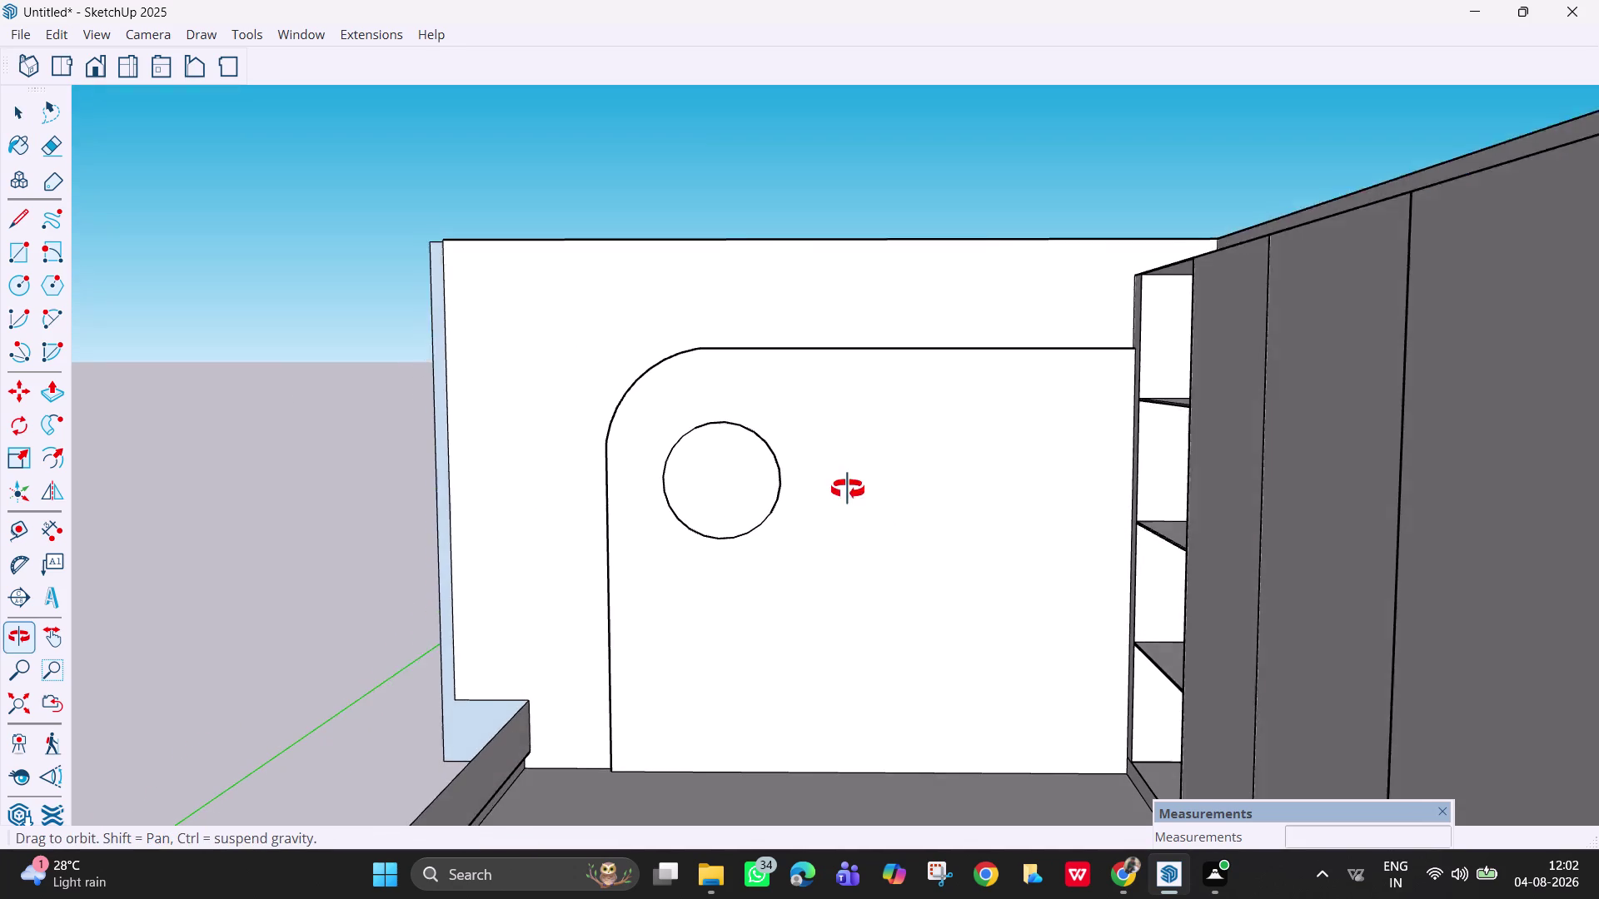
Draw a vertical top-to-bottom line along a Tape Measure guide near the panel's right side.
middle_drag(856, 495, 841, 485)
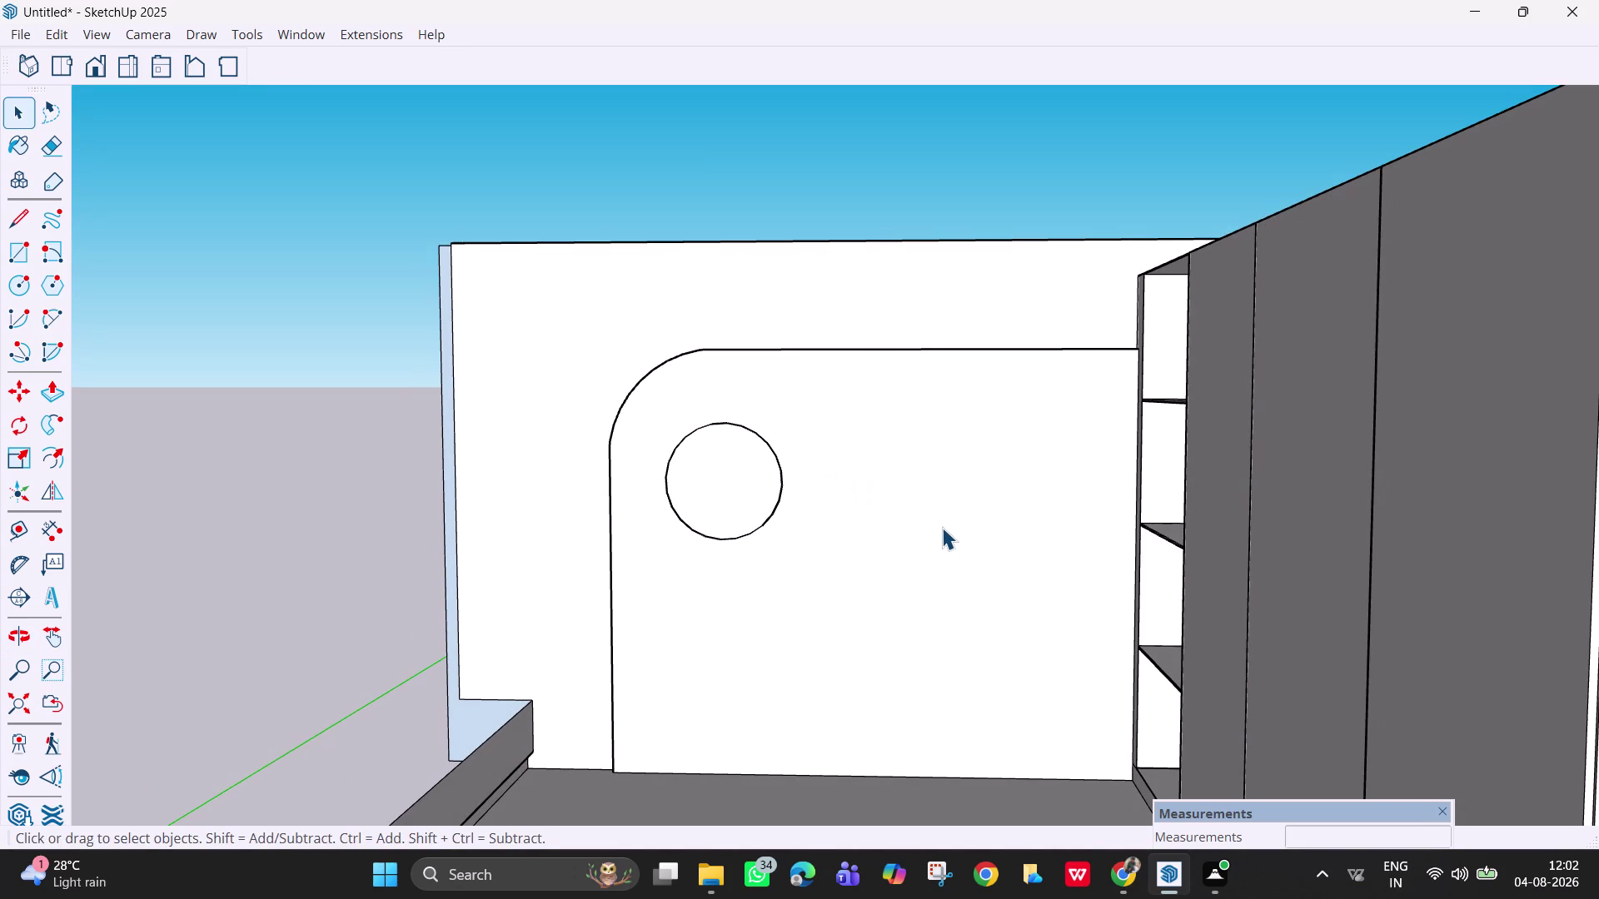
key(t)
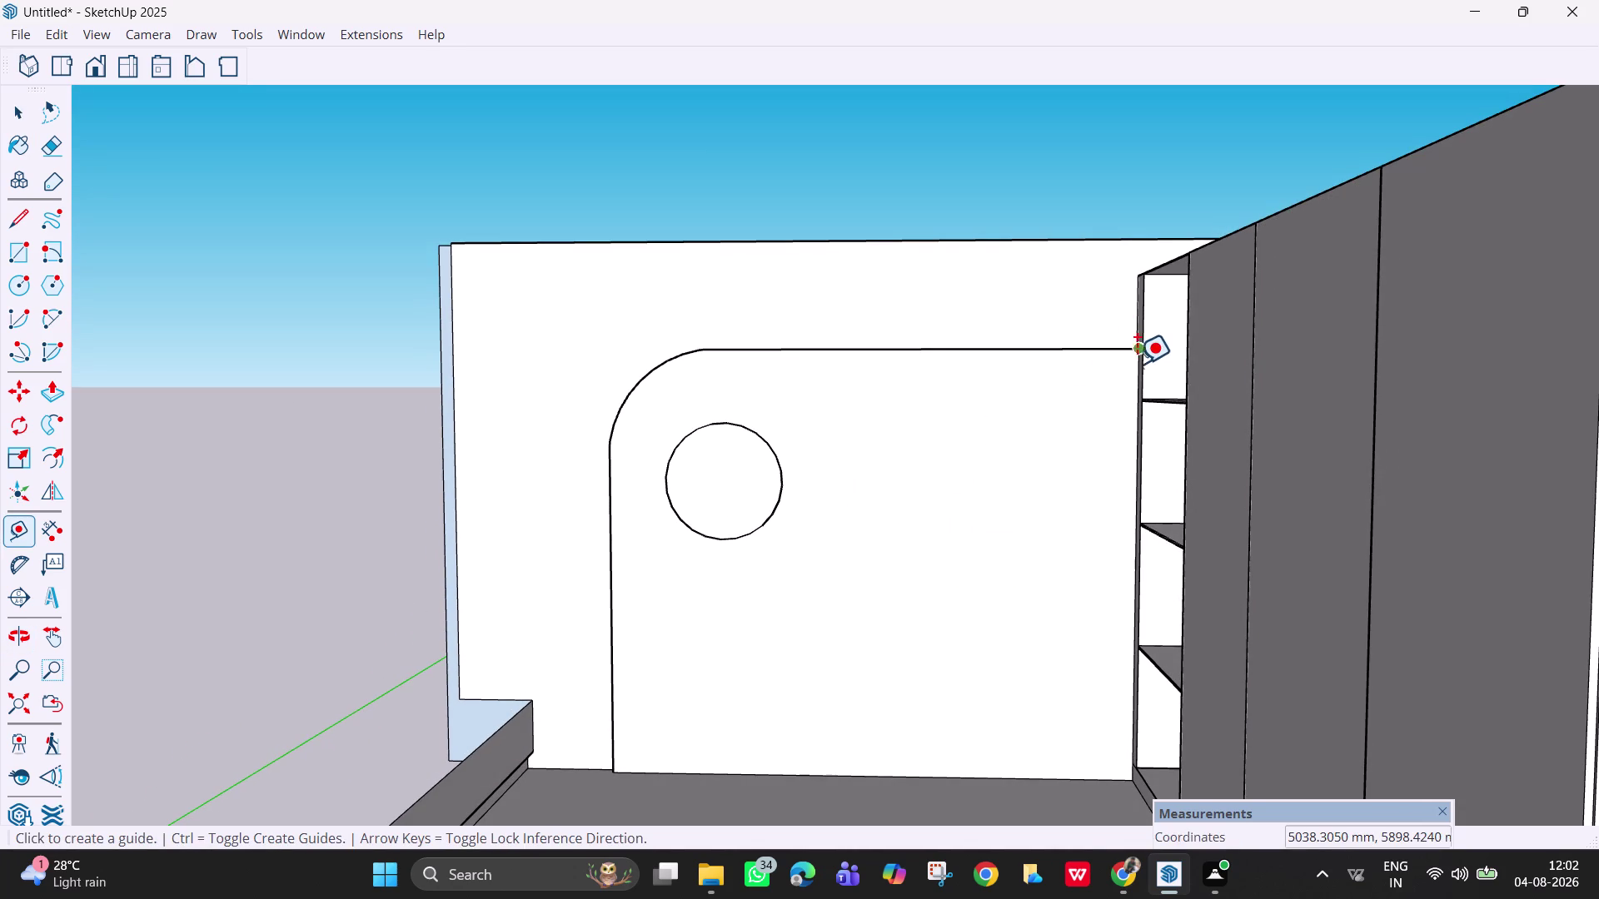
click(1134, 377)
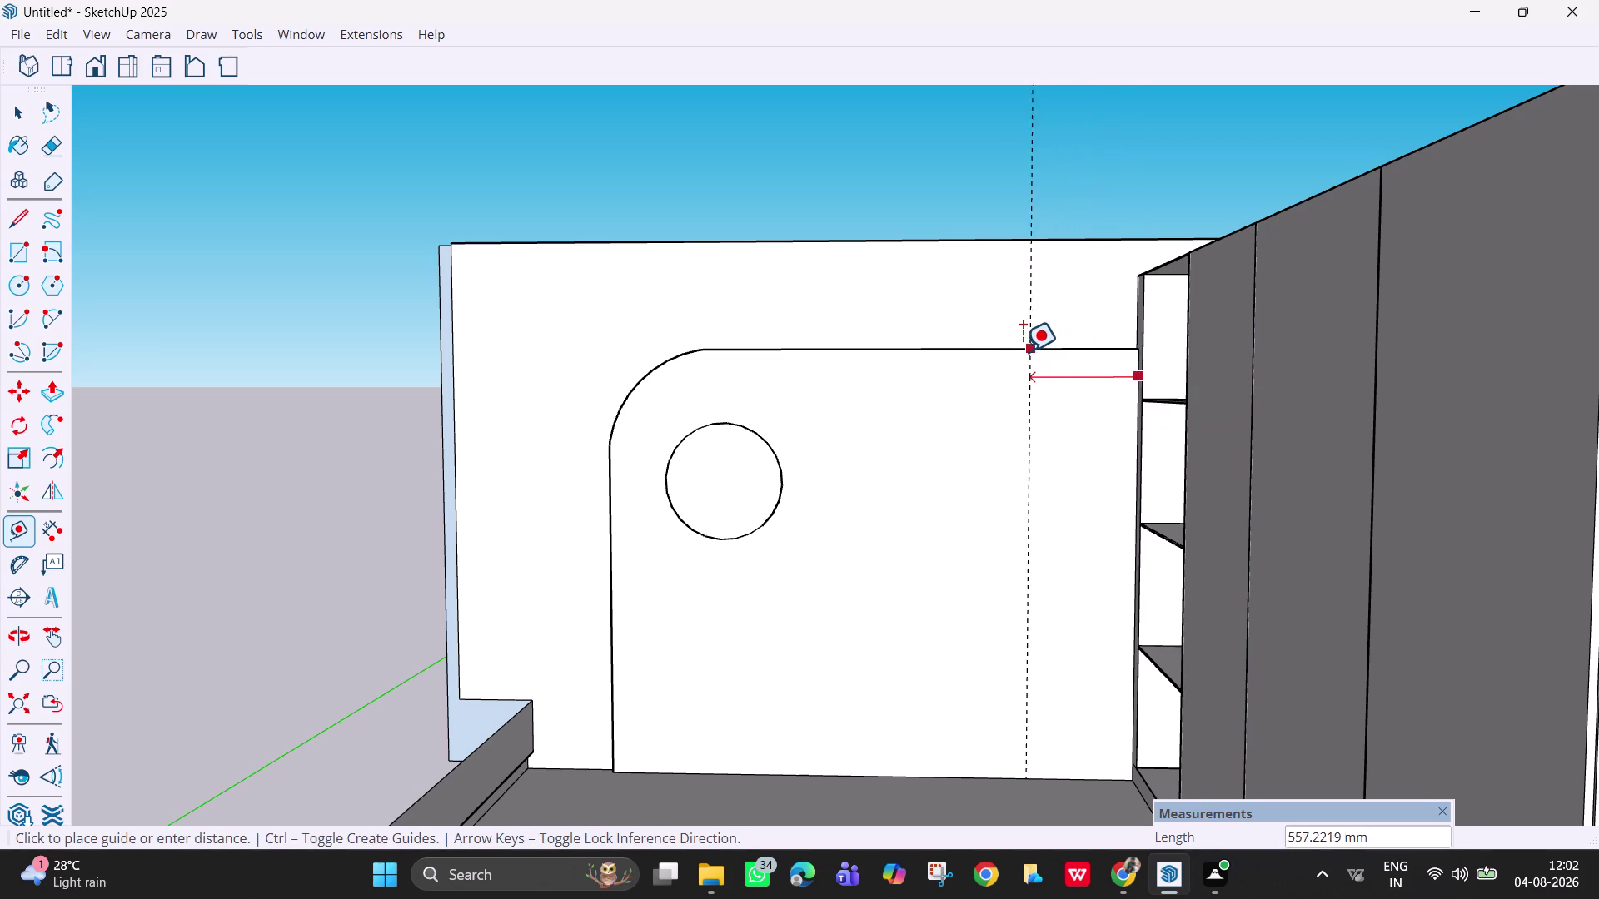
click(982, 350)
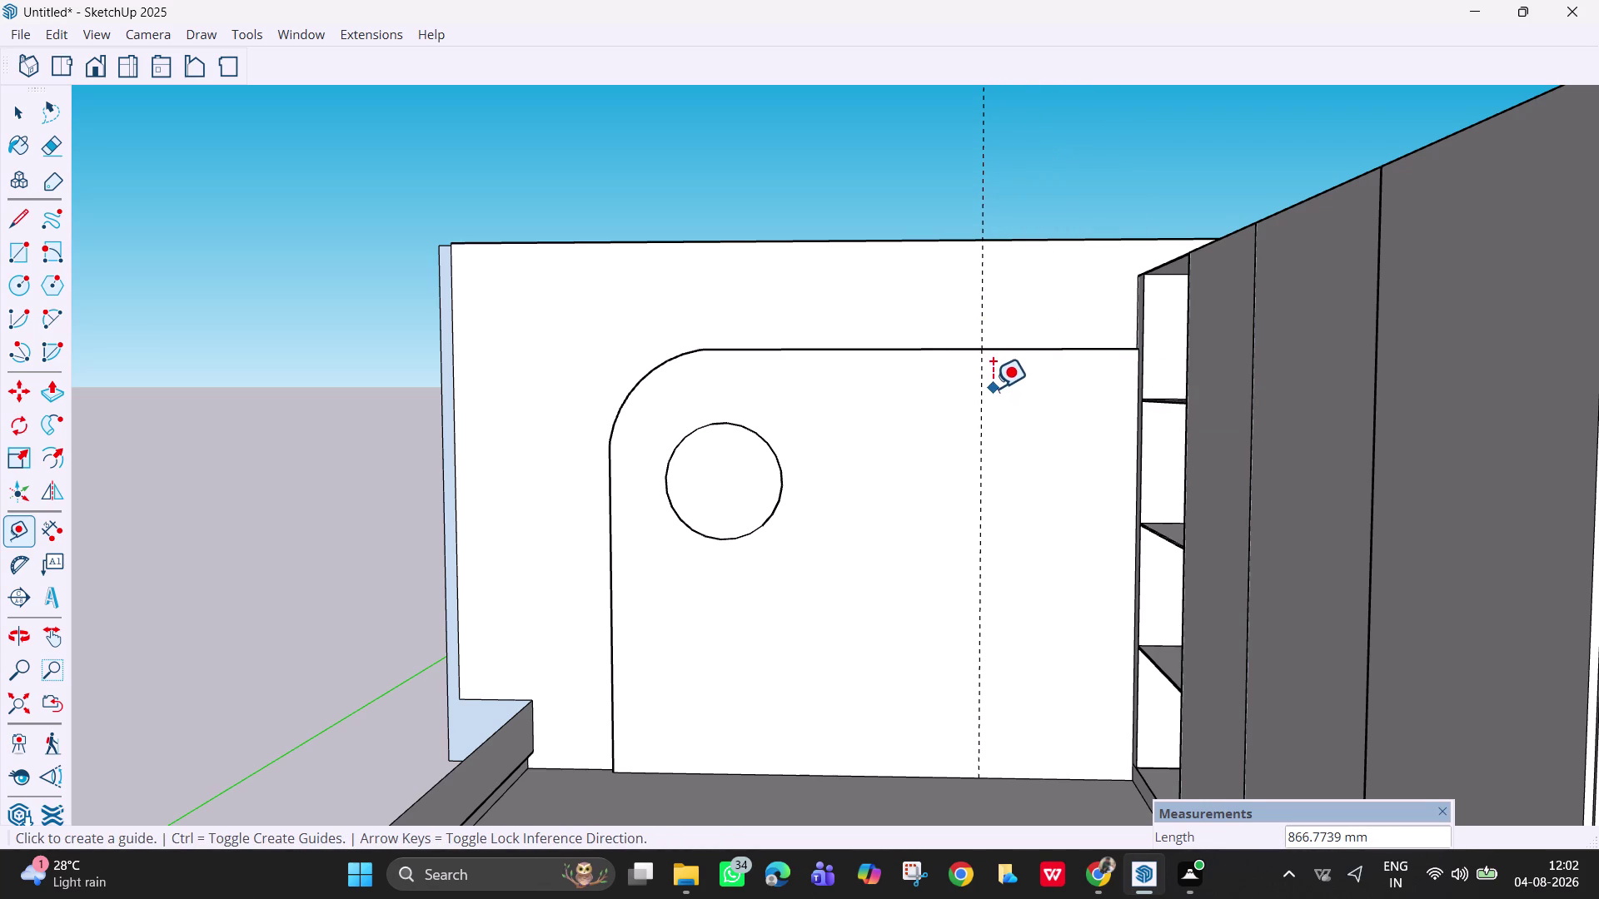
key(l)
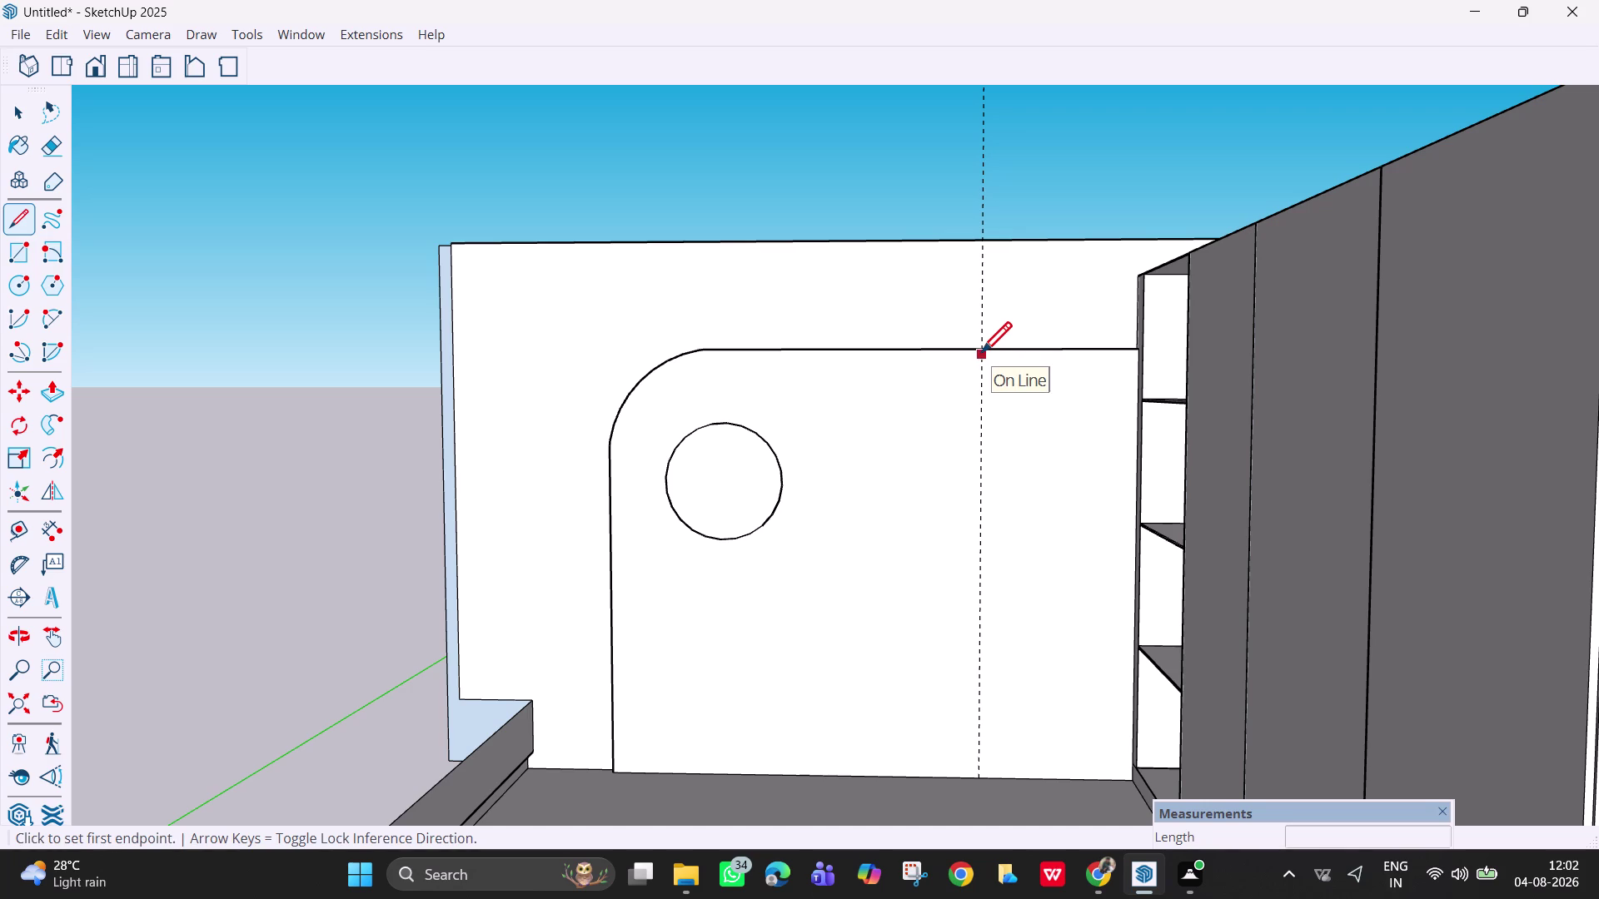
click(980, 351)
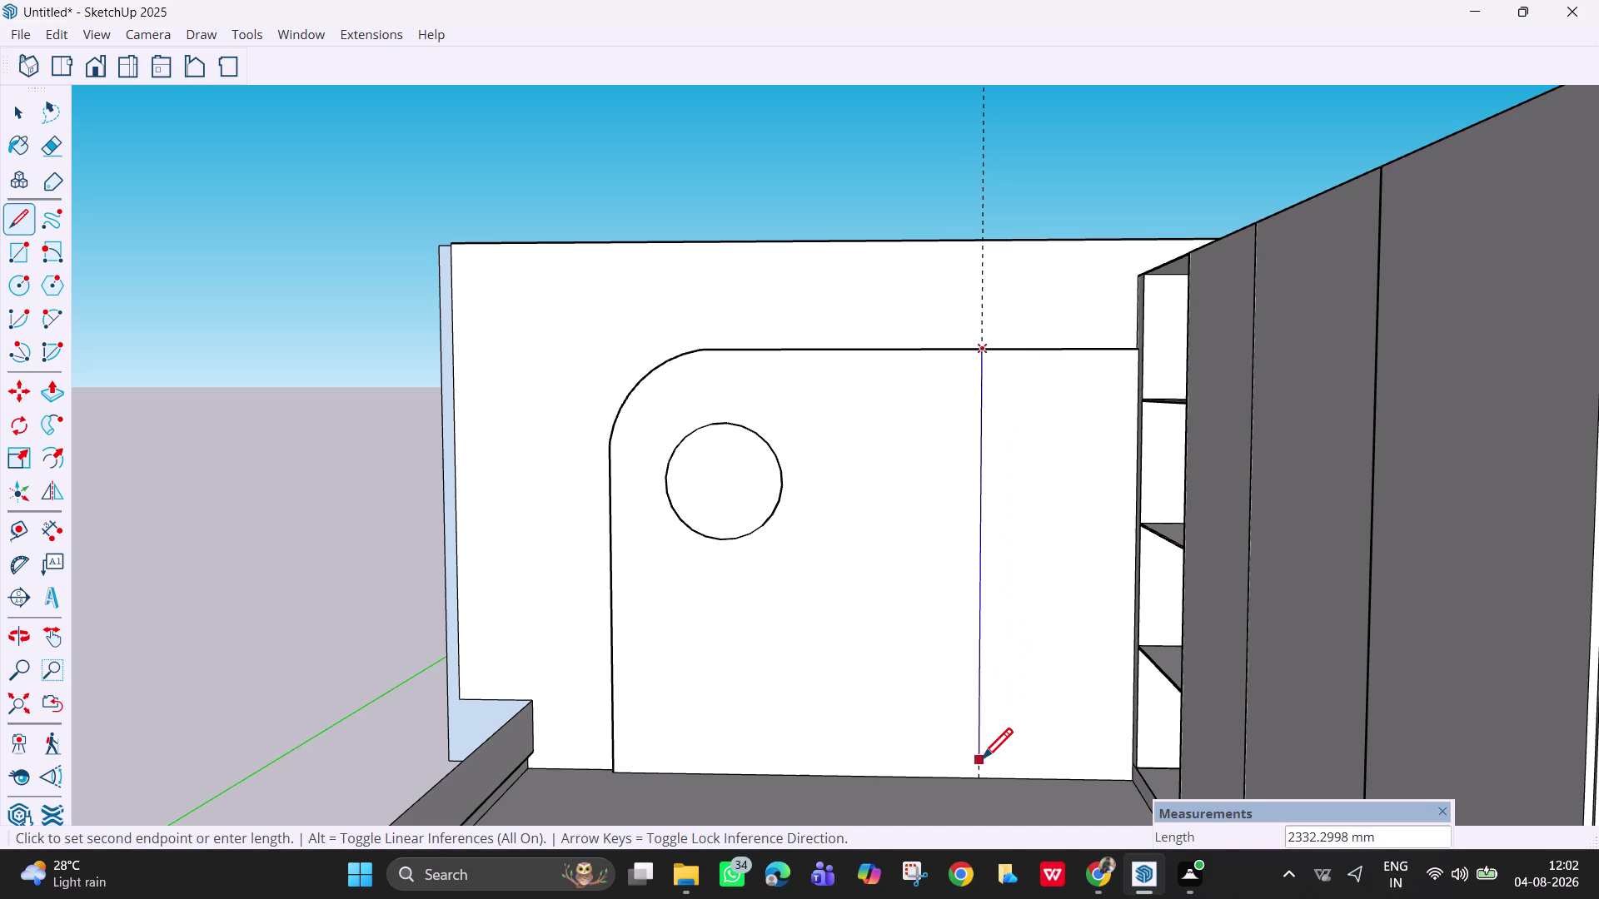
click(980, 777)
key(space)
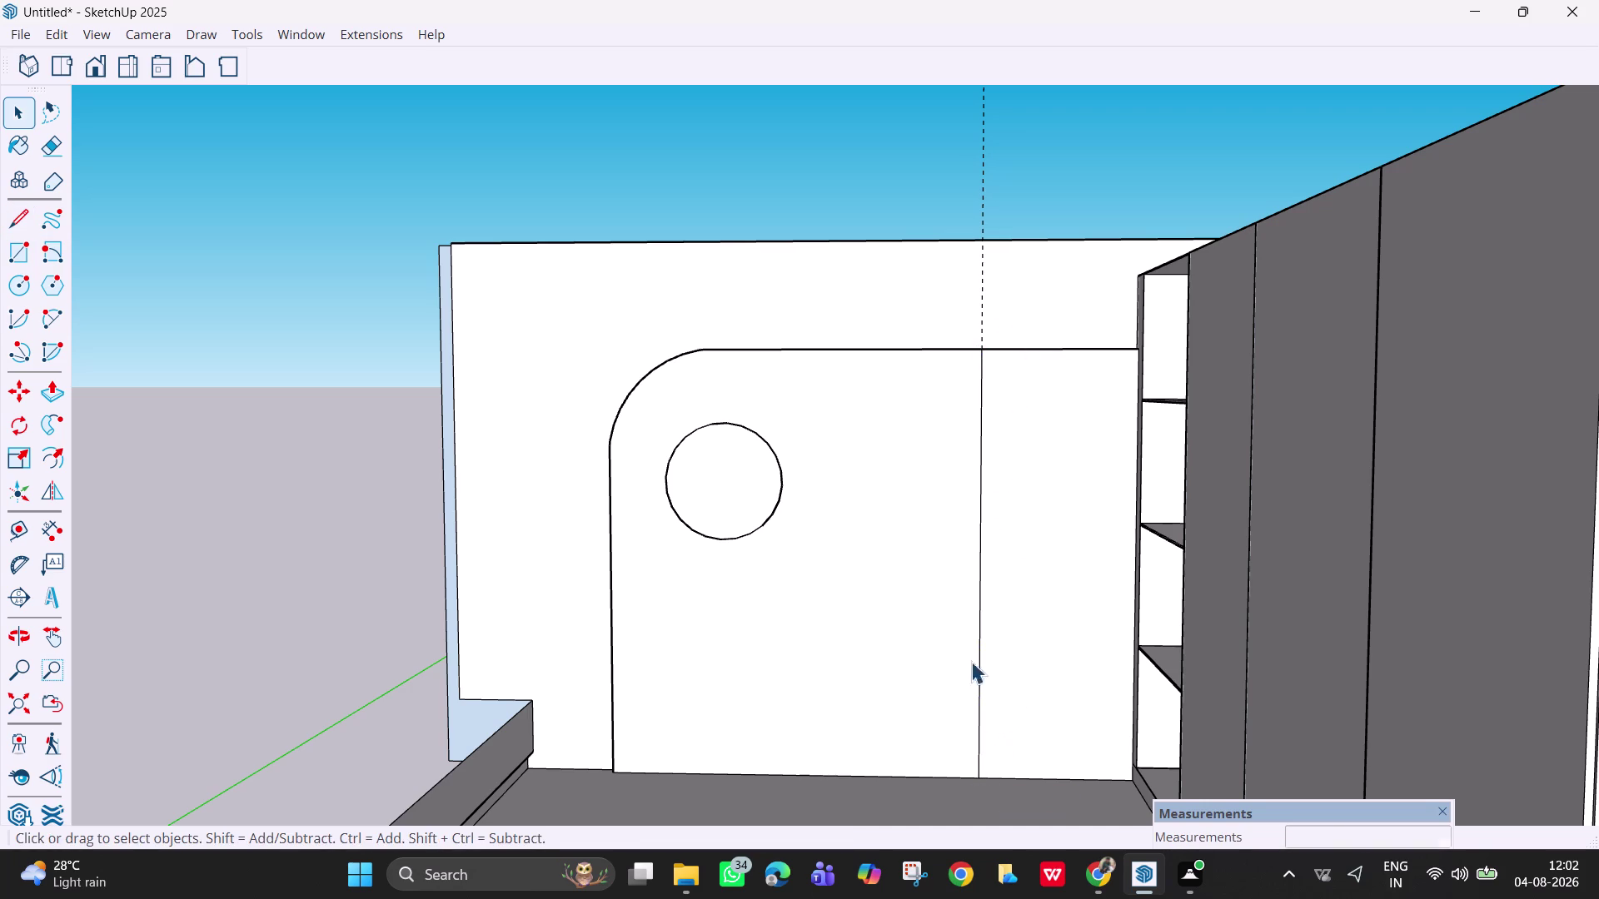
Erase the vertical guide line and bring the whole wall panel back into view.
key(e)
drag(1008, 323, 925, 304)
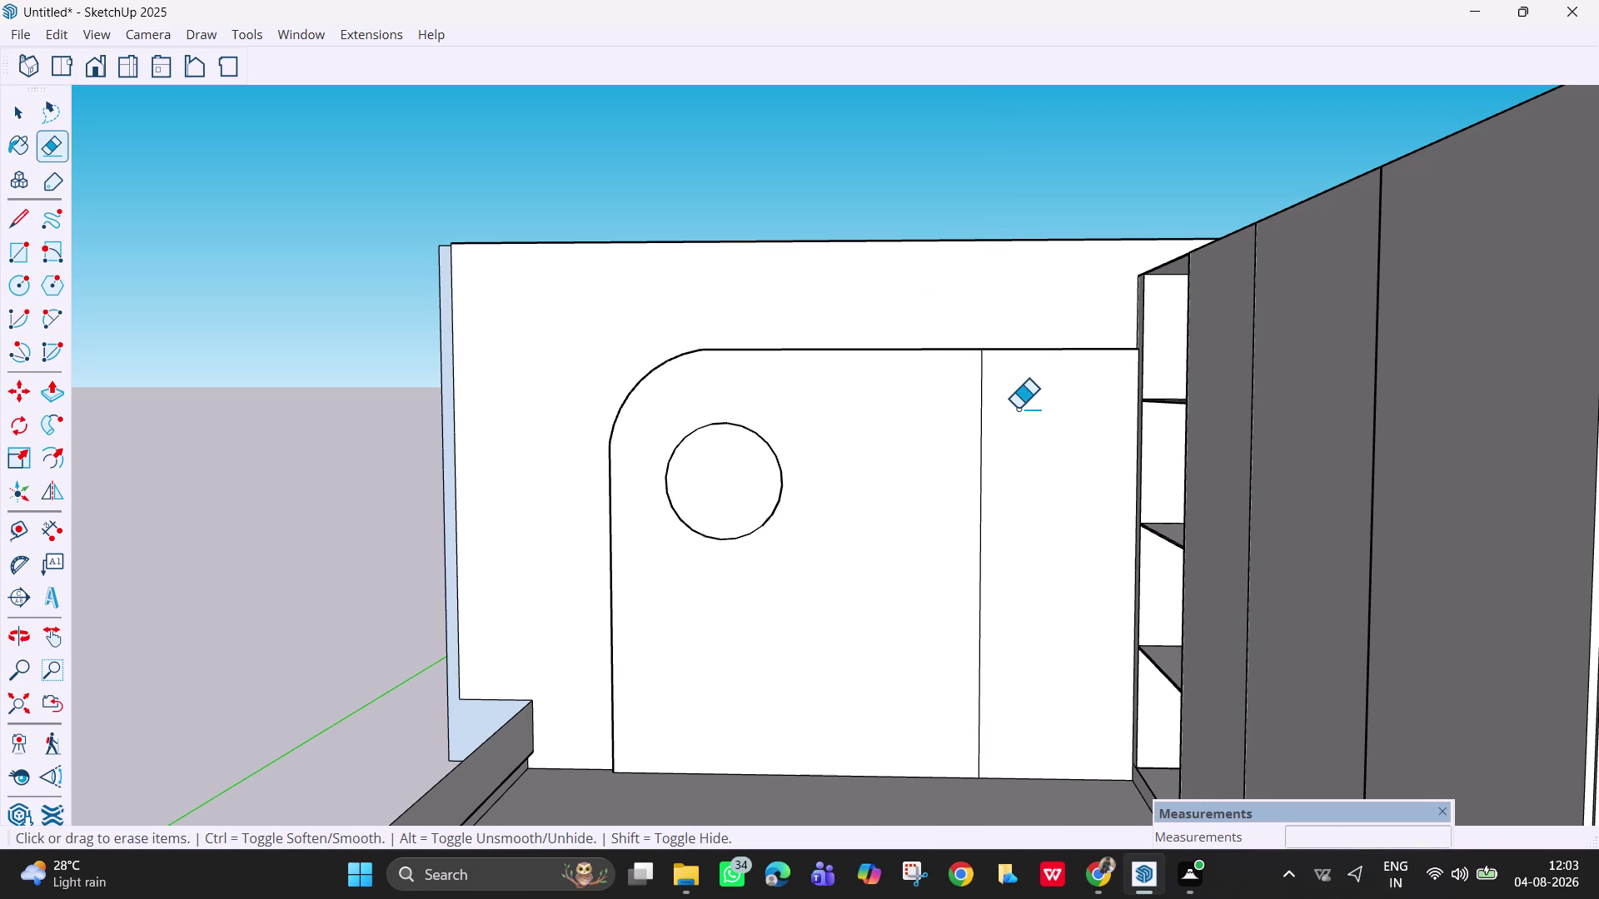
scroll(up, 3)
scroll(up, 3)
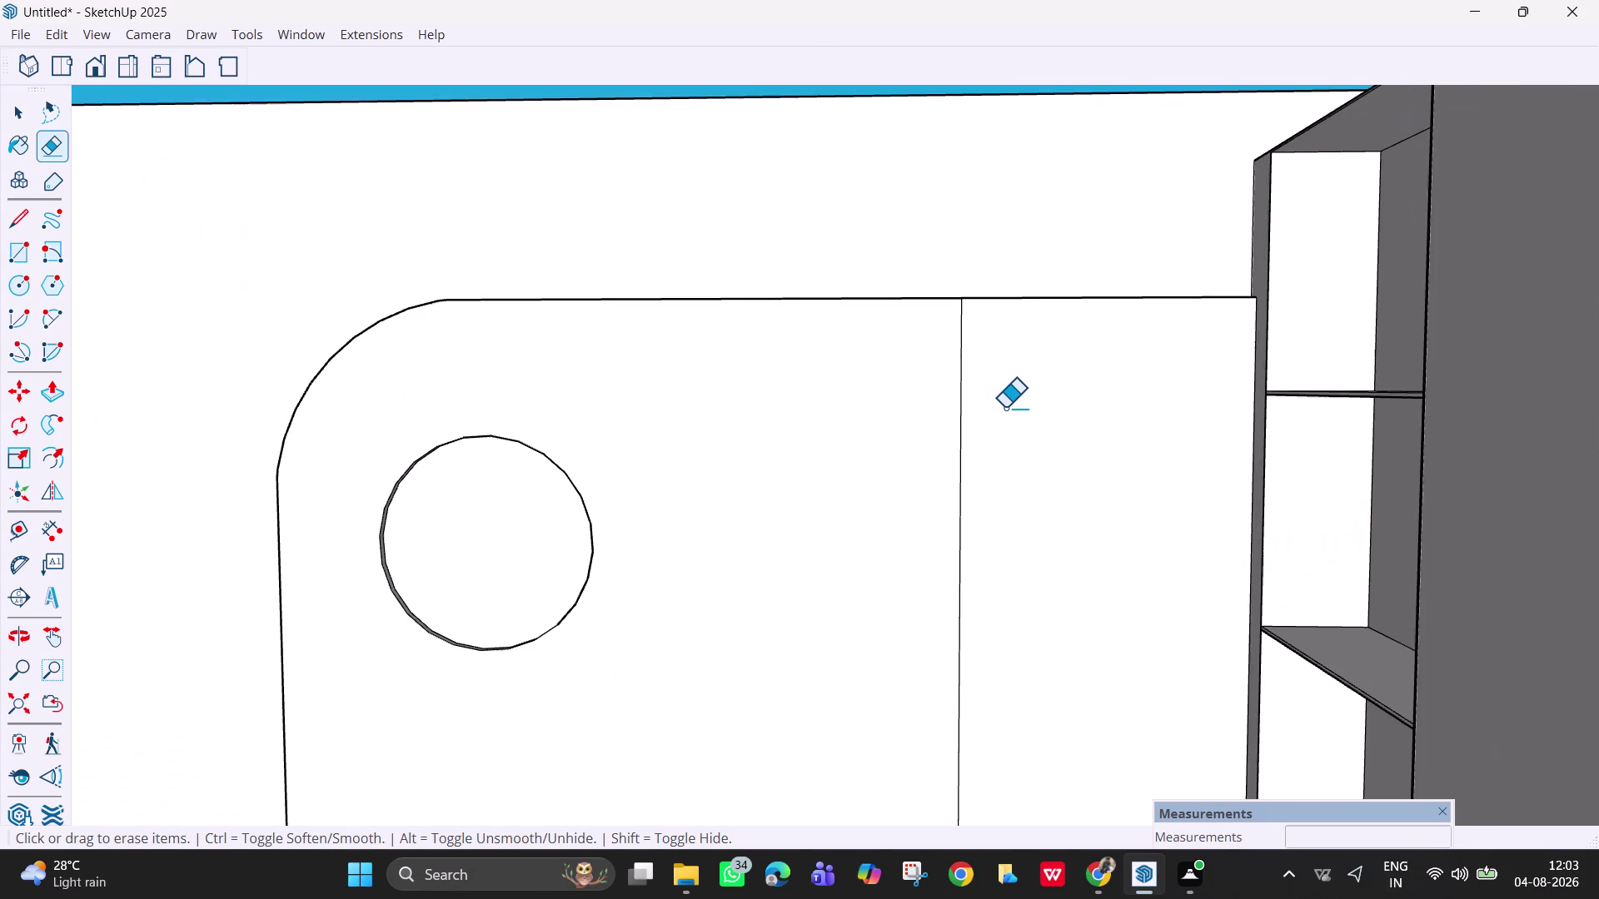
scroll(down, 3)
scroll(down, 3)
scroll(down, 3)
middle_drag(1080, 593, 1103, 608)
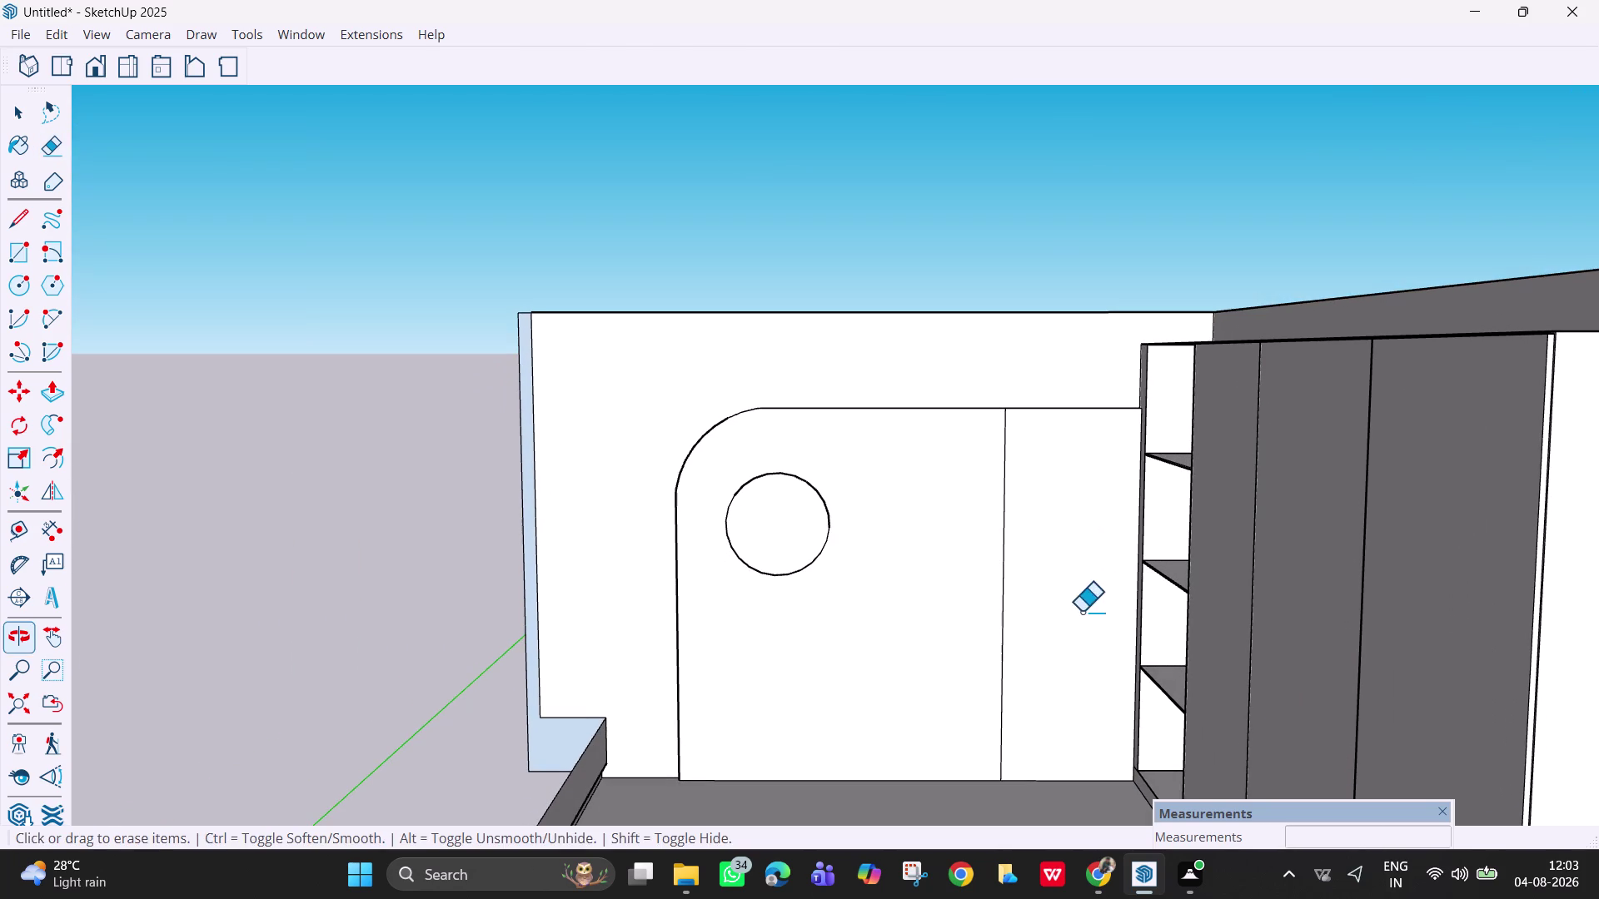
Select the new narrow strip face and start a louvre tool from the 1001bit toolbar.
key(space)
click(1071, 578)
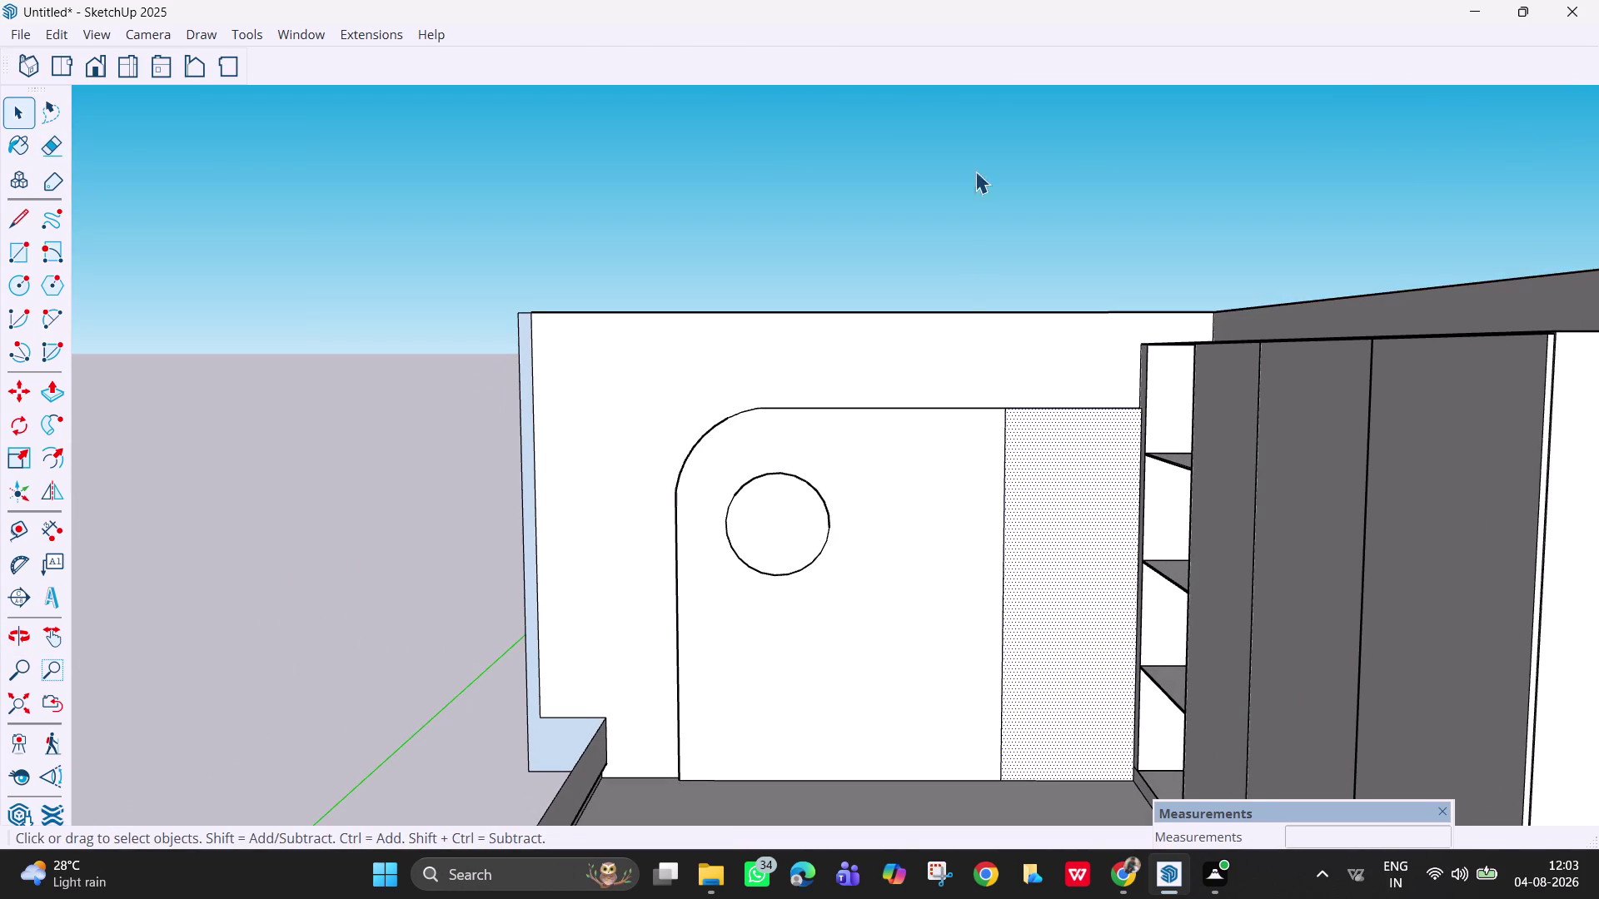
right_click(998, 55)
click(1073, 65)
click(1300, 99)
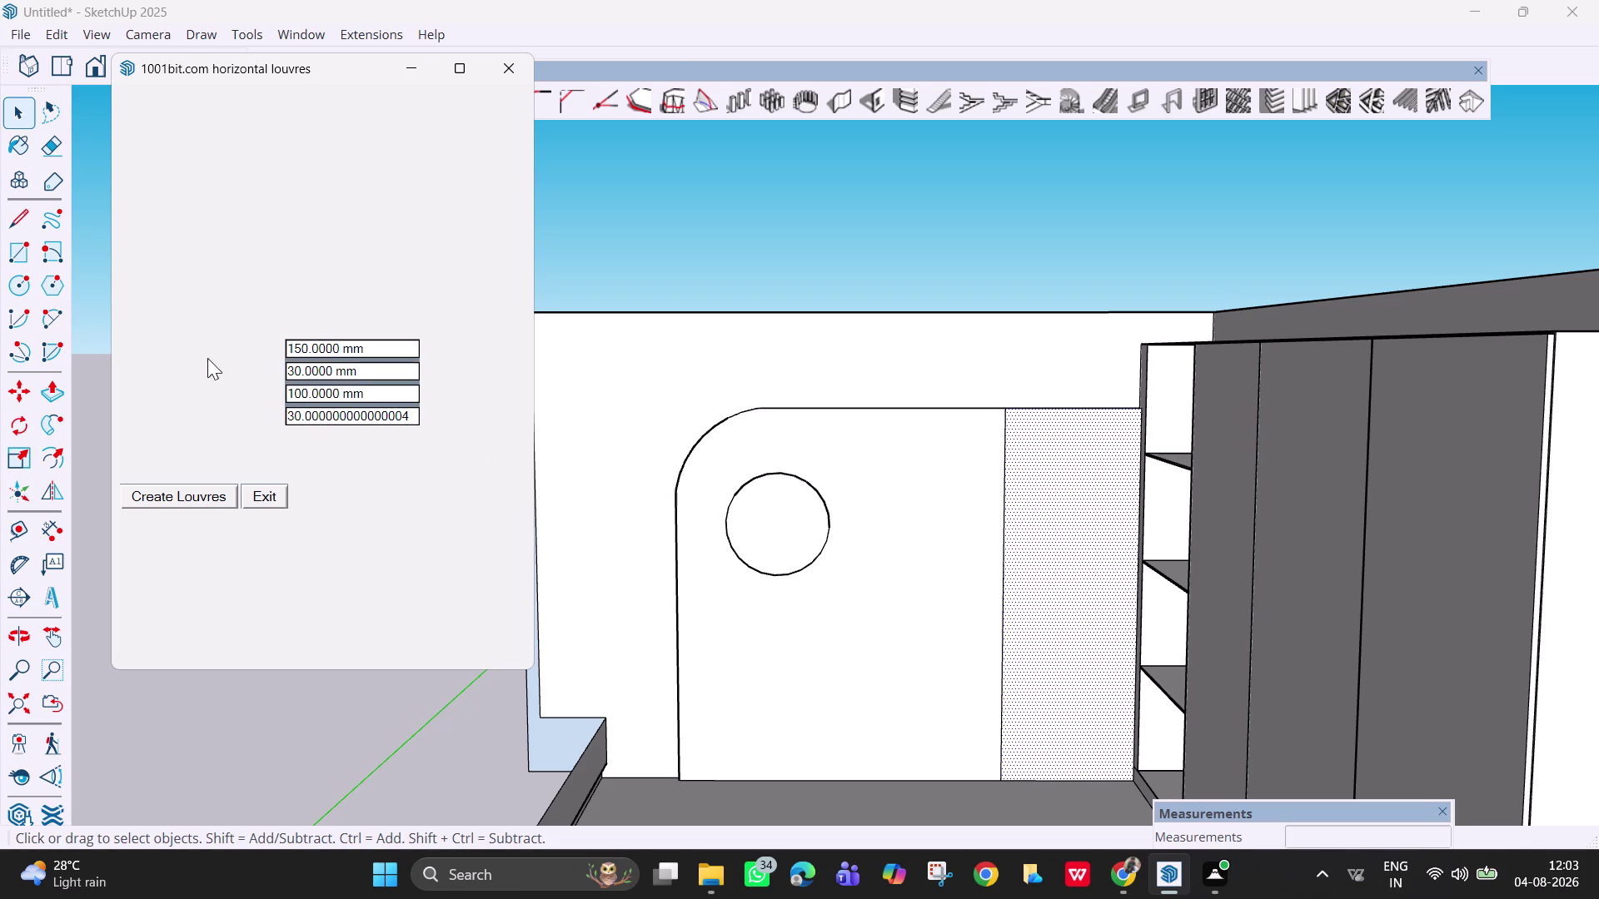
Open Create Vertical Louvres for the strip, choose front location, set angle 0 and clear depth.
click(508, 71)
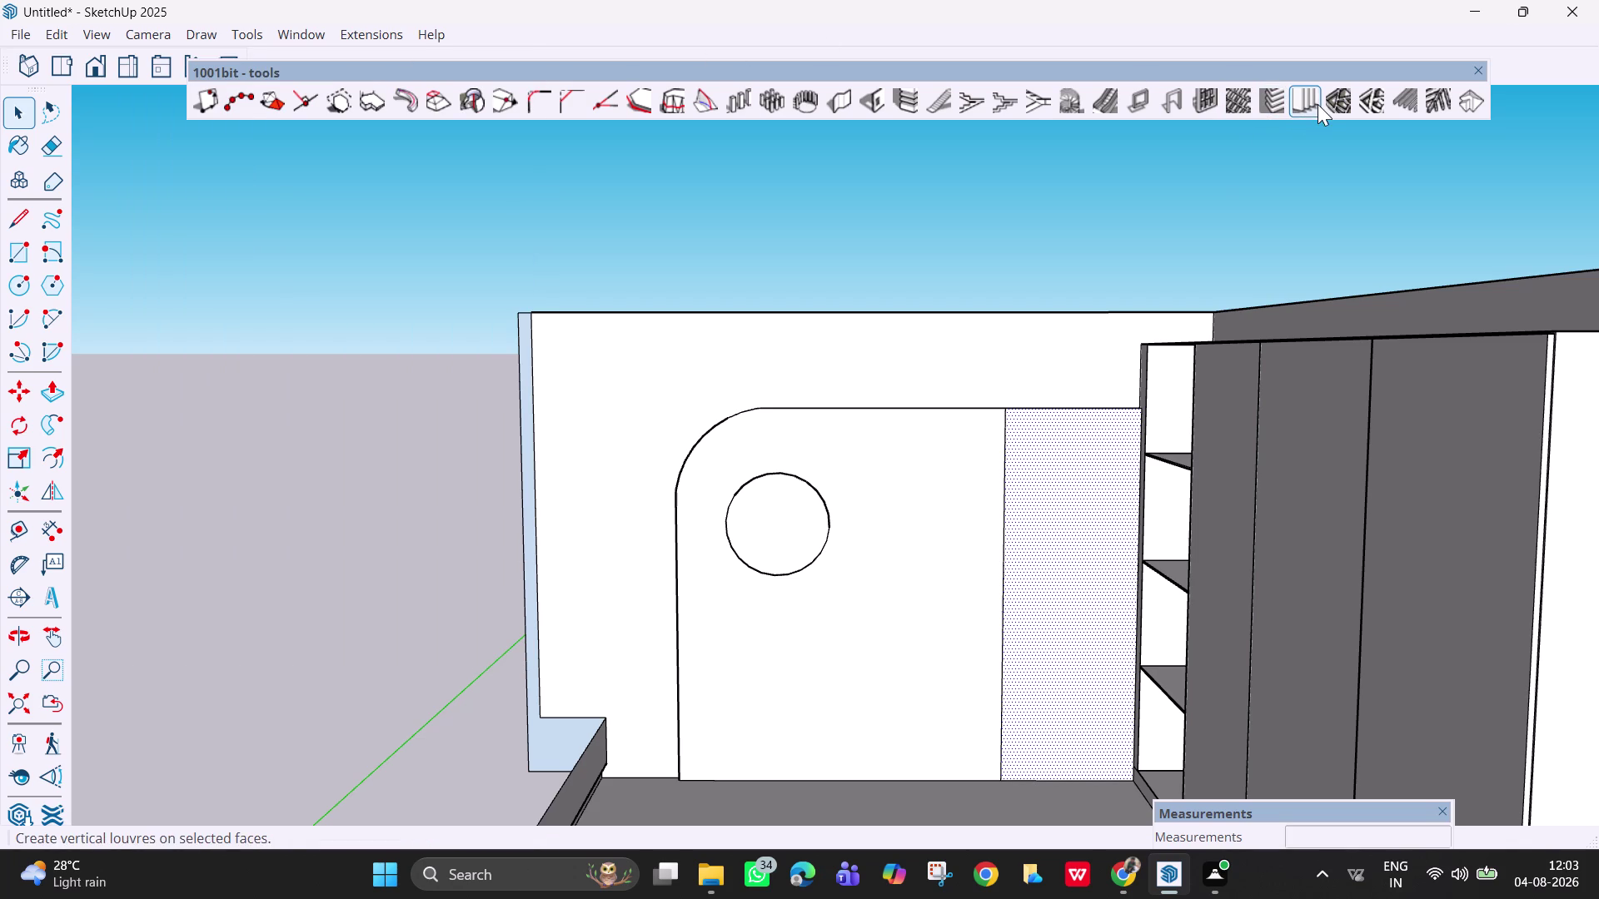
click(1307, 101)
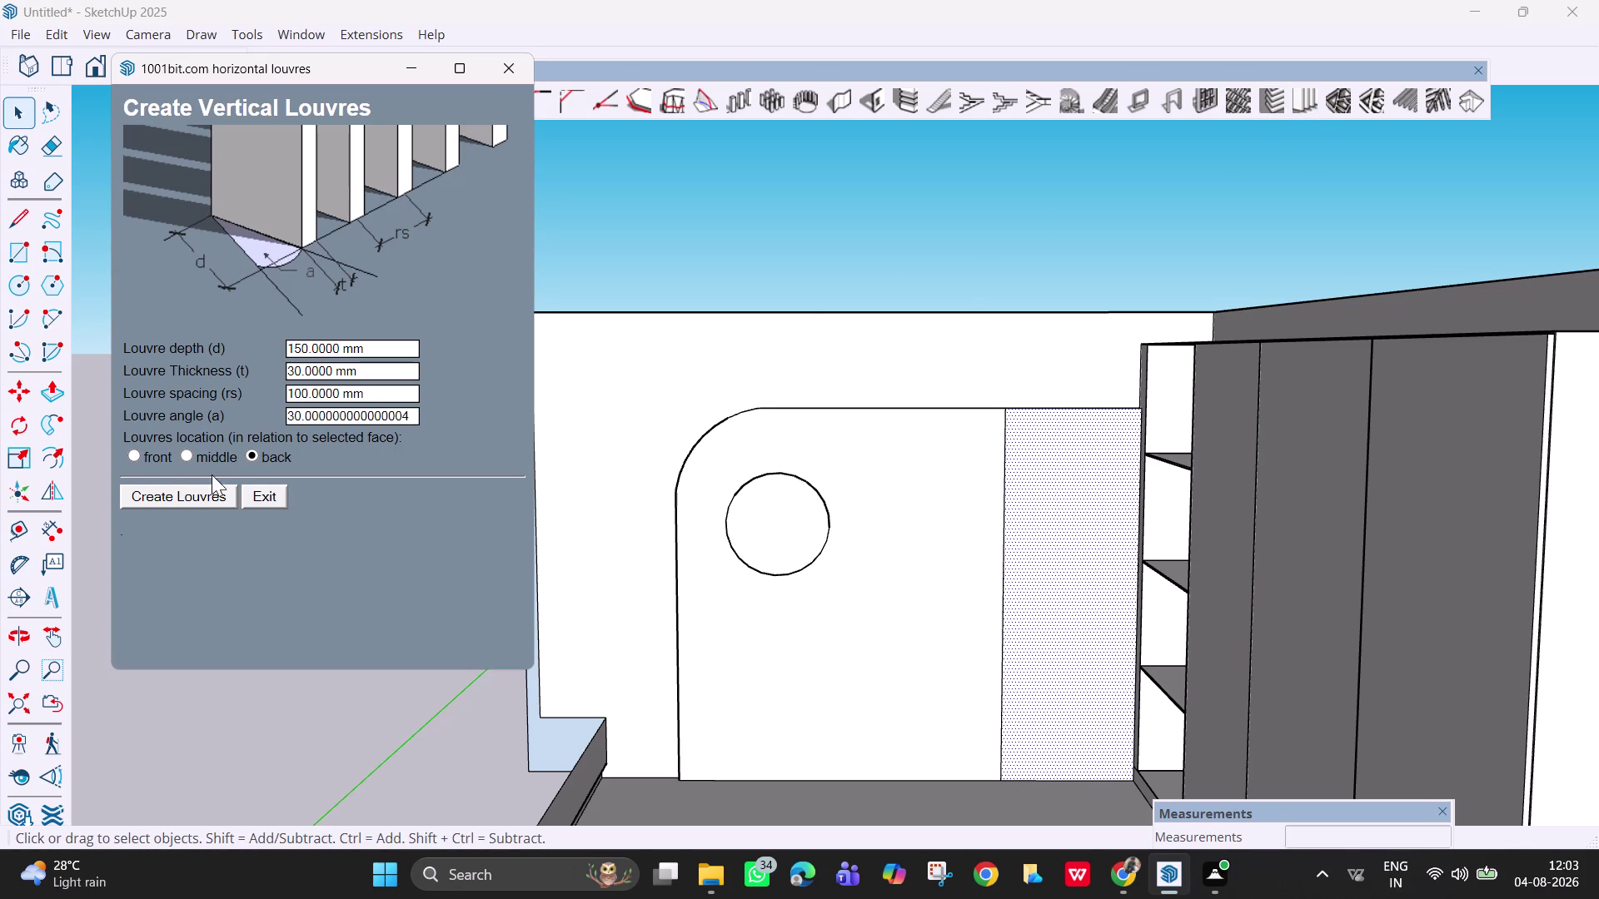
click(133, 463)
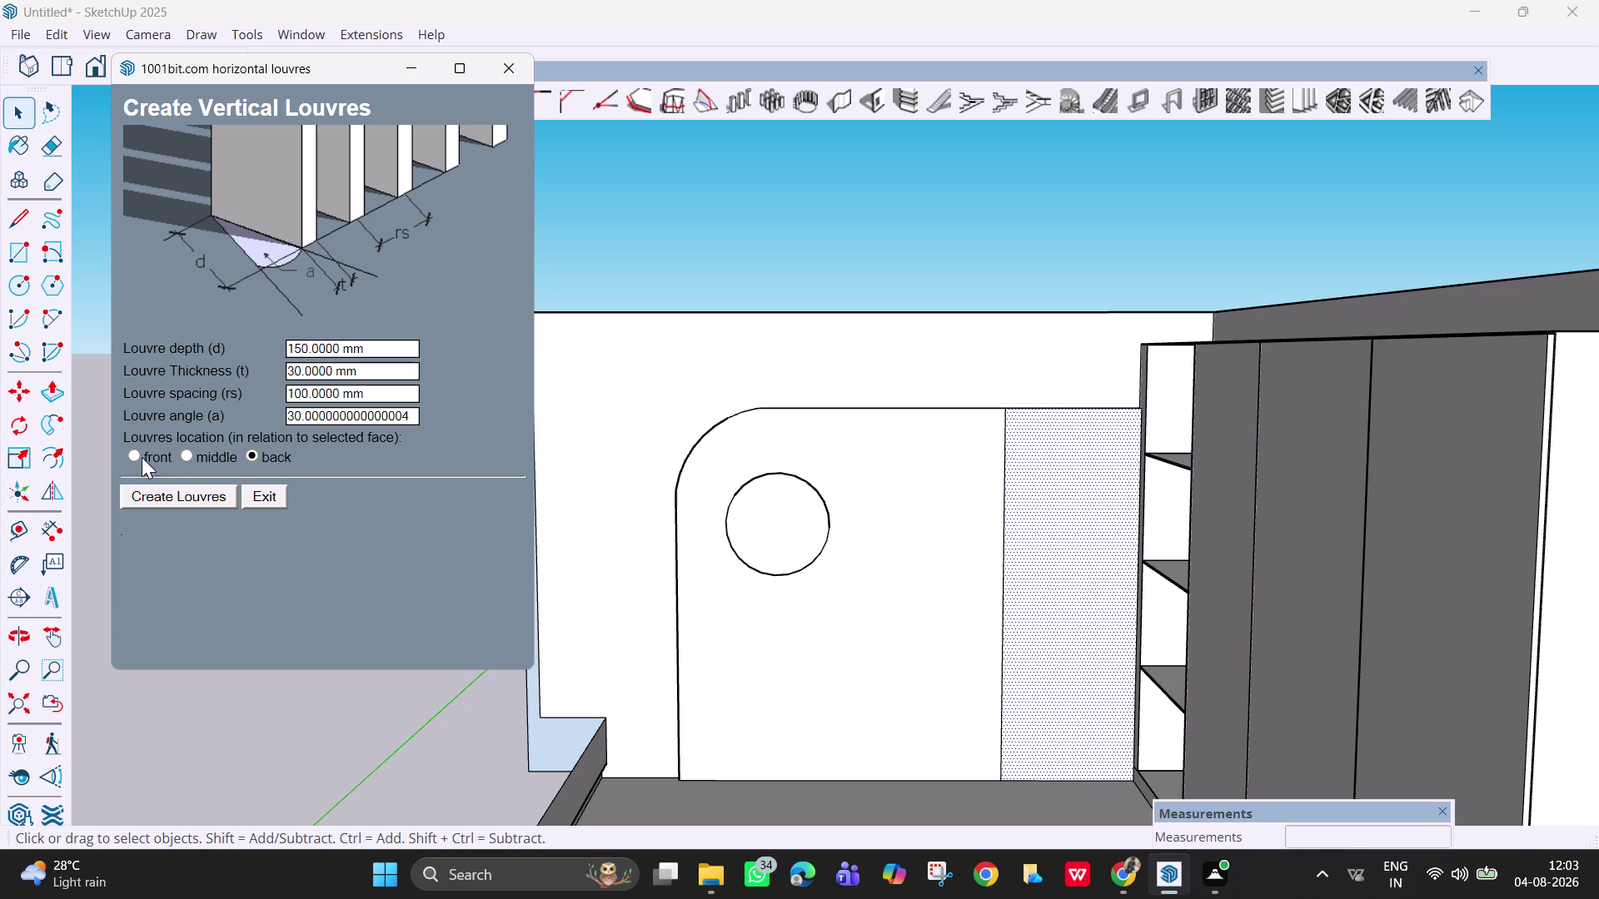
drag(144, 460, 136, 455)
click(134, 453)
click(365, 412)
key(BackSpace)
key(0)
click(367, 352)
key(BackSpace)
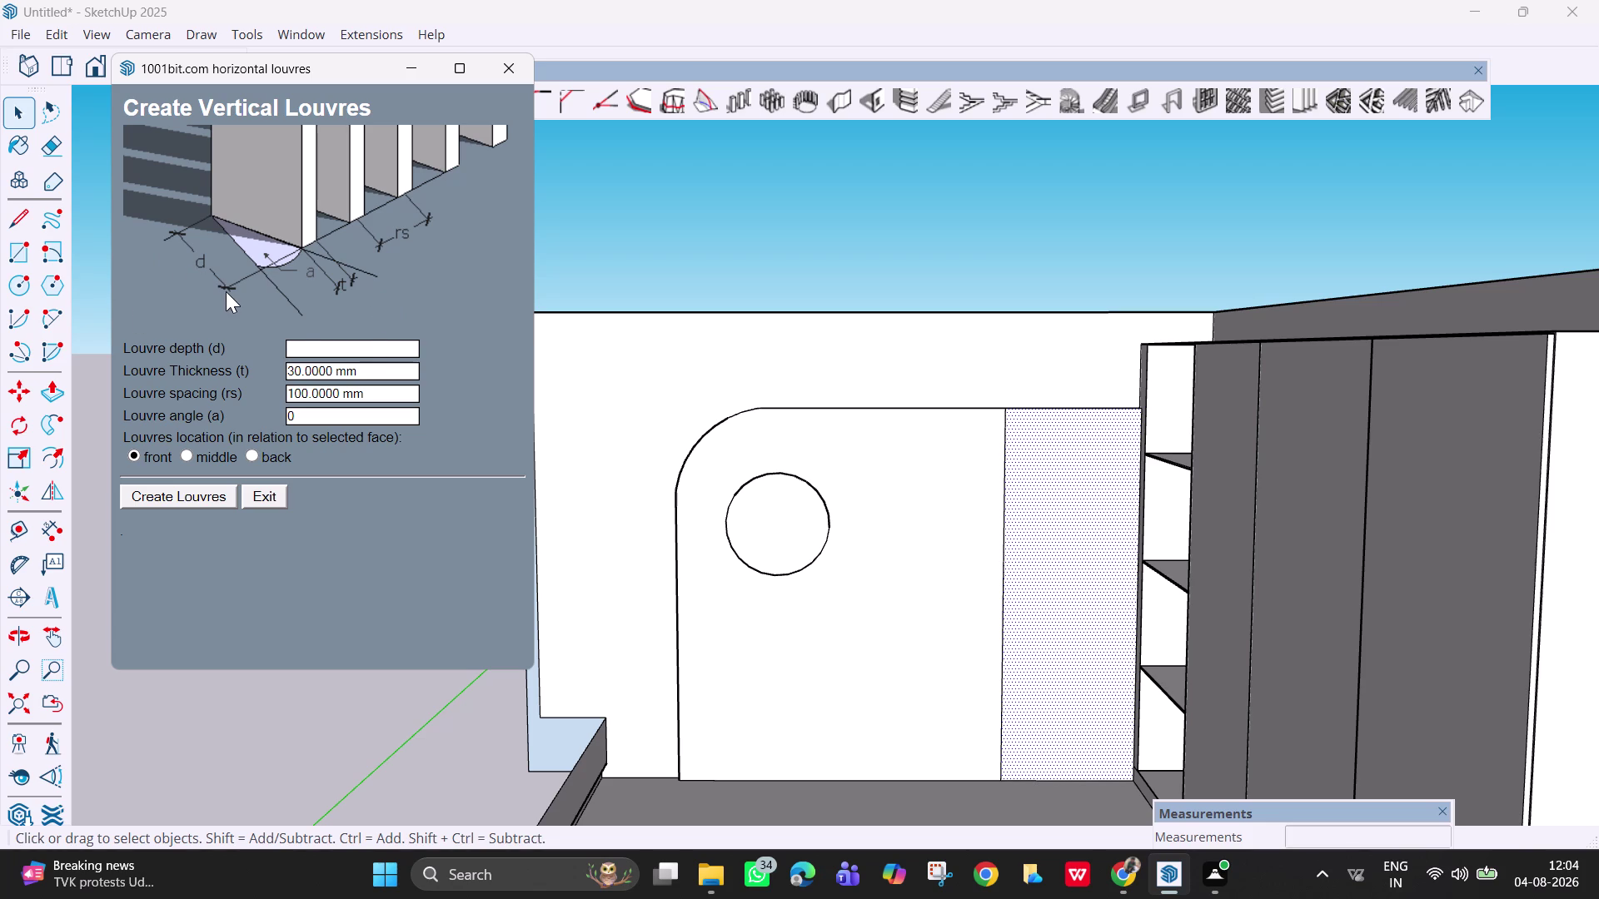
Enter a louvre depth of 1 inch, correcting an initial 2-inch entry.
key(2)
key(shift+quotedbl)
click(366, 376)
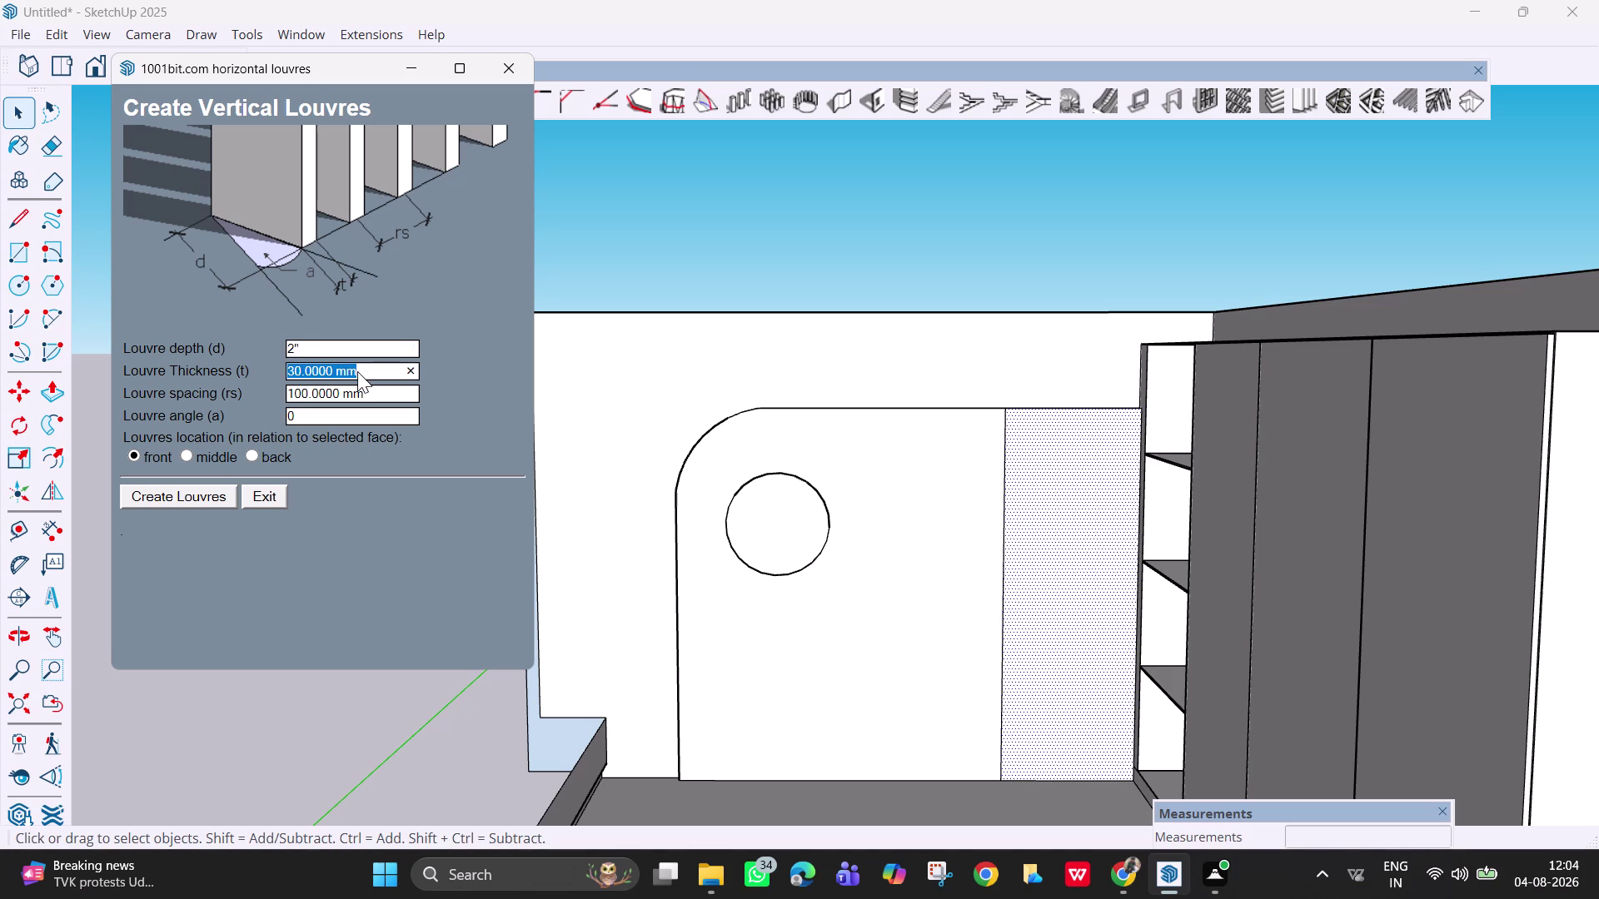
key(BackSpace)
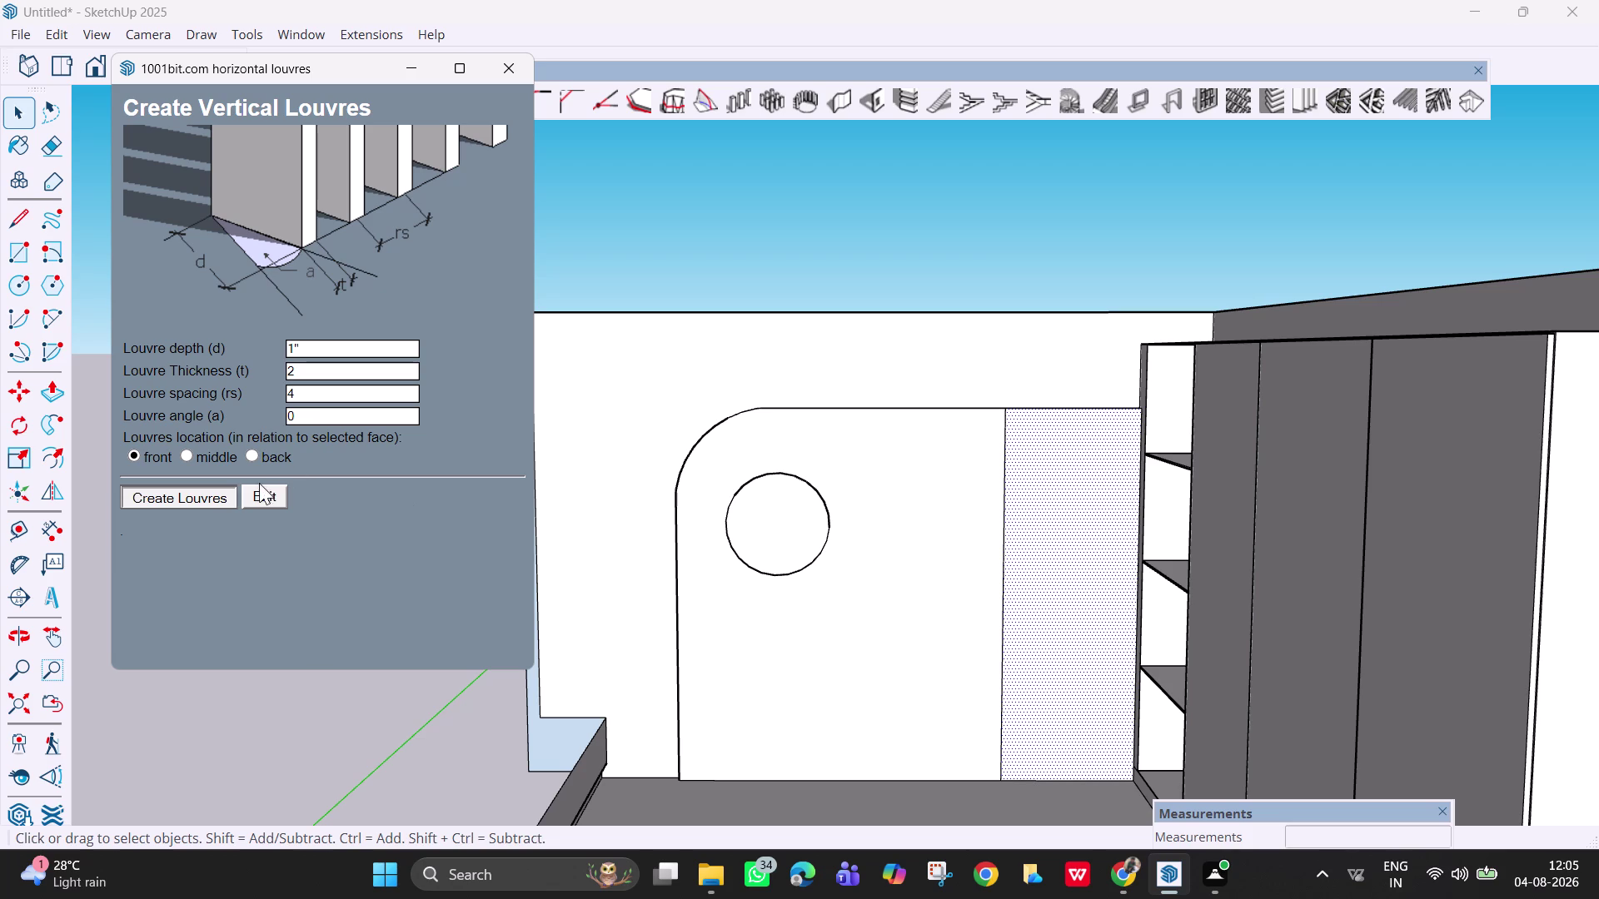
Set louvre thickness 2 and spacing 4, create the louvres and exit the dialog.
click(206, 503)
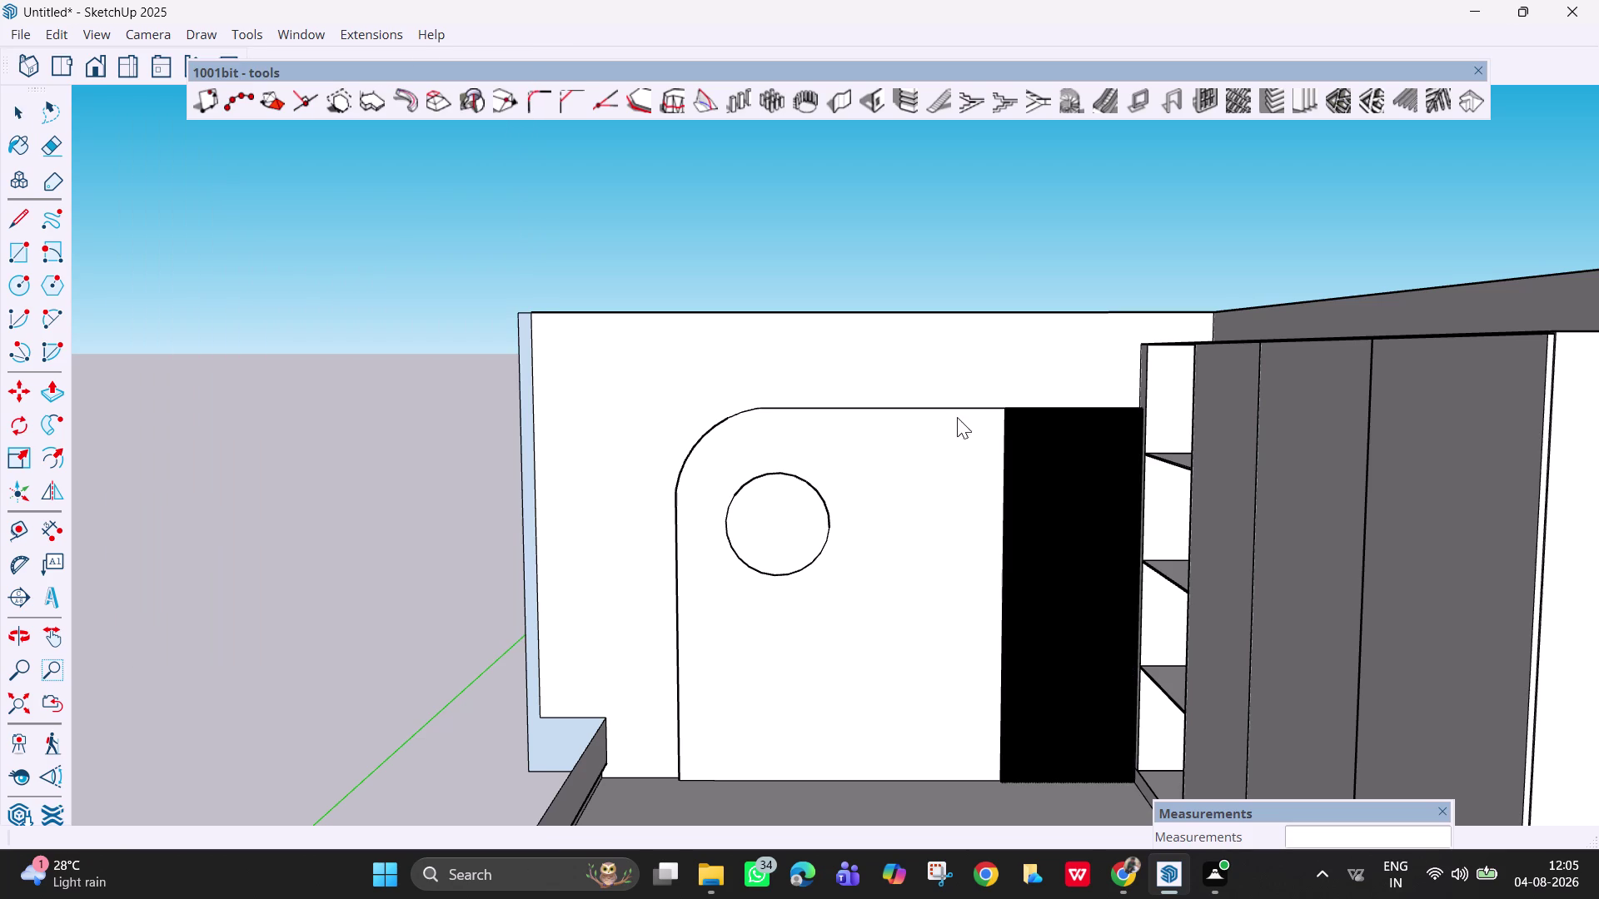
Reopen the vertical louvres dialog and enter depth 2 inches and thickness 4 inches.
scroll(up, 3)
scroll(up, 3)
scroll(down, 3)
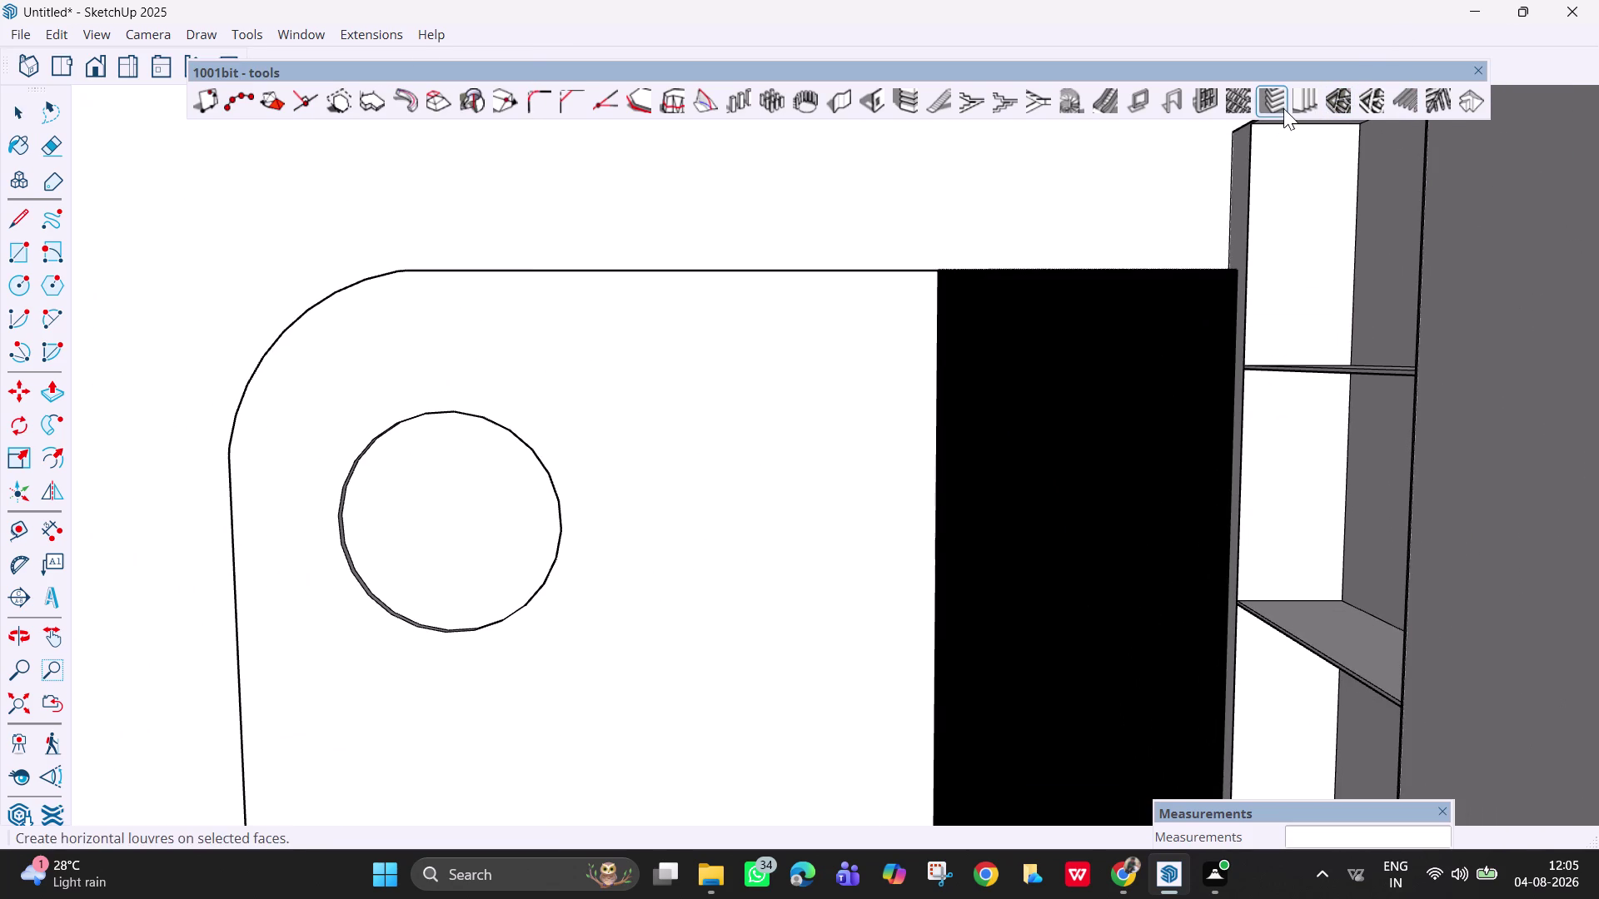
click(1296, 106)
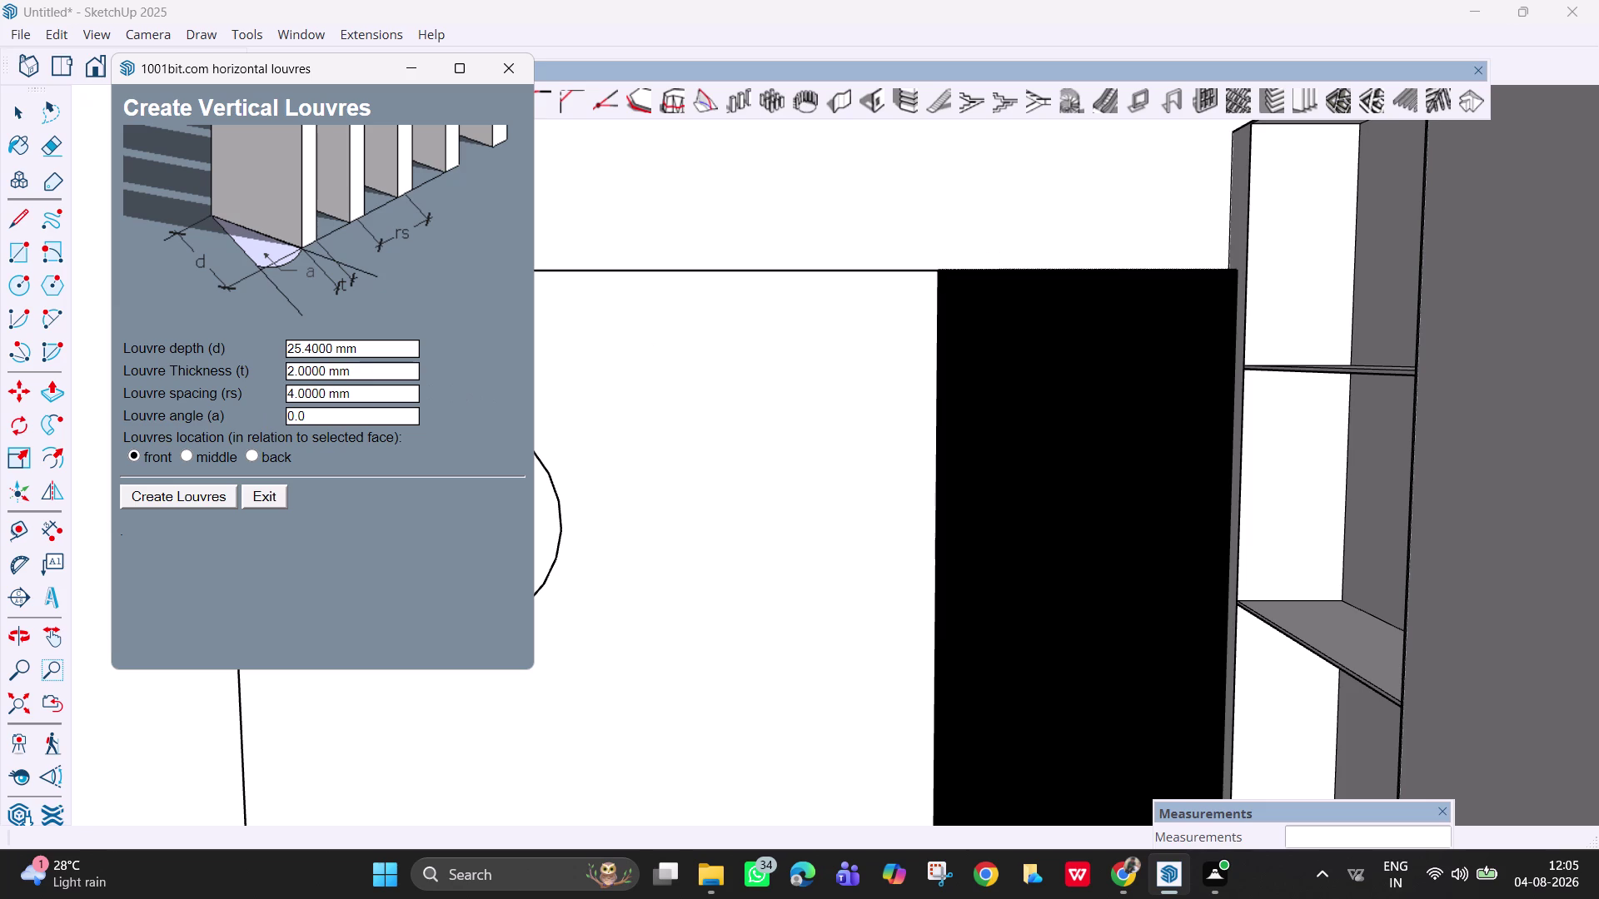
click(365, 354)
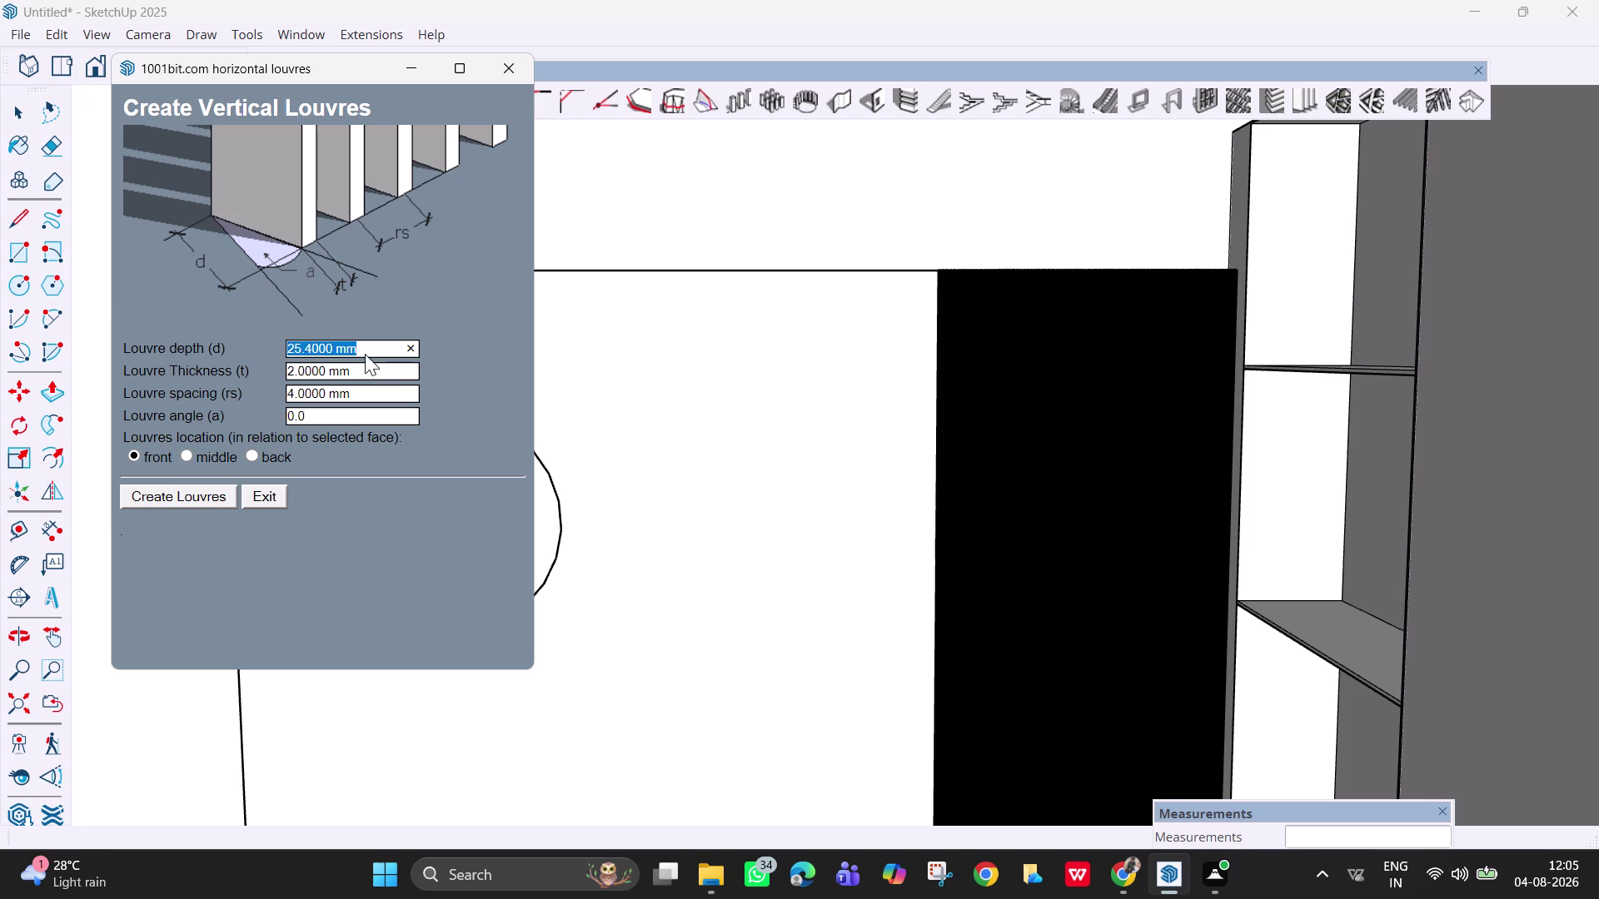
key(BackSpace)
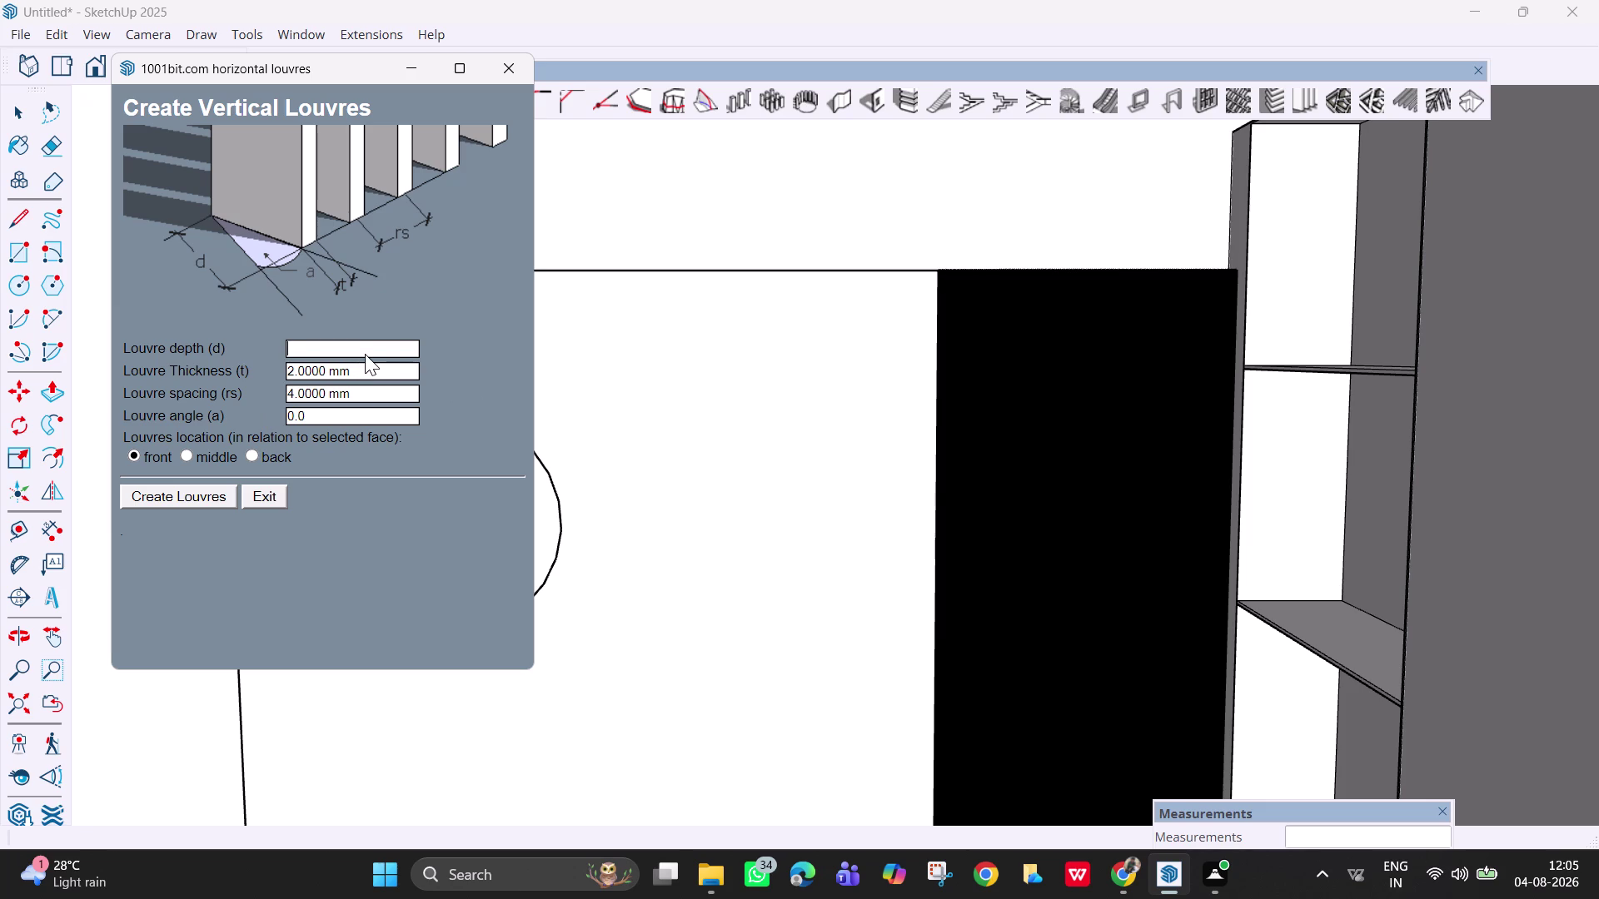
key(2)
key(shift+quotedbl)
click(372, 374)
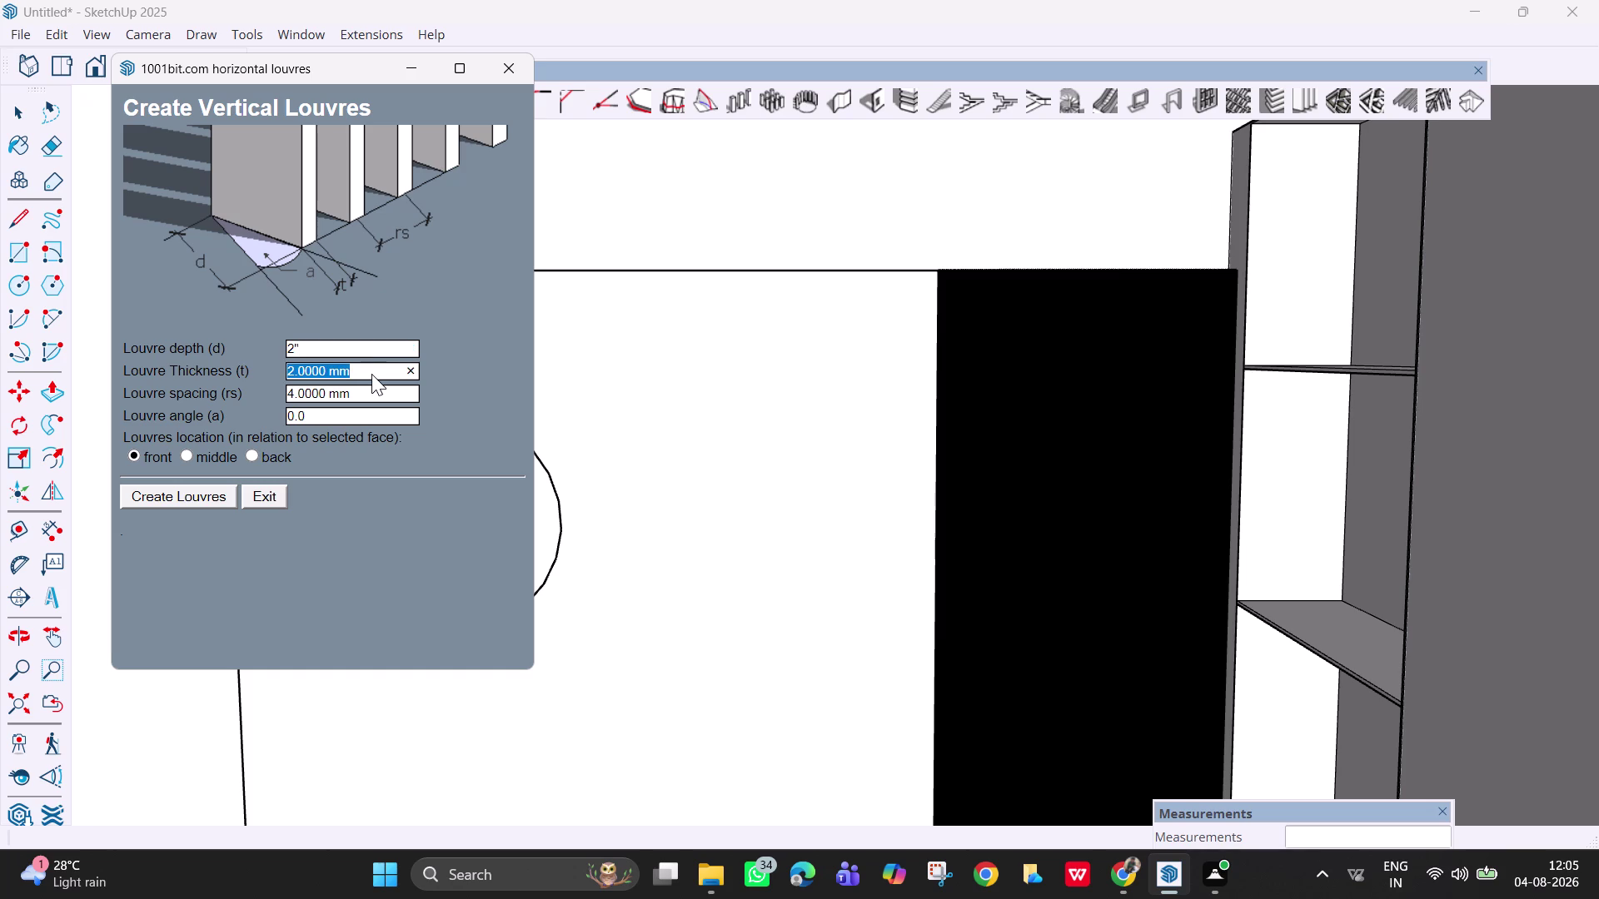
key(BackSpace)
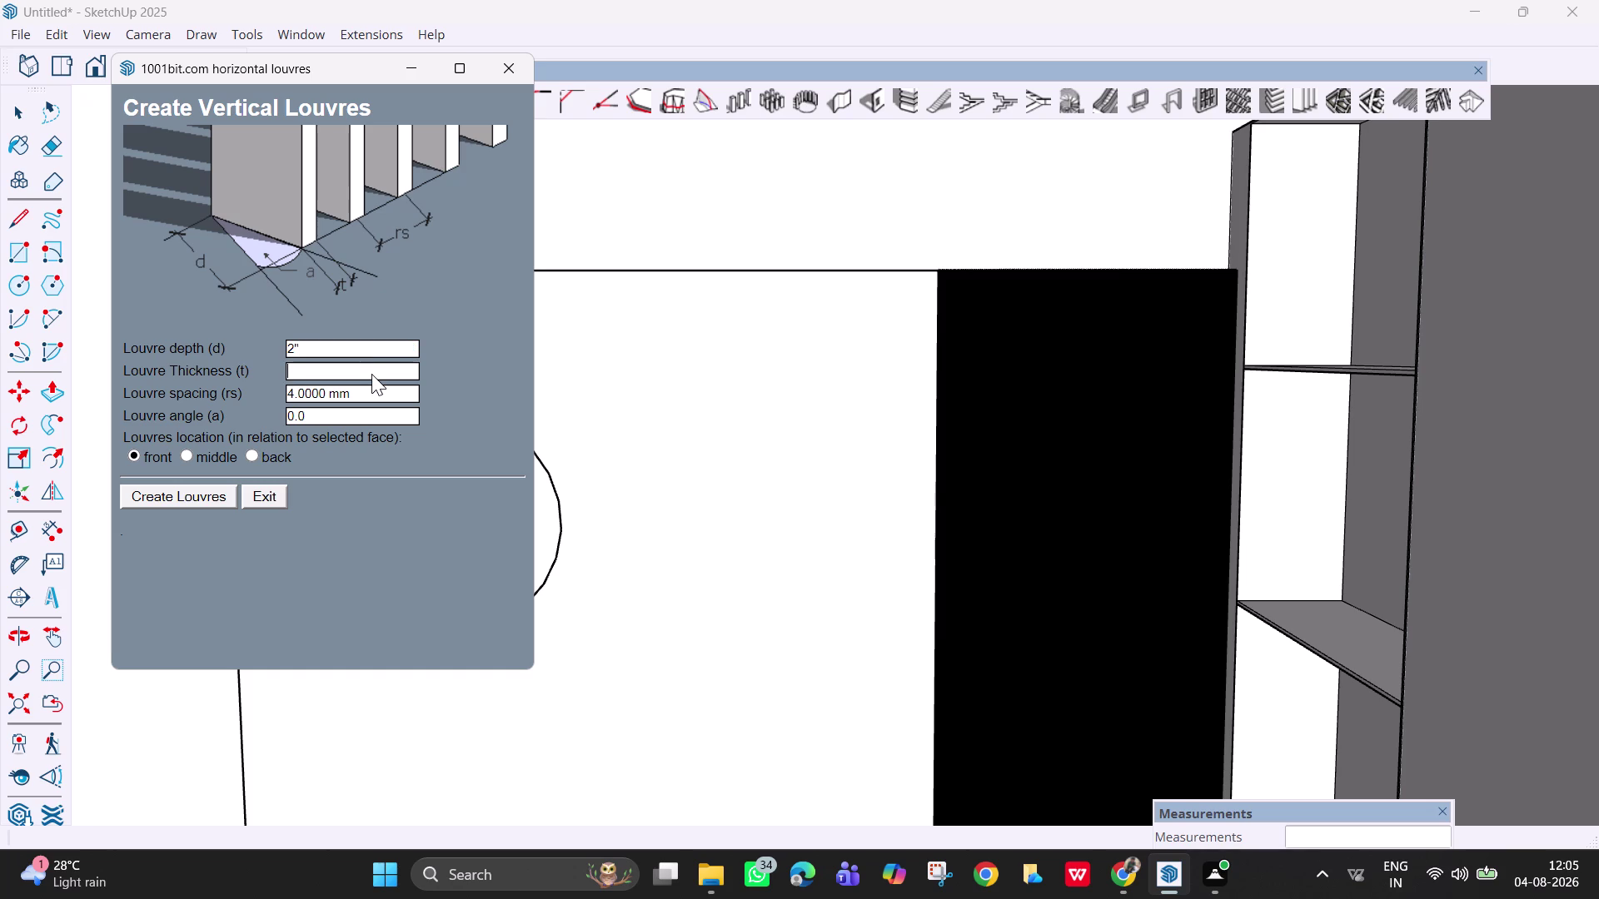
key(4)
key(shift+quotedbl)
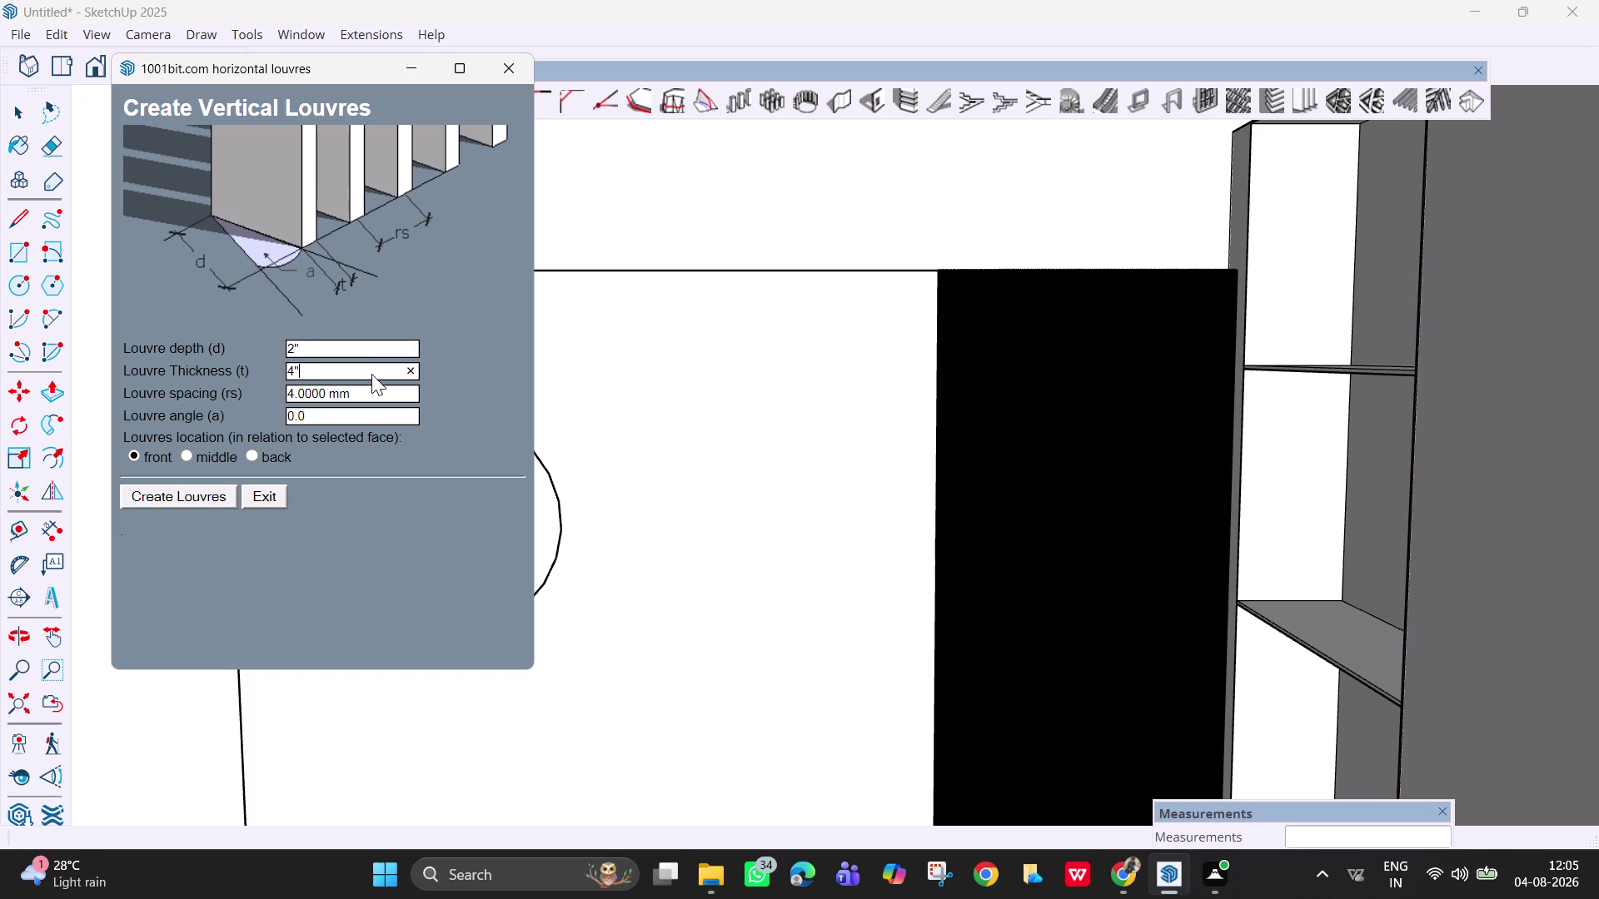
Set louvre spacing to 6 inches, create the louvres and pick the black panel face.
click(373, 388)
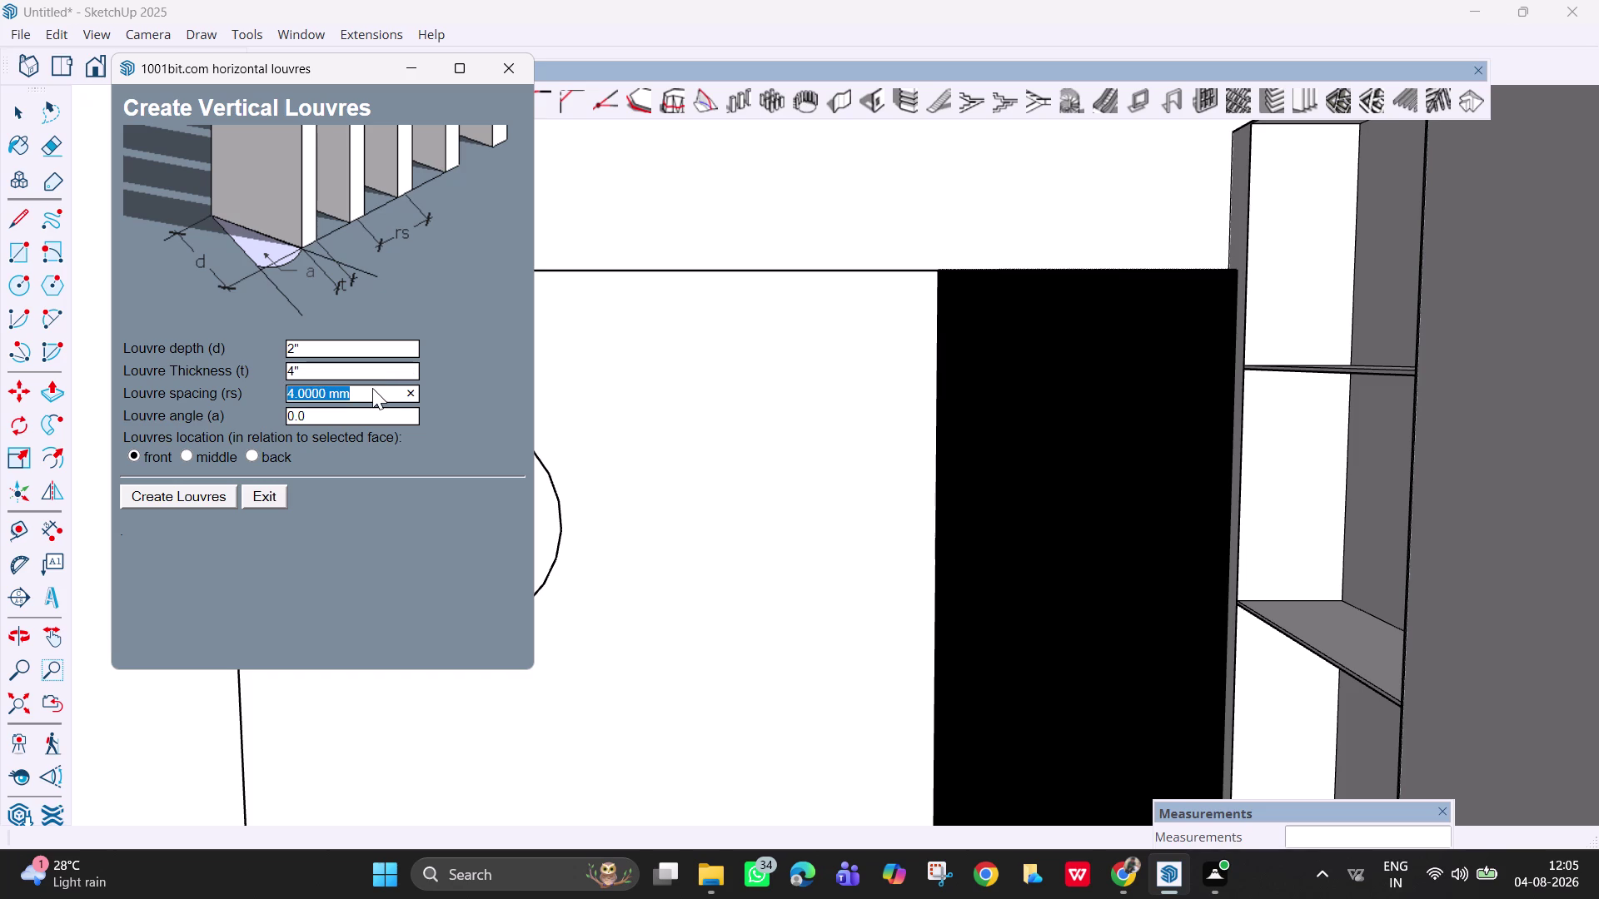
key(BackSpace)
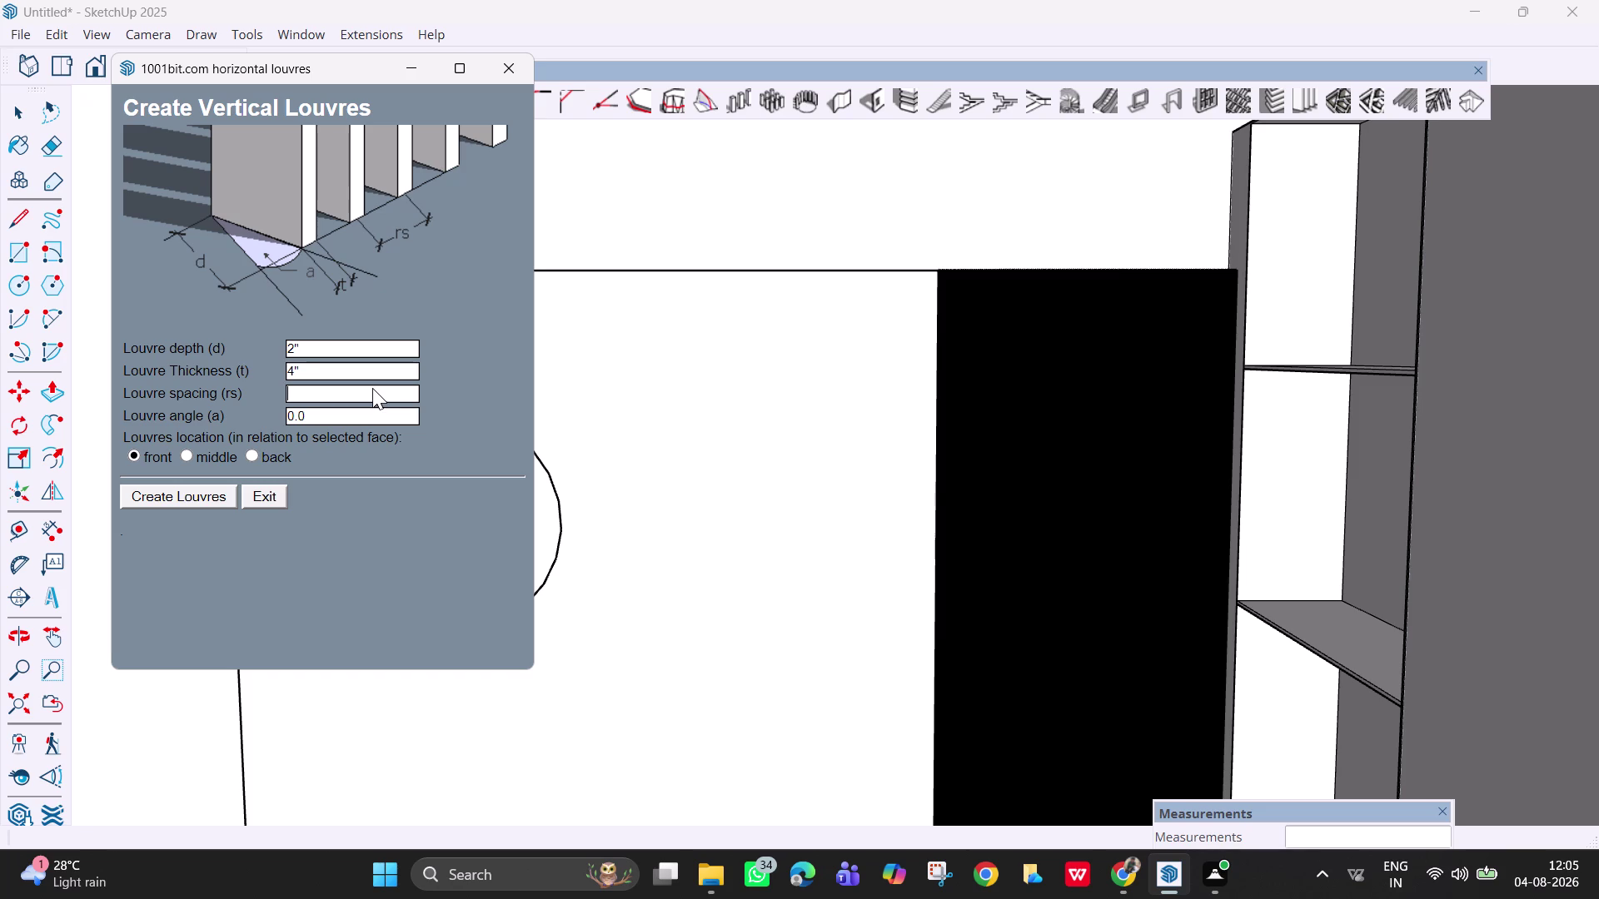
key(4)
key(BackSpace)
key(6)
key(shift+quotedbl)
click(189, 497)
click(1150, 490)
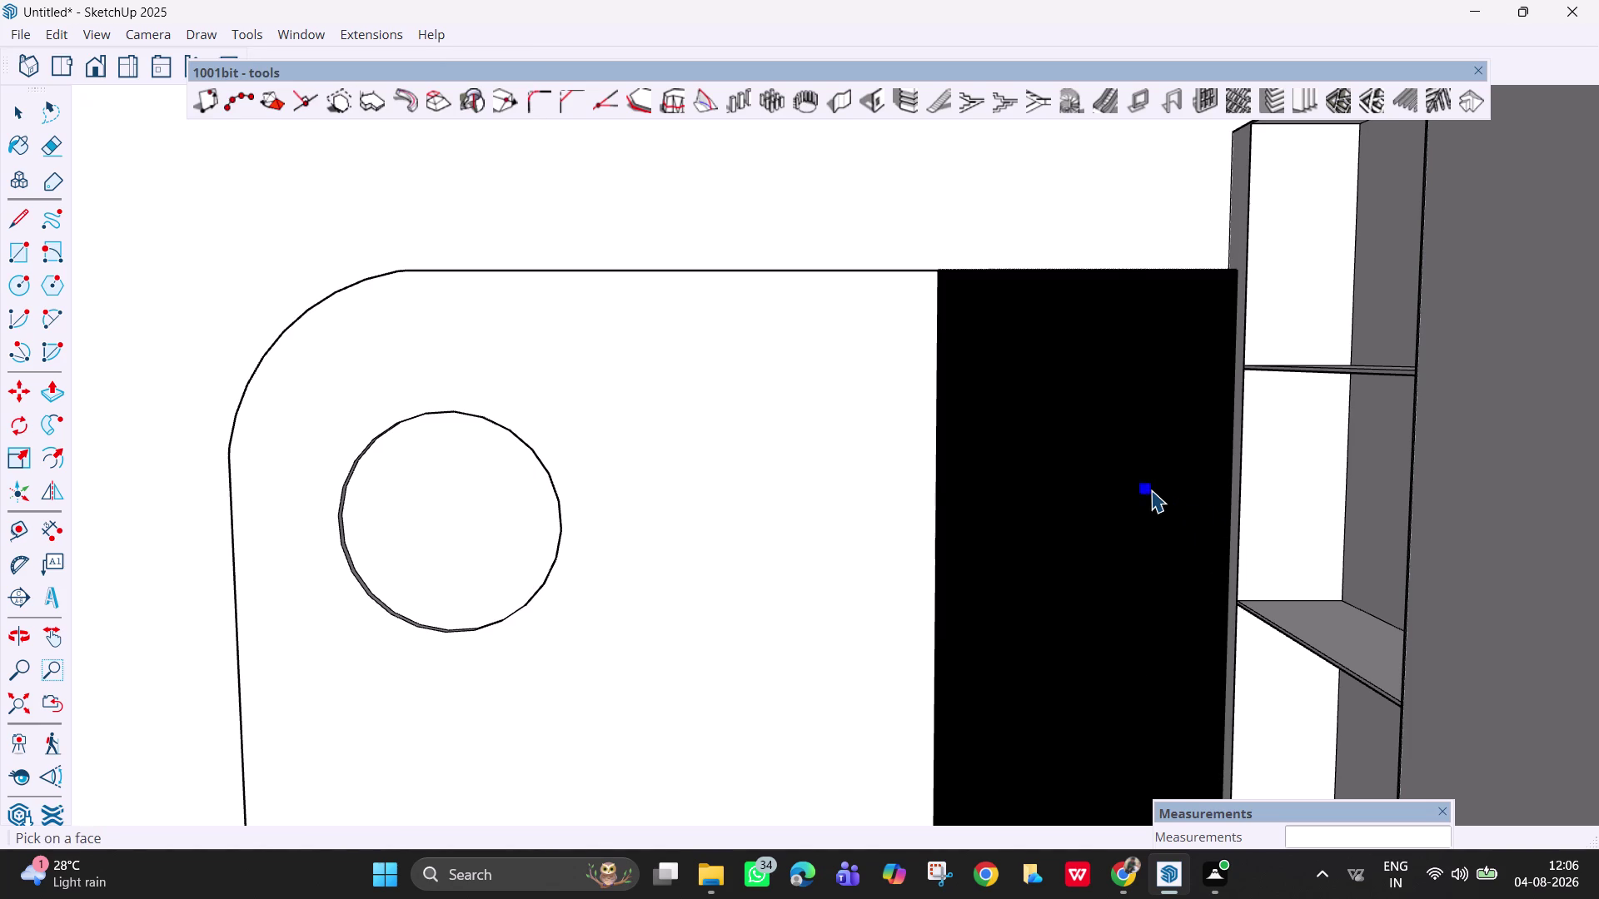
click(1118, 488)
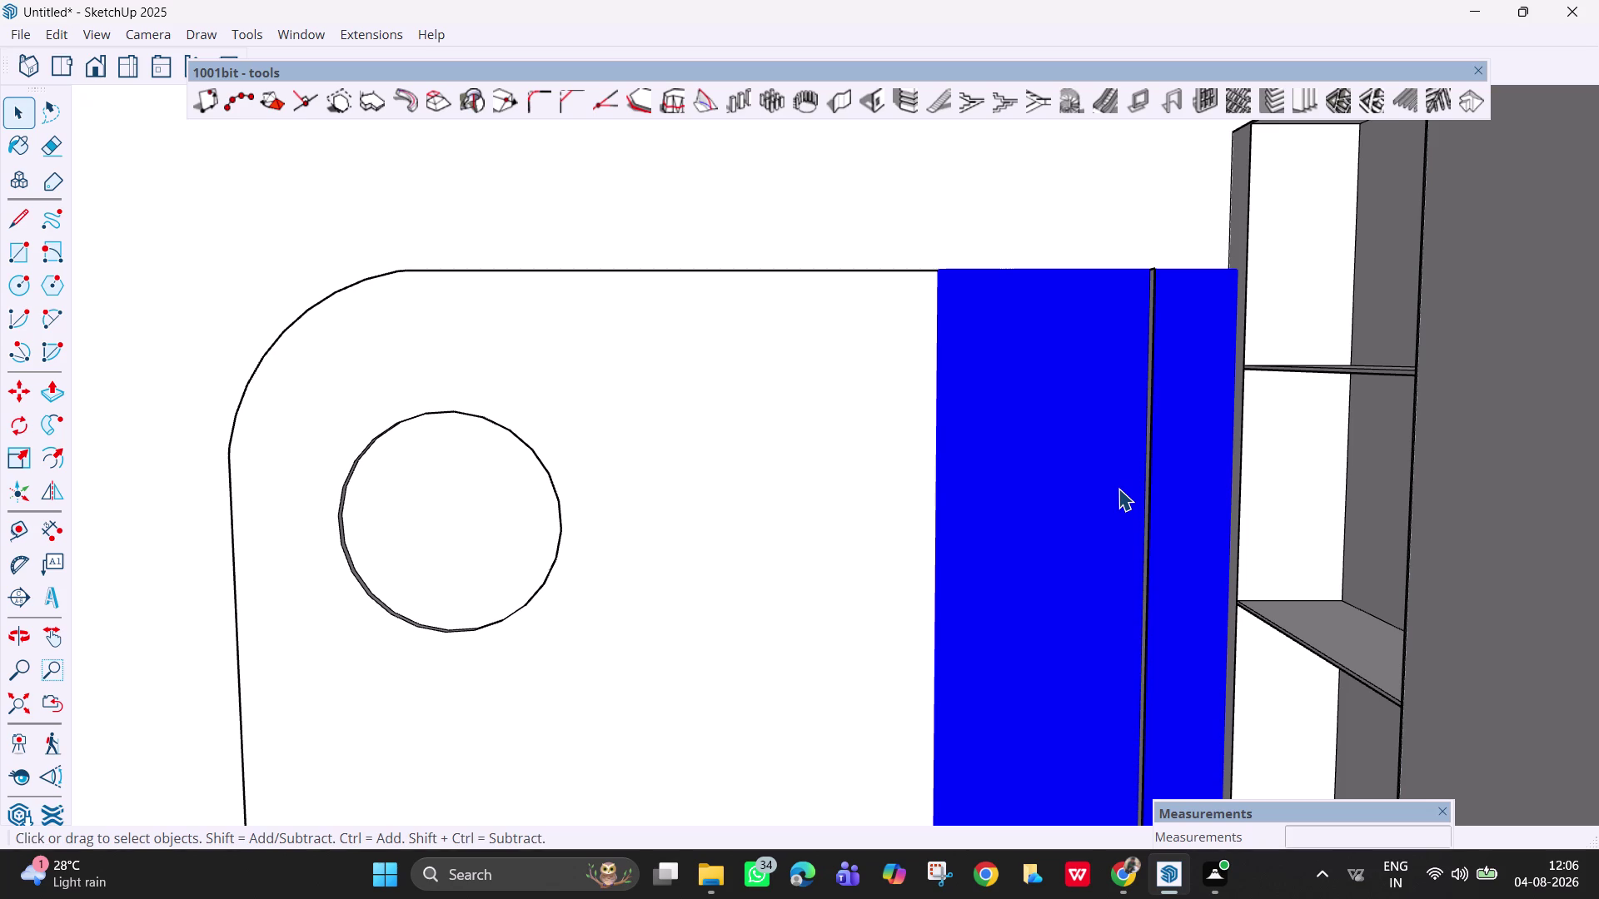
Undo the last two actions and apply vertical louvres to the selected black panel face.
key(ctrl+z)
key(ctrl+z)
click(1118, 490)
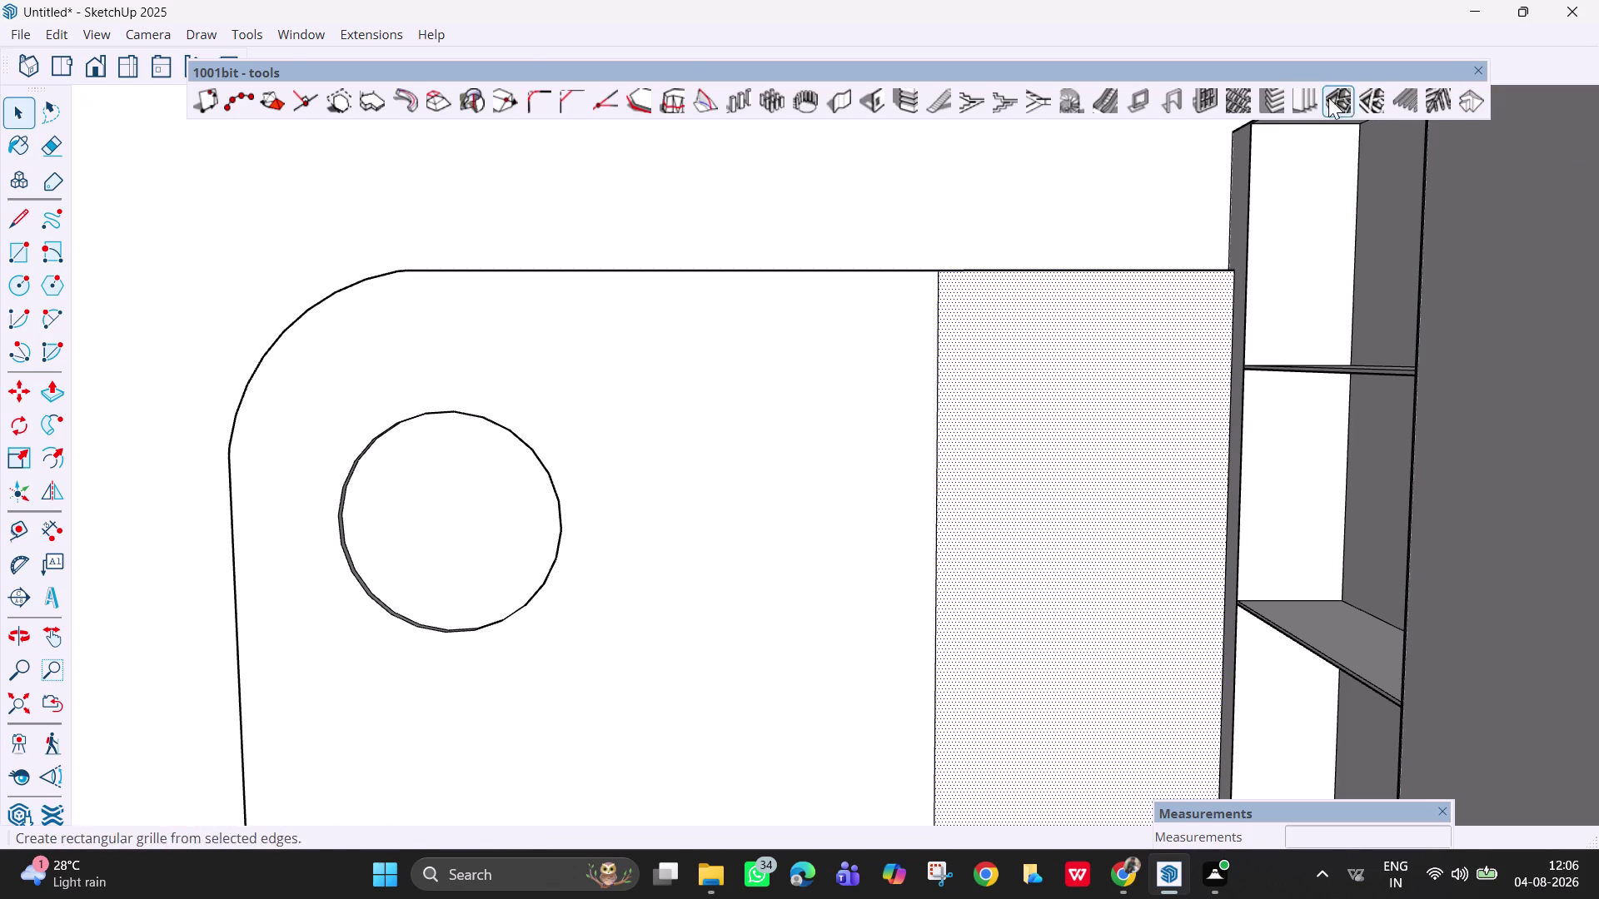
click(1296, 87)
click(211, 496)
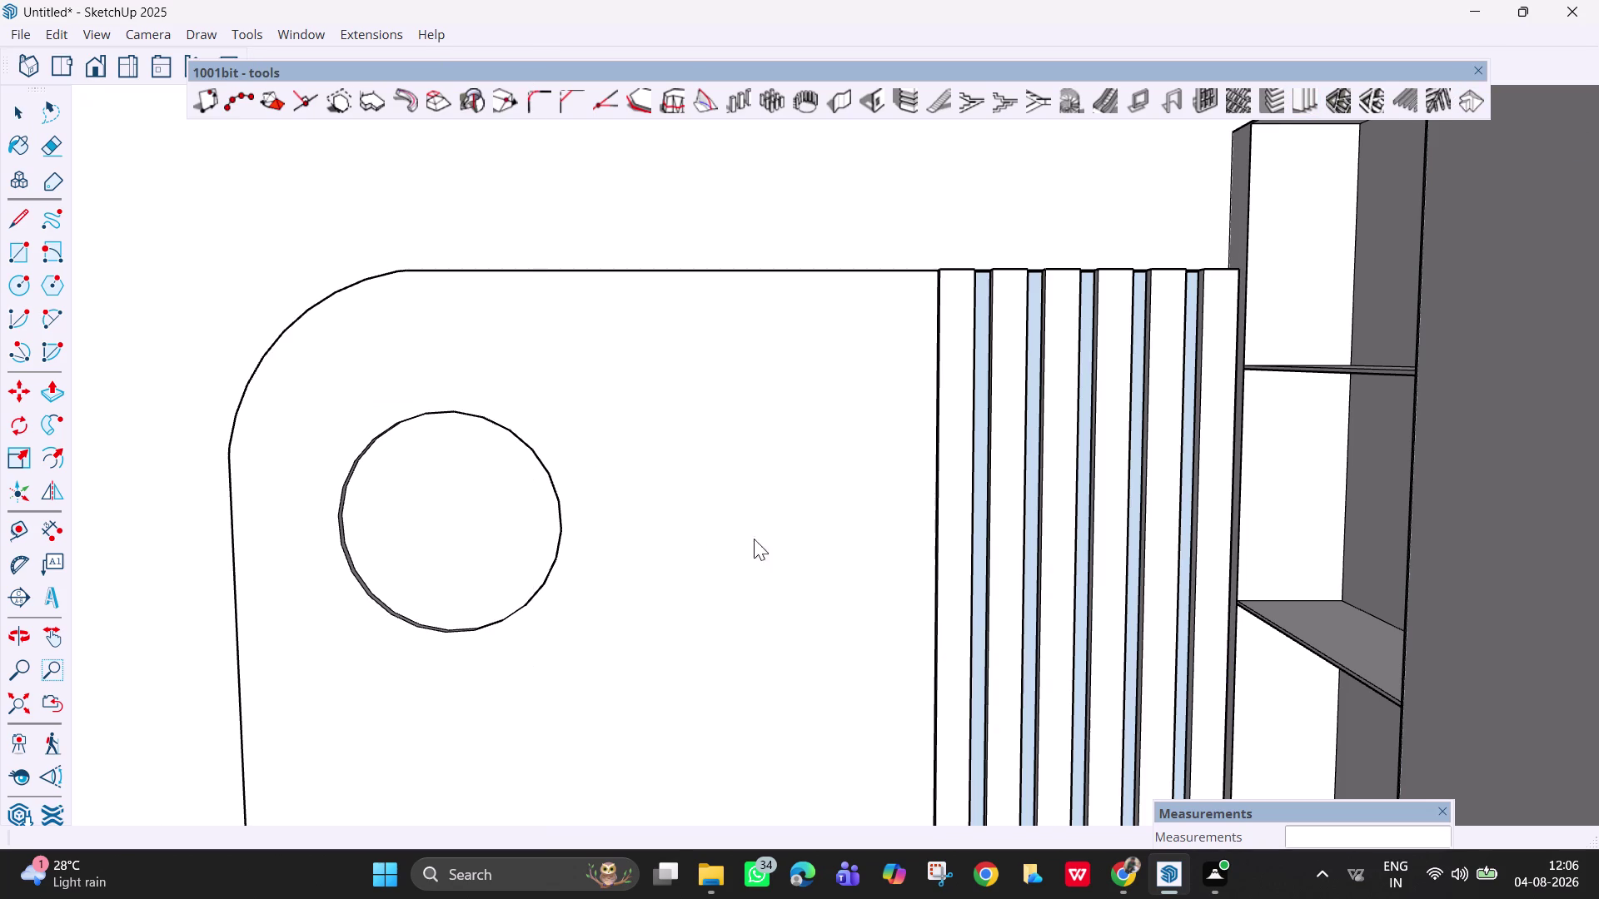
Orbit and zoom around the panel to inspect the new vertical louvres.
scroll(down, 3)
scroll(down, 3)
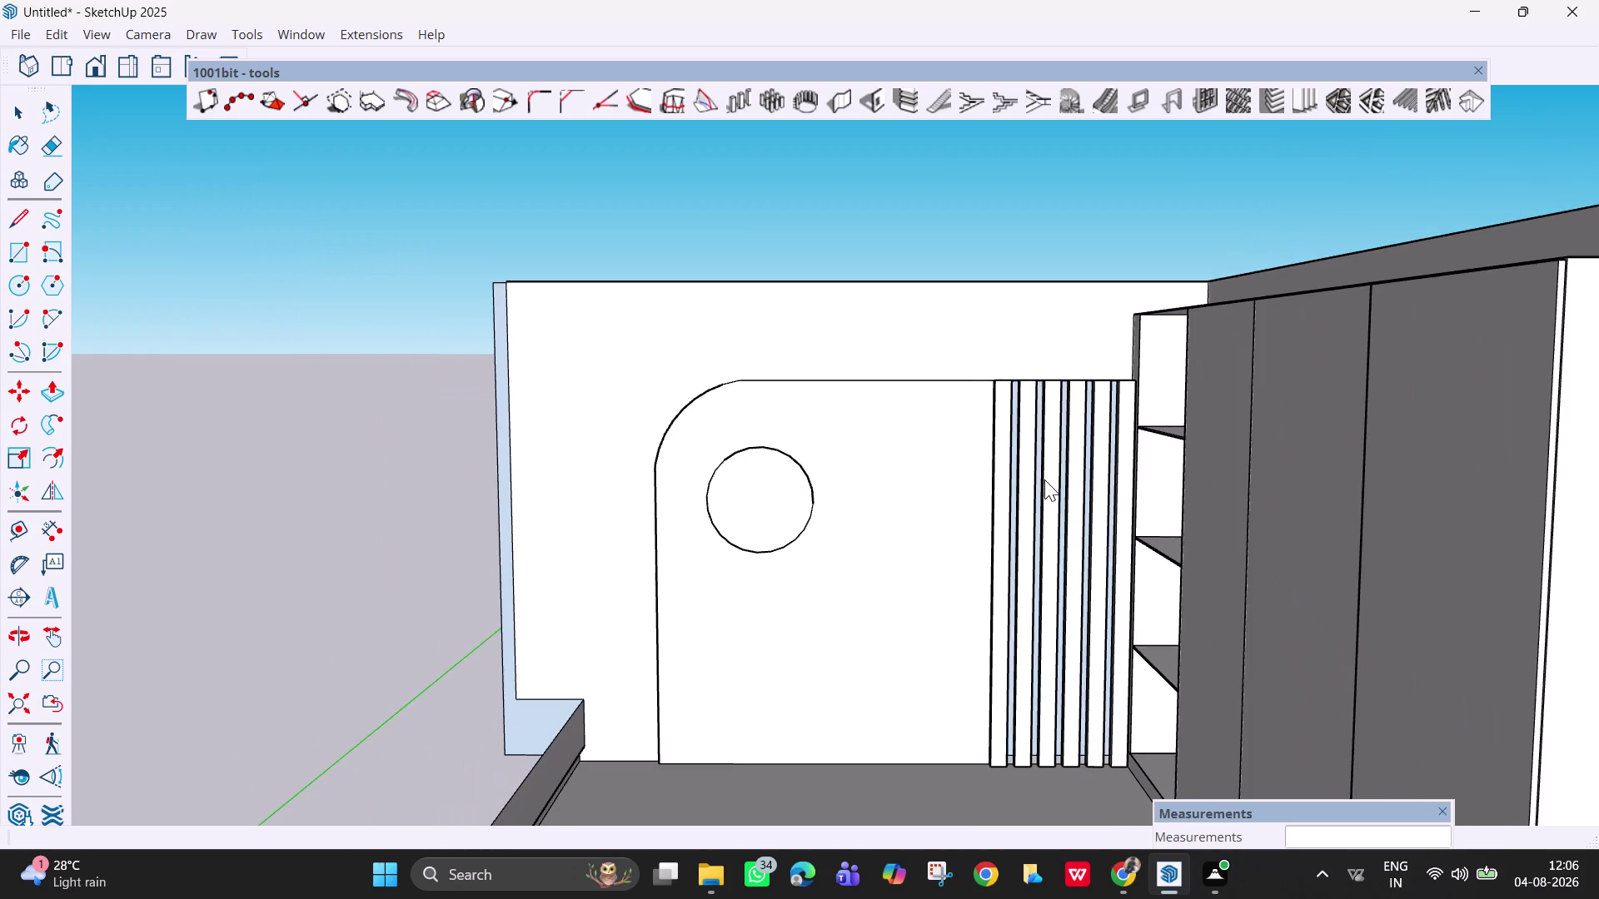
middle_drag(1045, 480, 1093, 561)
middle_drag(1023, 462, 1067, 492)
scroll(up, 3)
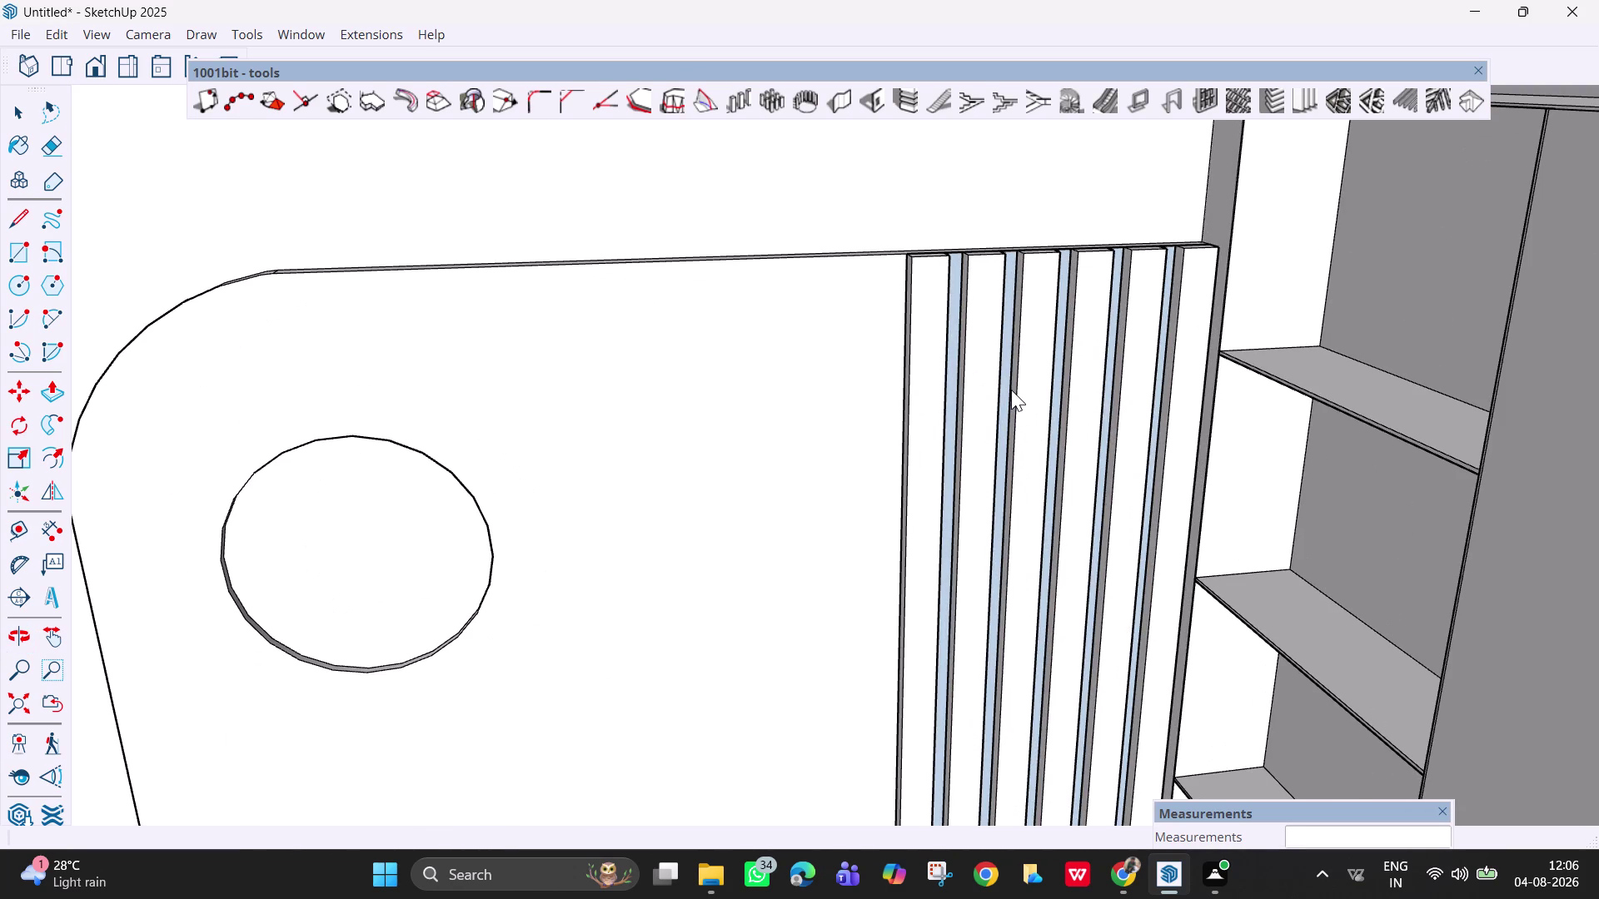
middle_drag(1070, 436, 946, 382)
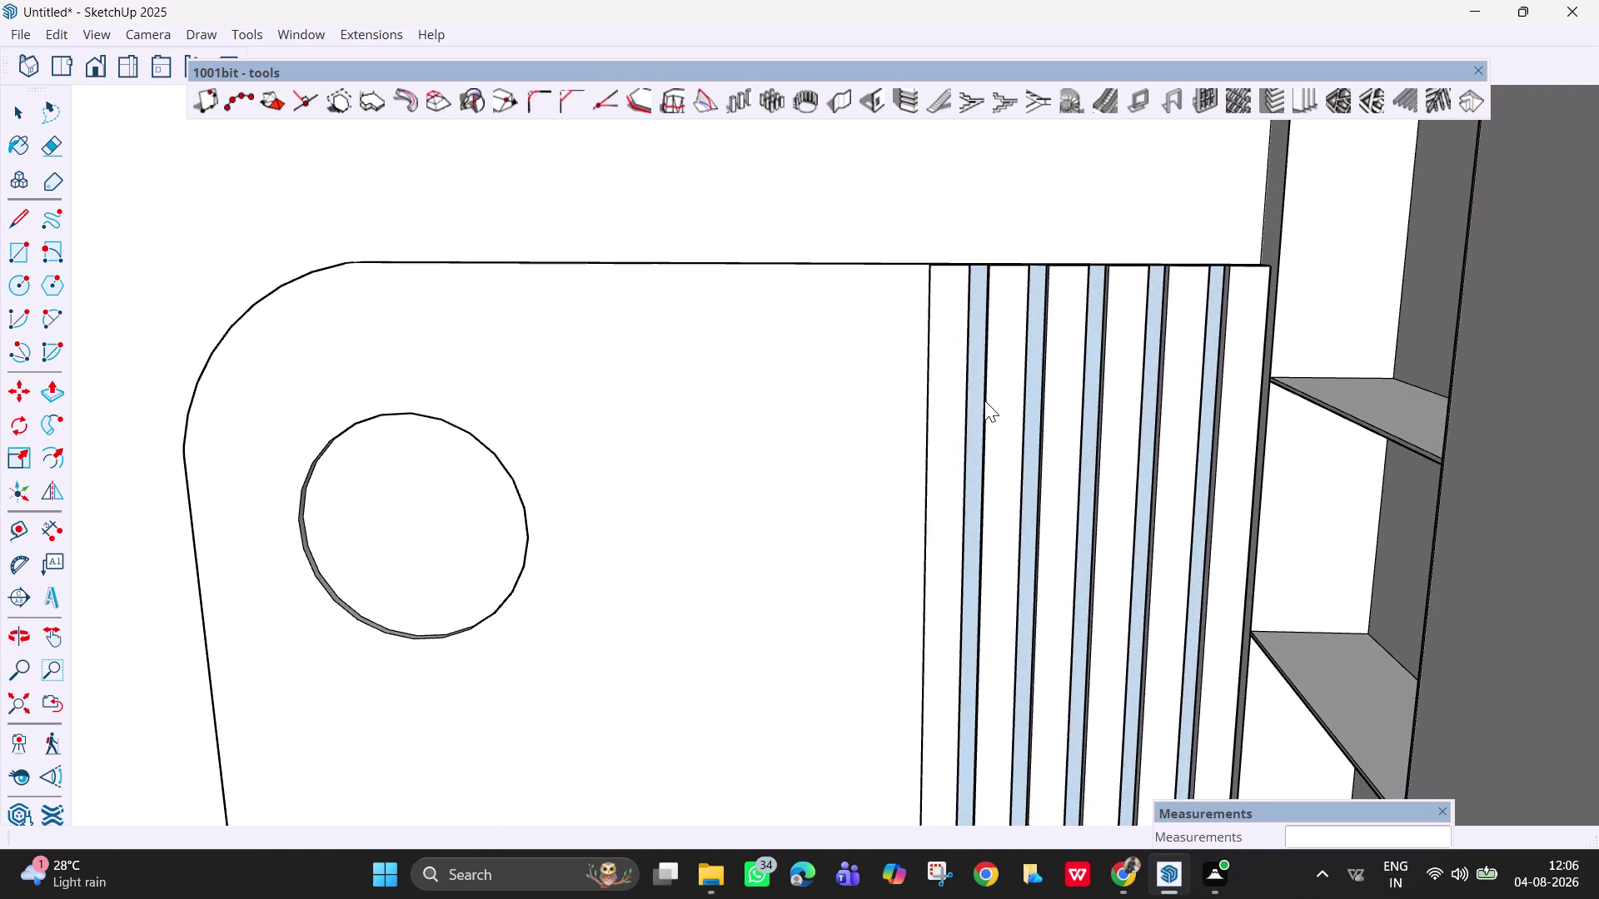
scroll(up, 3)
middle_drag(998, 406, 1144, 552)
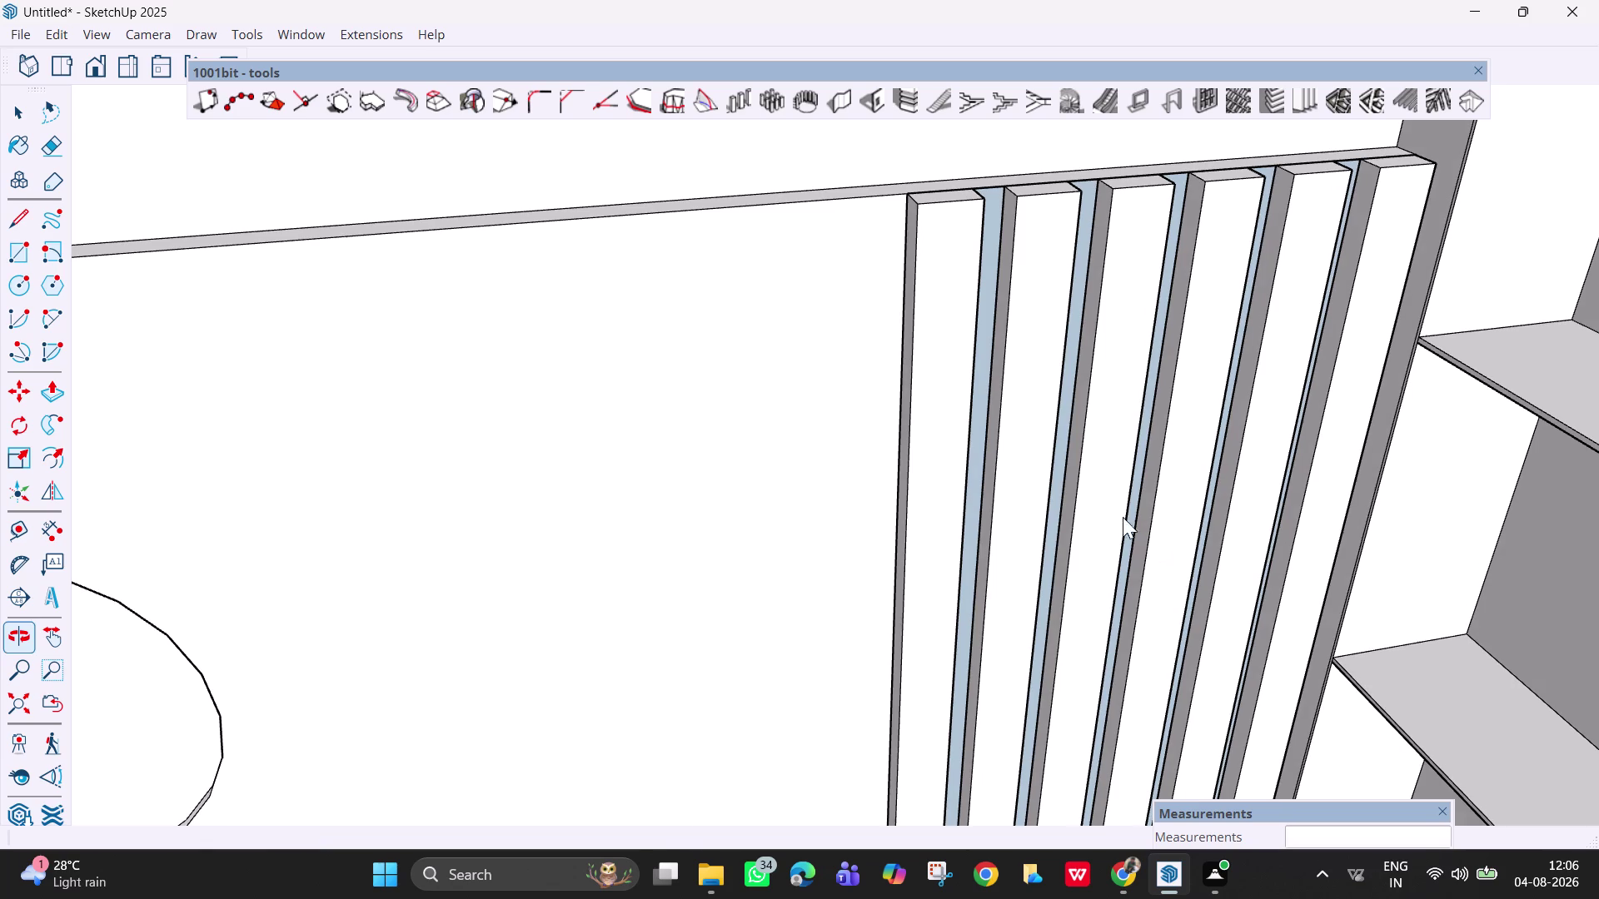
click(1288, 105)
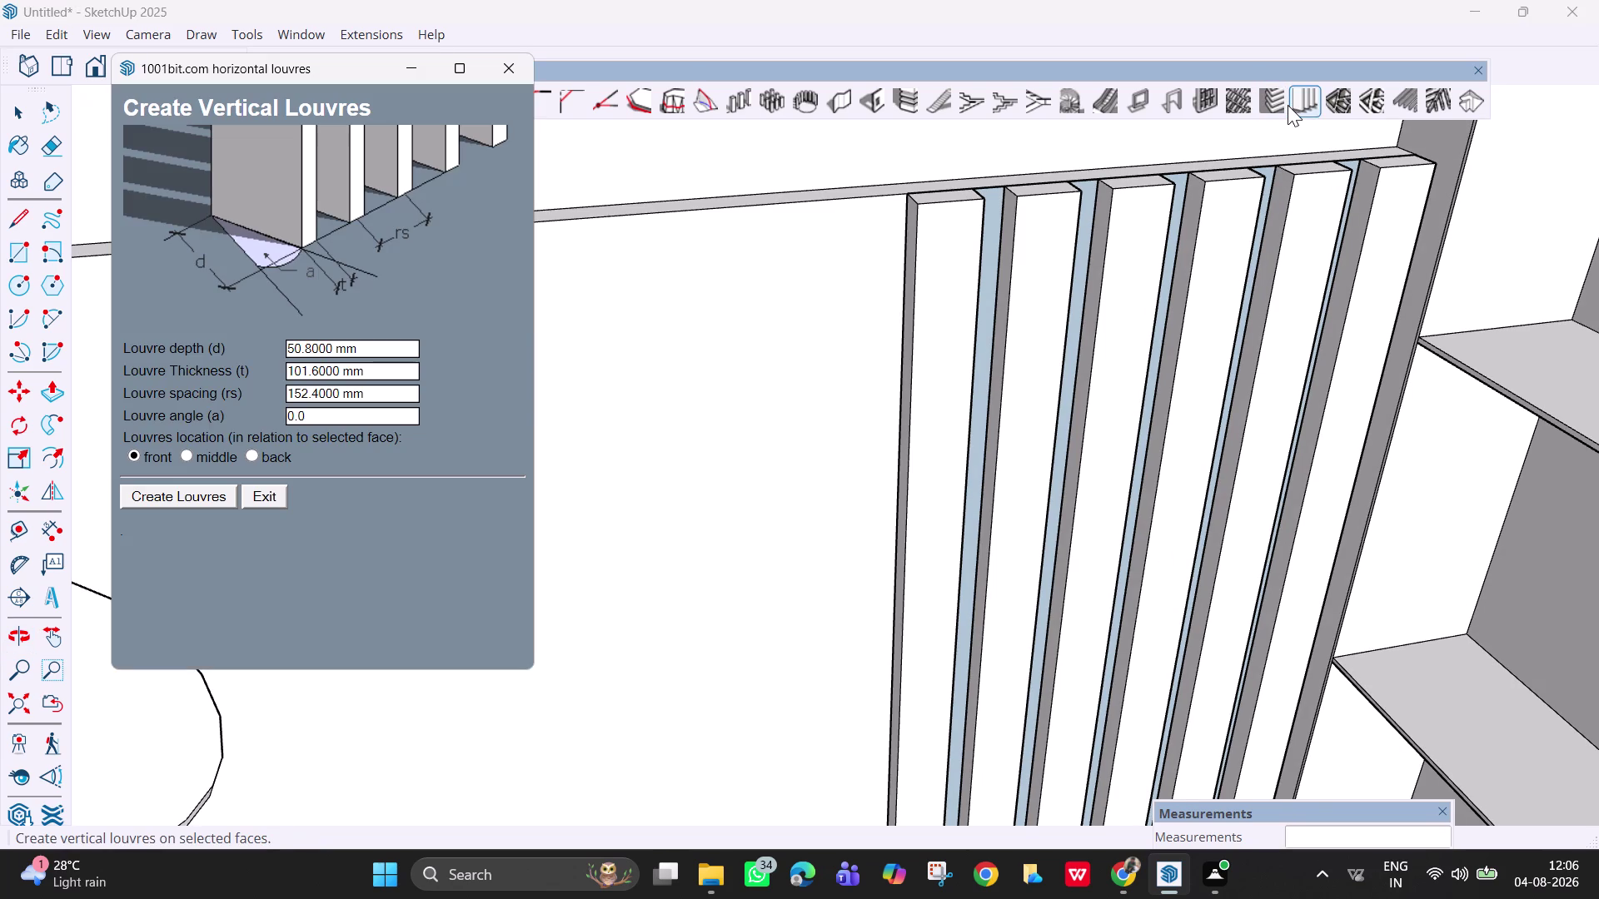
Set louvre thickness 2, depth 1 and spacing 2, close the dialog, and undo the louvres.
click(384, 372)
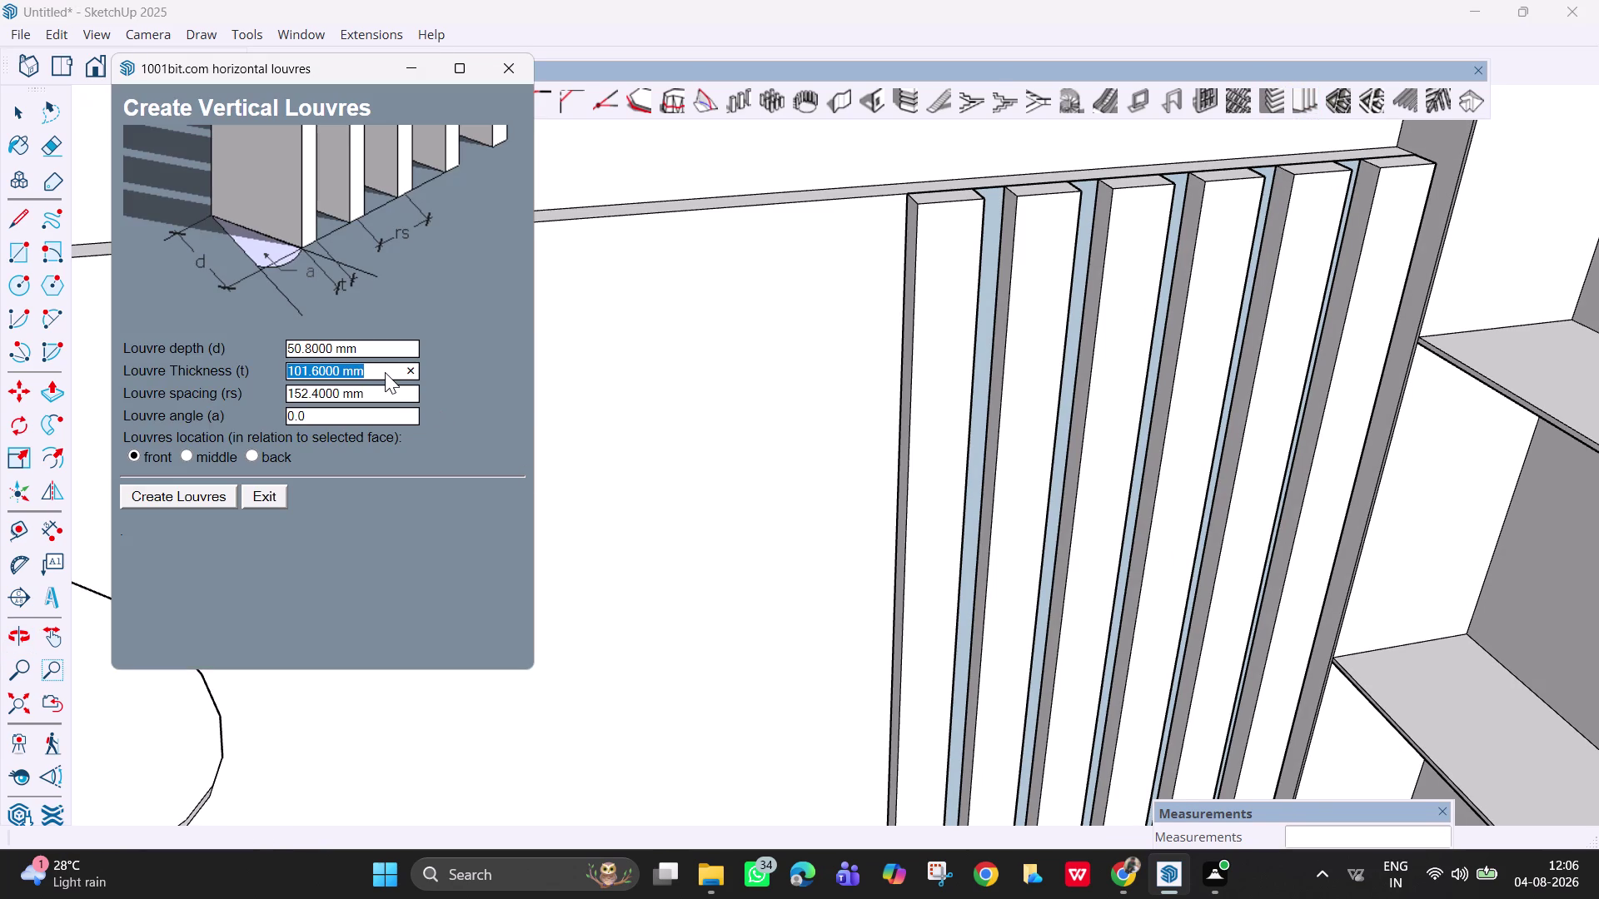
key(BackSpace)
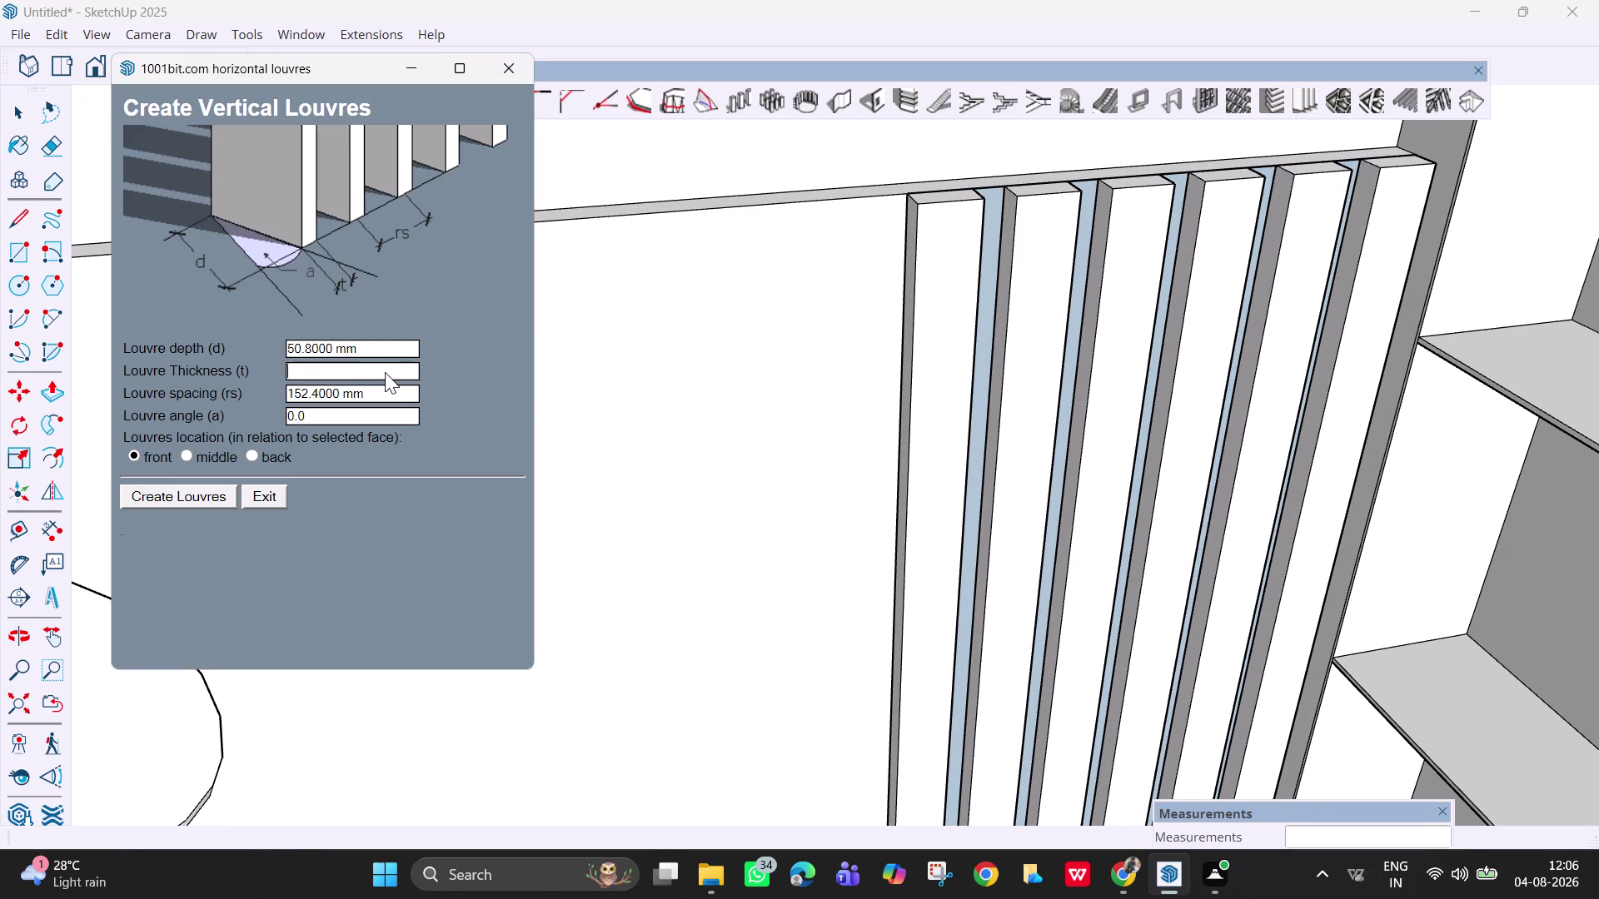
key(2)
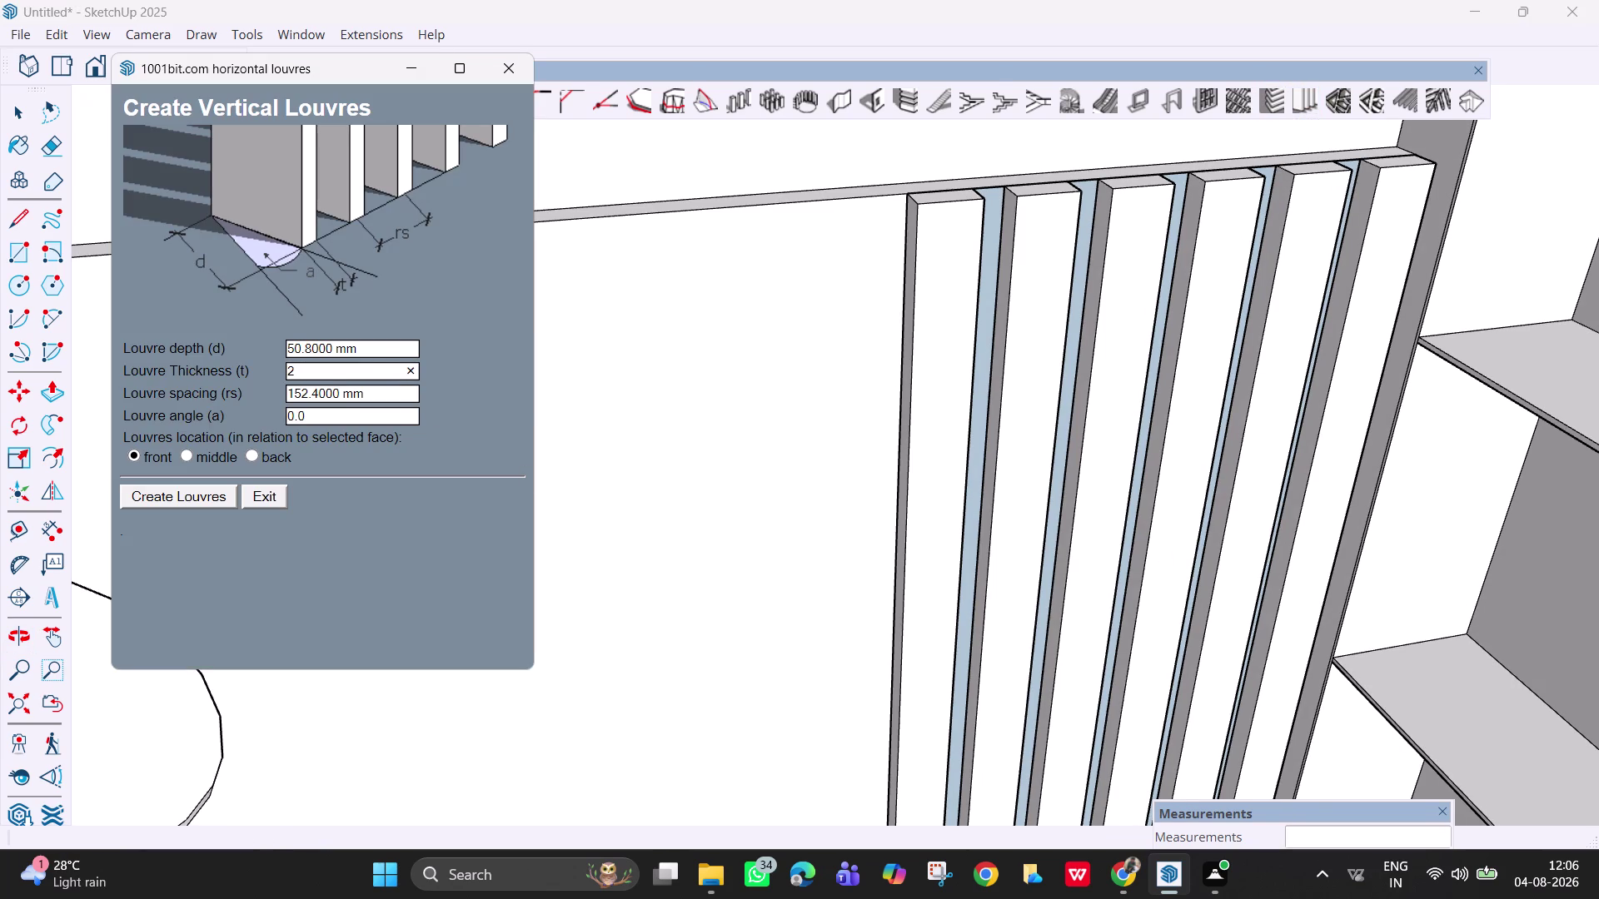
click(377, 358)
click(372, 348)
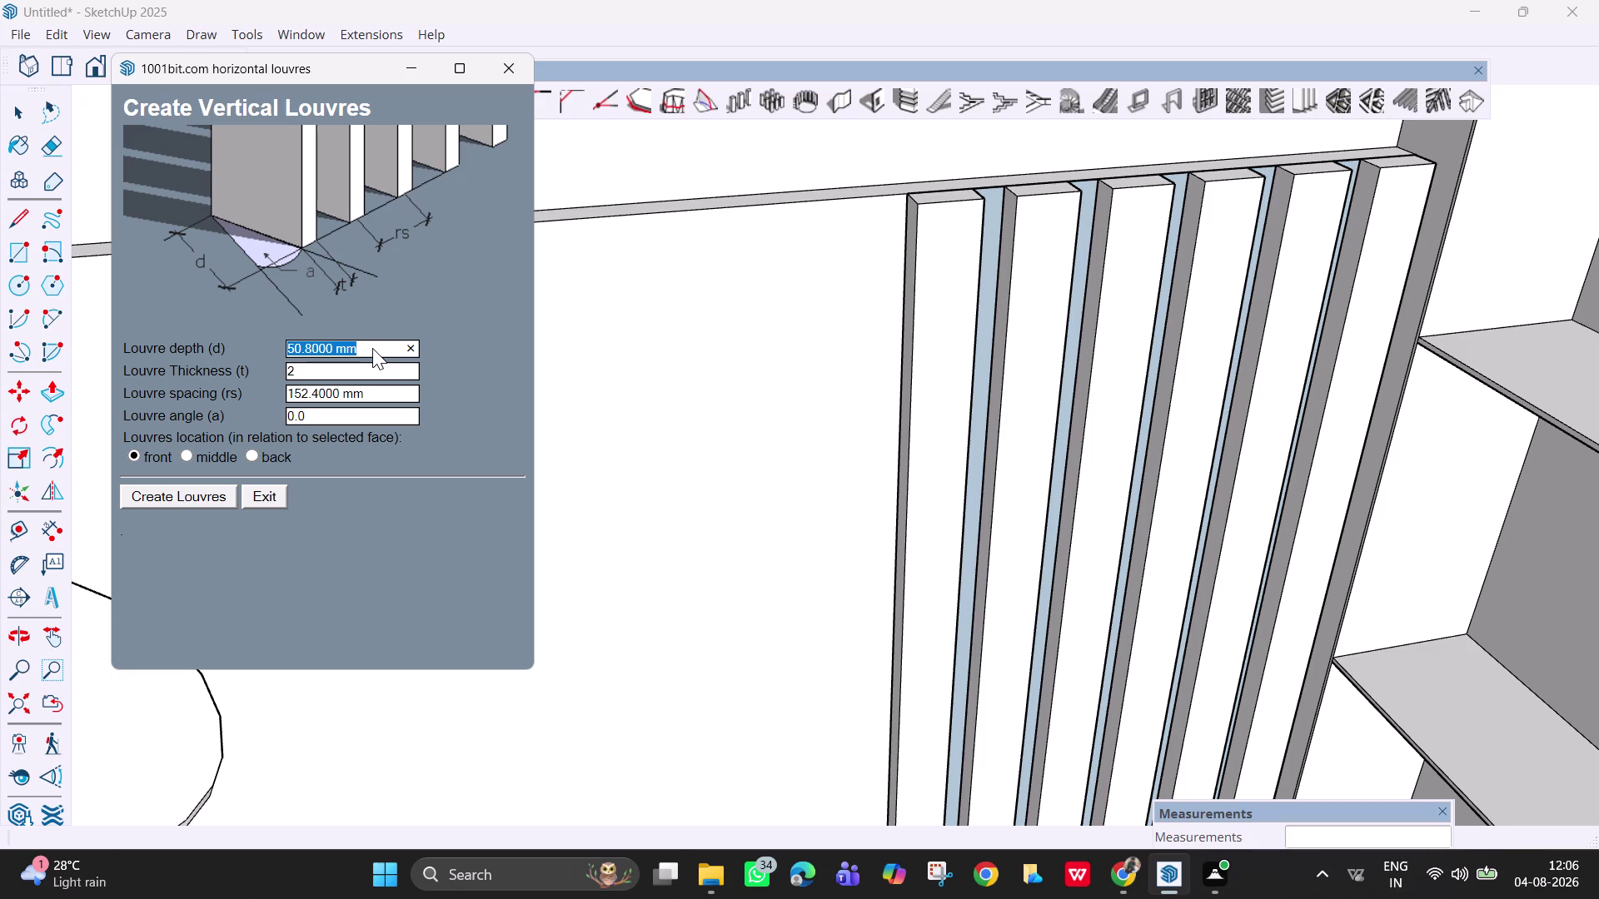
key(BackSpace)
key(1)
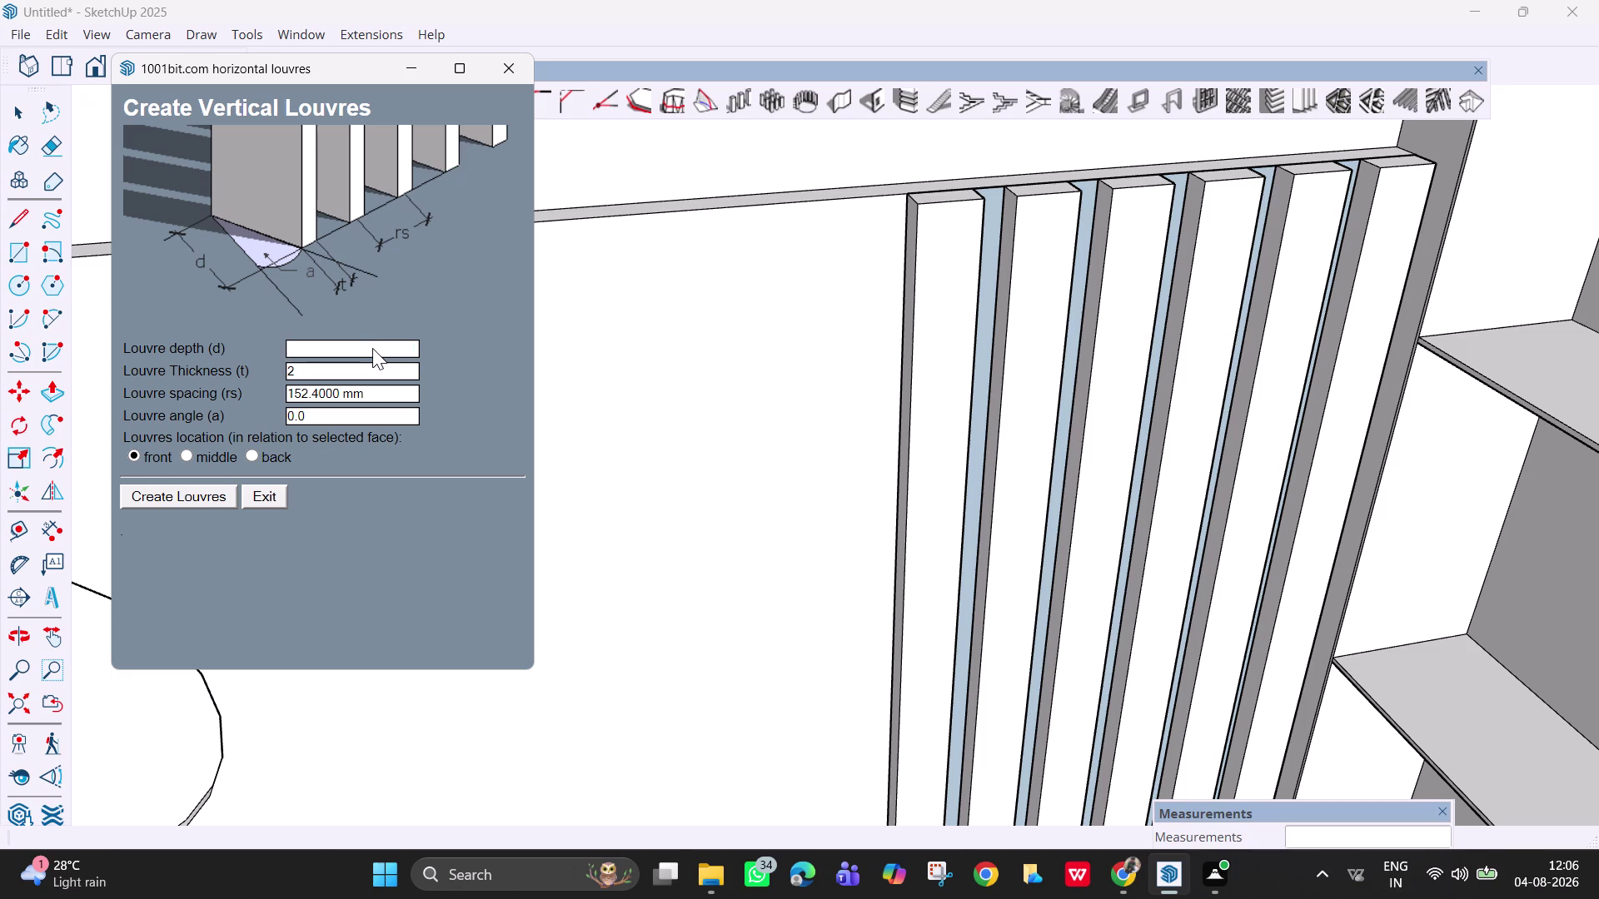
click(378, 399)
key(BackSpace)
key(2)
click(193, 498)
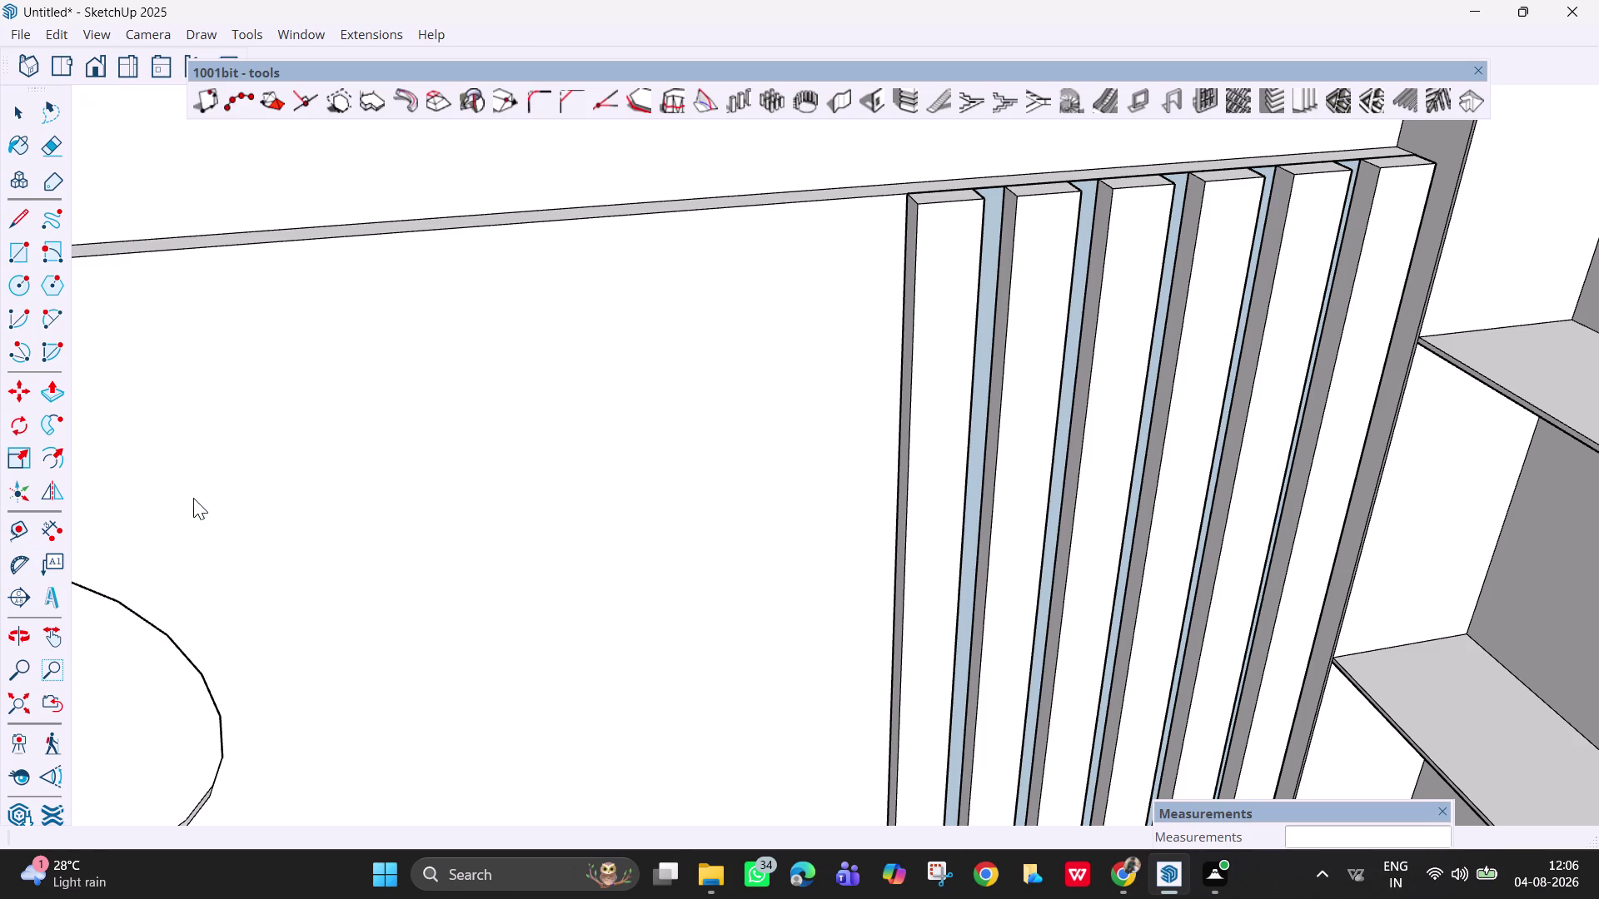
key(ctrl+z)
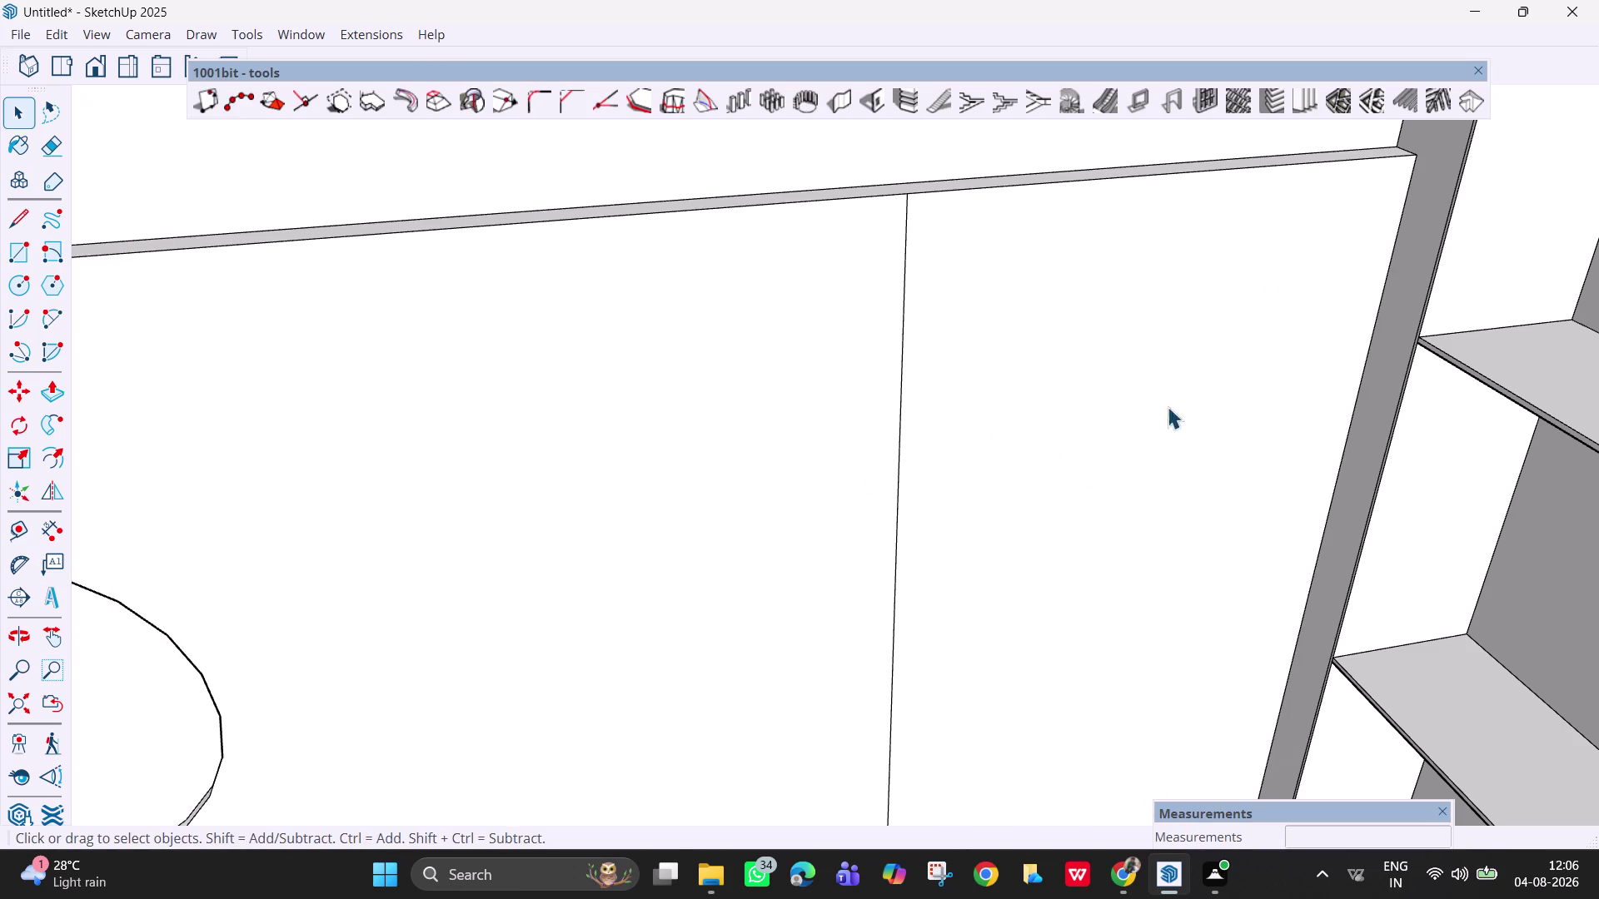
Create fine louvres, 1 mm deep, 2 mm thick and 2 mm apart, on the panel face.
click(1300, 106)
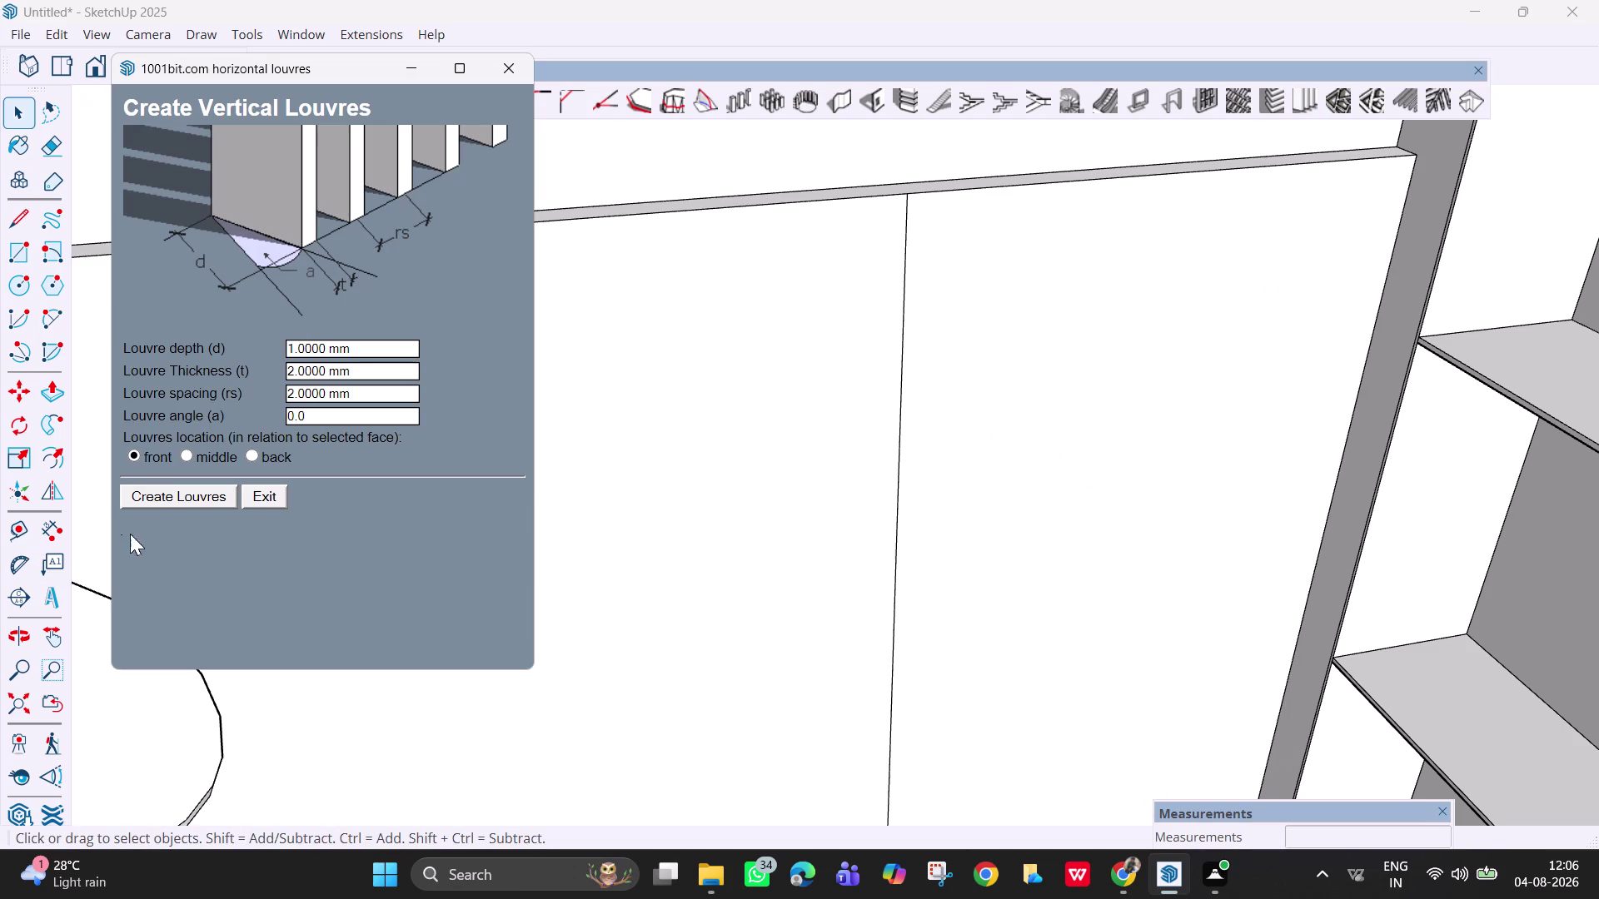
click(161, 499)
click(1159, 424)
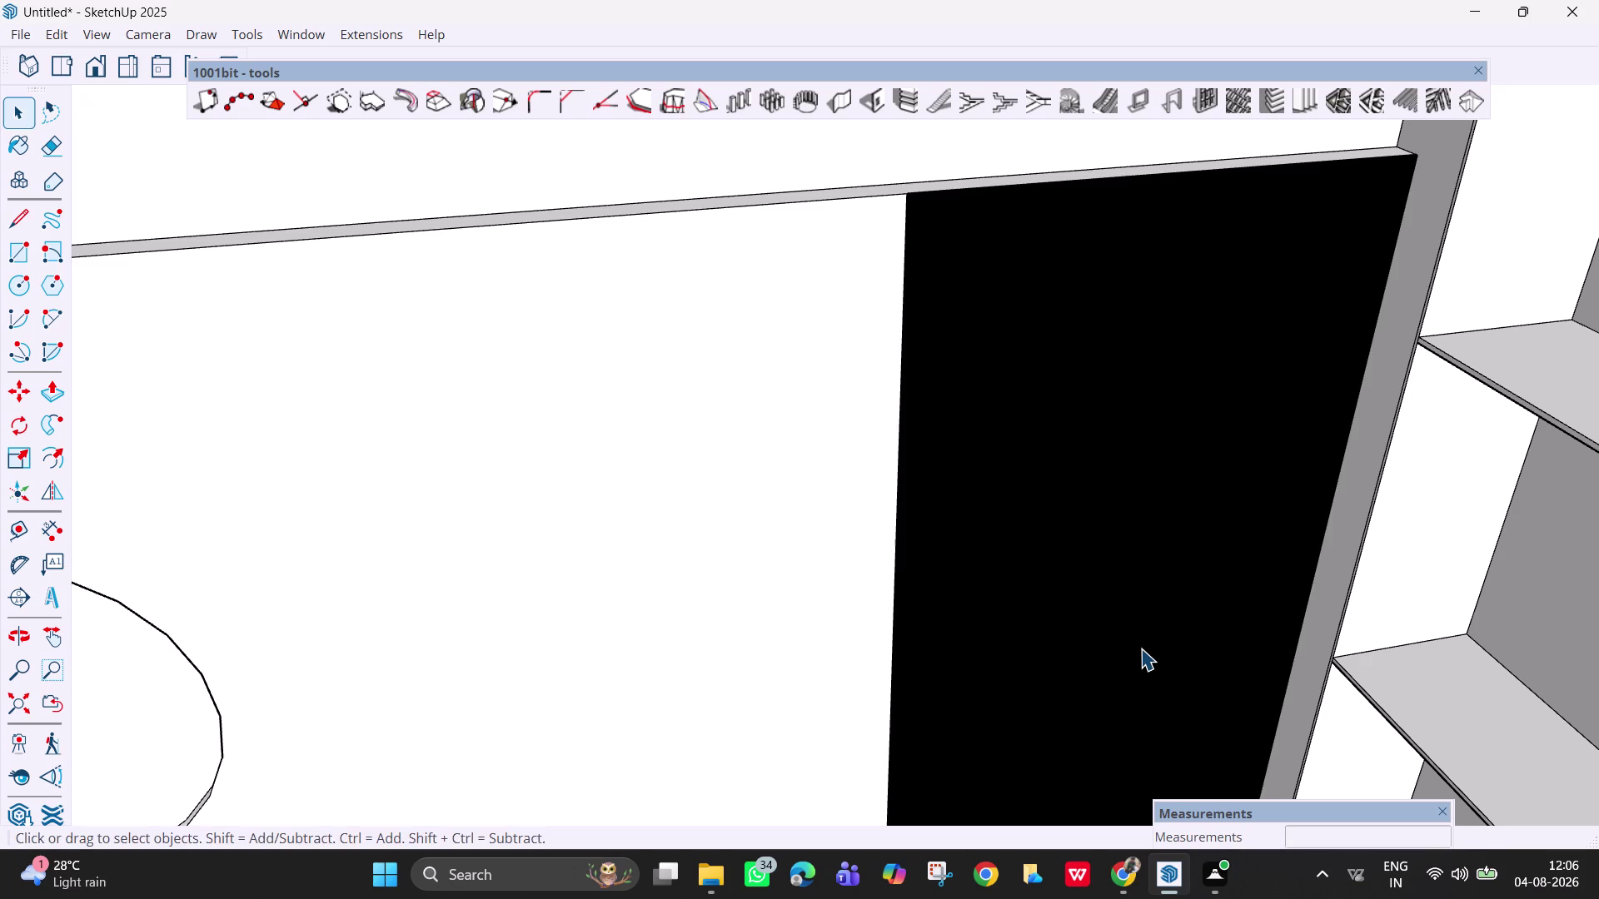
Zoom and orbit across the panel to inspect the fine louvres from several angles.
scroll(up, 3)
middle_drag(1096, 501, 1045, 384)
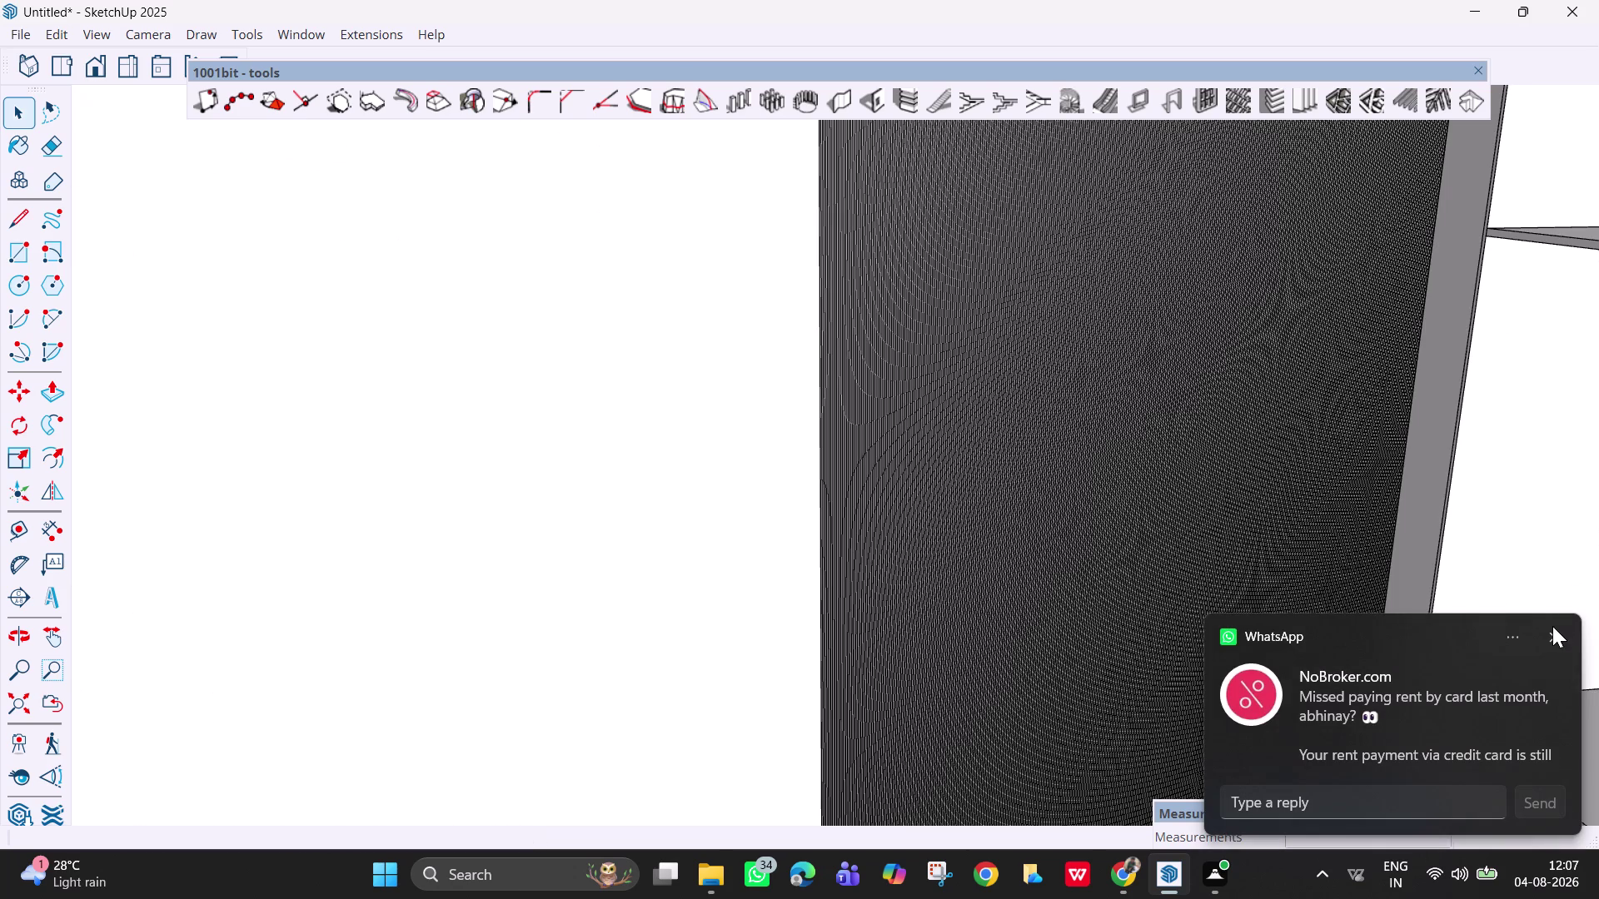
click(1556, 635)
scroll(up, 3)
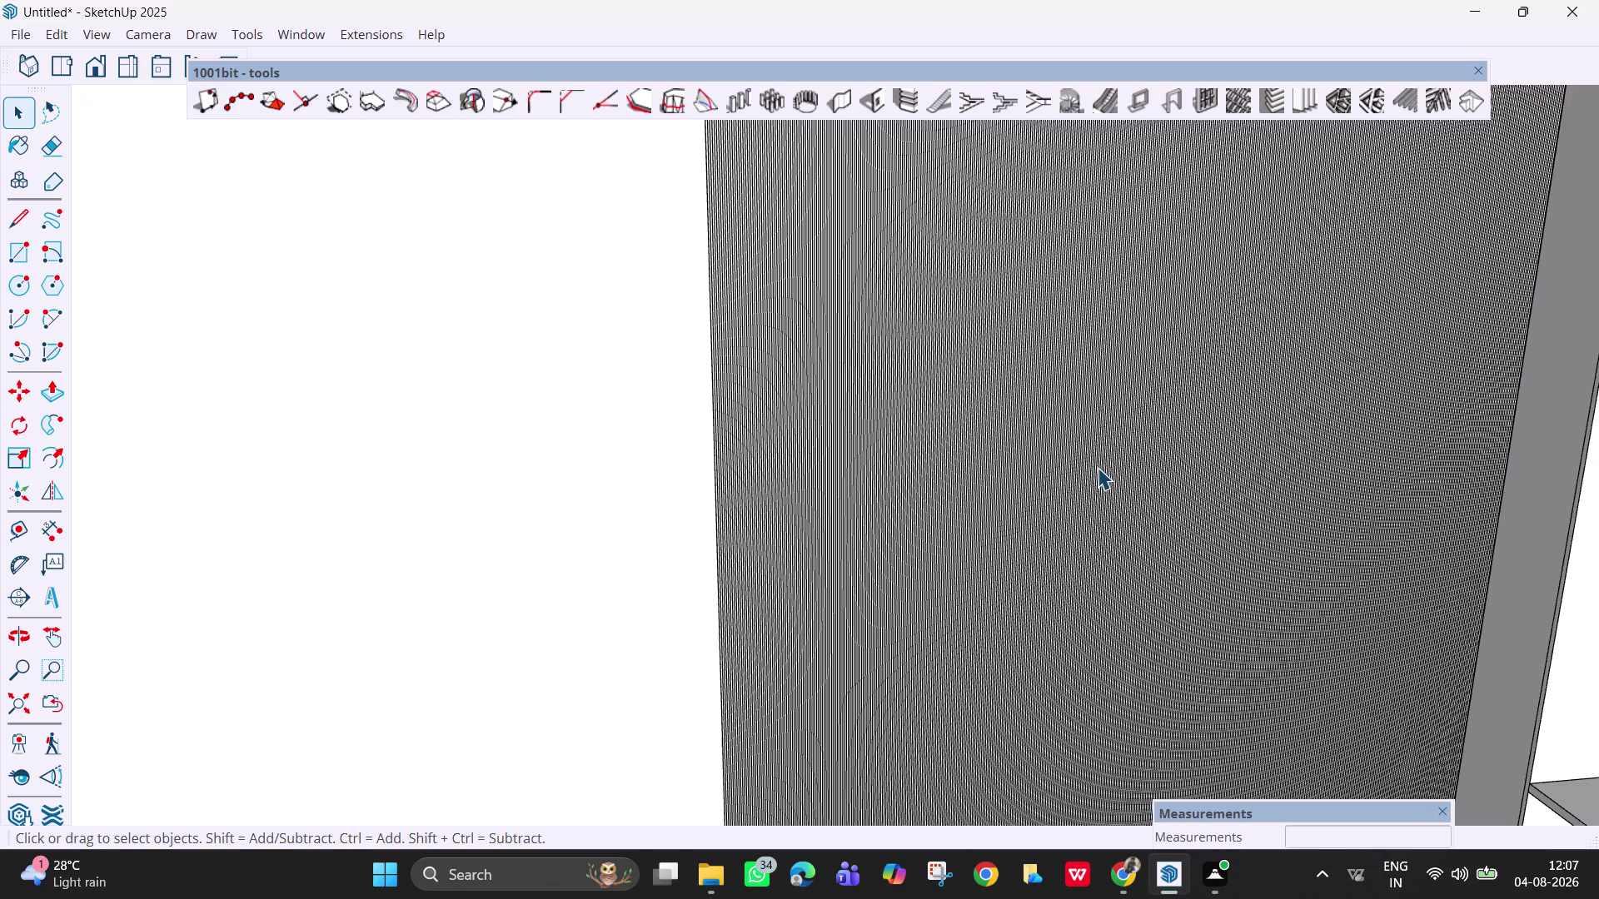
scroll(up, 3)
scroll(up, 3)
middle_drag(725, 409, 604, 398)
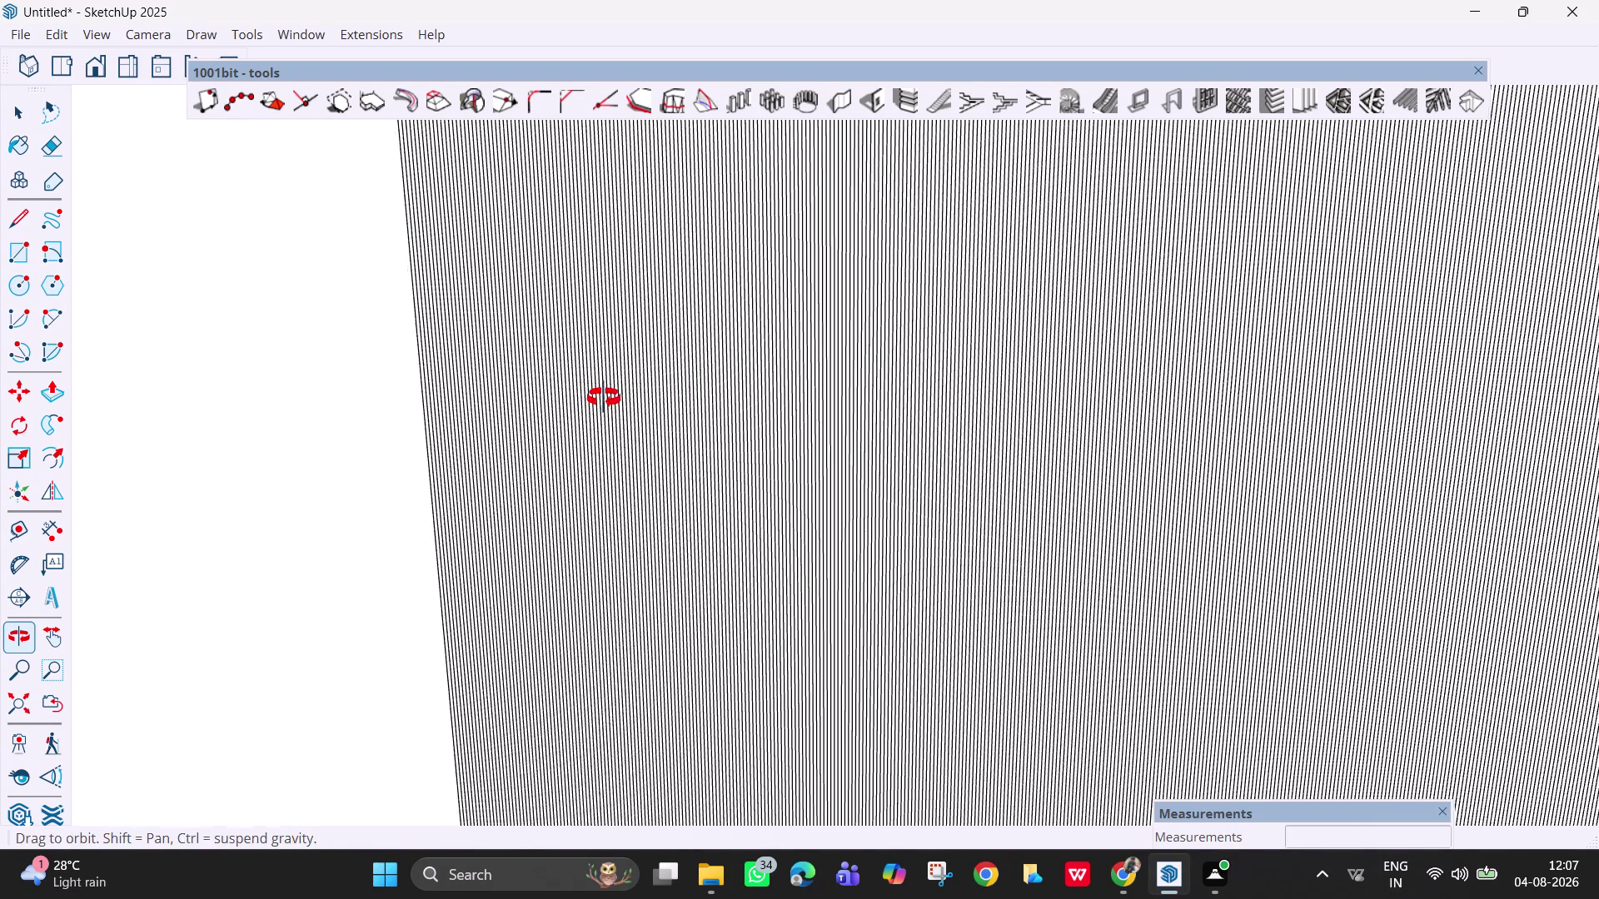
middle_drag(604, 399, 604, 398)
scroll(up, 3)
middle_drag(623, 443, 690, 482)
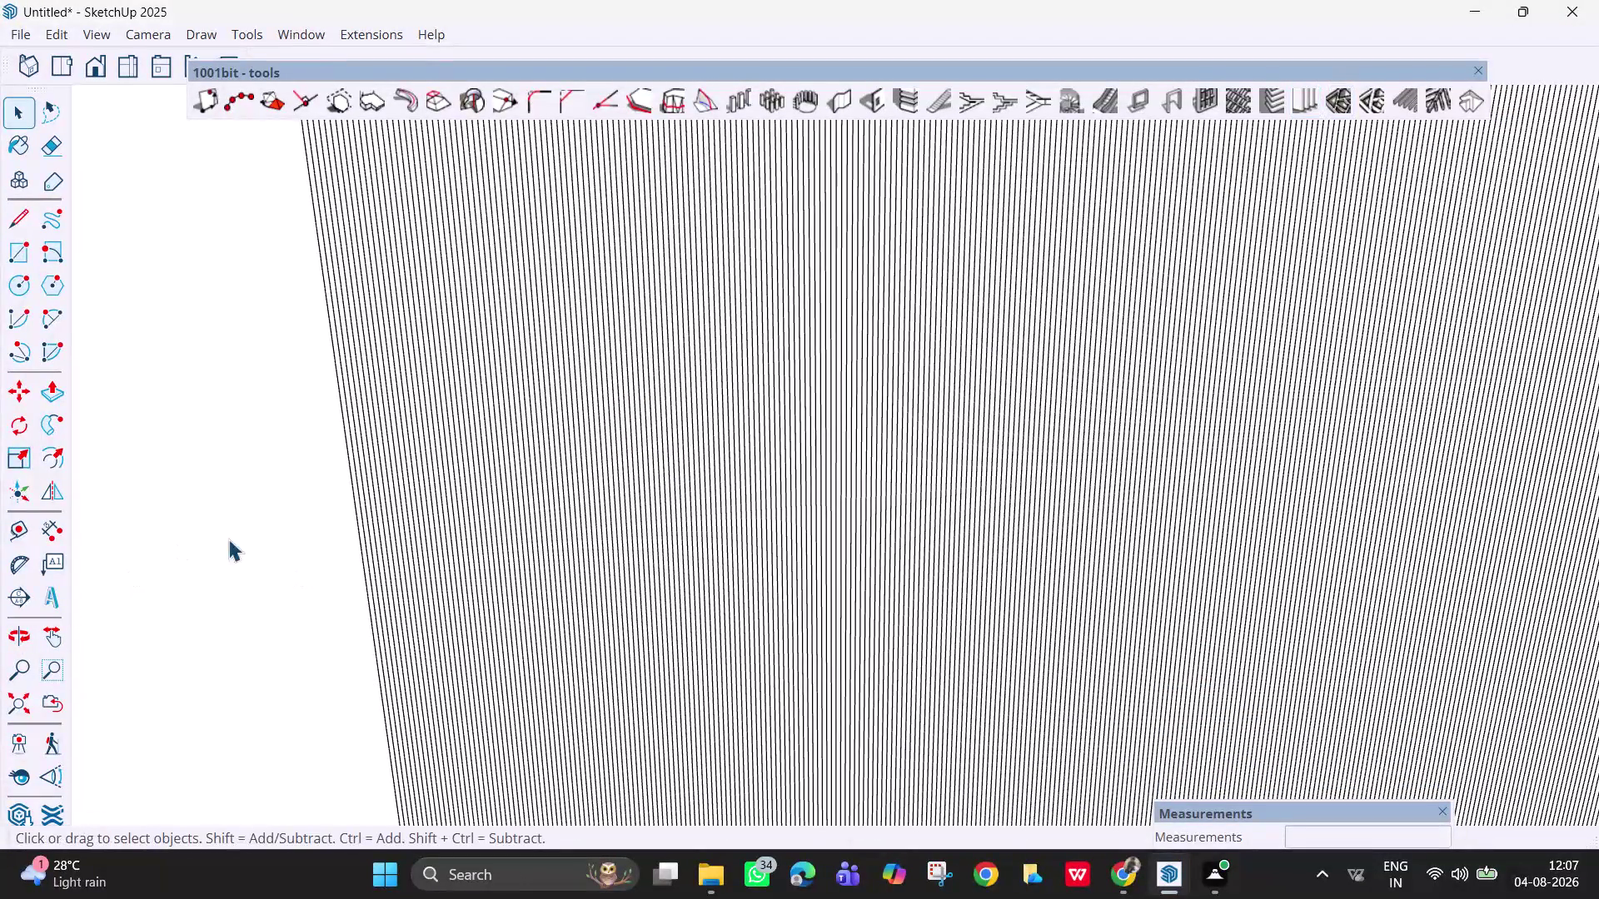
scroll(up, 3)
scroll(up, 3)
middle_drag(446, 508, 557, 577)
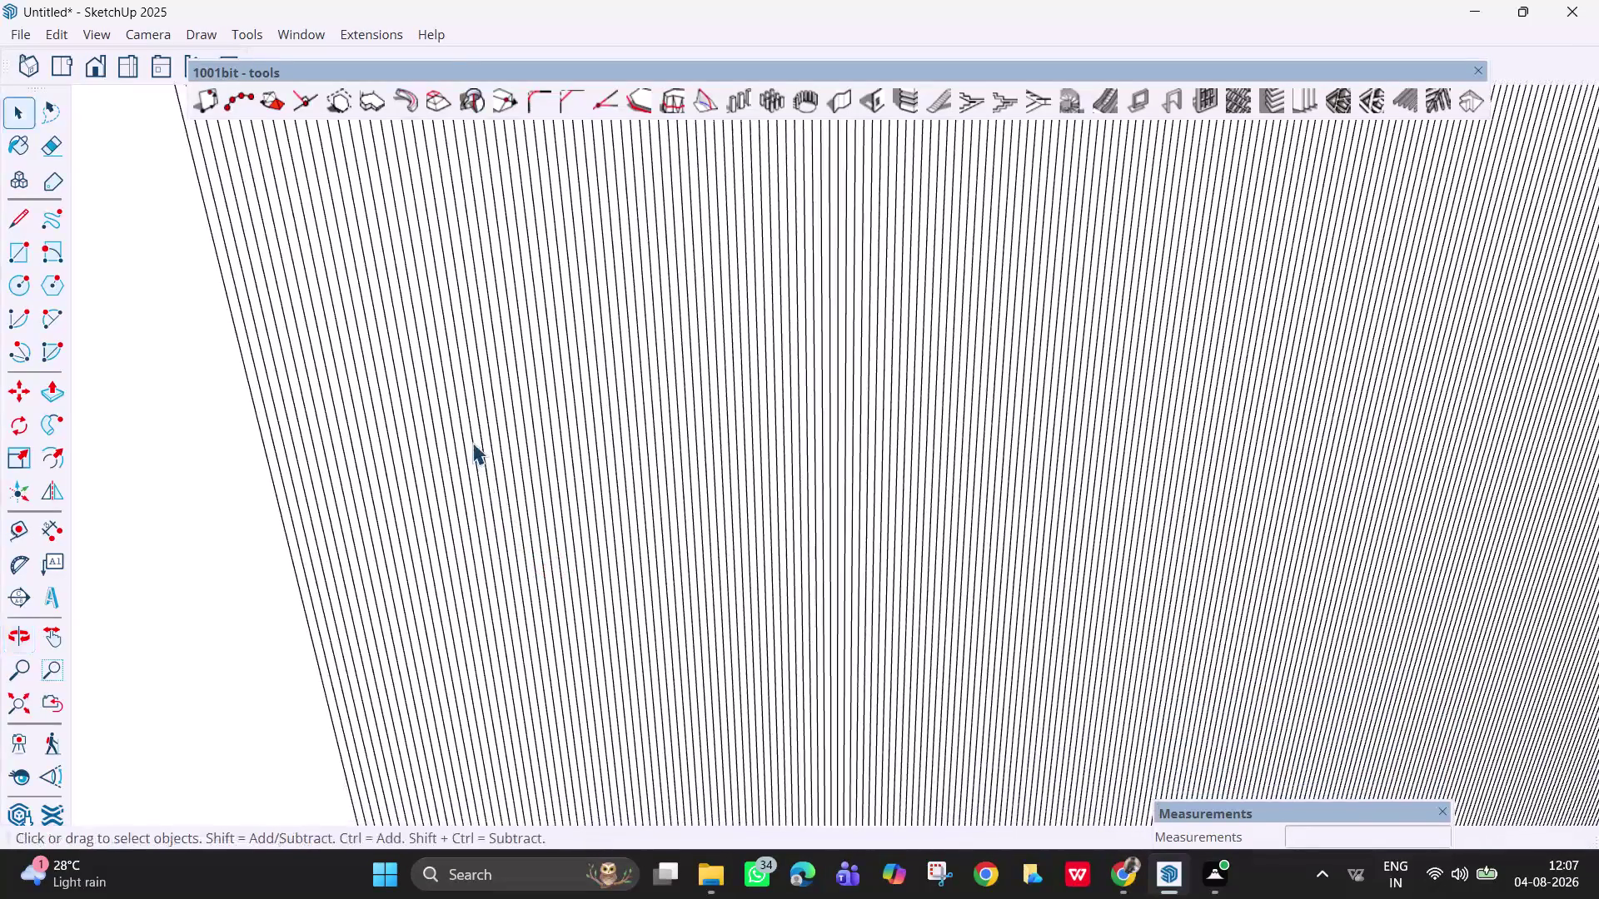
scroll(down, 3)
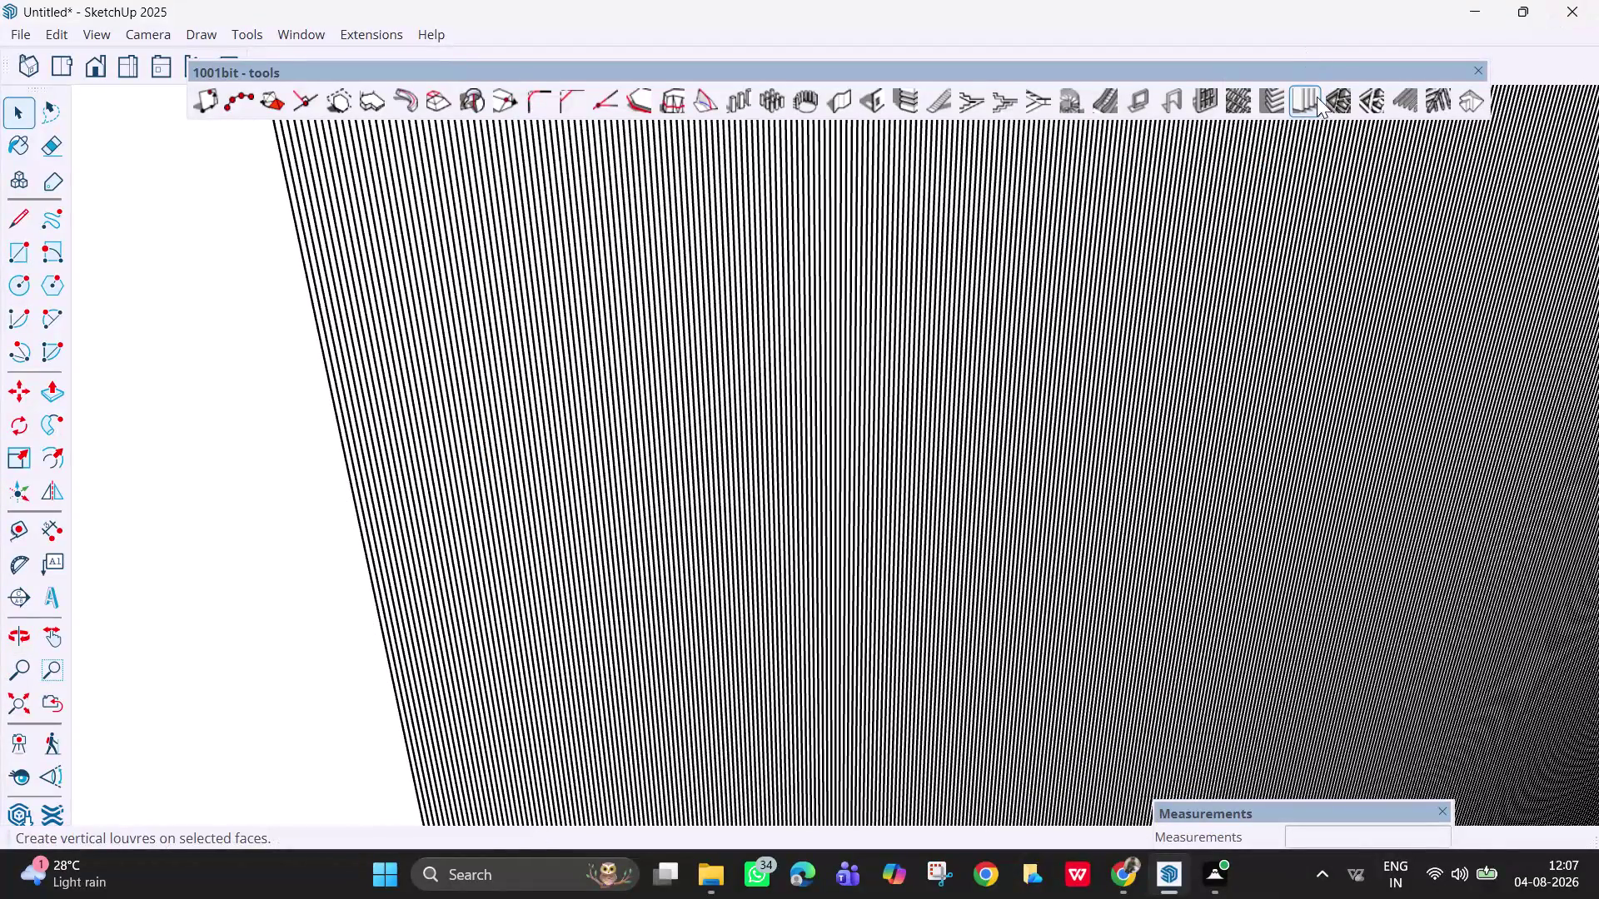
scroll(up, 3)
scroll(up, 3)
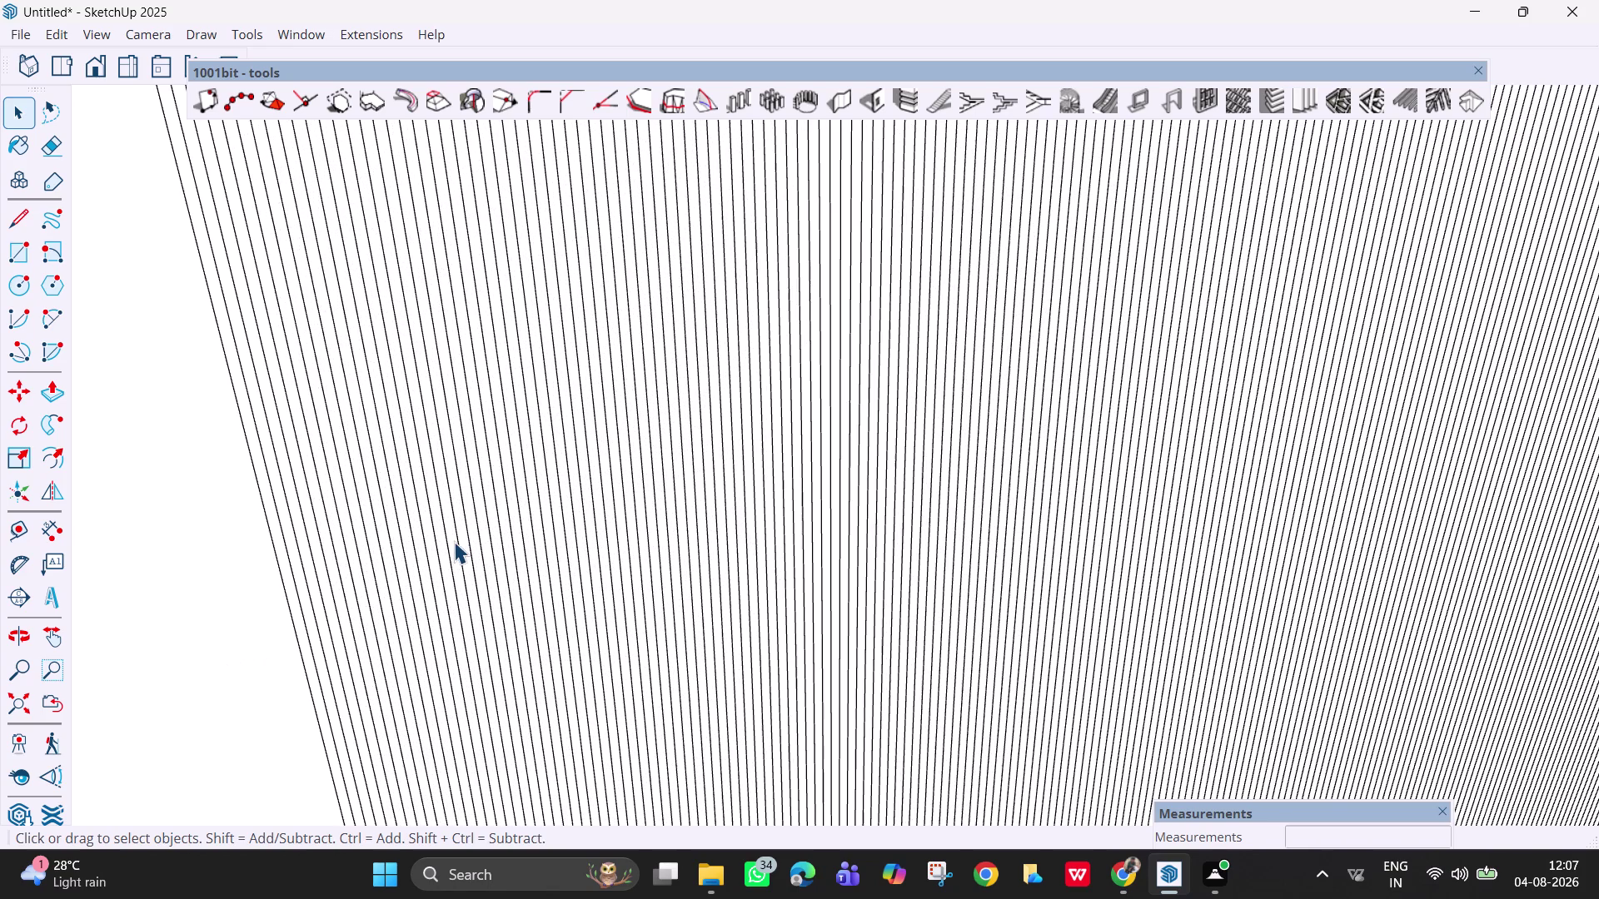
middle_drag(459, 545, 467, 571)
scroll(down, 3)
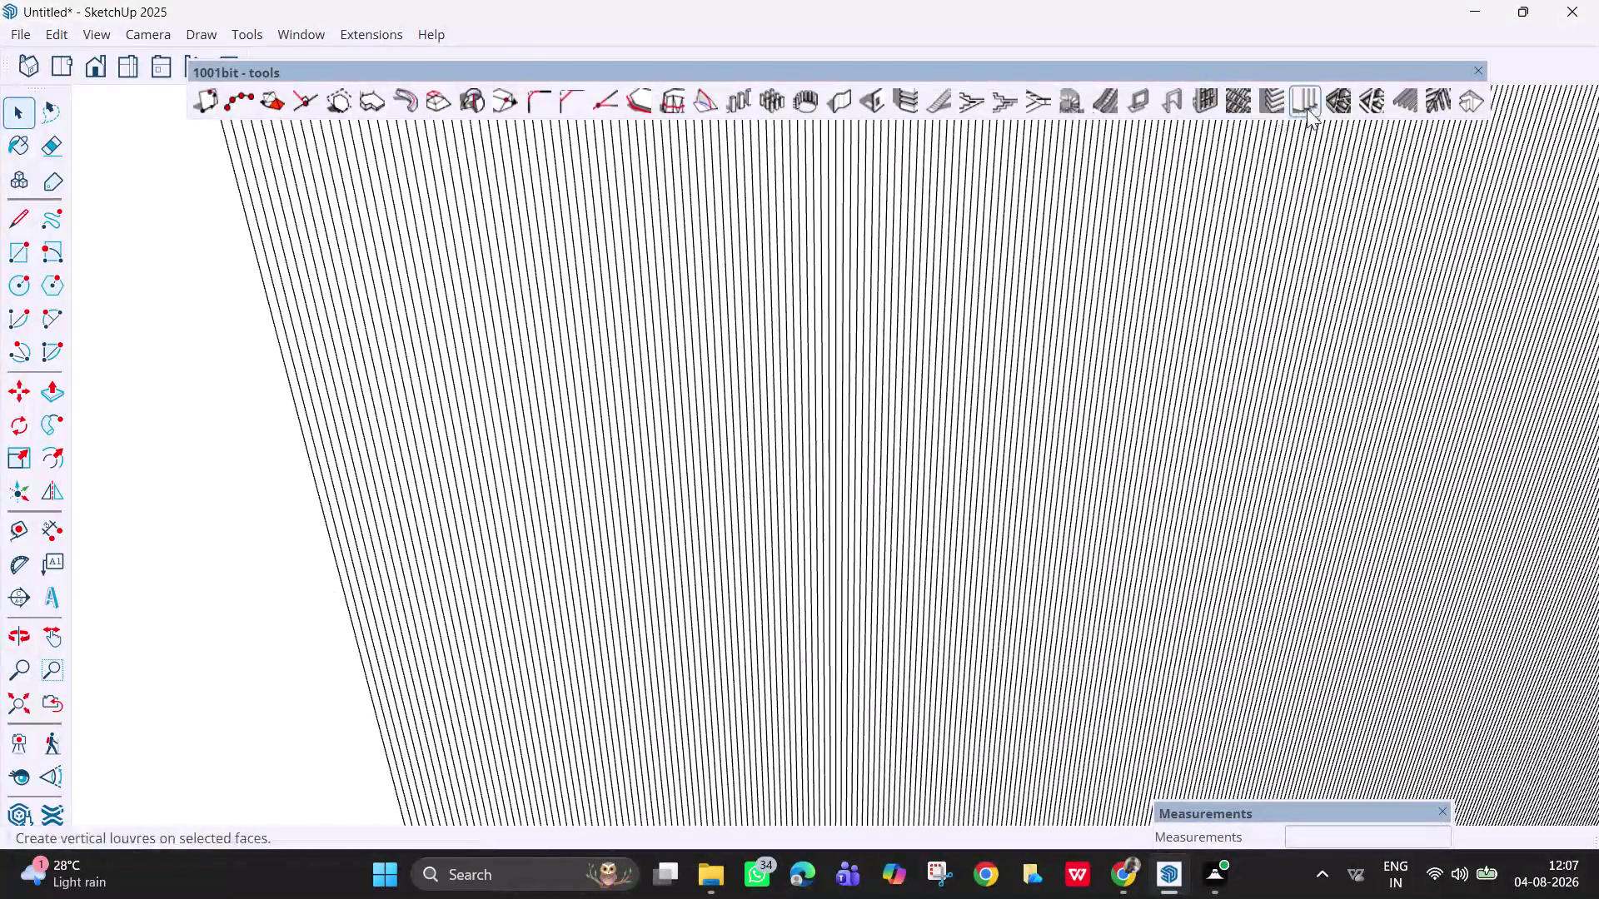
click(1309, 108)
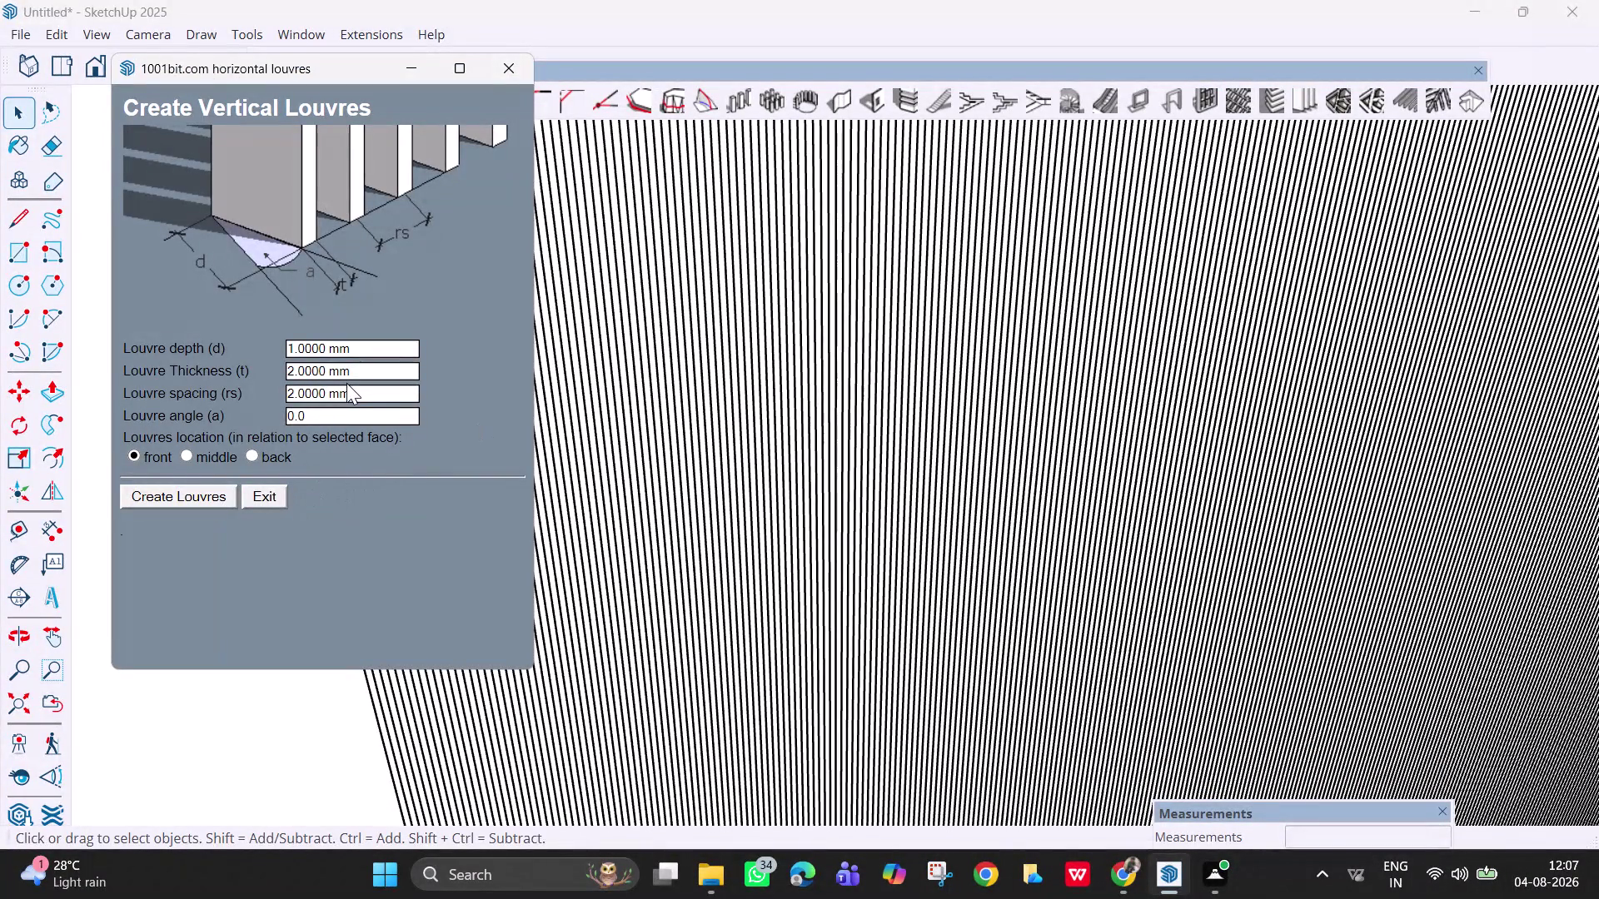
Change louvre spacing to 4, generate louvres, undo them, and pick the wall panel face.
click(365, 394)
key(BackSpace)
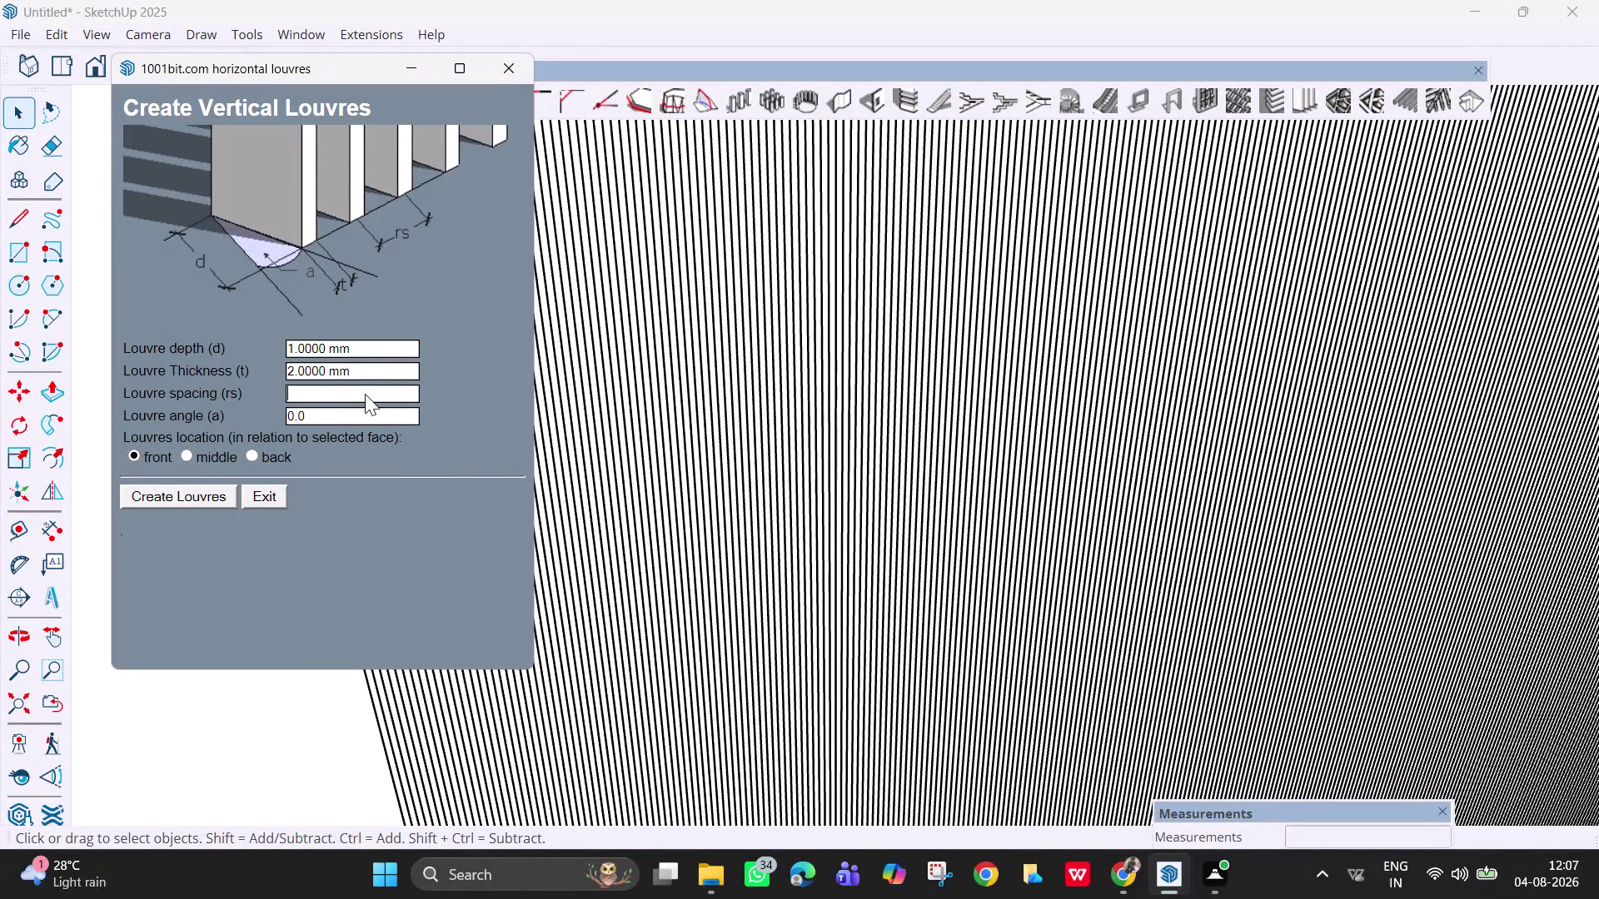
key(4)
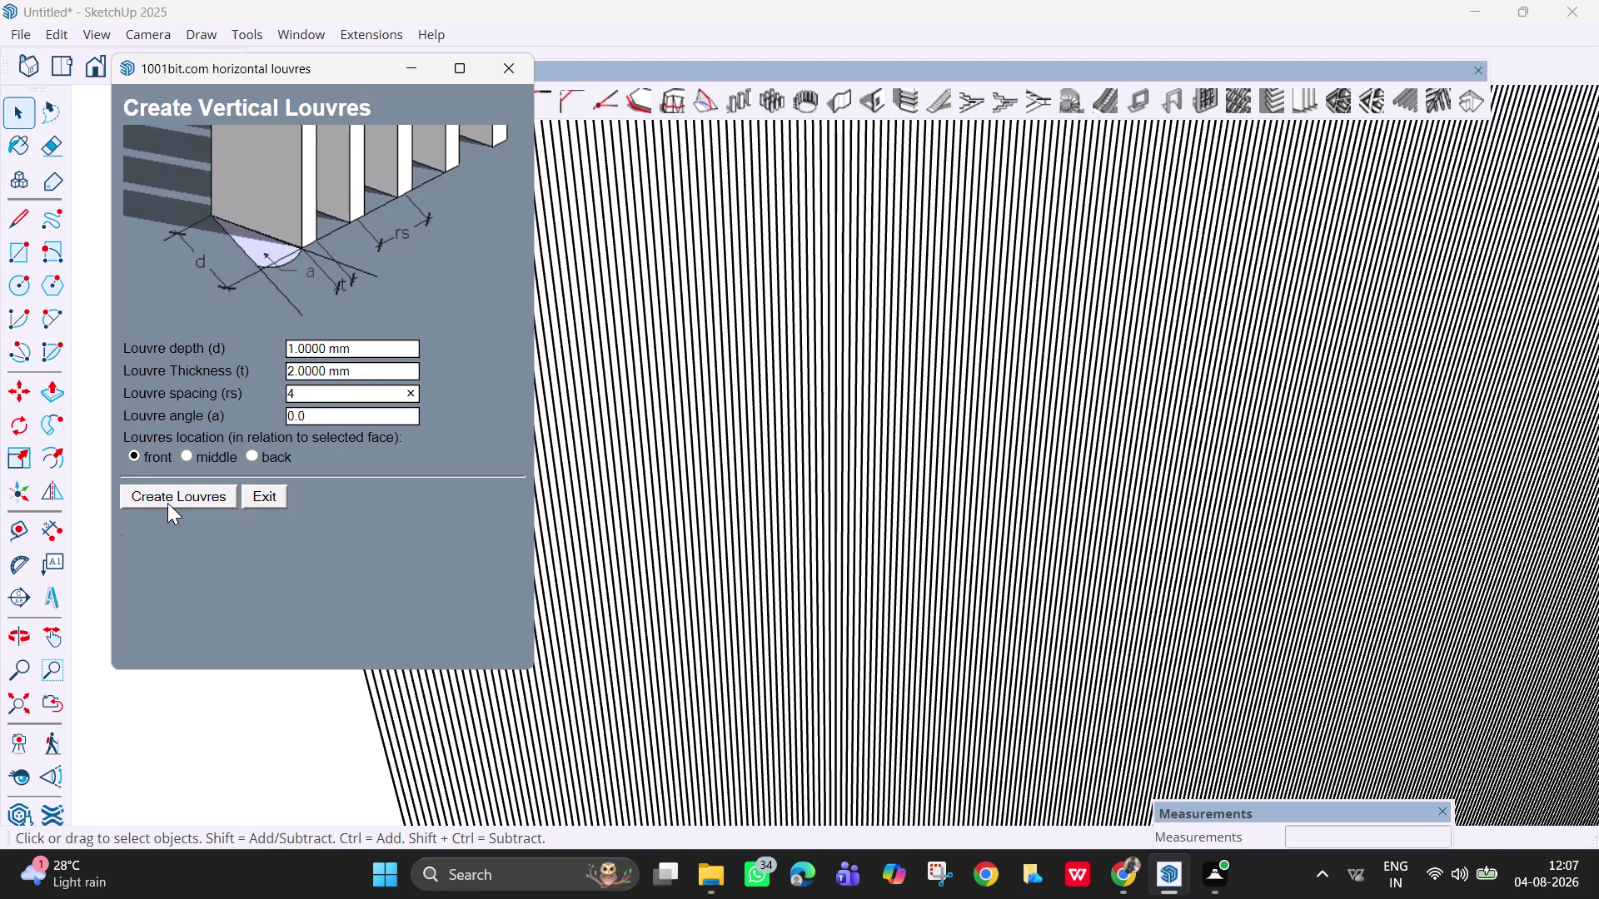
click(167, 502)
key(ctrl+z)
click(690, 435)
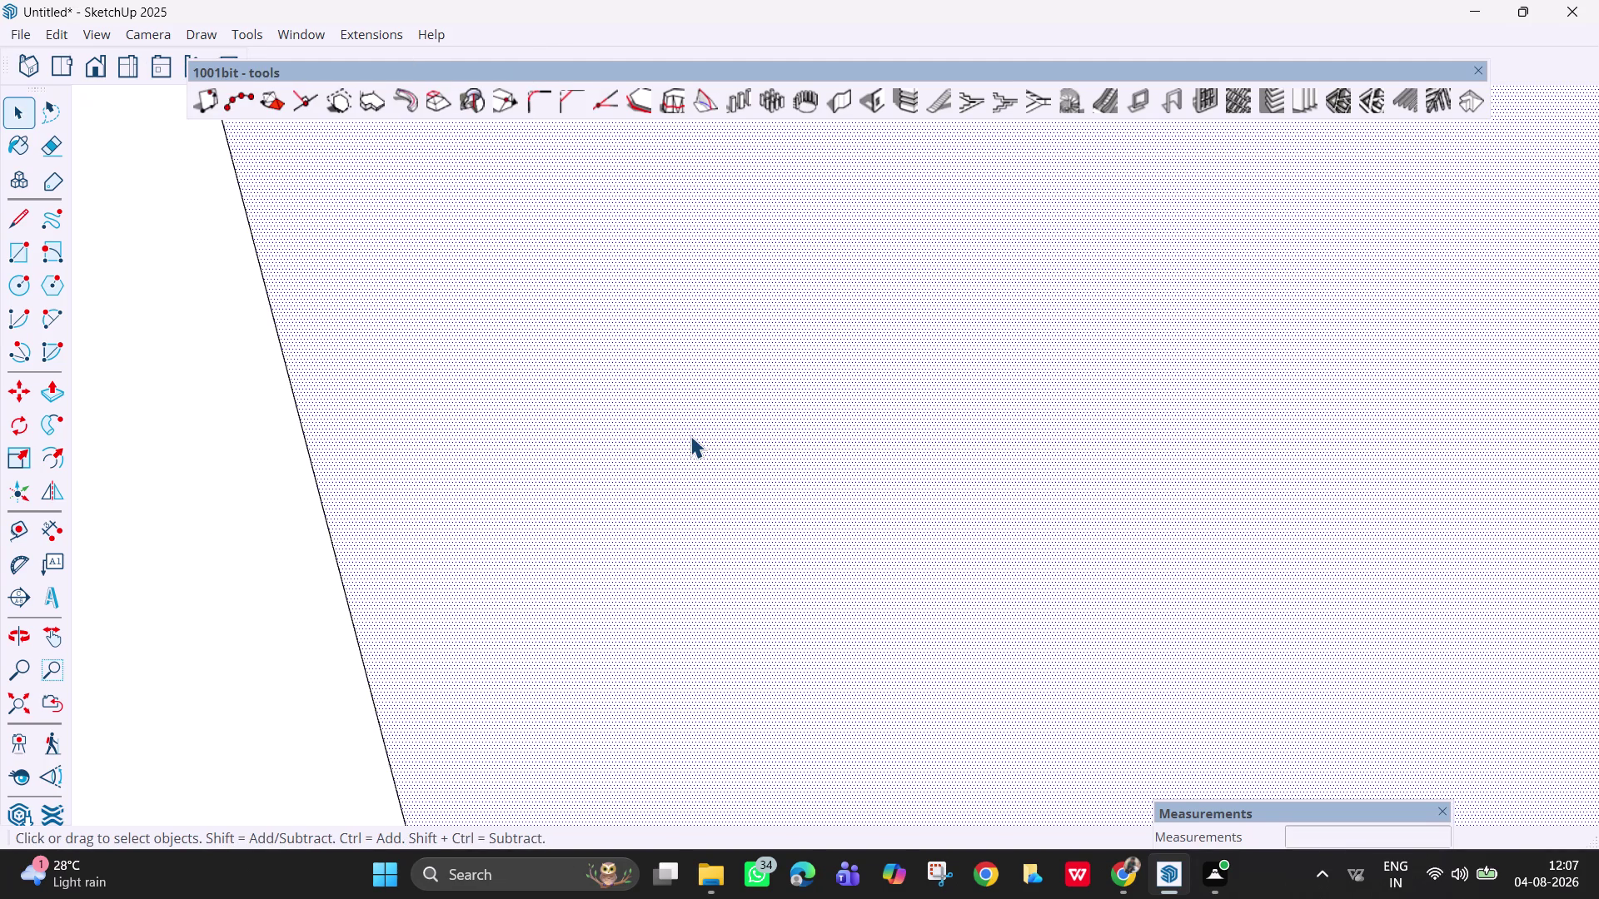
Generate louvres on the wall face again, then undo the overly dense result.
click(1300, 105)
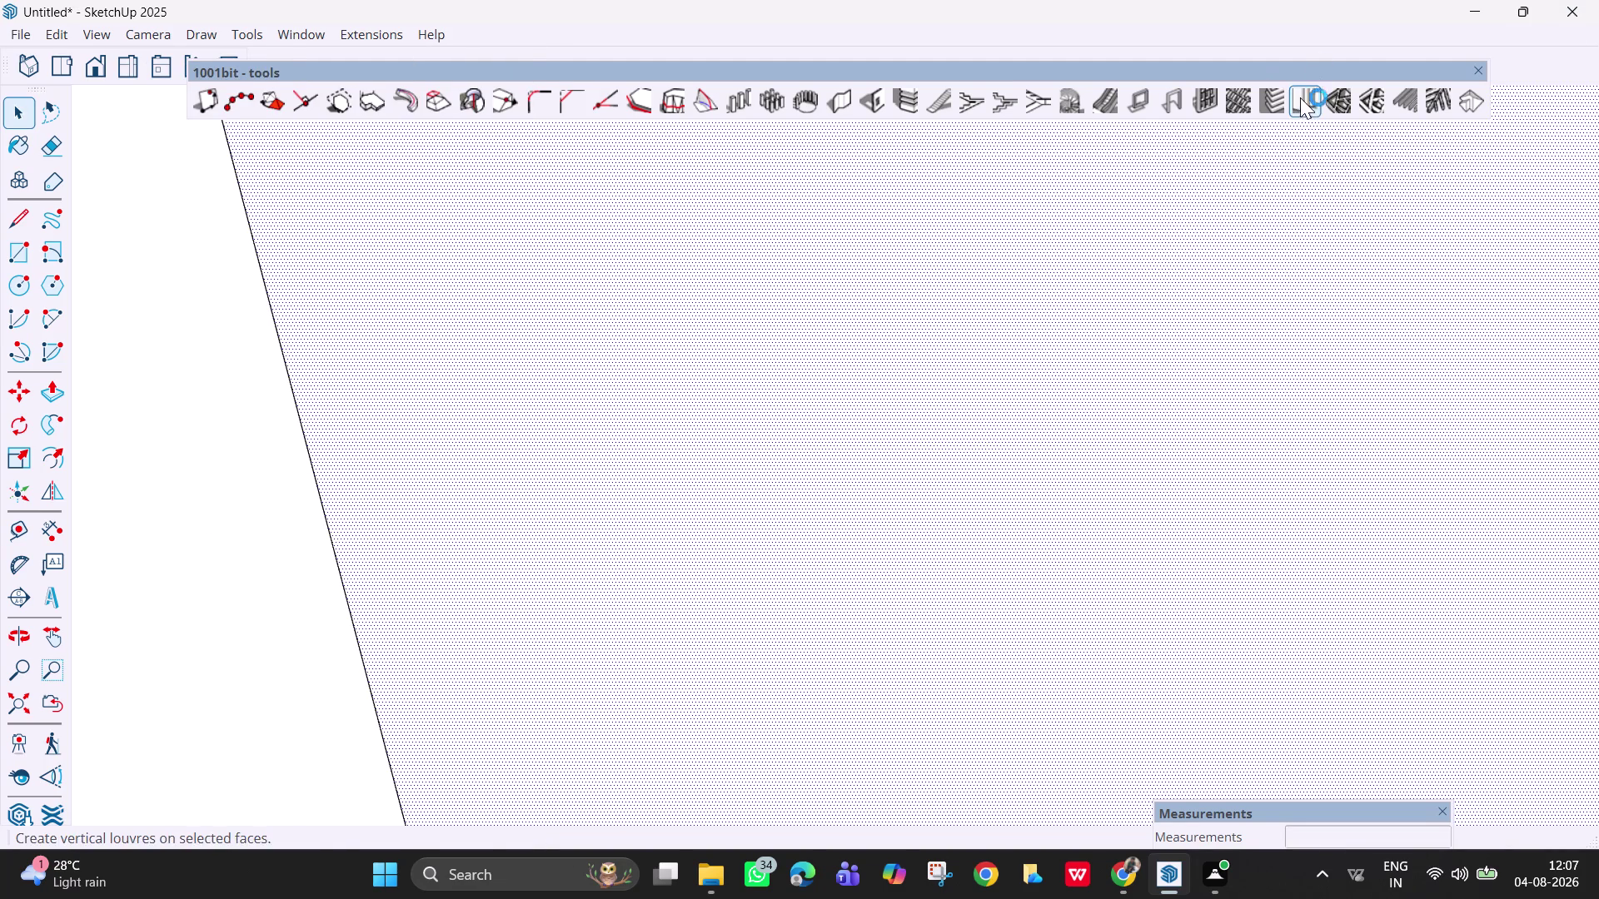
click(199, 499)
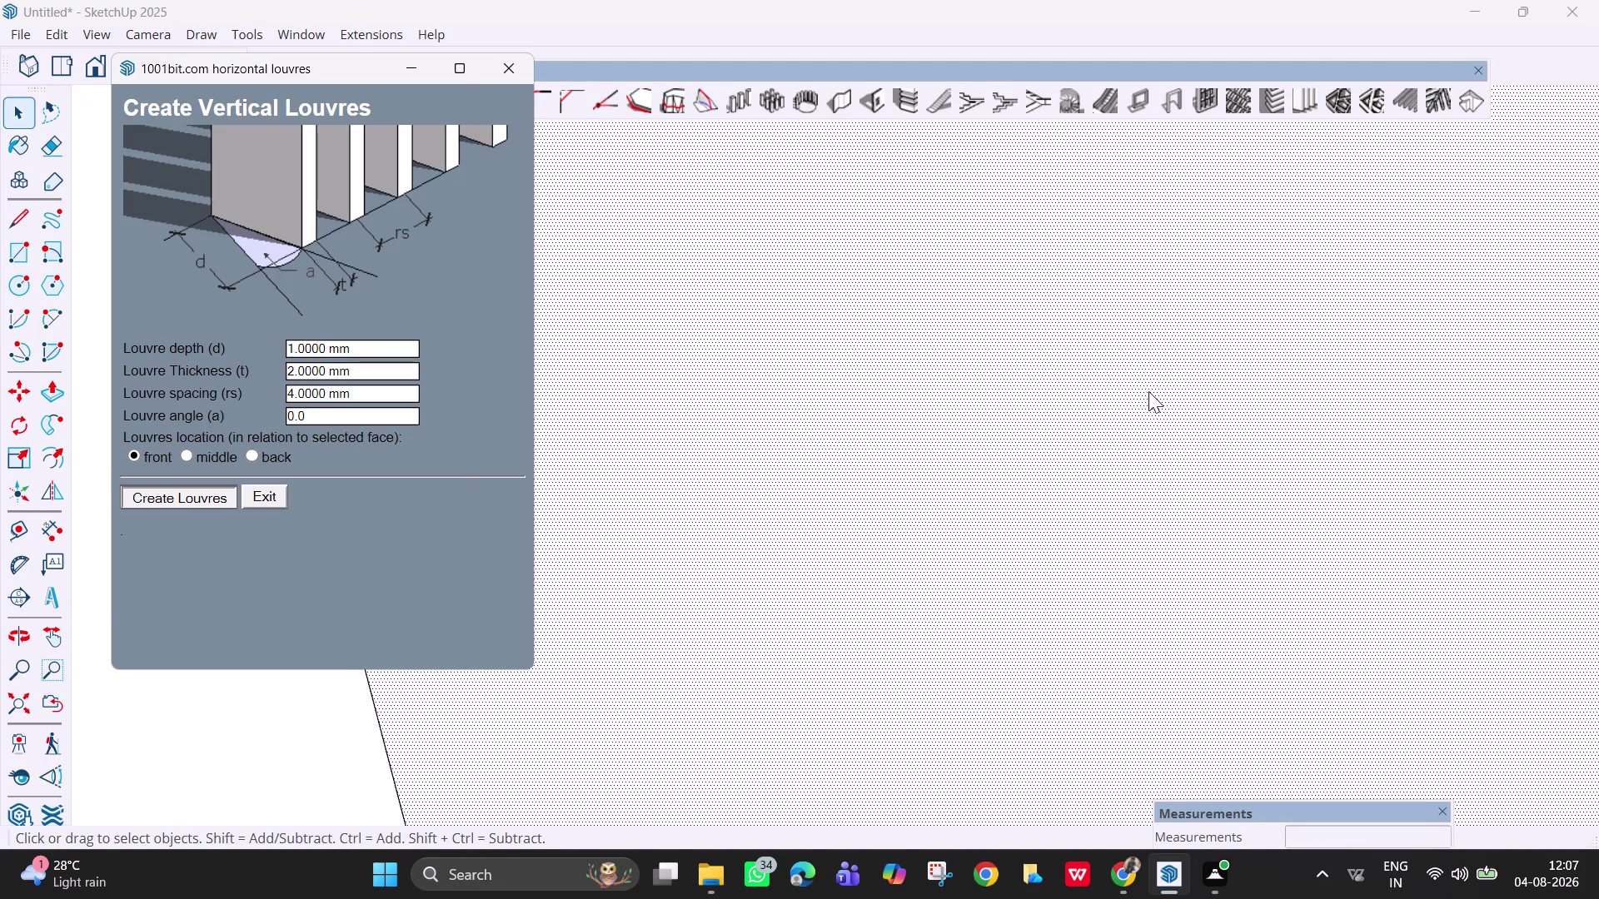
scroll(down, 3)
scroll(down, 3)
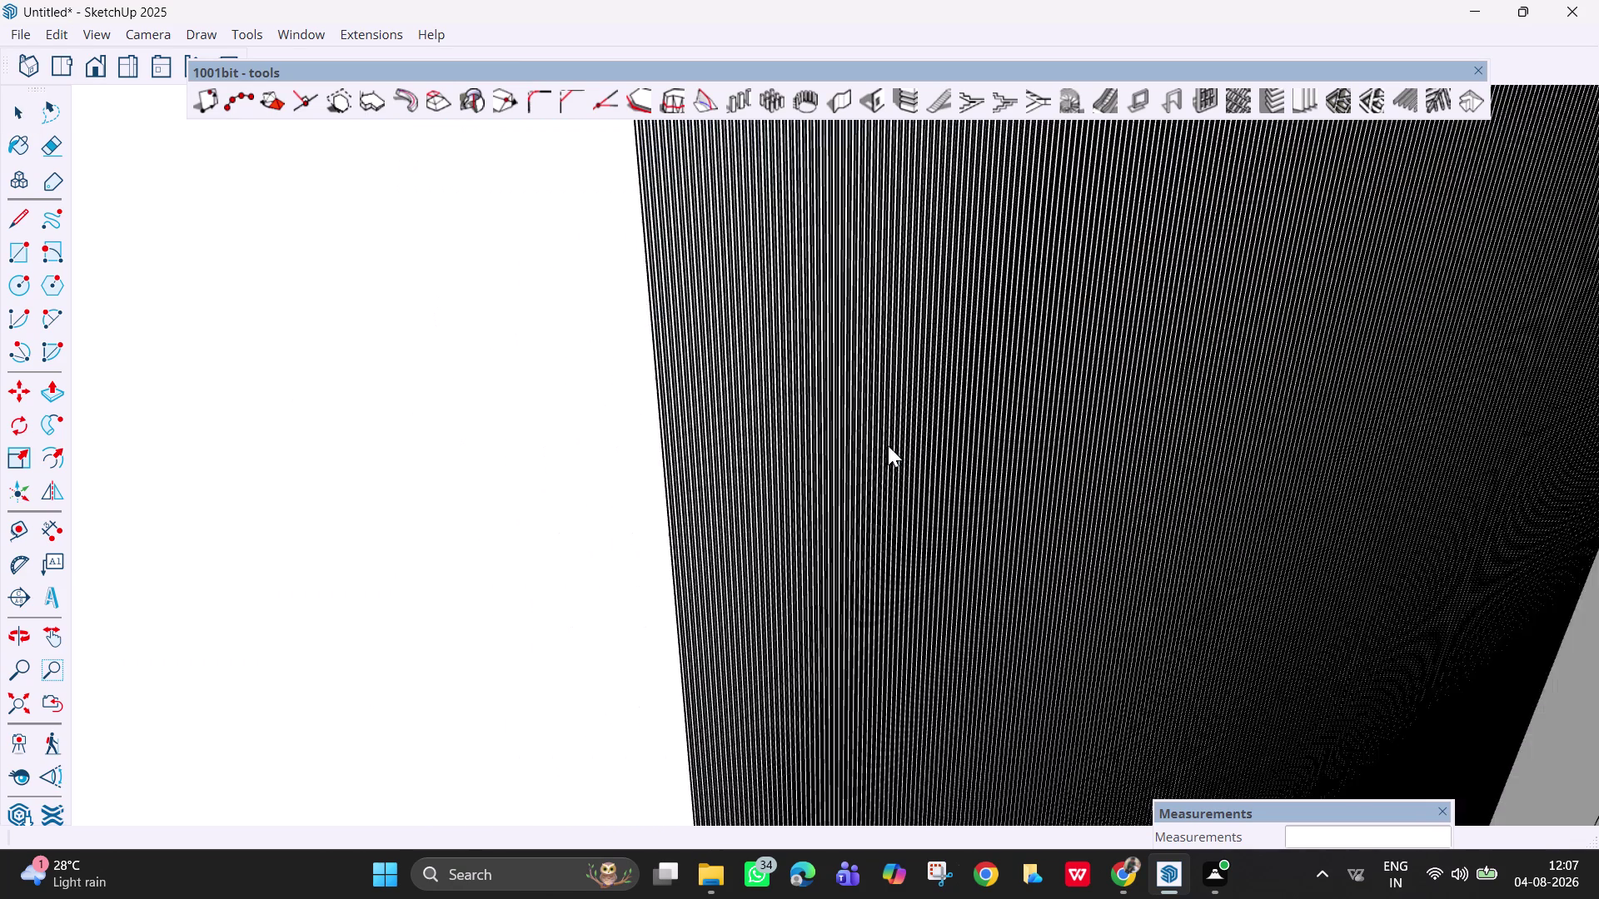
scroll(down, 3)
scroll(down, 3)
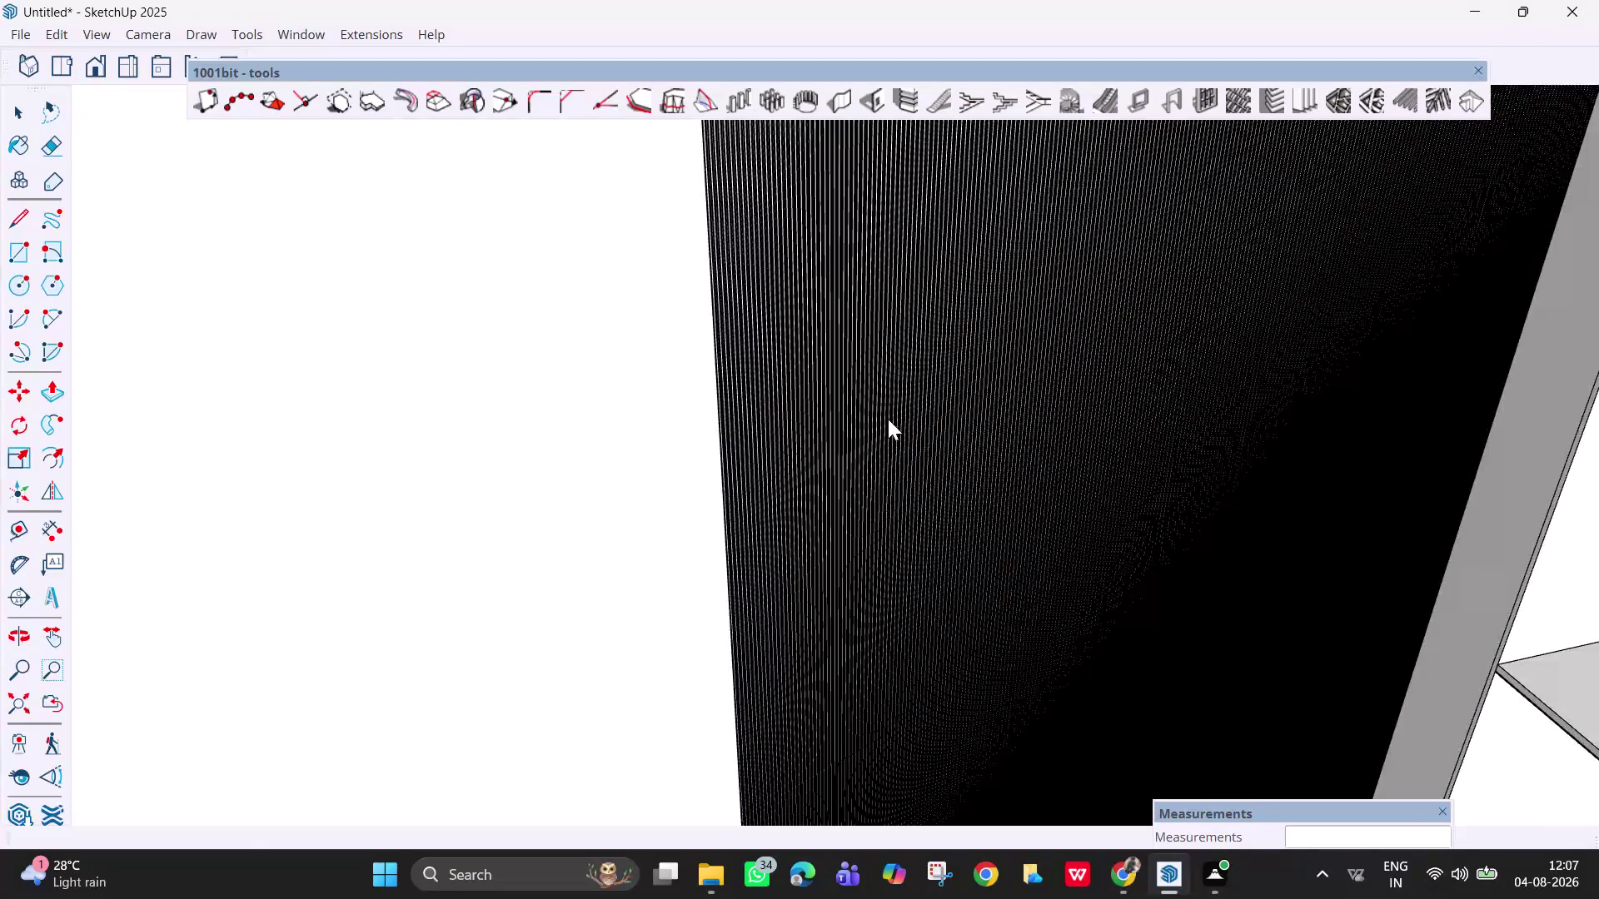
key(ctrl+z)
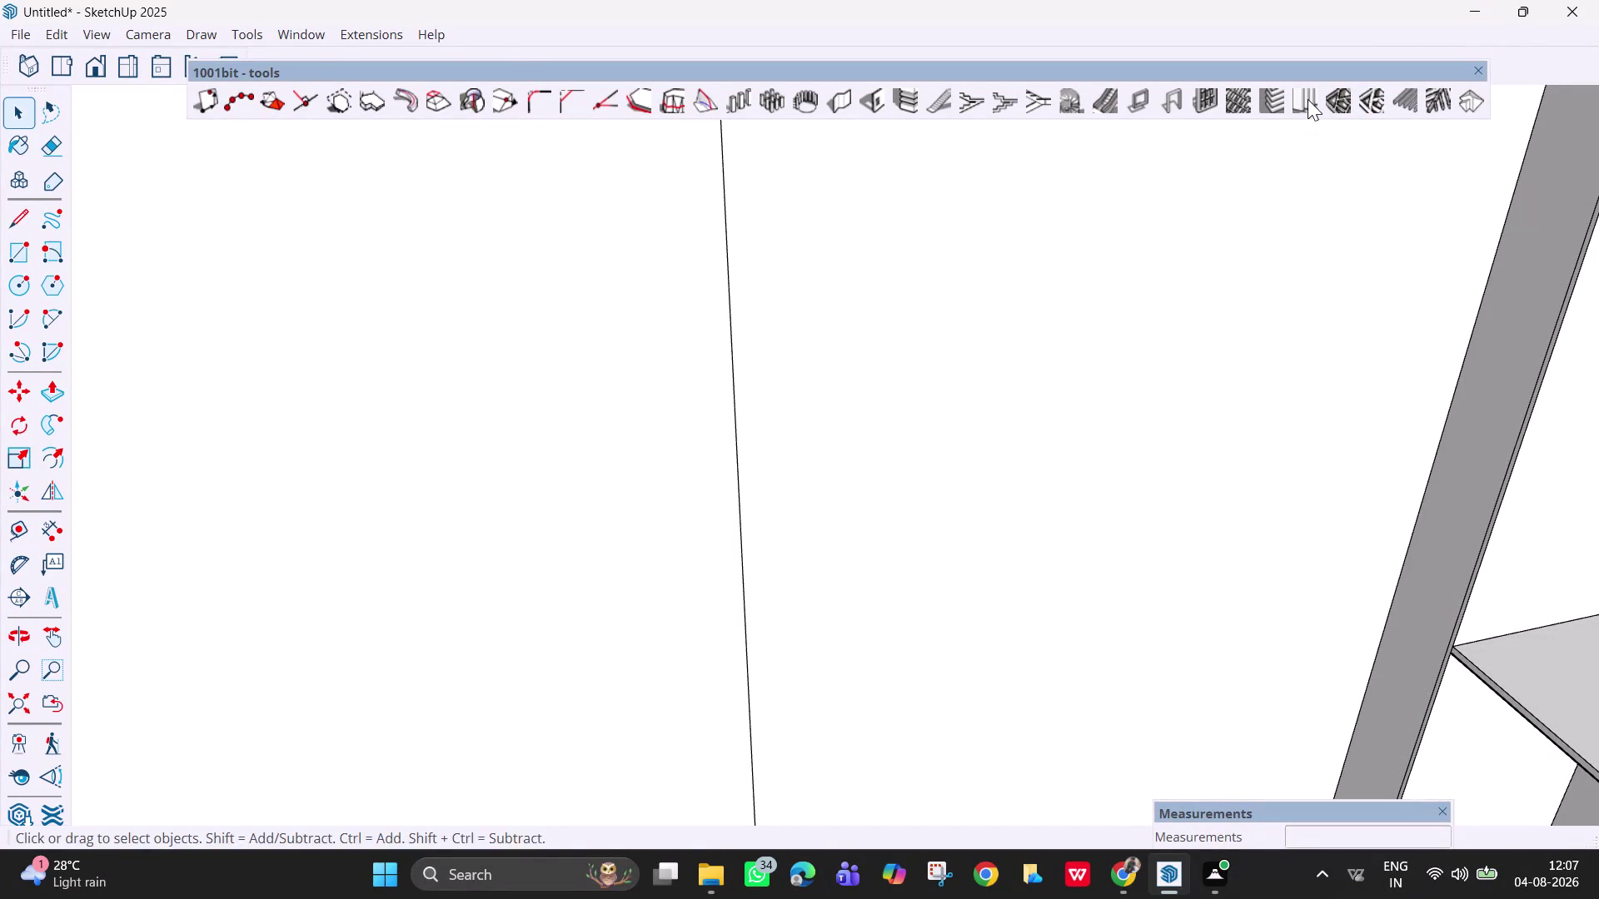
Recreate the panel louvres with 4 mm thickness and 6 mm spacing.
click(1307, 99)
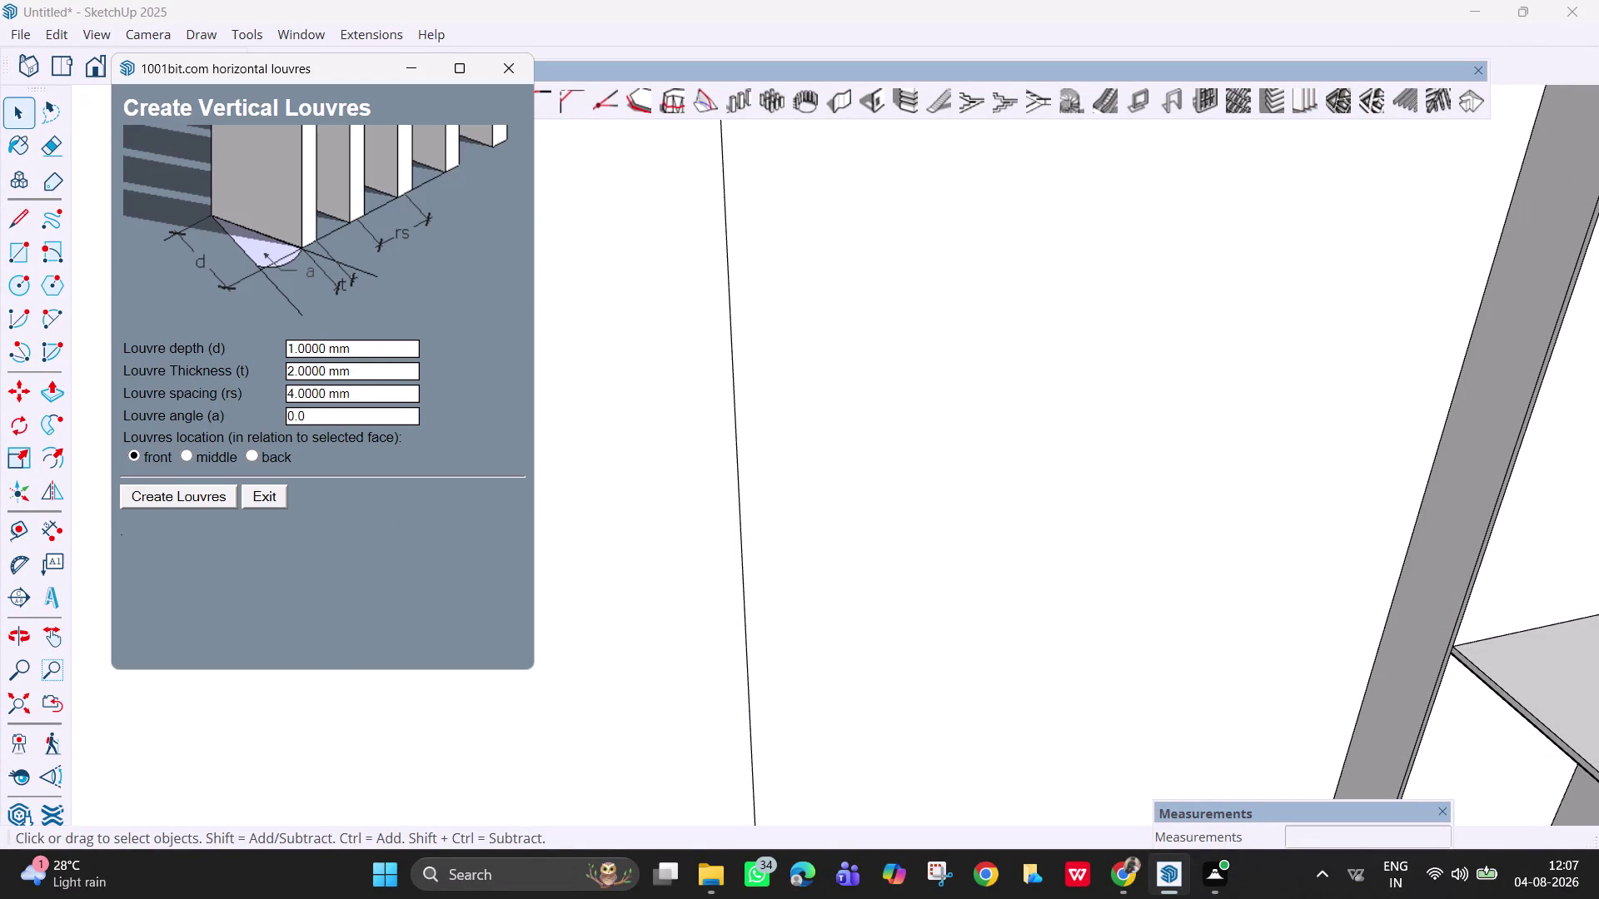
click(368, 366)
key(BackSpace)
key(4)
click(372, 397)
key(BackSpace)
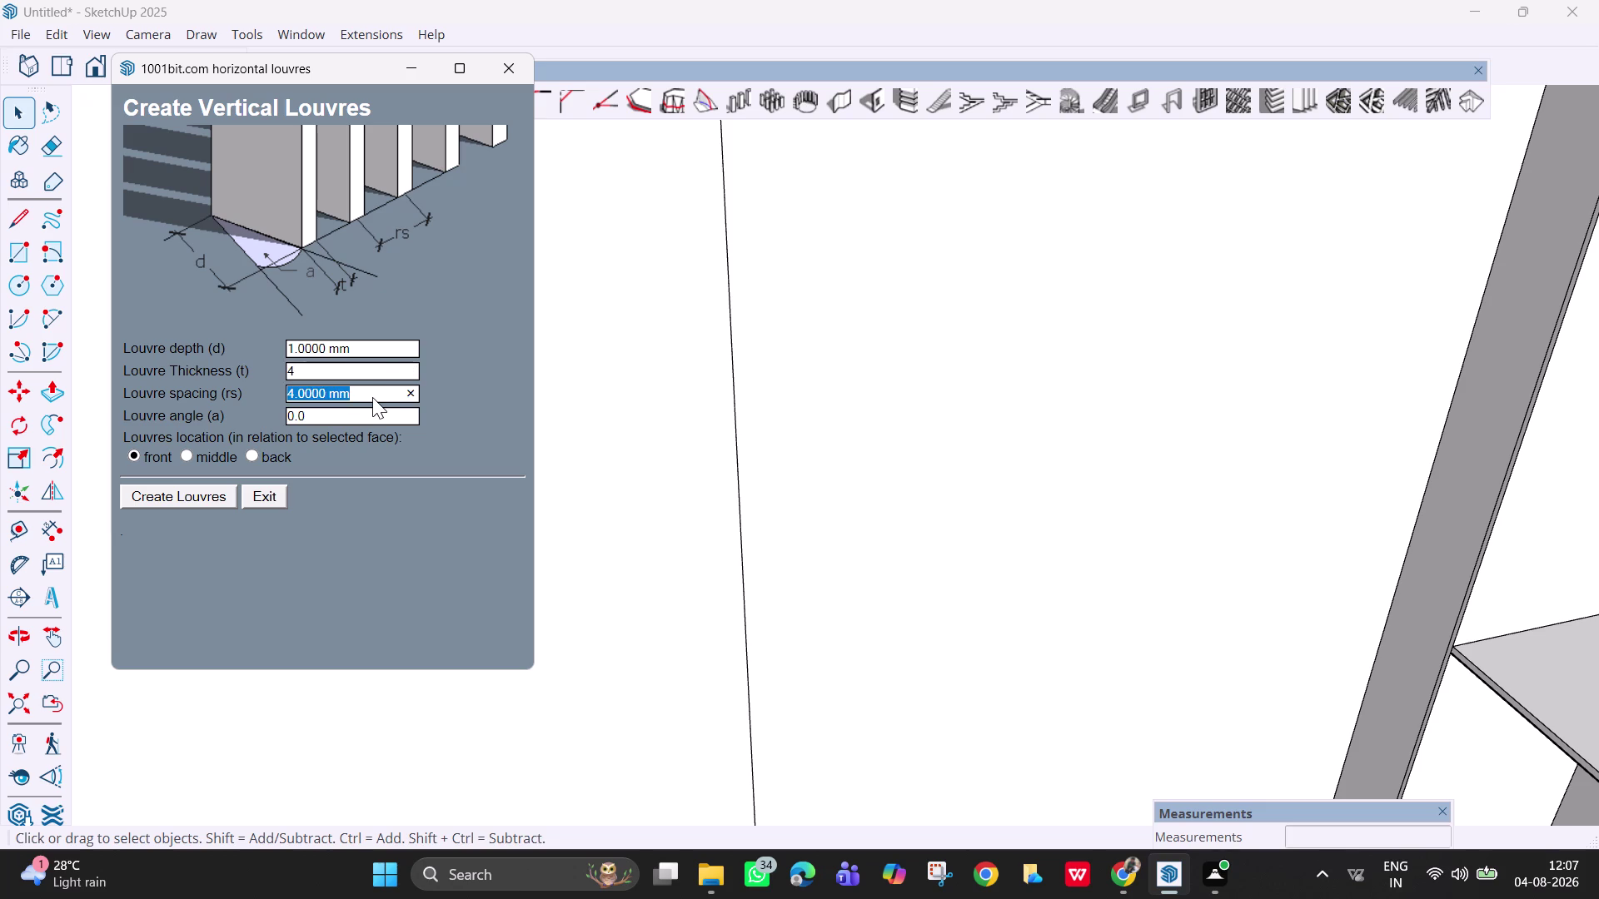
key(6)
click(180, 507)
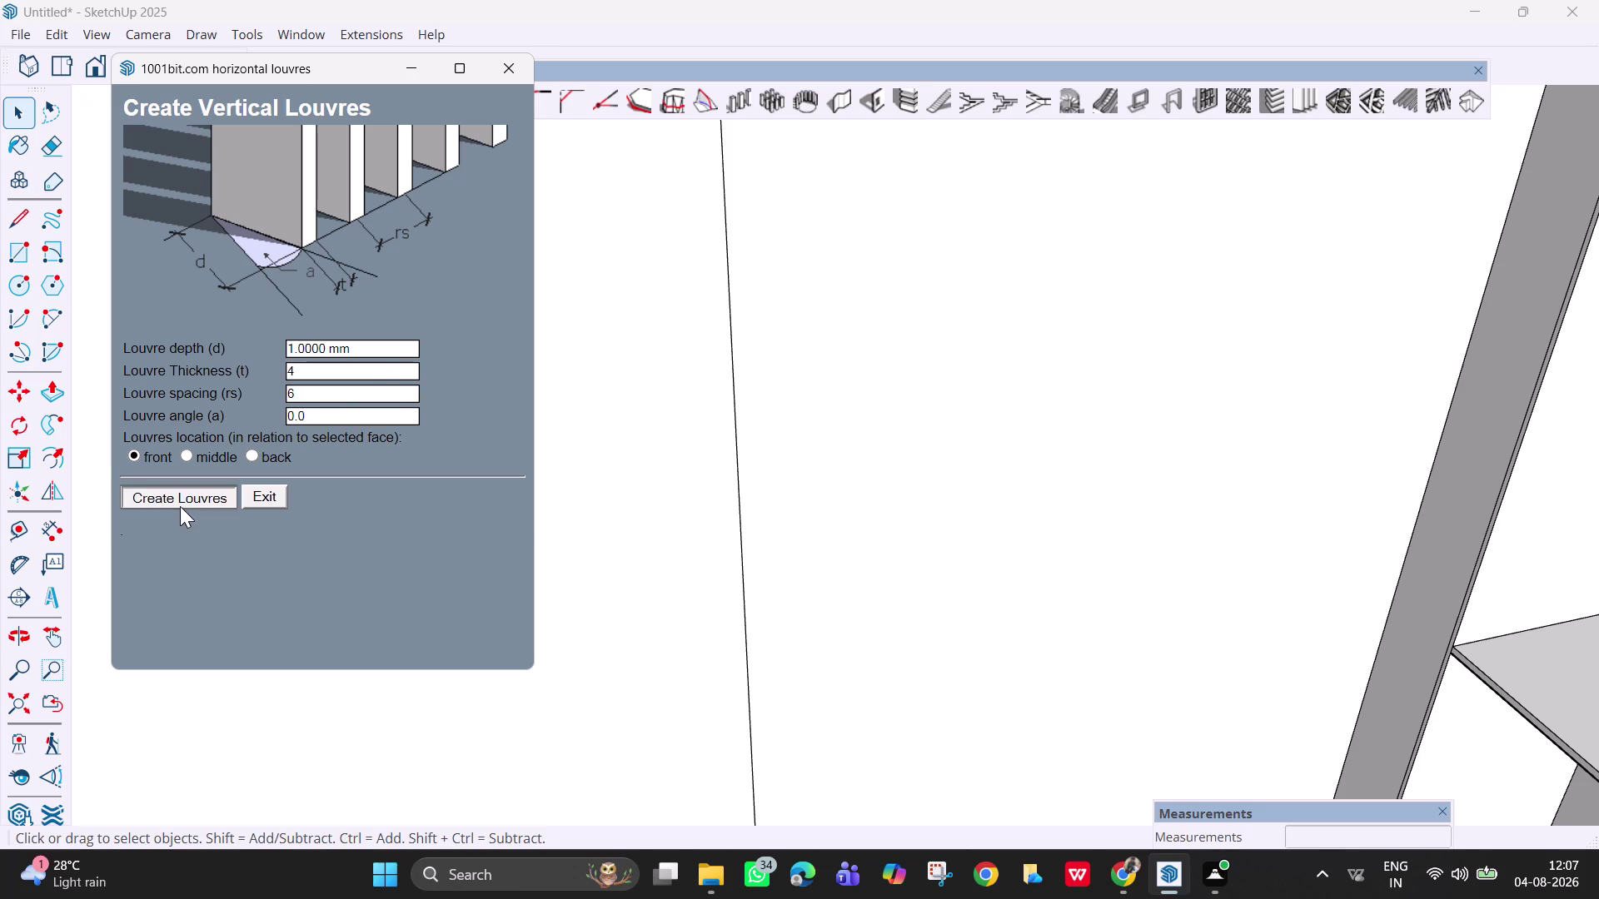
click(1109, 378)
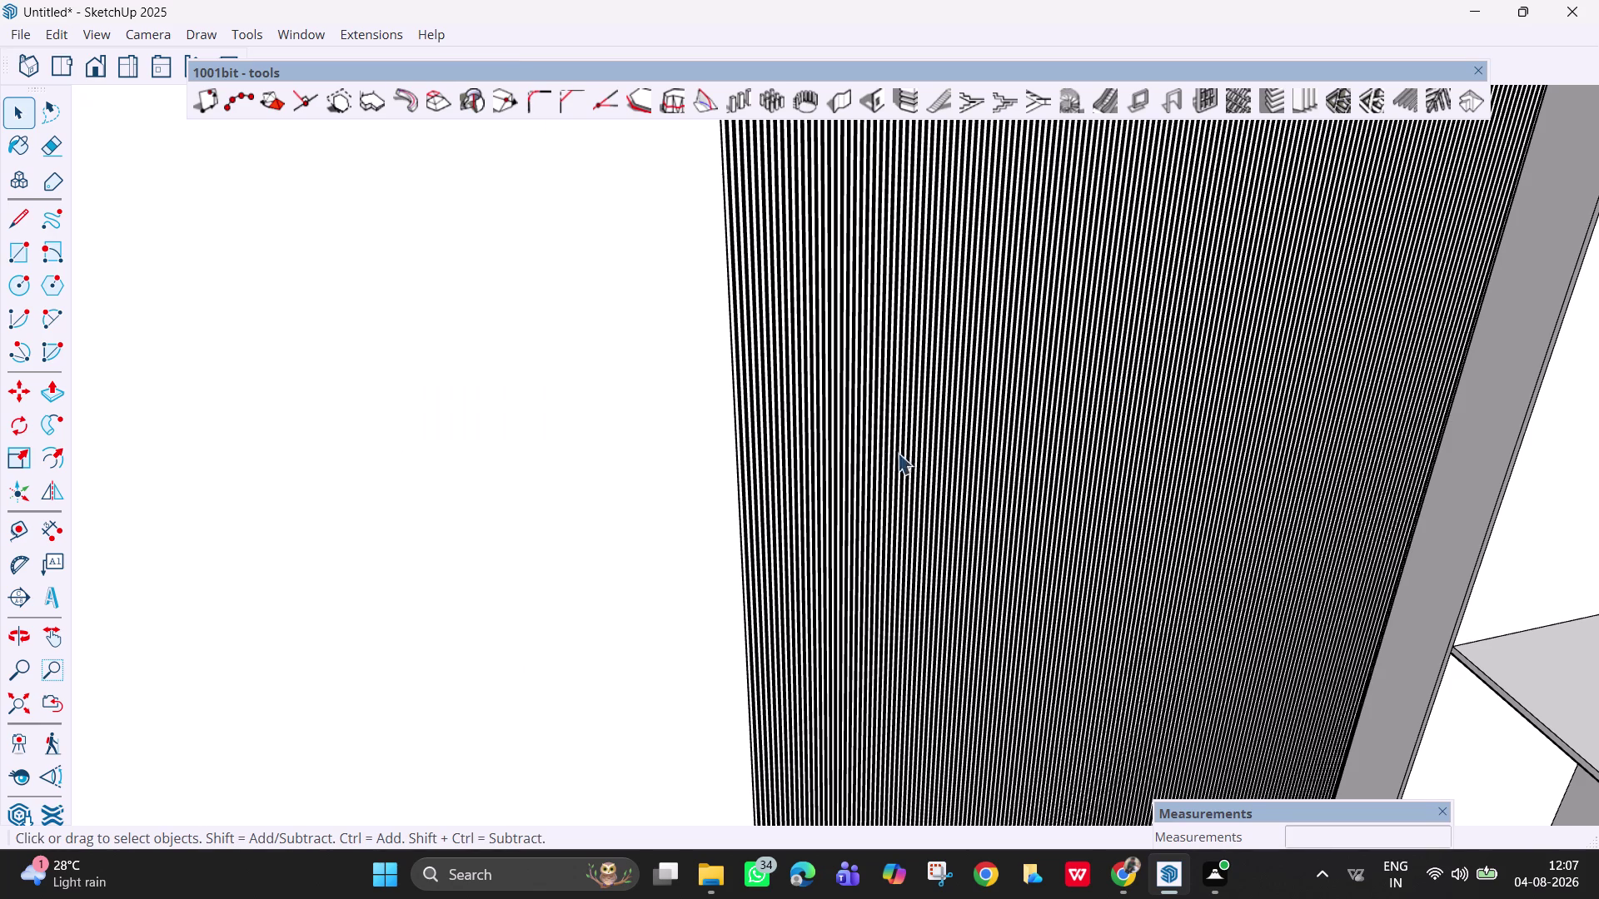
Pan, zoom and orbit close to the louvres to inspect the depth of their fins.
key(h)
drag(869, 389, 845, 881)
drag(951, 282, 943, 361)
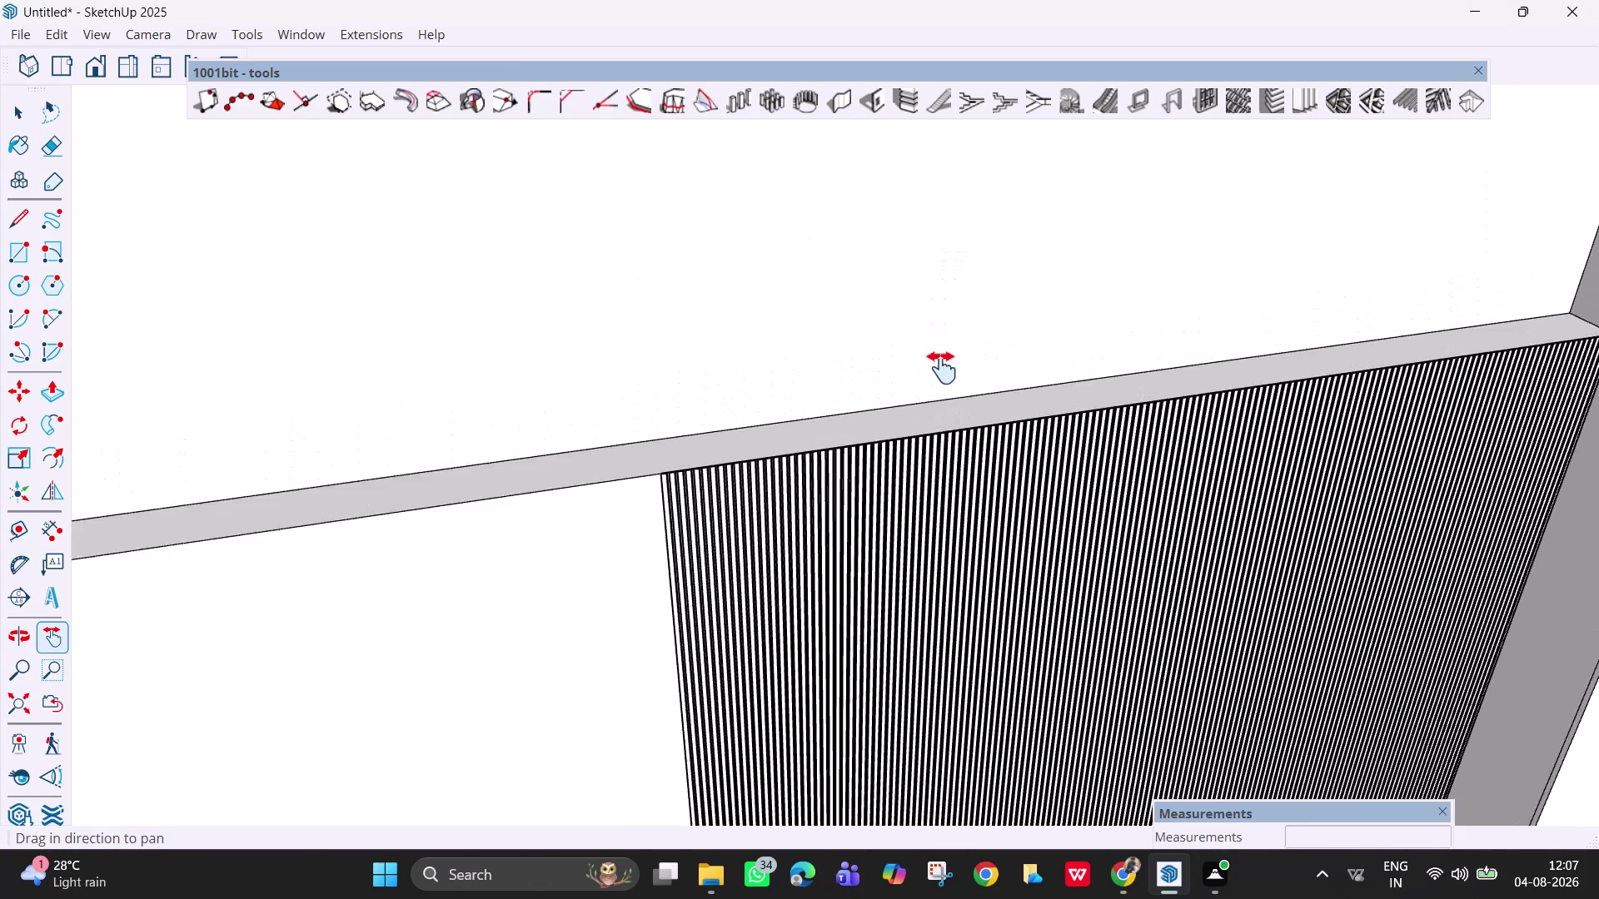
drag(944, 361, 942, 368)
scroll(up, 3)
middle_drag(892, 451, 964, 558)
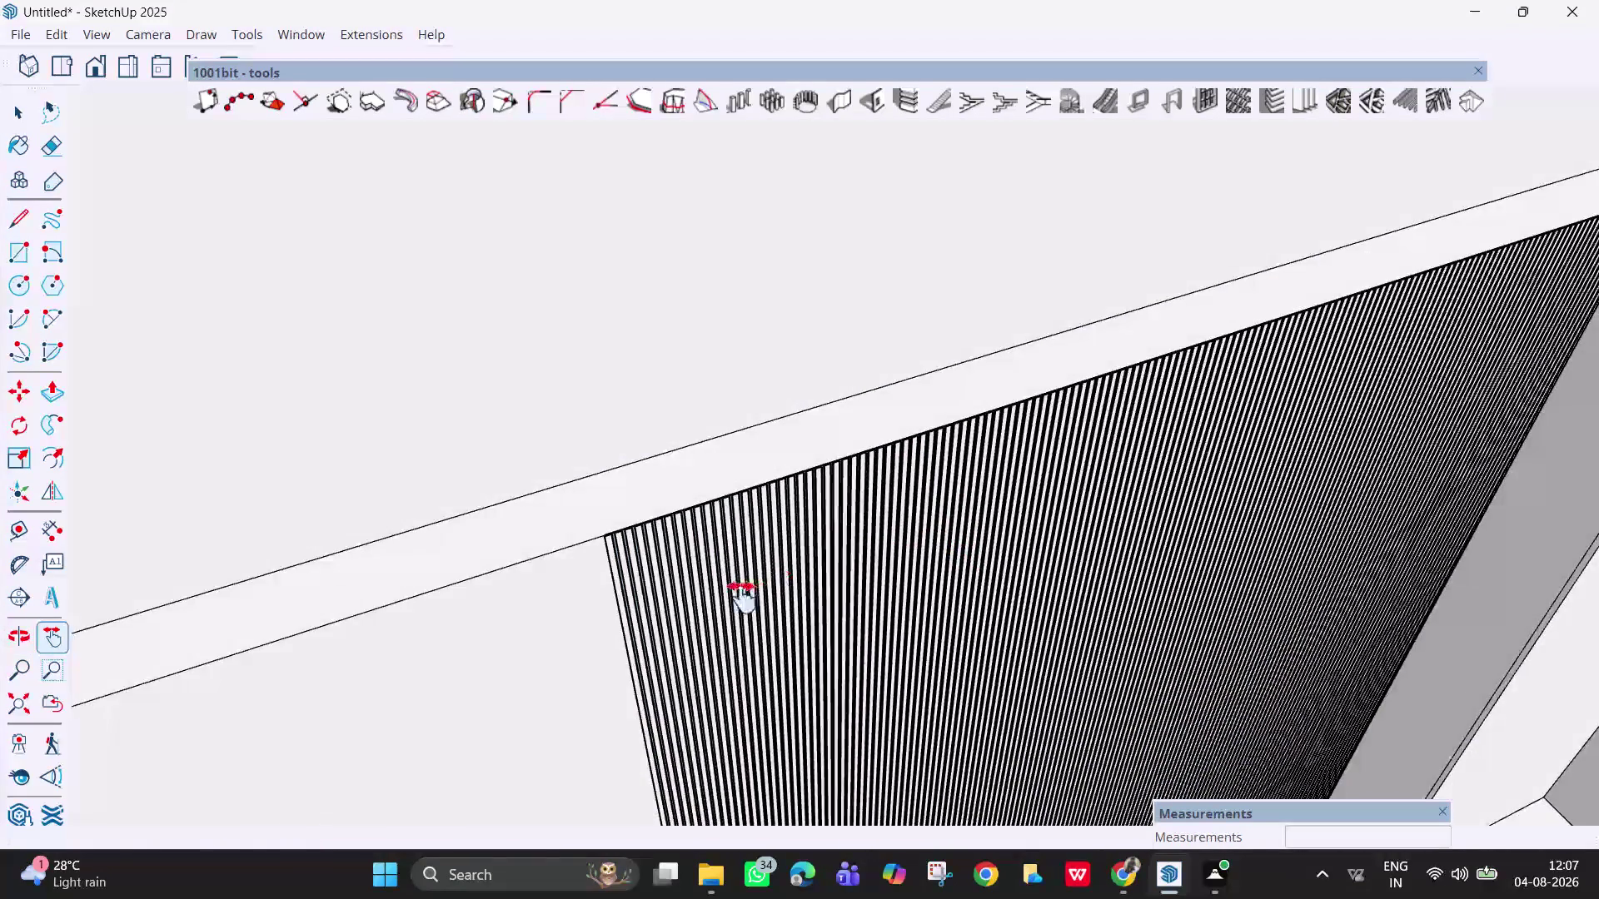
middle_drag(741, 597, 815, 635)
scroll(up, 3)
middle_click(793, 606)
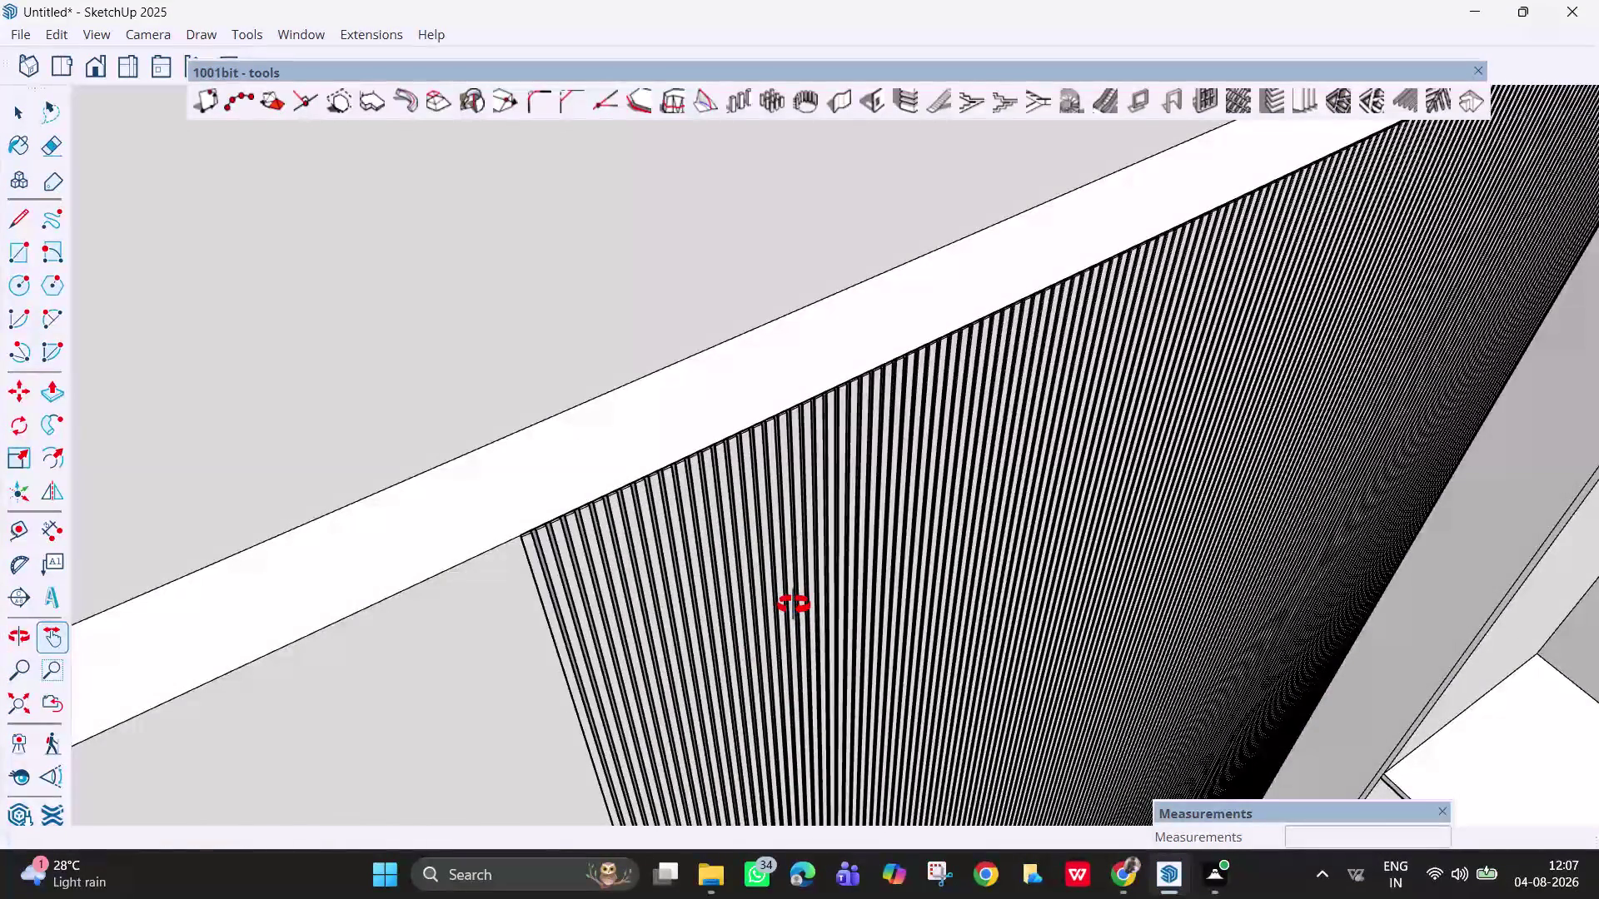
scroll(up, 3)
scroll(up, 3)
middle_drag(724, 554, 792, 524)
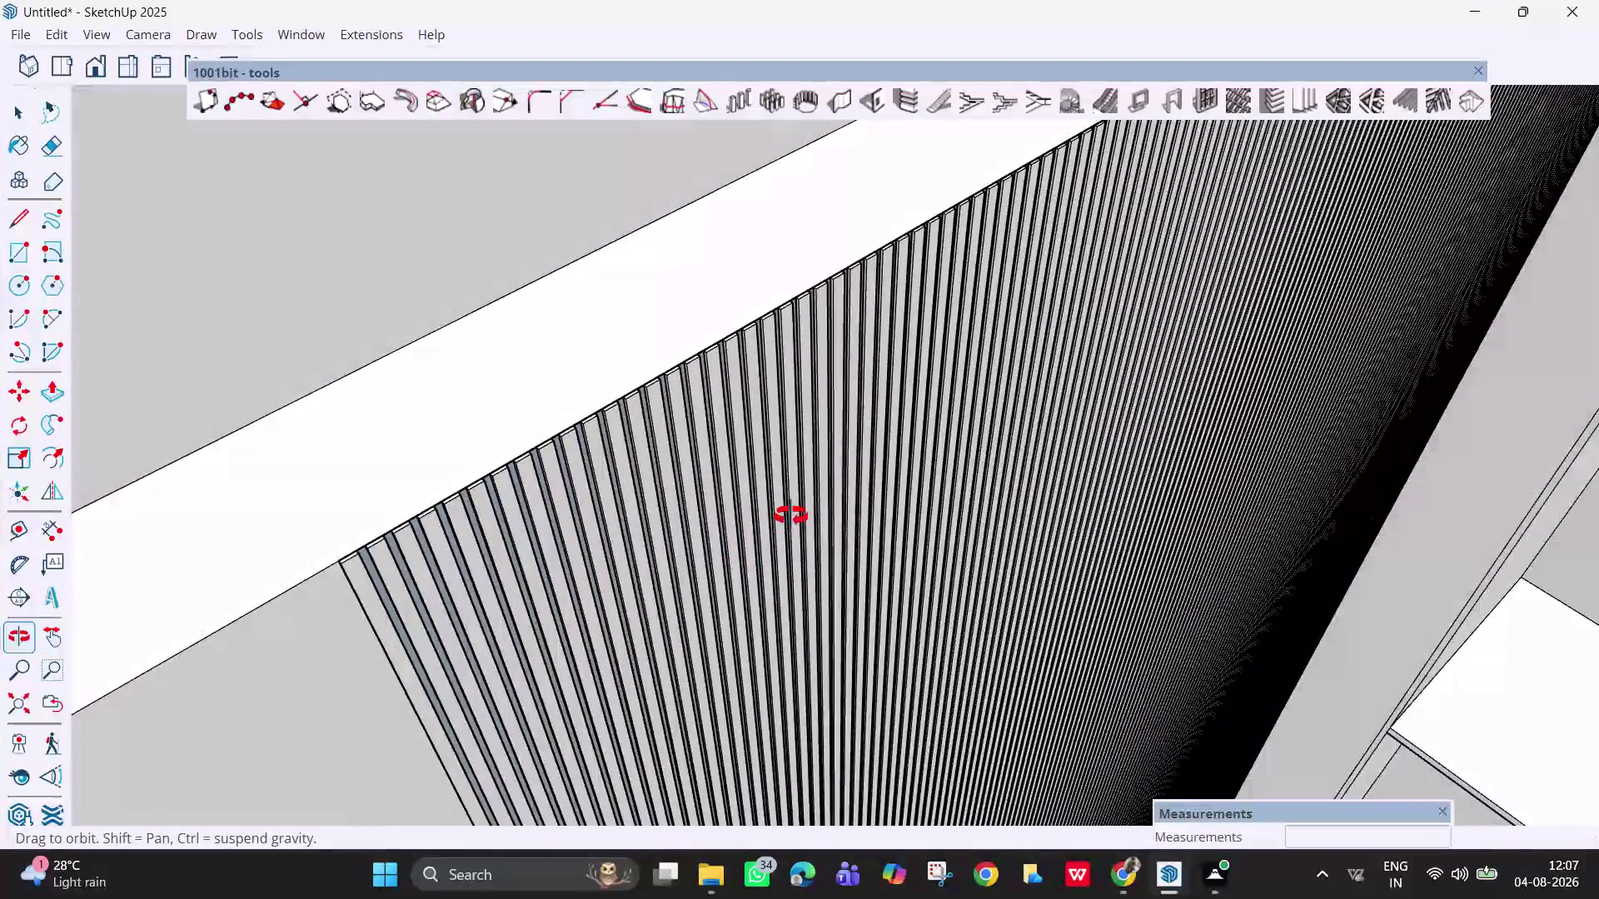
middle_drag(793, 523, 761, 468)
scroll(up, 3)
scroll(down, 3)
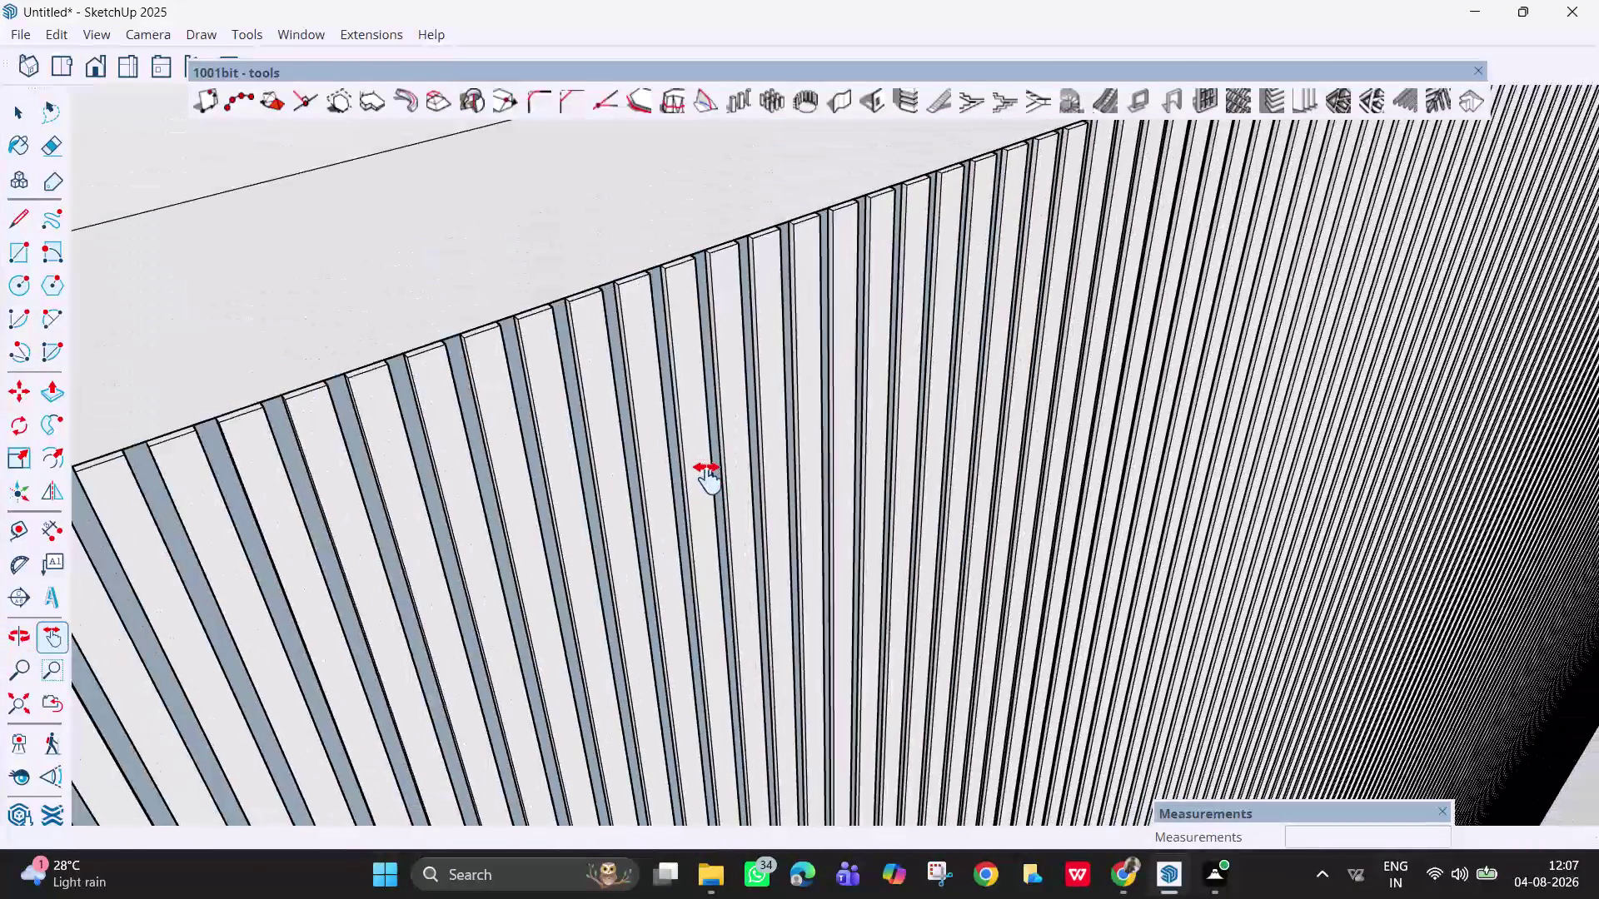
scroll(down, 3)
scroll(down, 3)
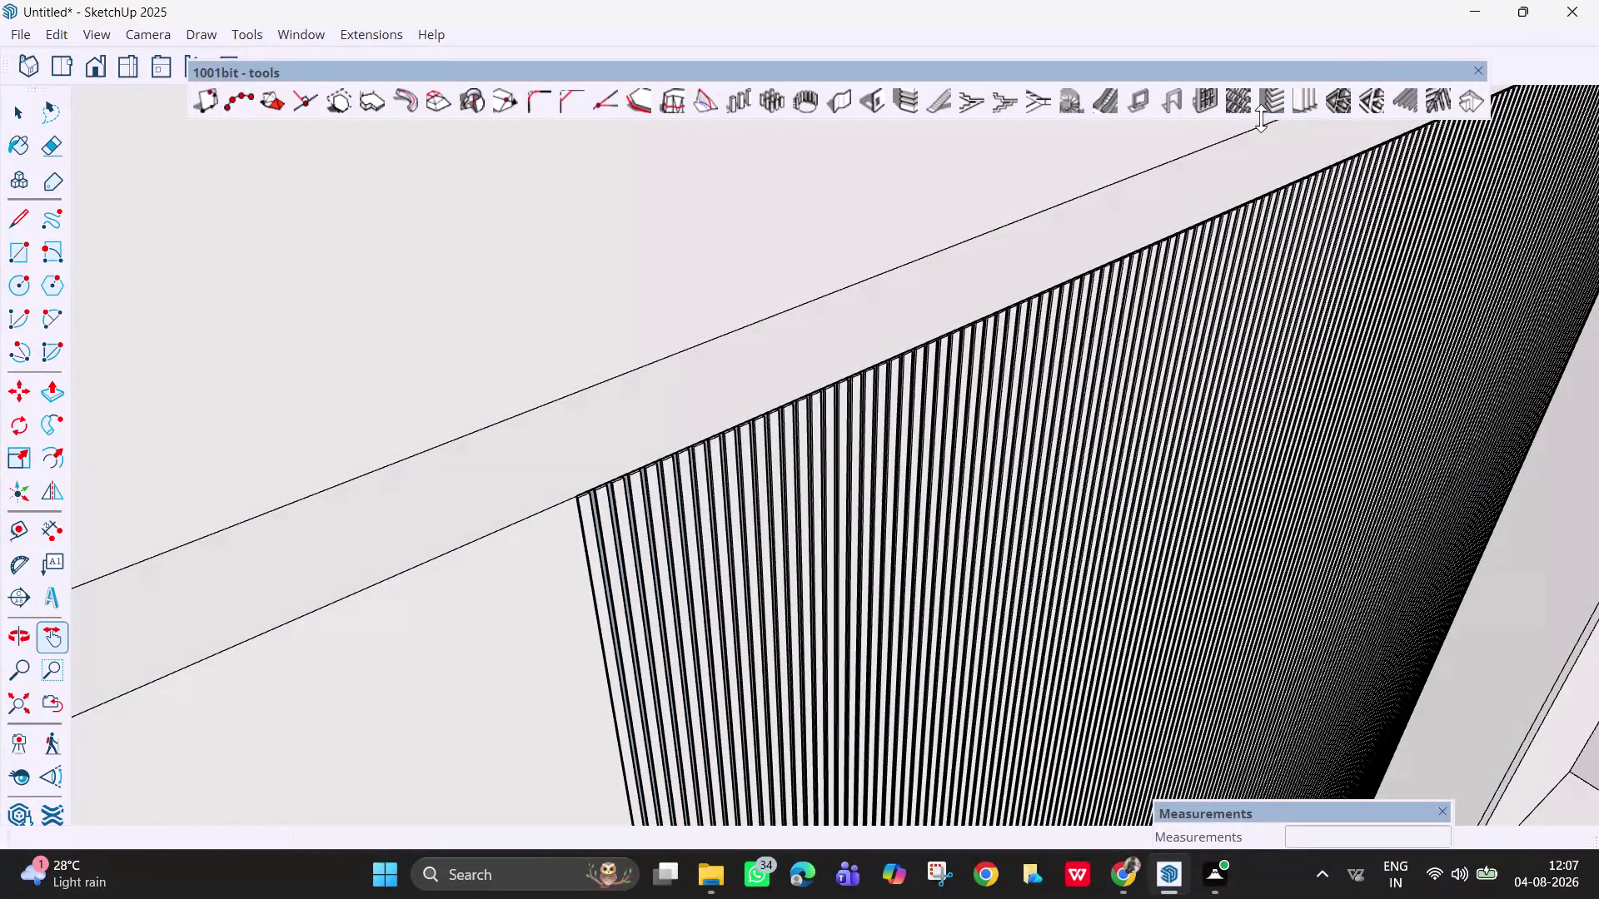
Undo the louvres and pull back to show the whole plain wall panel.
key(ctrl+z)
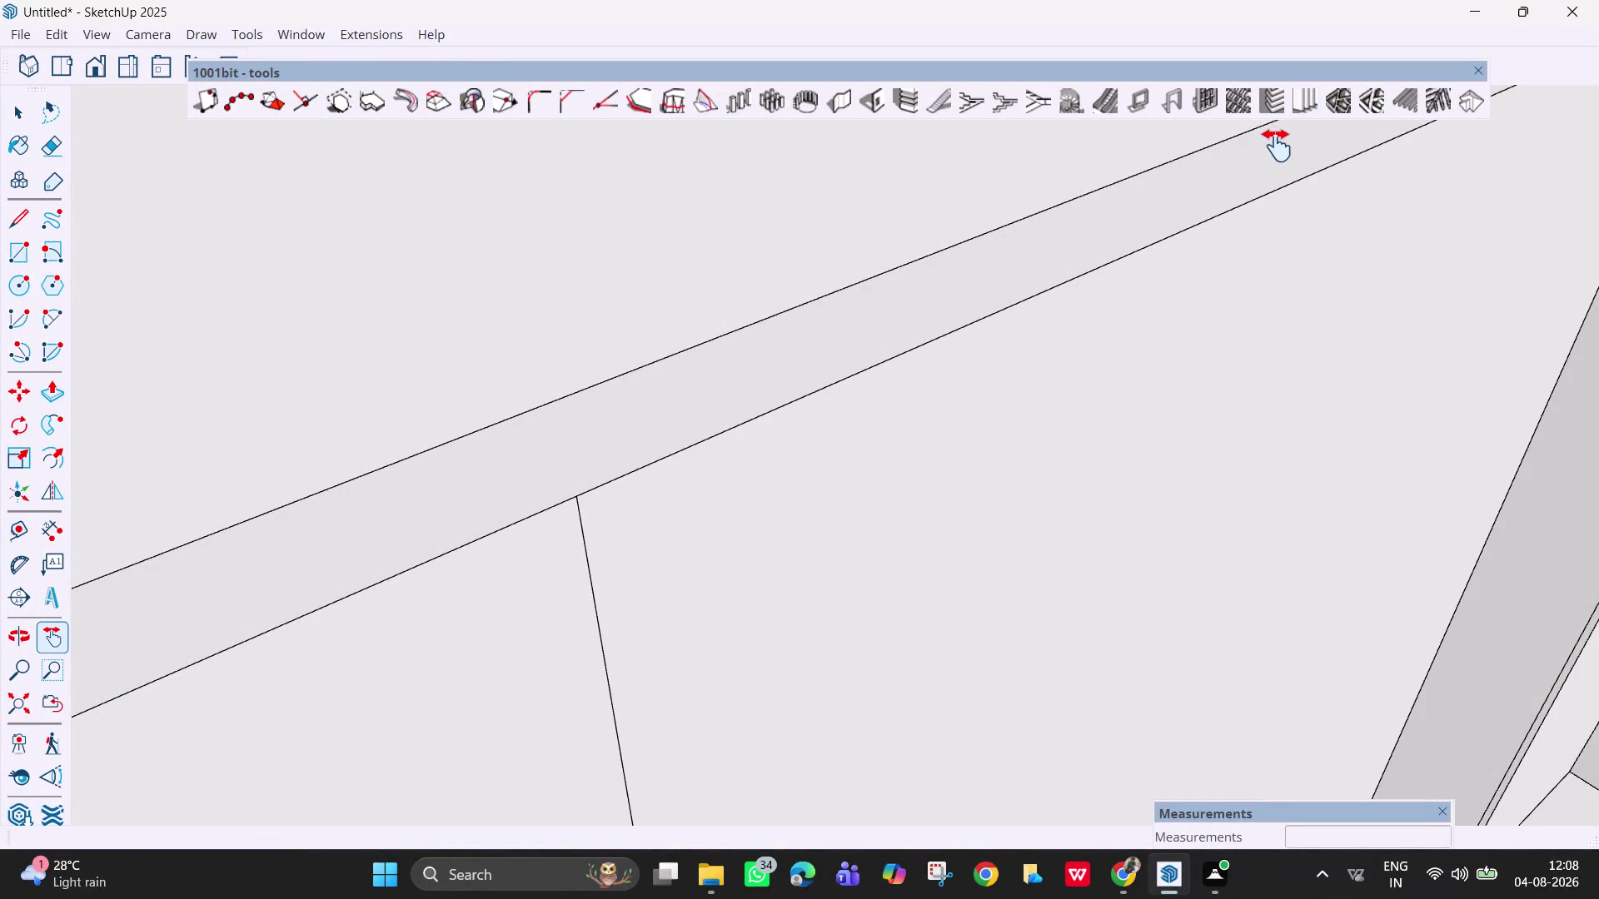
scroll(down, 3)
scroll(down, 3)
middle_drag(1147, 581, 1001, 515)
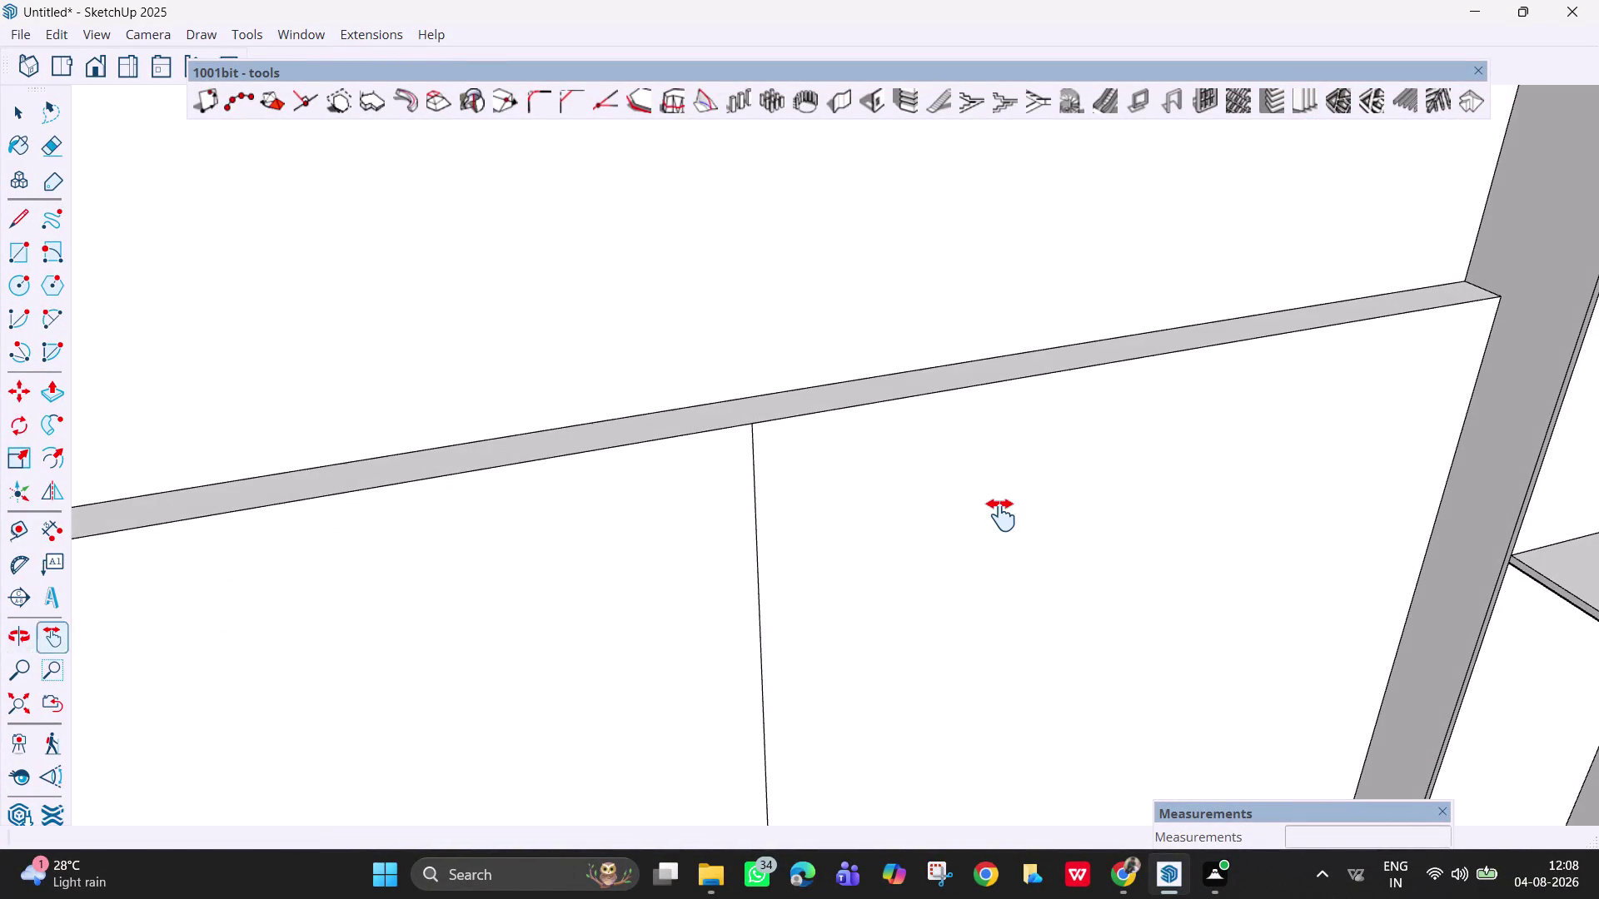
scroll(down, 3)
middle_drag(1062, 631, 981, 595)
scroll(down, 3)
scroll(down, 3)
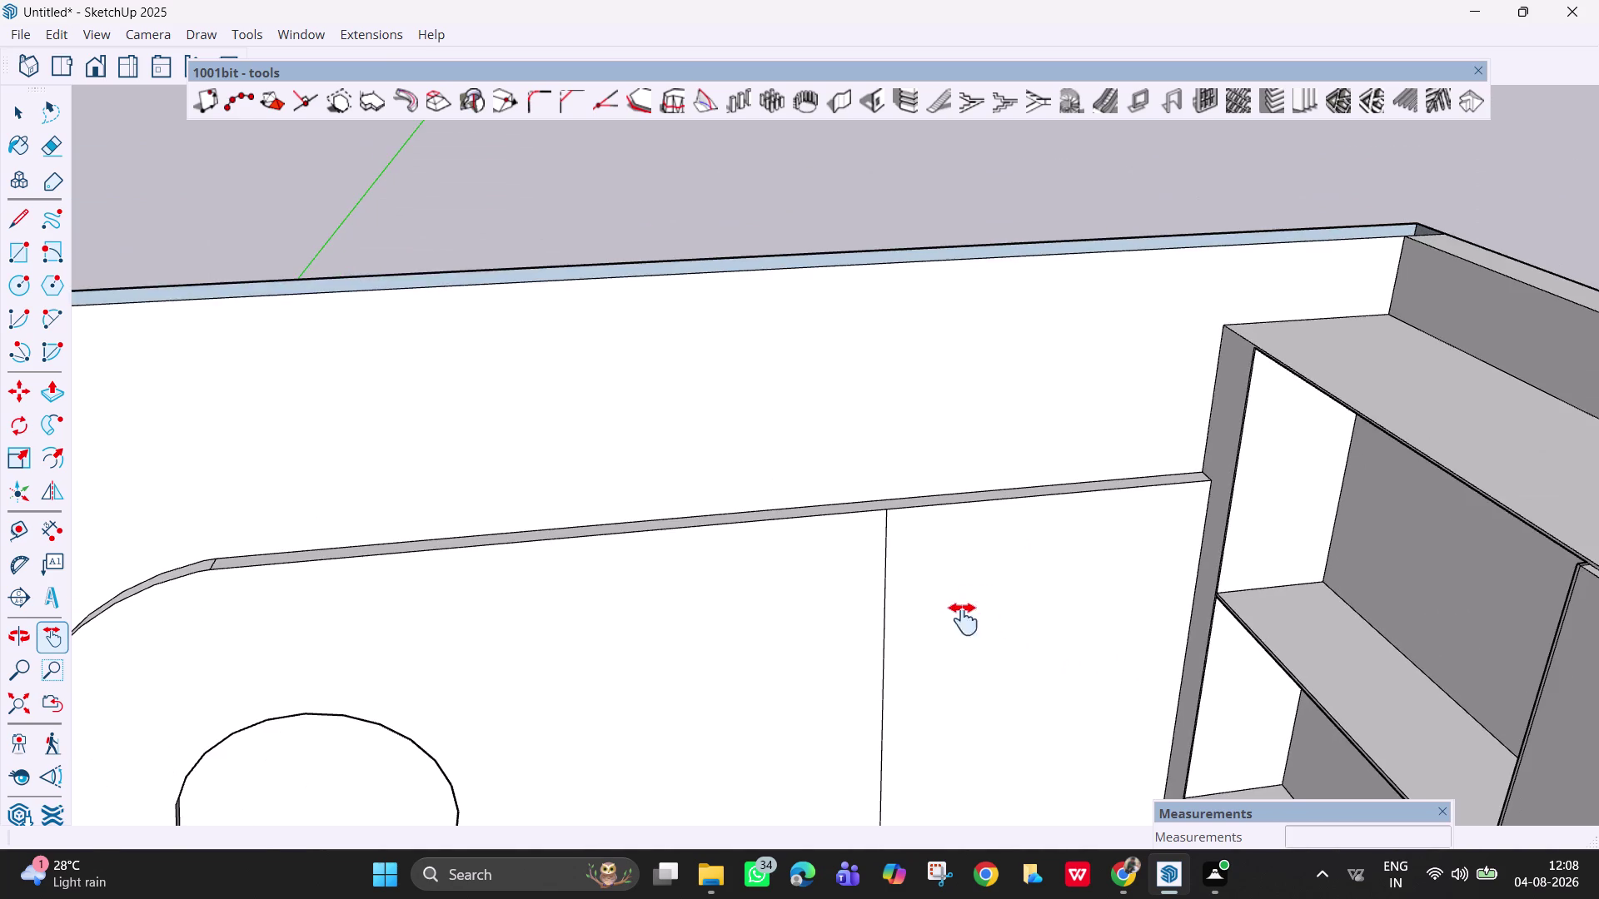
middle_drag(921, 693, 832, 634)
key(space)
click(1009, 648)
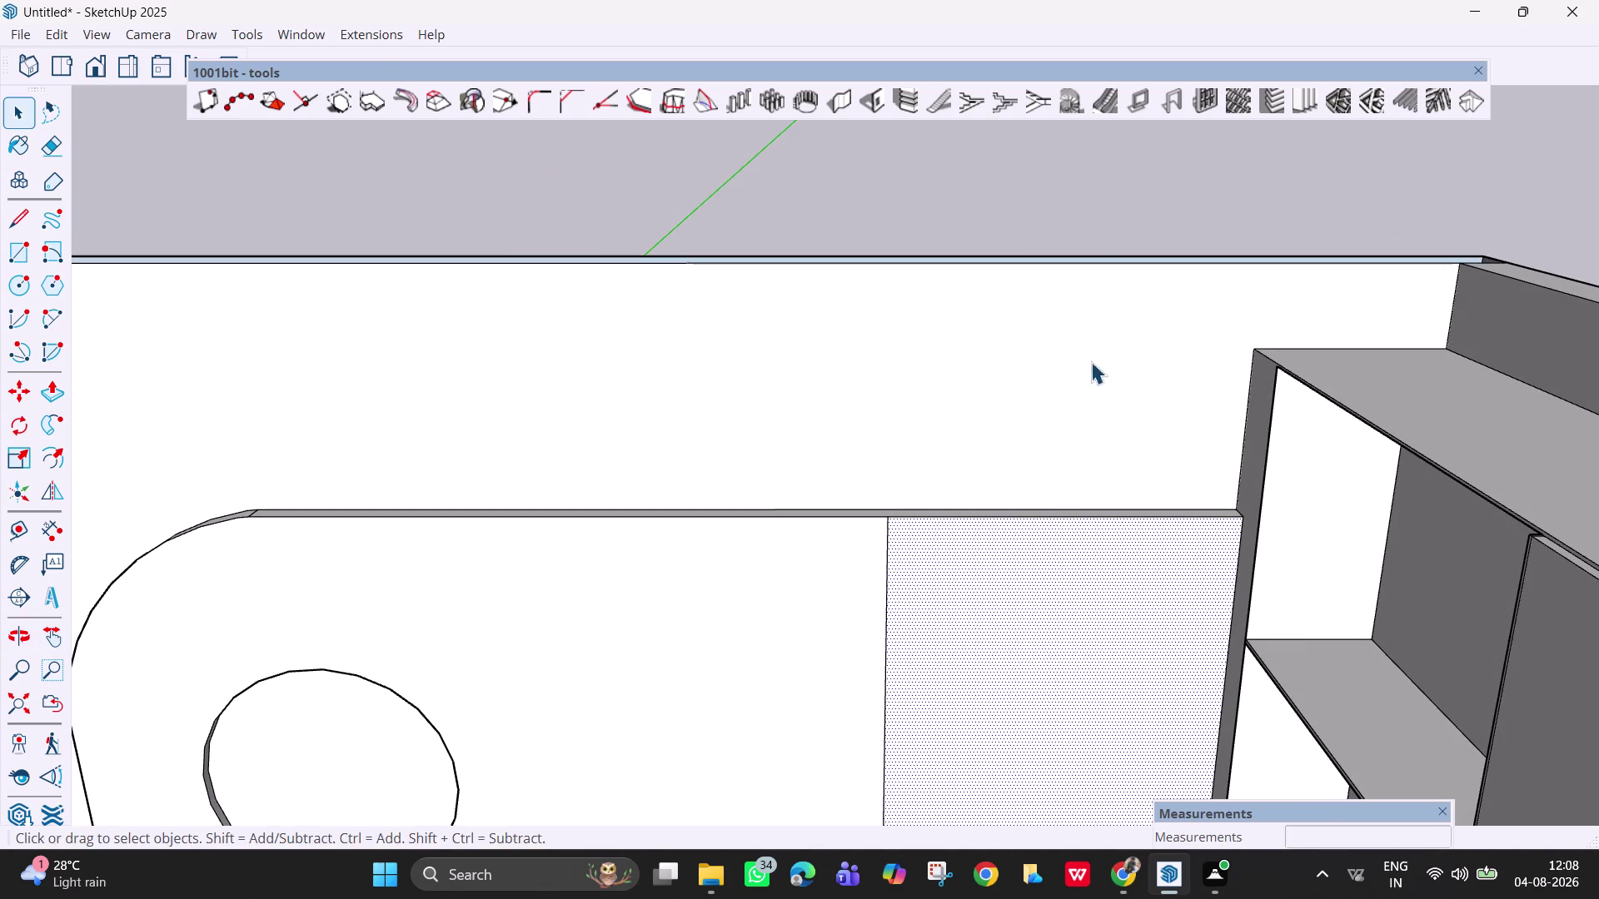
click(1302, 102)
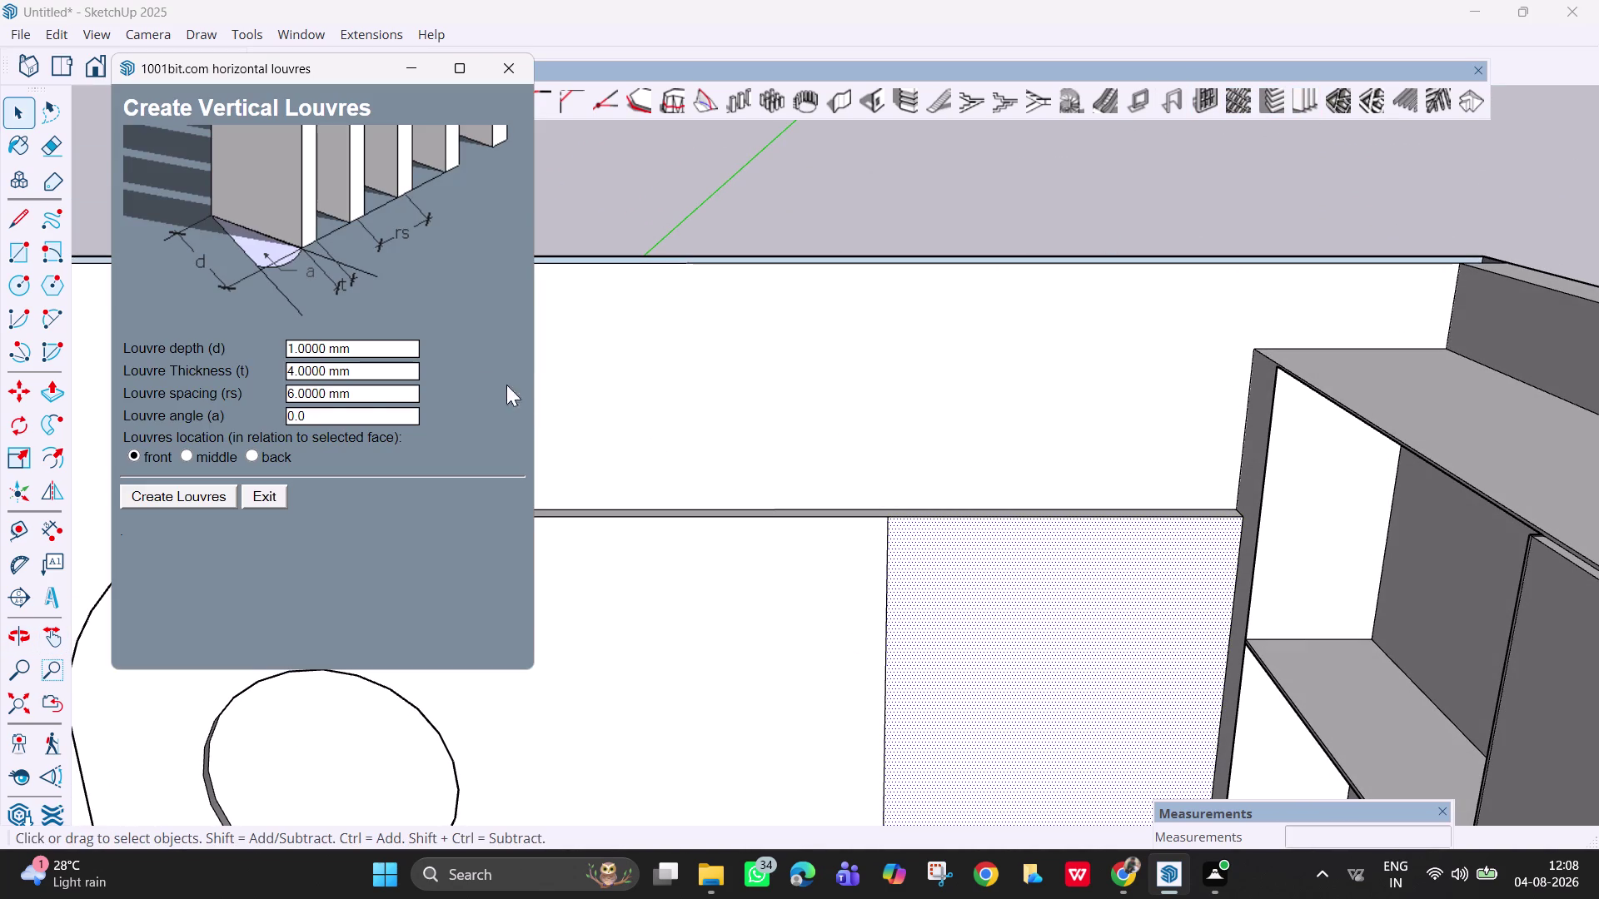
click(377, 373)
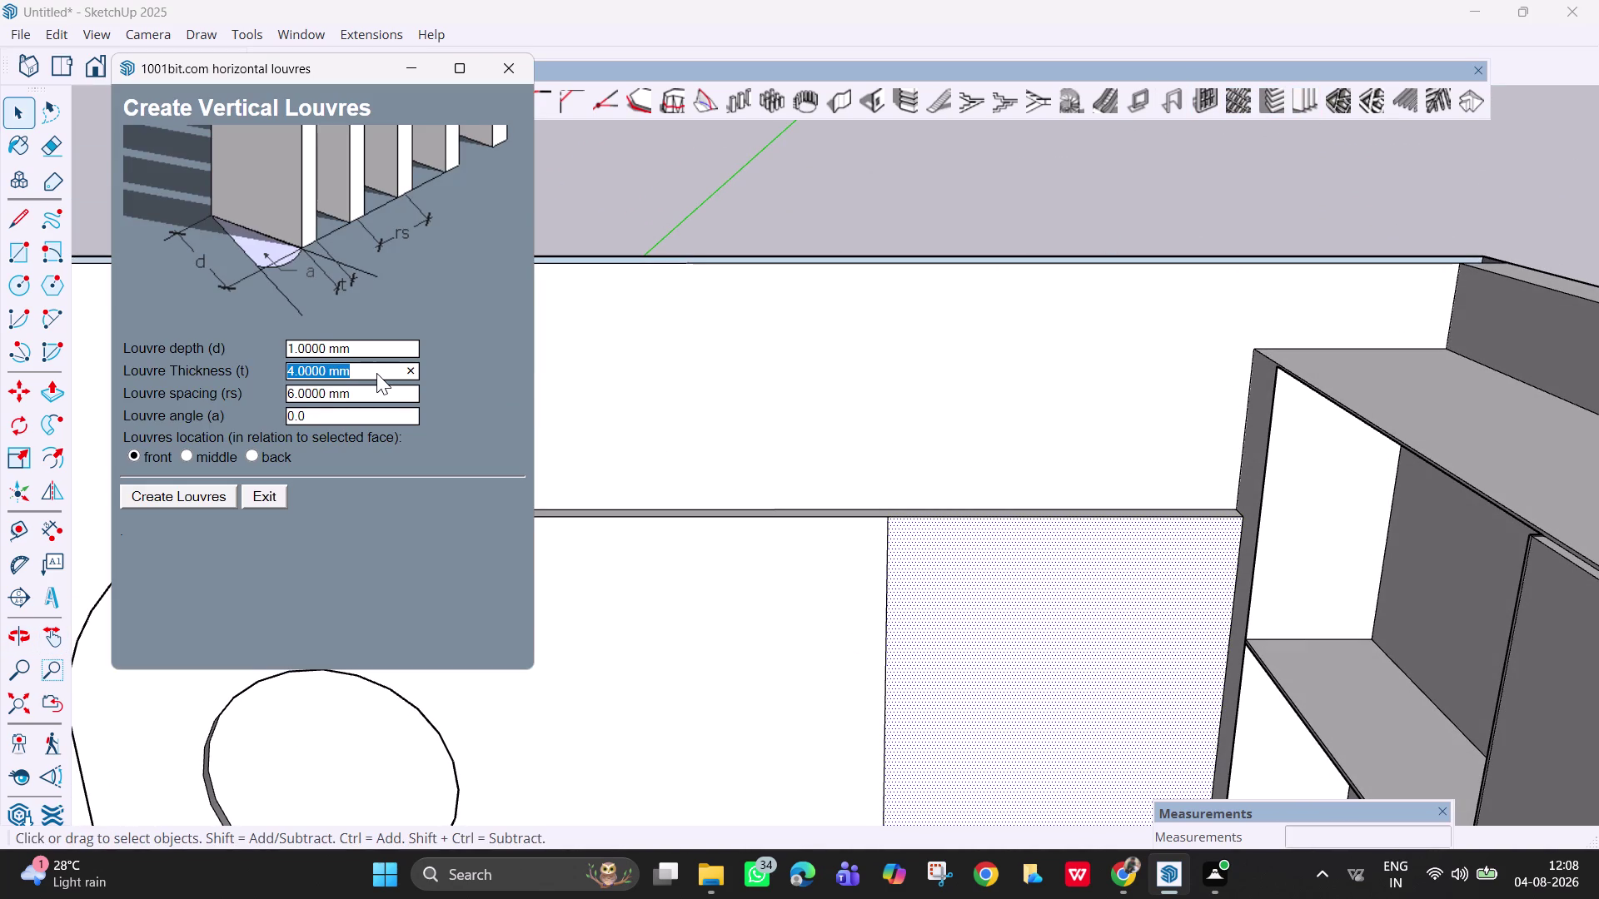
key(BackSpace)
text(10)
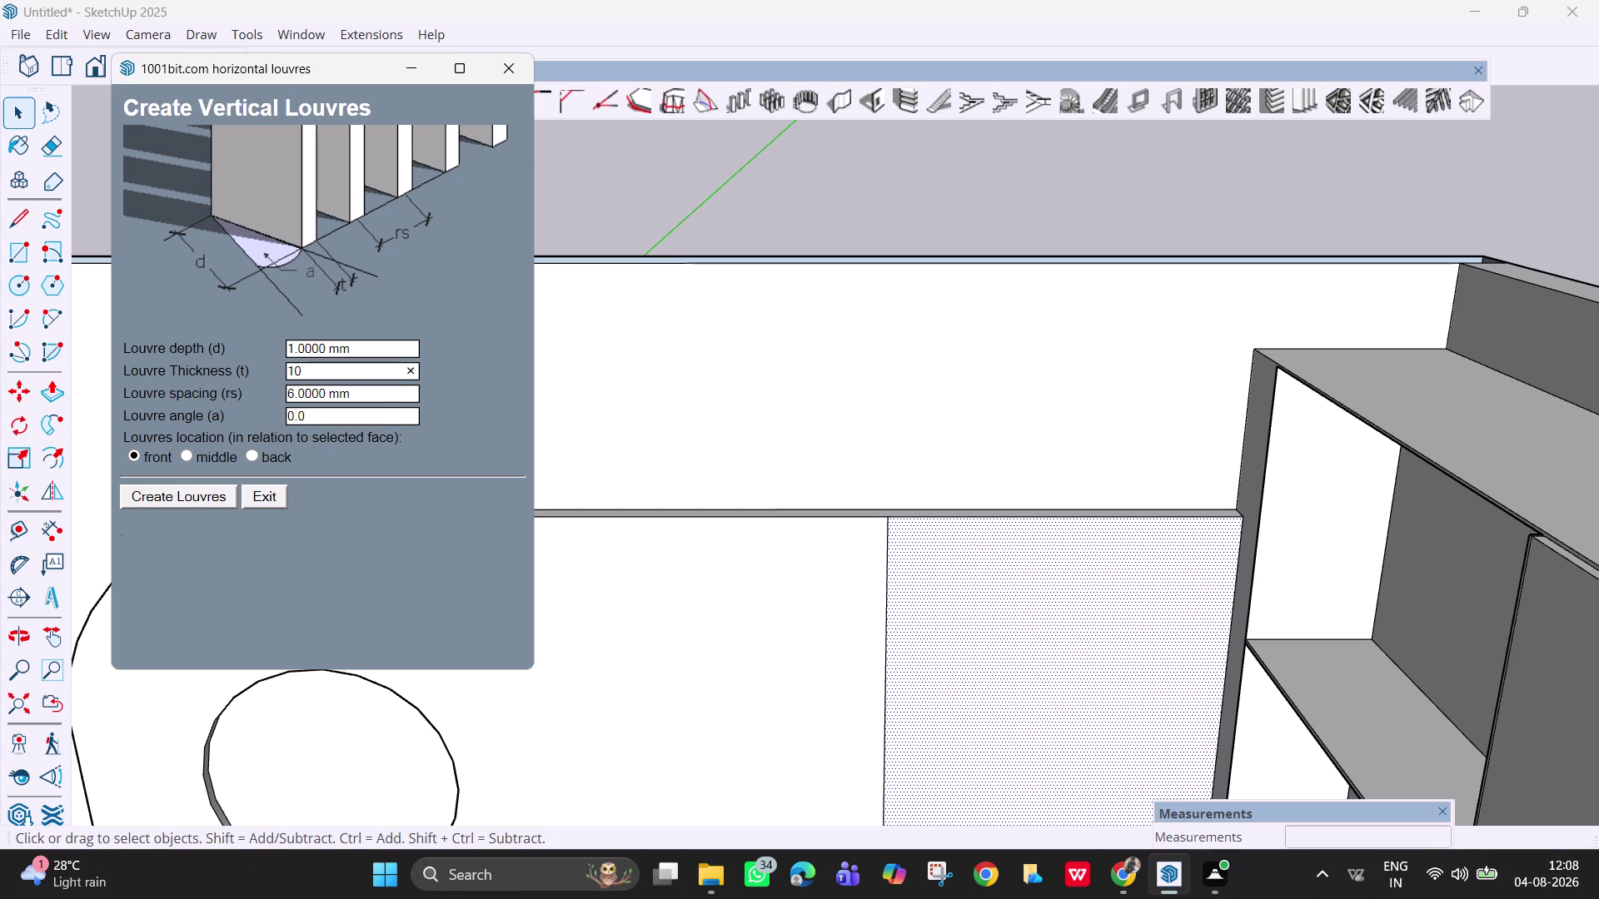
click(375, 396)
key(BackSpace)
text(15)
click(198, 492)
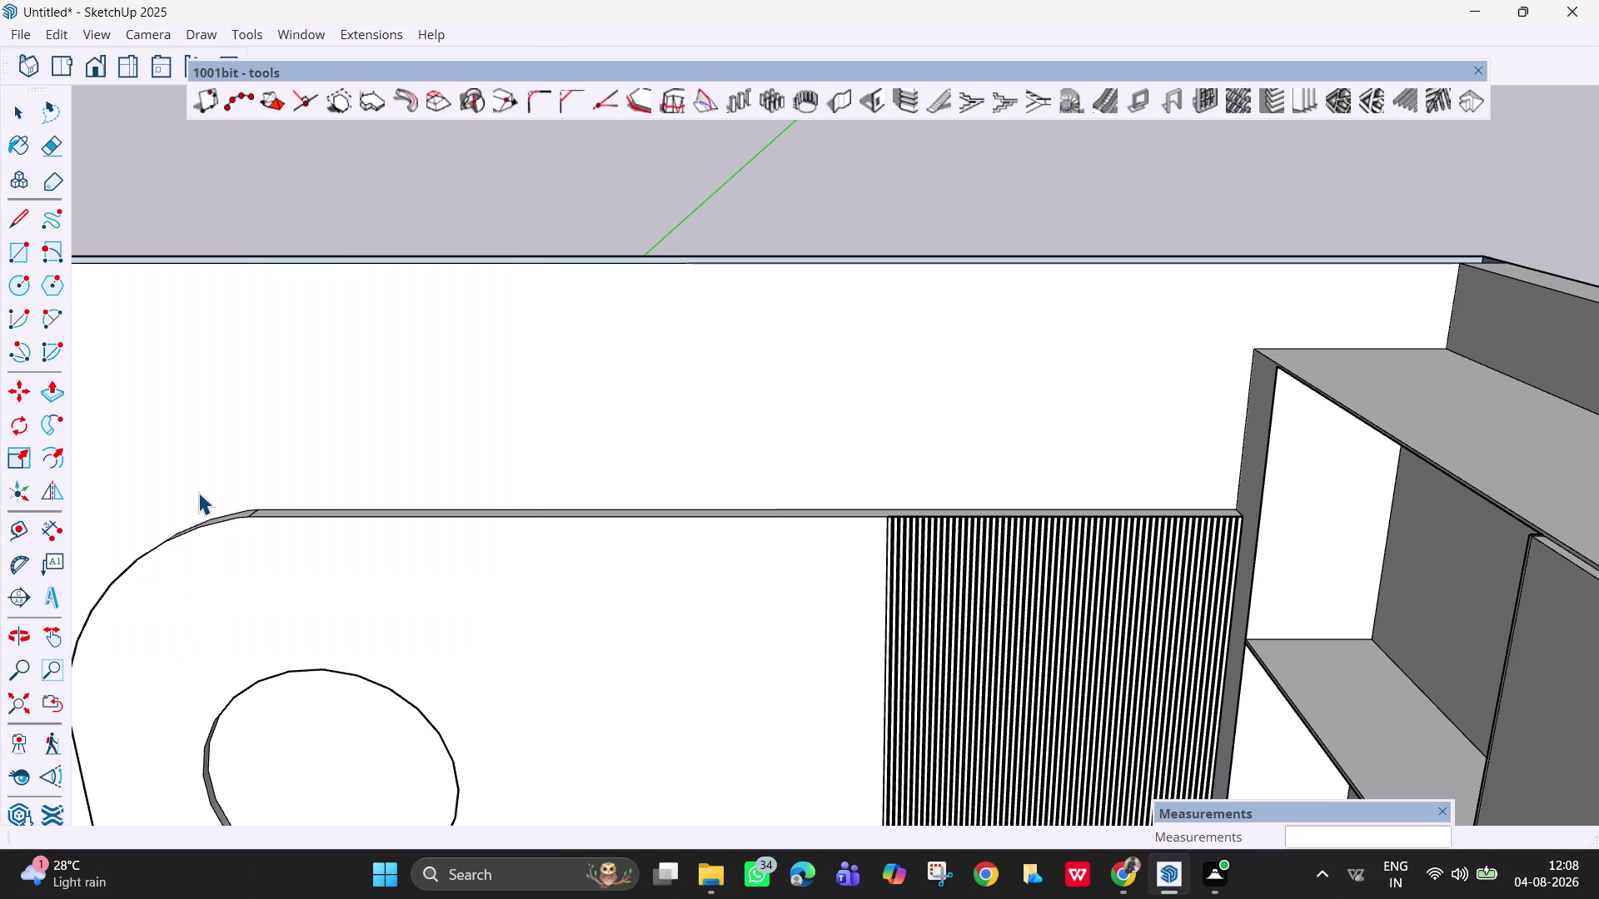
scroll(down, 3)
middle_drag(989, 559, 1080, 687)
scroll(up, 3)
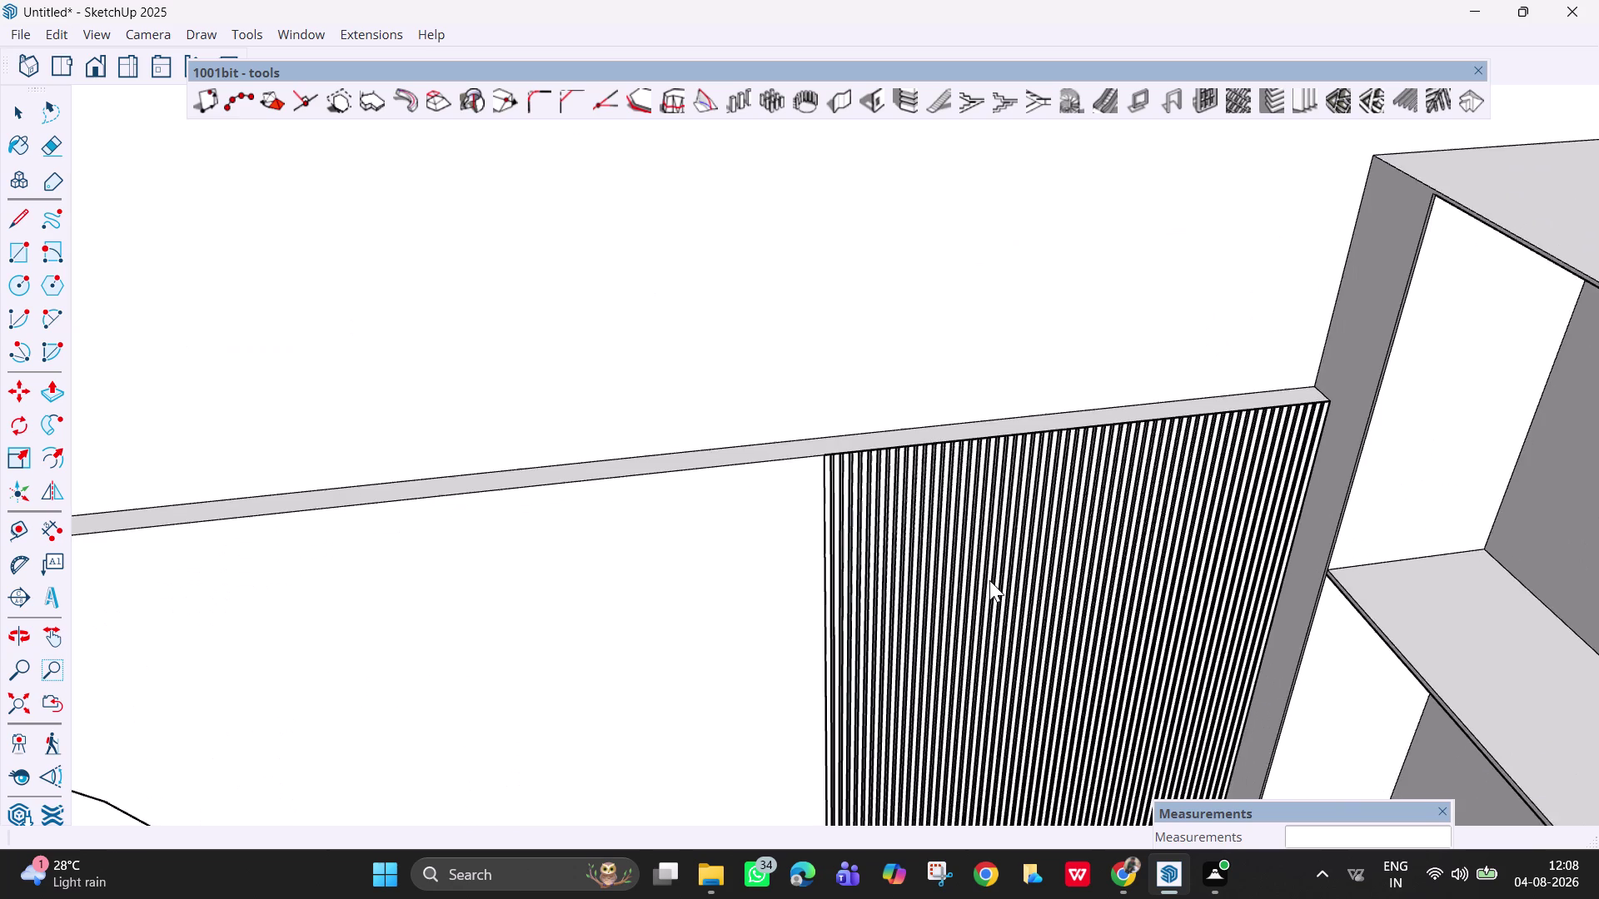
scroll(up, 3)
scroll(up, 3)
middle_drag(920, 479, 1025, 620)
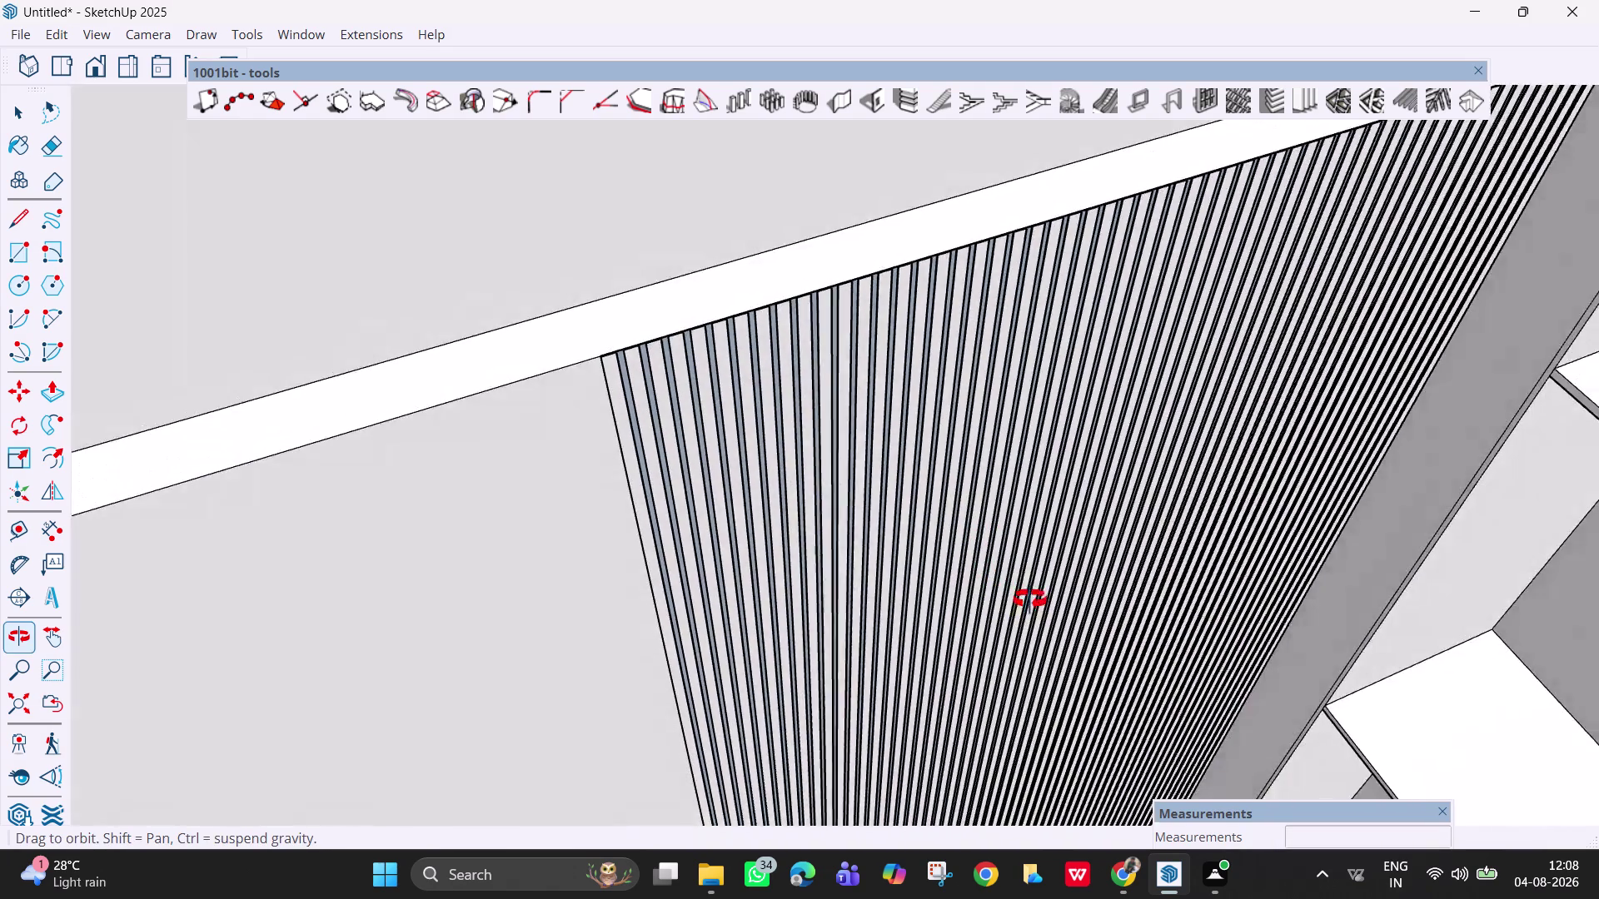
middle_drag(1026, 619, 1054, 567)
middle_drag(764, 475, 974, 473)
middle_drag(975, 475, 1019, 516)
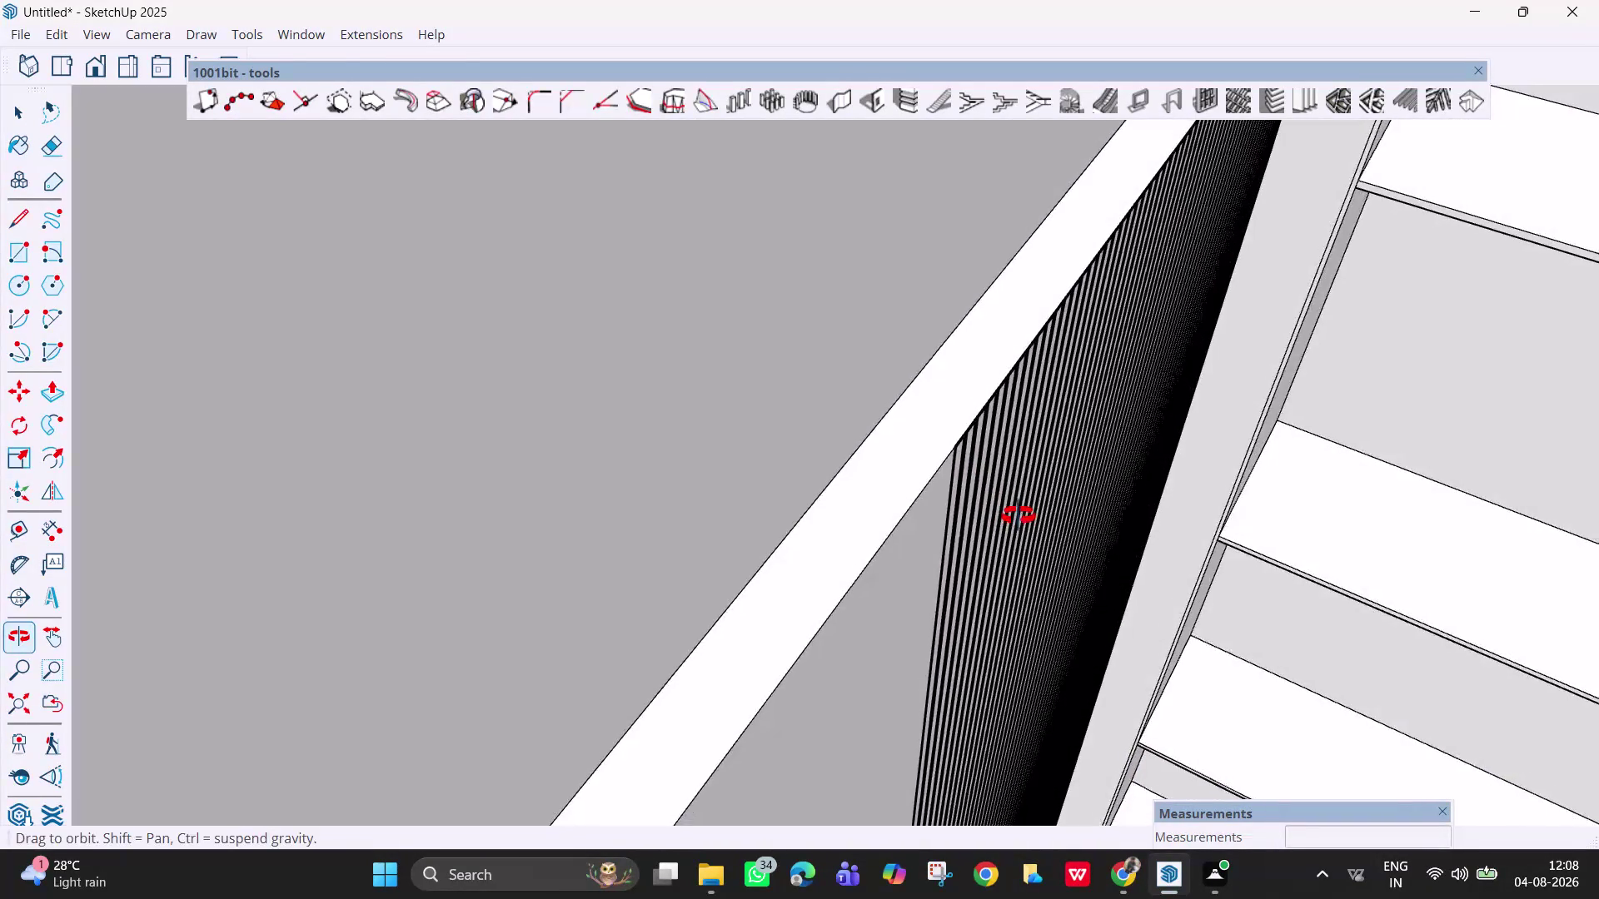
middle_drag(1018, 517, 852, 421)
scroll(up, 3)
scroll(up, 3)
middle_drag(816, 308, 772, 325)
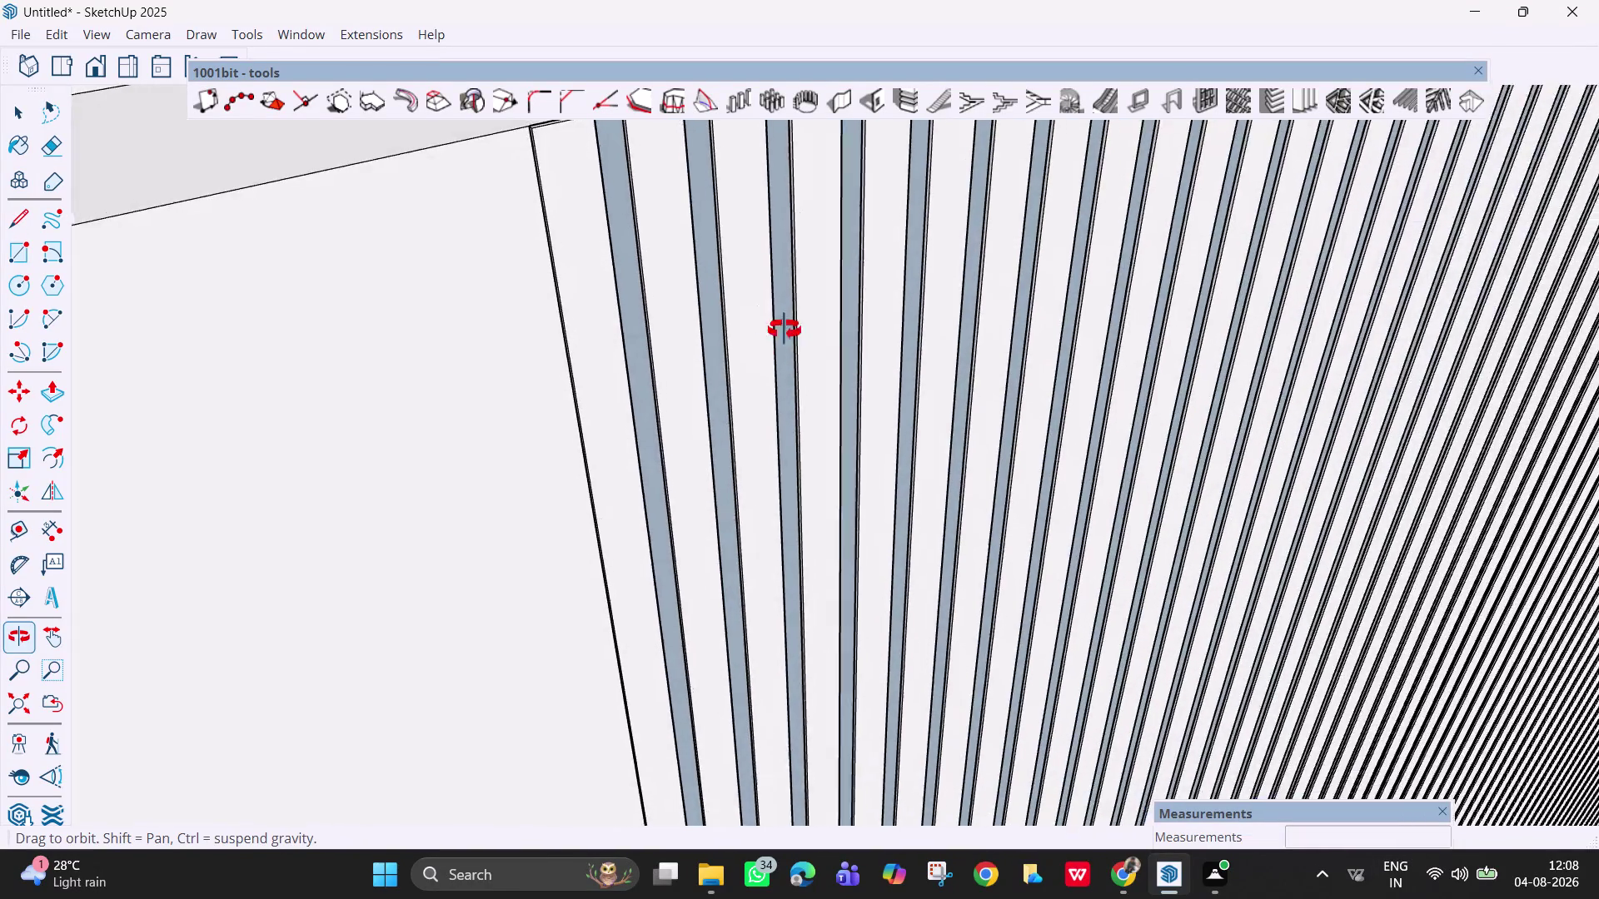
middle_drag(772, 324, 881, 281)
scroll(down, 3)
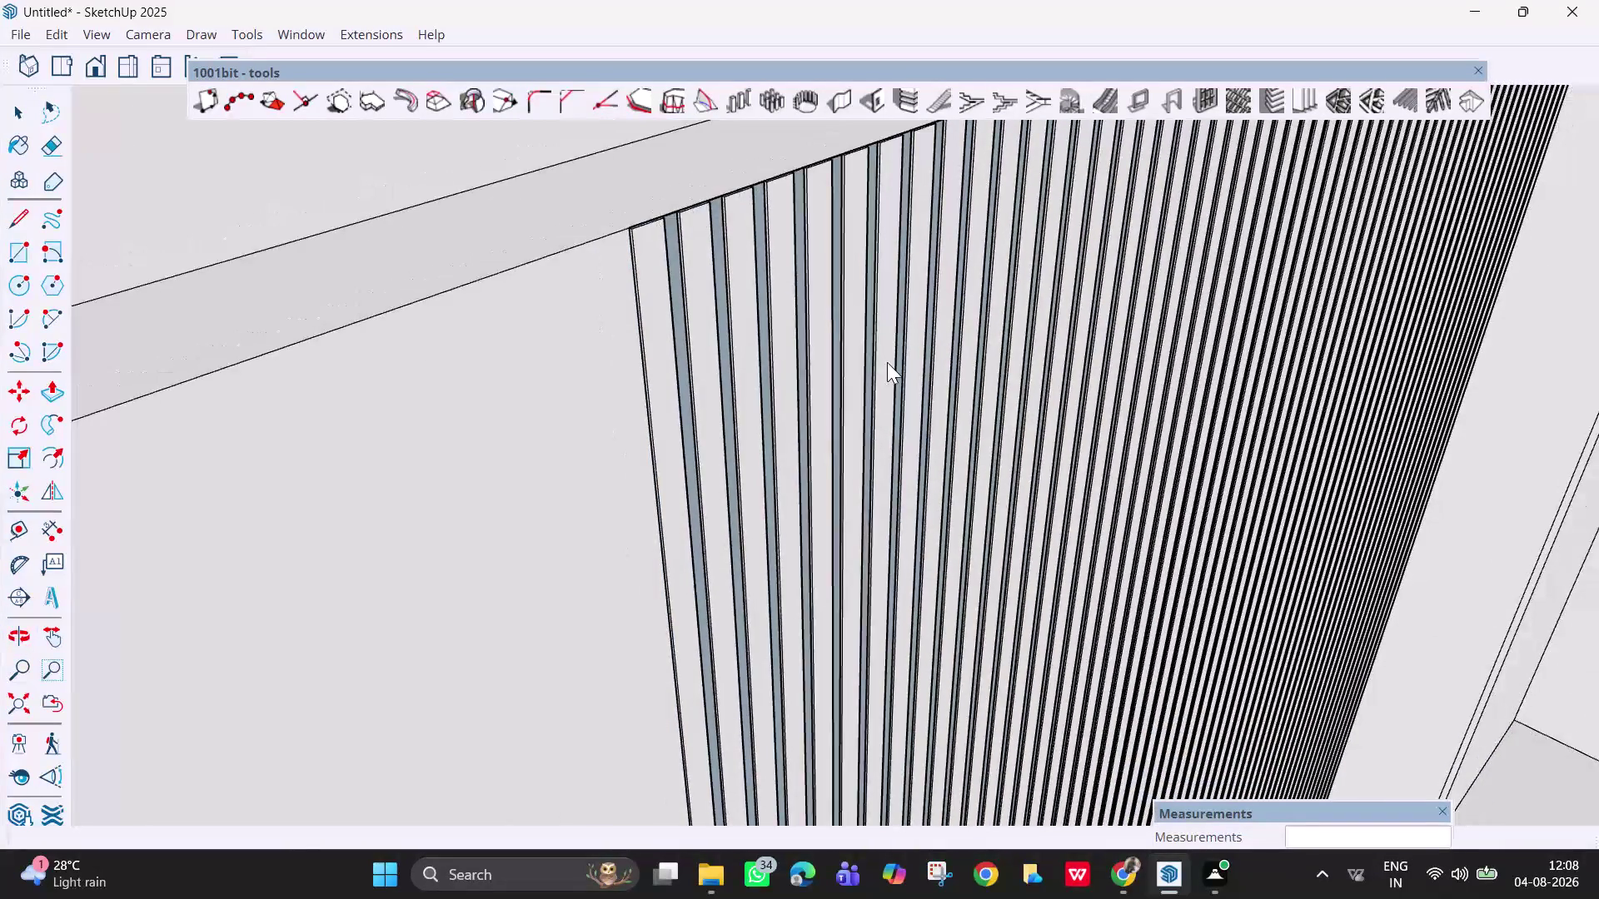
scroll(down, 3)
scroll(down, 3)
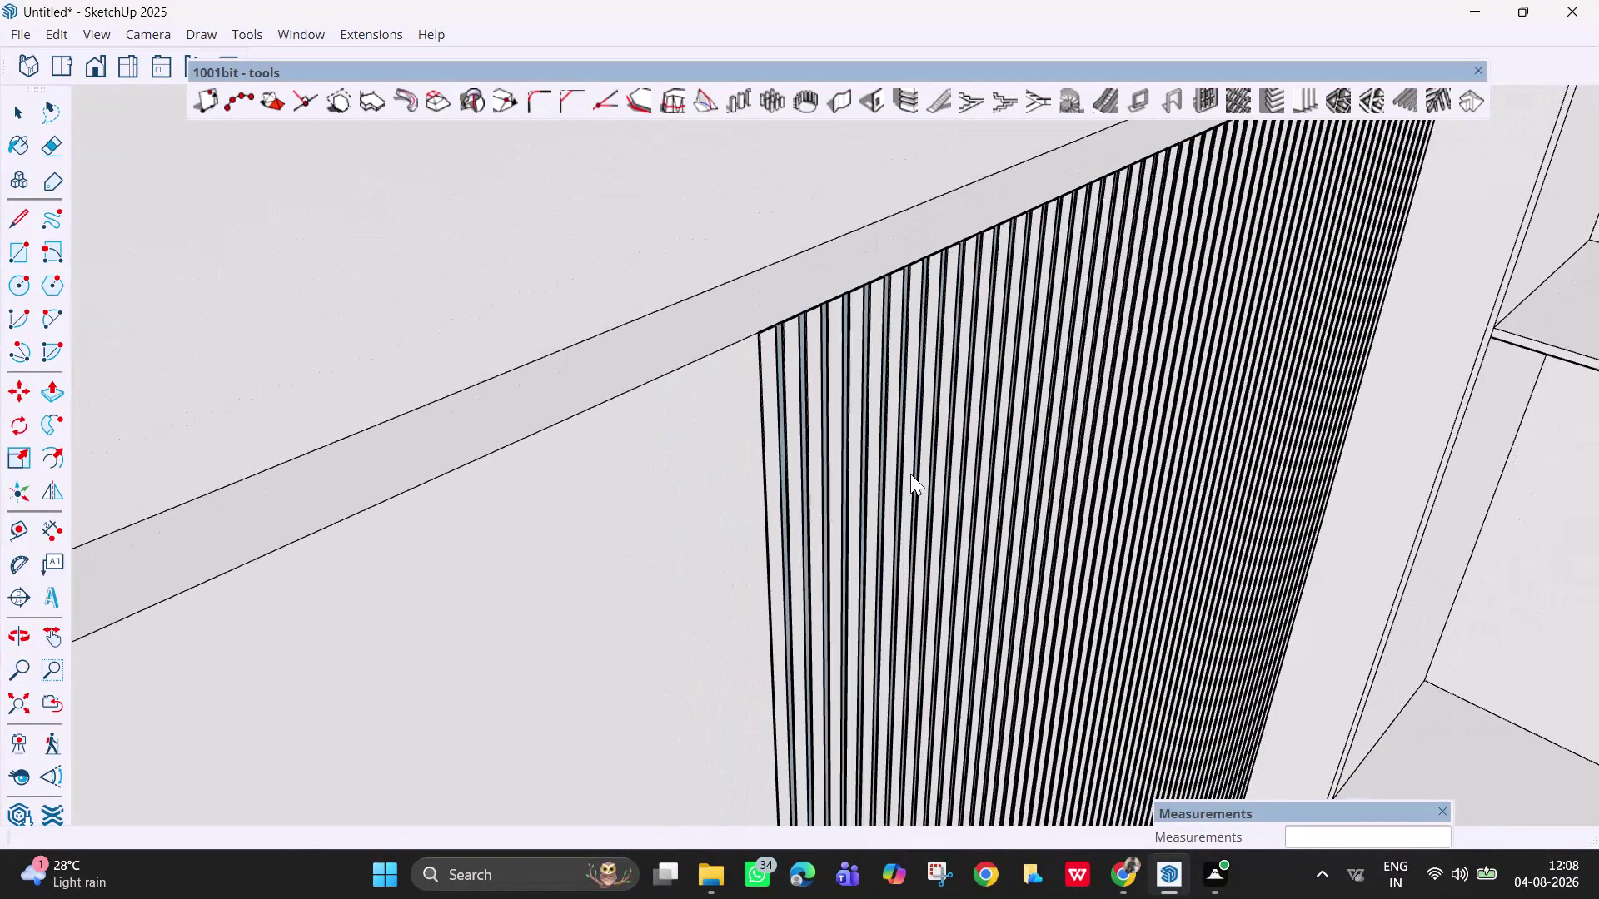
scroll(down, 3)
middle_drag(1131, 470, 928, 394)
scroll(down, 3)
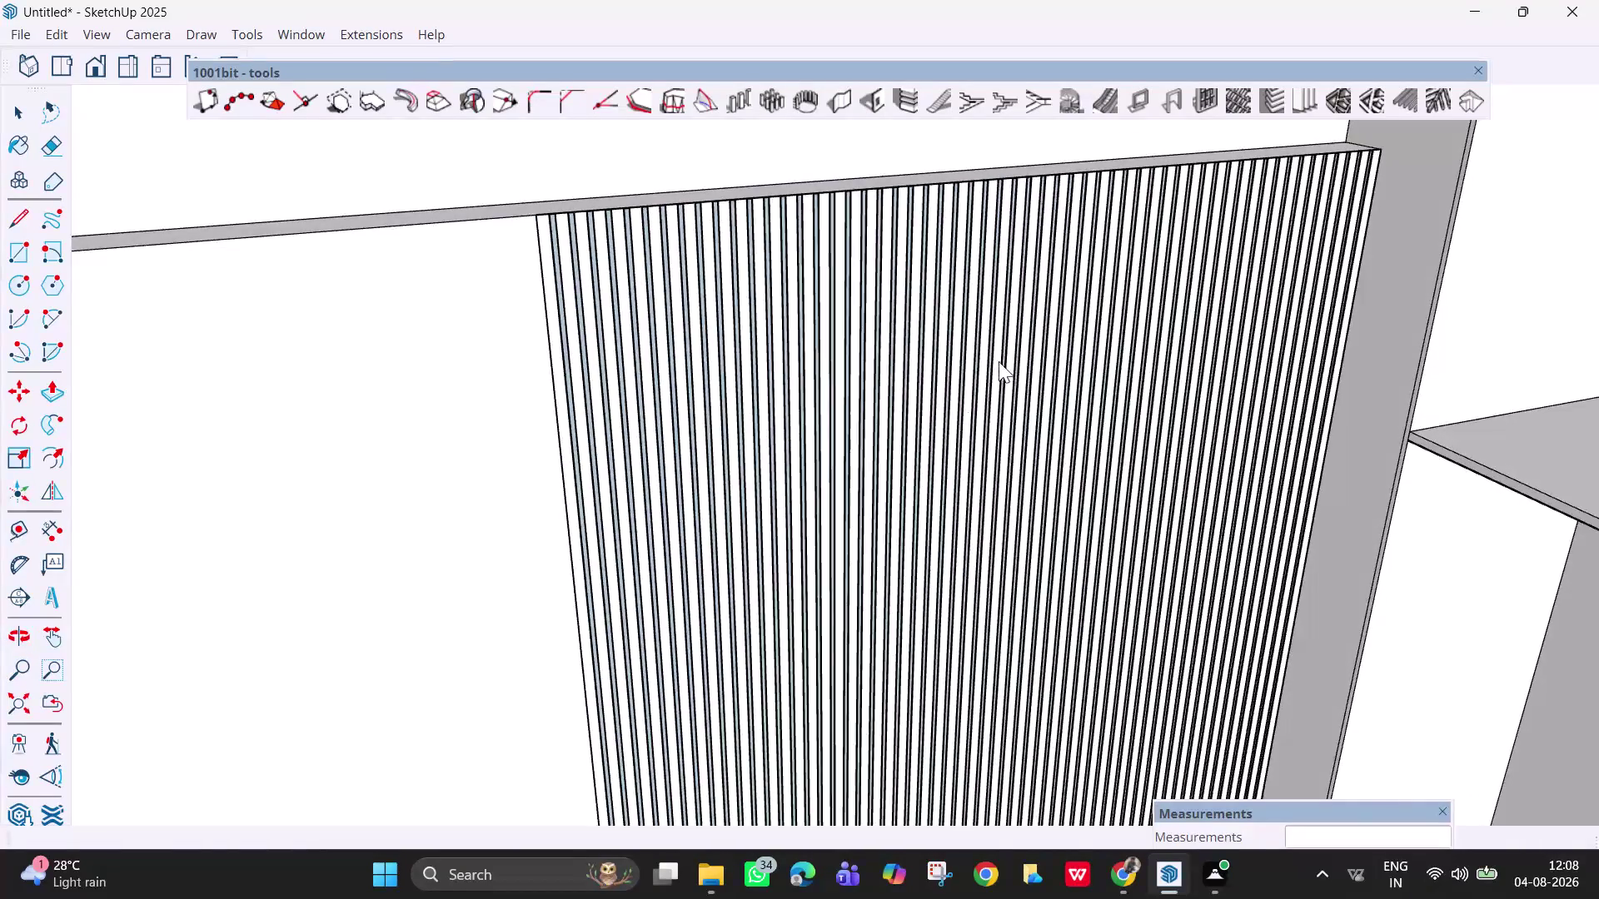
scroll(up, 3)
scroll(up, 3)
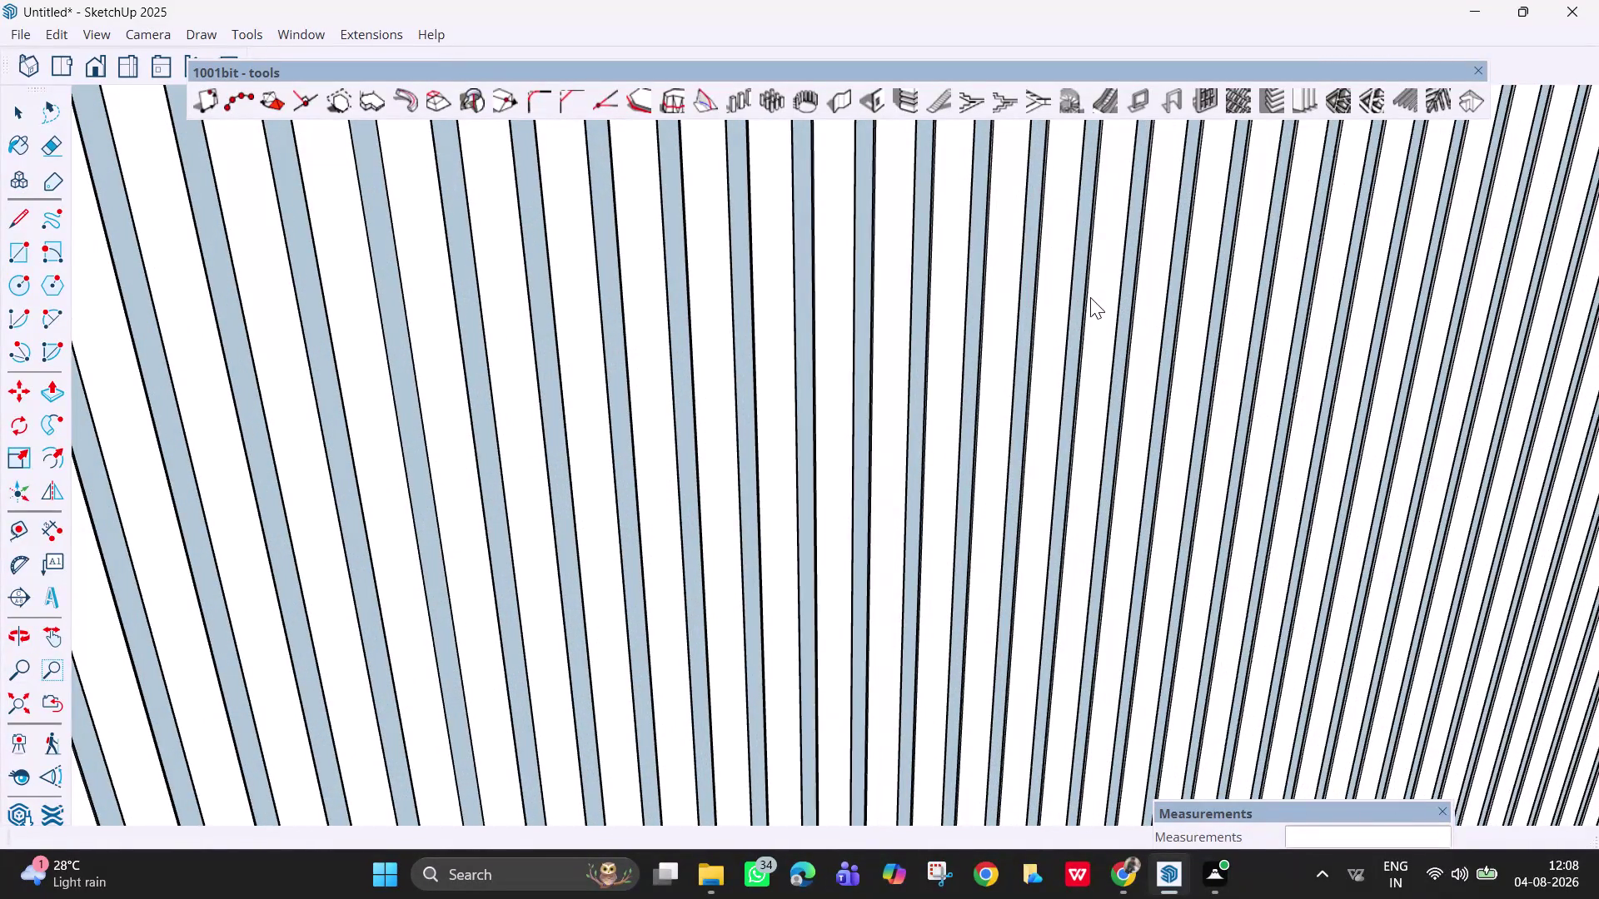
scroll(down, 3)
scroll(down, 3)
scroll(down, 3)
scroll(down, 3)
scroll(down, 3)
middle_drag(1055, 542, 992, 527)
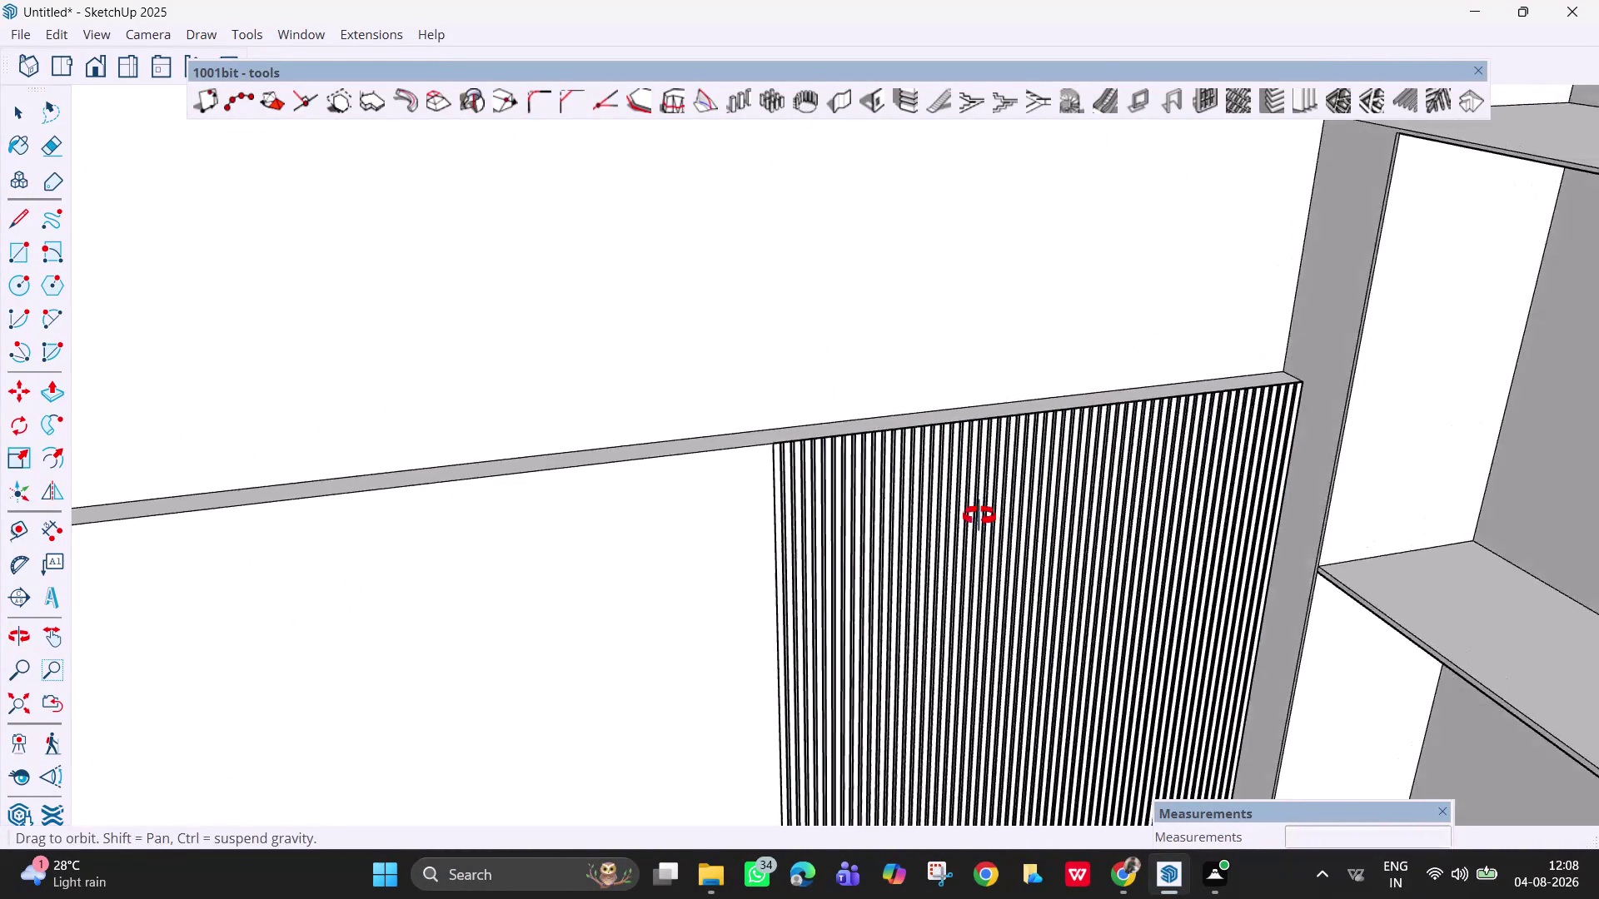
middle_drag(992, 527, 939, 369)
scroll(down, 3)
scroll(down, 3)
scroll(down, 3)
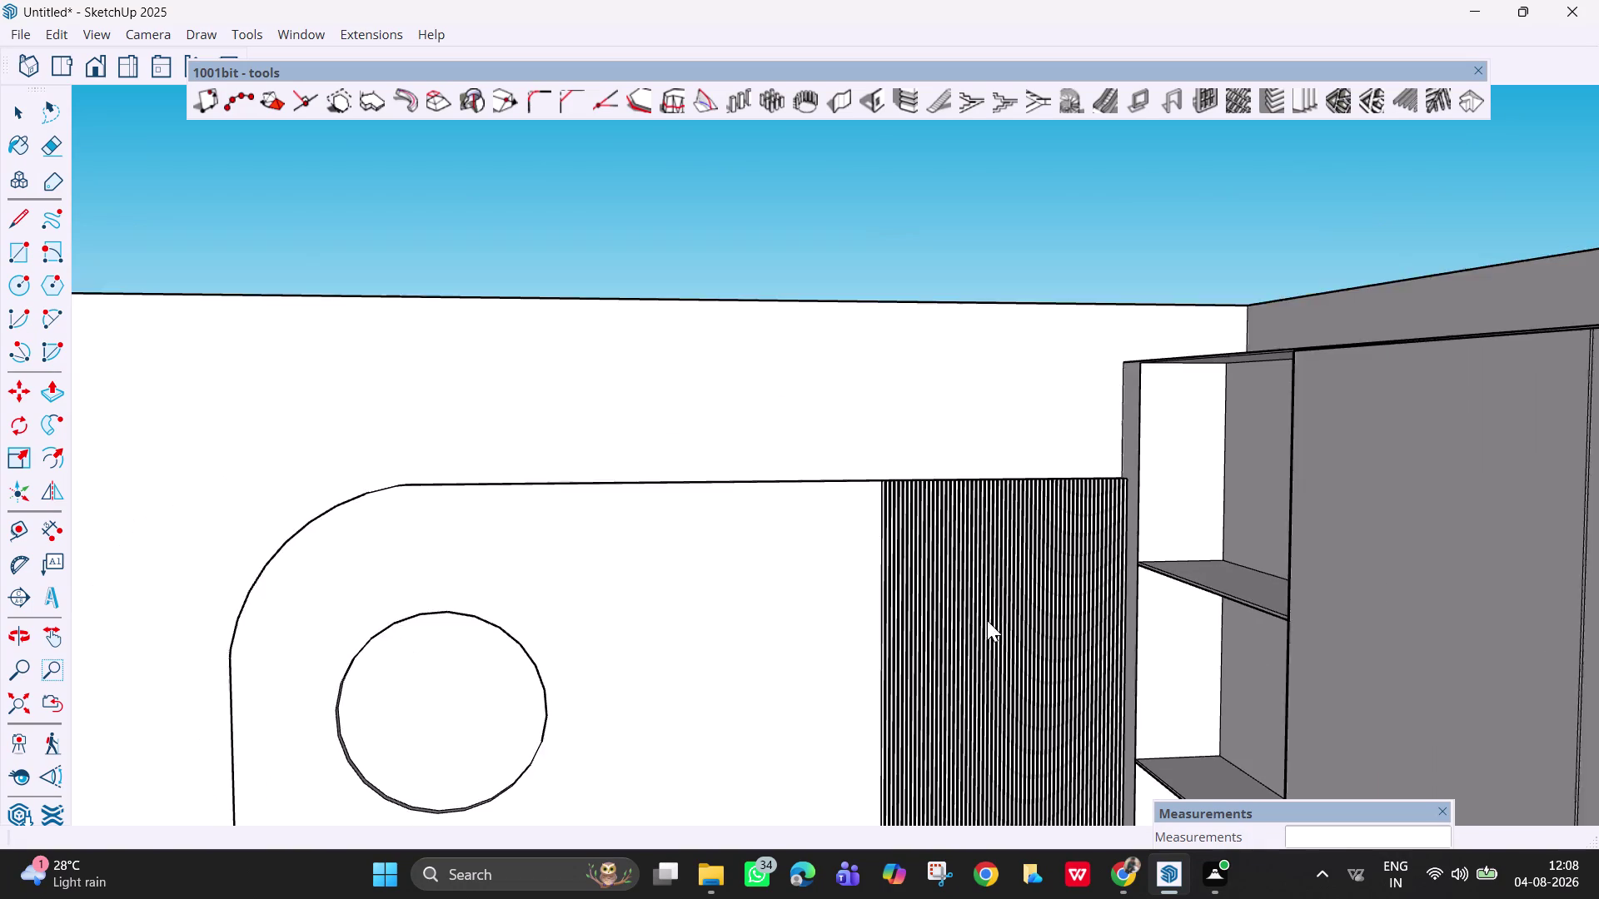
scroll(down, 3)
scroll(up, 3)
key(h)
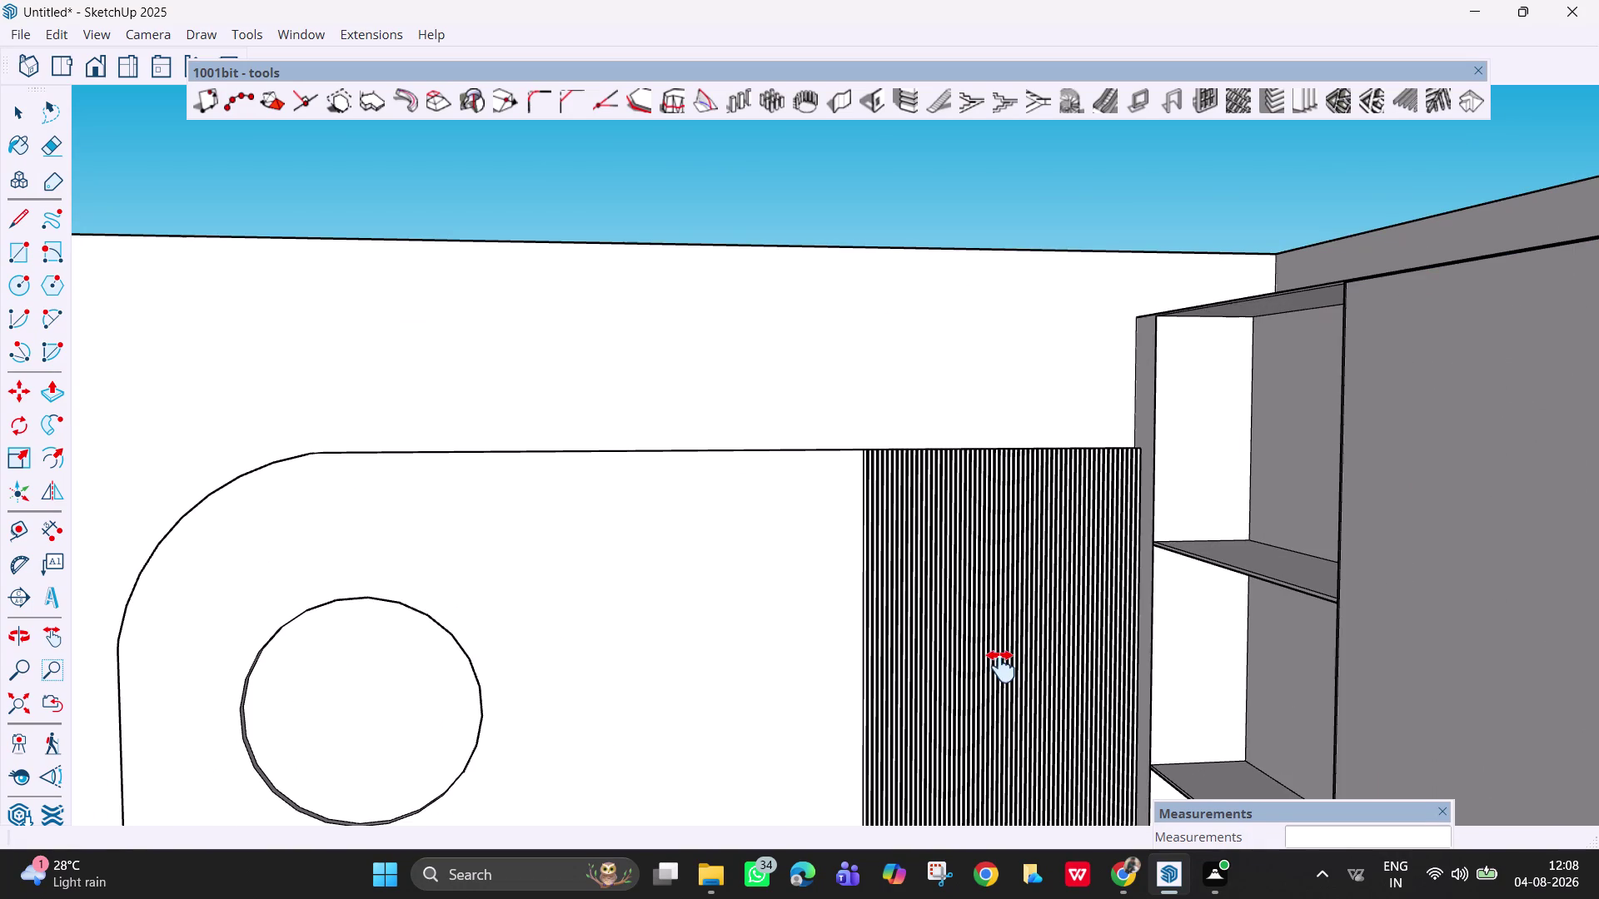
drag(1000, 666, 1005, 320)
scroll(down, 3)
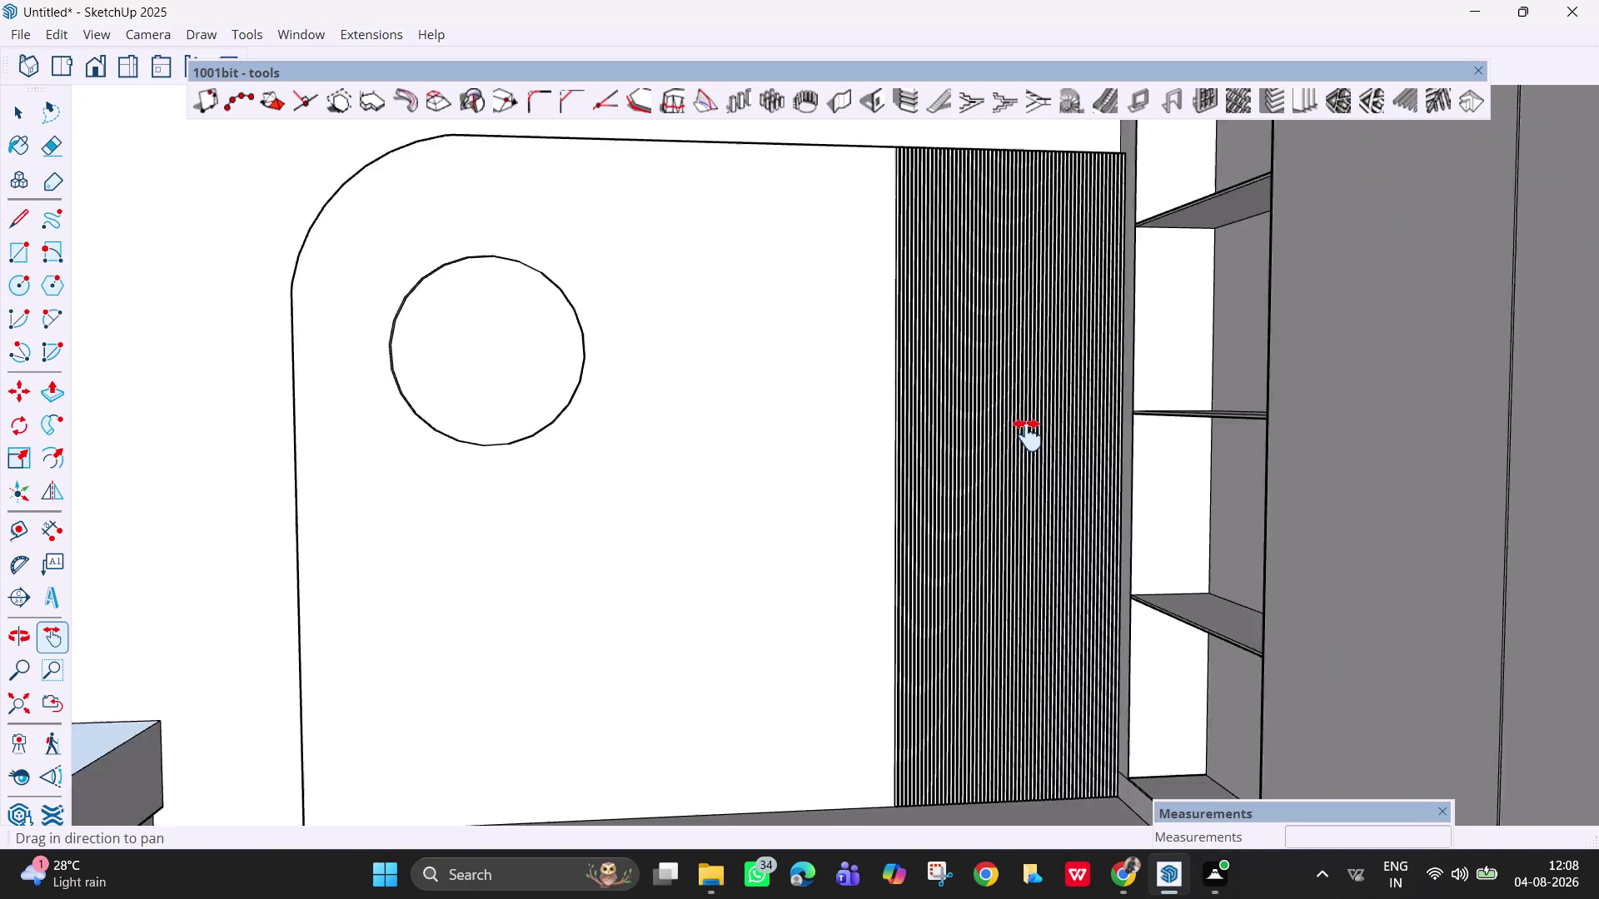
scroll(down, 3)
scroll(up, 3)
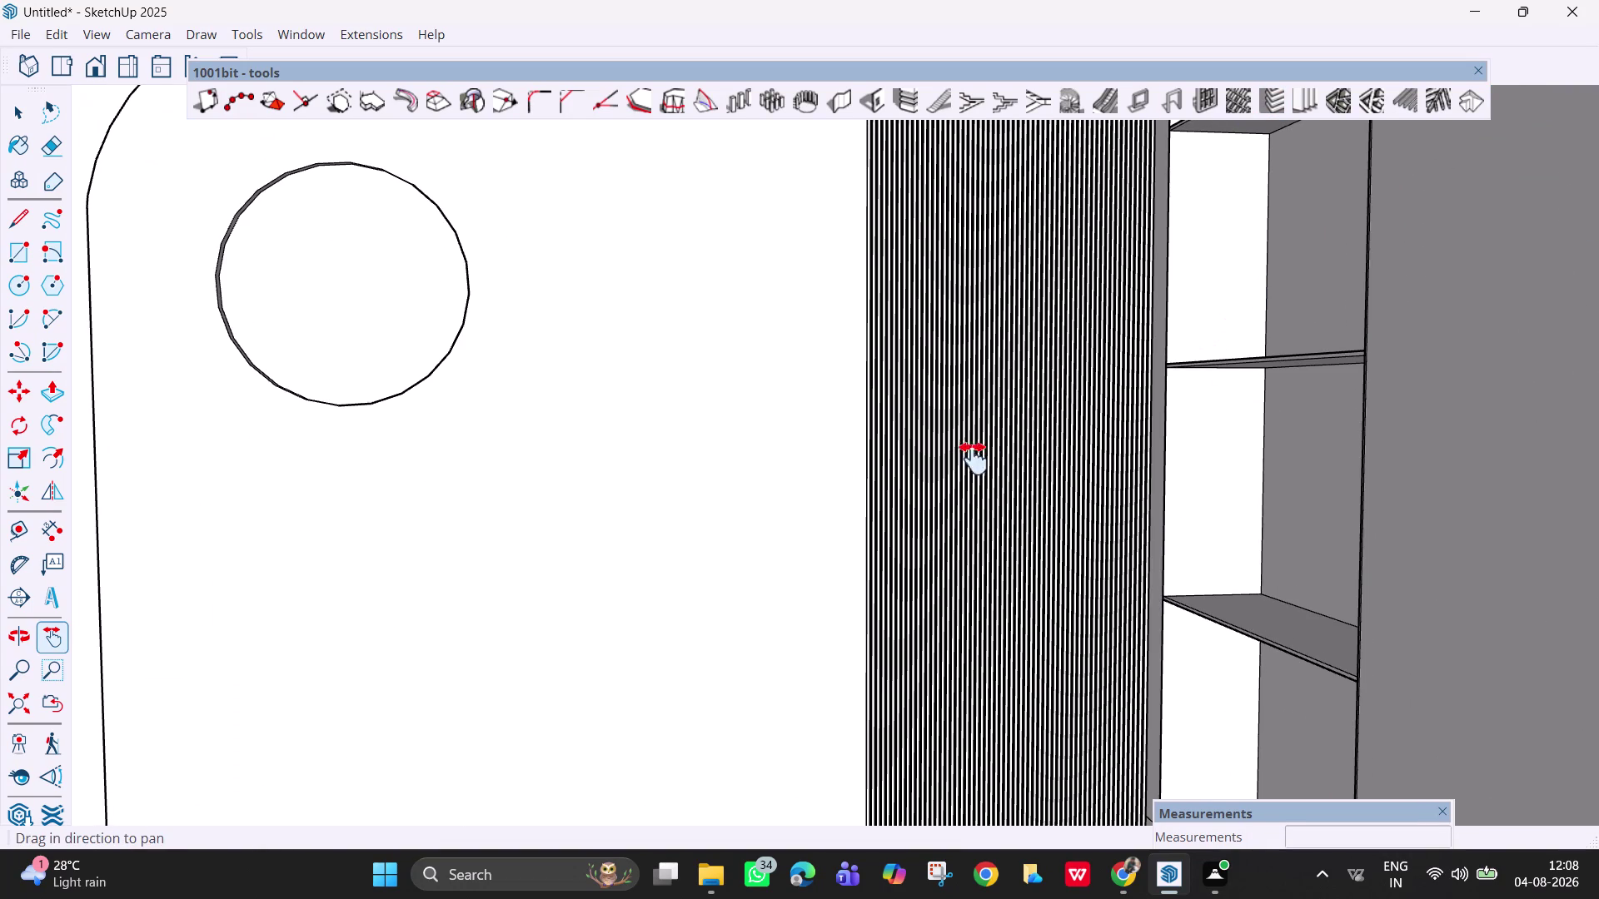
scroll(down, 3)
middle_drag(934, 491, 955, 577)
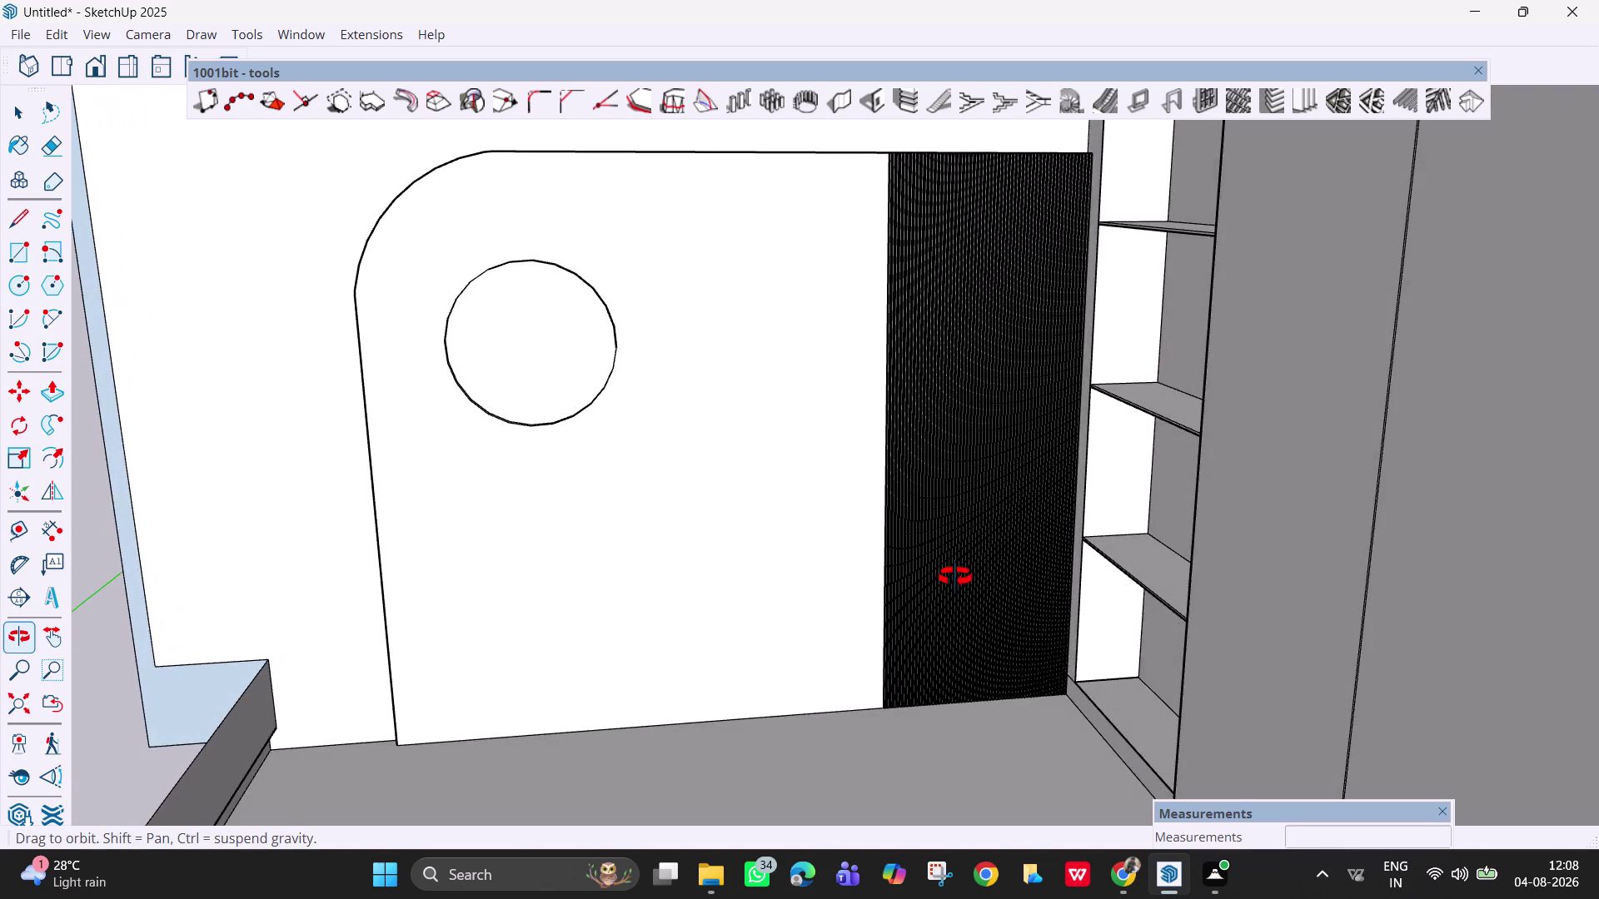
middle_drag(955, 577, 925, 611)
scroll(up, 3)
middle_drag(866, 508, 848, 460)
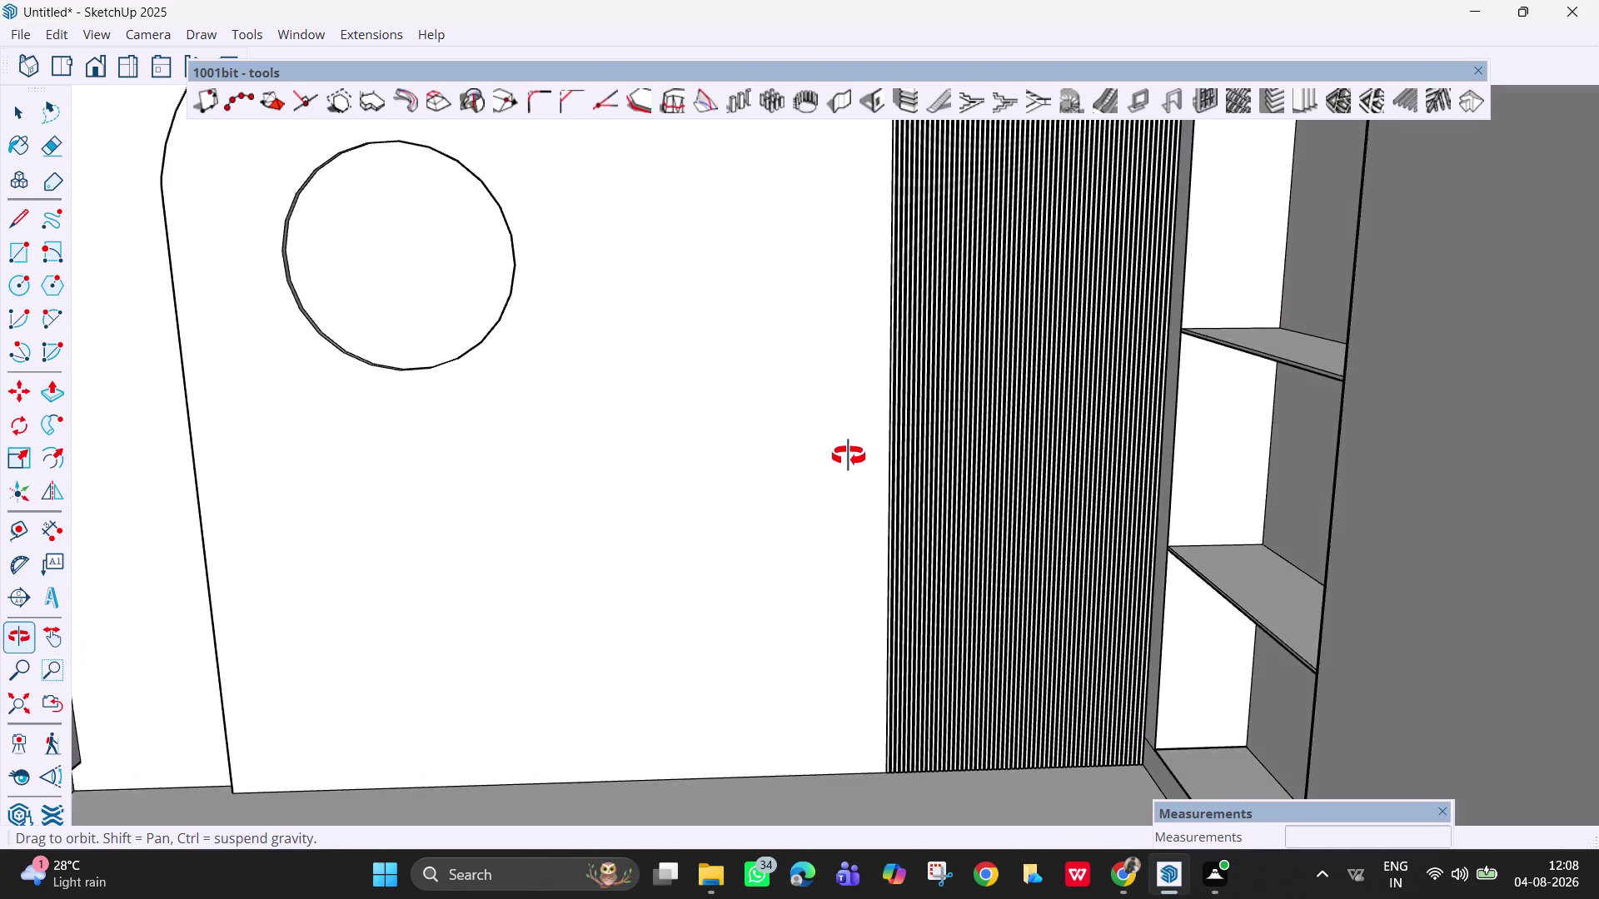
middle_drag(848, 460, 851, 455)
middle_drag(933, 477, 953, 422)
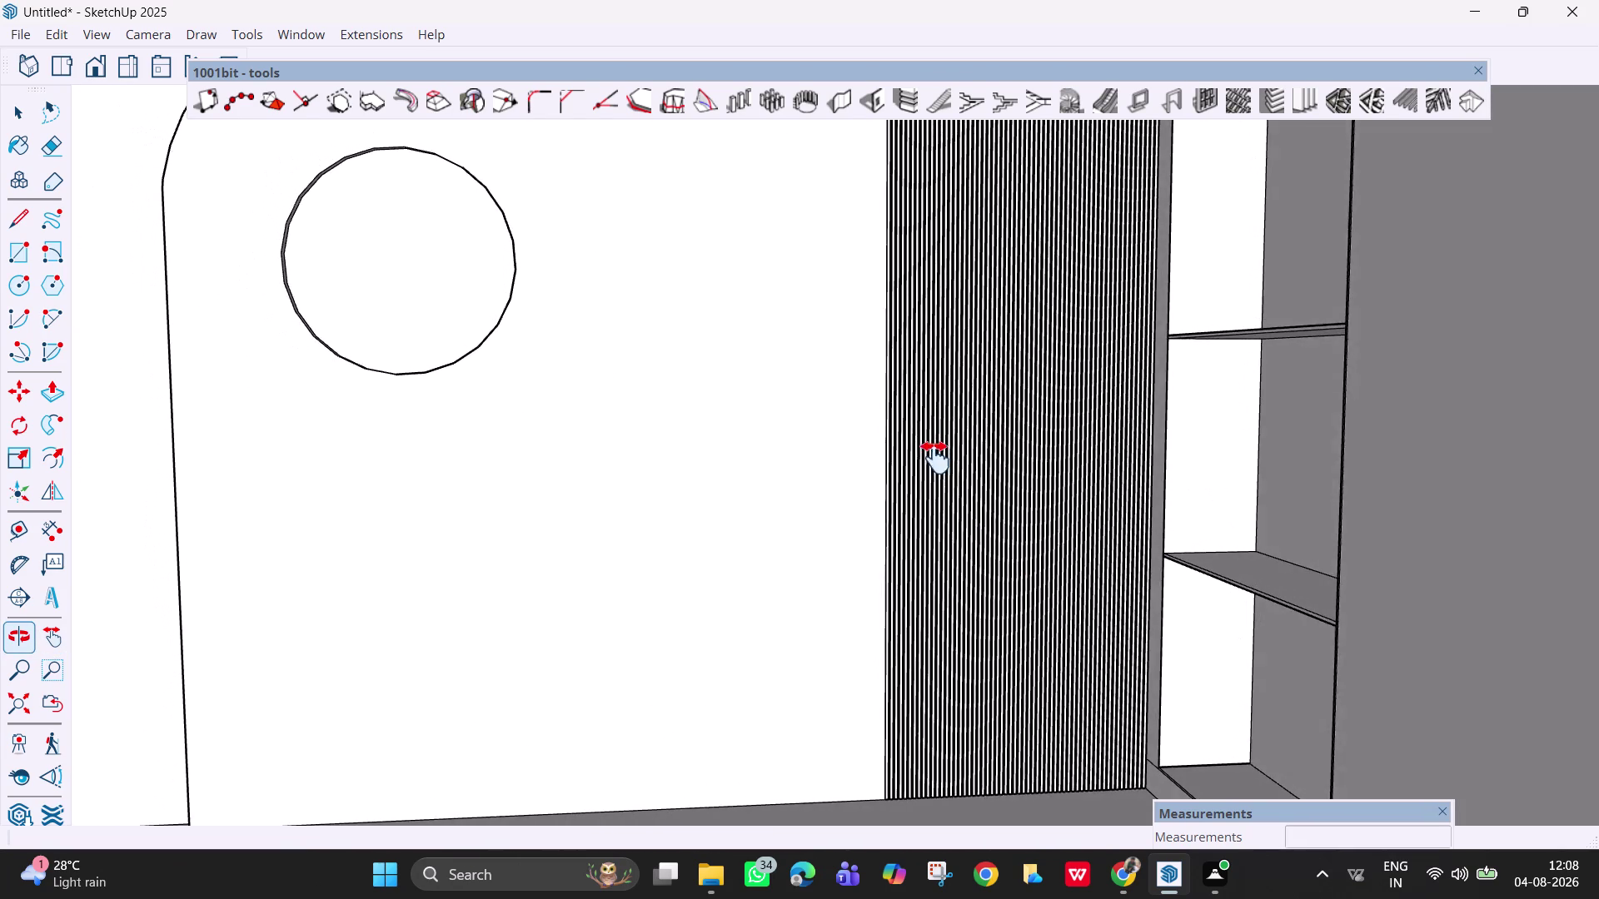
scroll(down, 3)
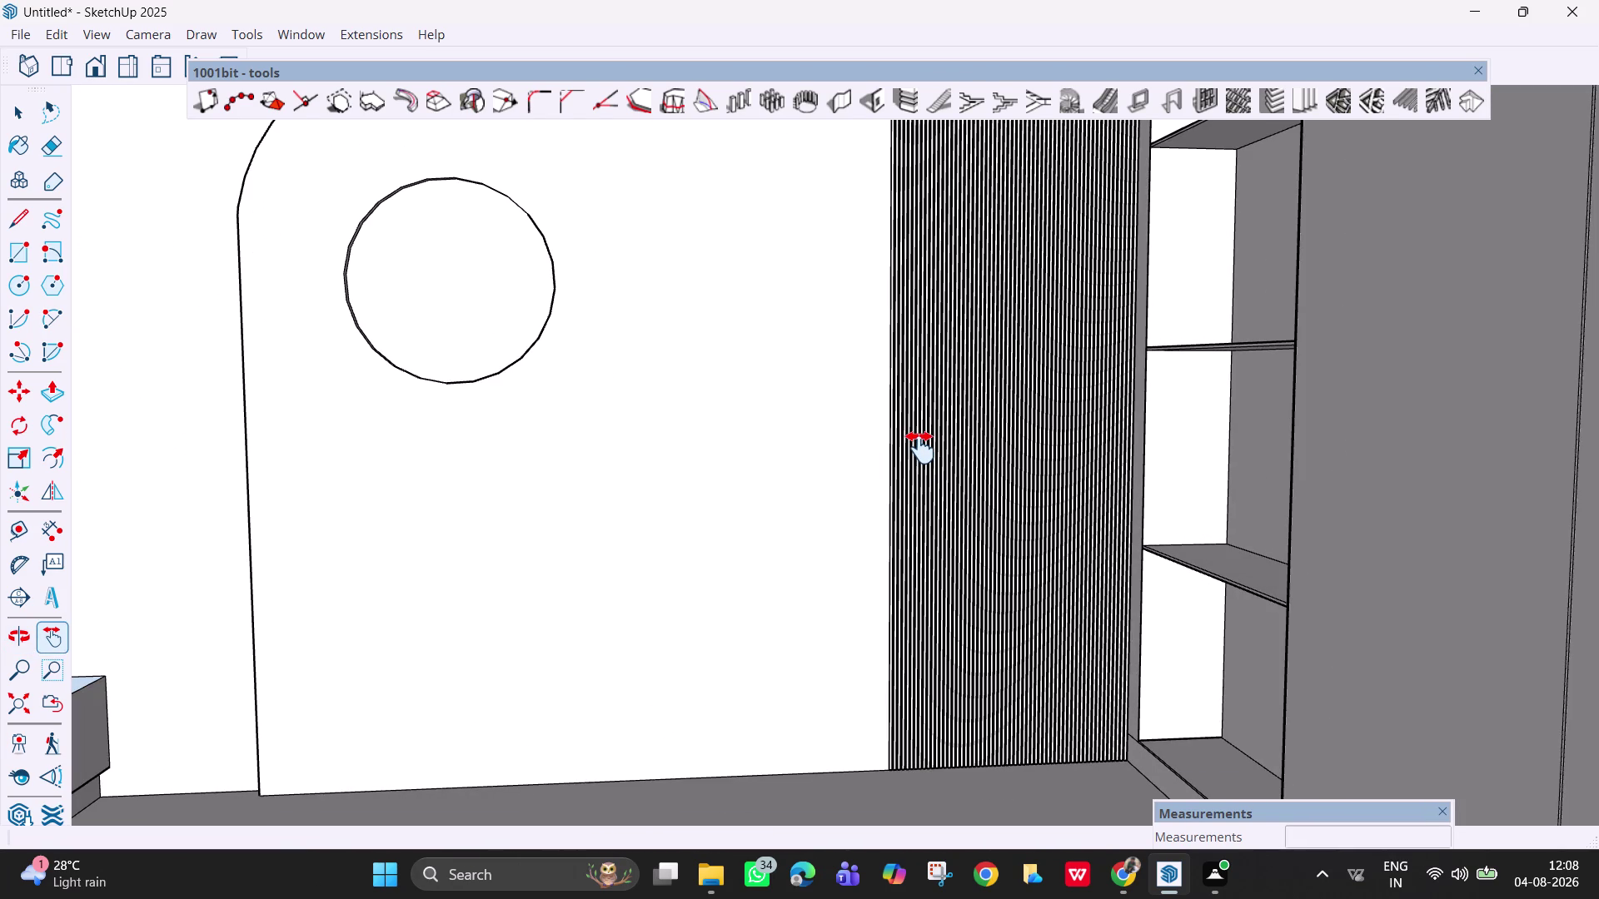
scroll(up, 3)
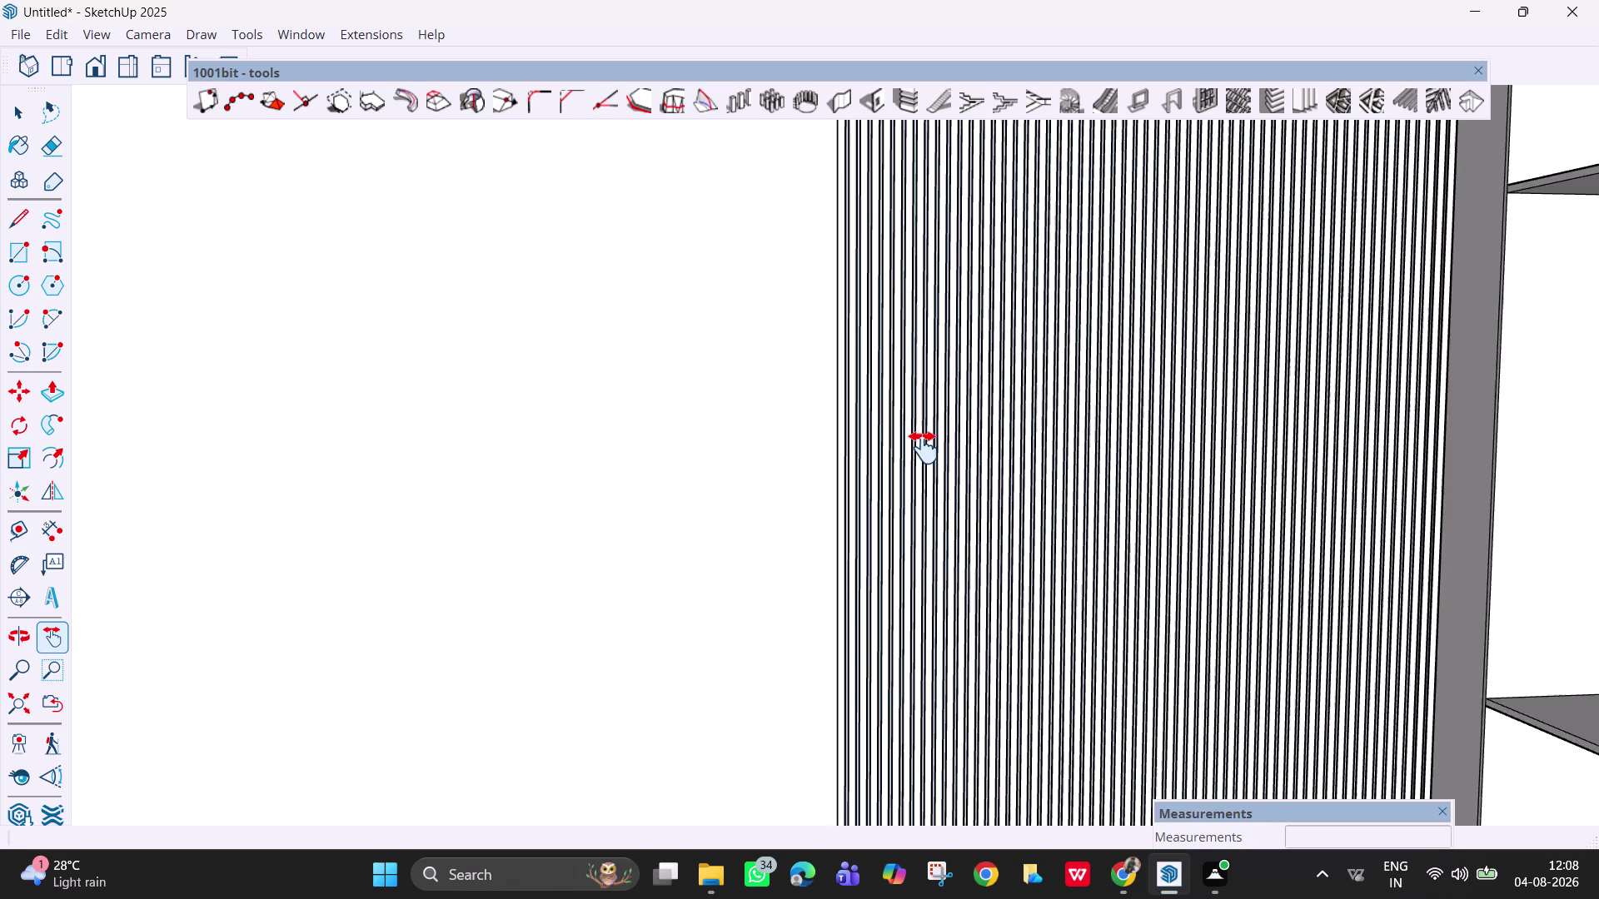
scroll(up, 3)
scroll(up, 3)
scroll(down, 3)
scroll(down, 3)
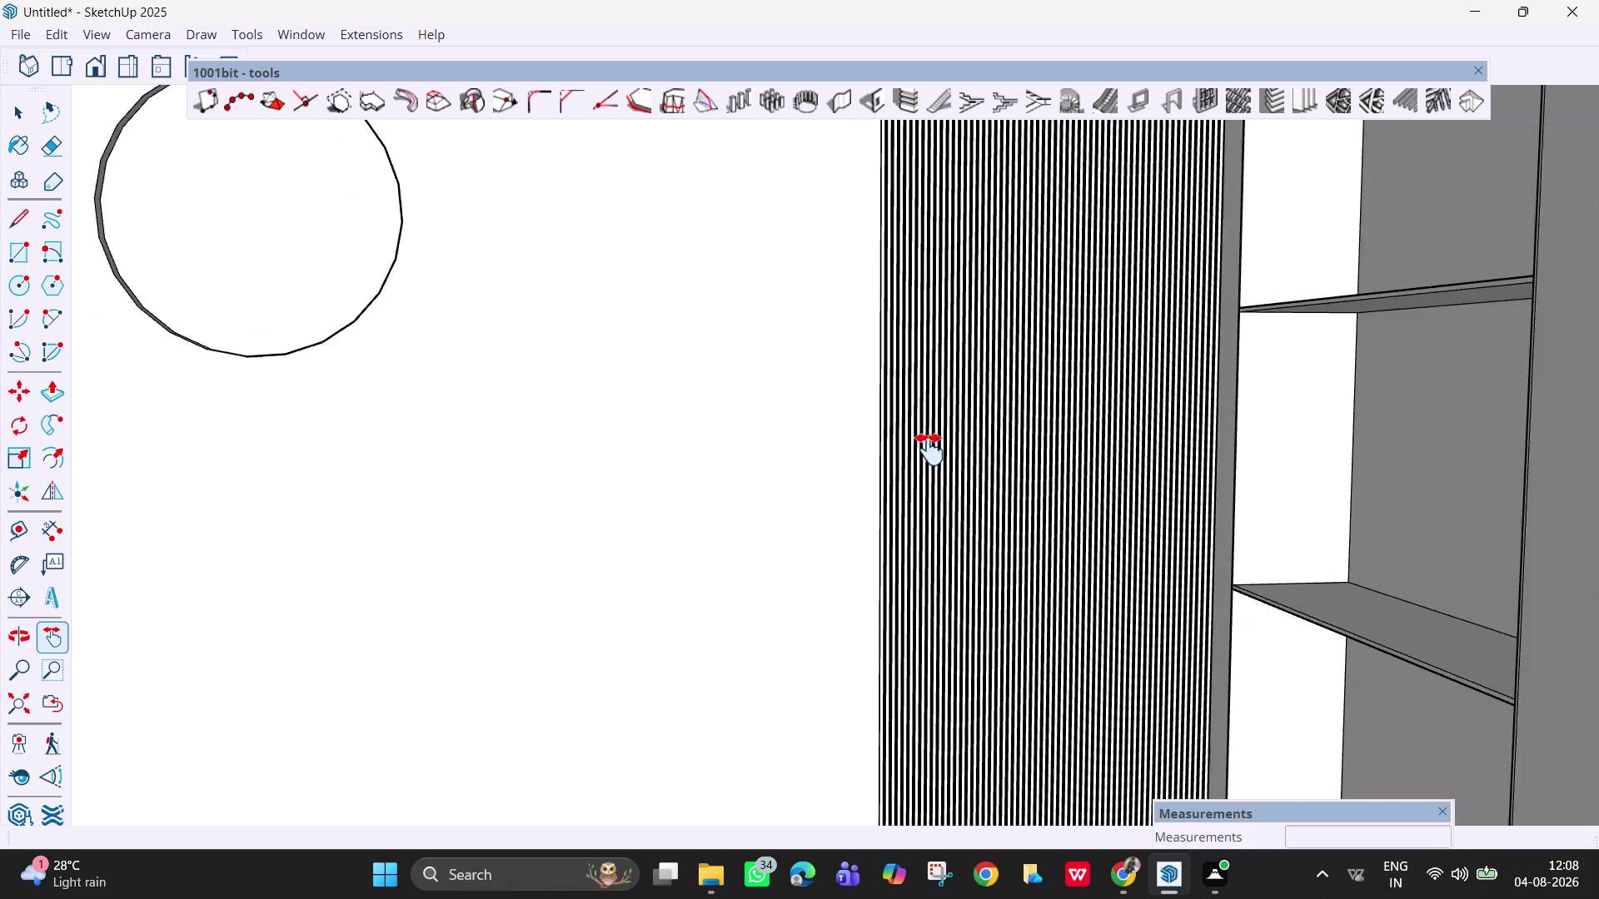
scroll(down, 3)
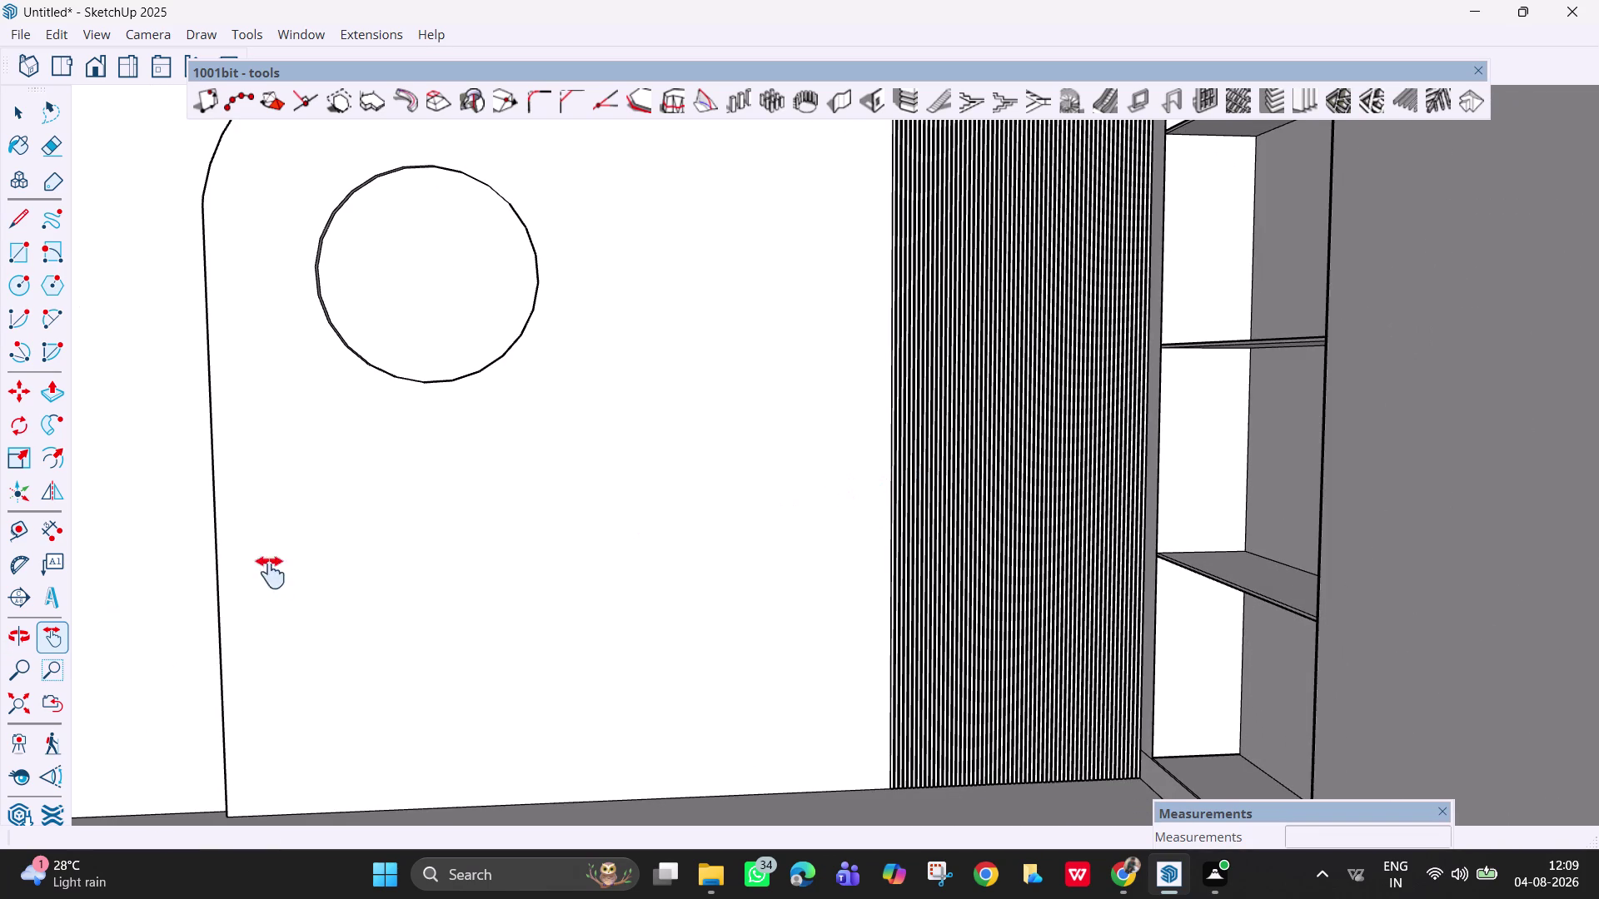
scroll(down, 3)
key(h)
drag(424, 578, 862, 579)
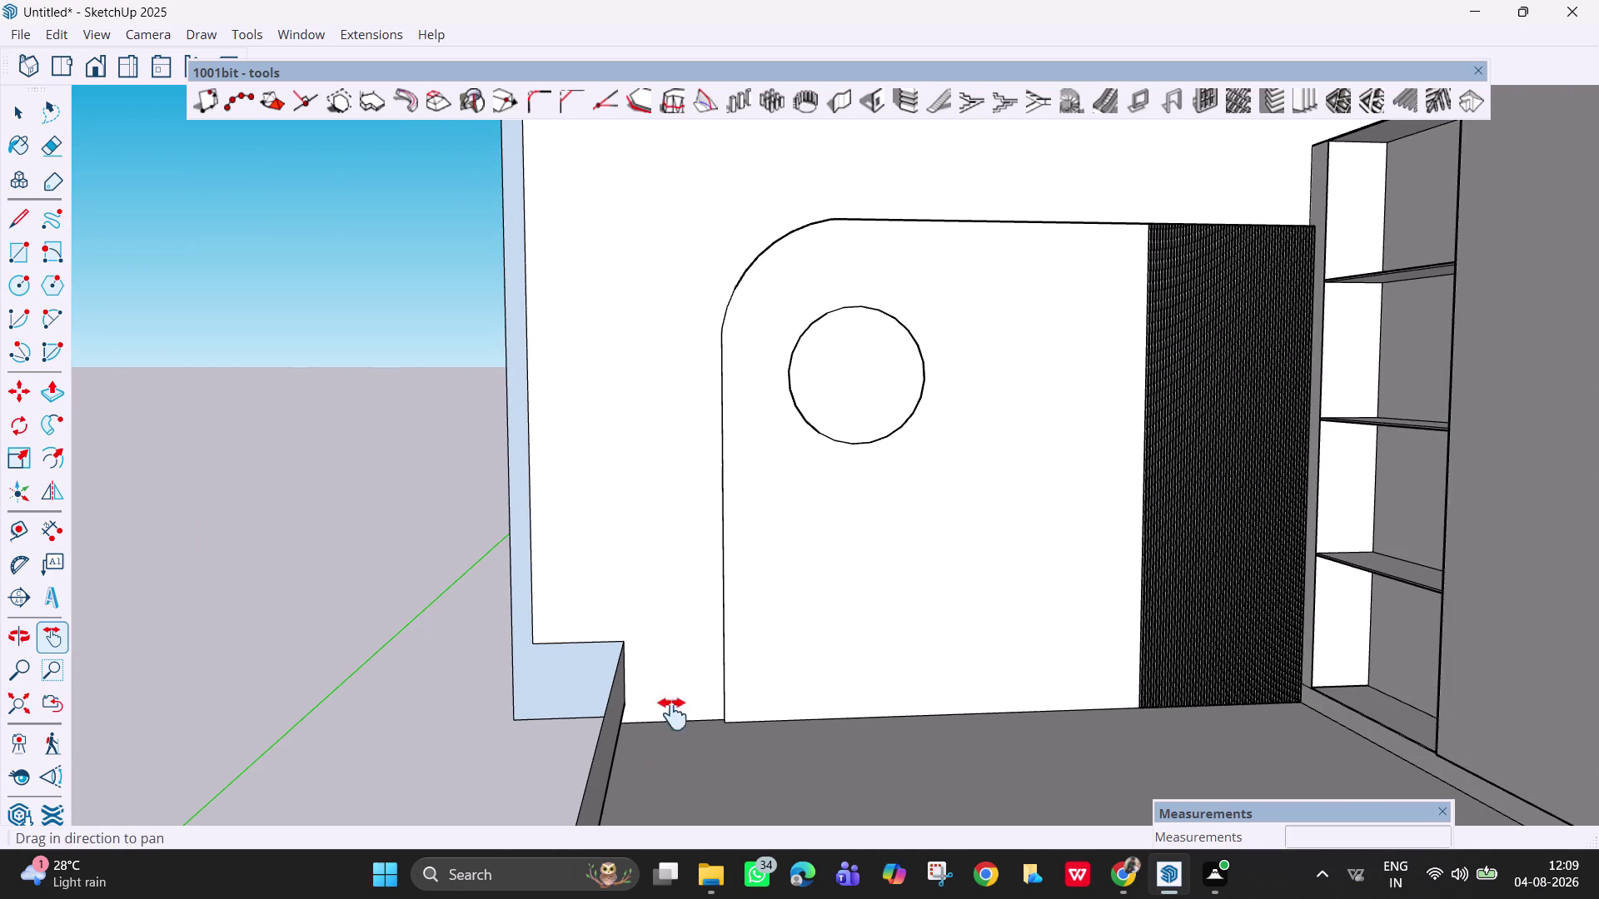
click(27, 39)
click(60, 32)
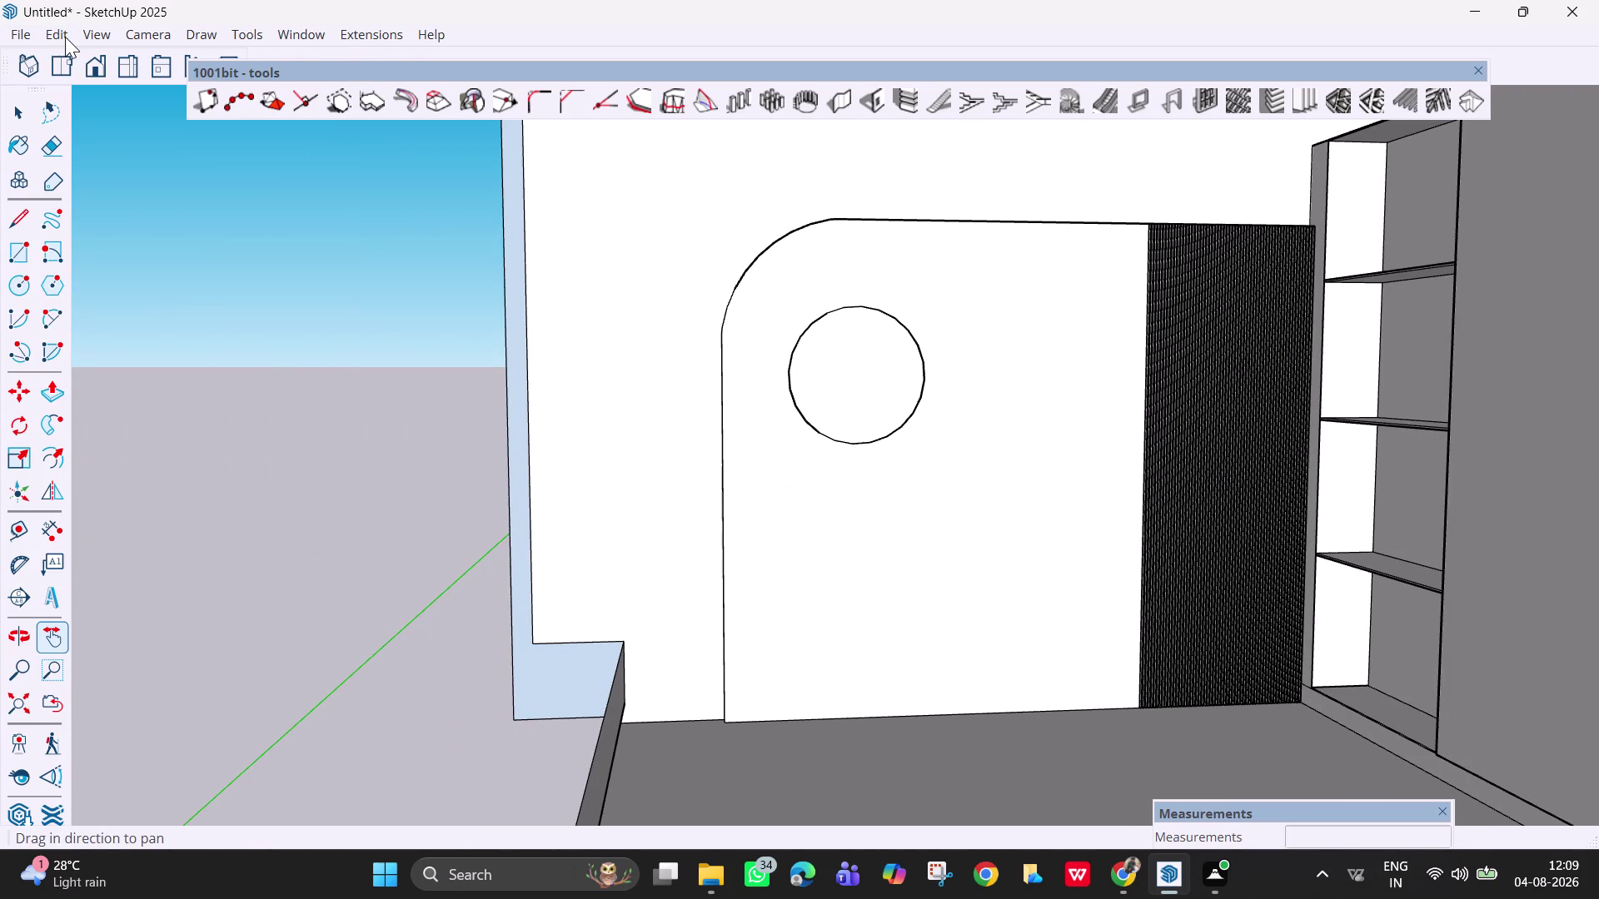
click(65, 36)
click(126, 363)
click(146, 377)
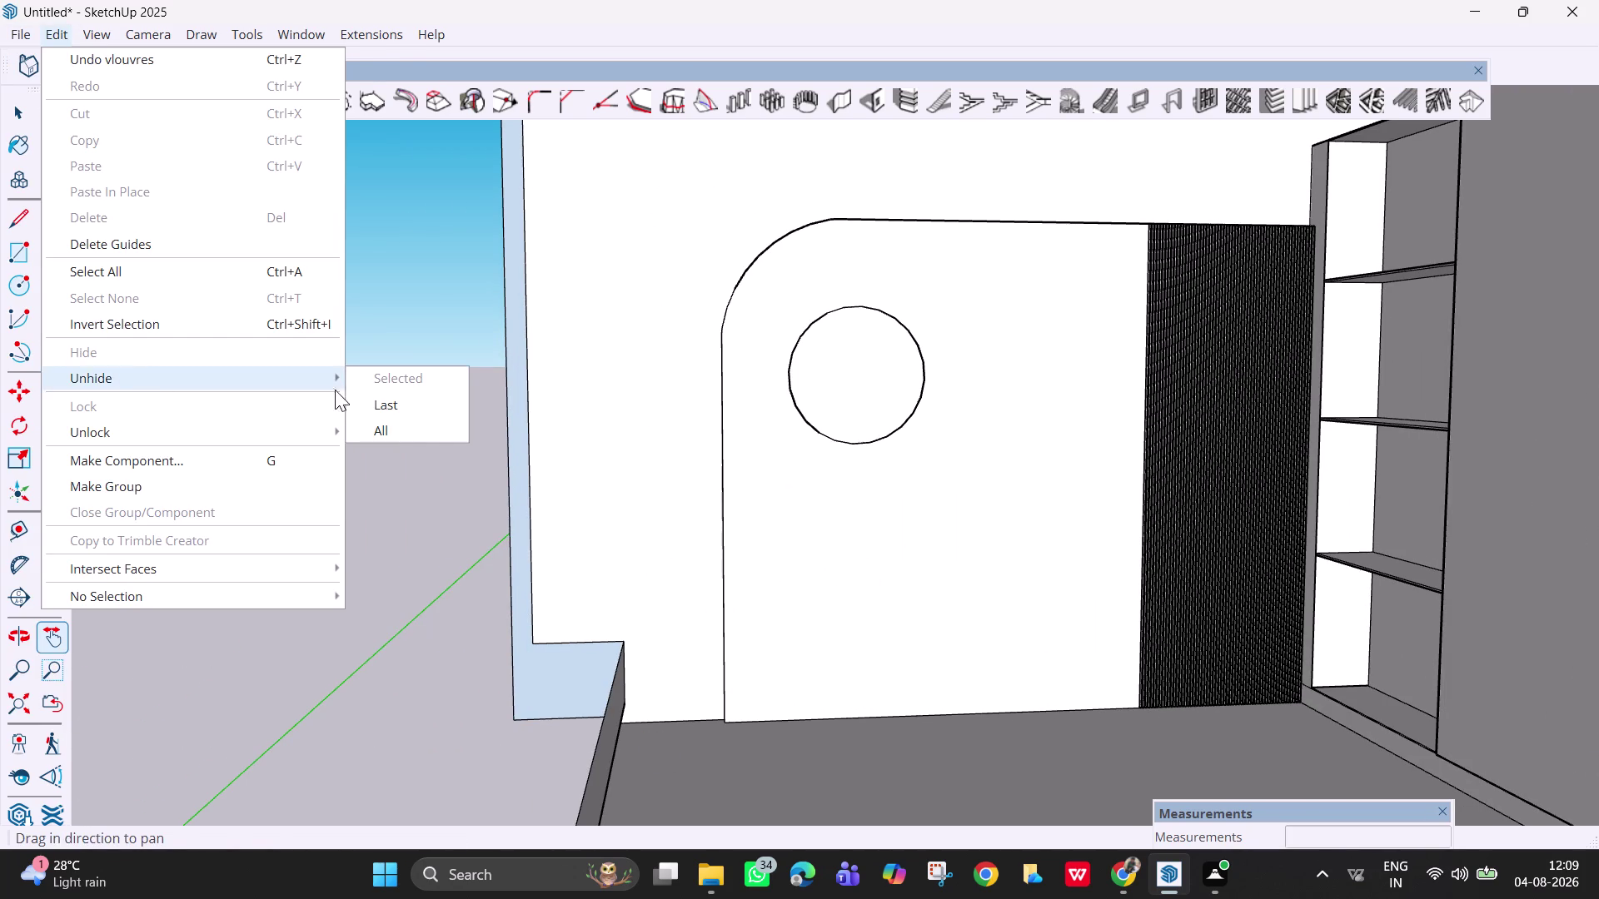
click(397, 430)
scroll(down, 3)
middle_drag(683, 580, 670, 585)
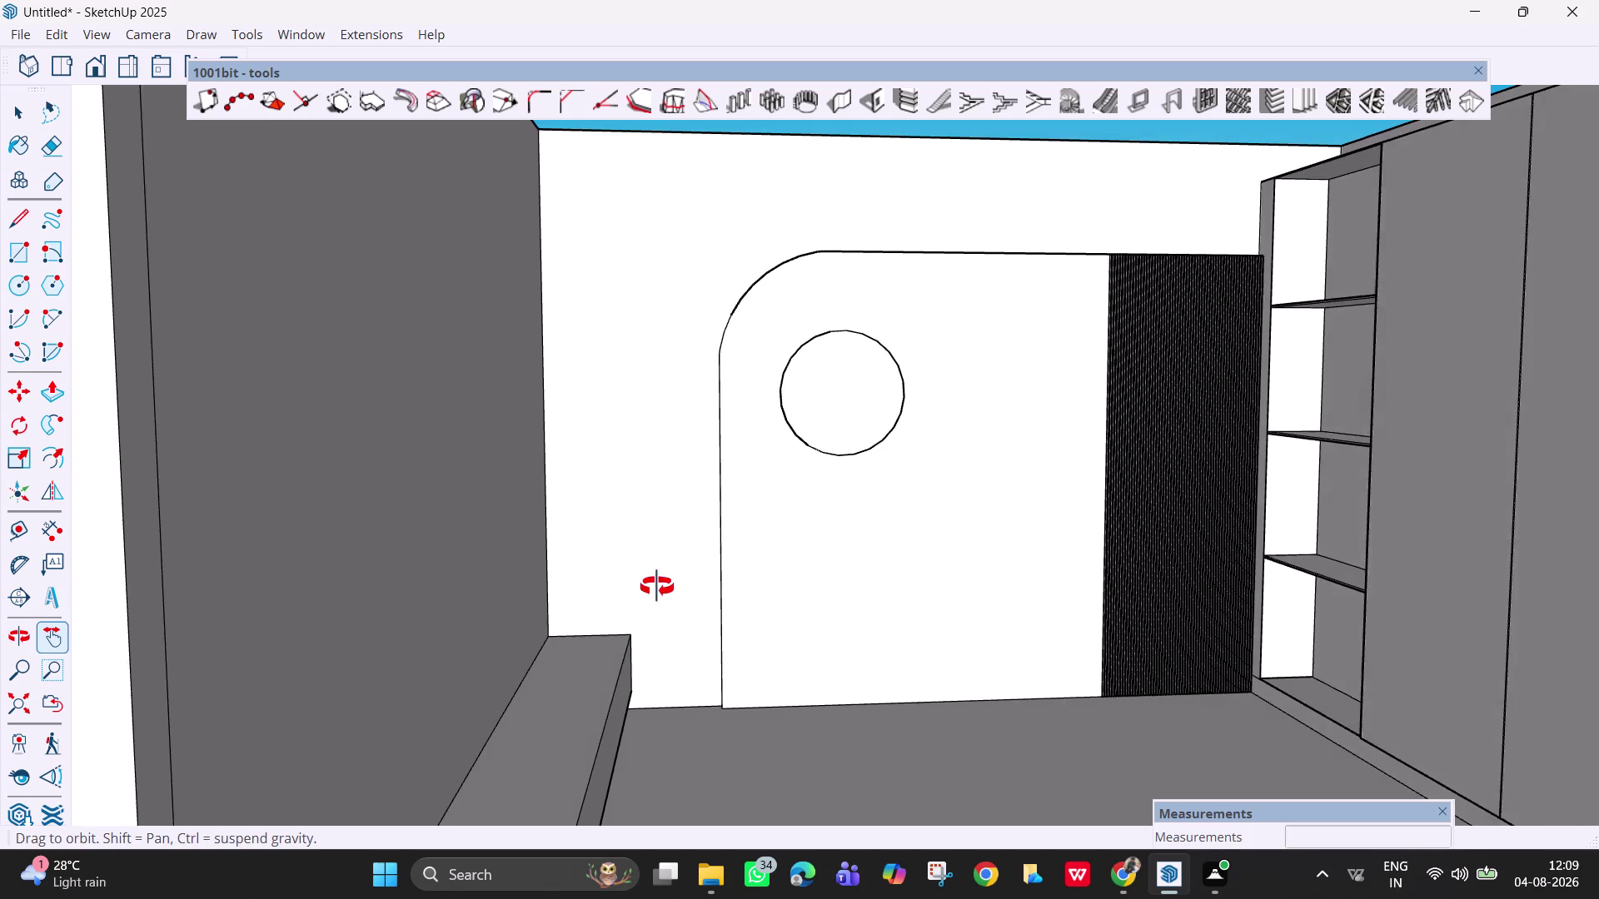
middle_drag(670, 585, 503, 627)
scroll(down, 3)
middle_drag(642, 657, 683, 794)
scroll(up, 3)
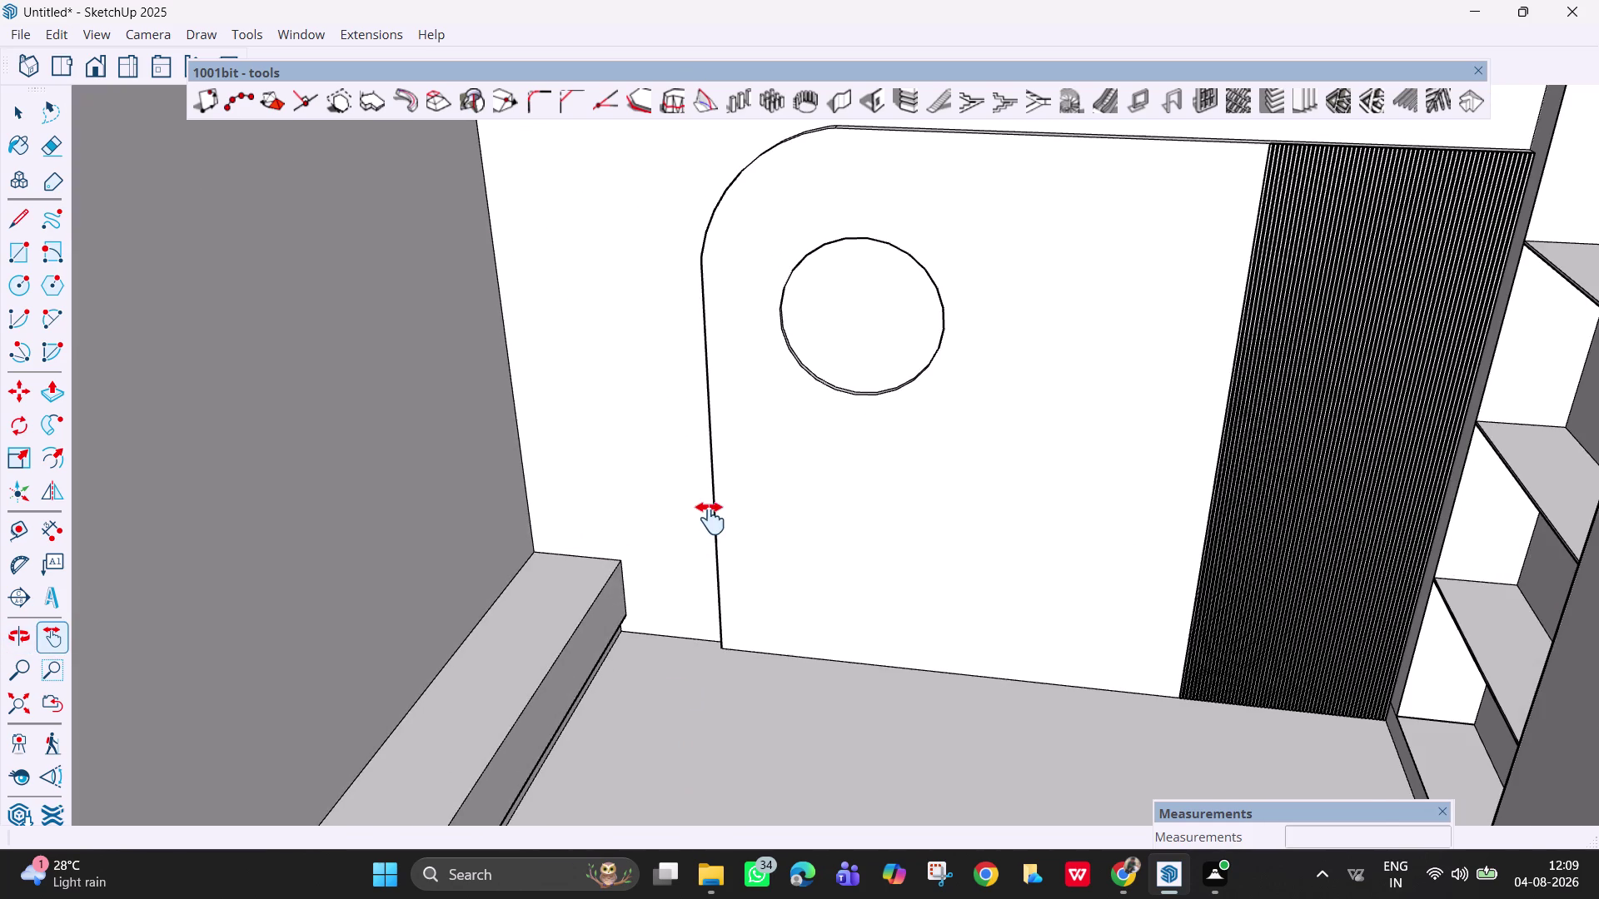
middle_drag(684, 616, 622, 573)
scroll(up, 3)
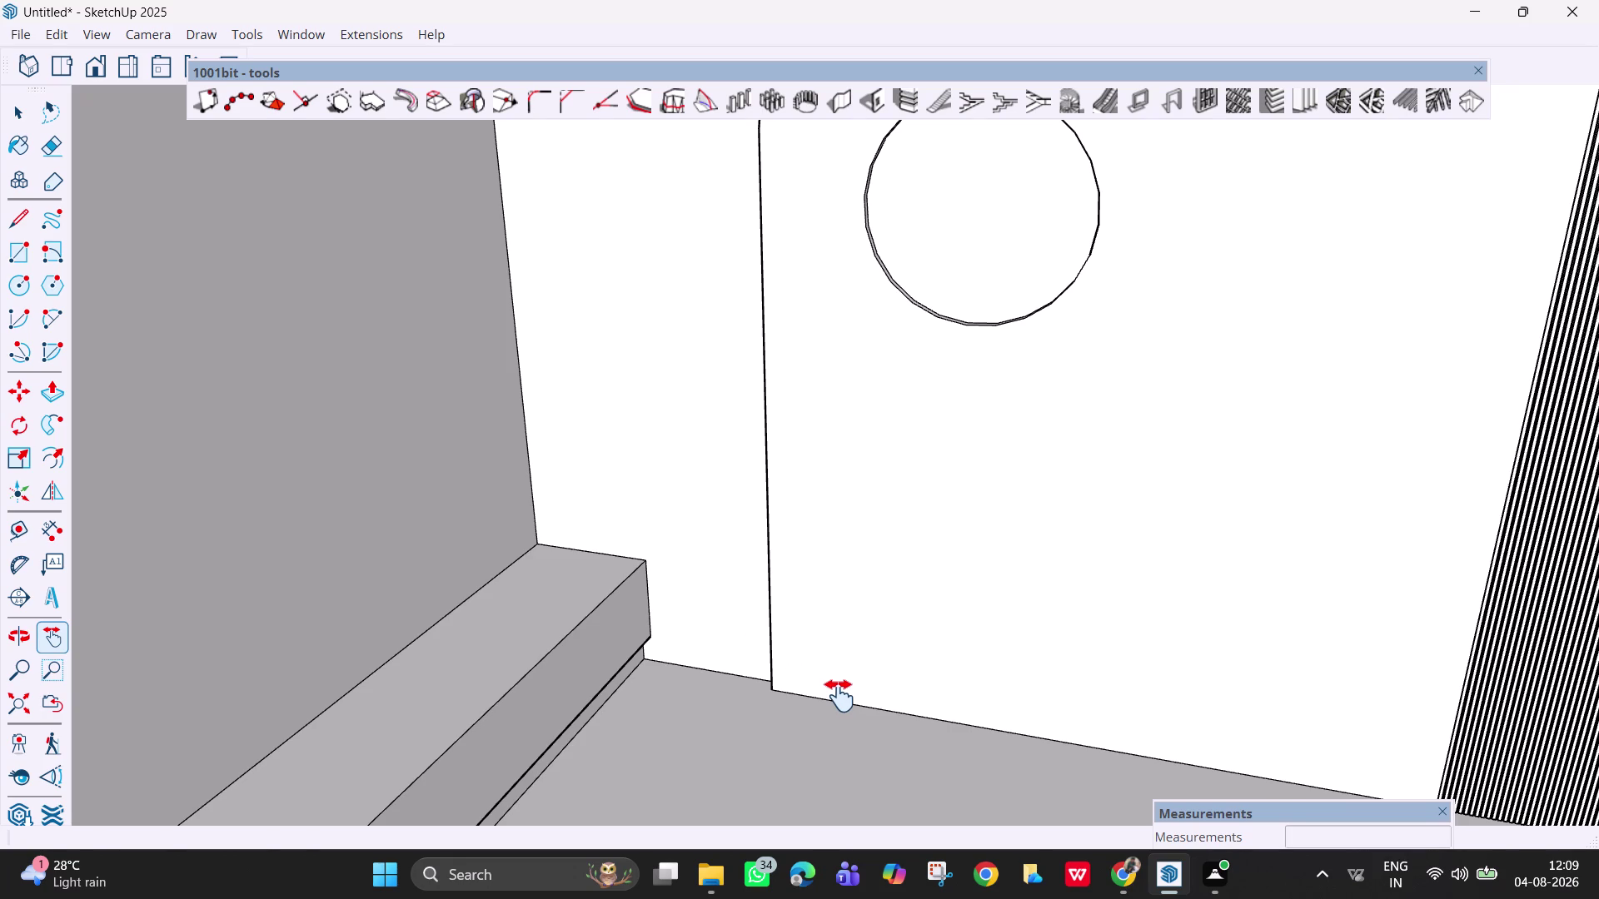
middle_drag(840, 696, 858, 704)
key(space)
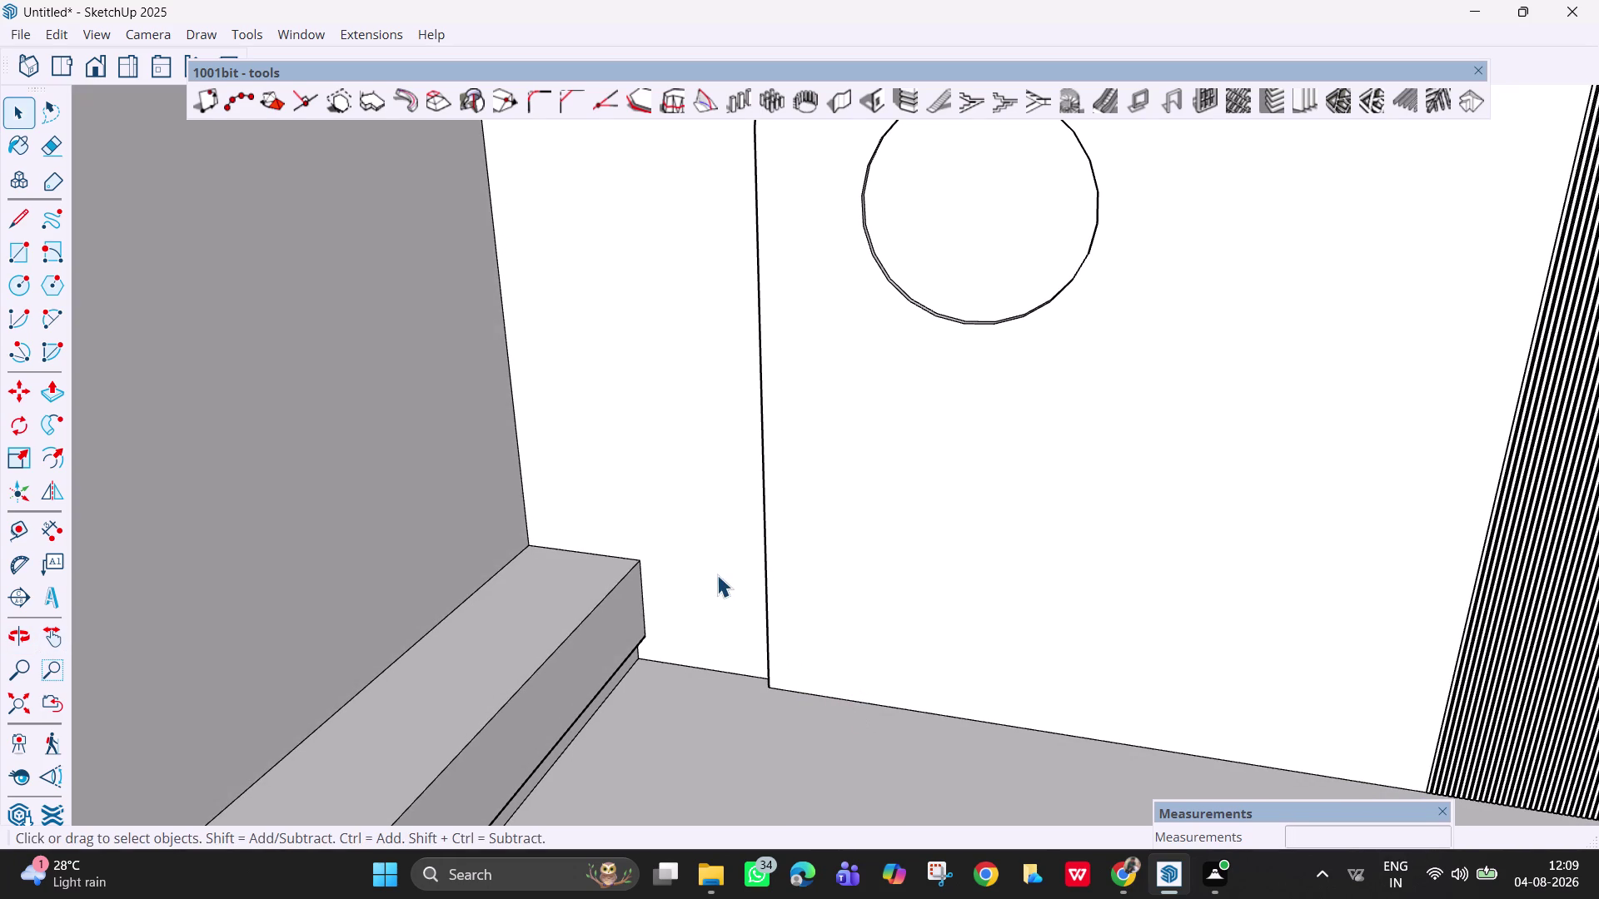
key(t)
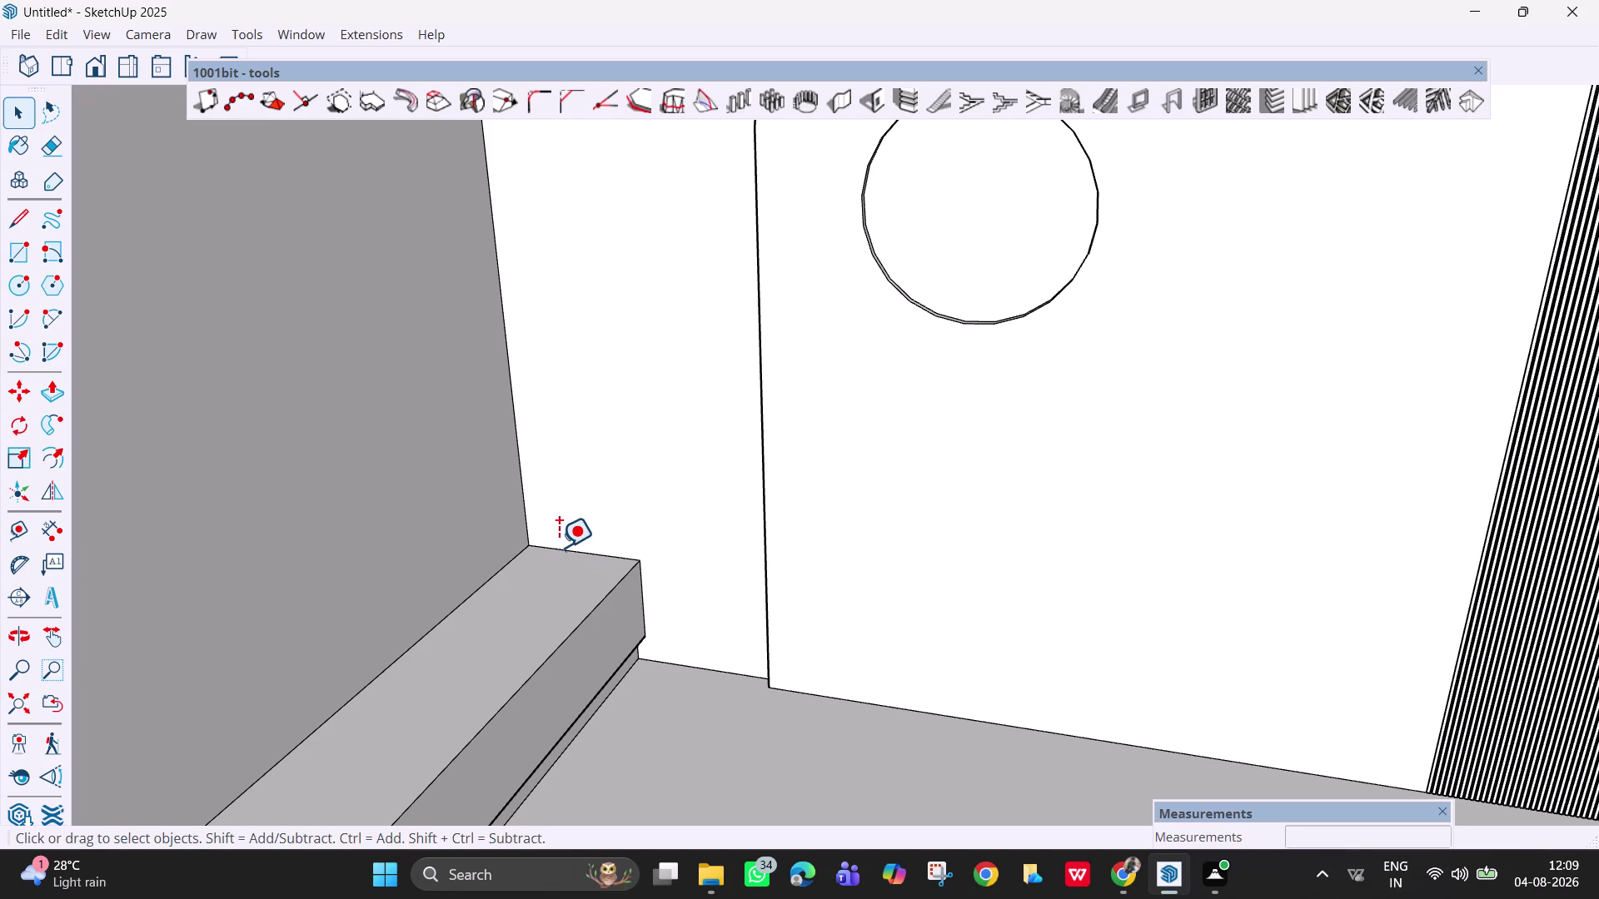
click(569, 549)
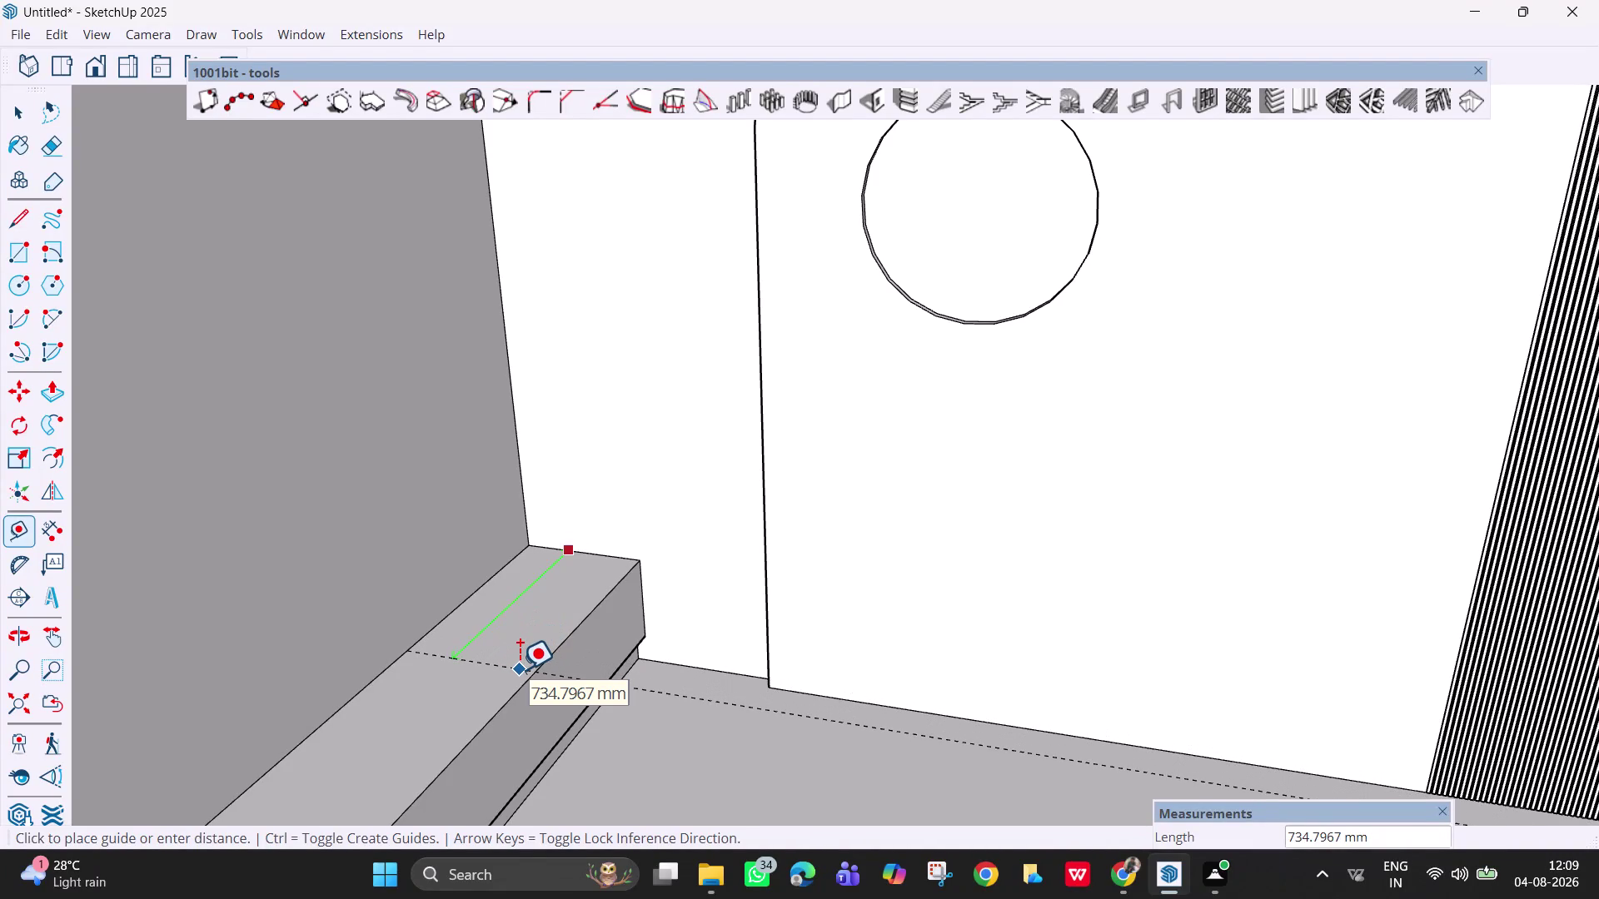
Place a floor guide line at the low block's front corner and bring up the paint colours.
middle_drag(529, 664, 575, 585)
middle_drag(576, 597, 582, 754)
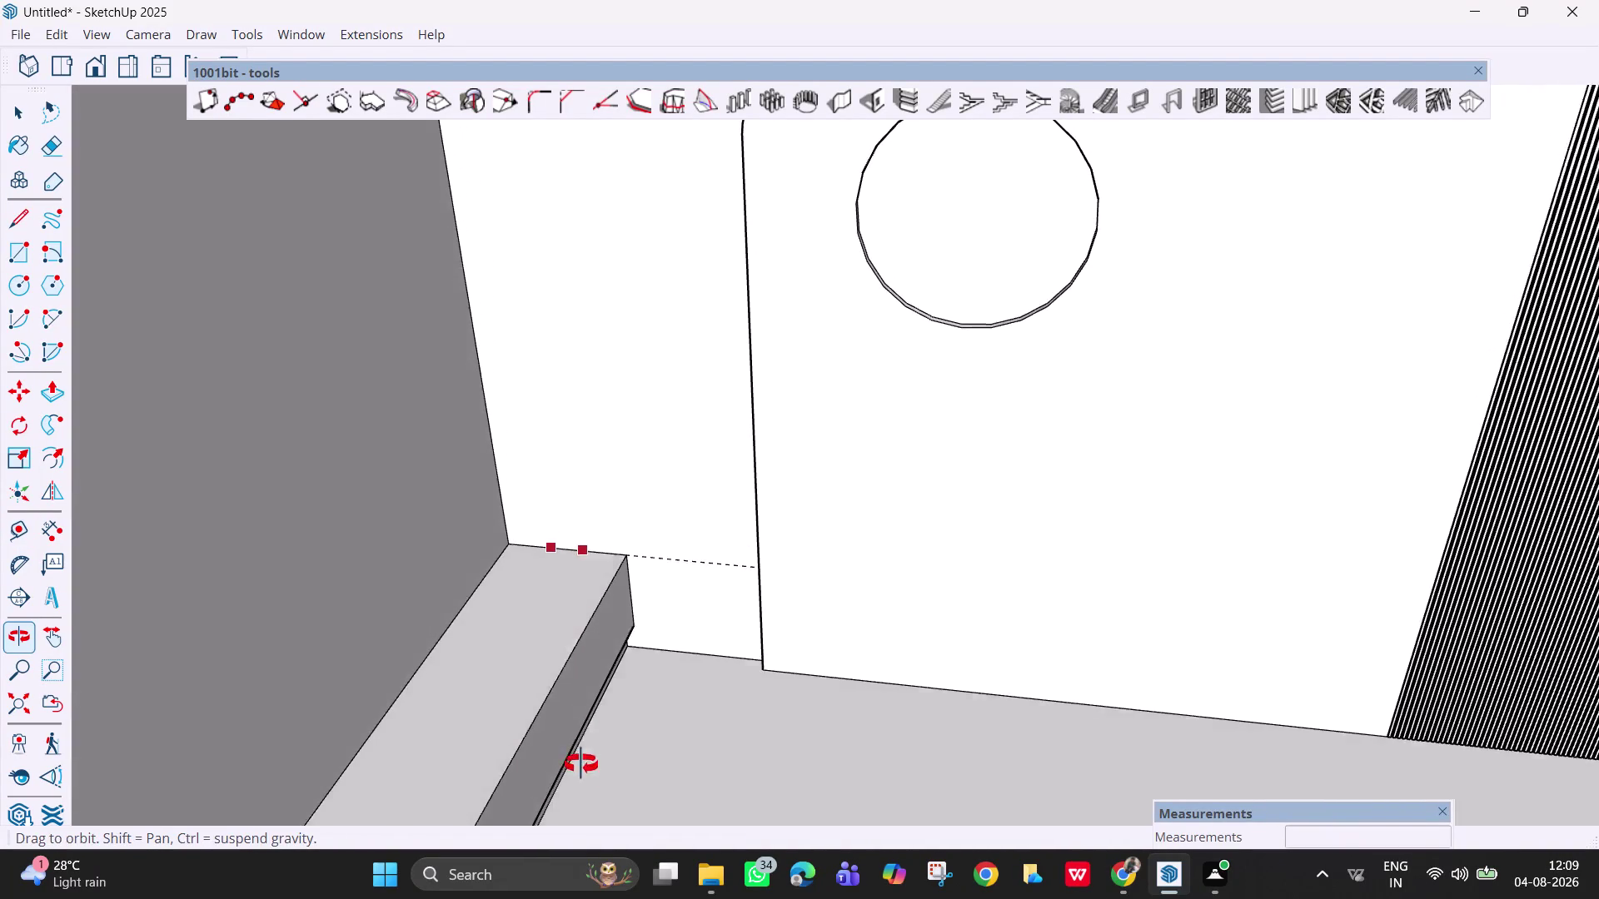
middle_drag(582, 754, 575, 822)
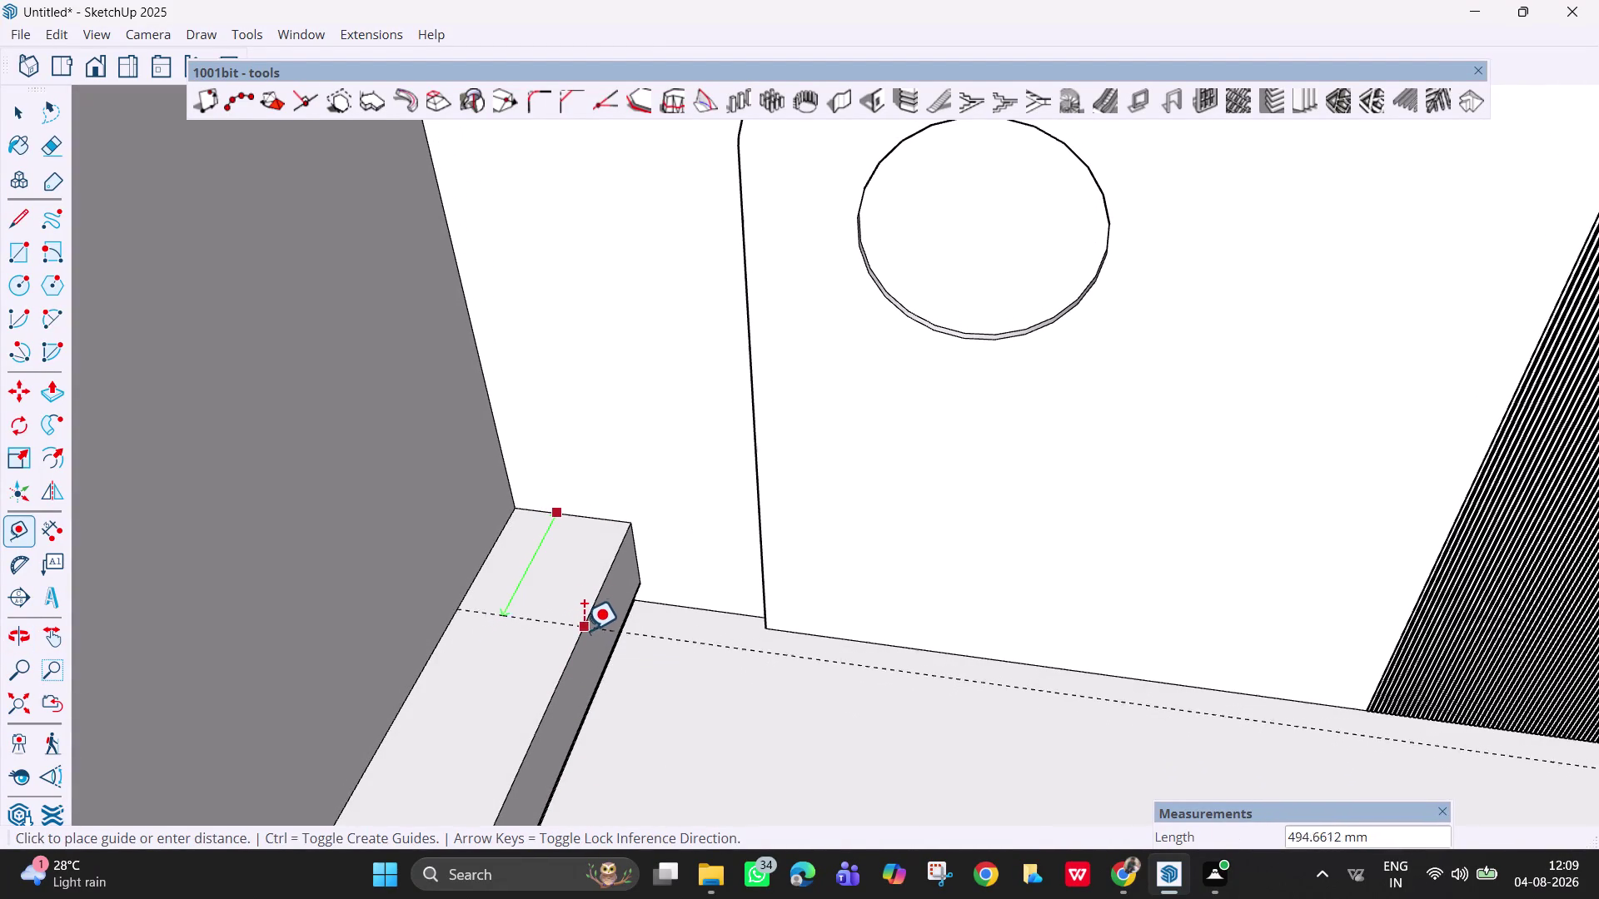
click(579, 636)
key(b)
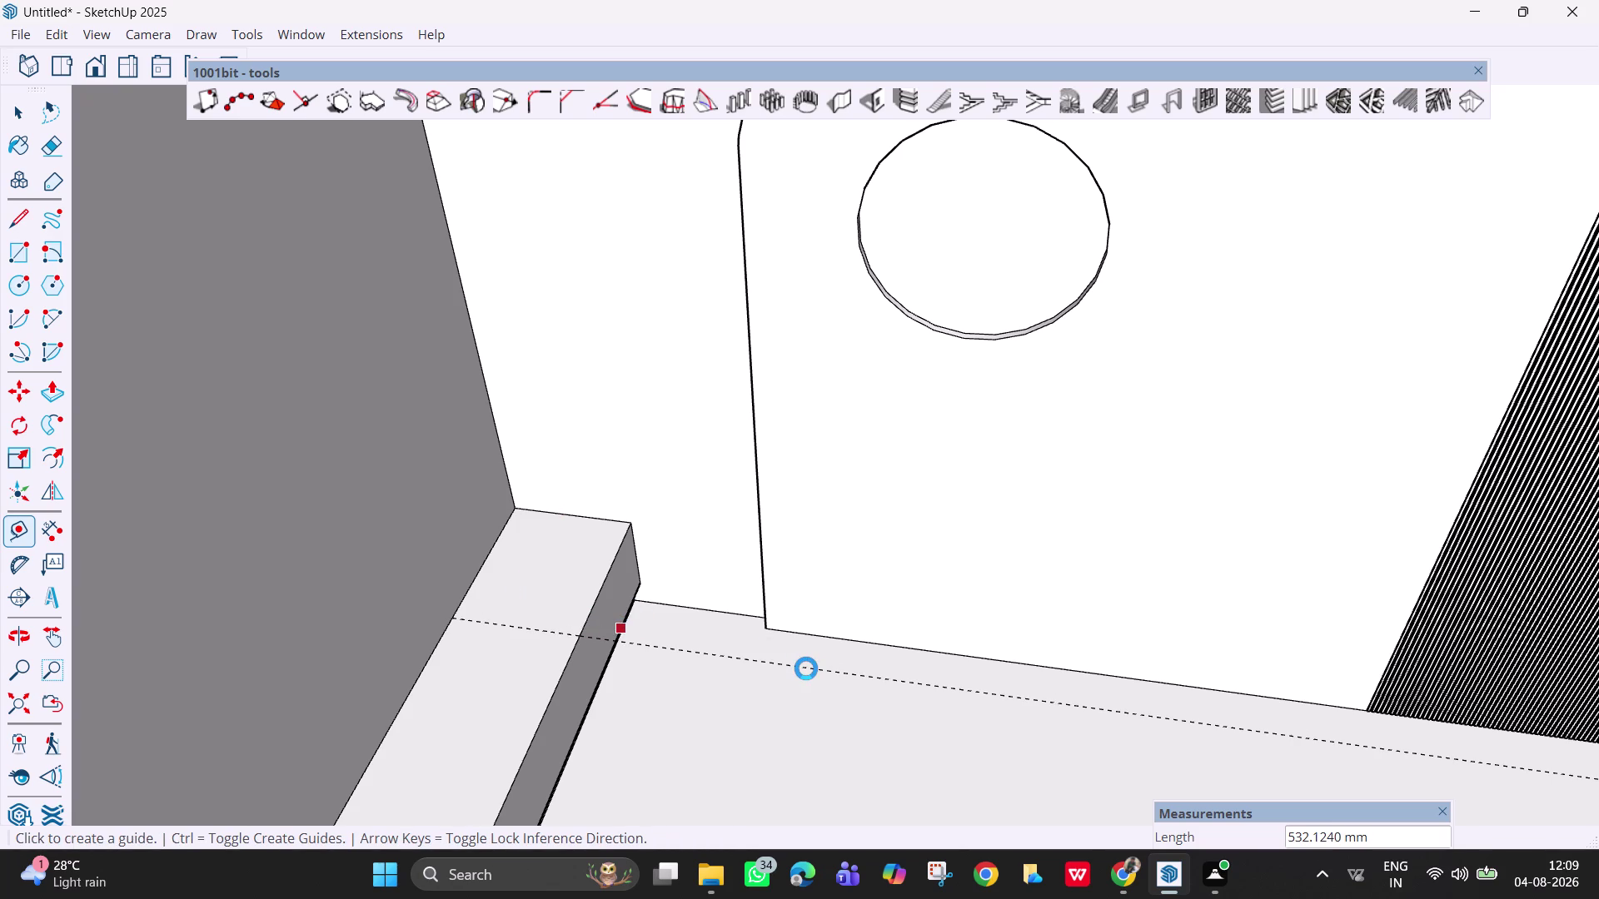
key(Escape)
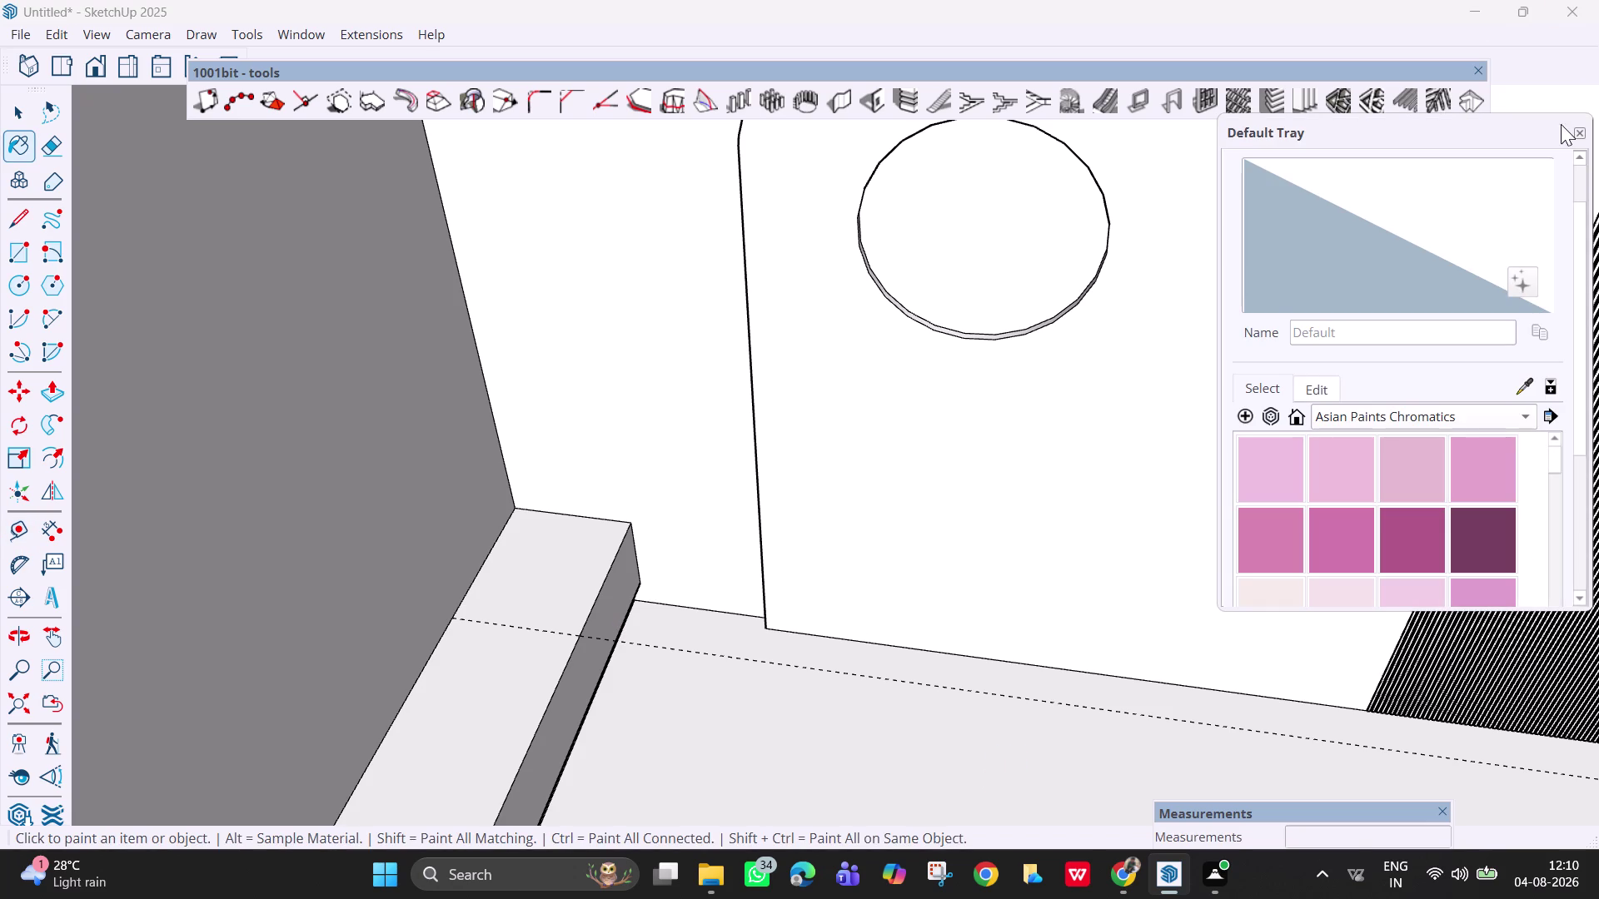
Close the Default Tray materials panel and start a line on the floor guide.
click(1578, 138)
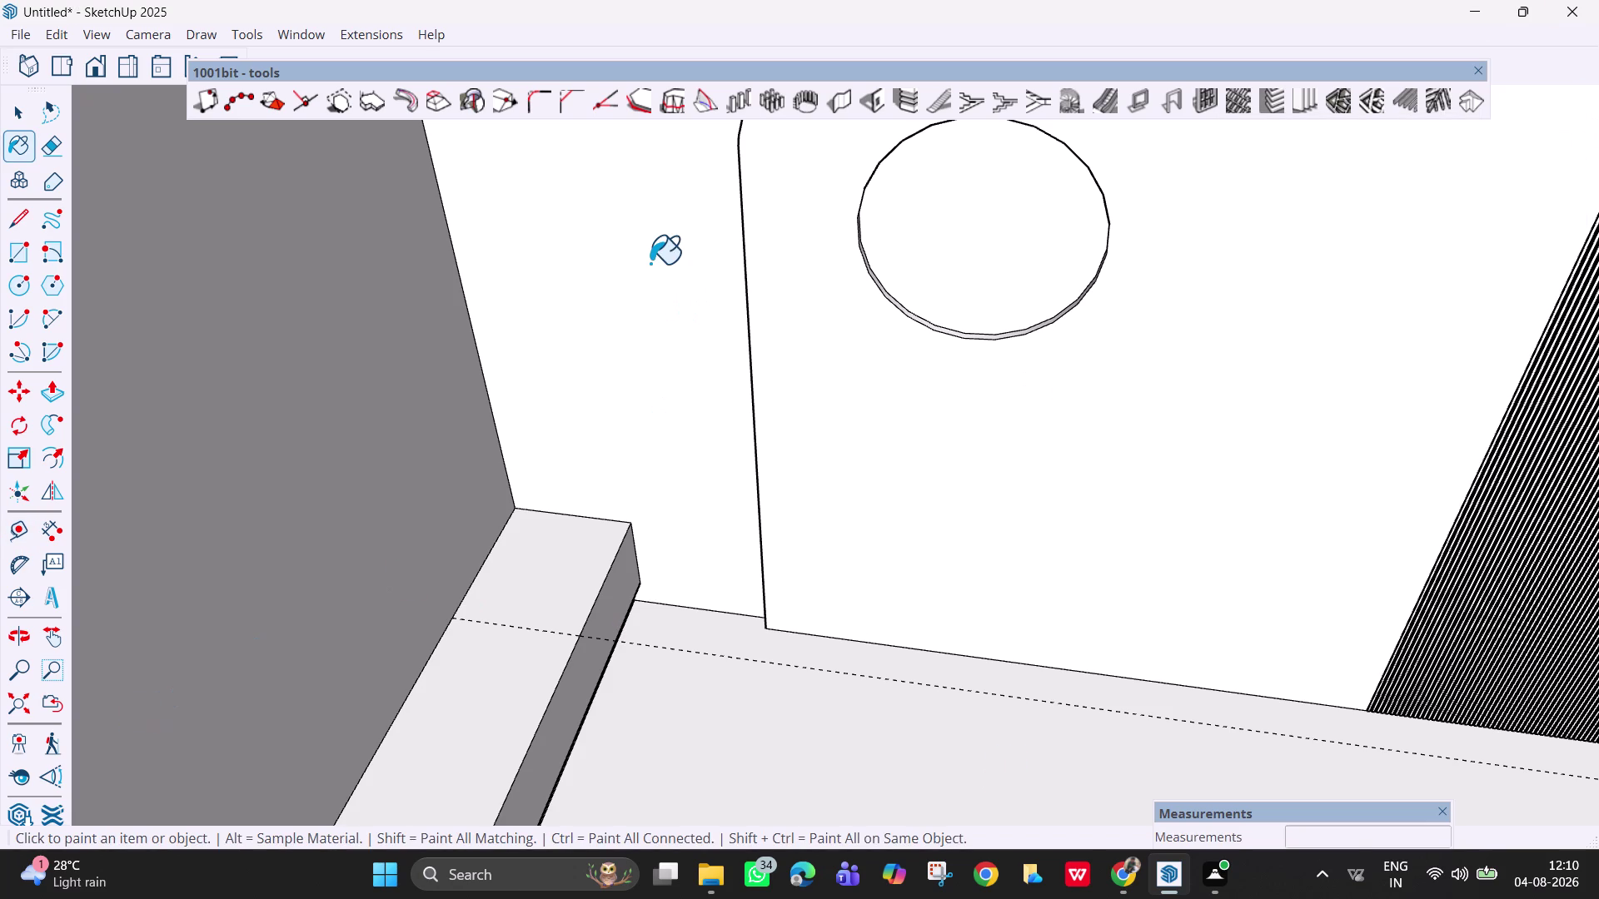
key(space)
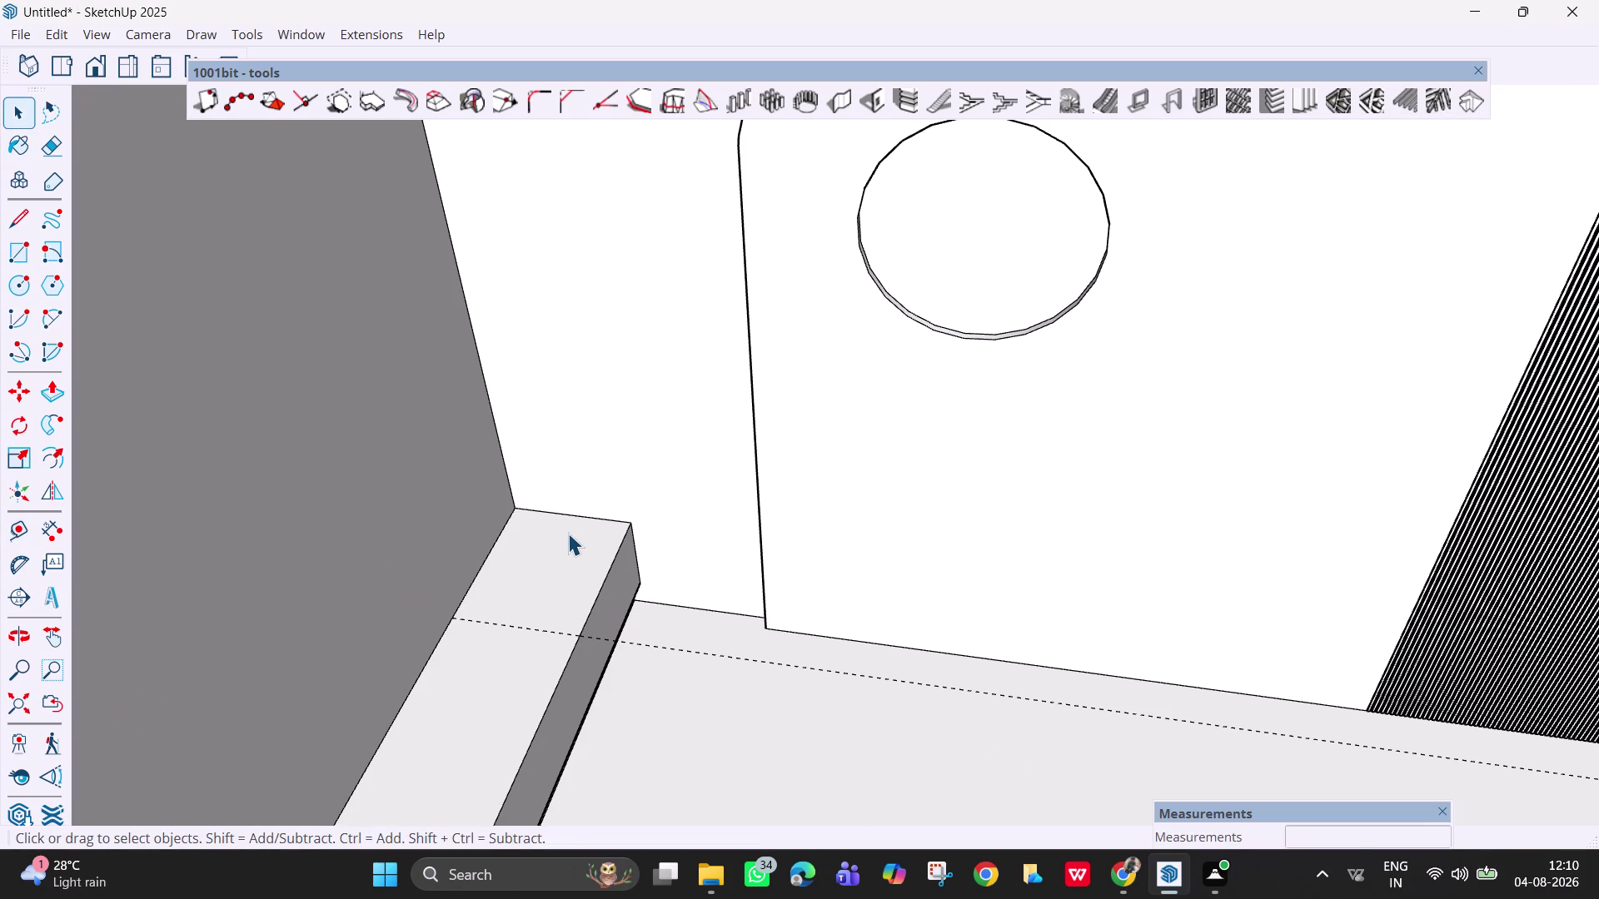
key(l)
click(811, 669)
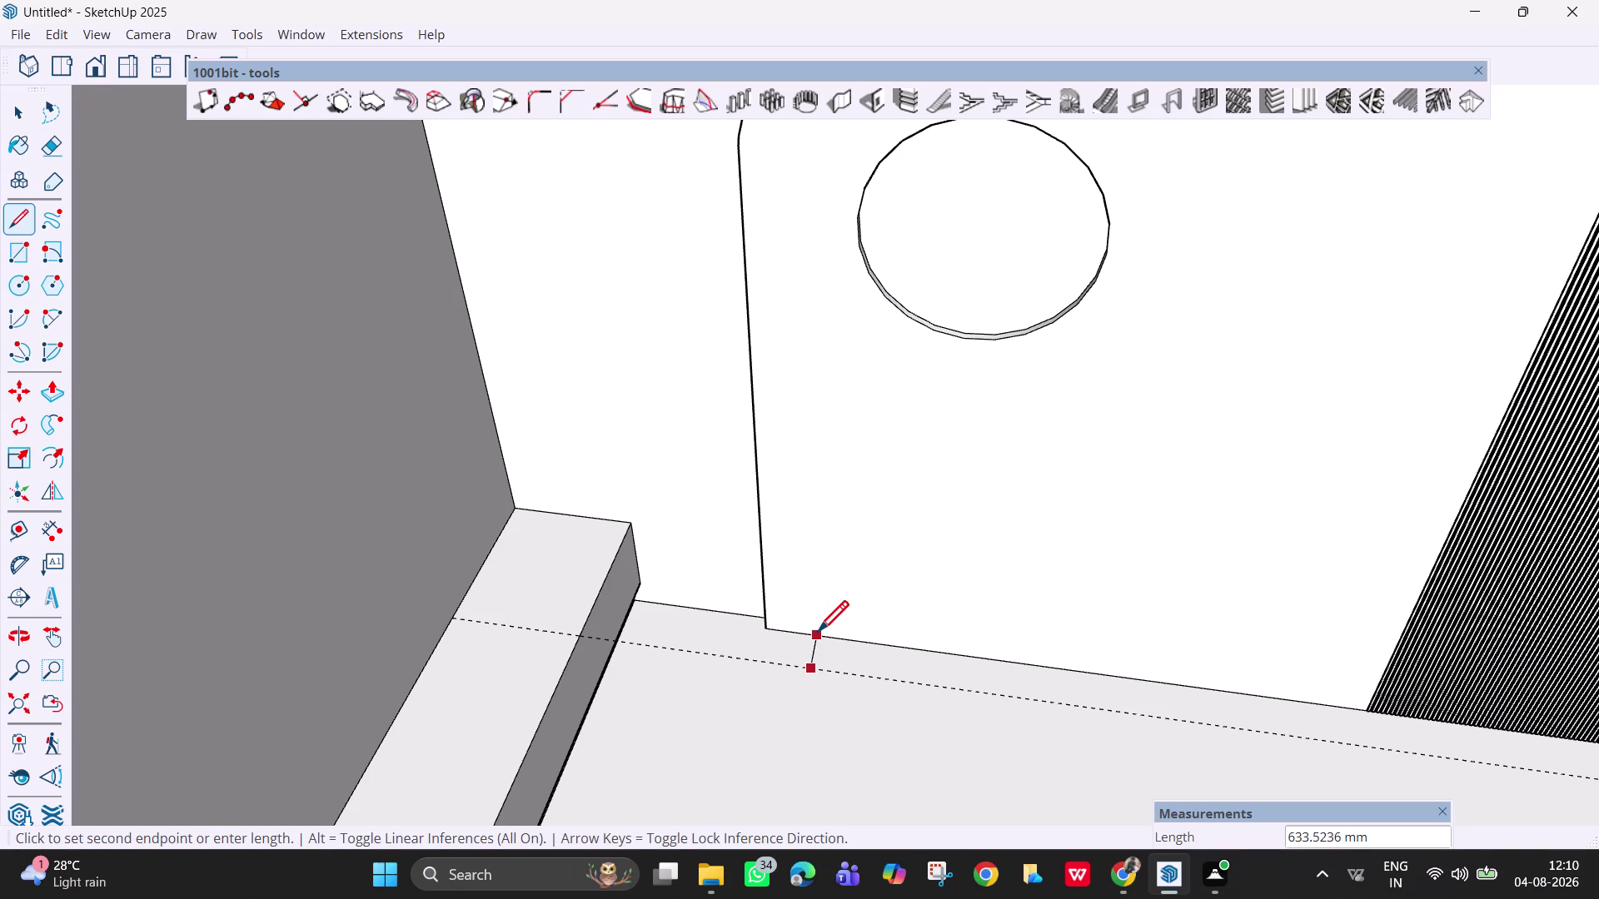
key(space)
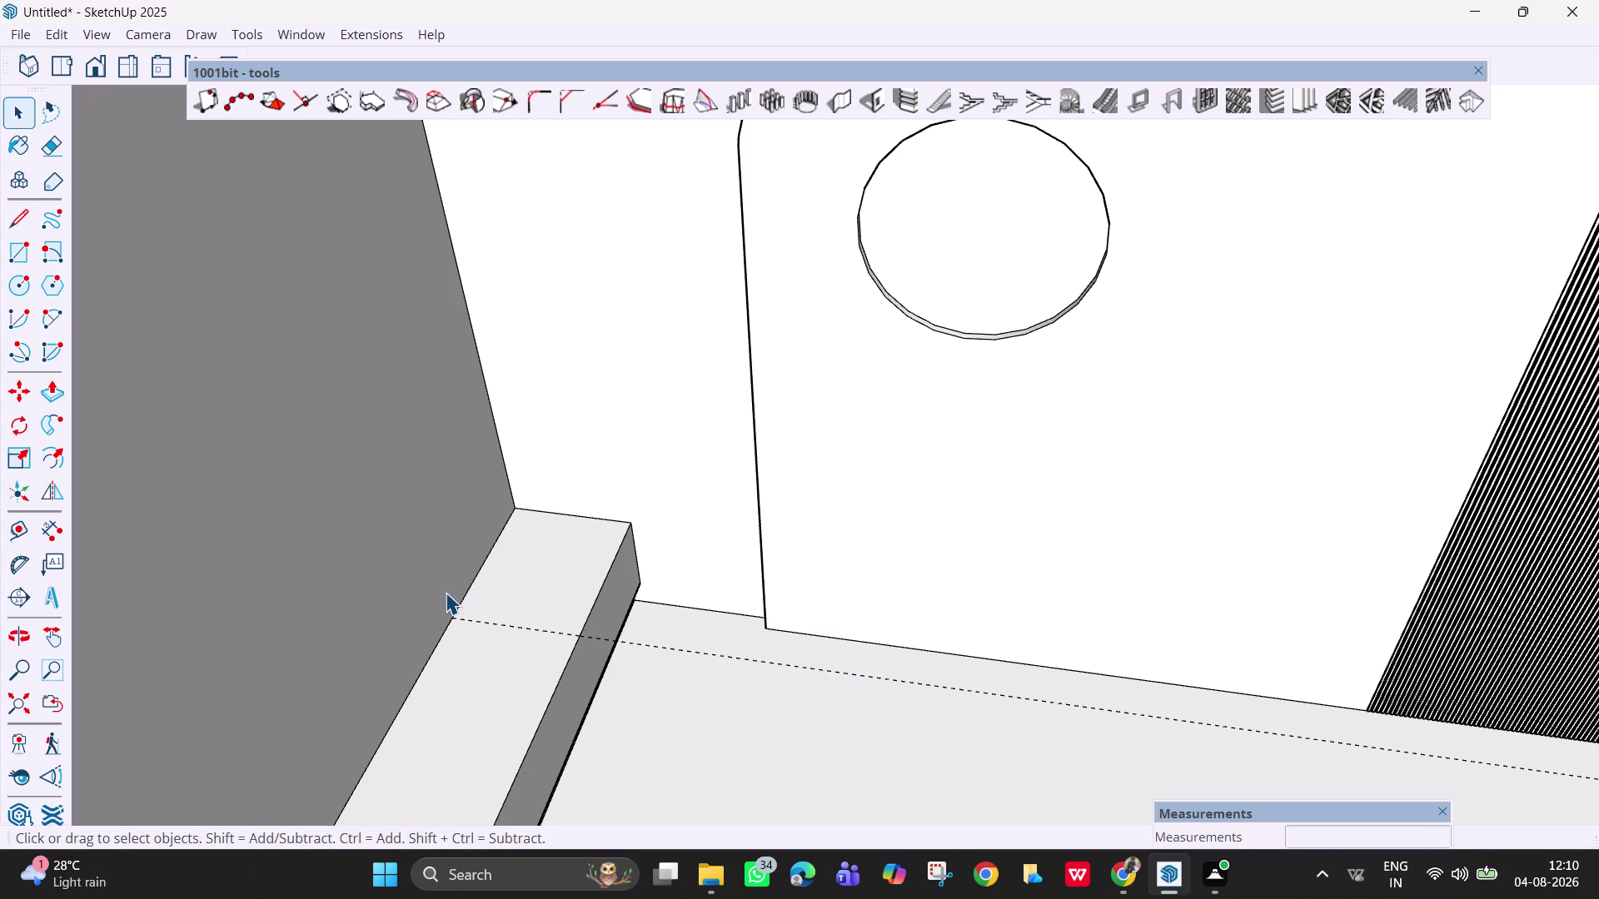
Draw lines from the ledge's top corner to the wall panel's edge.
key(space)
key(l)
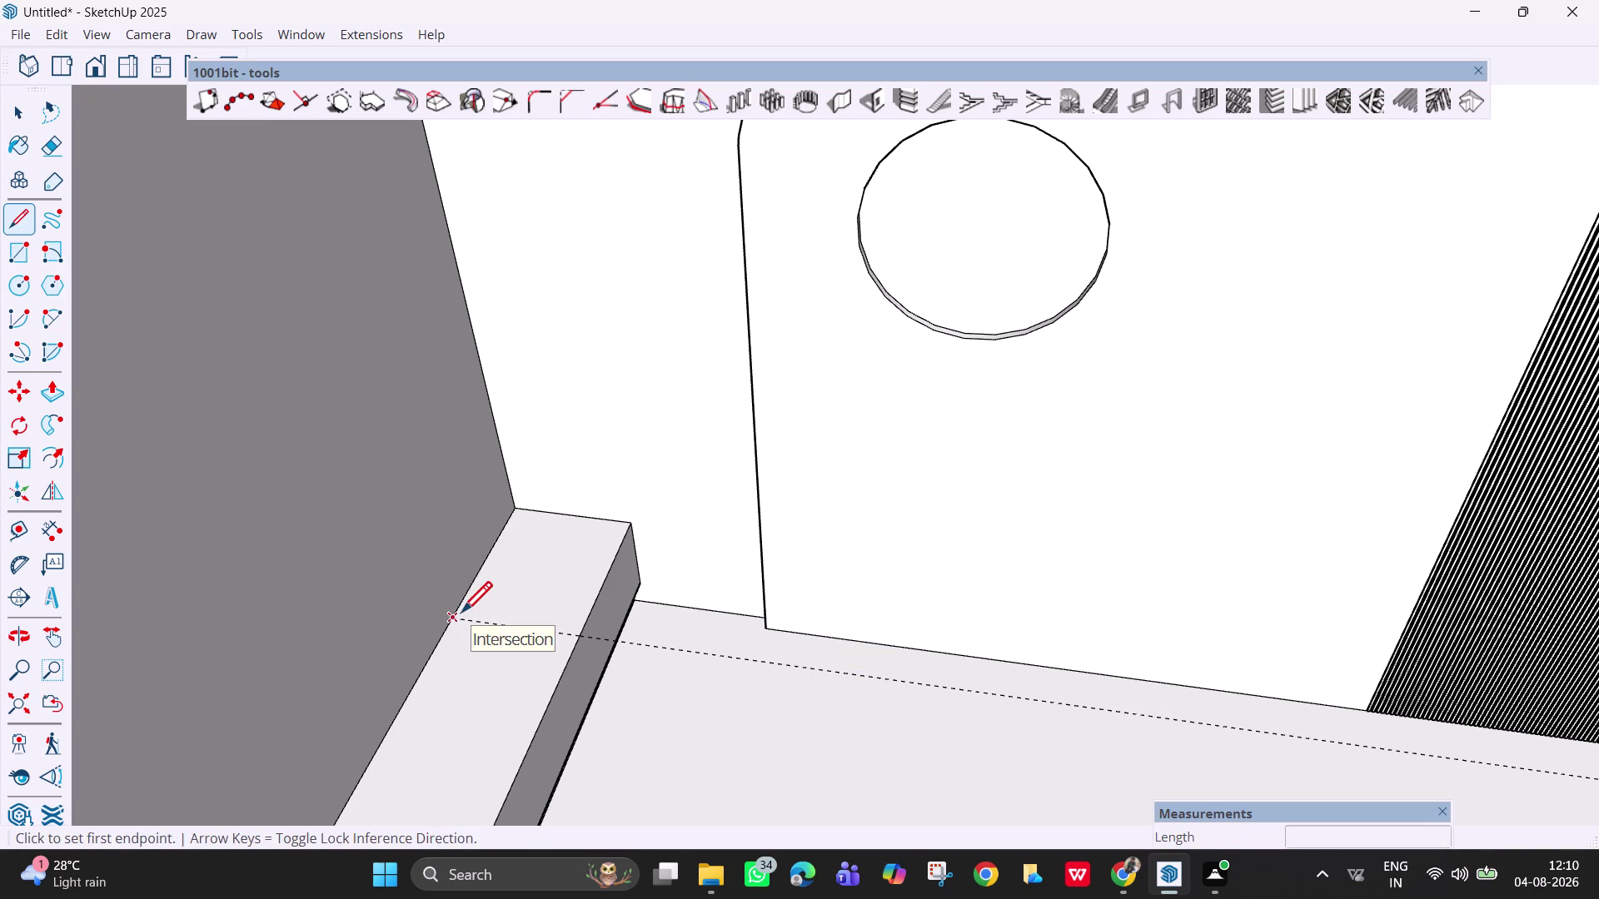
click(455, 616)
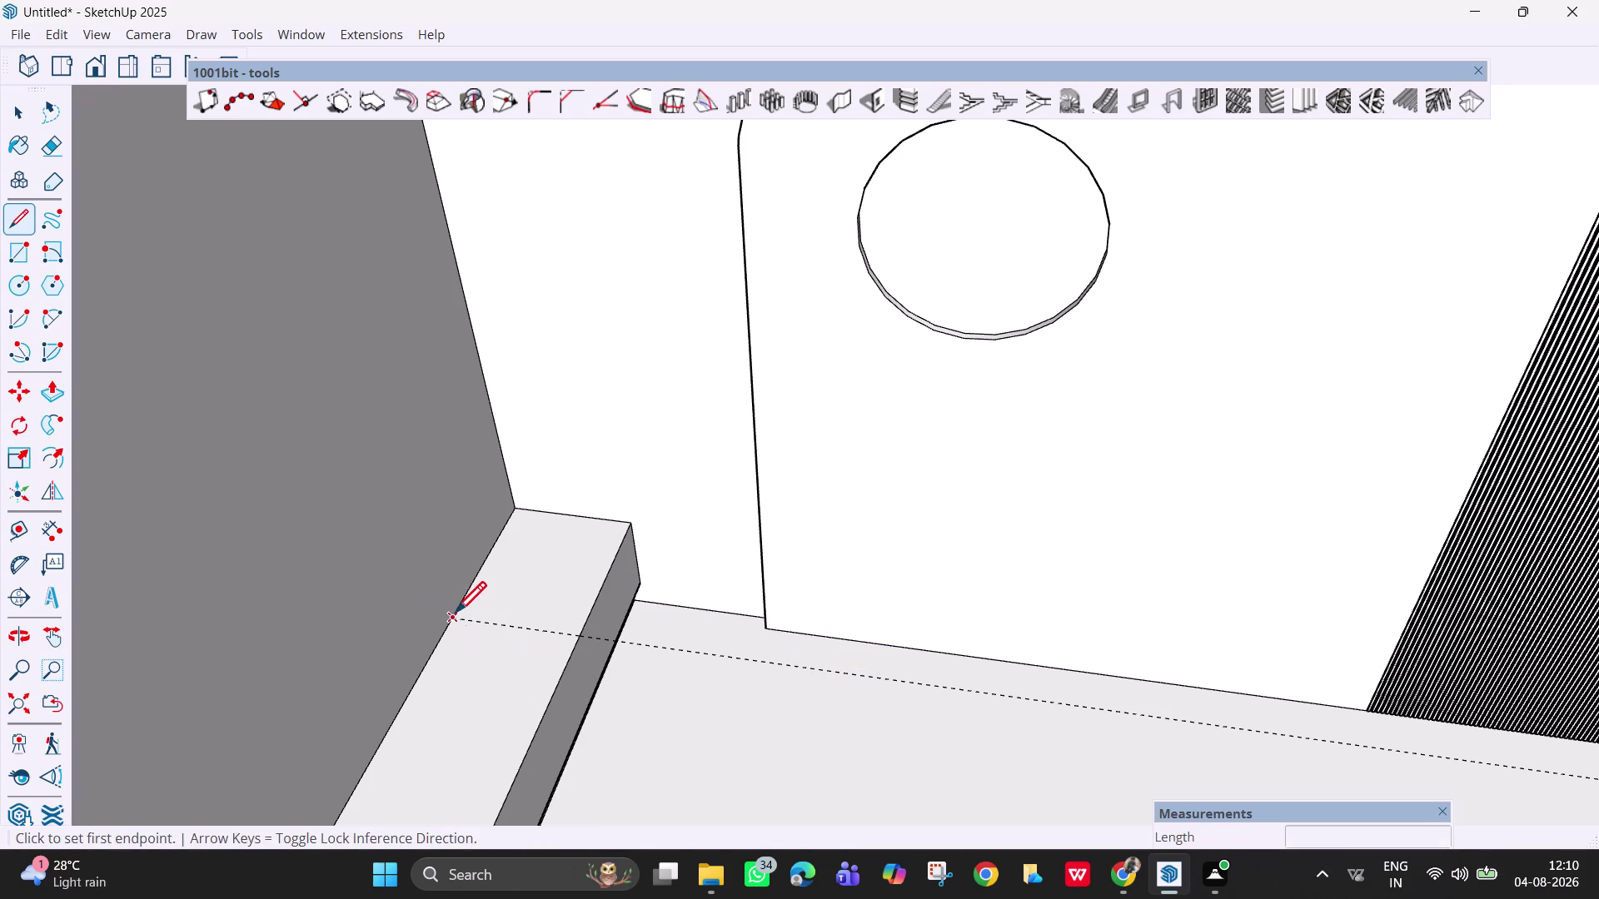
click(513, 507)
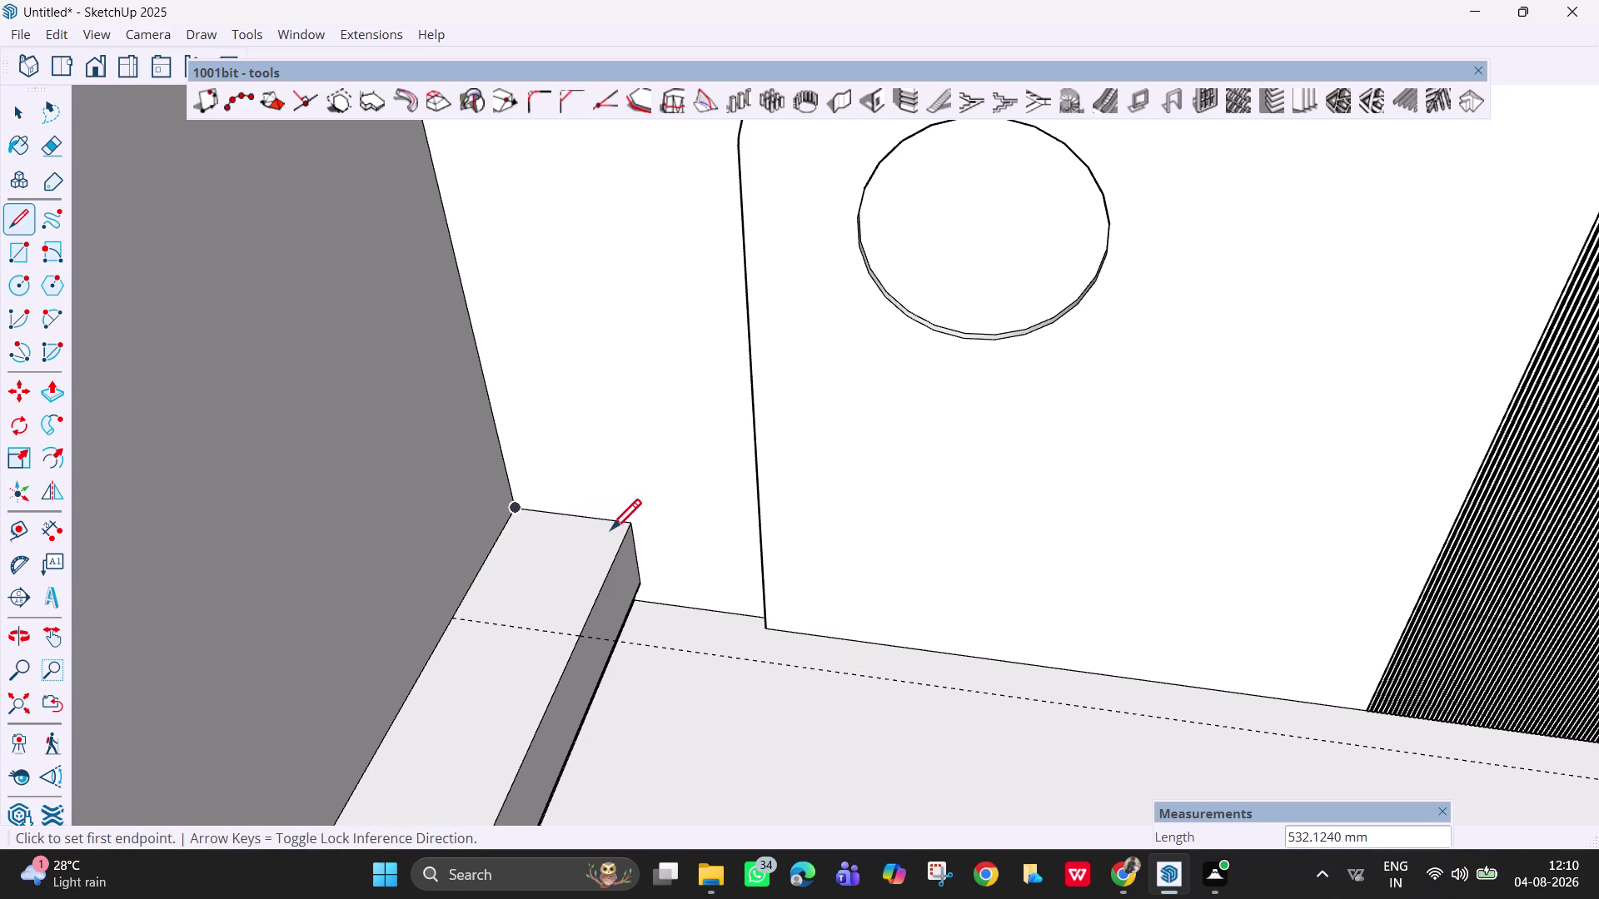
middle_drag(642, 534, 814, 511)
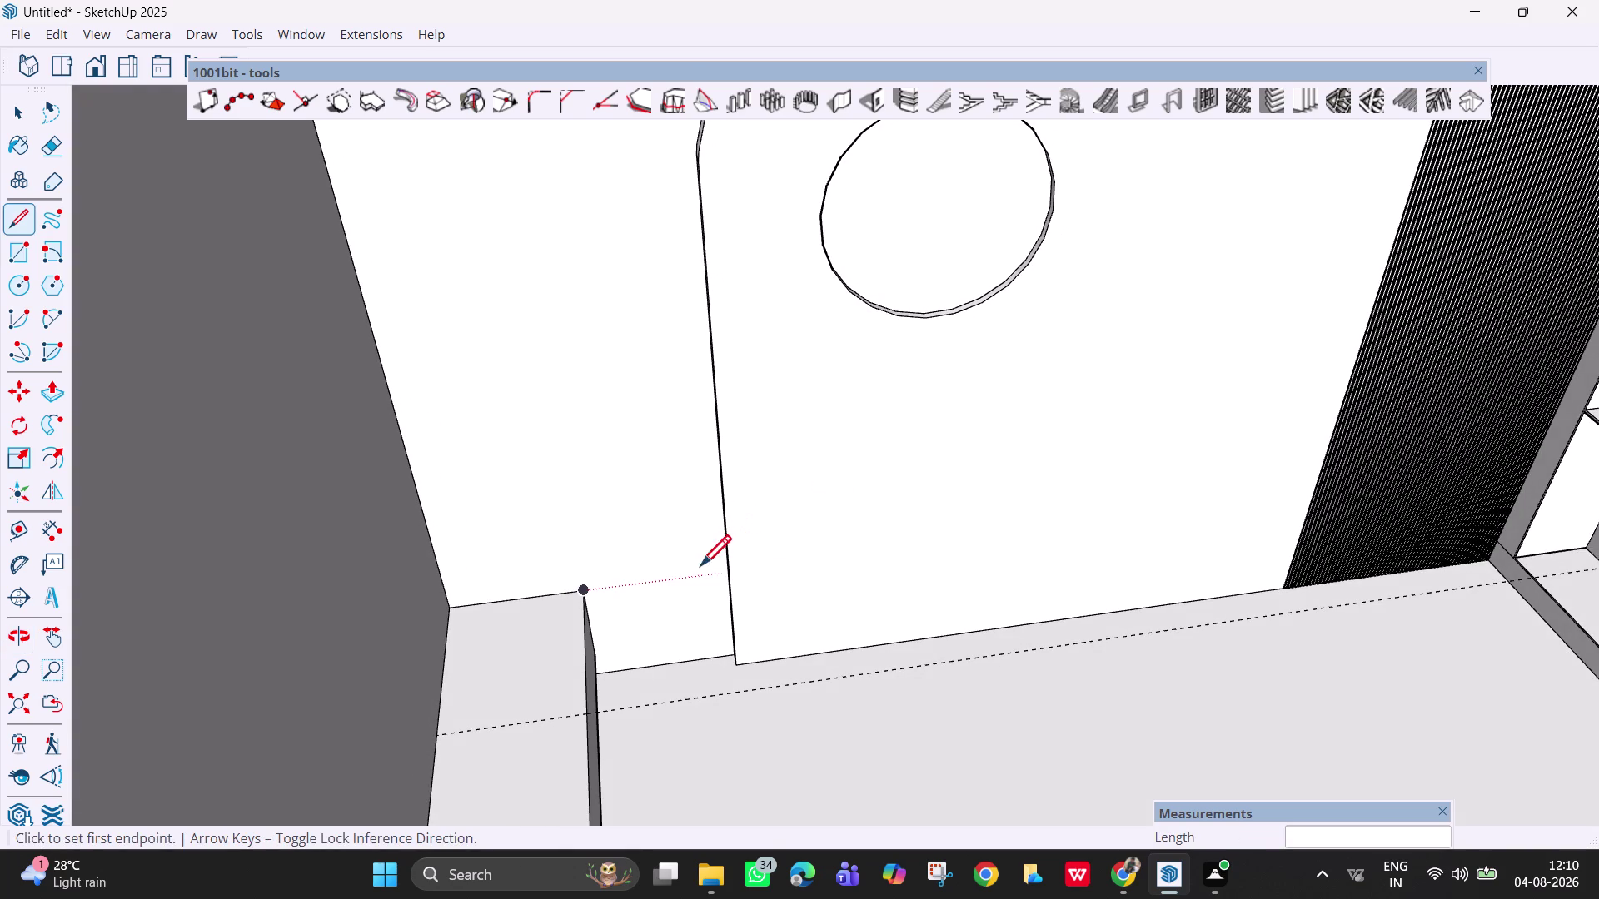
click(583, 594)
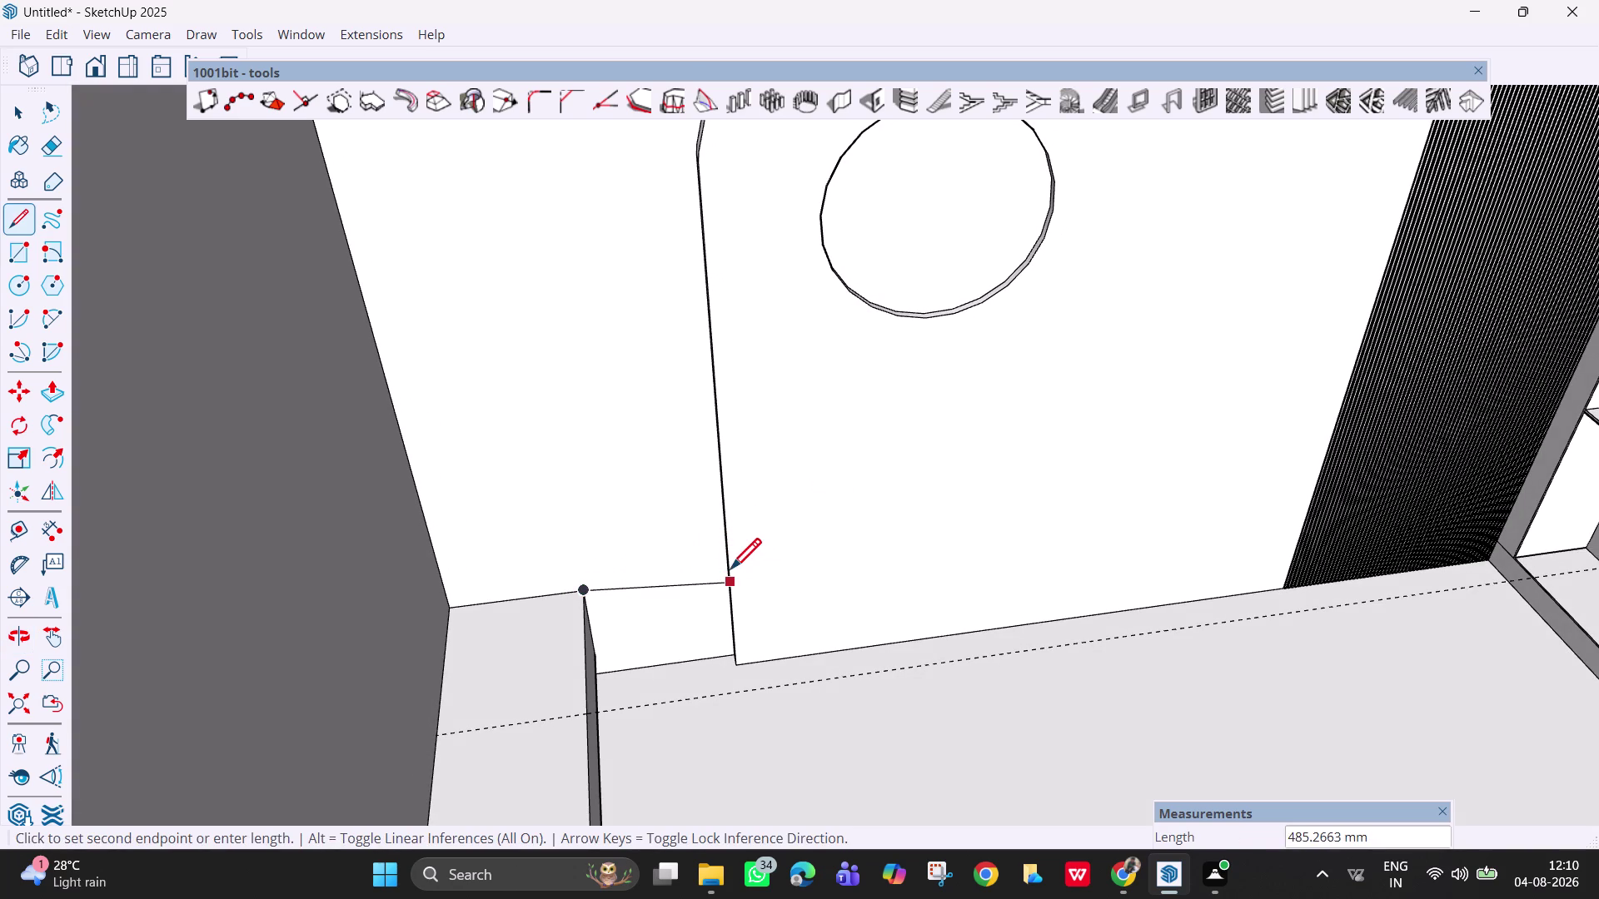
middle_drag(729, 572, 816, 552)
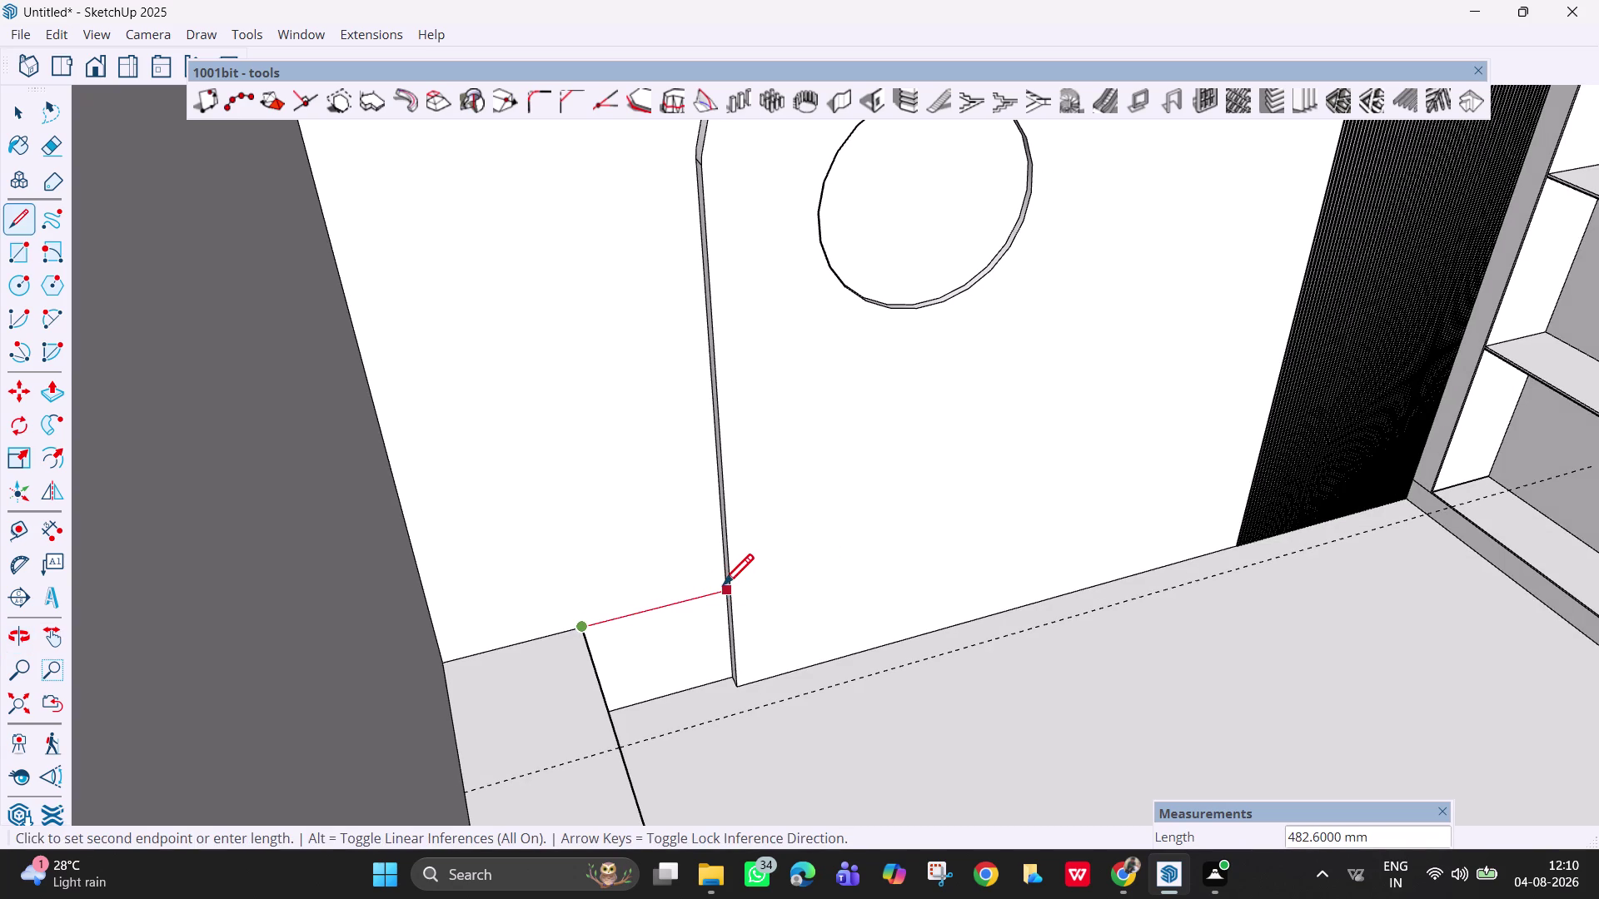
scroll(up, 3)
scroll(up, 3)
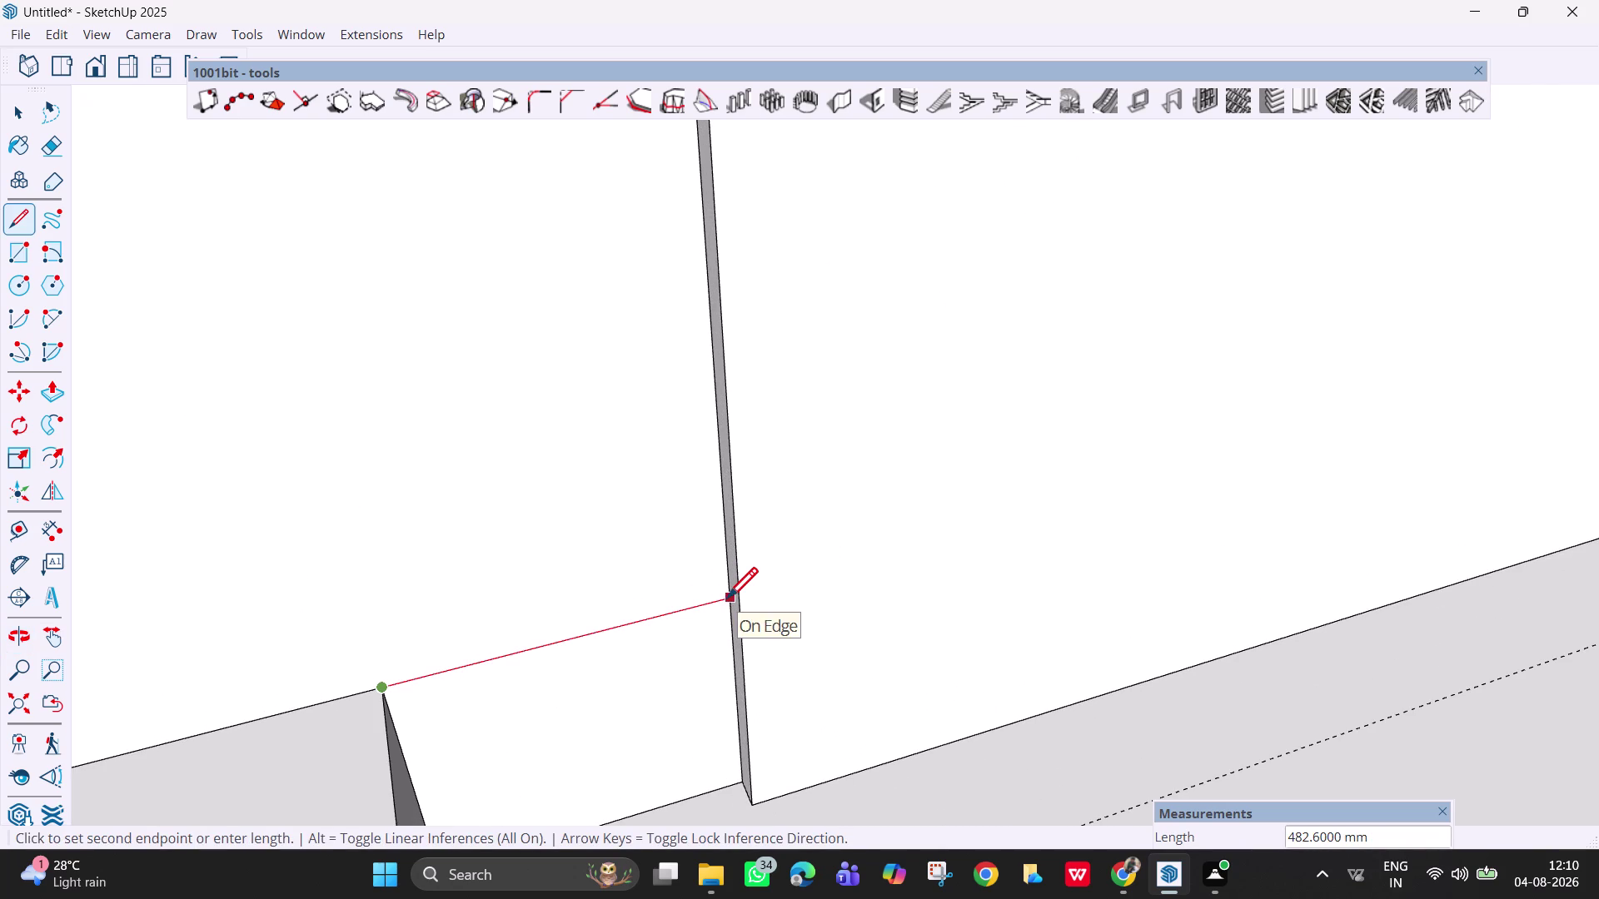
click(727, 601)
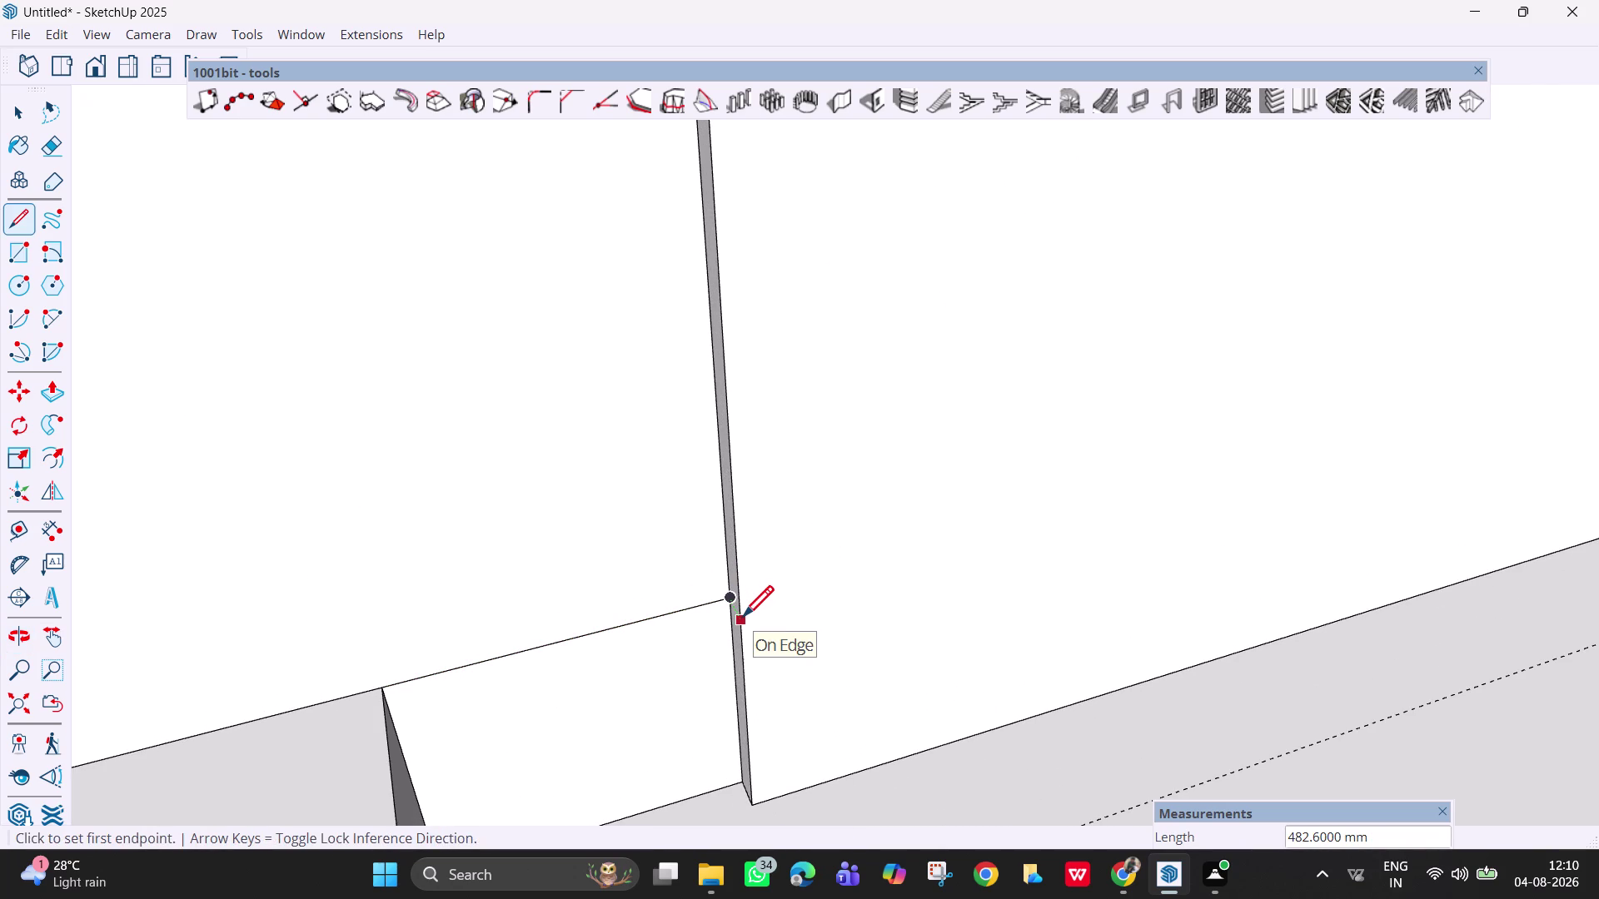
click(742, 620)
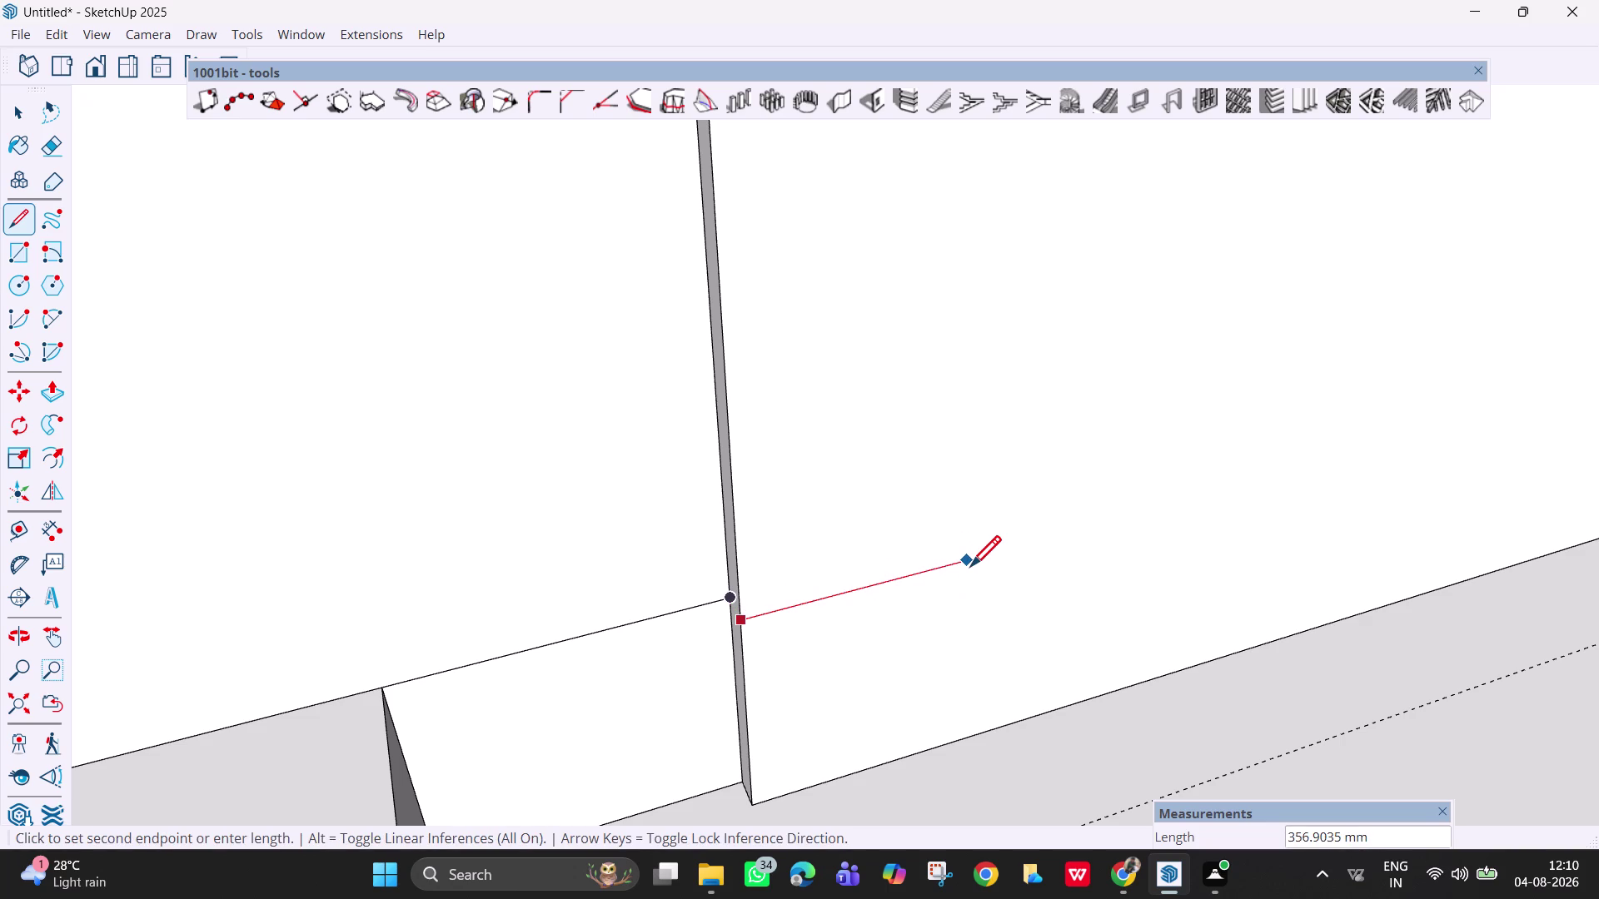
click(970, 568)
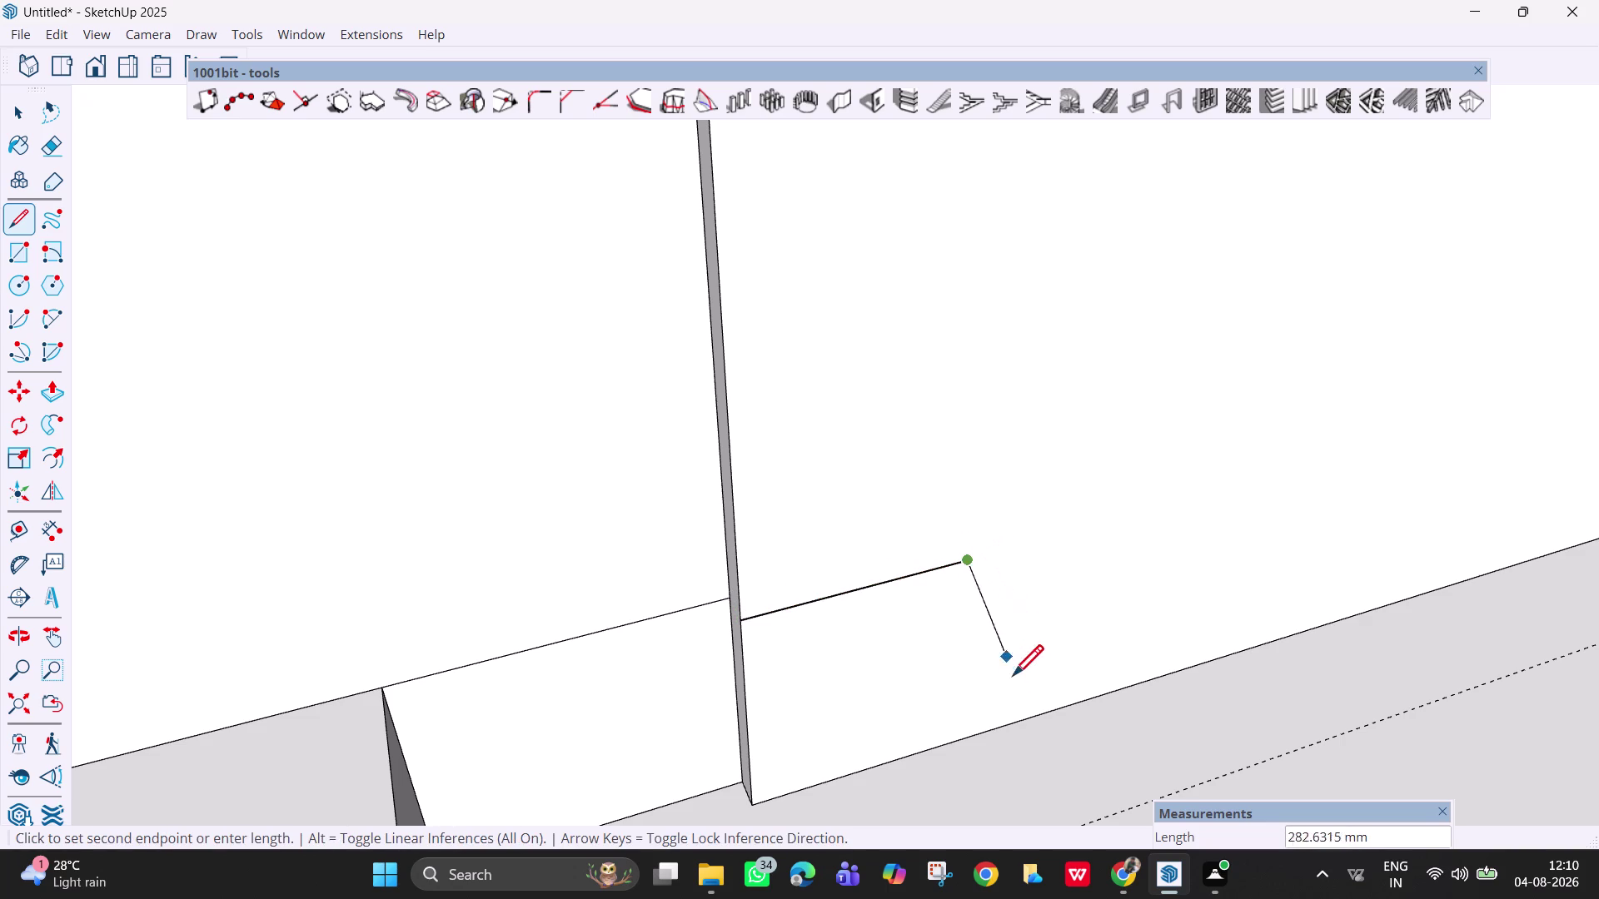
Cancel the unfinished line and reframe the view on the ledge and panel corner.
click(1148, 799)
scroll(down, 3)
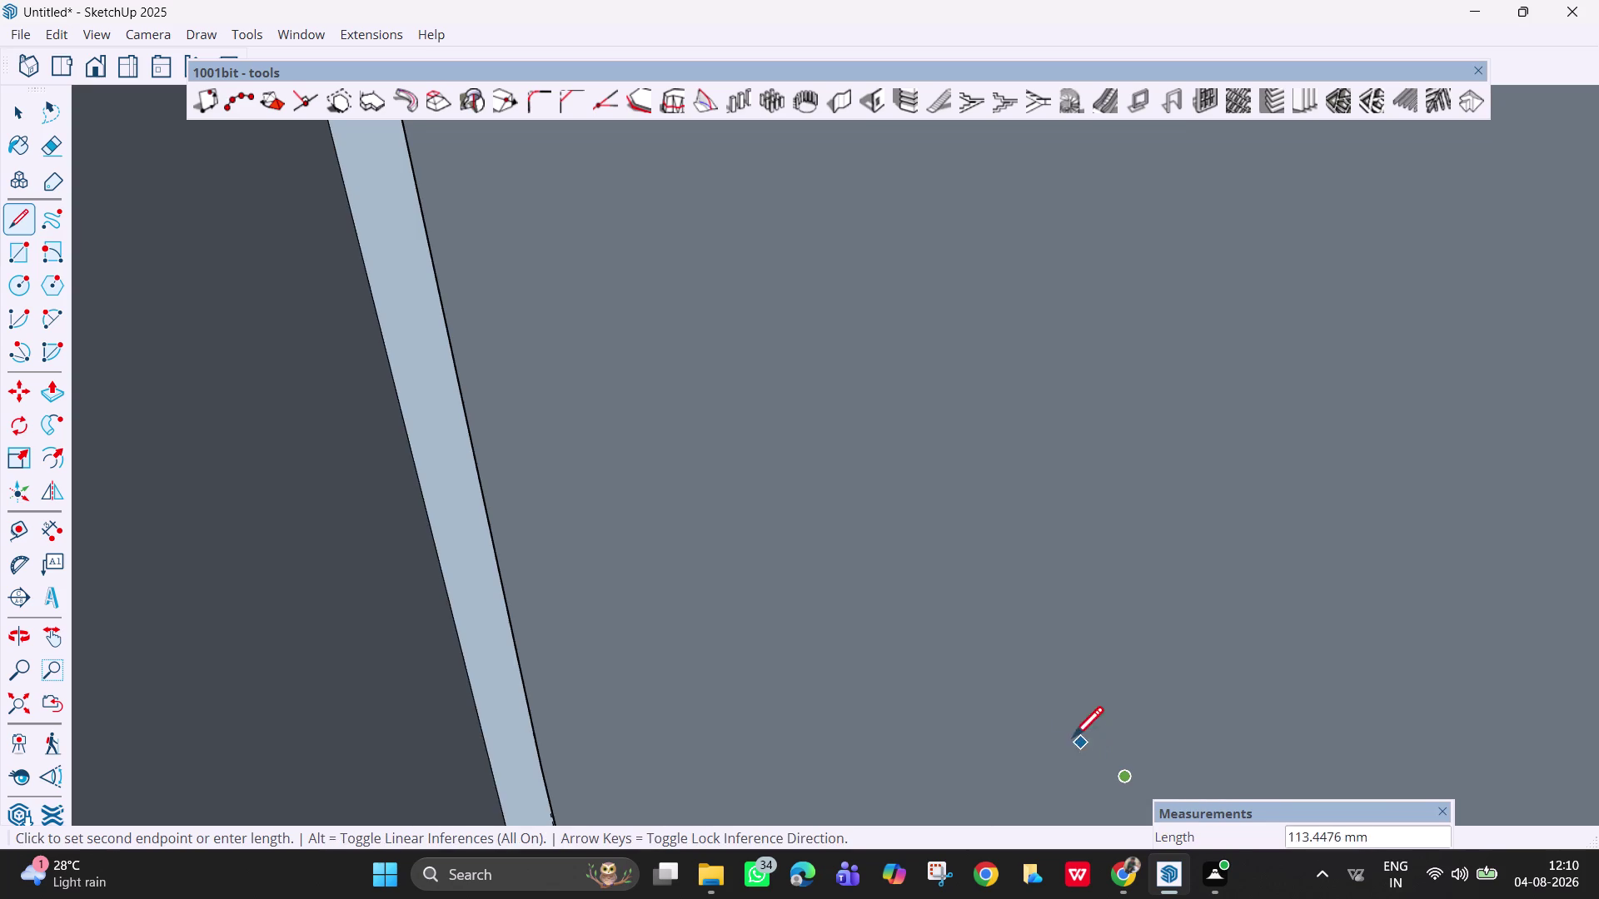
middle_drag(1060, 709, 919, 702)
scroll(down, 3)
middle_drag(1250, 655, 1105, 663)
scroll(down, 3)
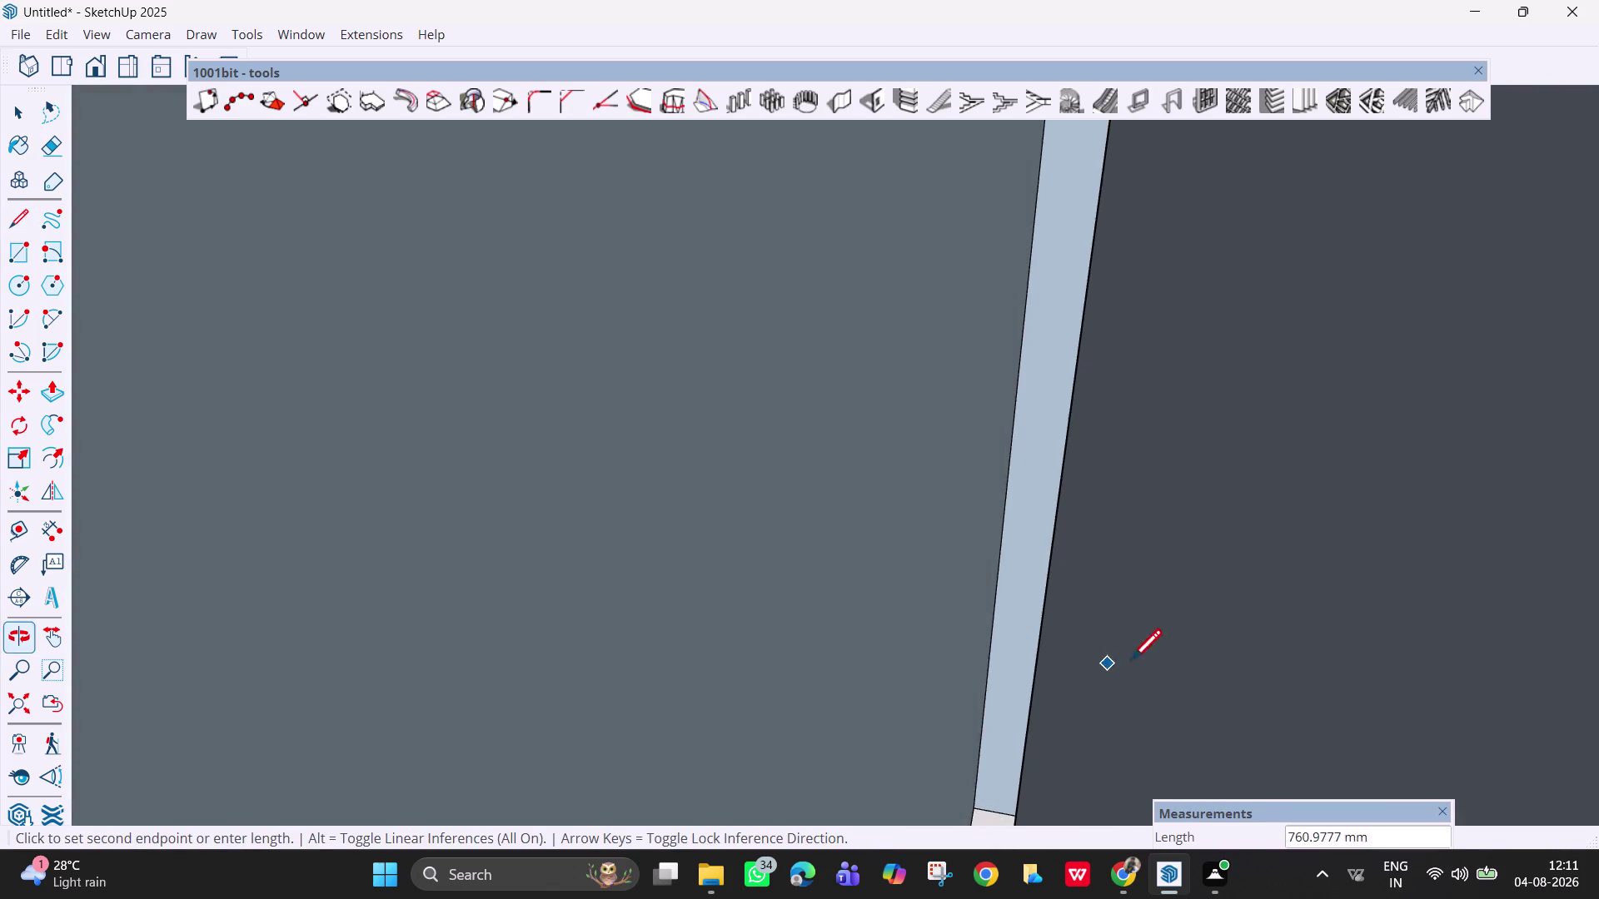
scroll(down, 3)
scroll(down, 3)
scroll(down, 3)
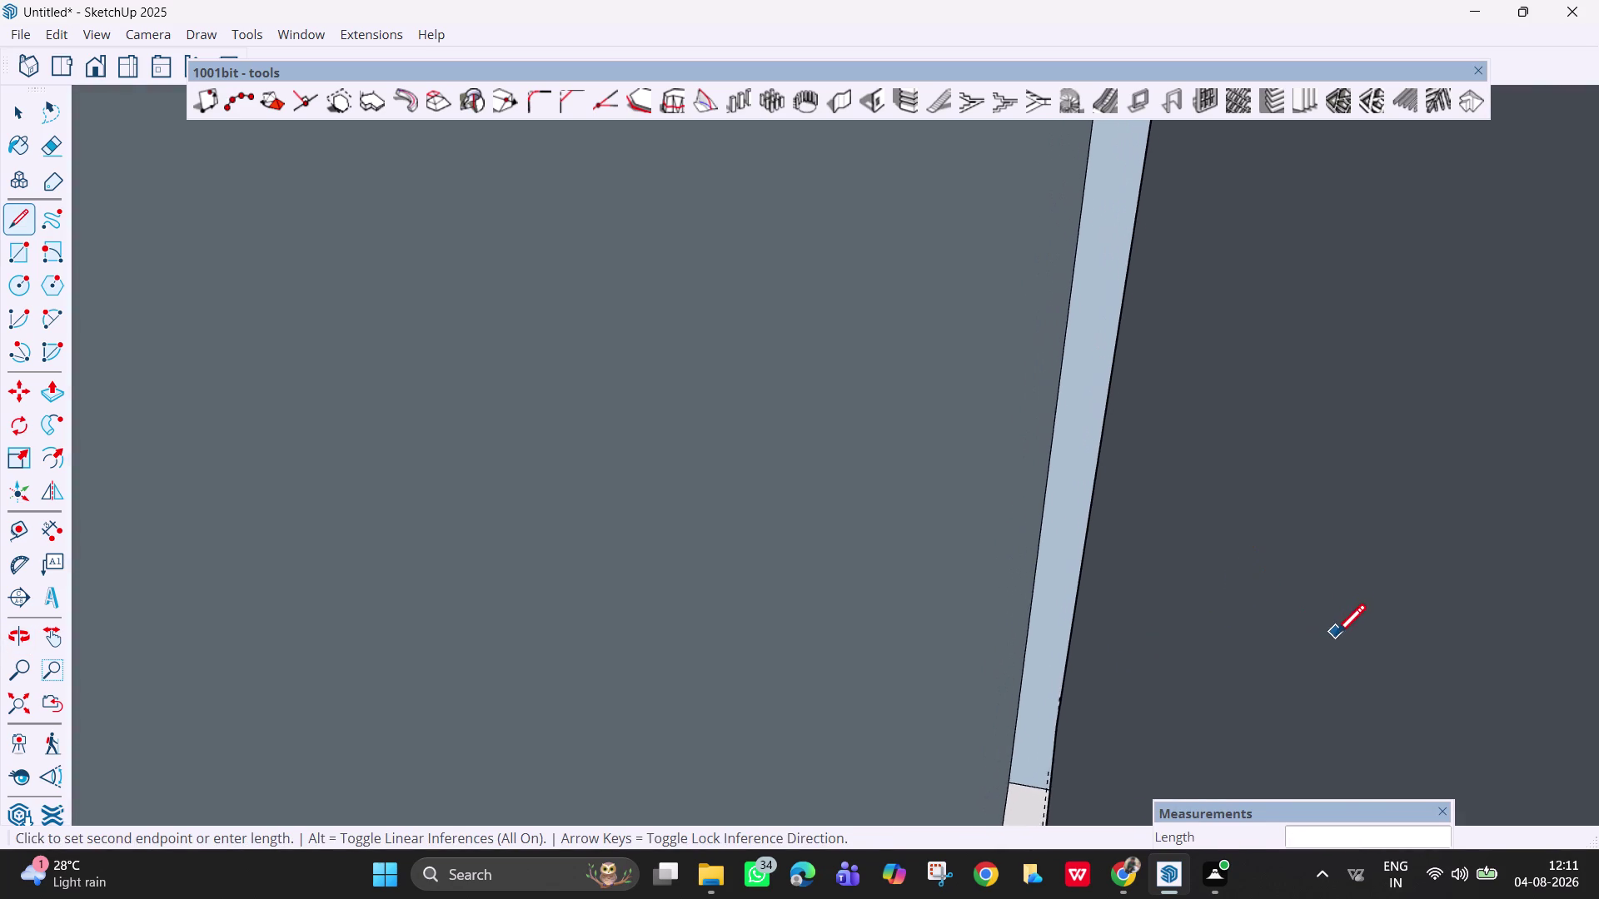
scroll(down, 3)
scroll(down, 3)
scroll(down, 3)
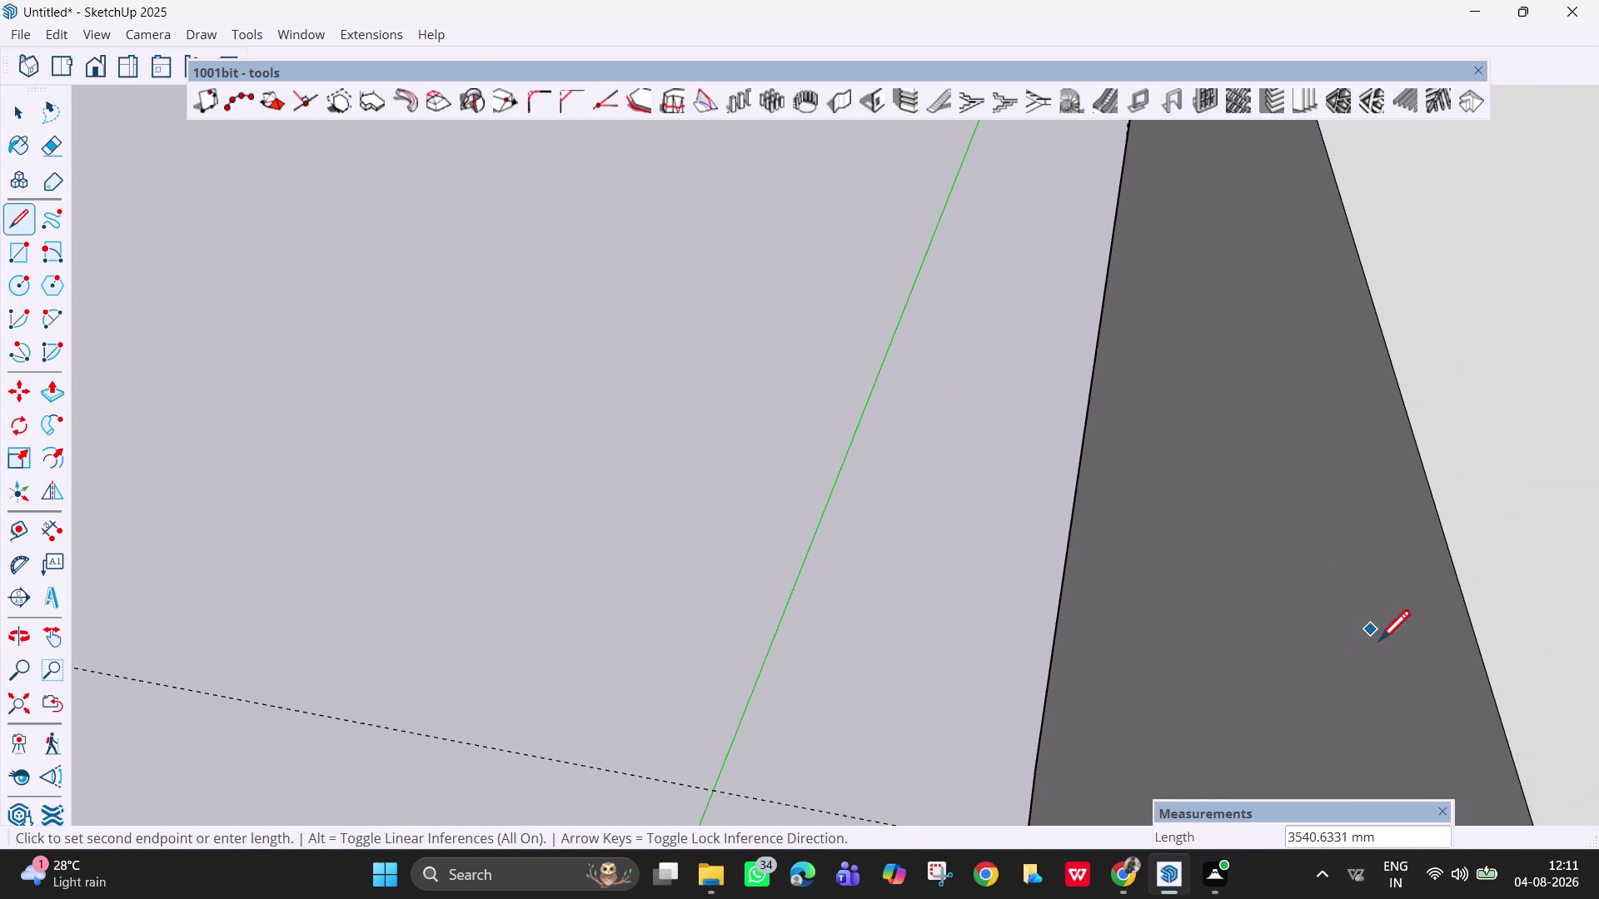
scroll(down, 3)
scroll(down, 3)
middle_drag(1431, 666, 1326, 663)
scroll(down, 3)
scroll(down, 3)
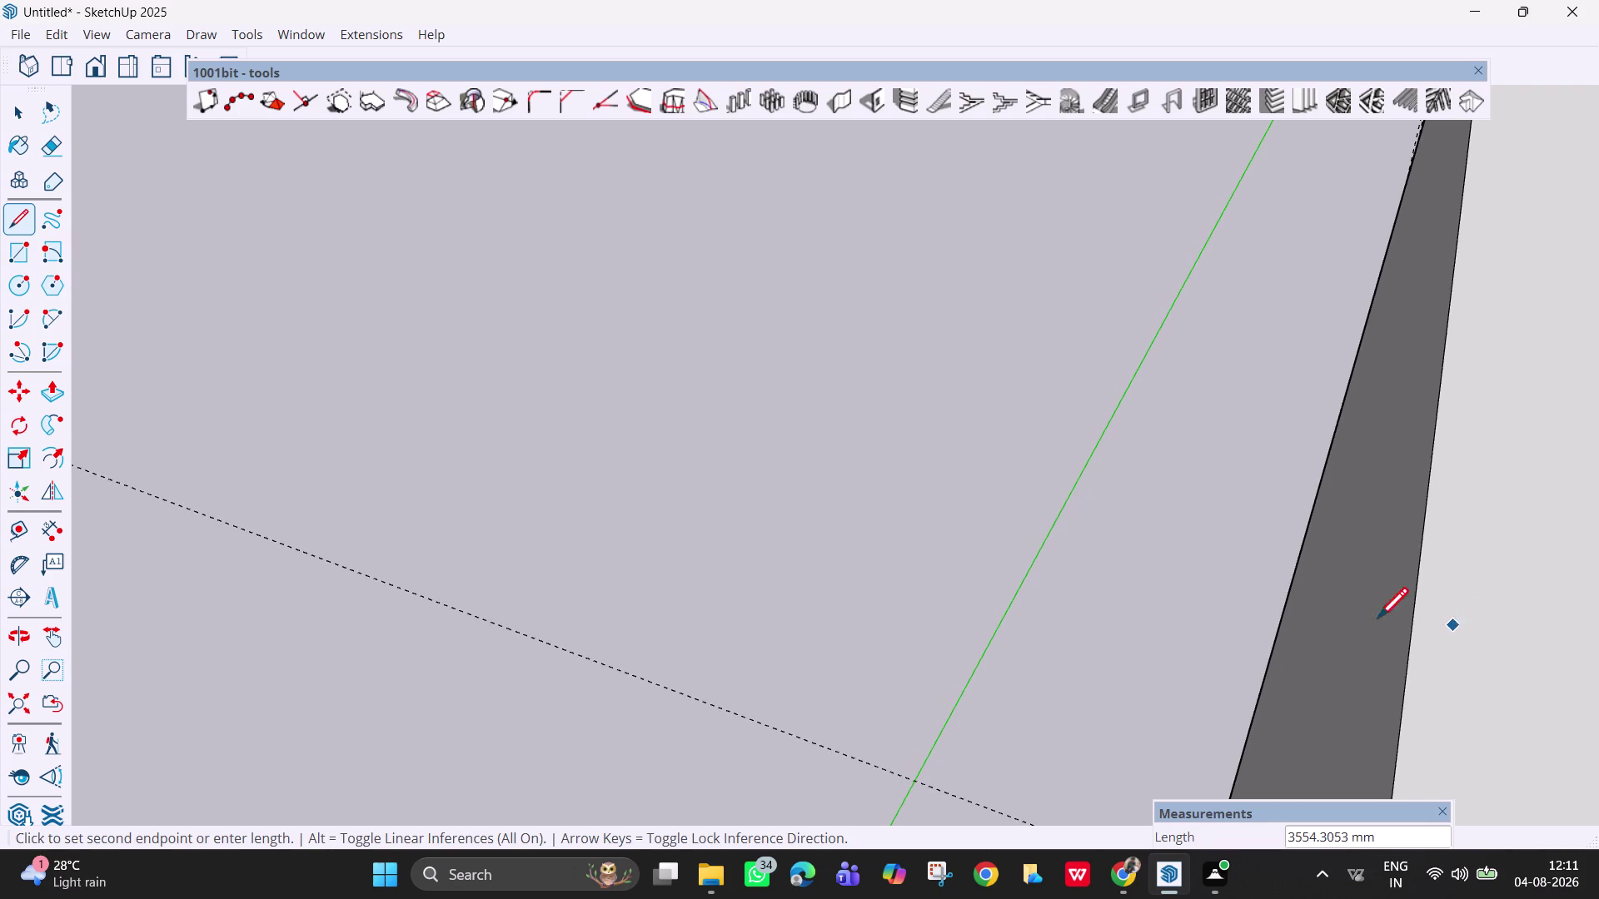
middle_drag(1156, 558, 1549, 645)
key(Escape)
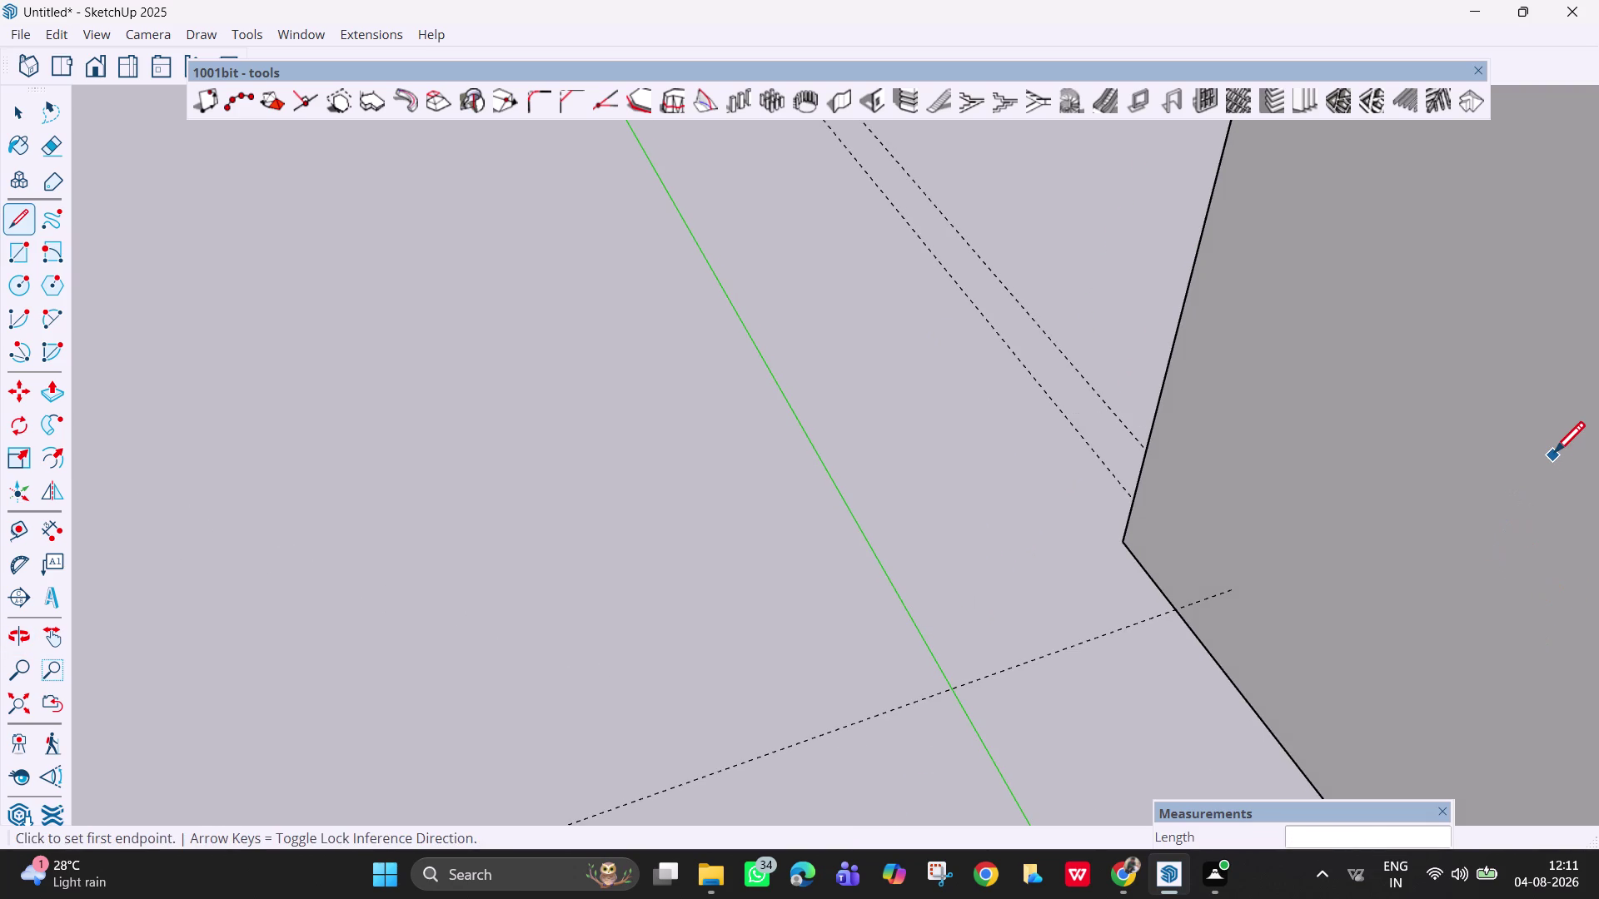
key(h)
drag(1530, 455, 781, 588)
drag(1097, 573, 635, 597)
middle_drag(867, 553, 668, 578)
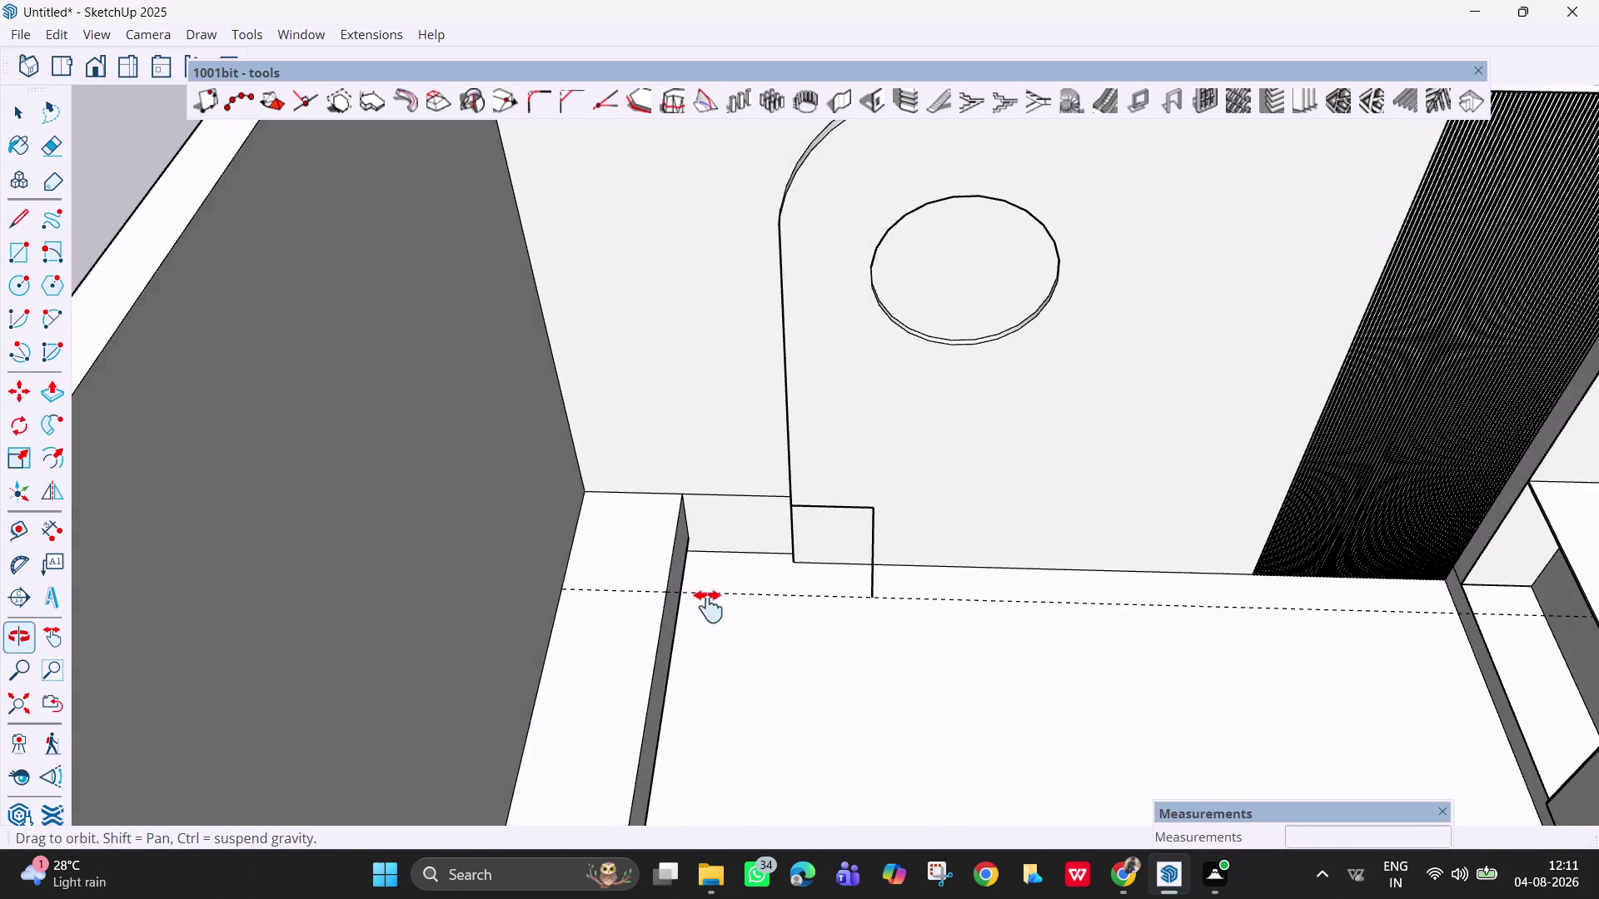
scroll(up, 3)
Draw a line along the floor guide from the panel to the wall.
key(l)
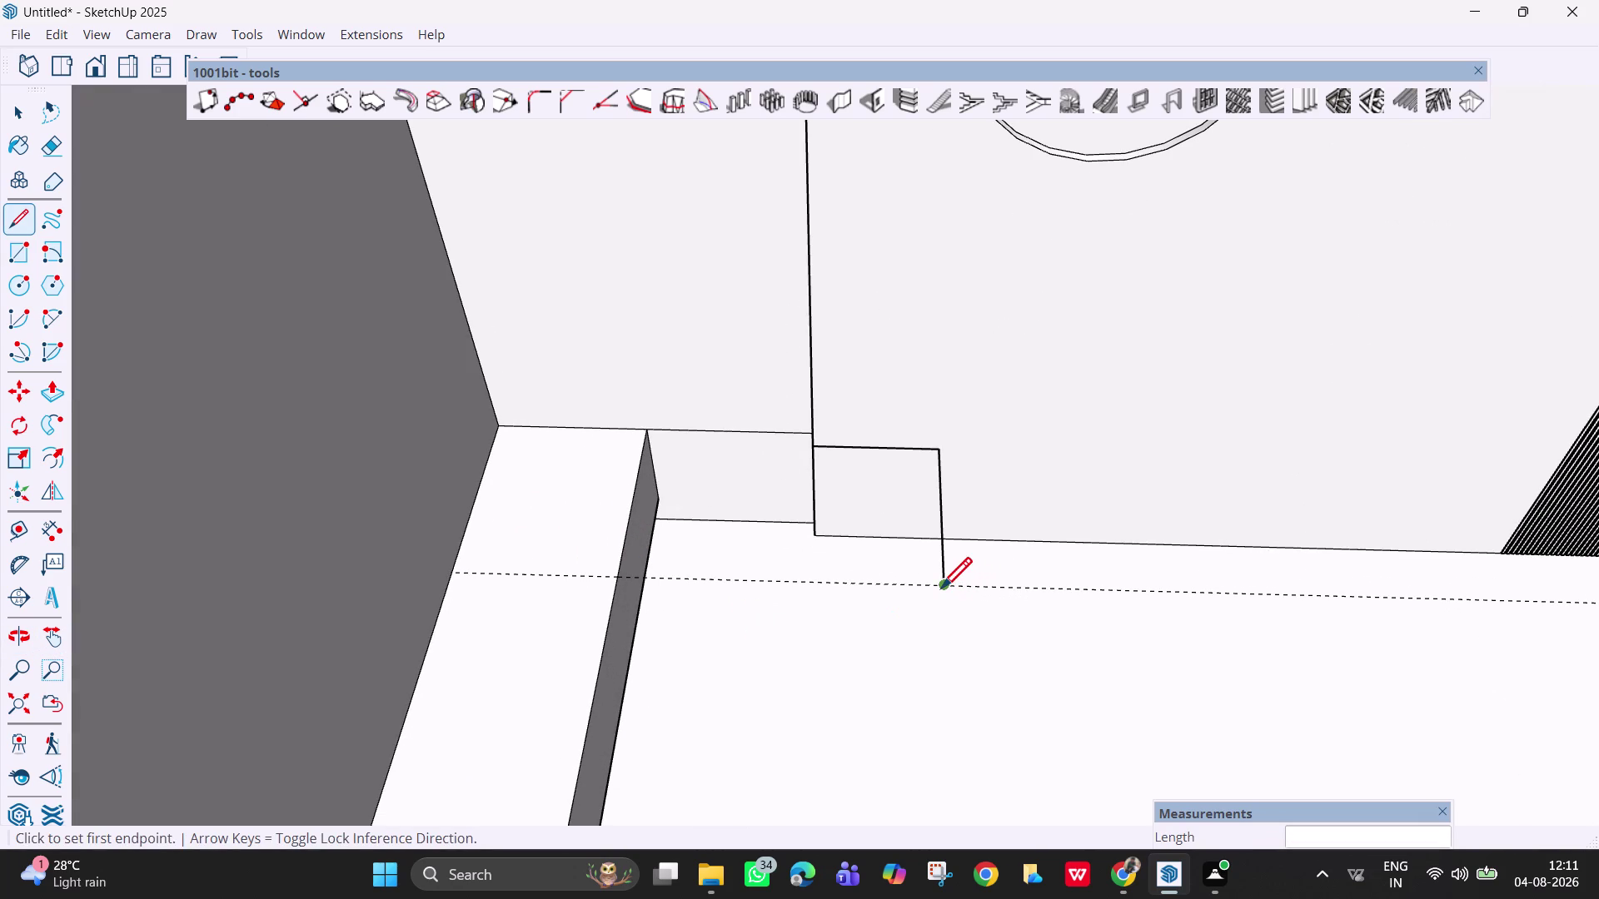
click(943, 584)
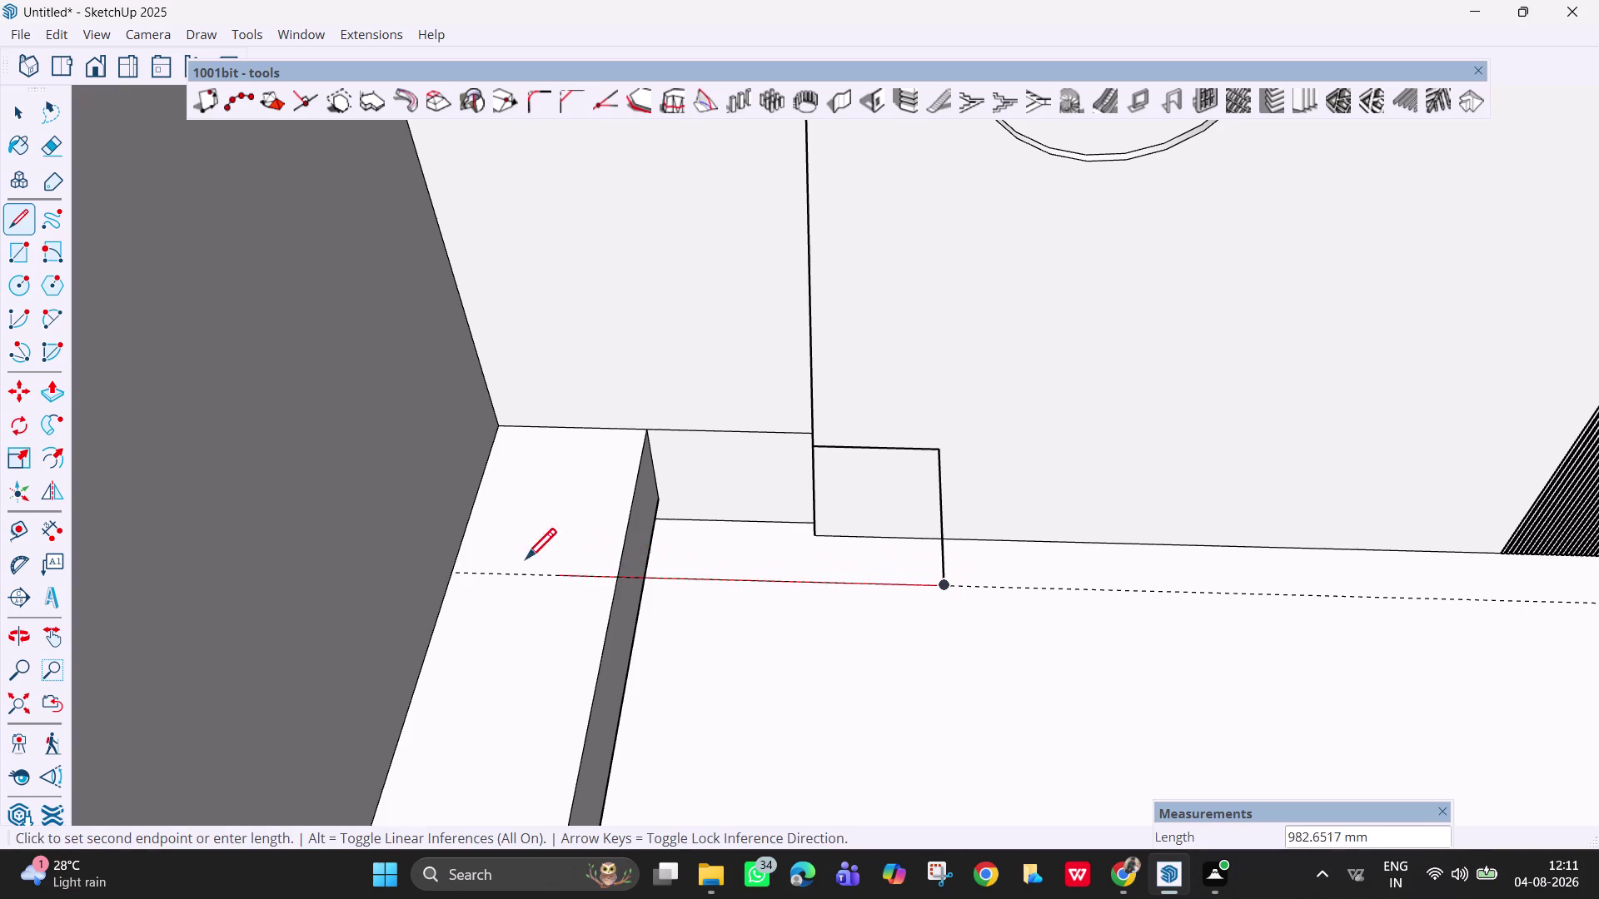
click(453, 575)
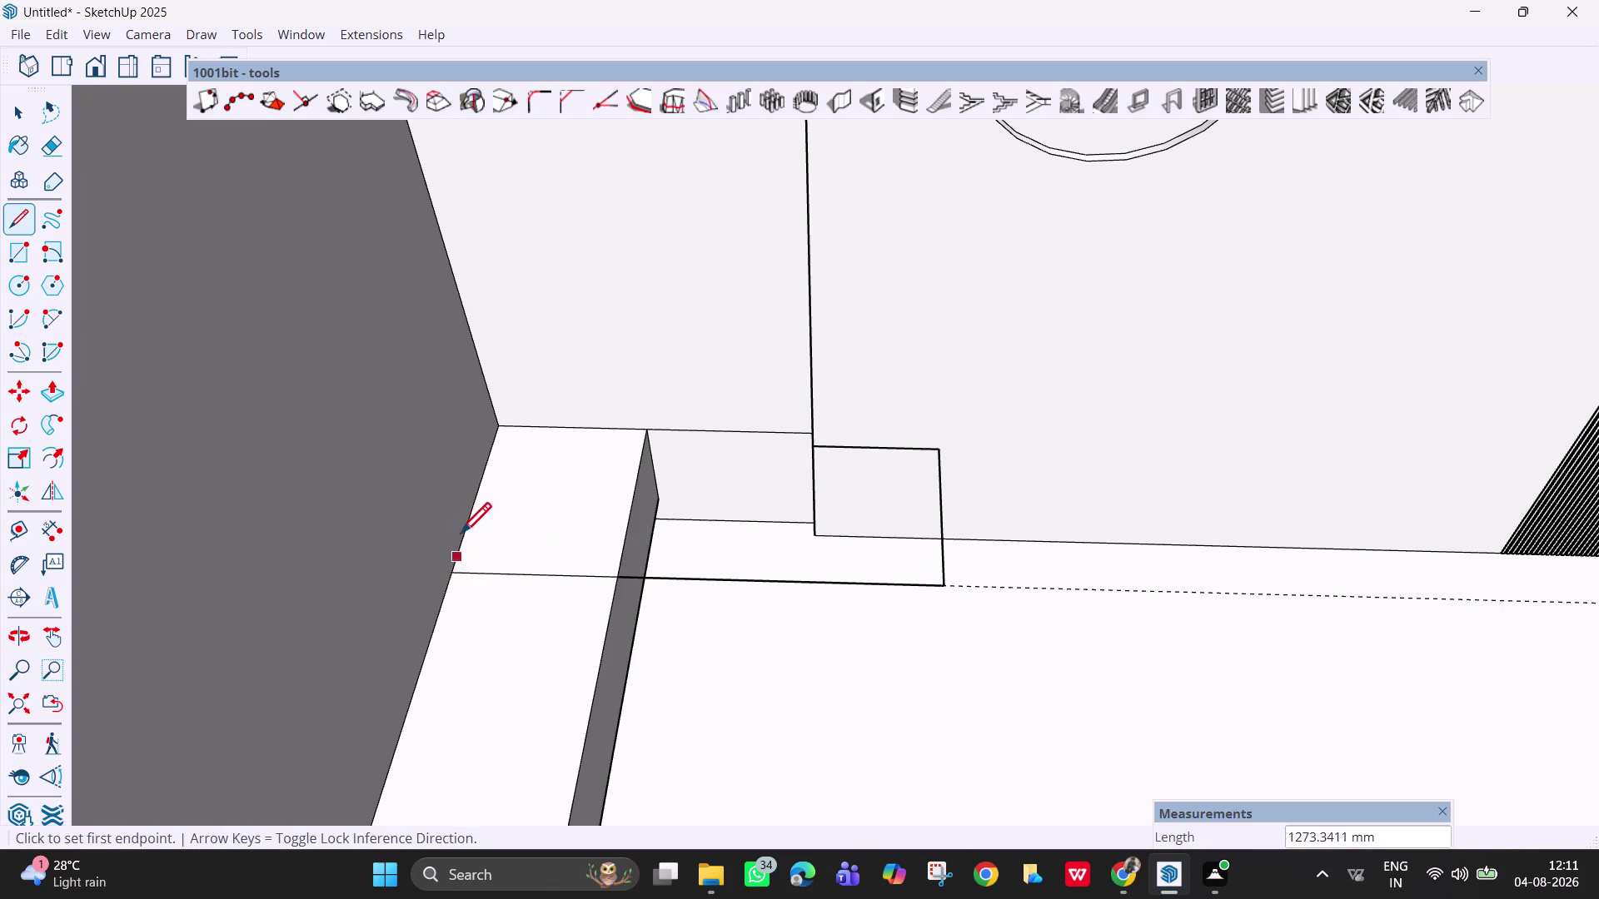
click(497, 429)
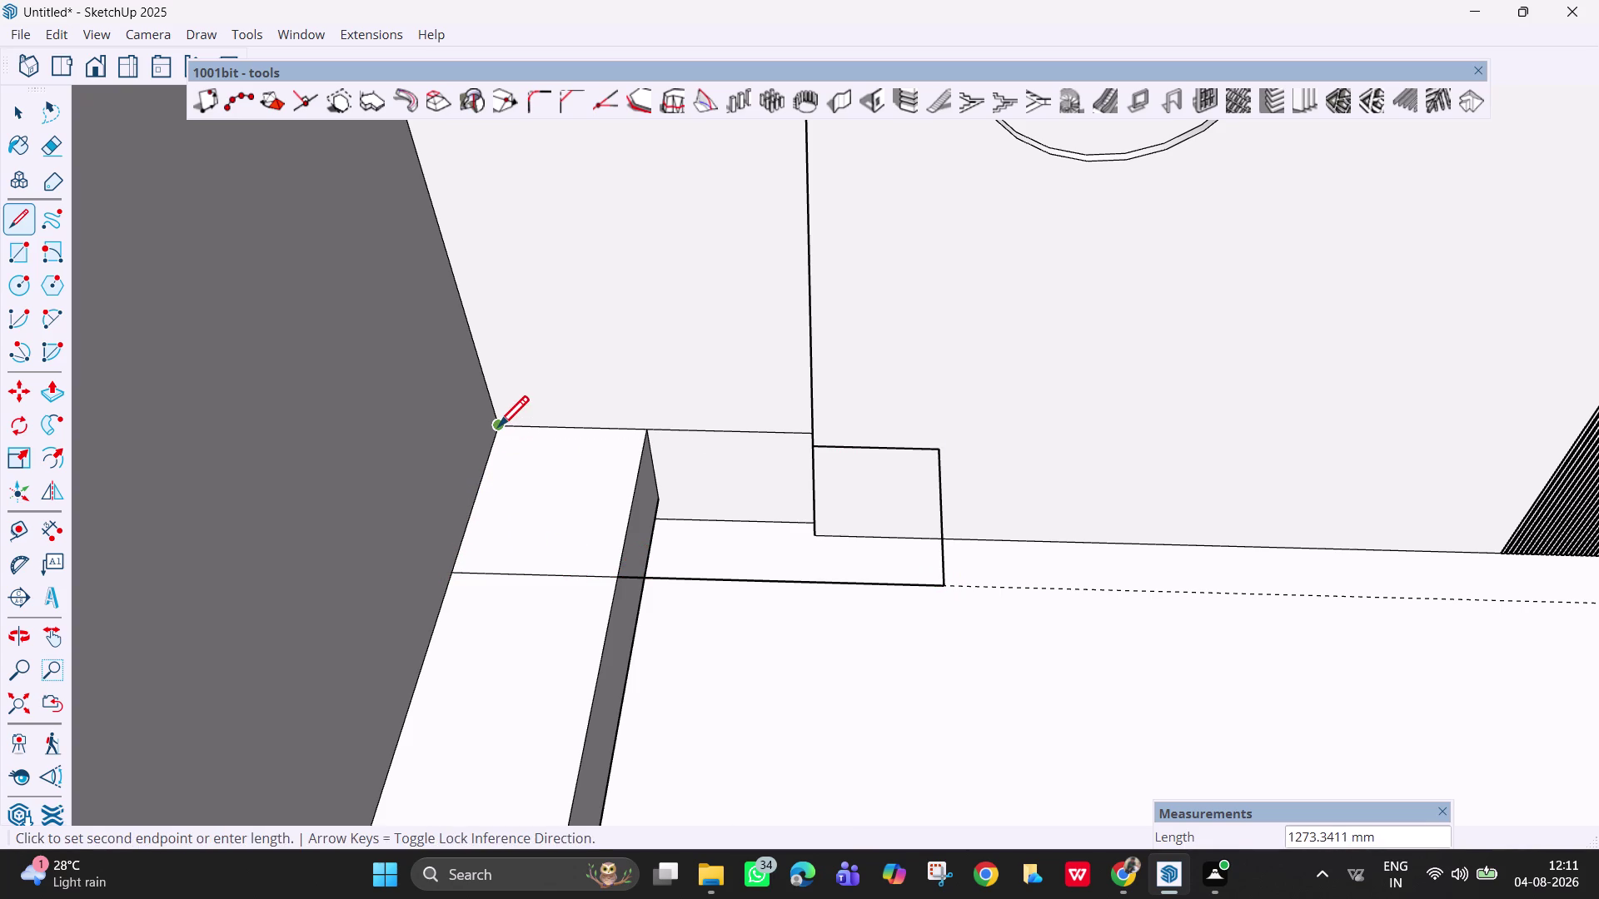
key(space)
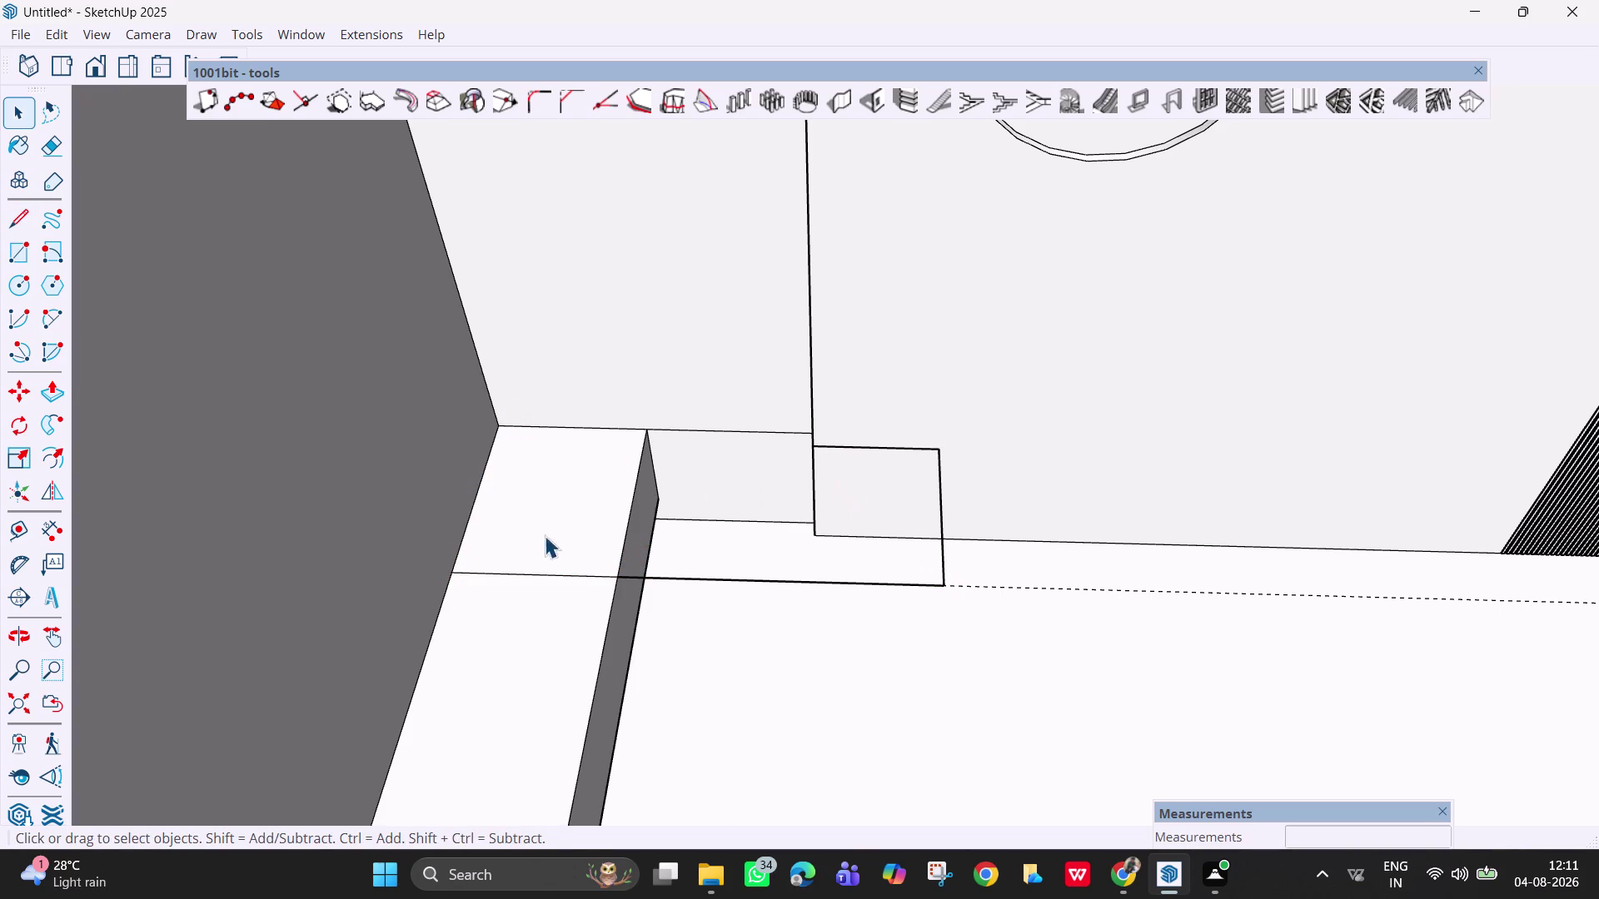
Draw lines across the ledge from its back and inner corners.
middle_drag(491, 544, 488, 672)
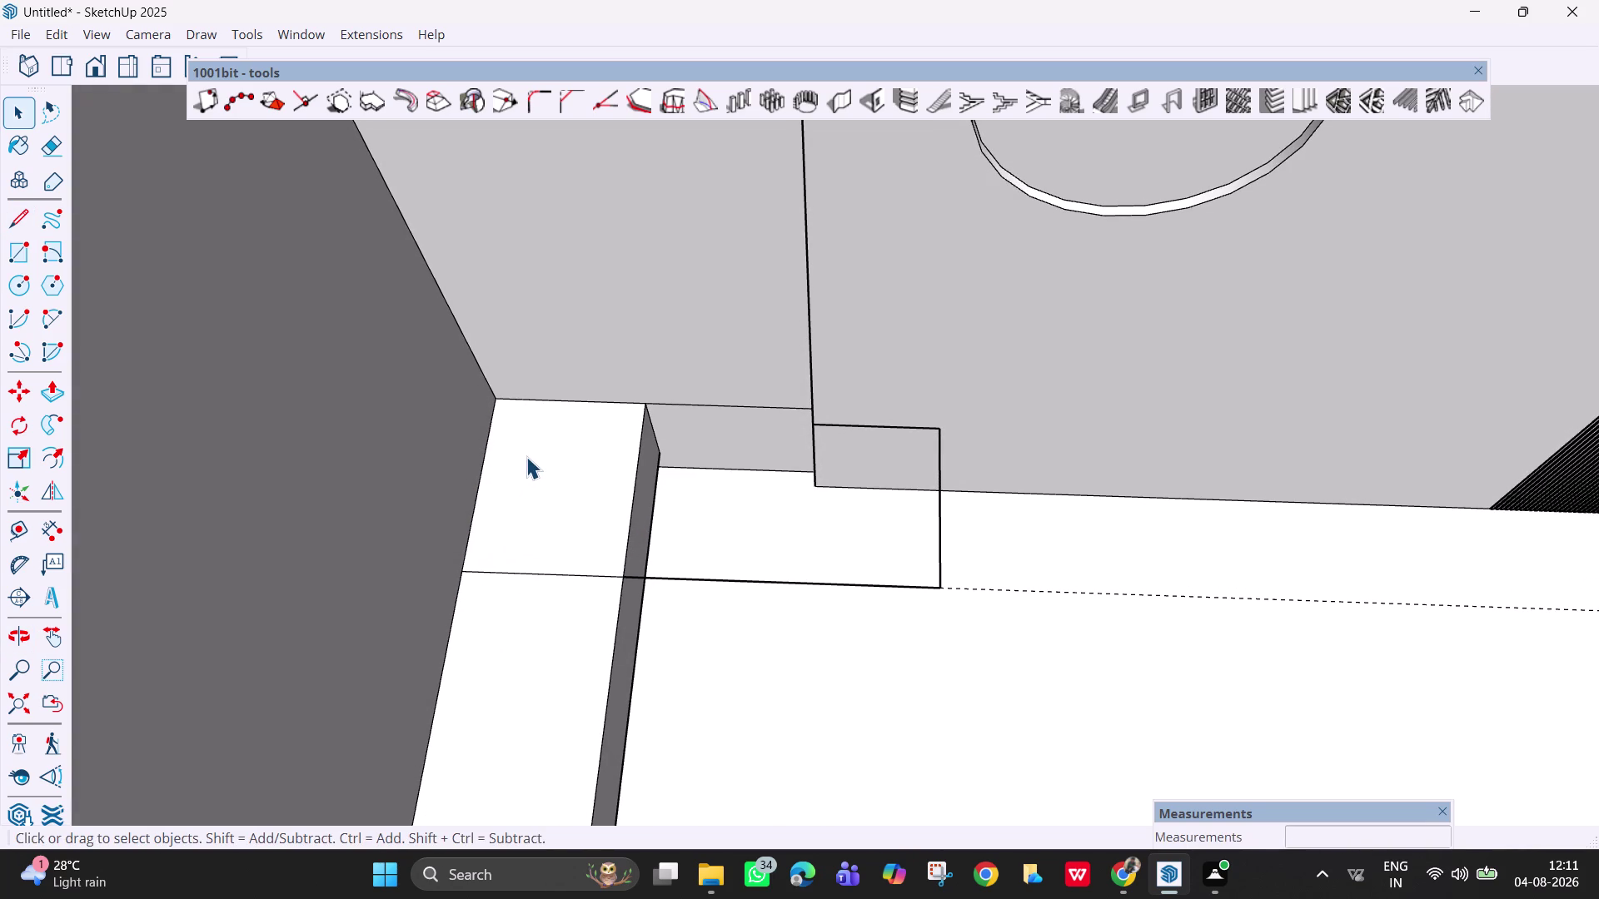
key(l)
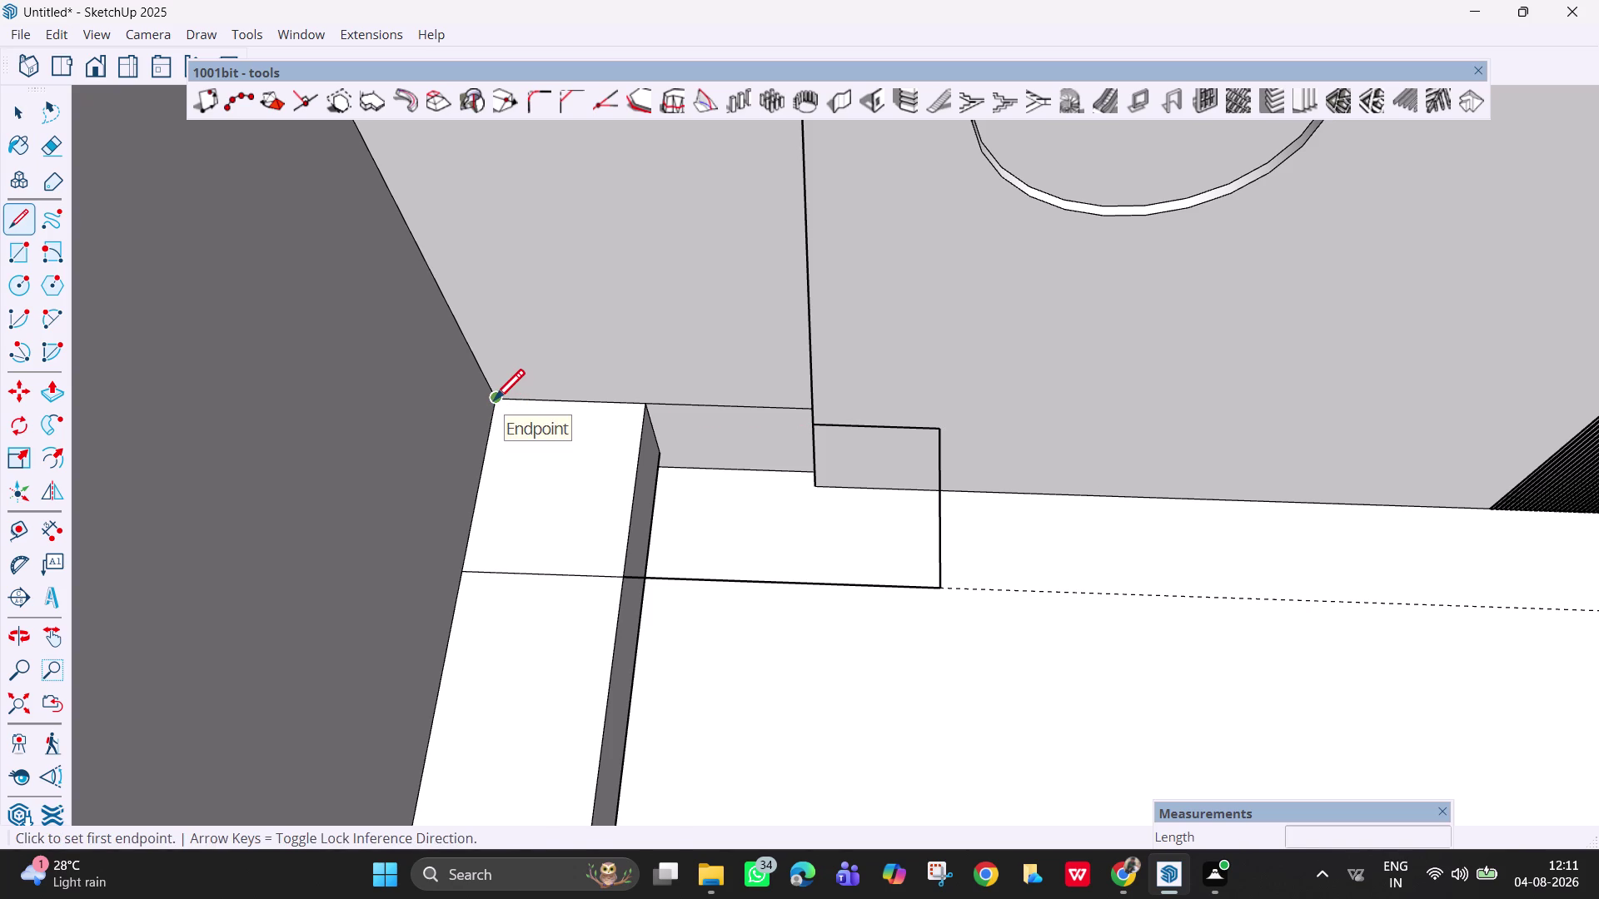
click(493, 401)
click(459, 577)
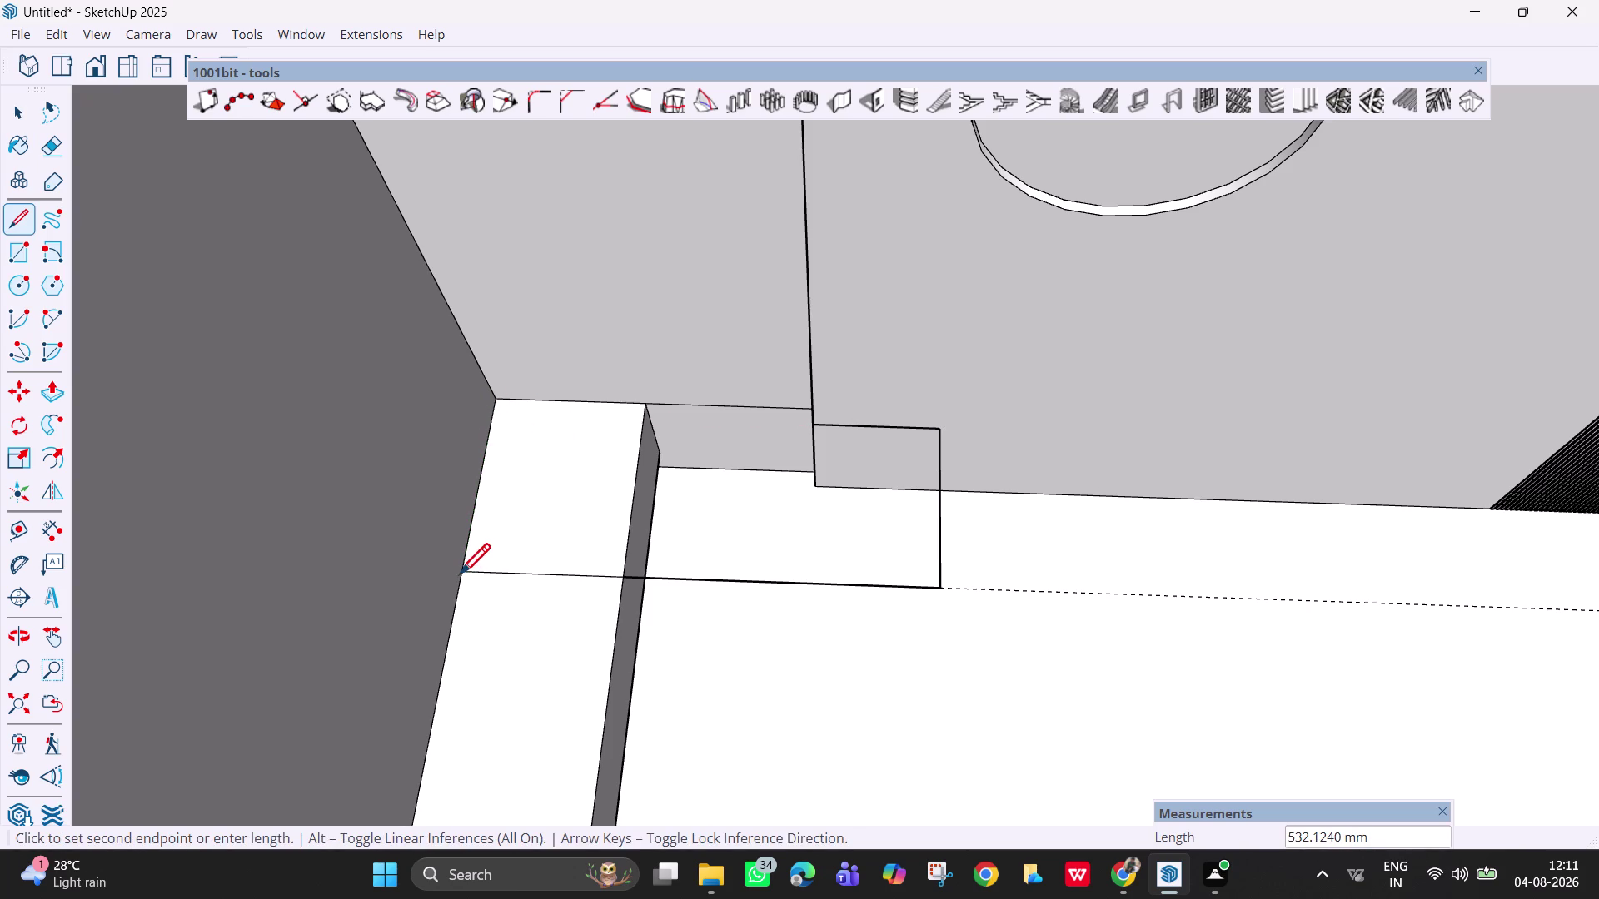
key(Escape)
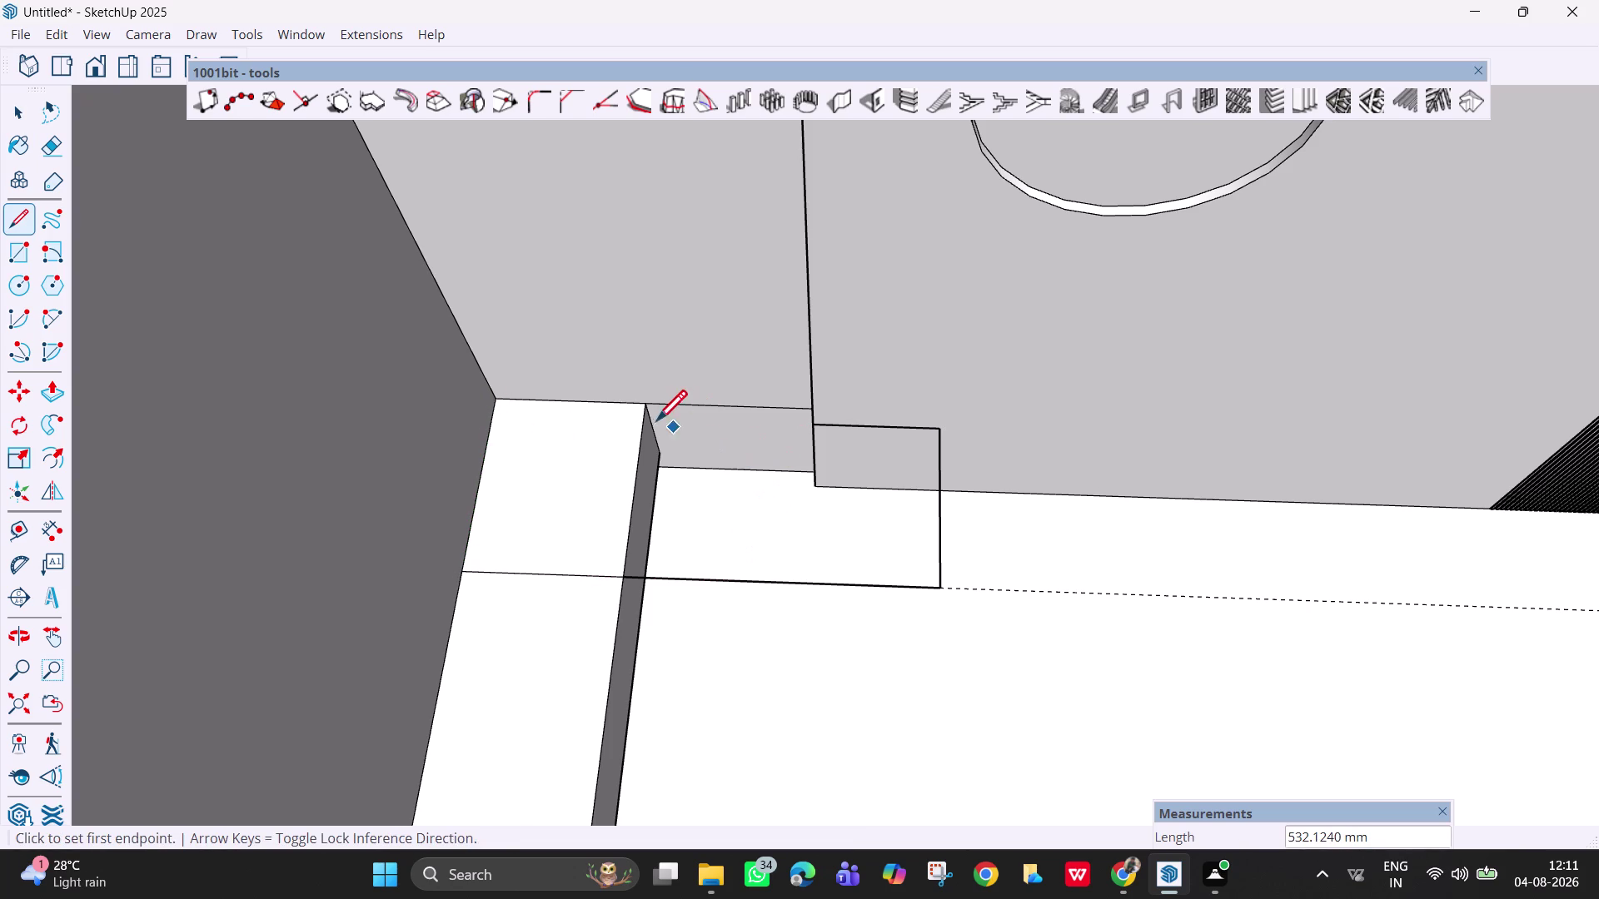
click(644, 410)
click(625, 577)
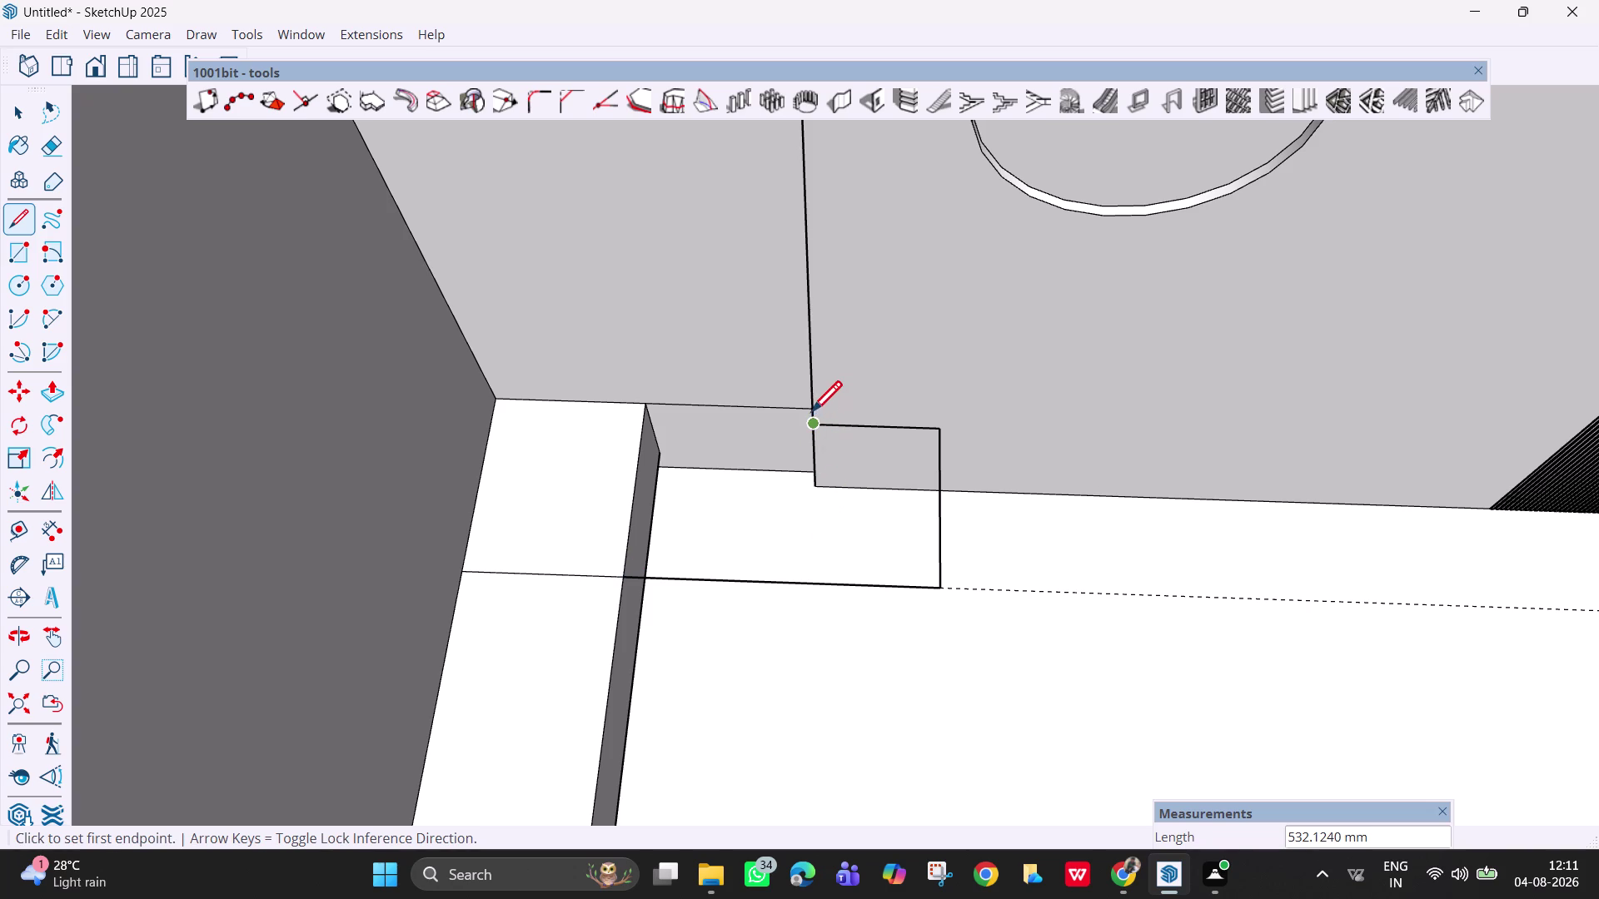
Draw a line from the panel's bottom corner to the floor line, splitting the face.
middle_drag(827, 430, 910, 473)
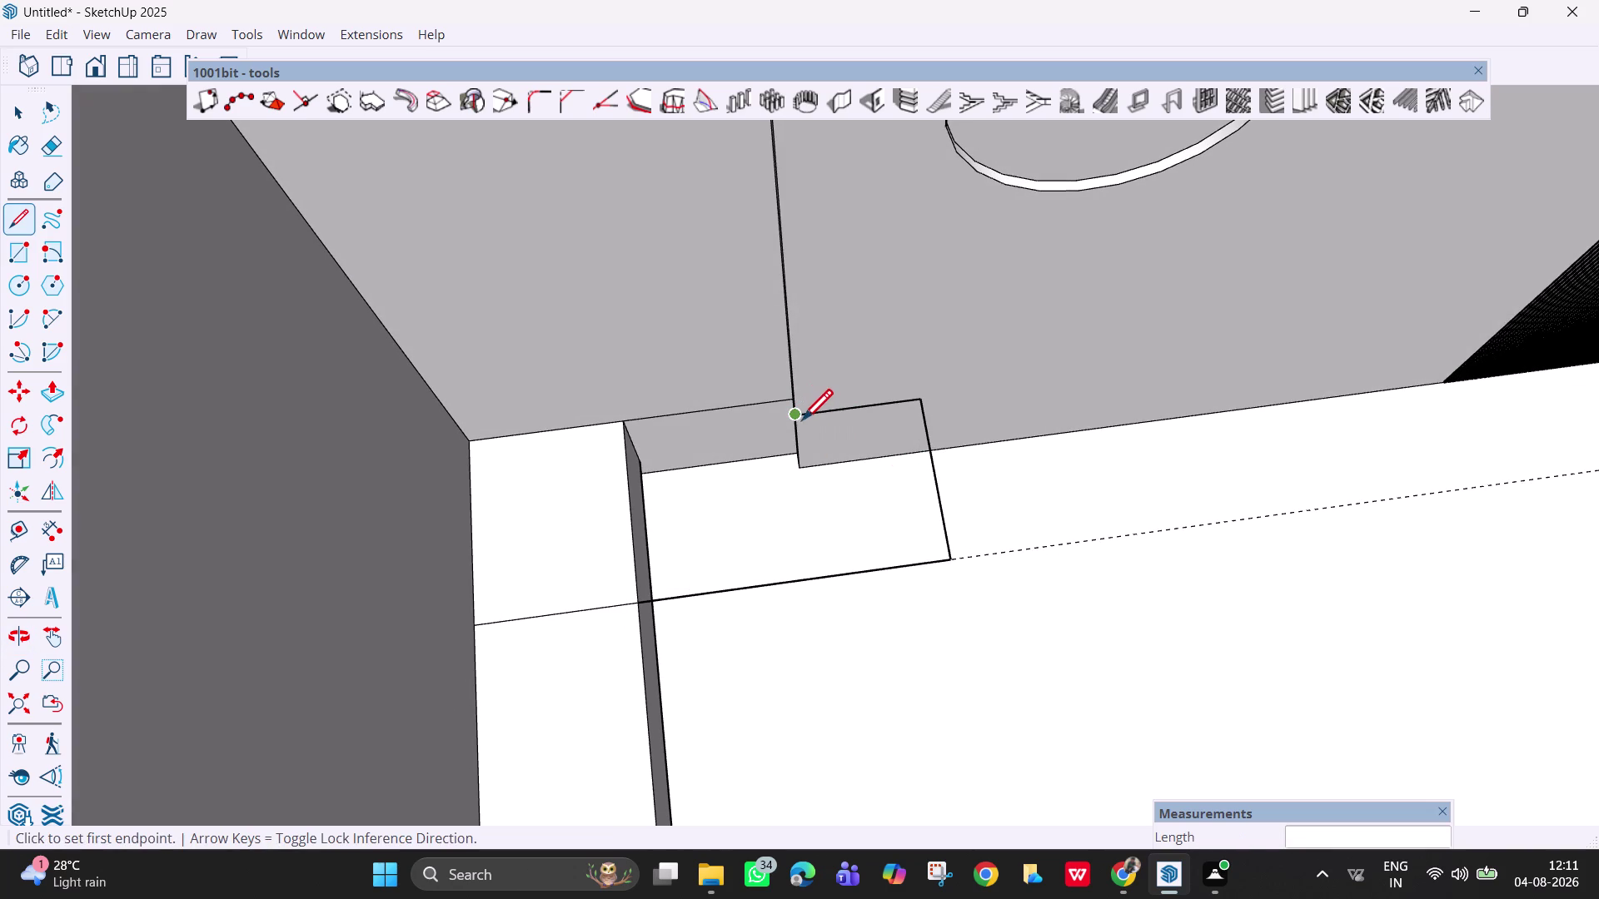
click(795, 419)
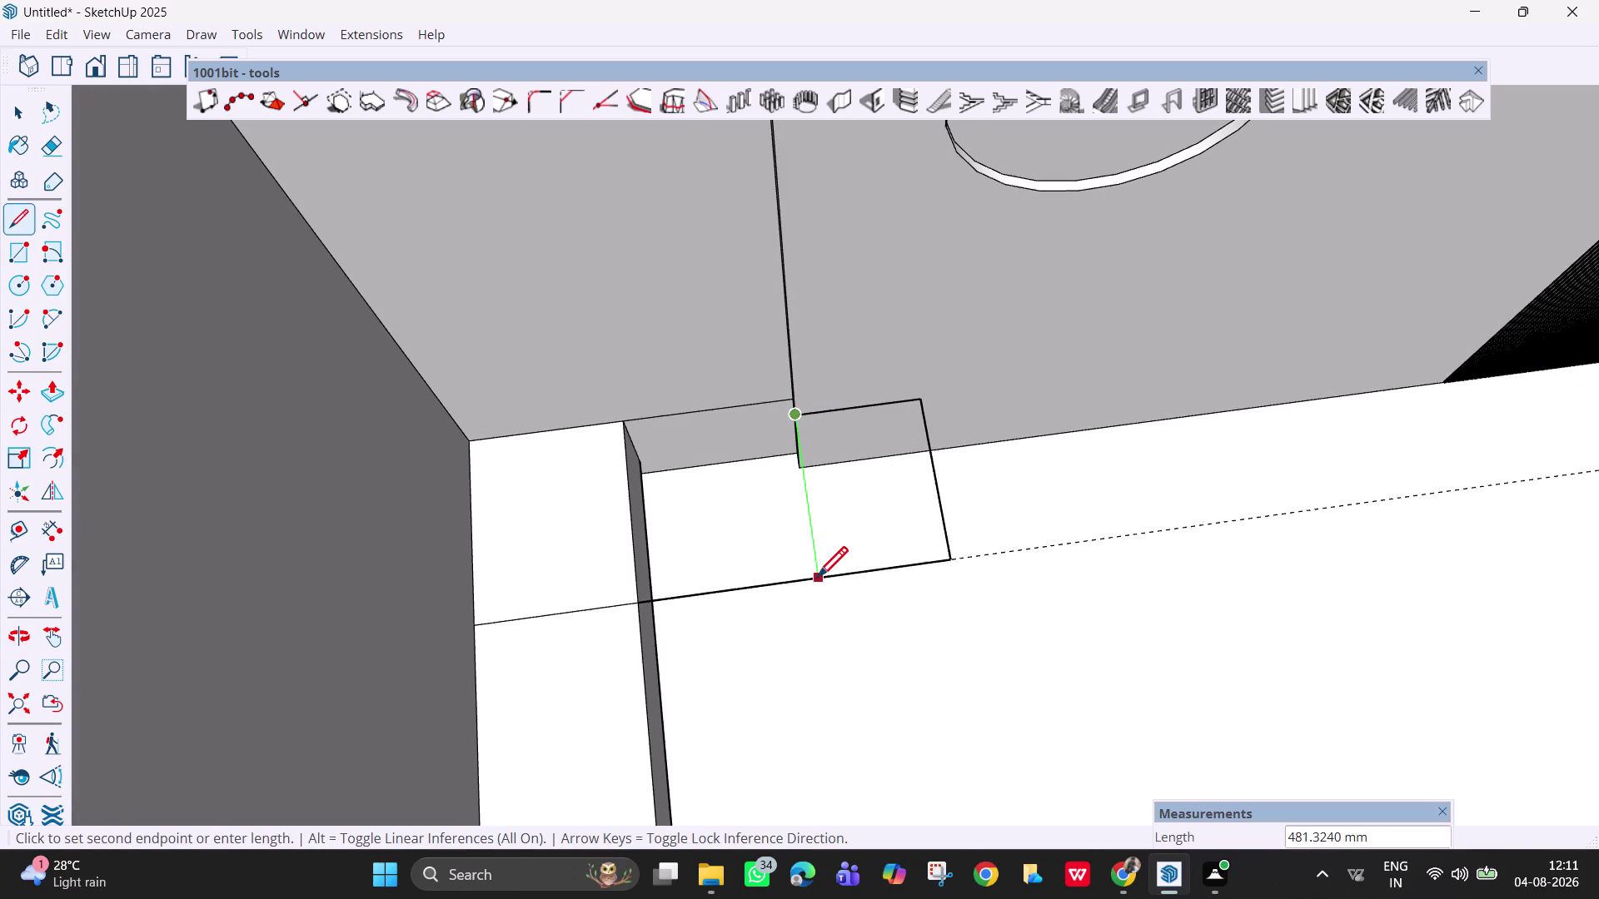
click(816, 581)
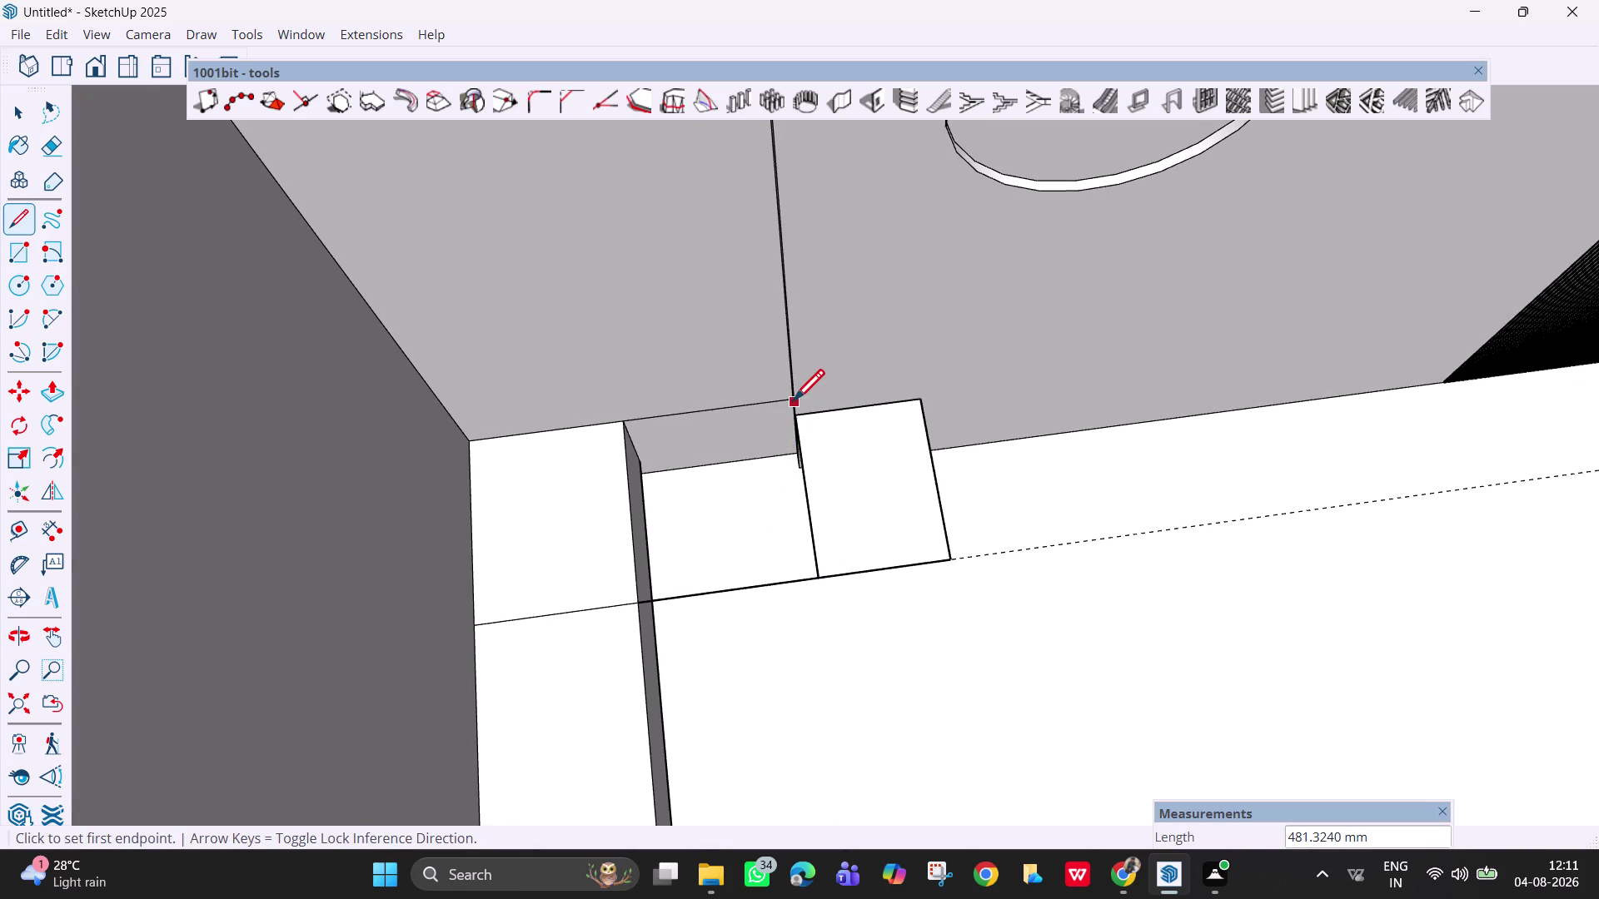
middle_drag(741, 496, 743, 431)
middle_drag(743, 421, 726, 384)
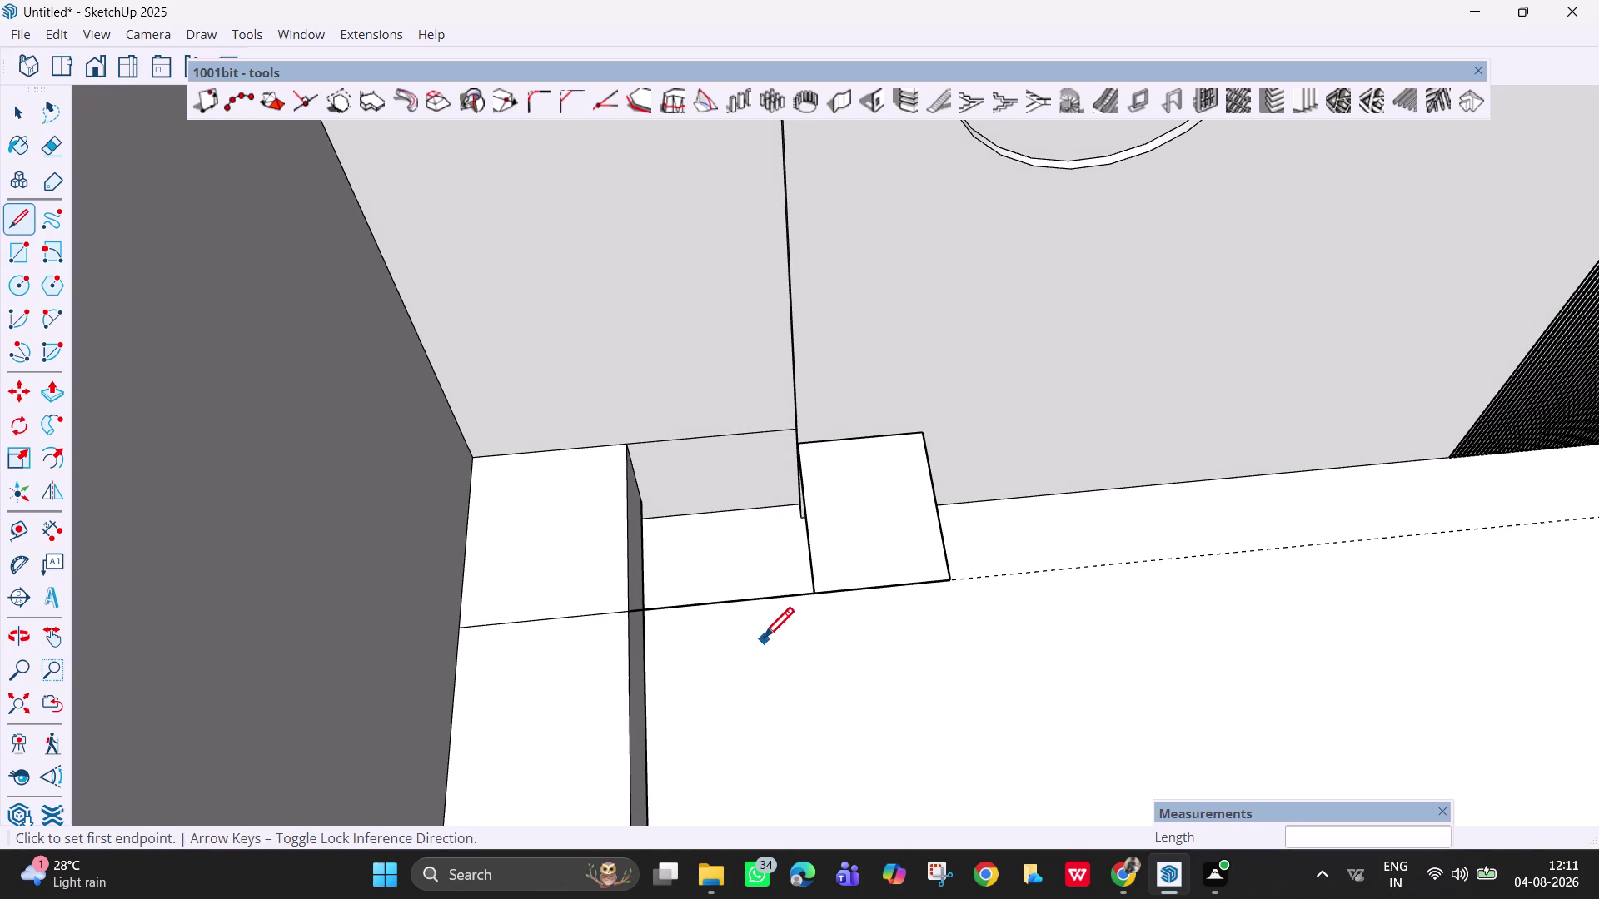
middle_drag(761, 640, 743, 281)
middle_drag(744, 281, 601, 622)
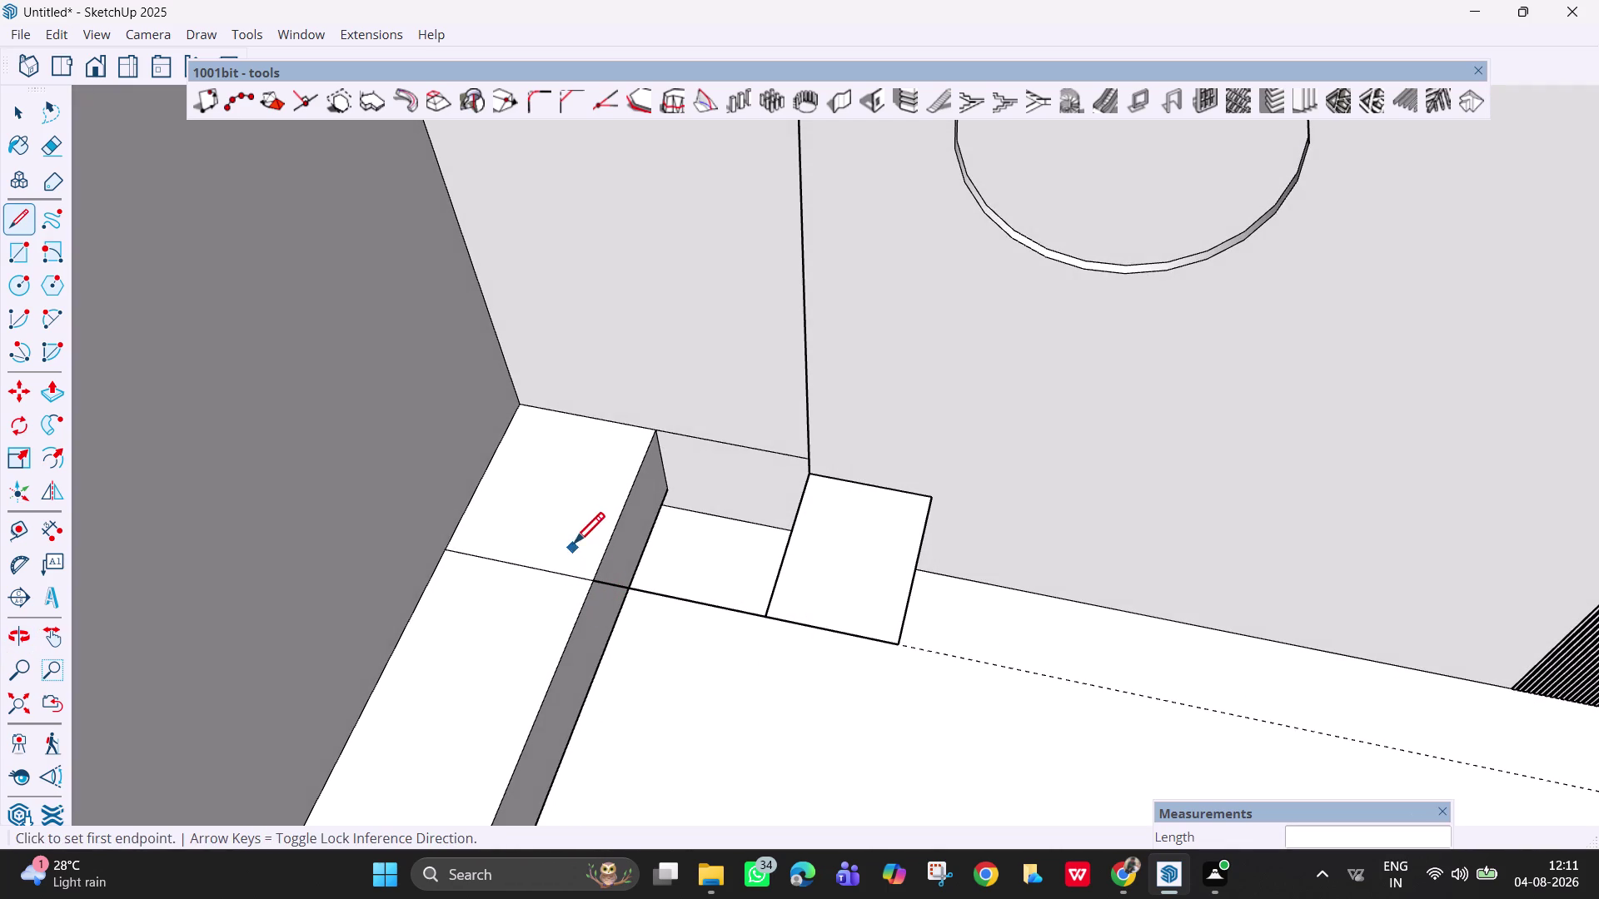
click(661, 430)
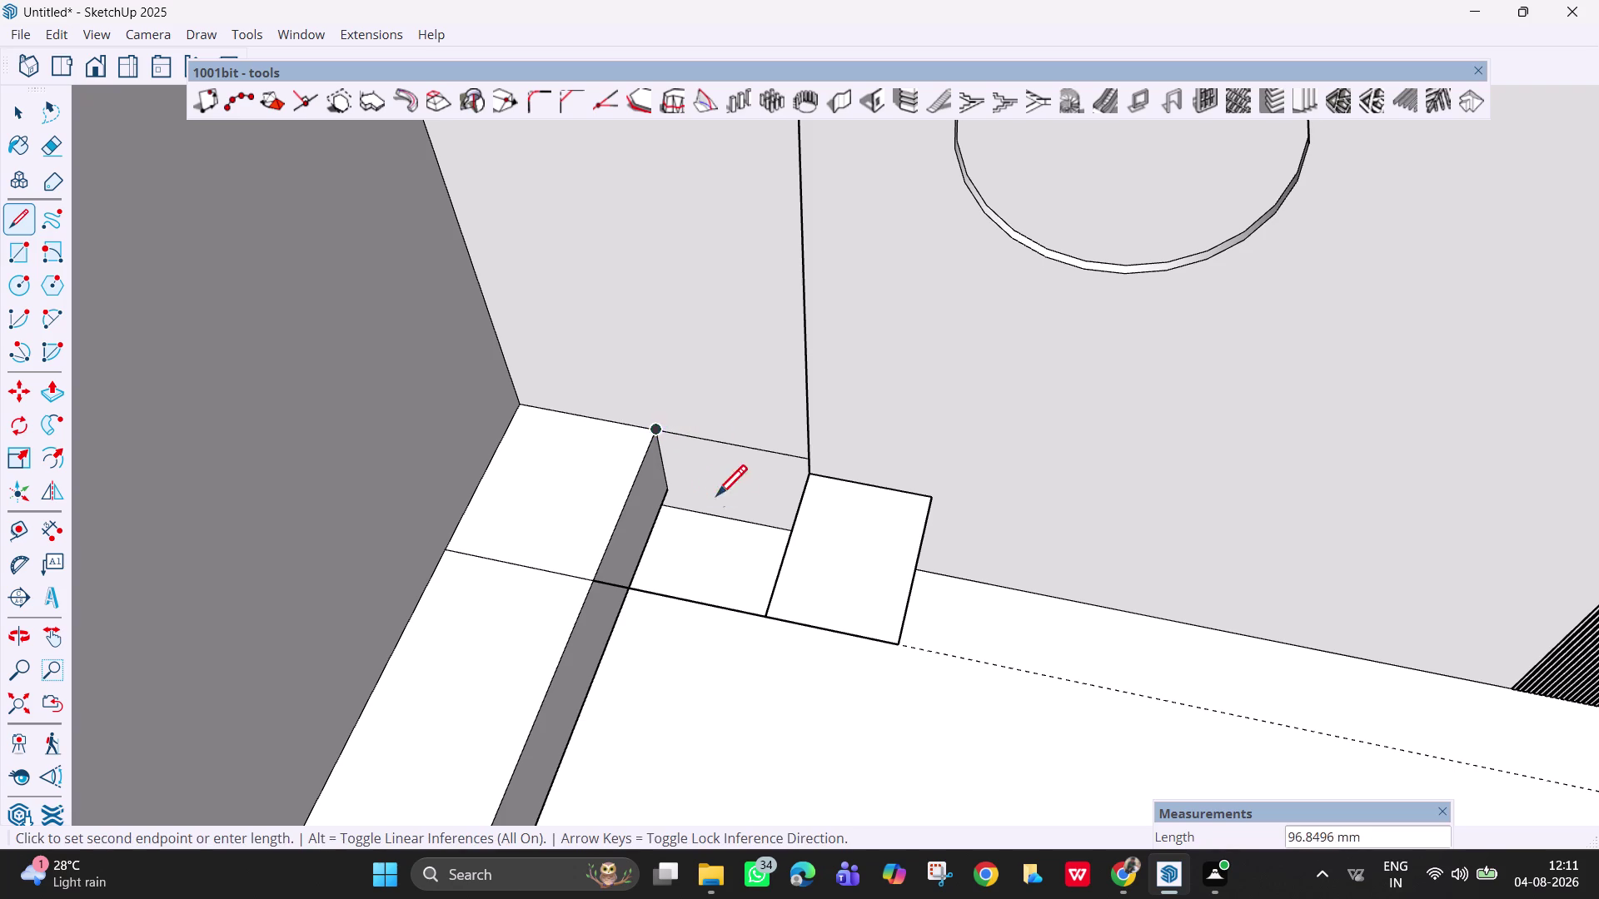
Draw a rectangle filling the floor gap beside the raised strip.
key(Escape)
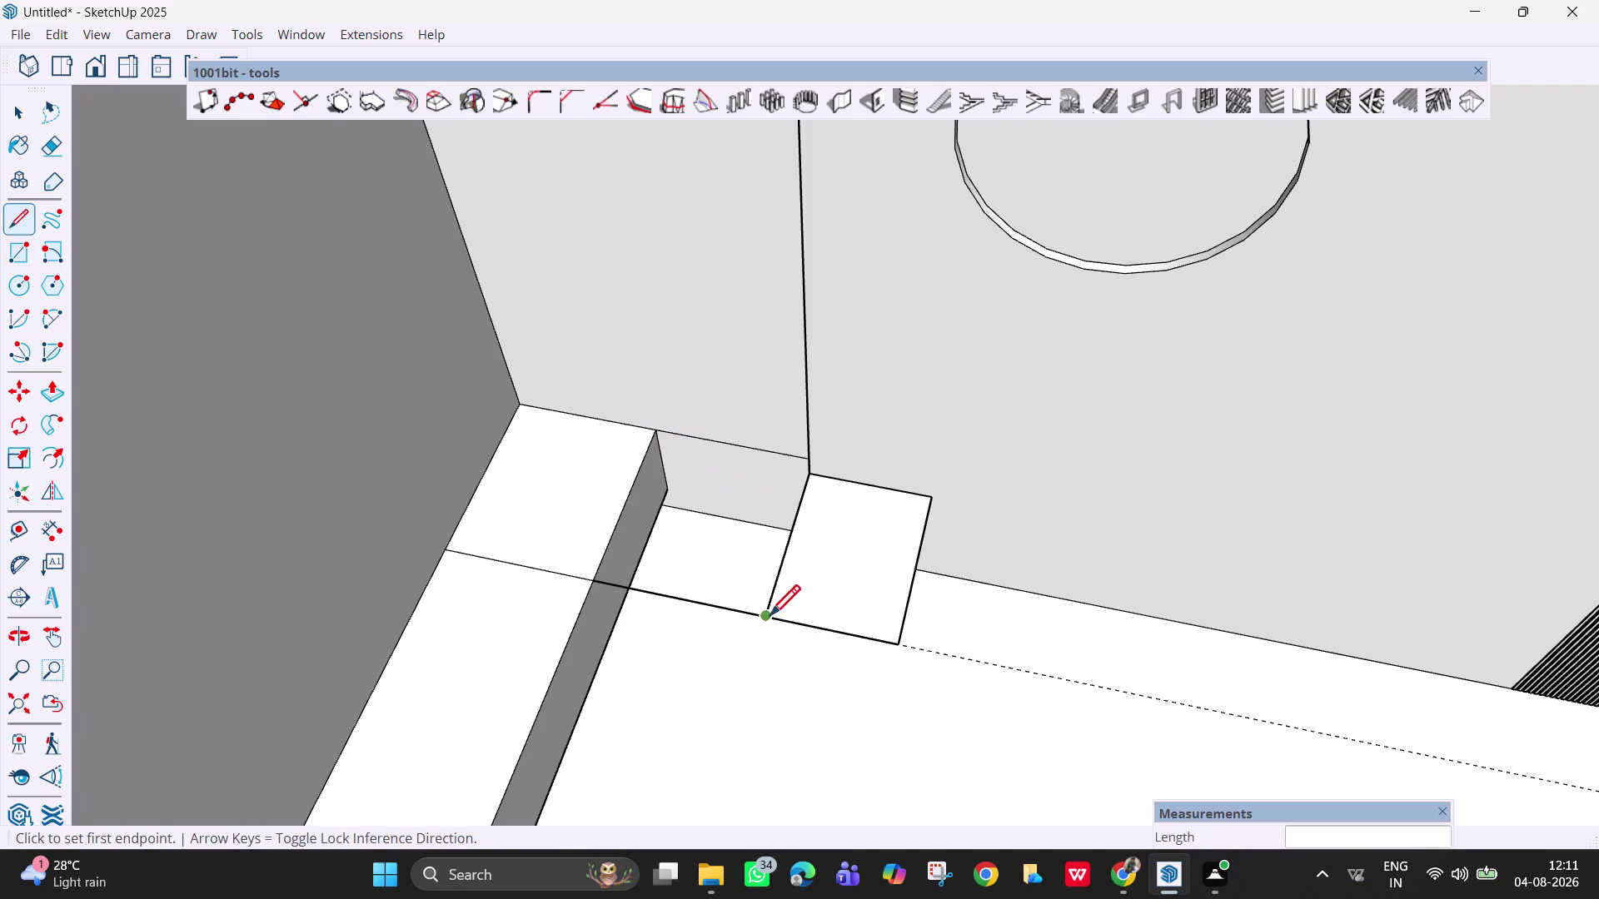
key(r)
click(652, 437)
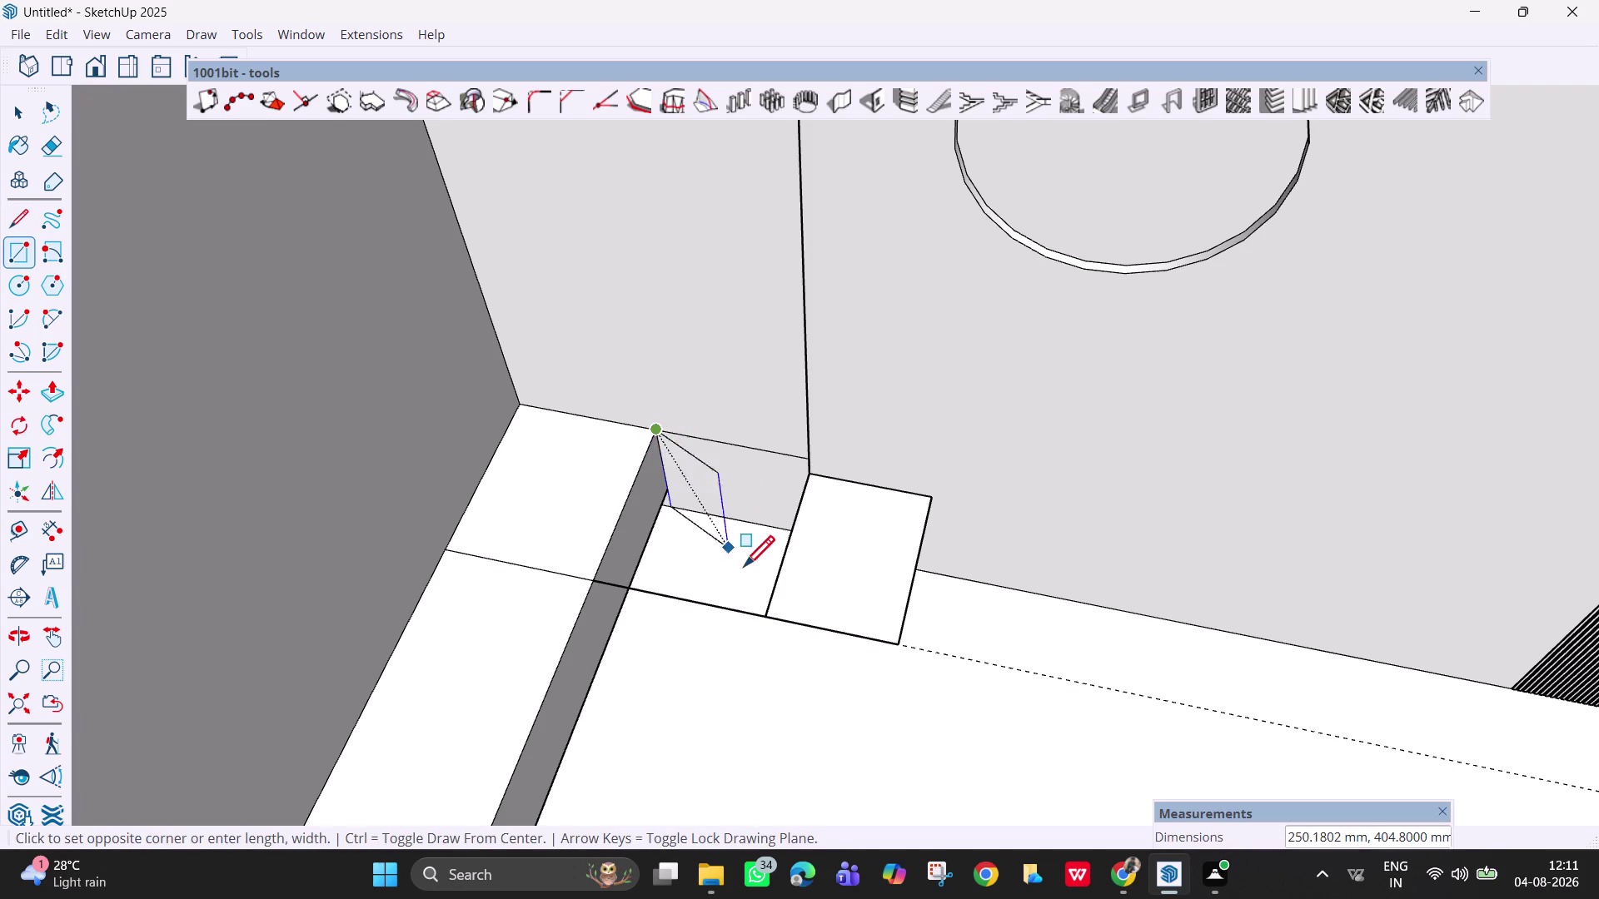
click(766, 613)
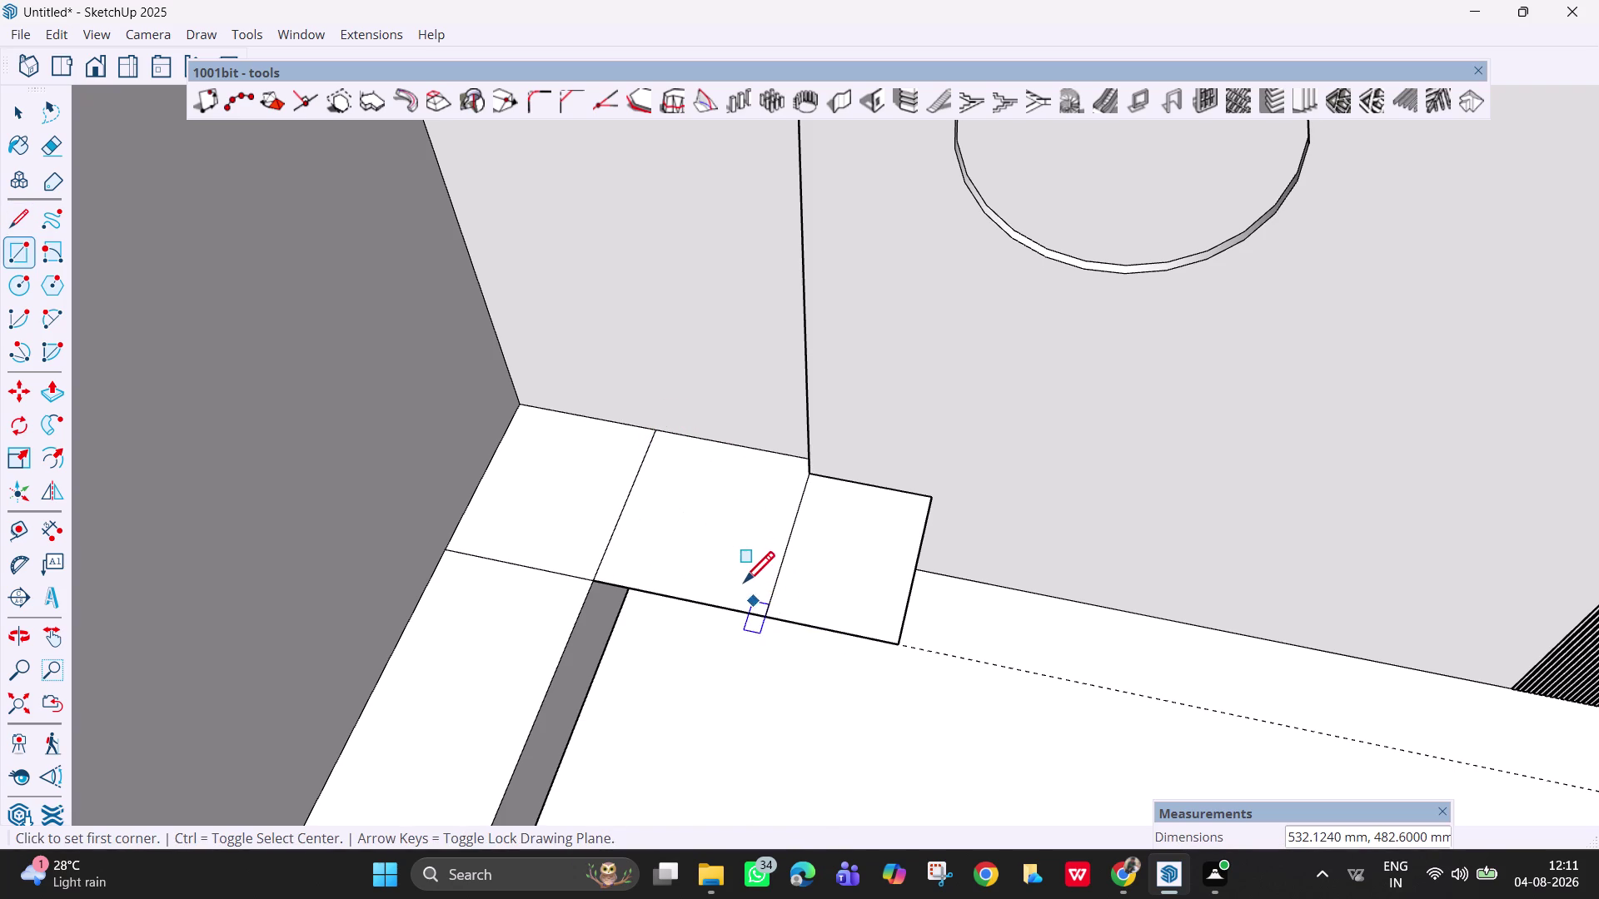
Erase the dividing edges so the patch merges with the square and strip faces.
key(Escape)
key(space)
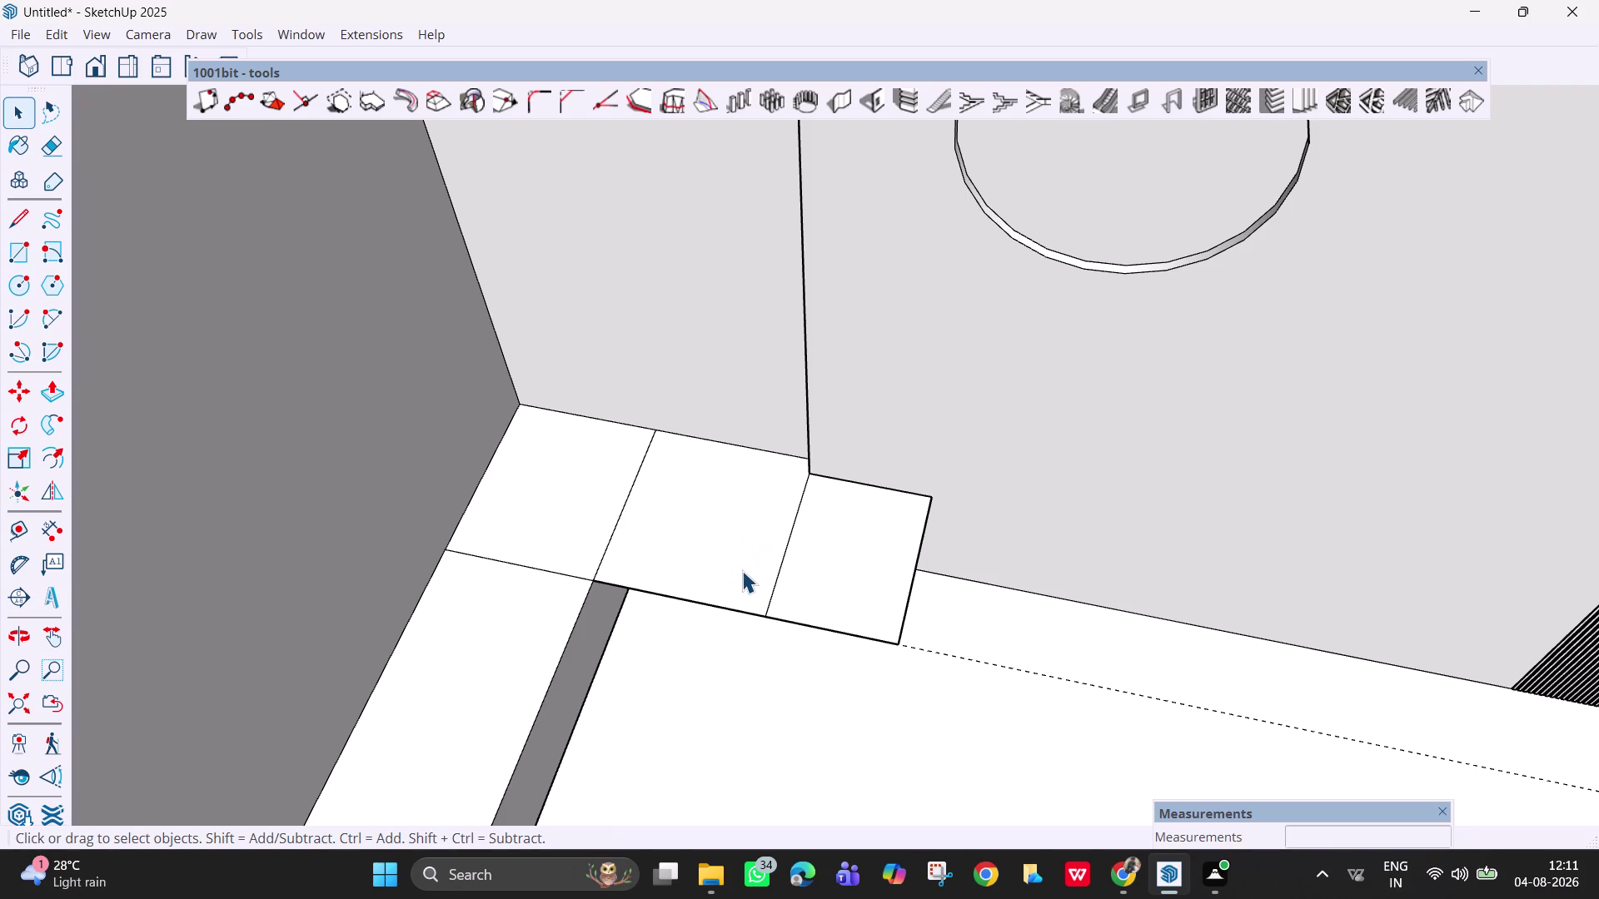
key(e)
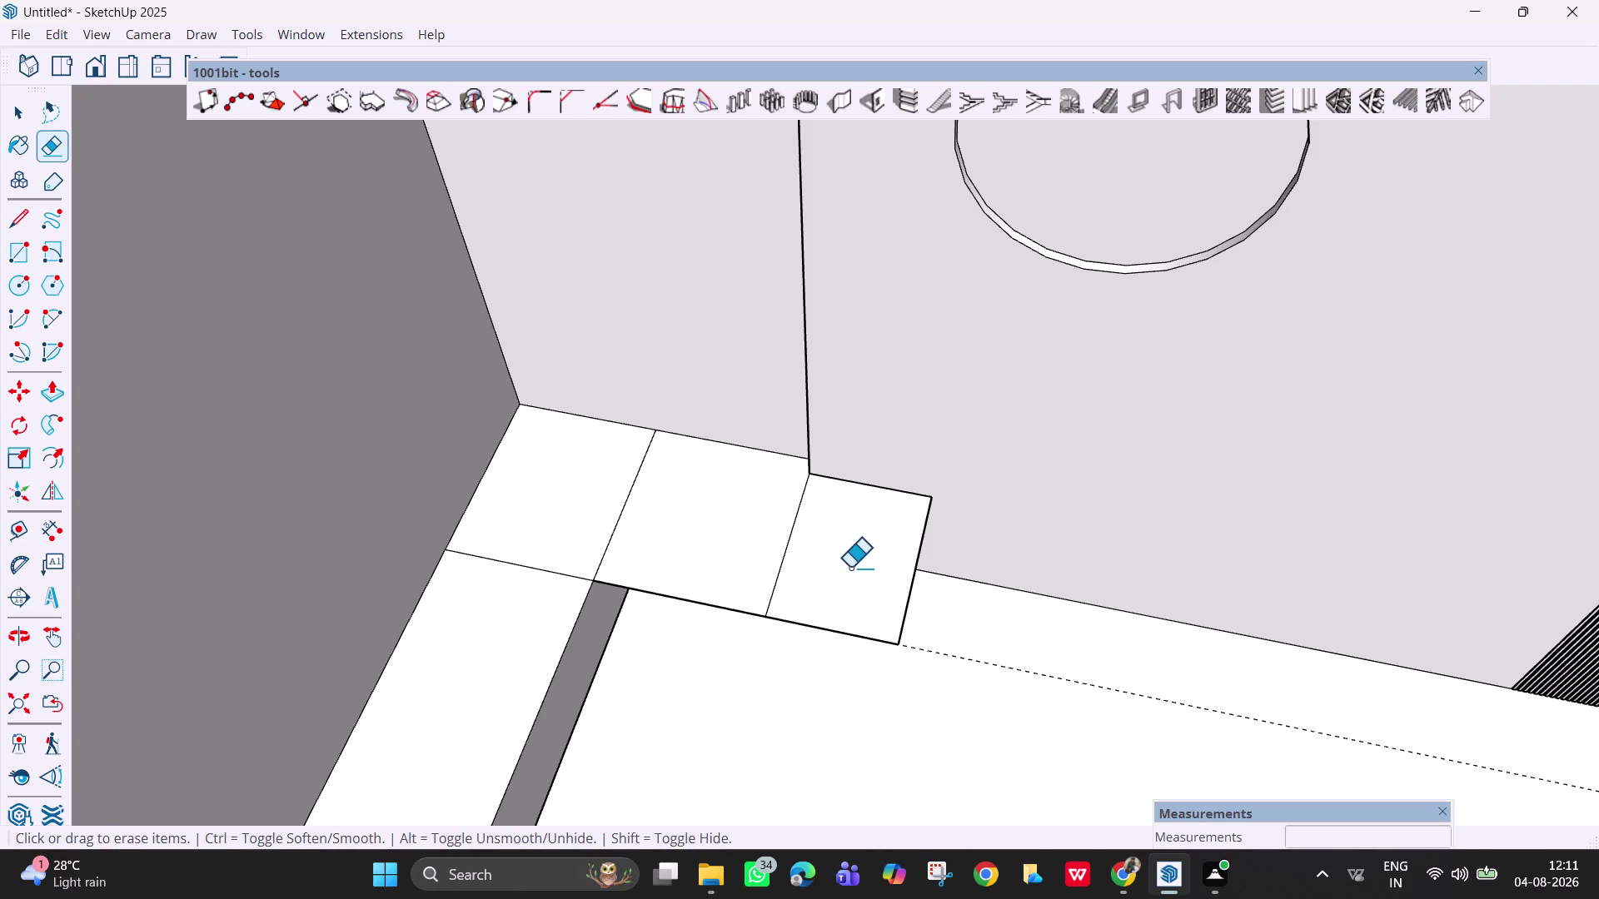
drag(793, 535, 769, 533)
click(612, 518)
drag(623, 524, 602, 515)
key(ctrl+z)
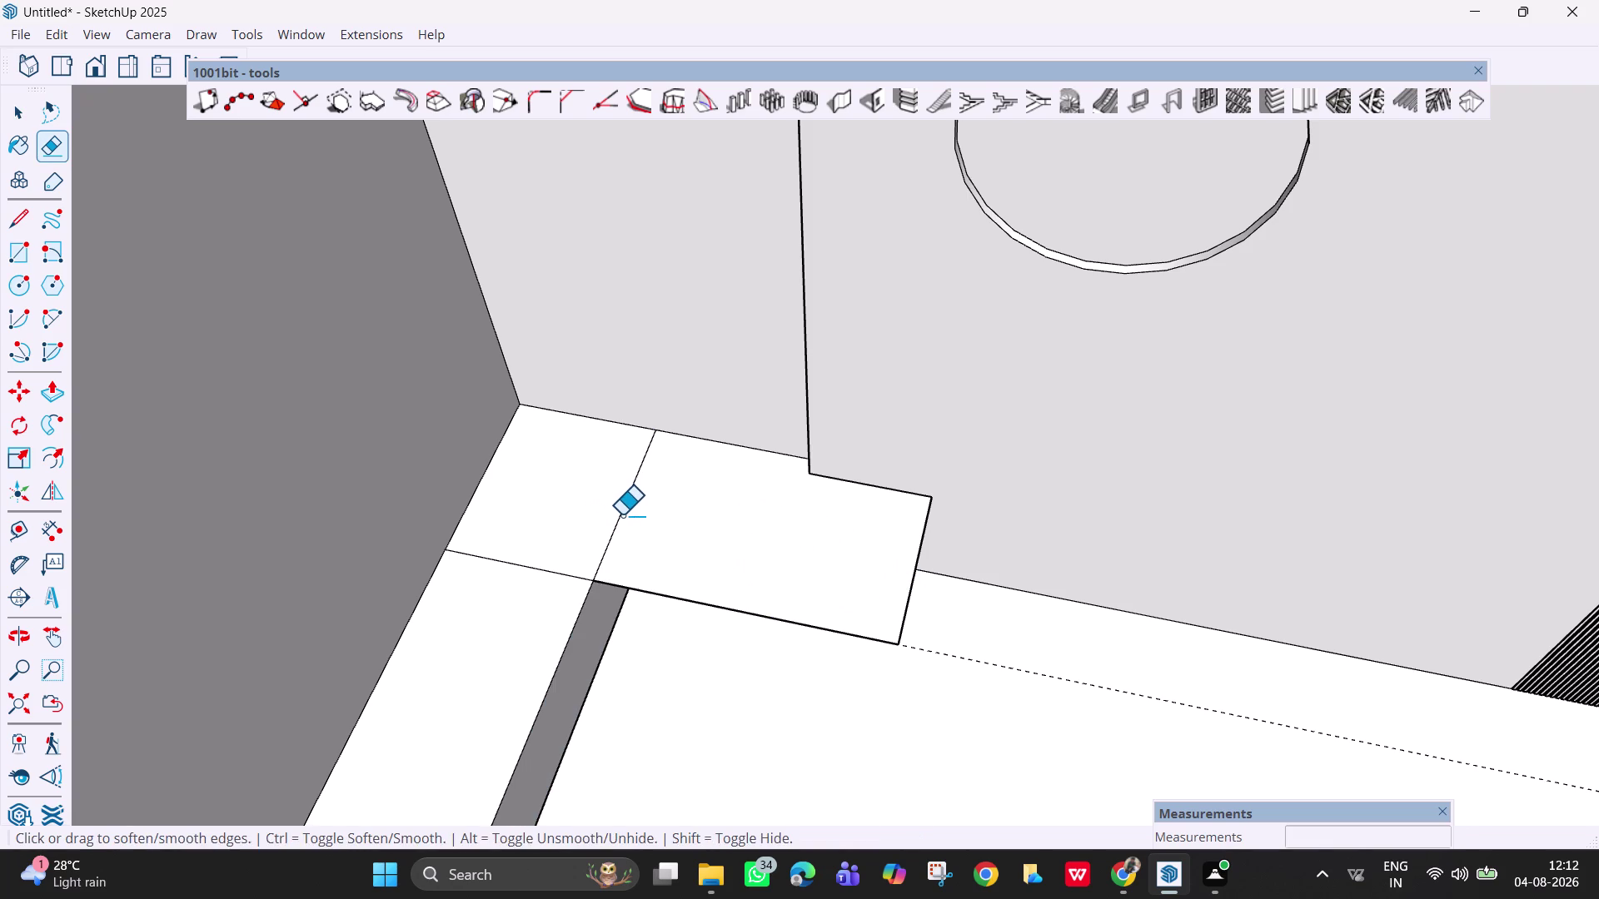
click(619, 512)
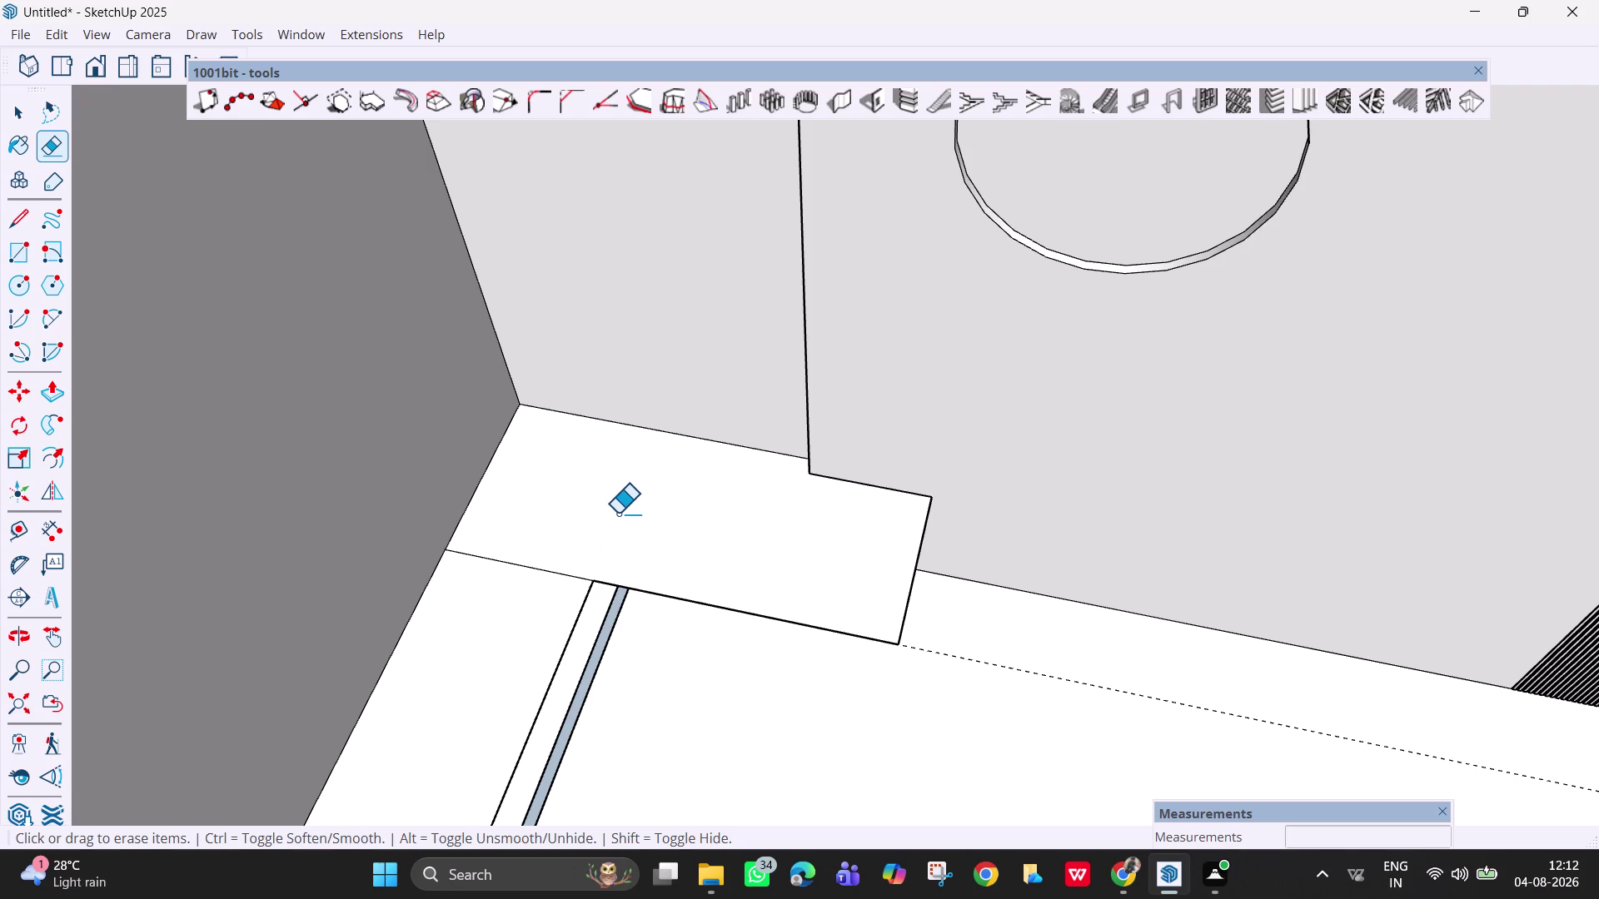
middle_drag(606, 507, 549, 369)
middle_drag(611, 605, 594, 469)
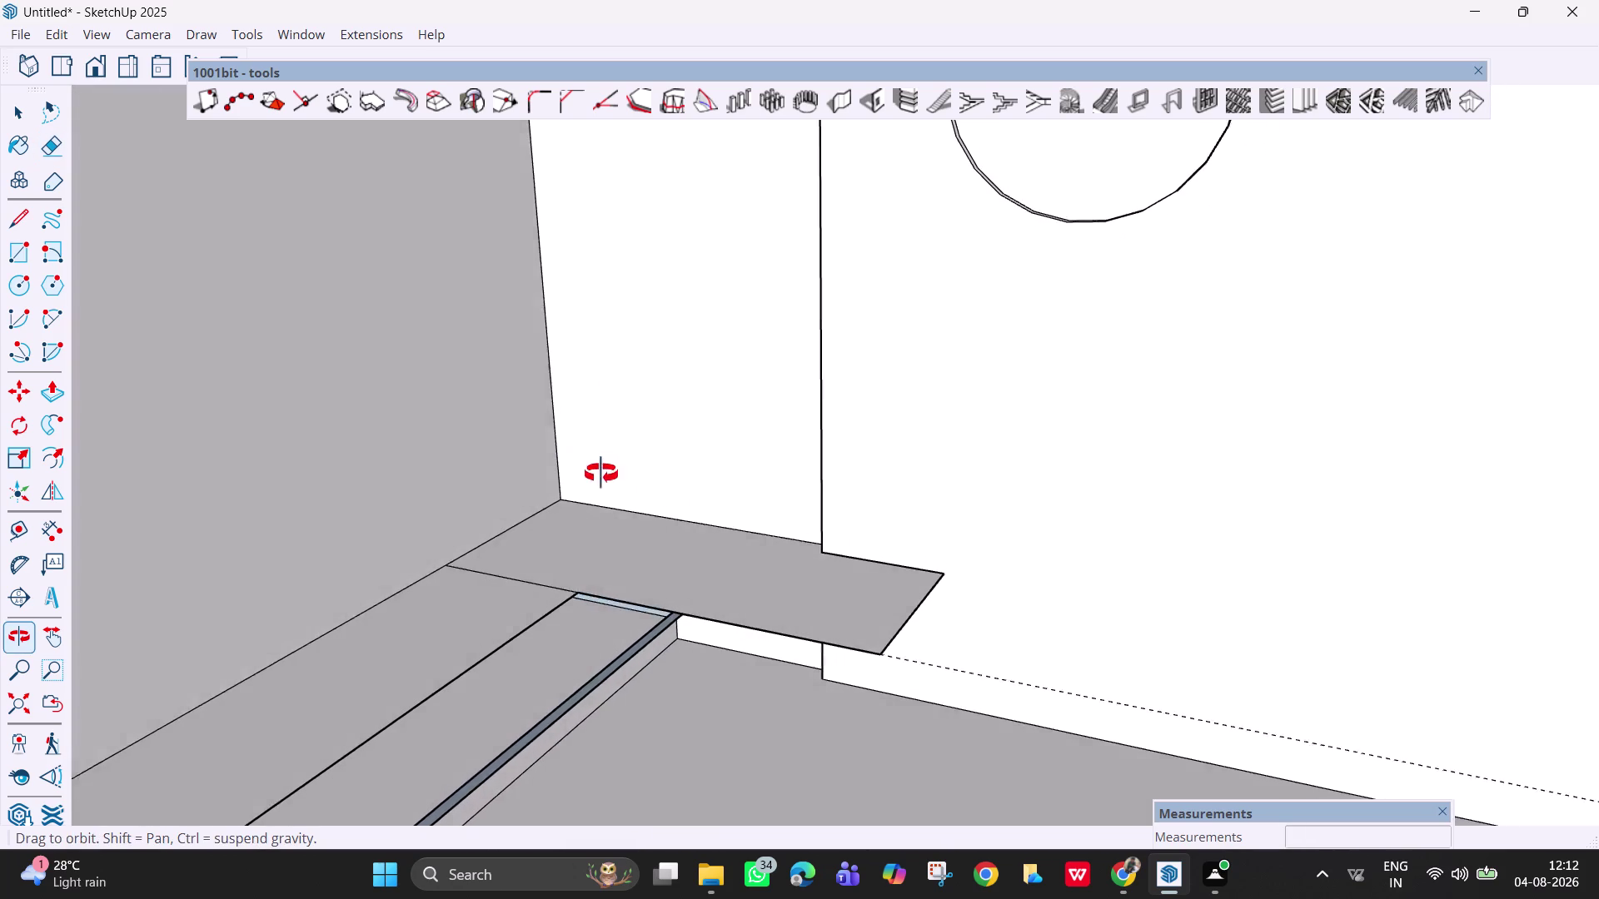
middle_drag(595, 469, 676, 385)
Undo the floor patch and edge erasures step by step.
key(ctrl+z)
middle_drag(700, 563, 708, 569)
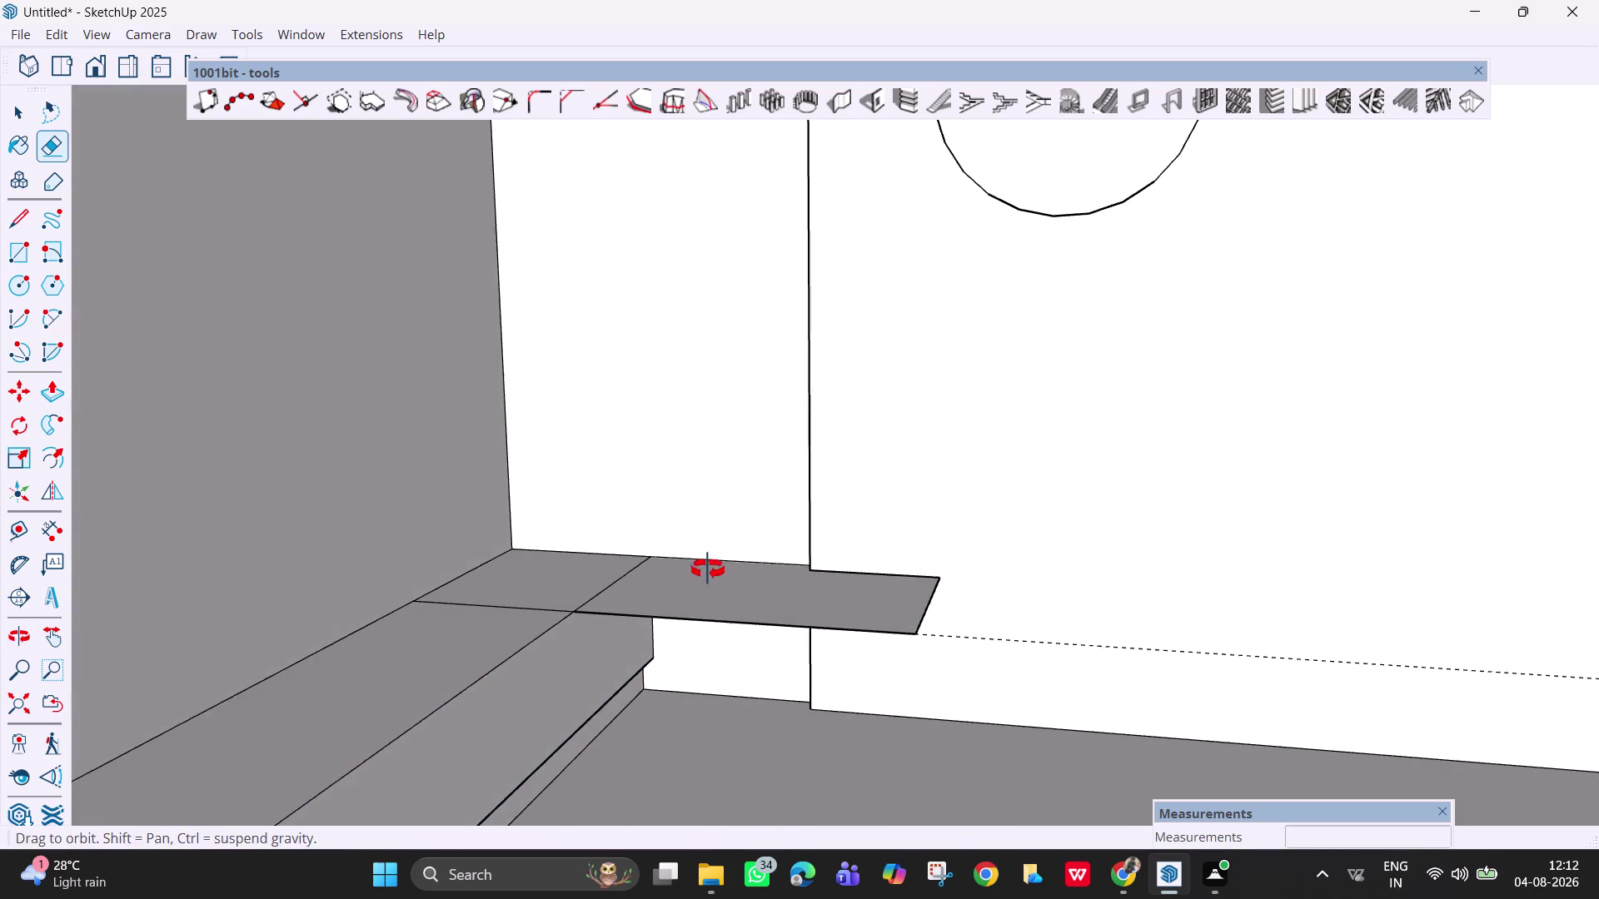
middle_drag(708, 568, 747, 686)
key(Escape)
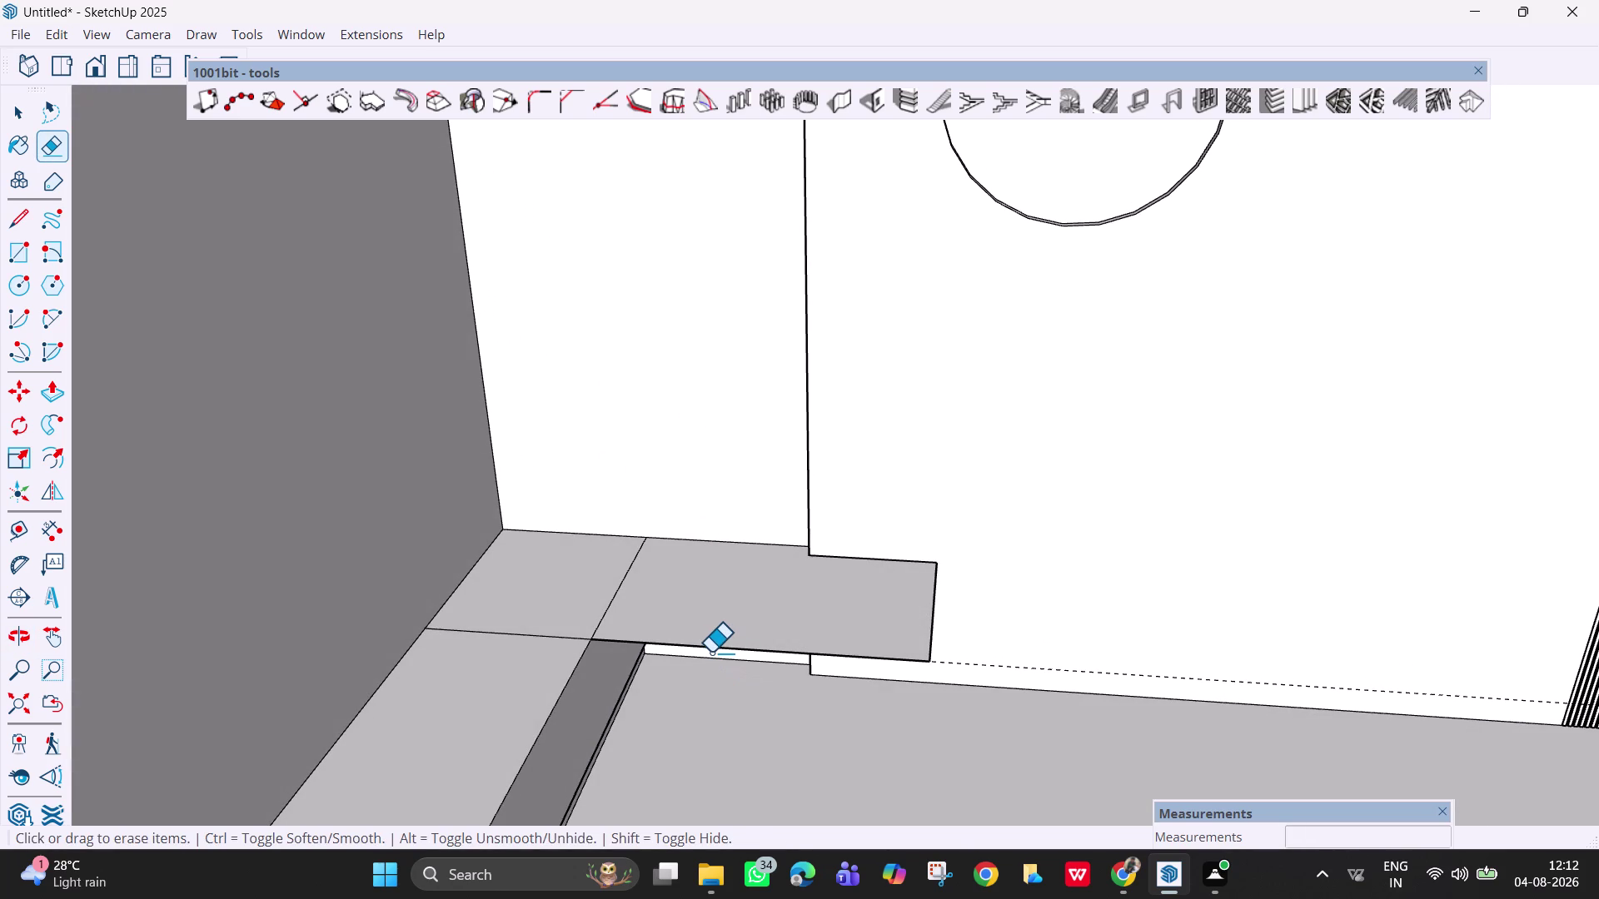
key(ctrl+z)
key(ctrl+z)
key(ctrl+z)
key(ctrl+z)
key(ctrl+z)
key(ctrl+z)
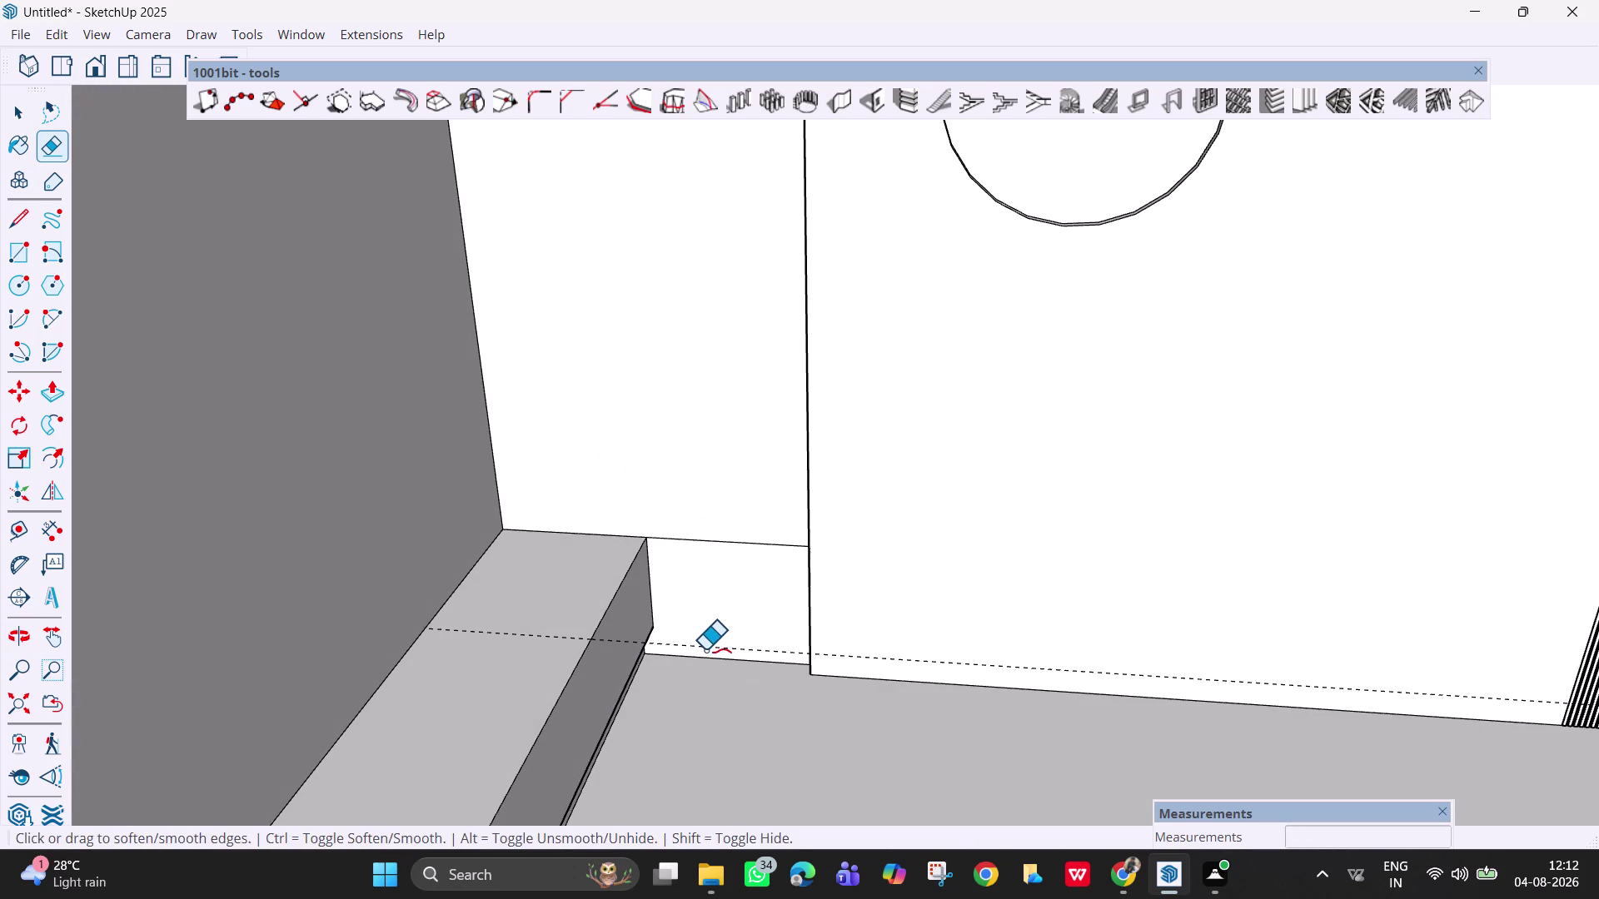
key(ctrl+z)
key(ctrl+z)
key(ctrl+z)
key(ctrl+z)
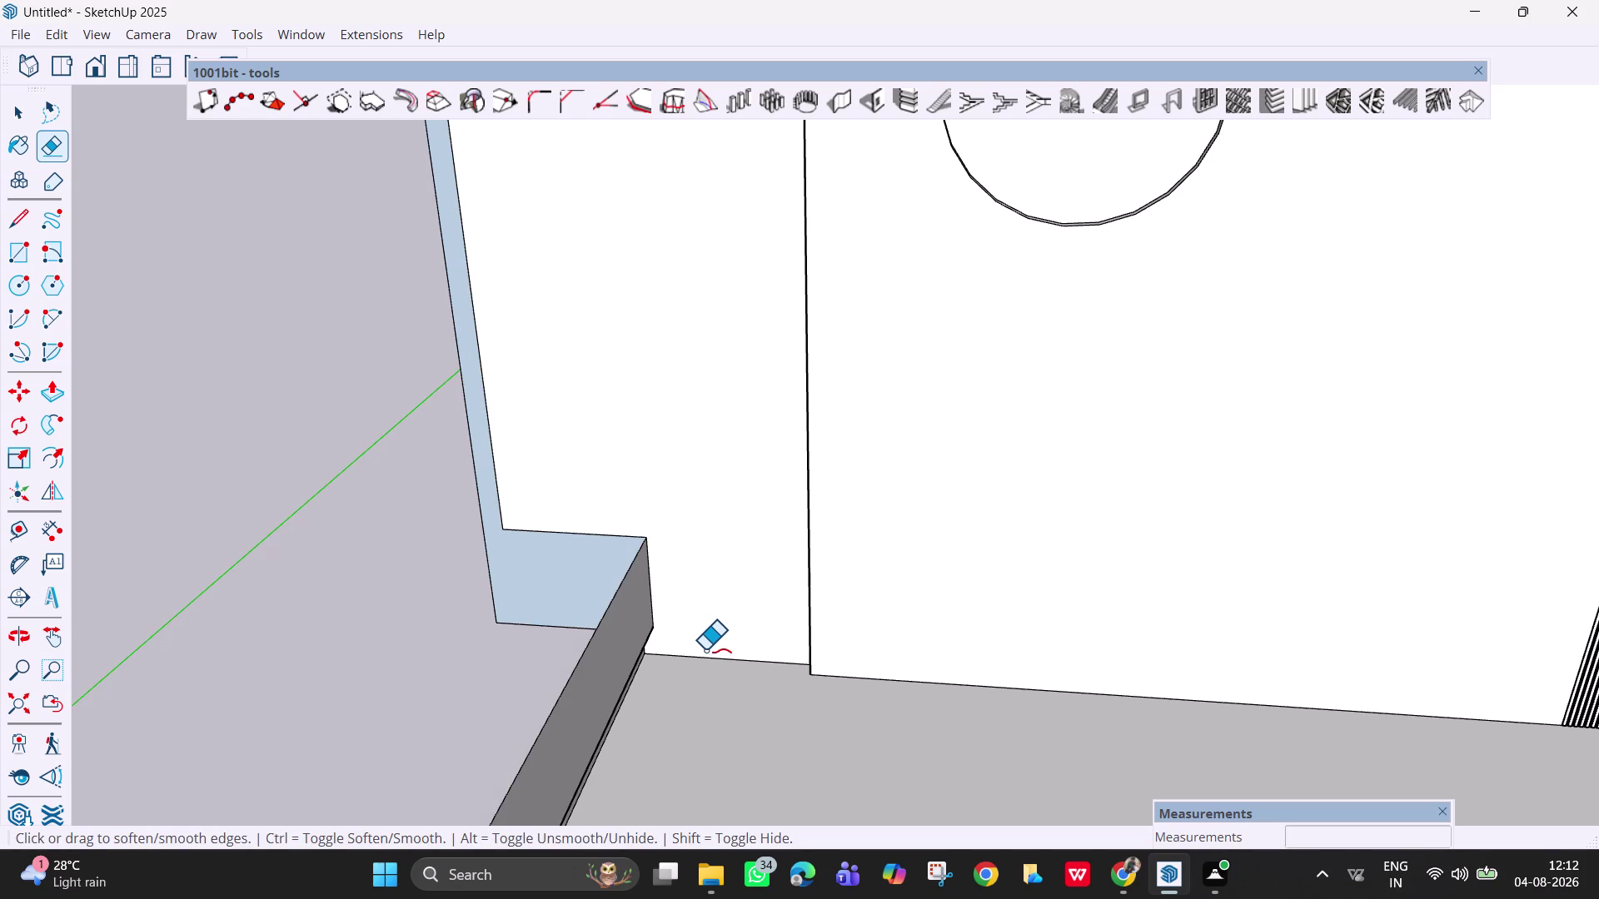
click(49, 32)
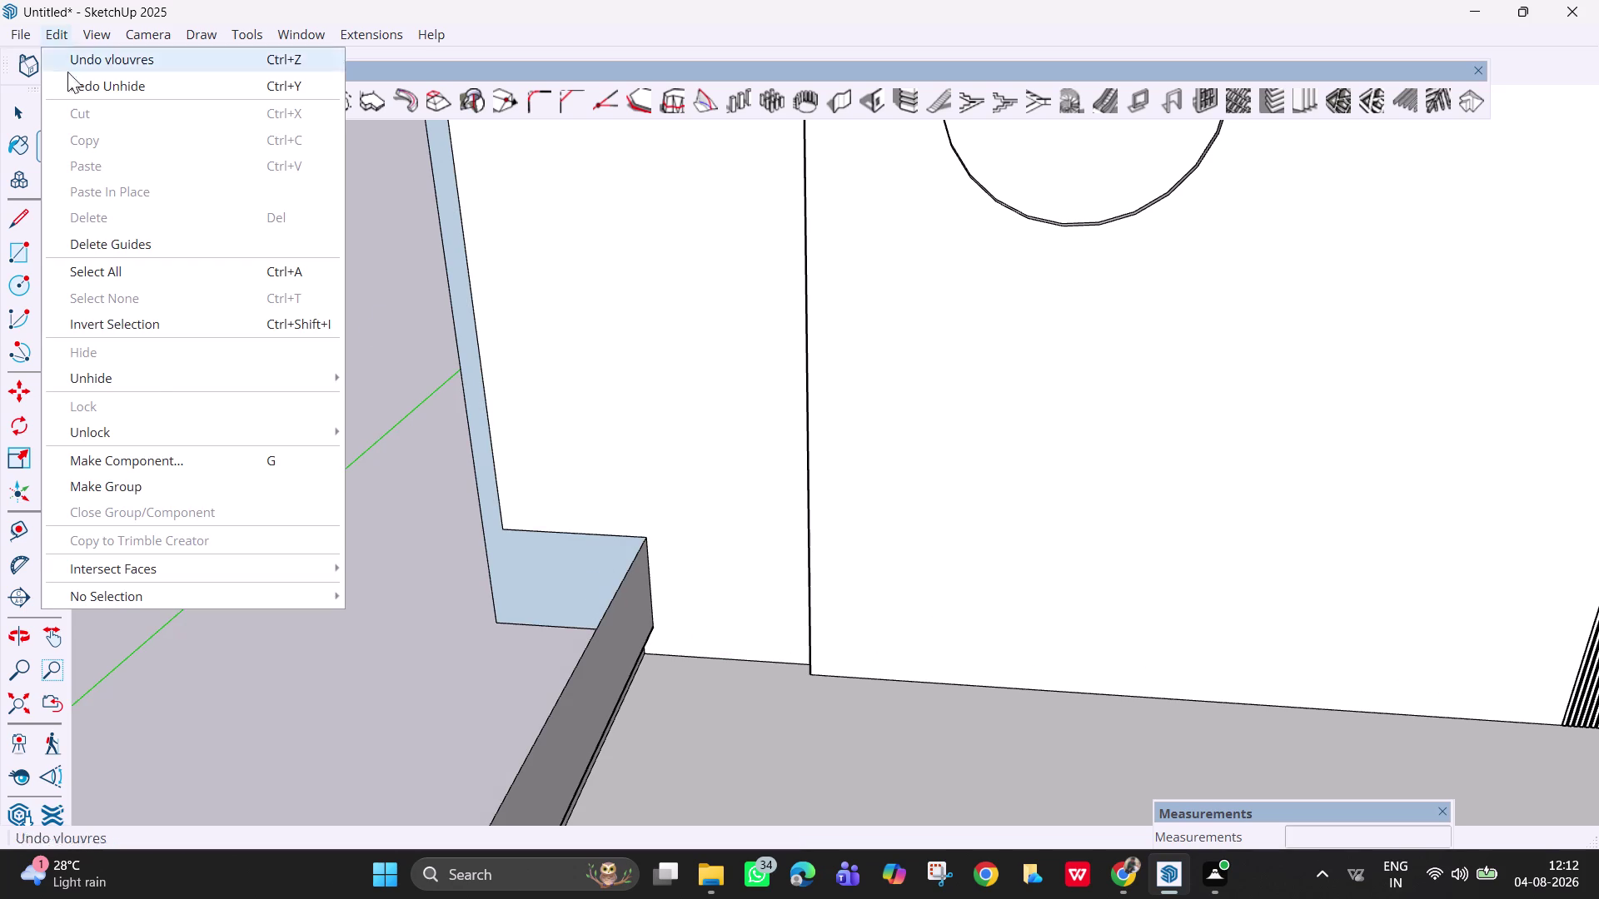
Unhide all hidden geometry, dismiss the Bluetooth notification, and save the model.
click(156, 386)
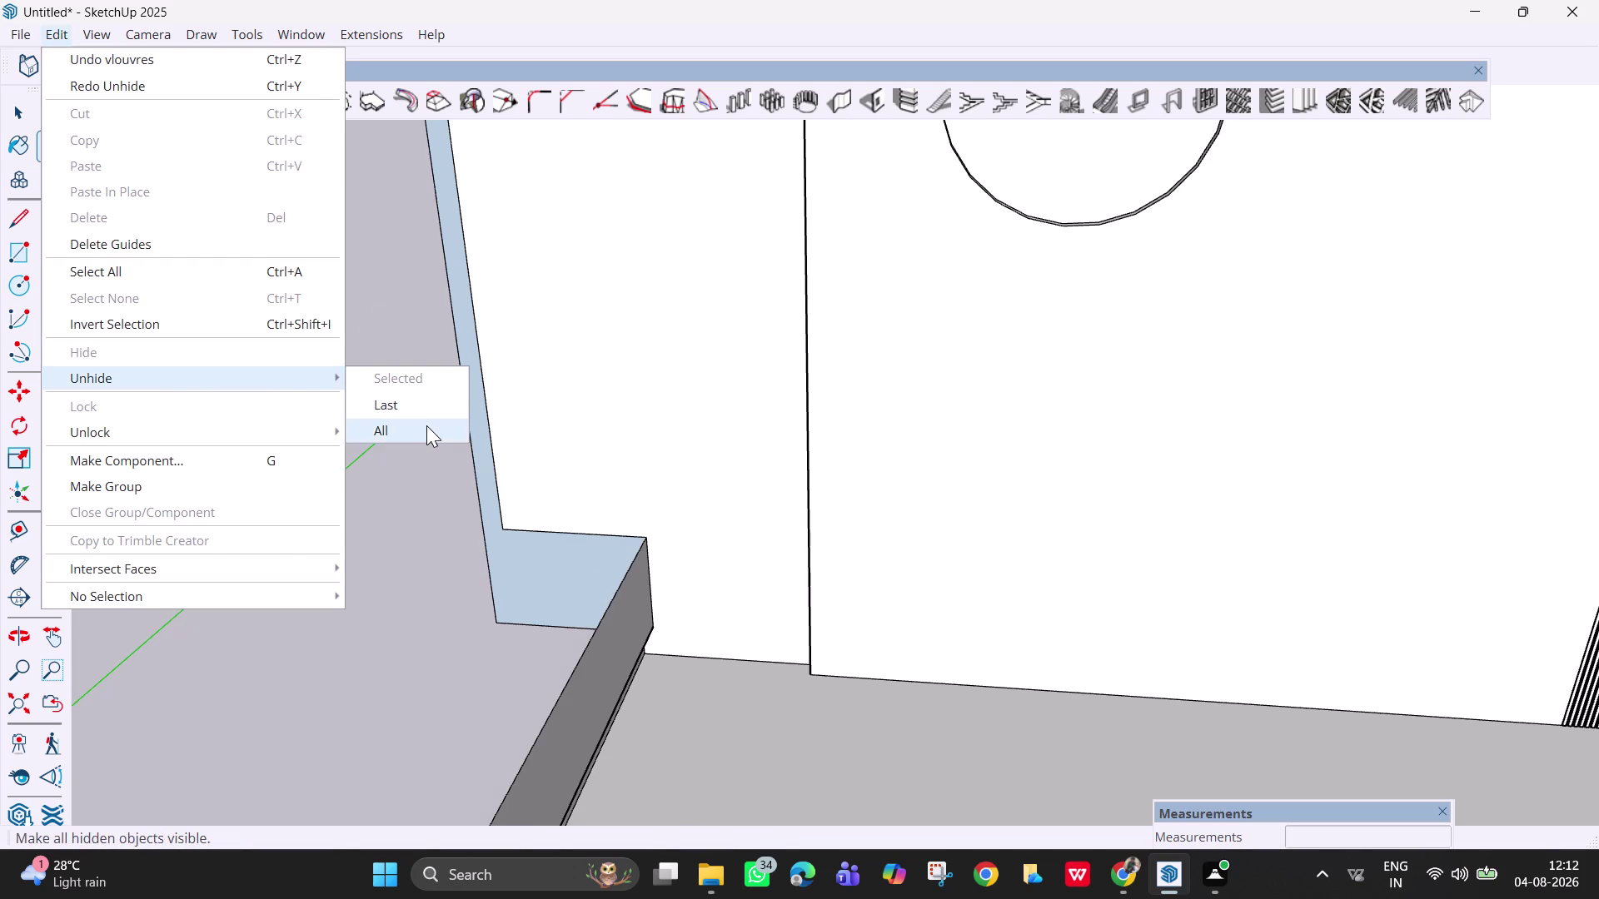
click(426, 425)
scroll(down, 3)
middle_drag(747, 580, 719, 642)
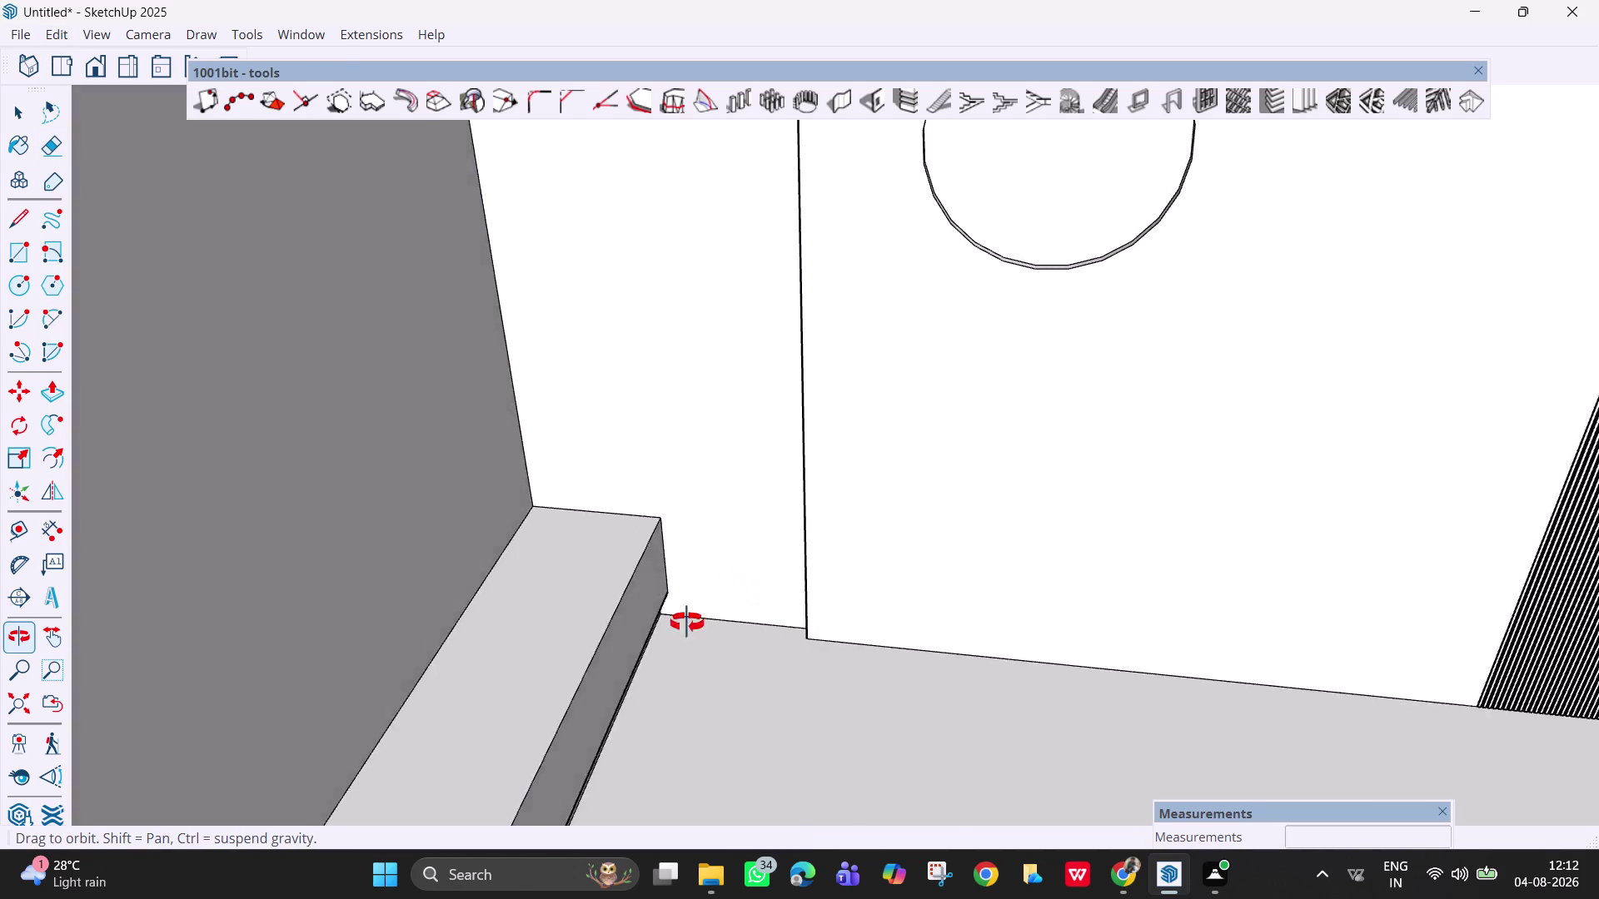
middle_drag(719, 642, 640, 593)
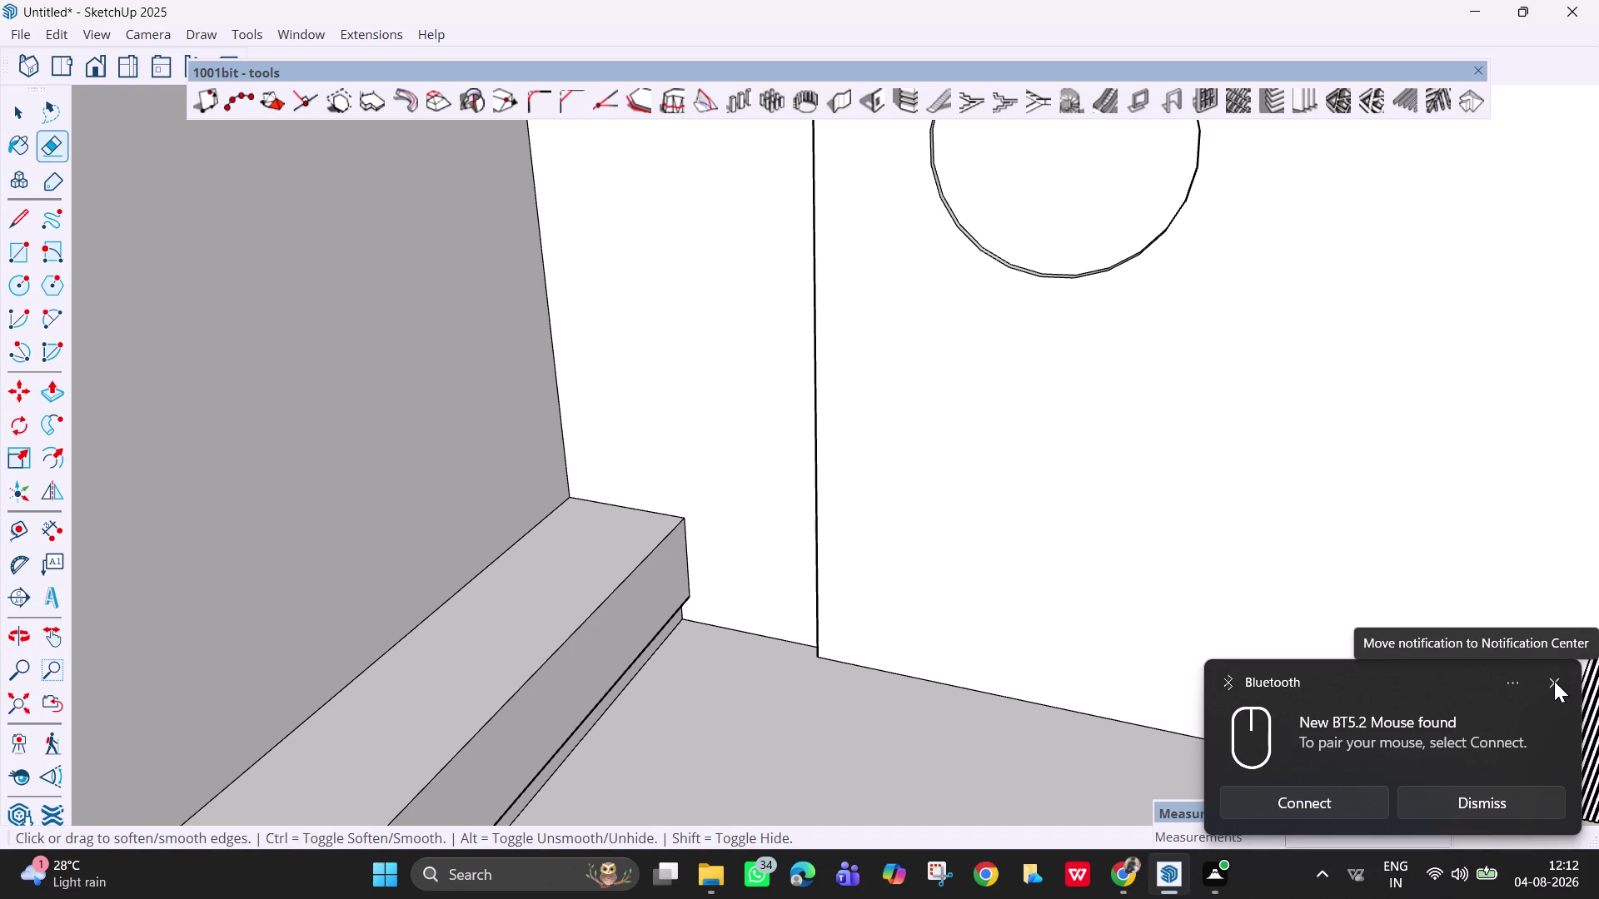
click(1554, 681)
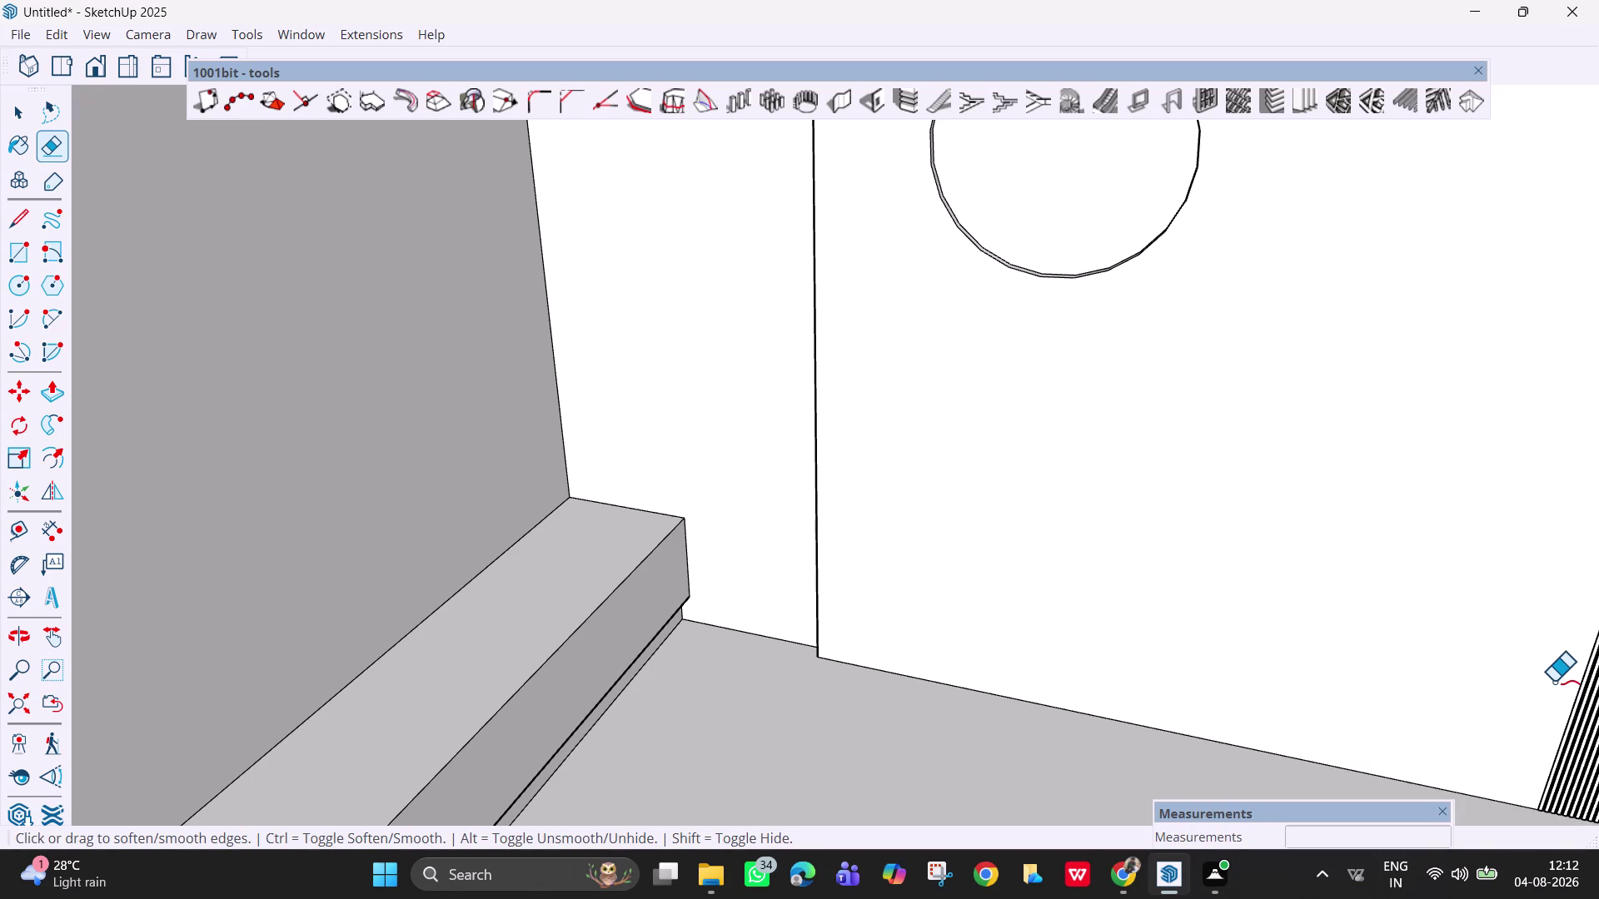
key(ctrl+s)
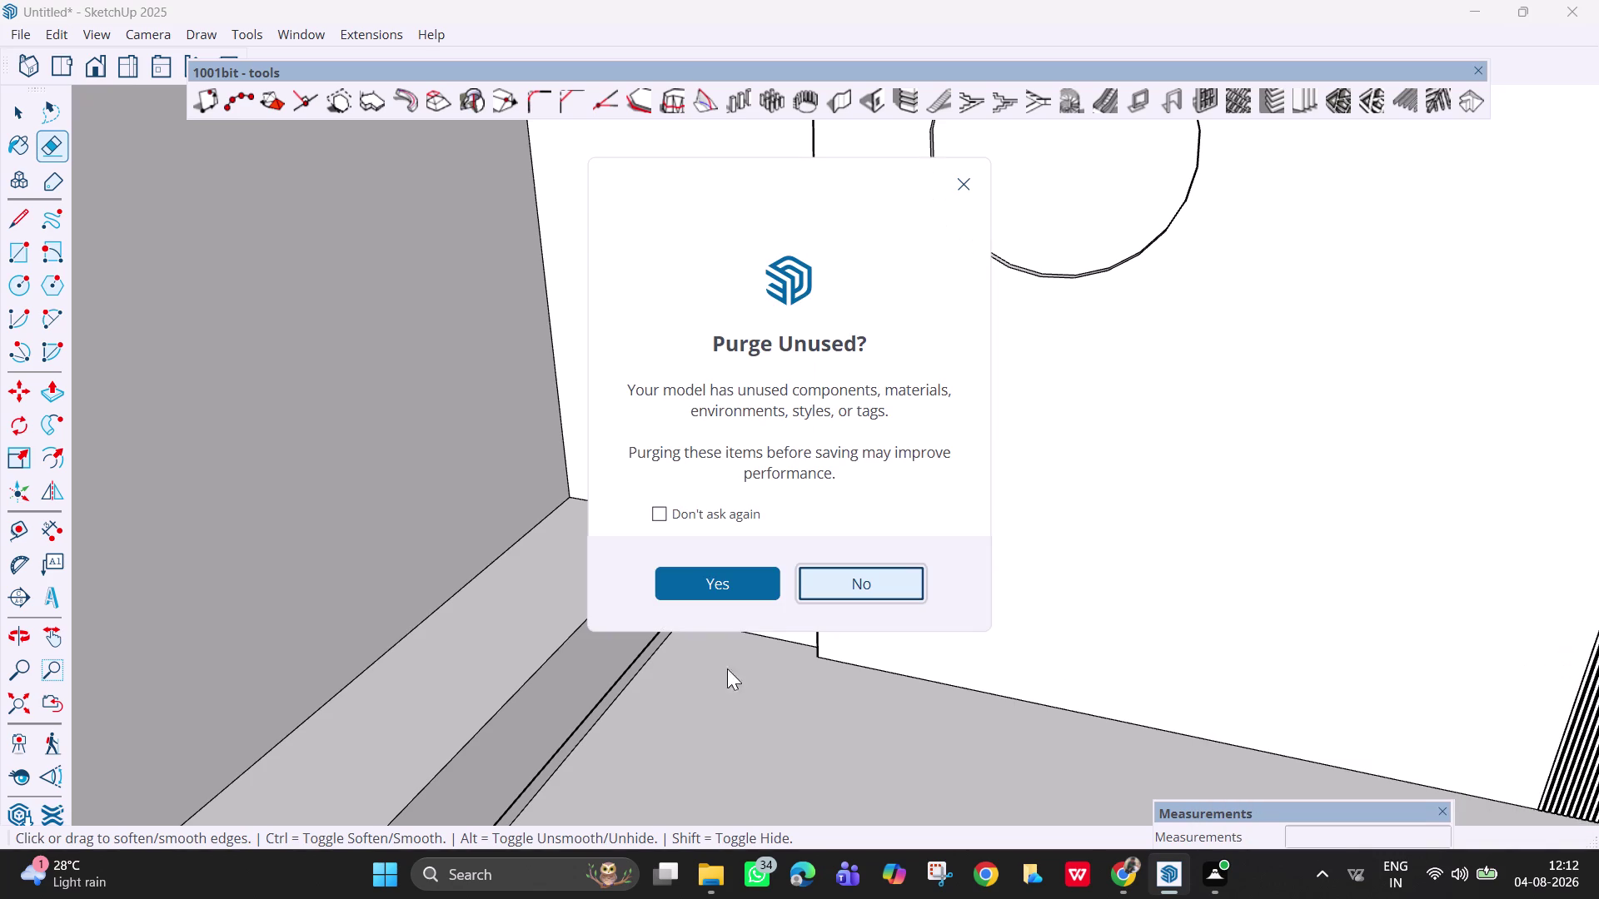
Skip purging unused items and enter 'bed room' as the file name.
click(726, 594)
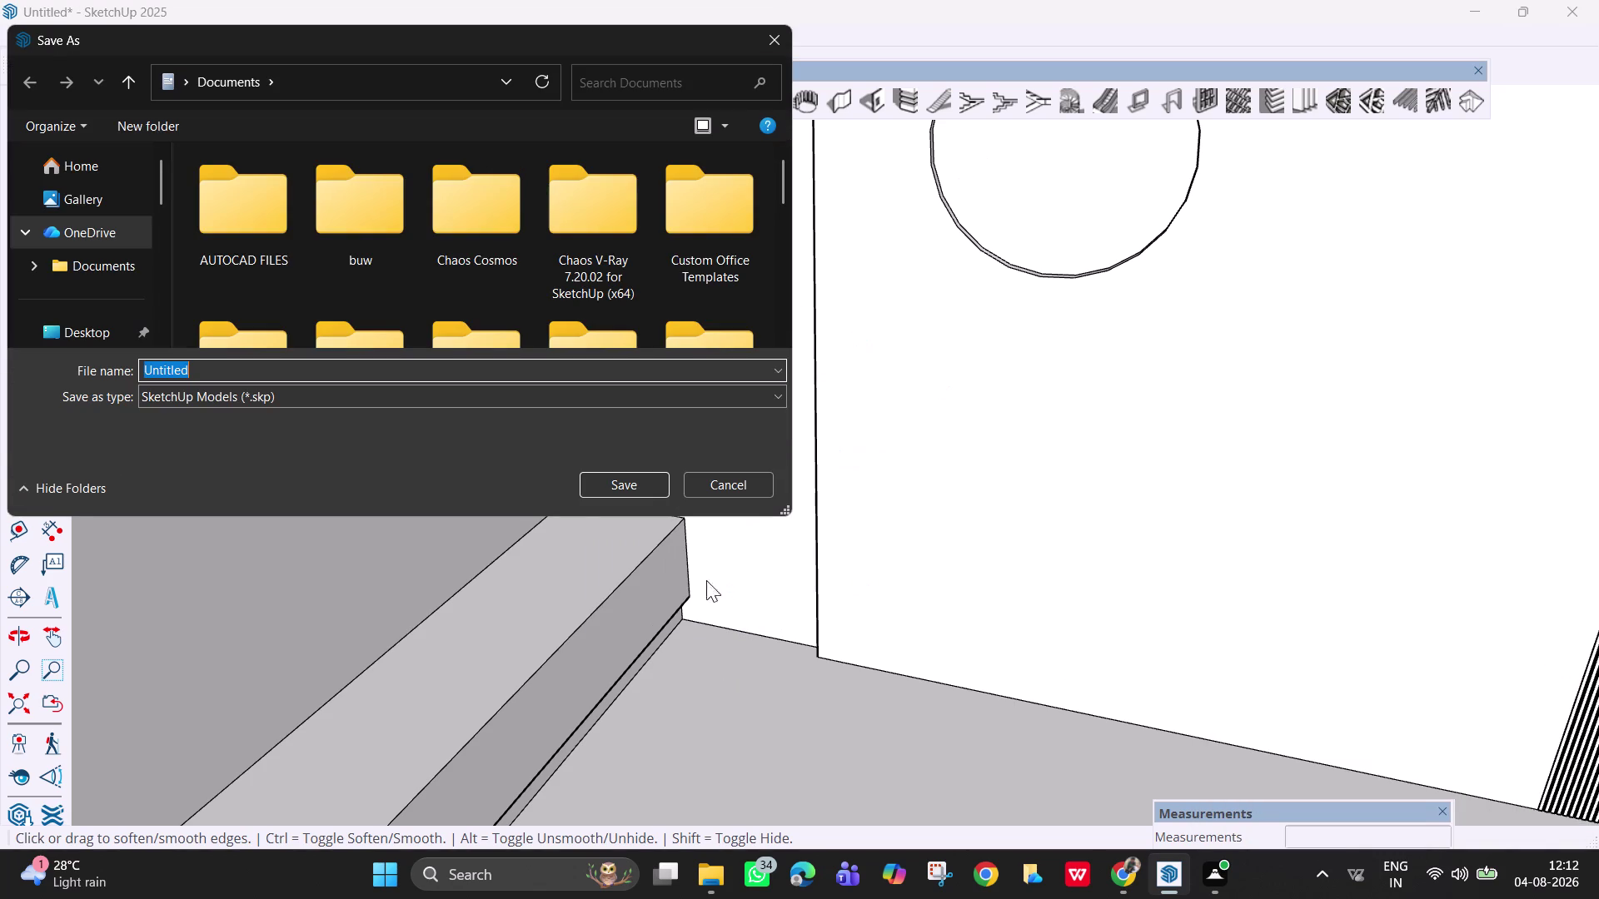
key(BackSpace)
text(b)
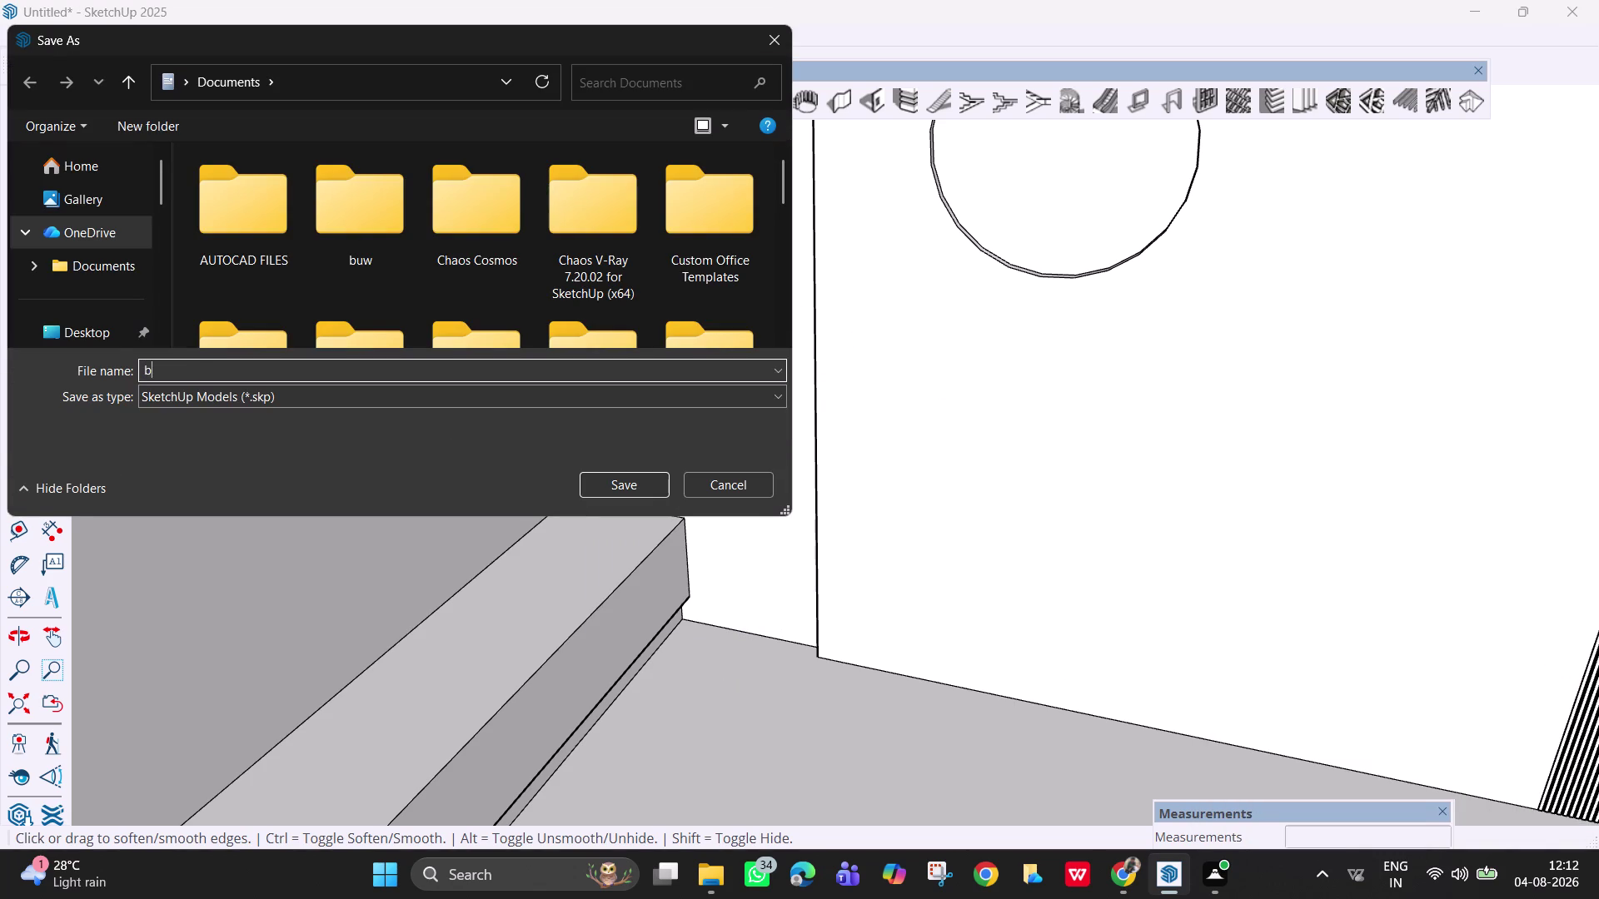
text(ed room)
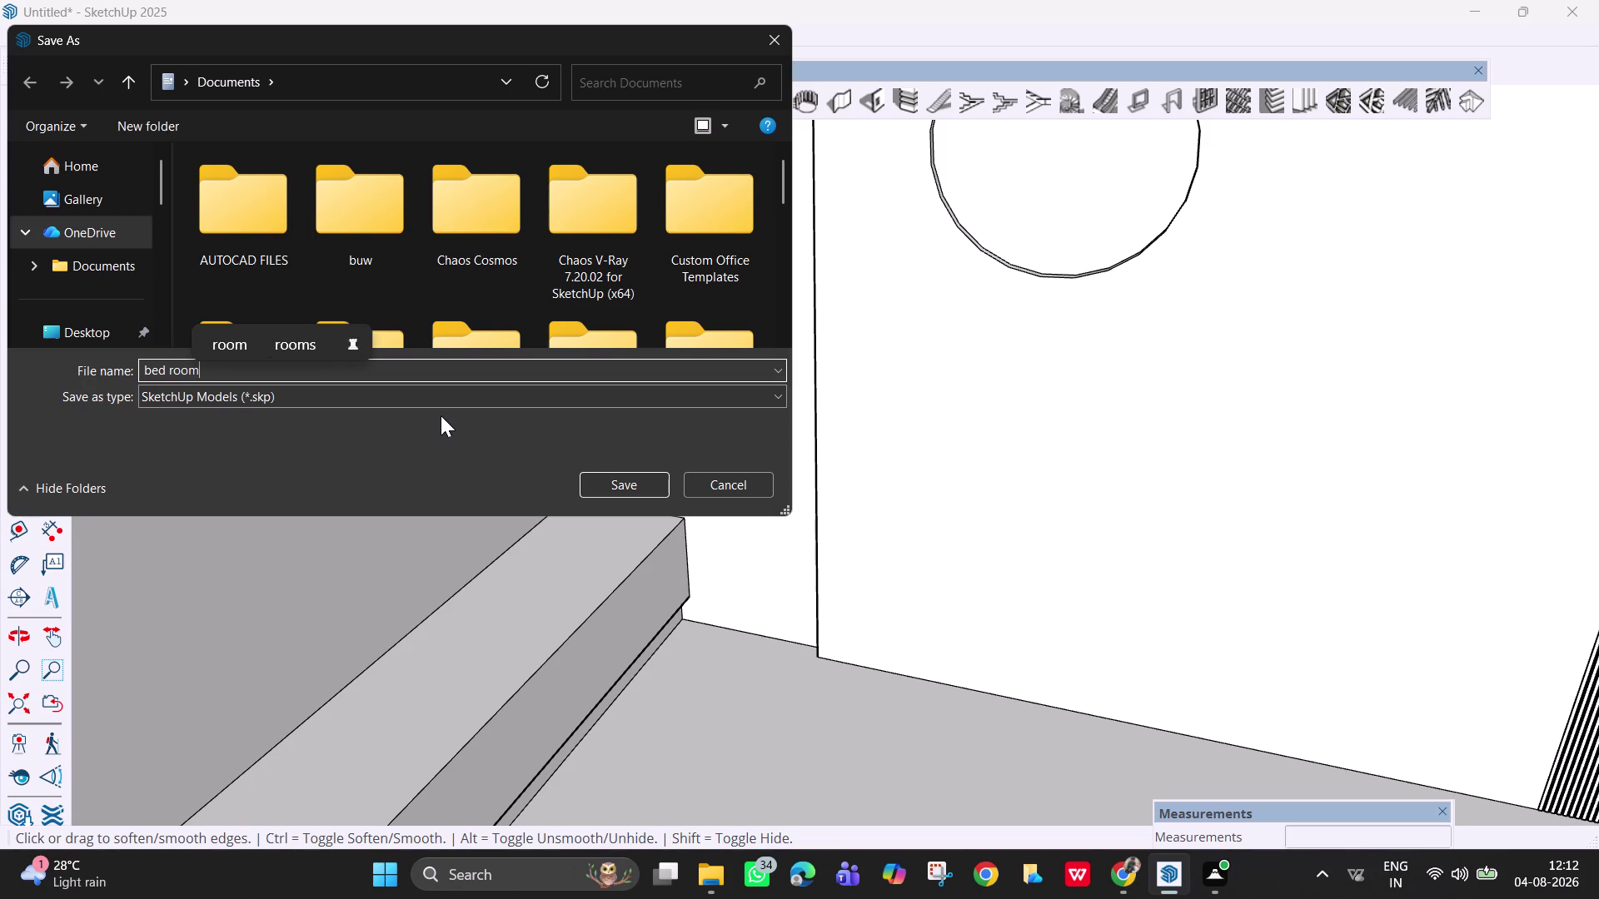
Browse to the Documents folder and bring up new-item options in its empty area.
scroll(down, 3)
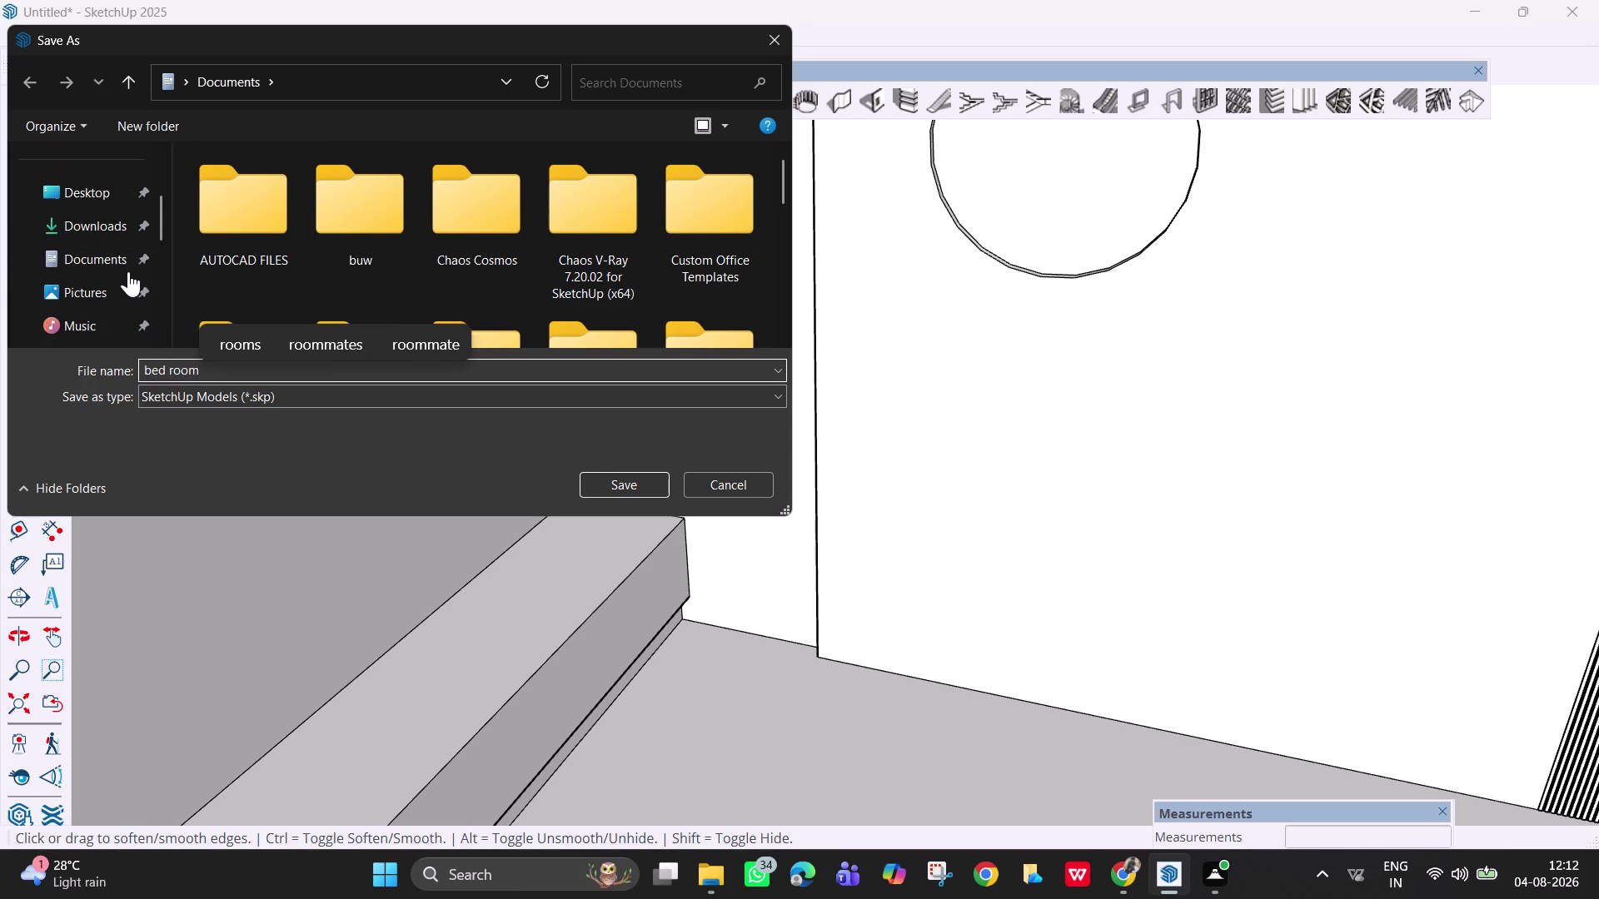
scroll(down, 3)
scroll(up, 3)
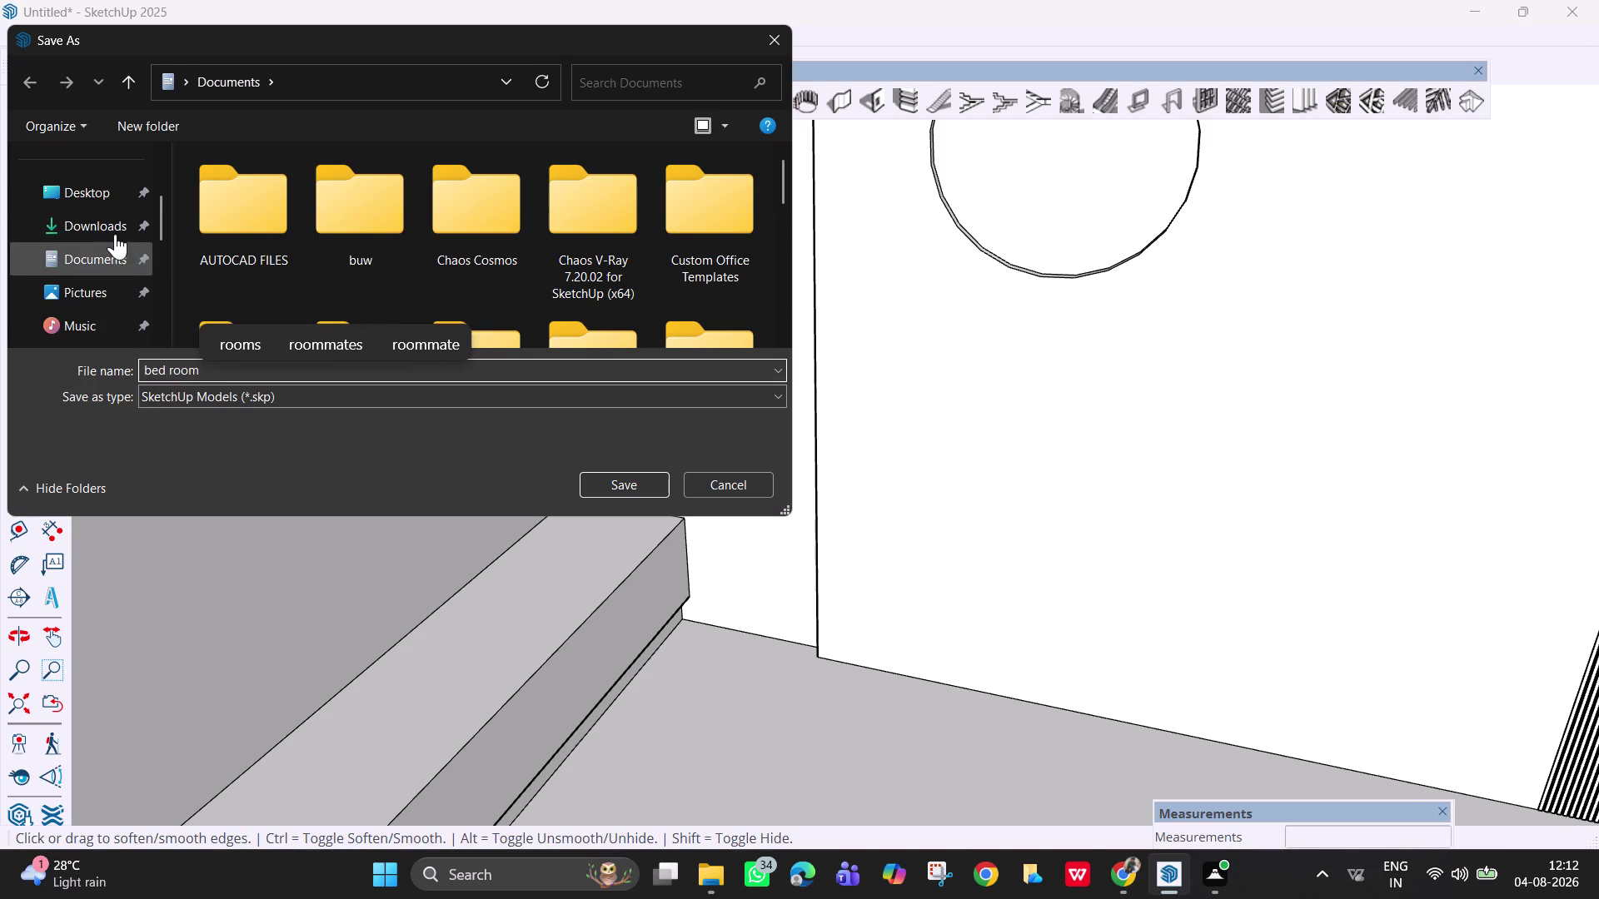
click(118, 251)
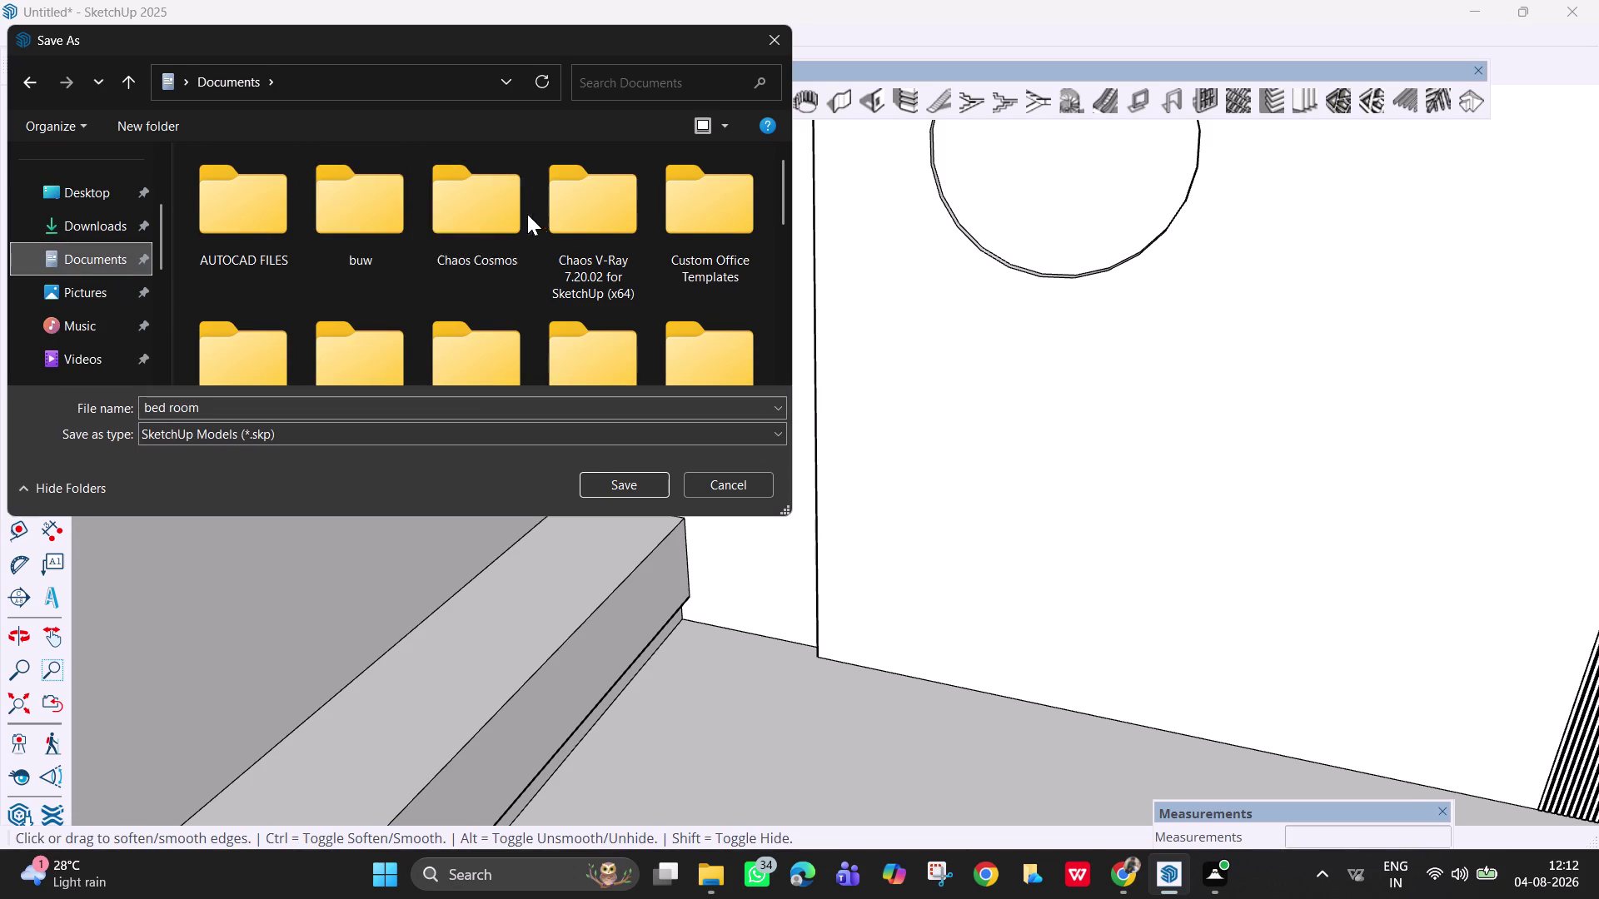
scroll(down, 3)
scroll(down, 3)
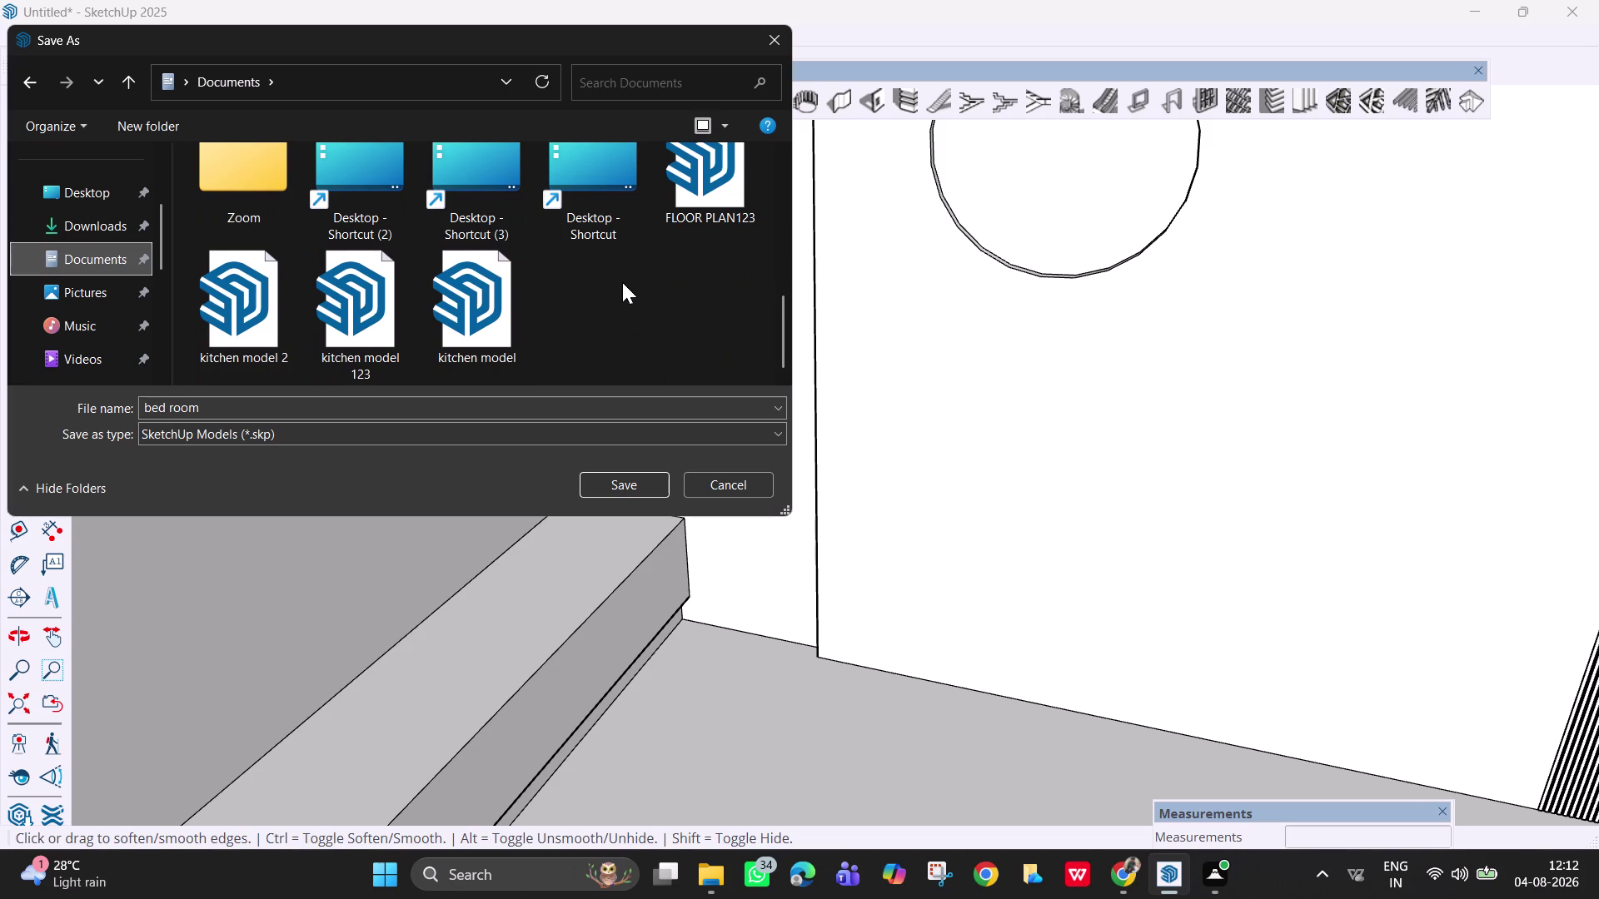
right_click(621, 282)
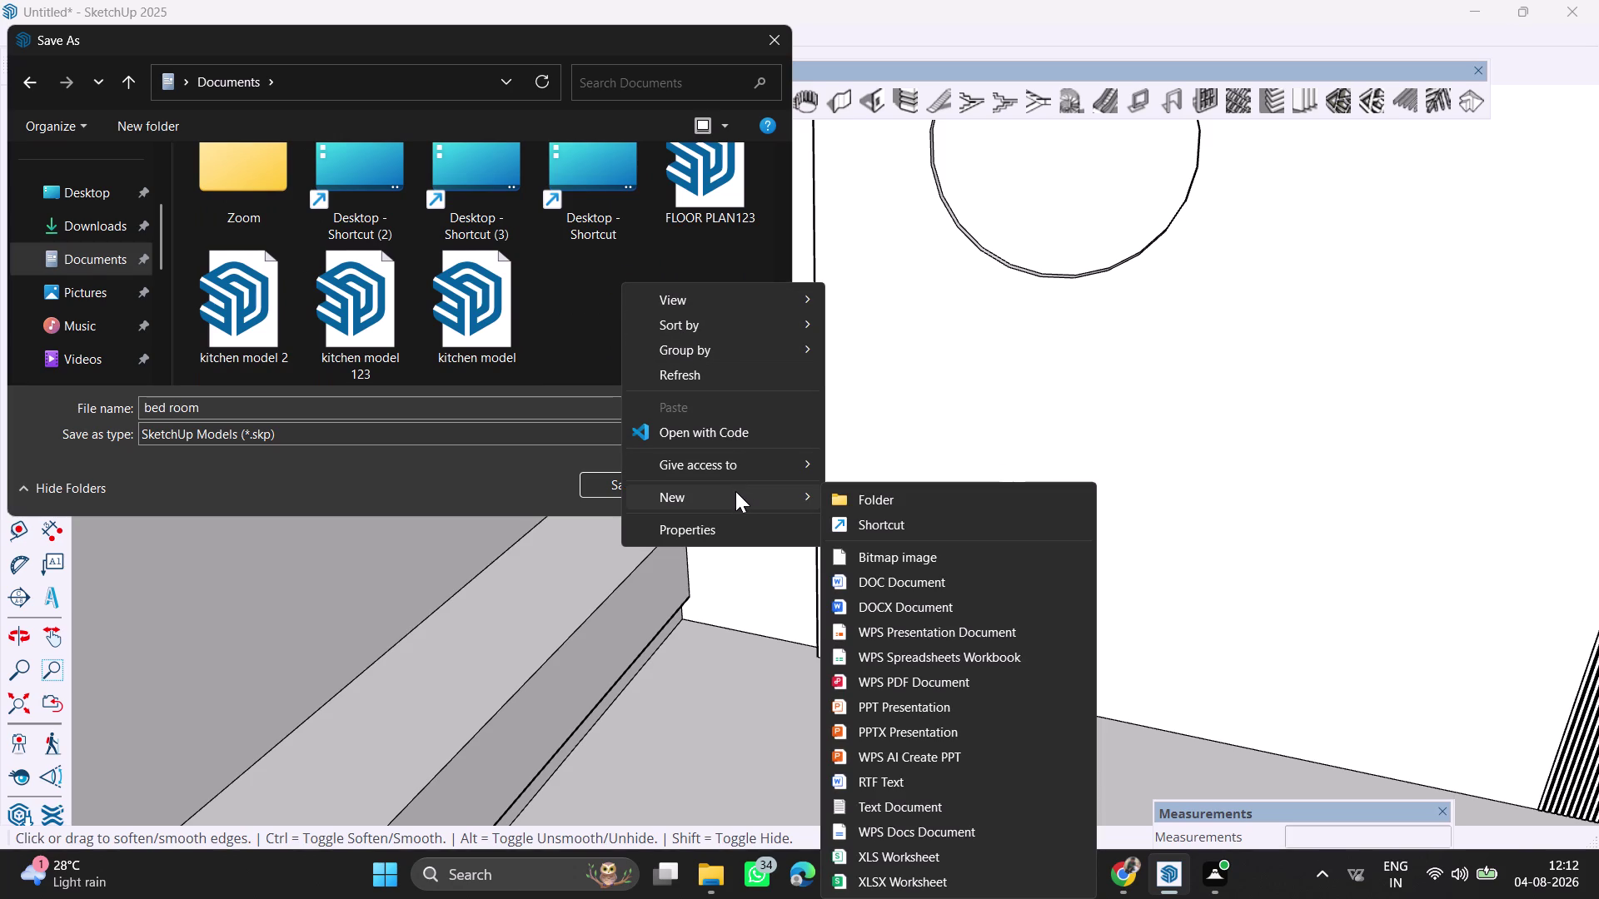
Create a new folder named 'sketchup' in Documents.
click(894, 495)
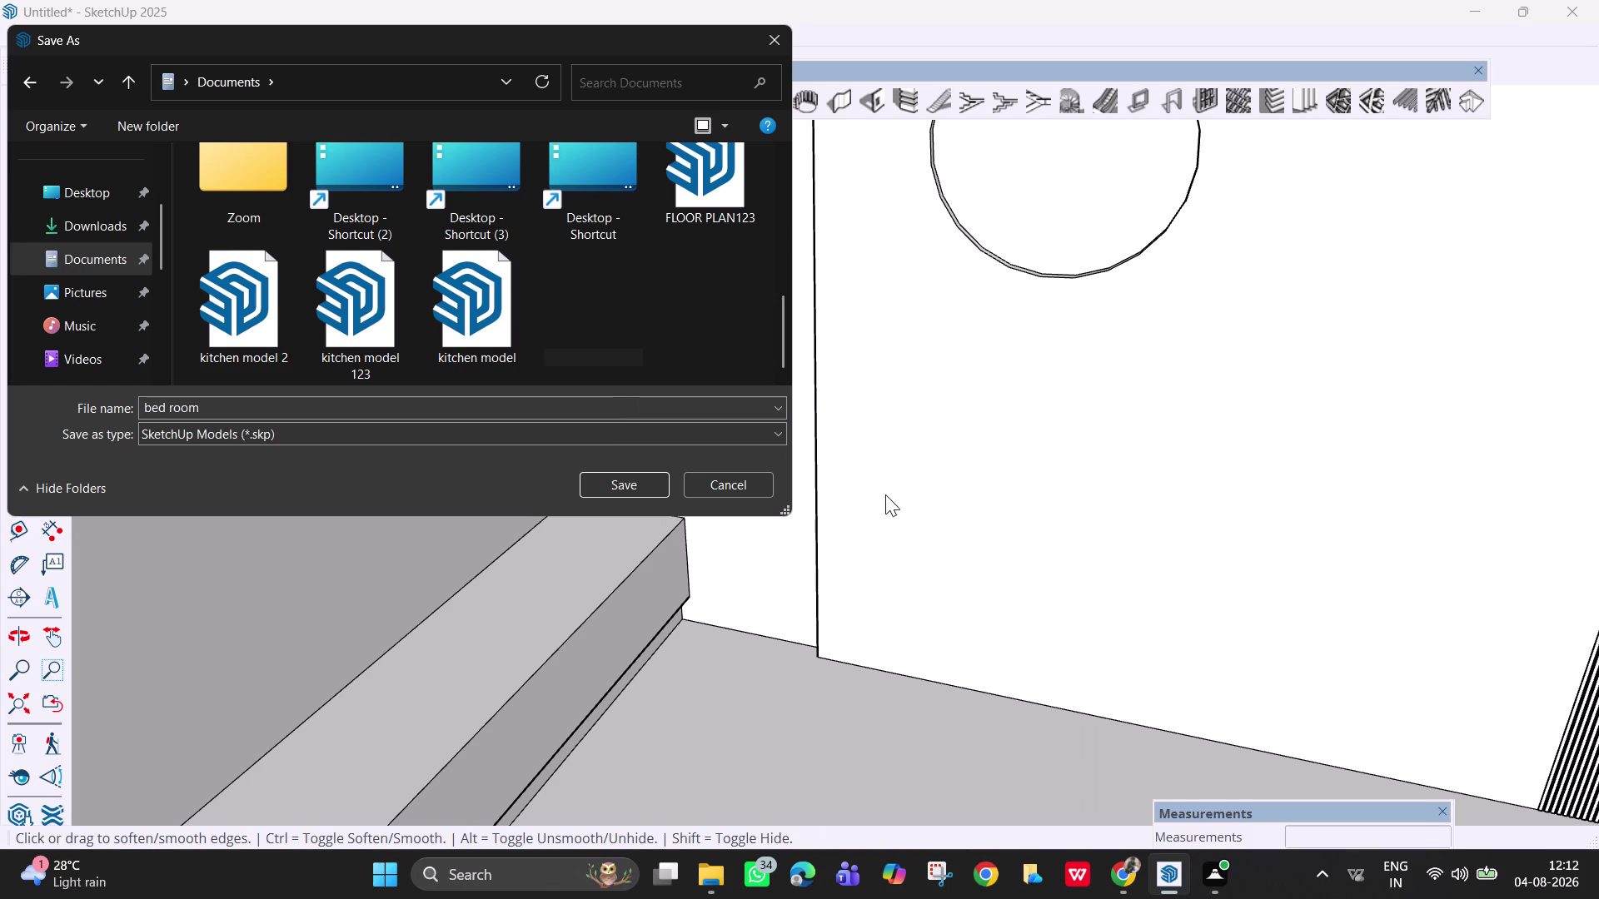
key(BackSpace)
text(s)
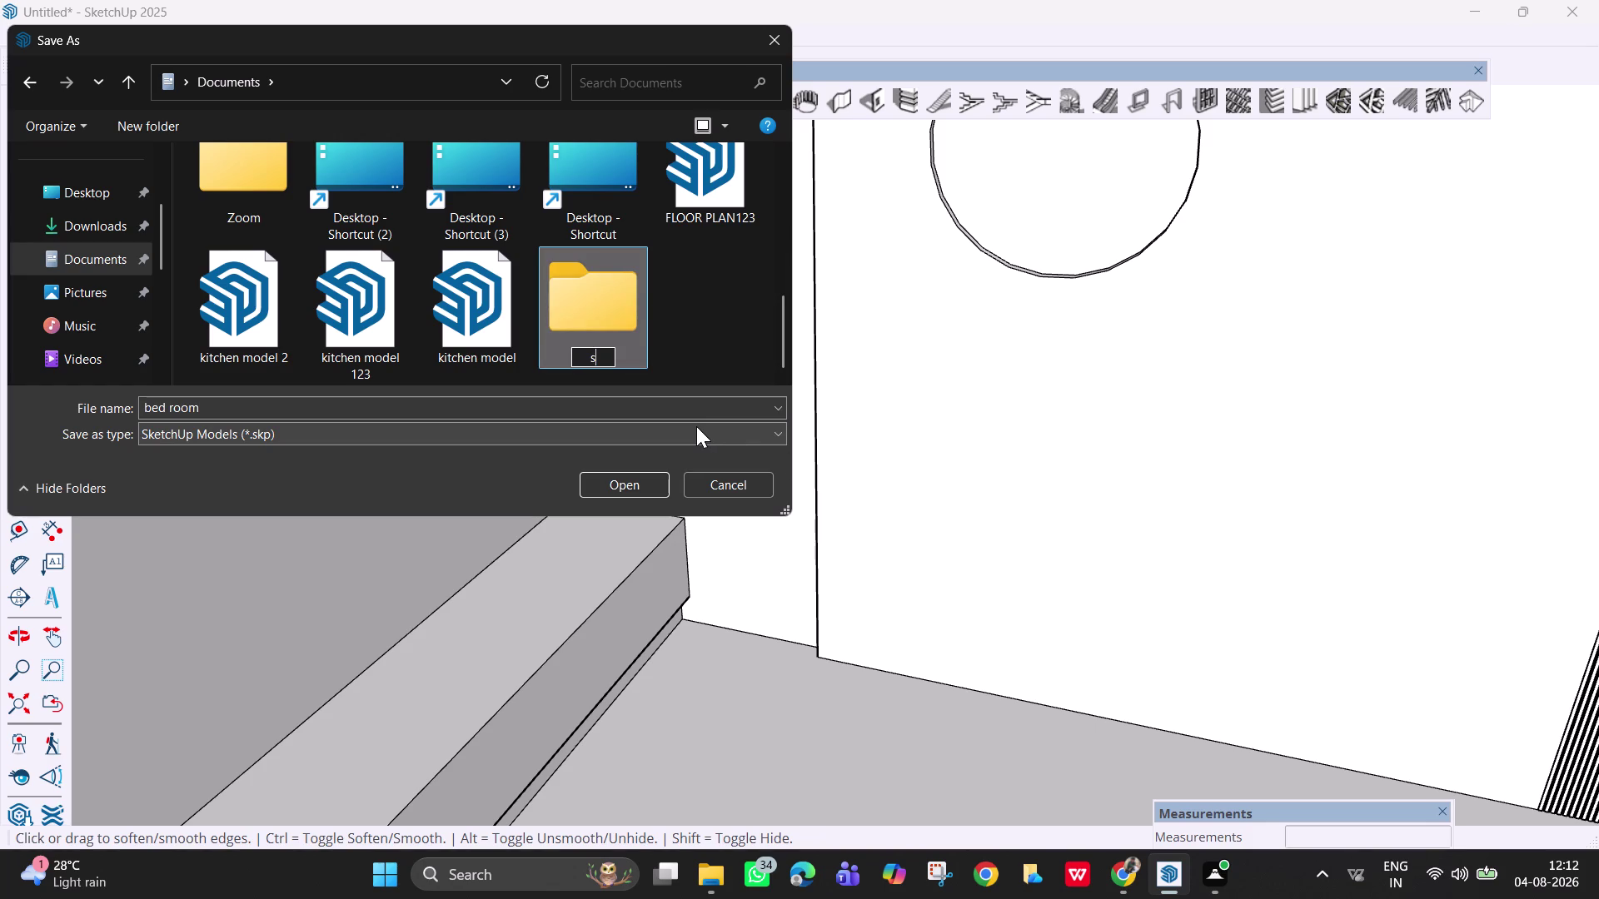
text(ketch)
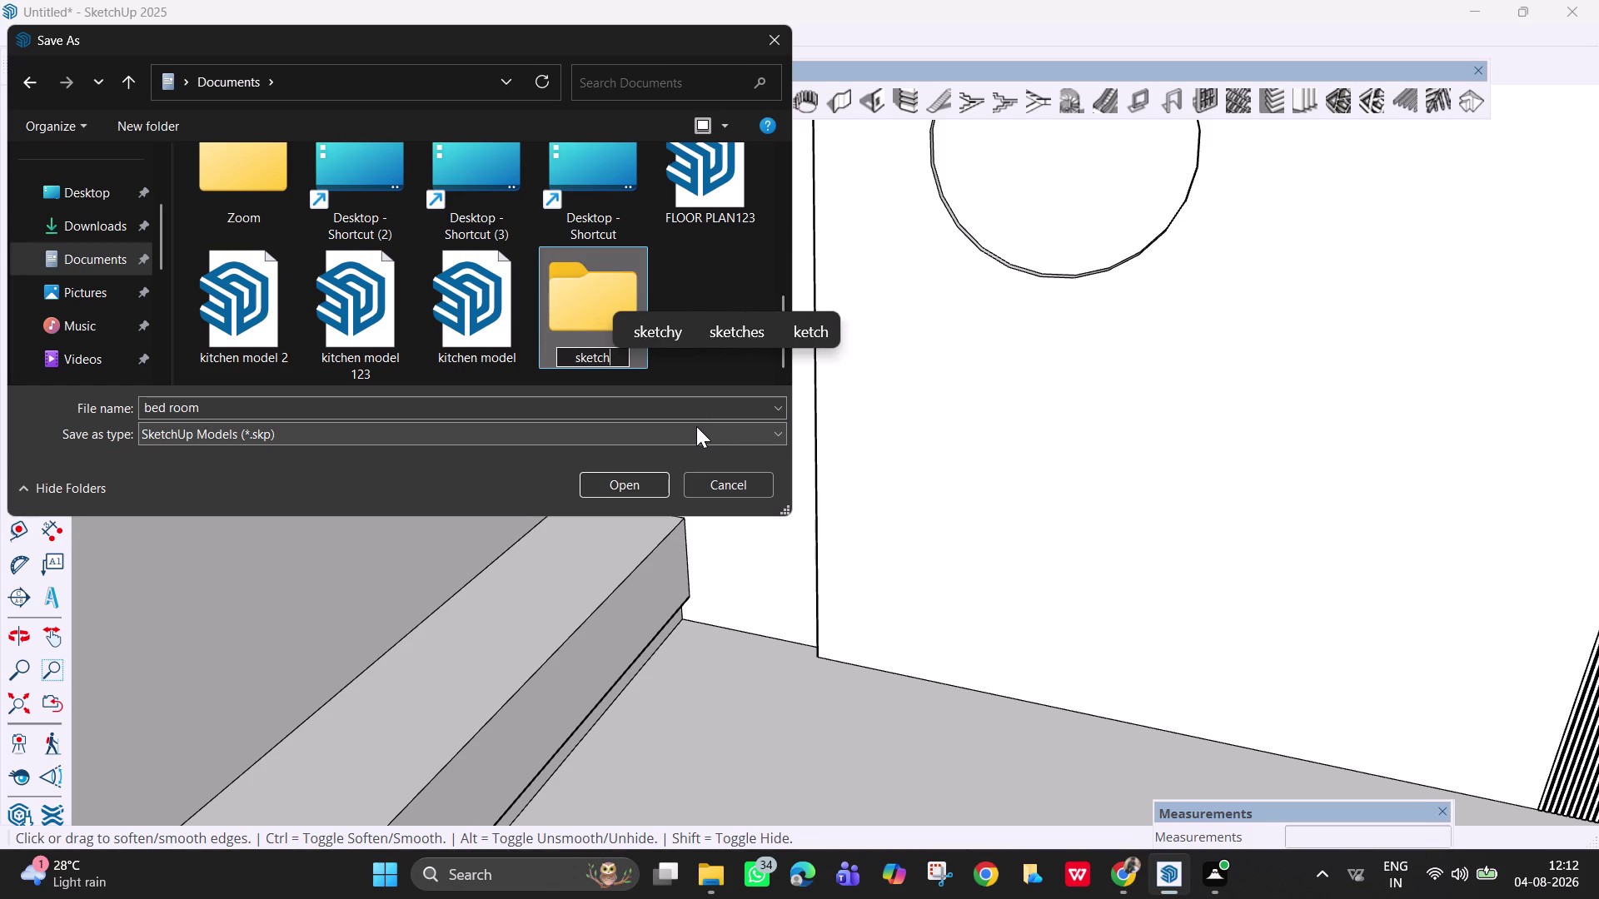
text(up)
key(Return)
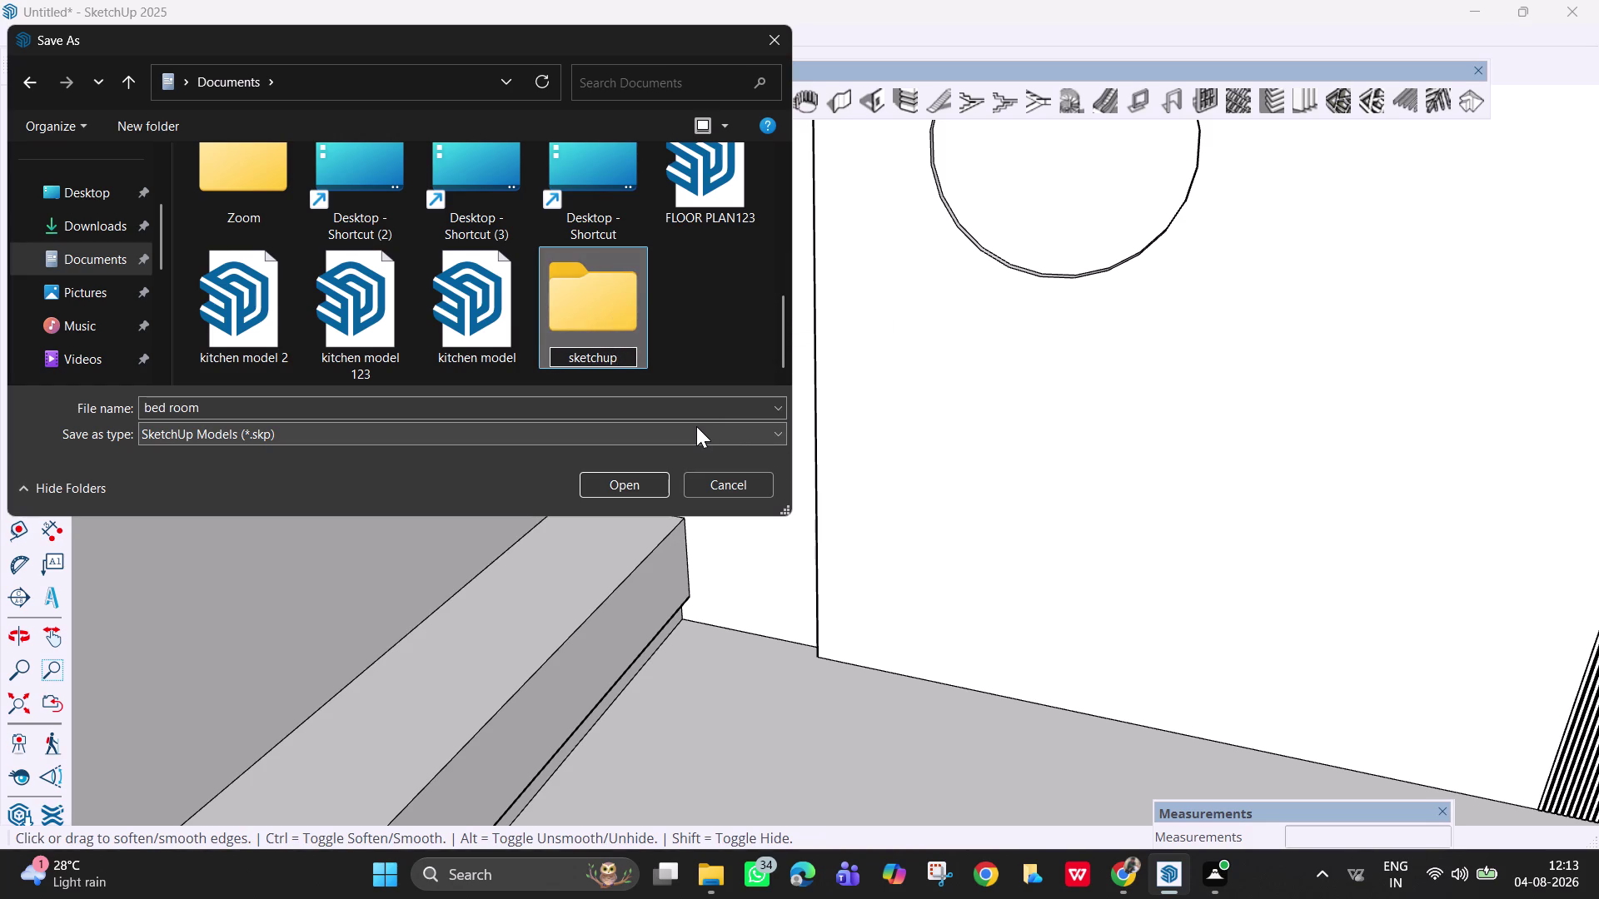
Save the model as 'bed room' inside the sketchup folder.
click(613, 322)
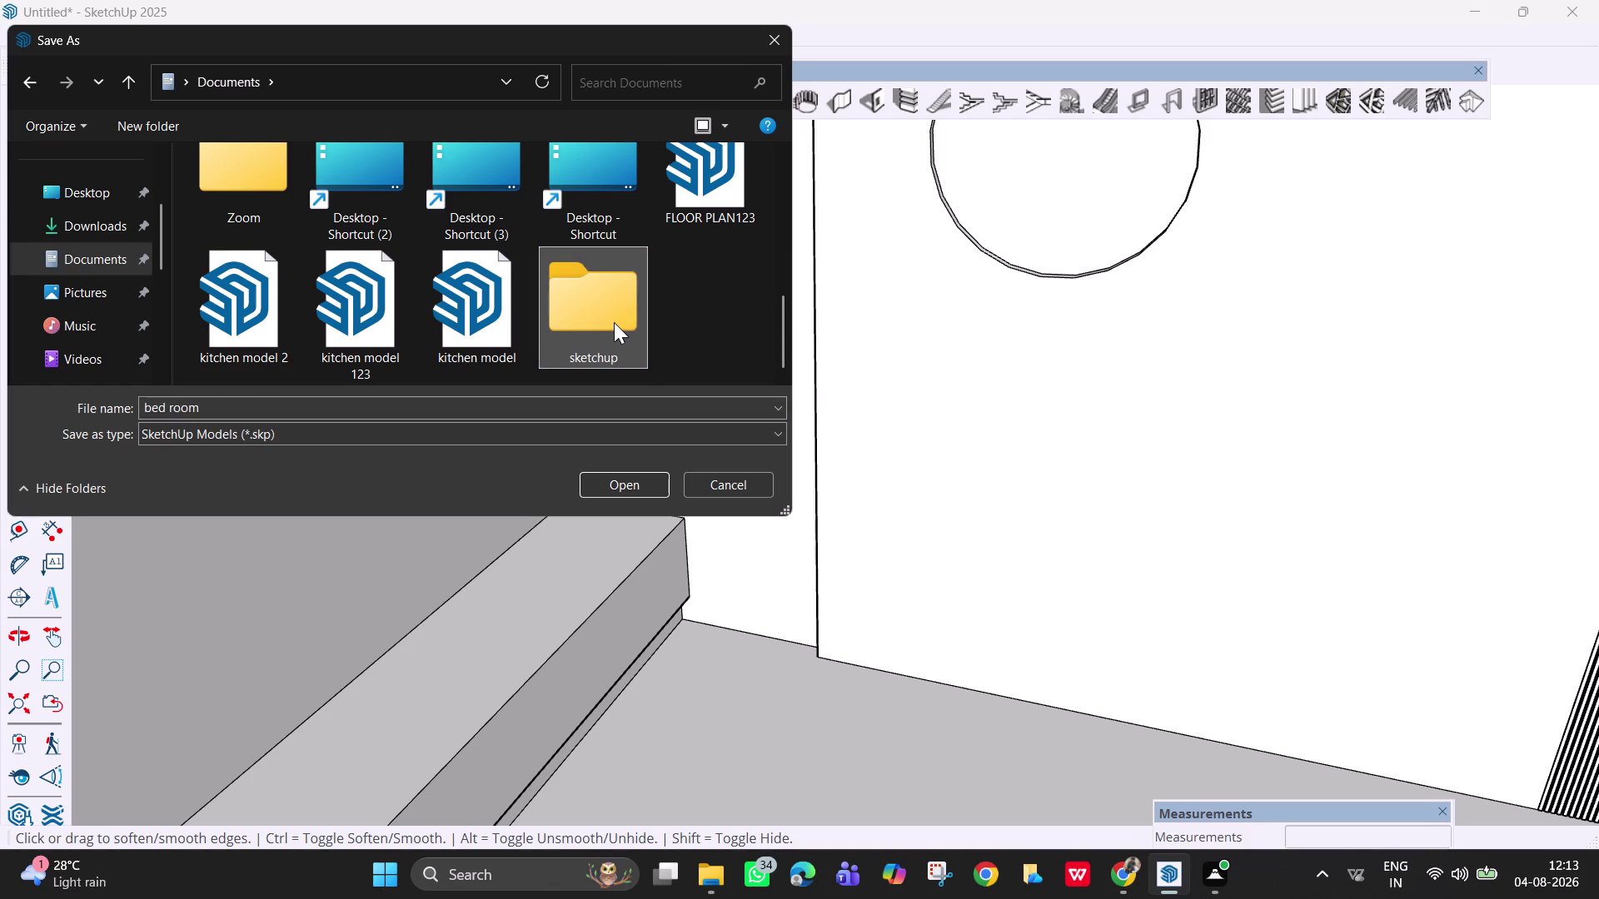
click(613, 323)
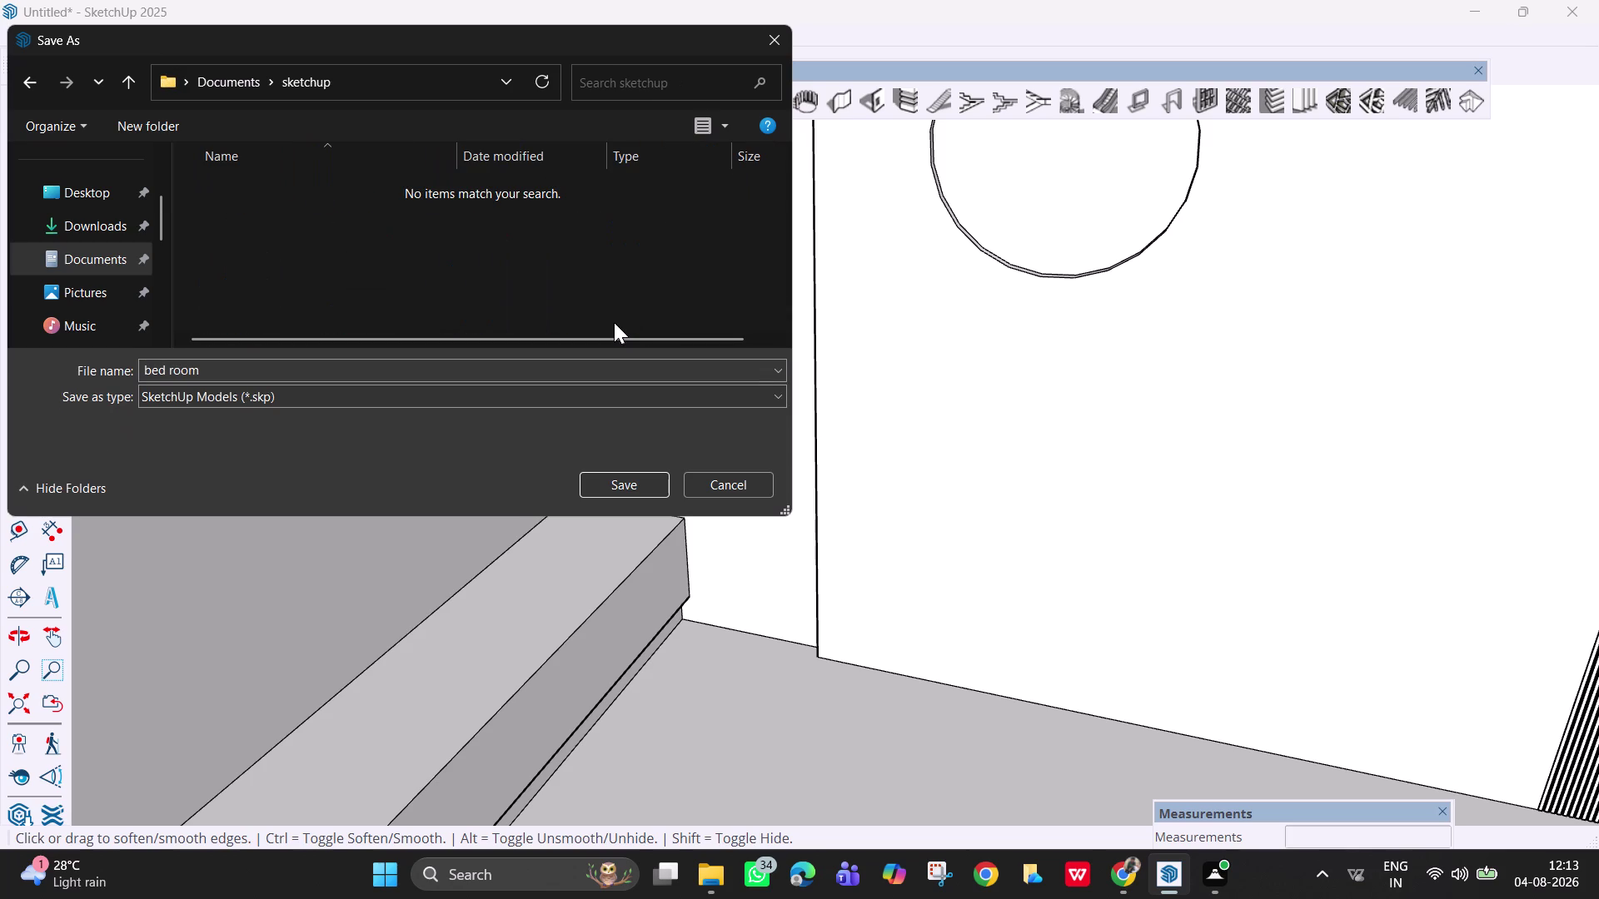
click(624, 476)
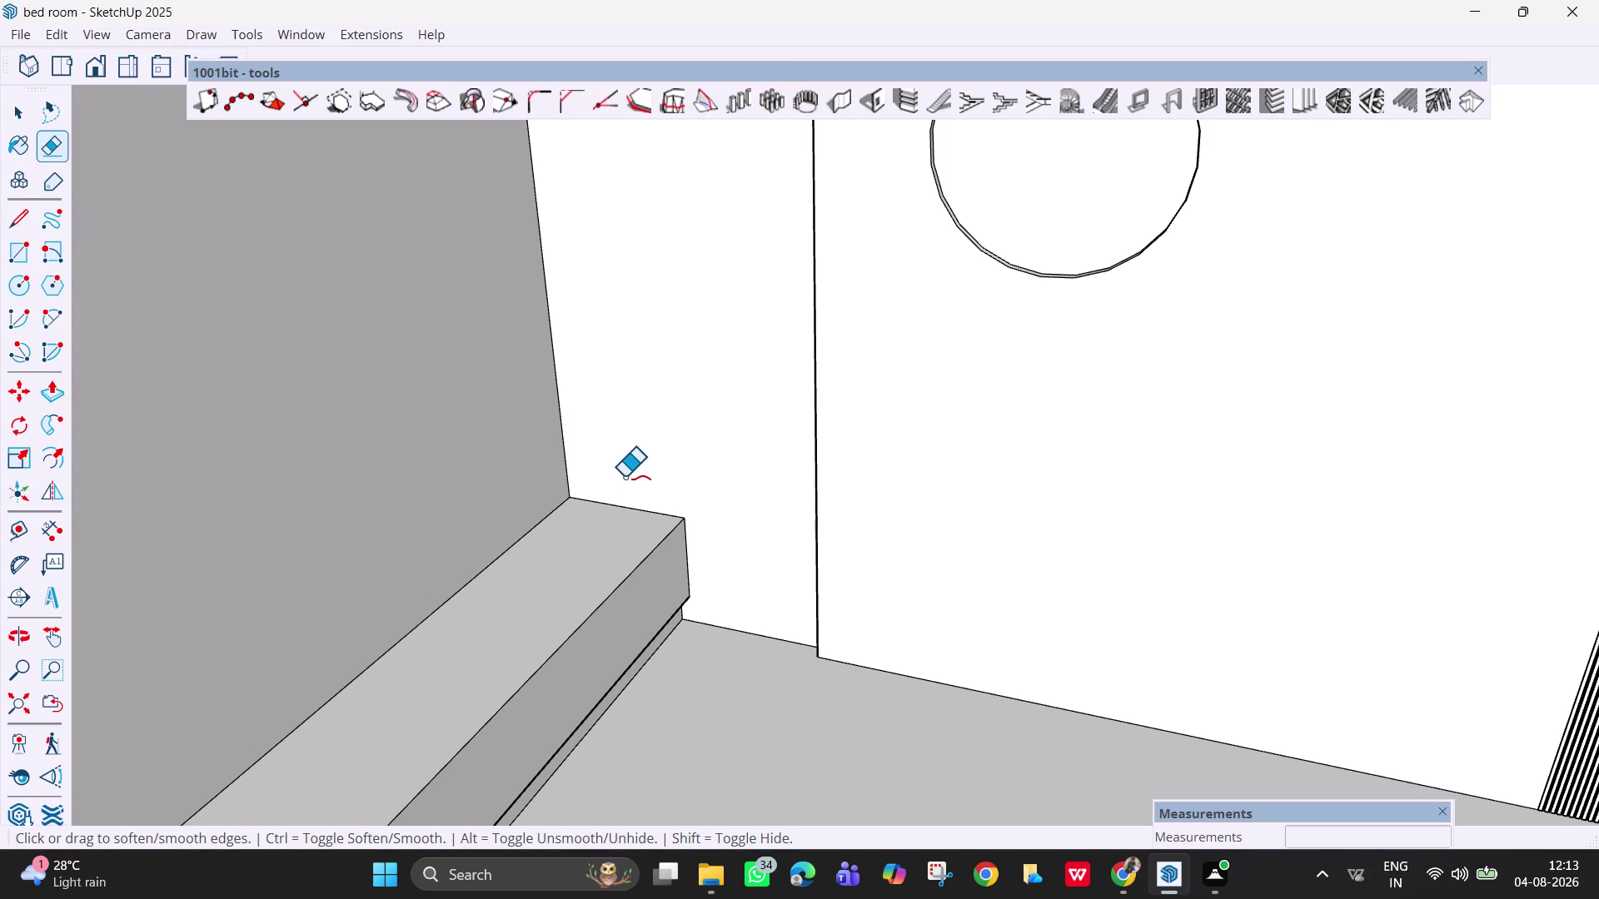
Place a Tape Measure guide from the wall corner across the floor in front of the ledge.
key(space)
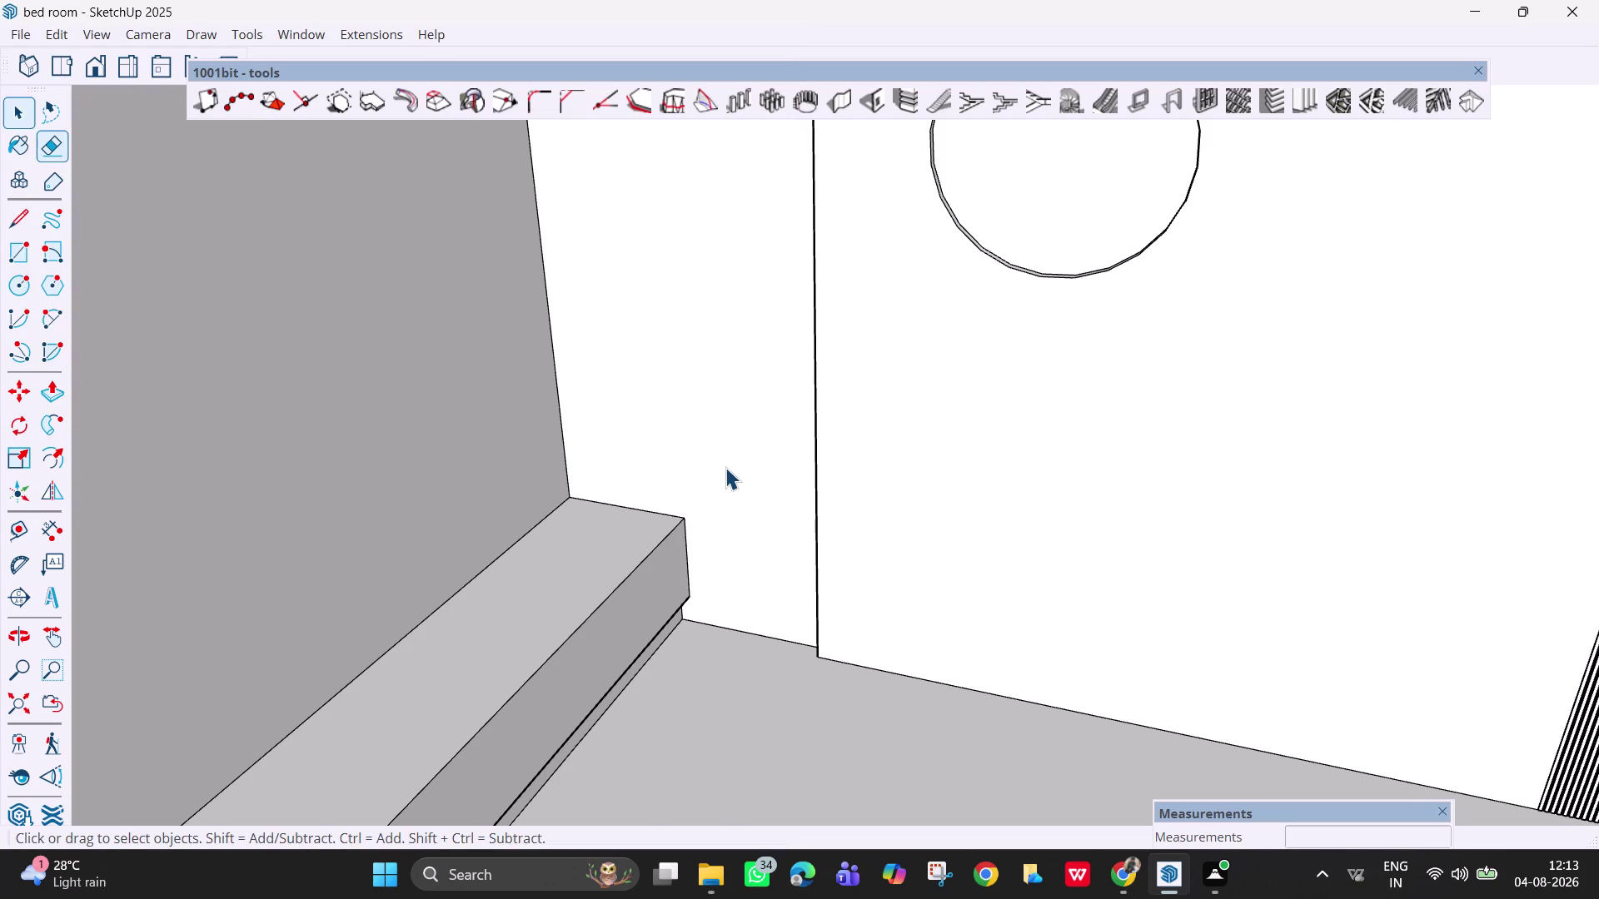
middle_drag(725, 467, 762, 623)
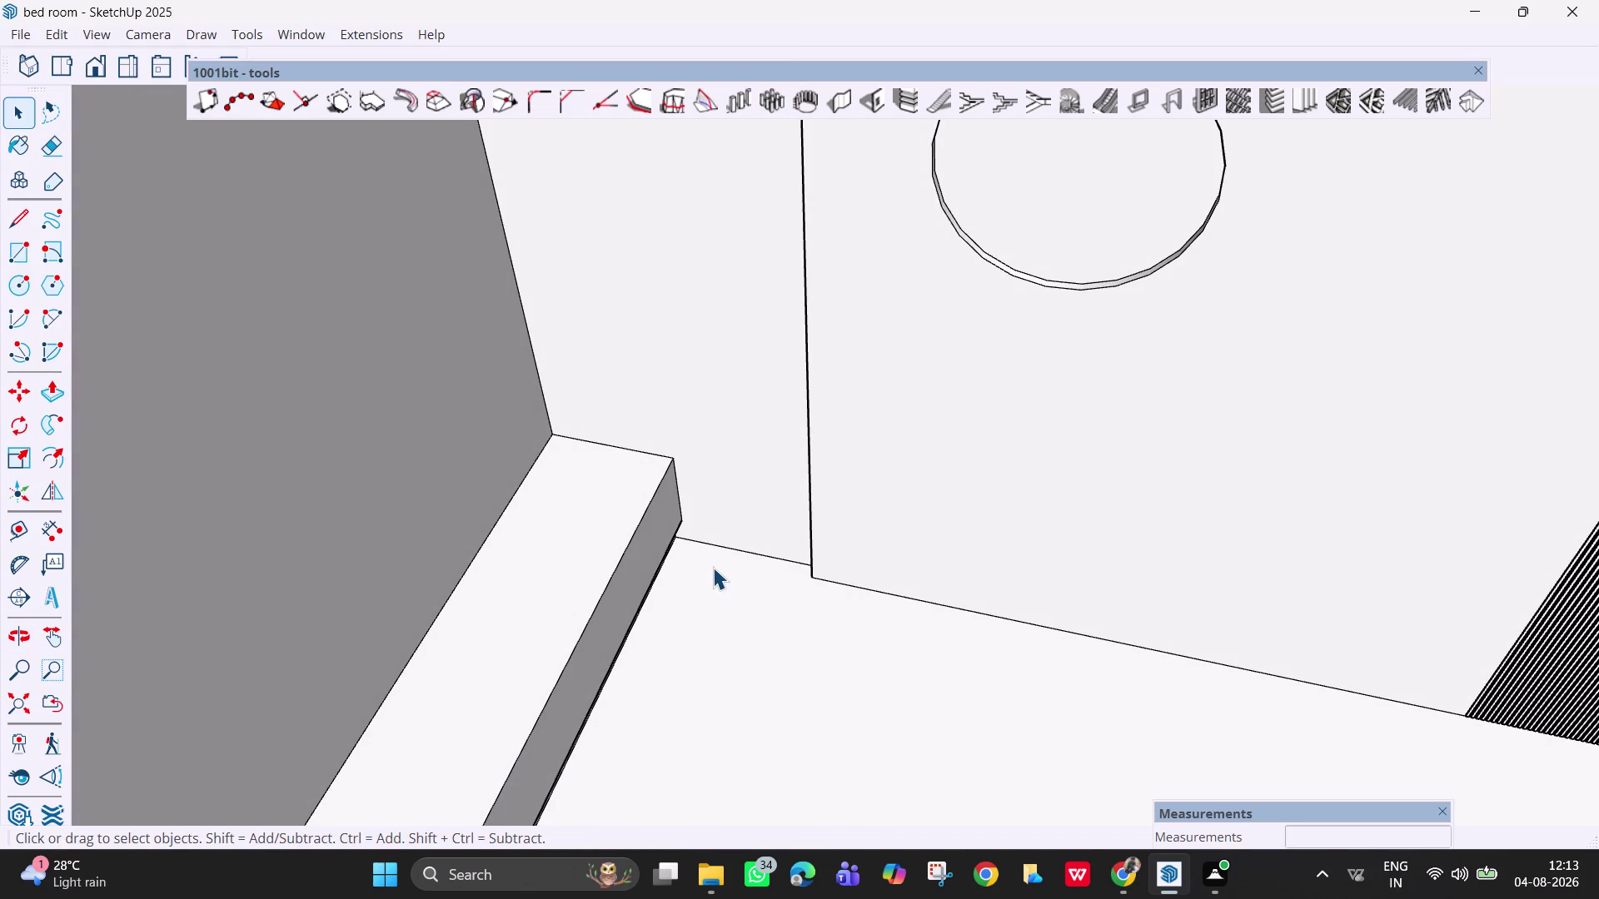
key(t)
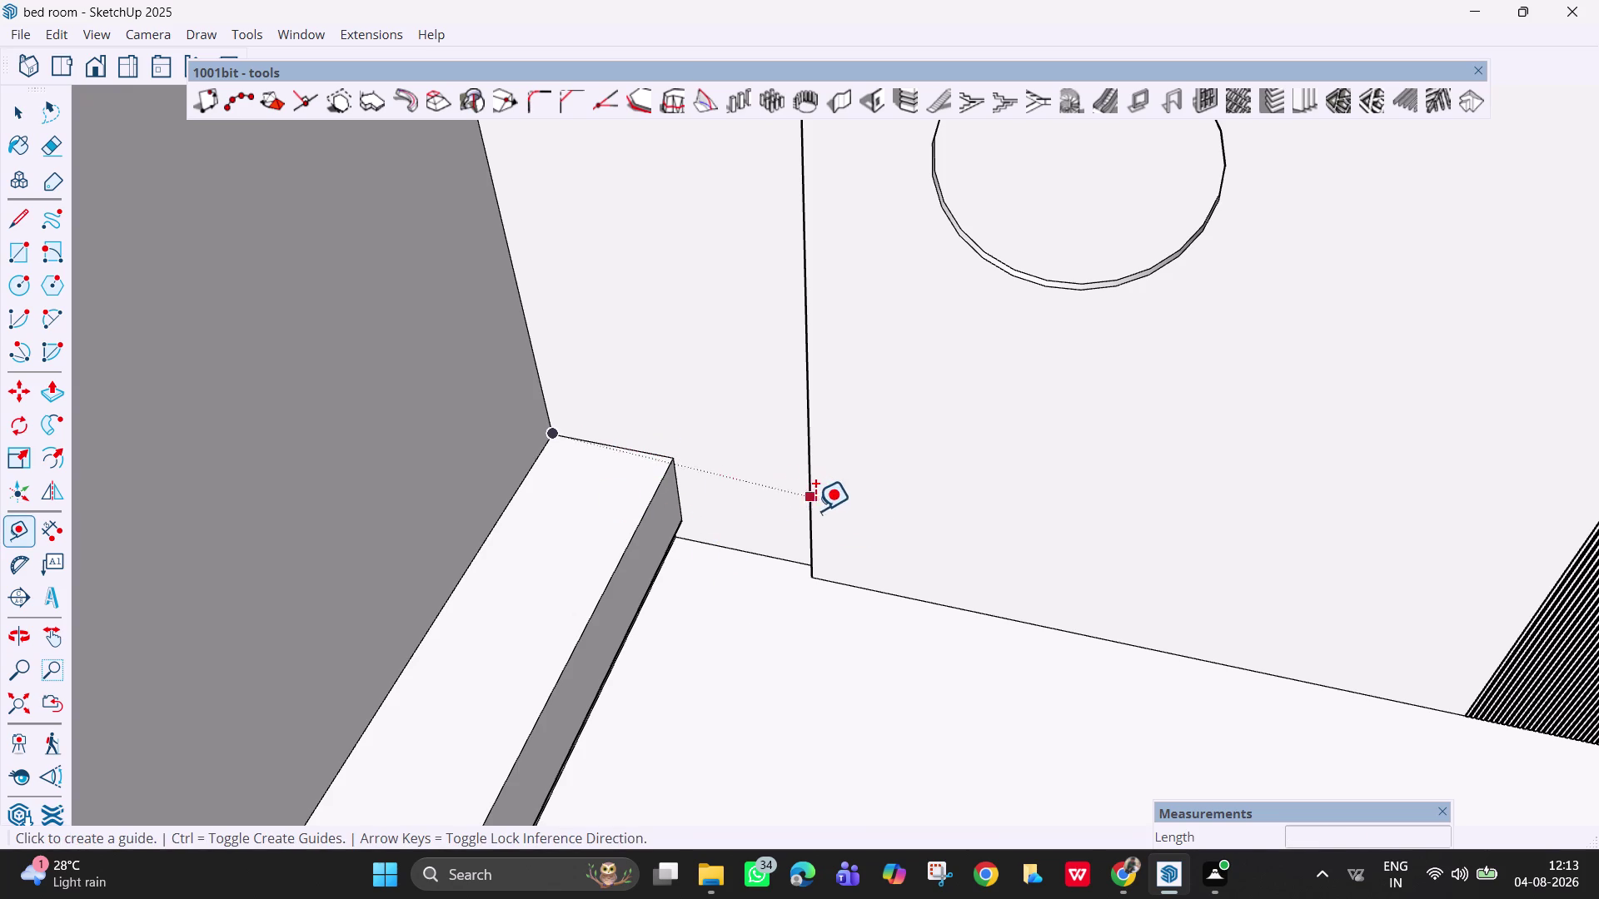
click(644, 450)
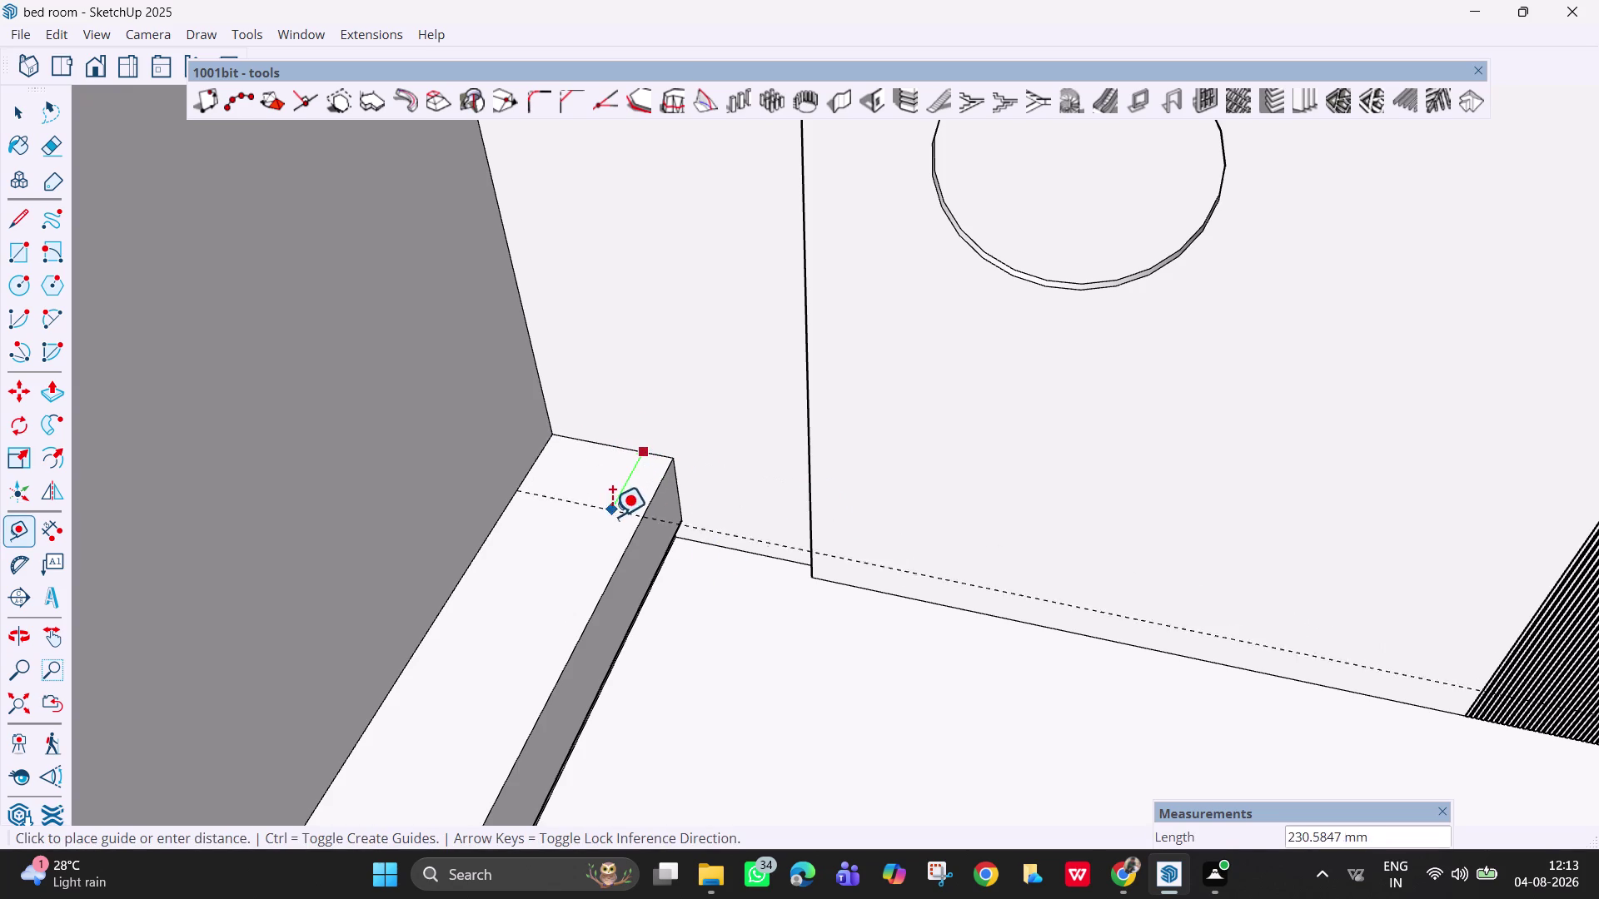
click(579, 574)
middle_drag(728, 610, 767, 650)
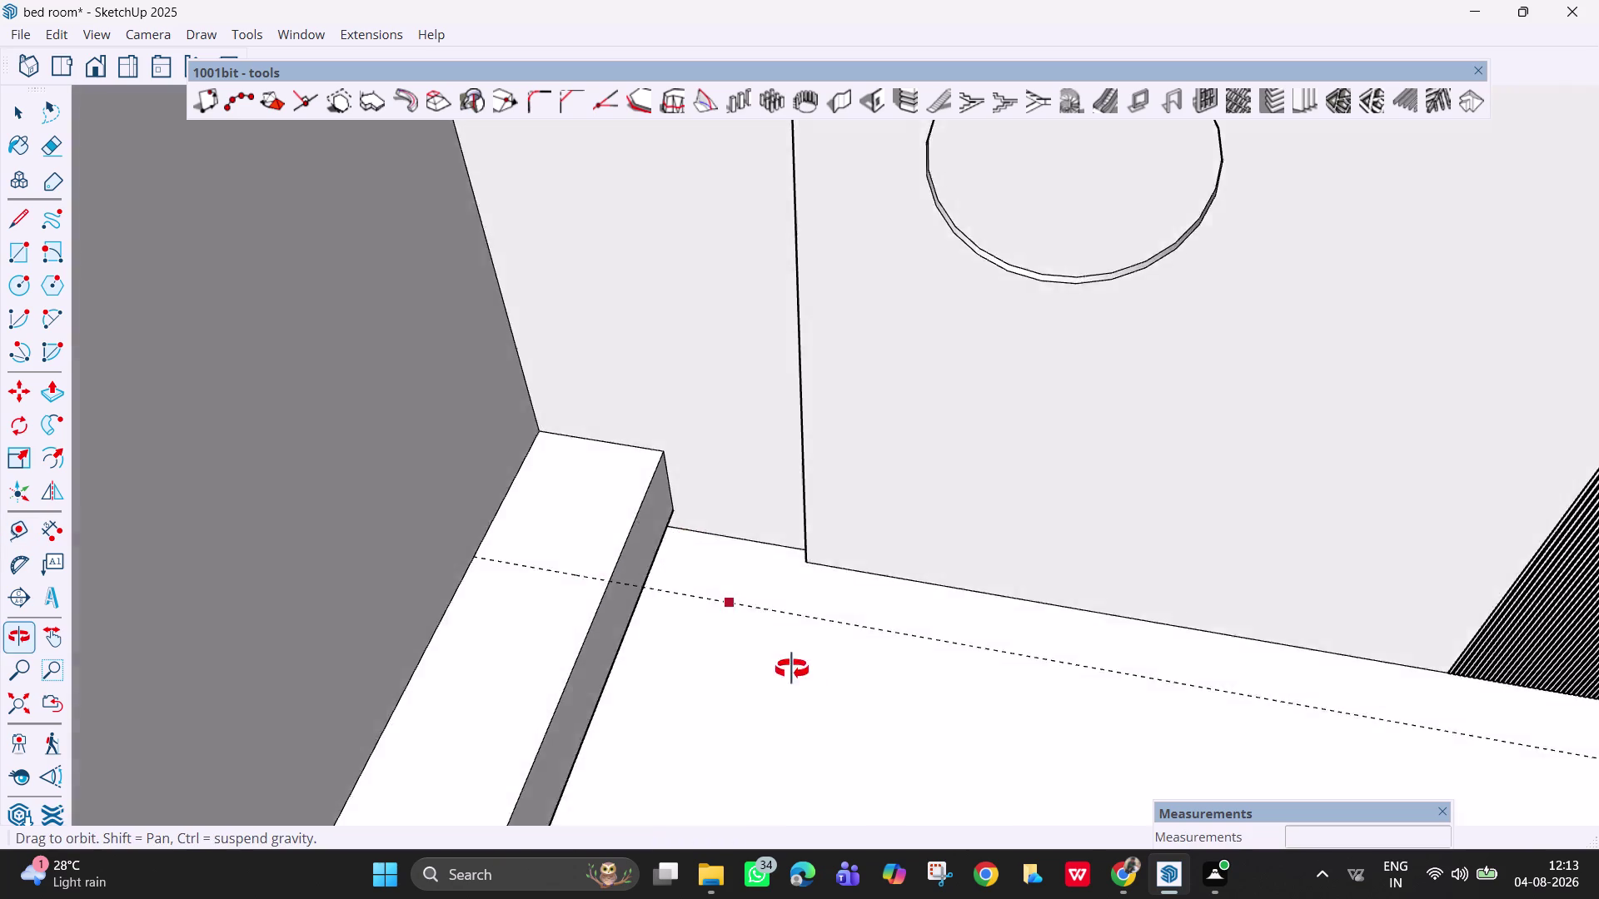
middle_drag(767, 651, 824, 701)
key(Escape)
key(space)
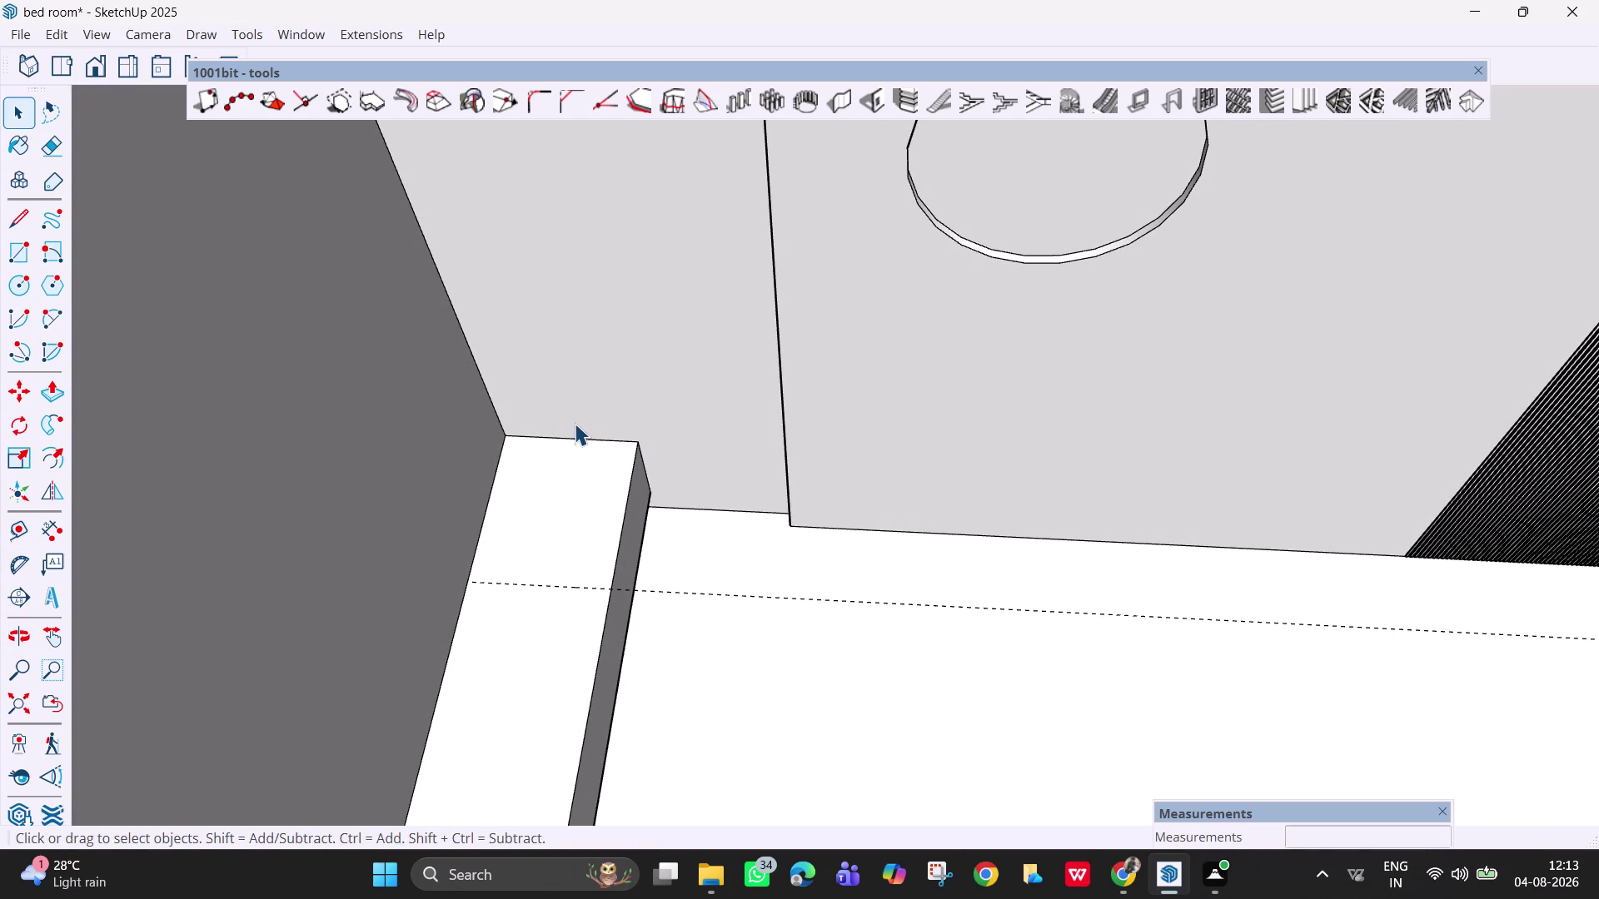
Draw a floor rectangle from the ledge corner out to the guide line.
key(r)
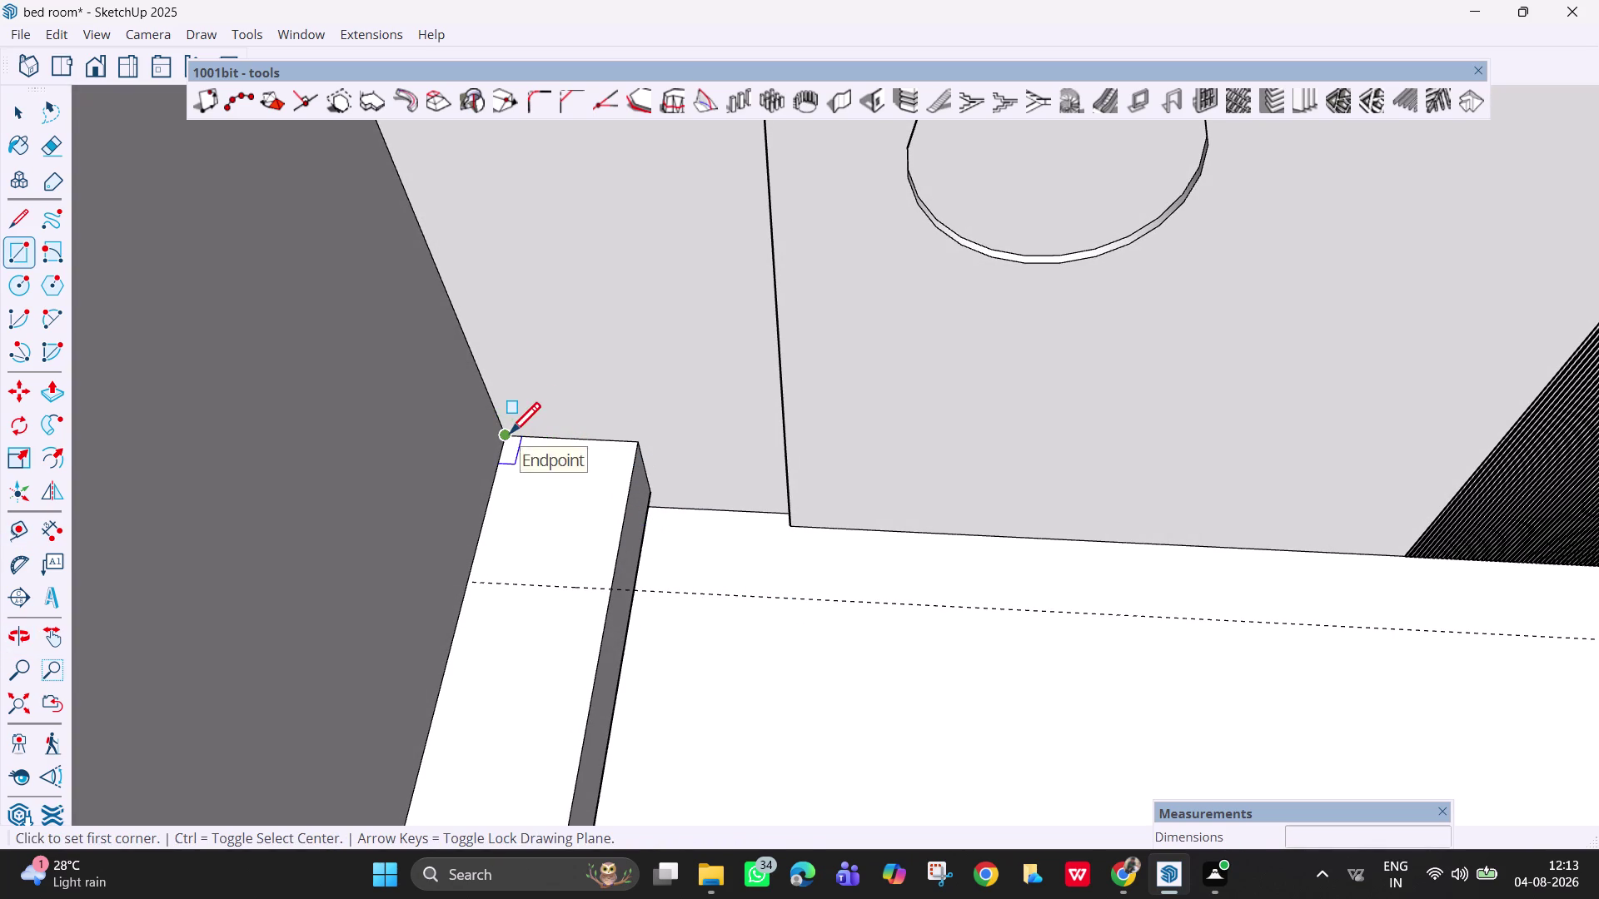
click(509, 436)
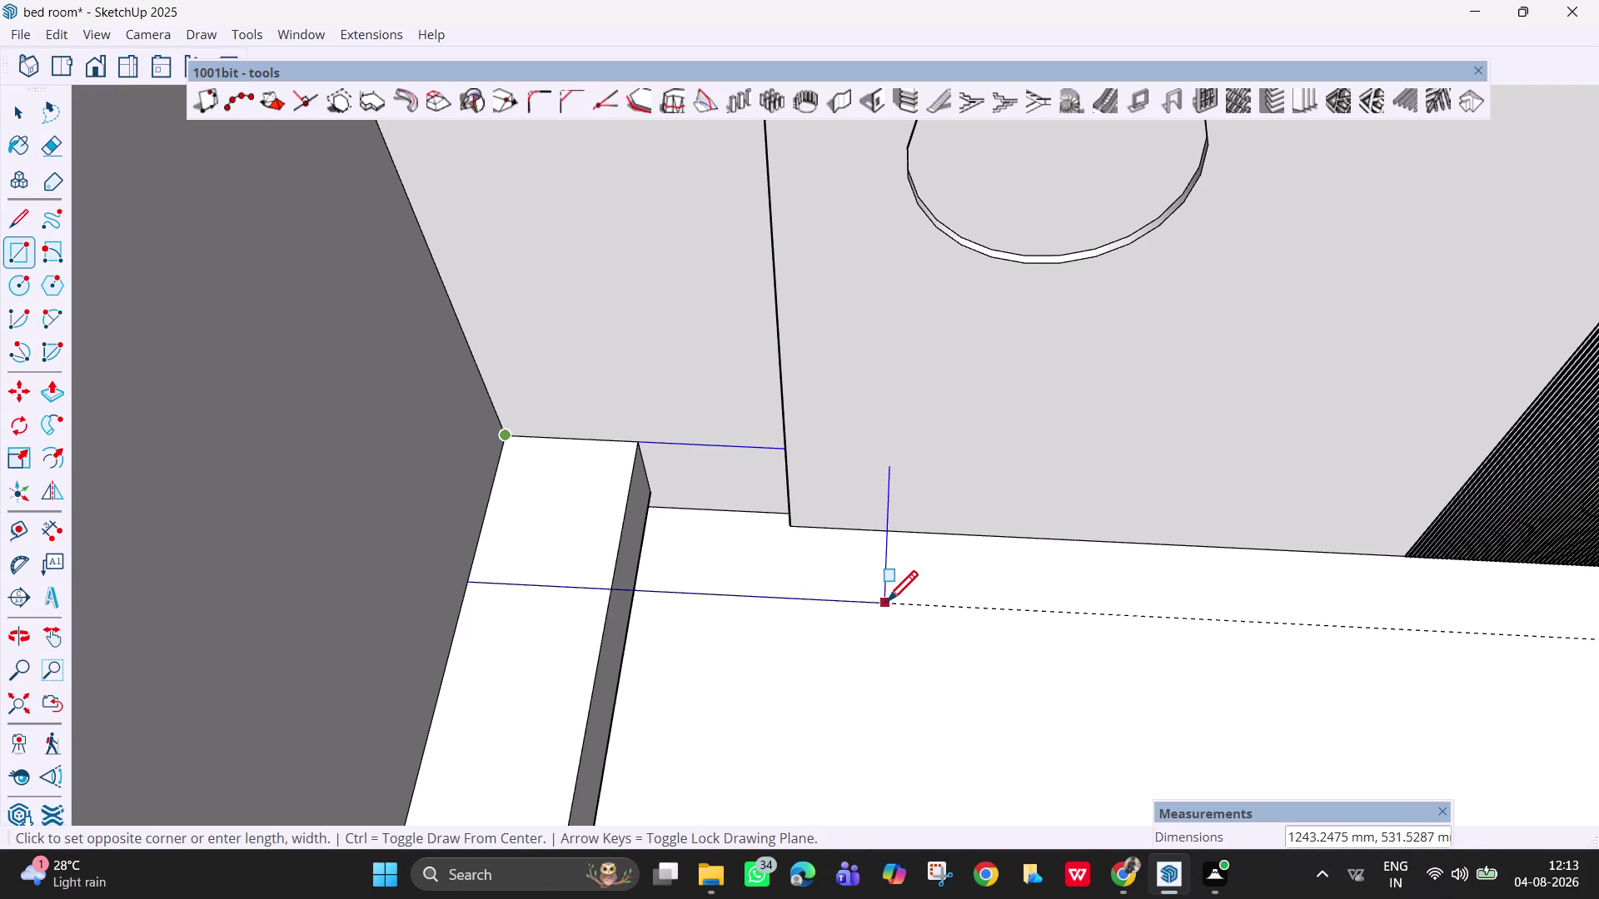
click(886, 605)
middle_drag(772, 487, 839, 544)
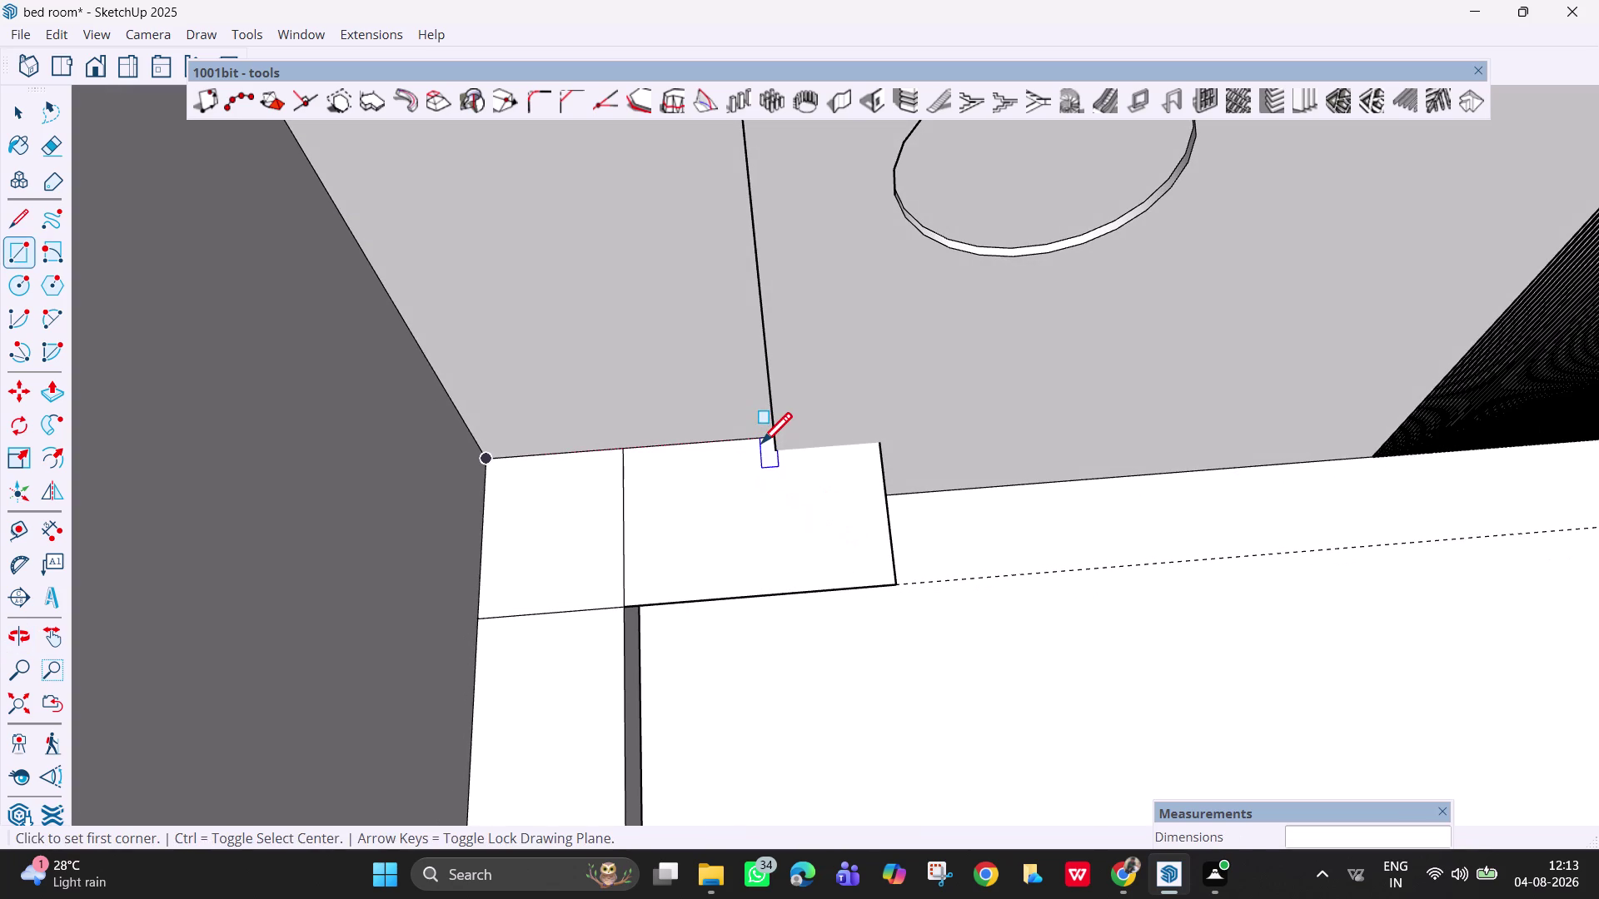
key(Escape)
key(space)
Draw line segments joining the wall corner to the rectangle corner.
middle_drag(770, 451, 900, 475)
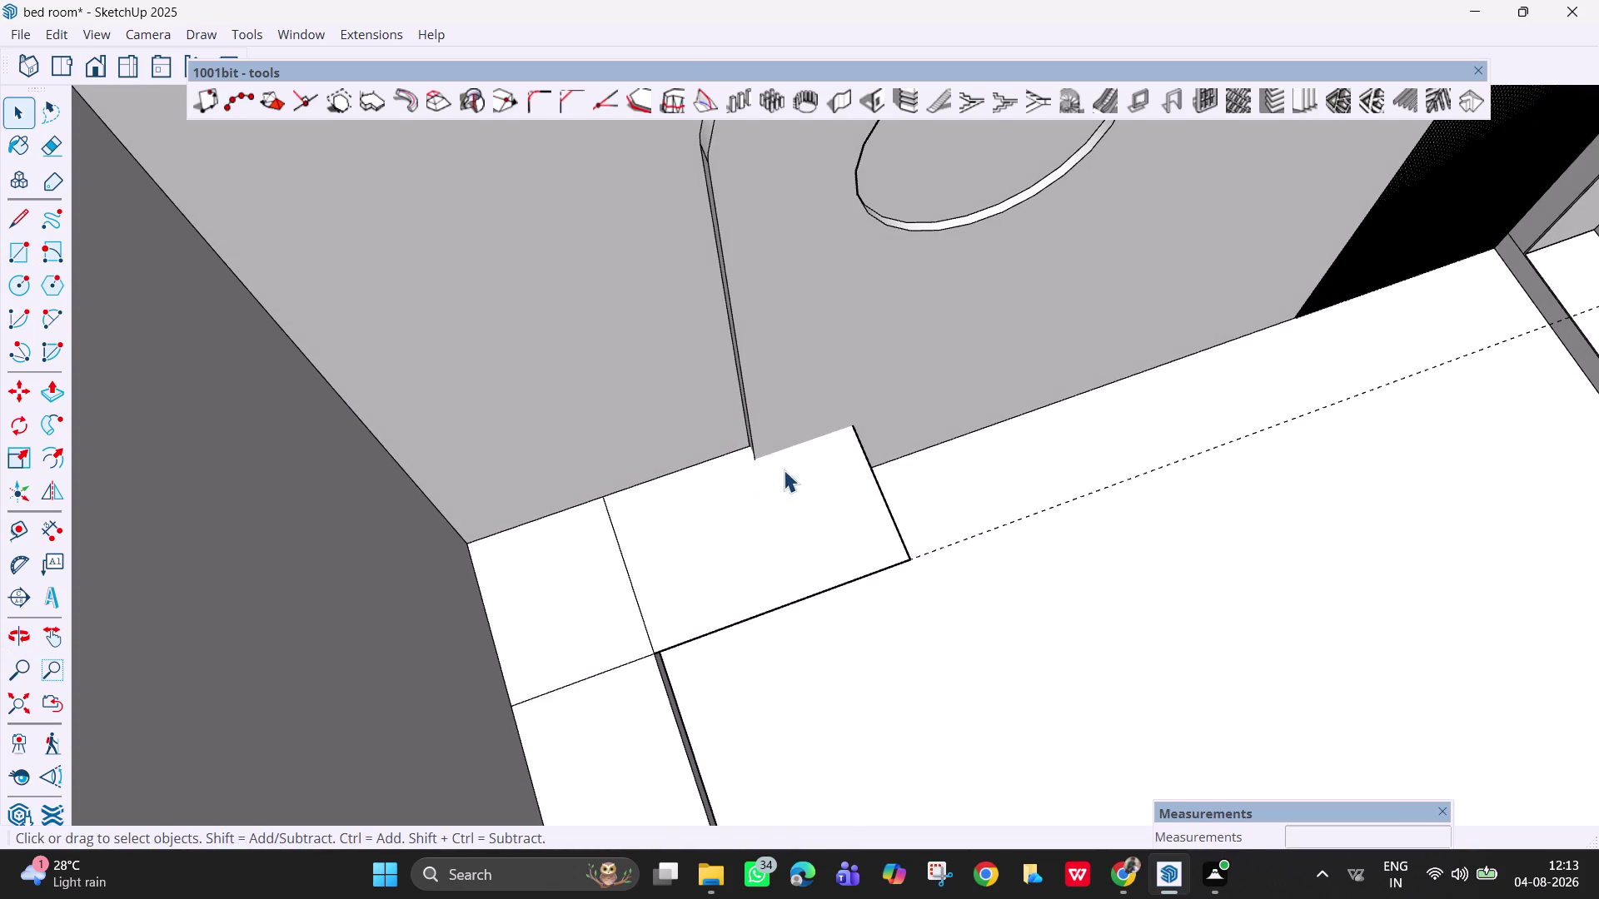
key(l)
middle_drag(750, 452, 817, 396)
middle_drag(768, 516, 792, 528)
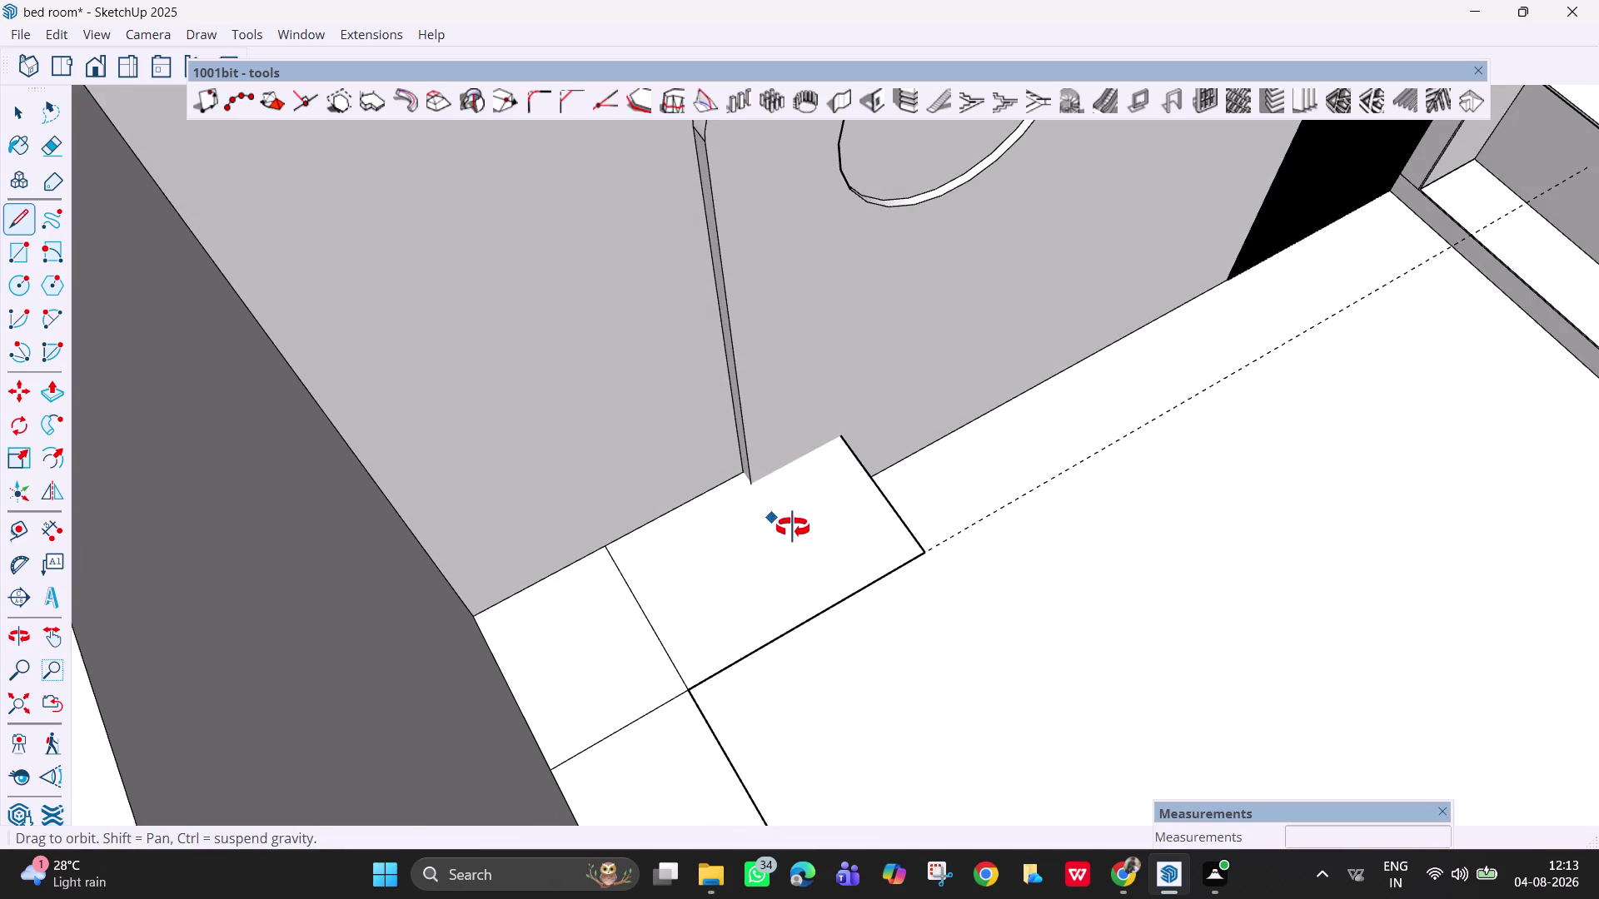
middle_drag(793, 528, 793, 526)
scroll(up, 3)
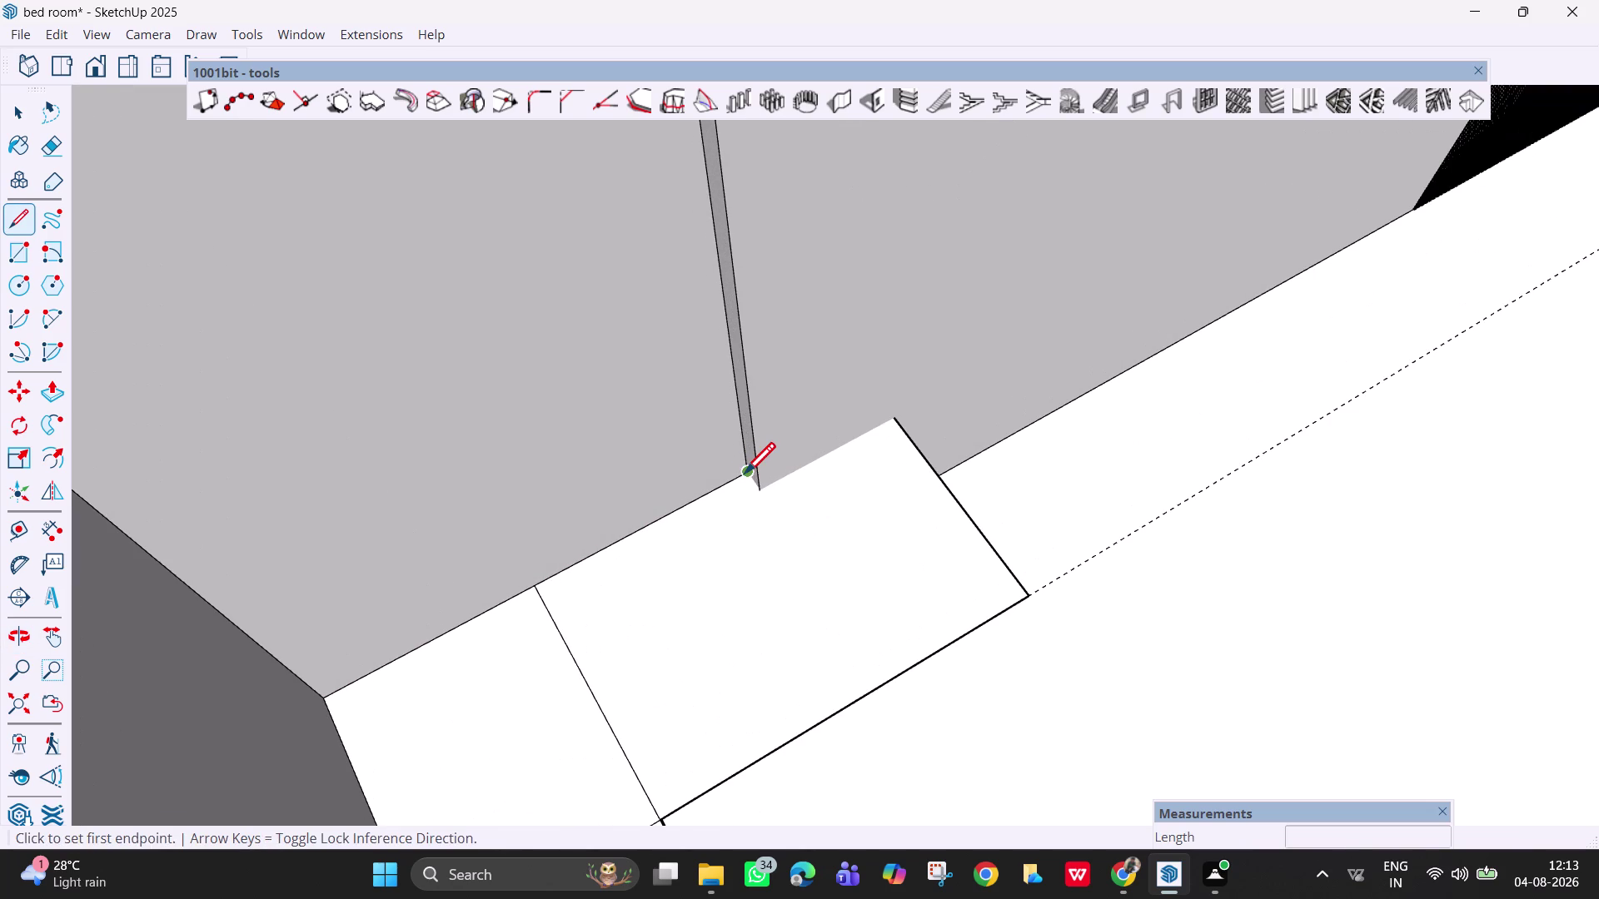
click(743, 477)
scroll(up, 3)
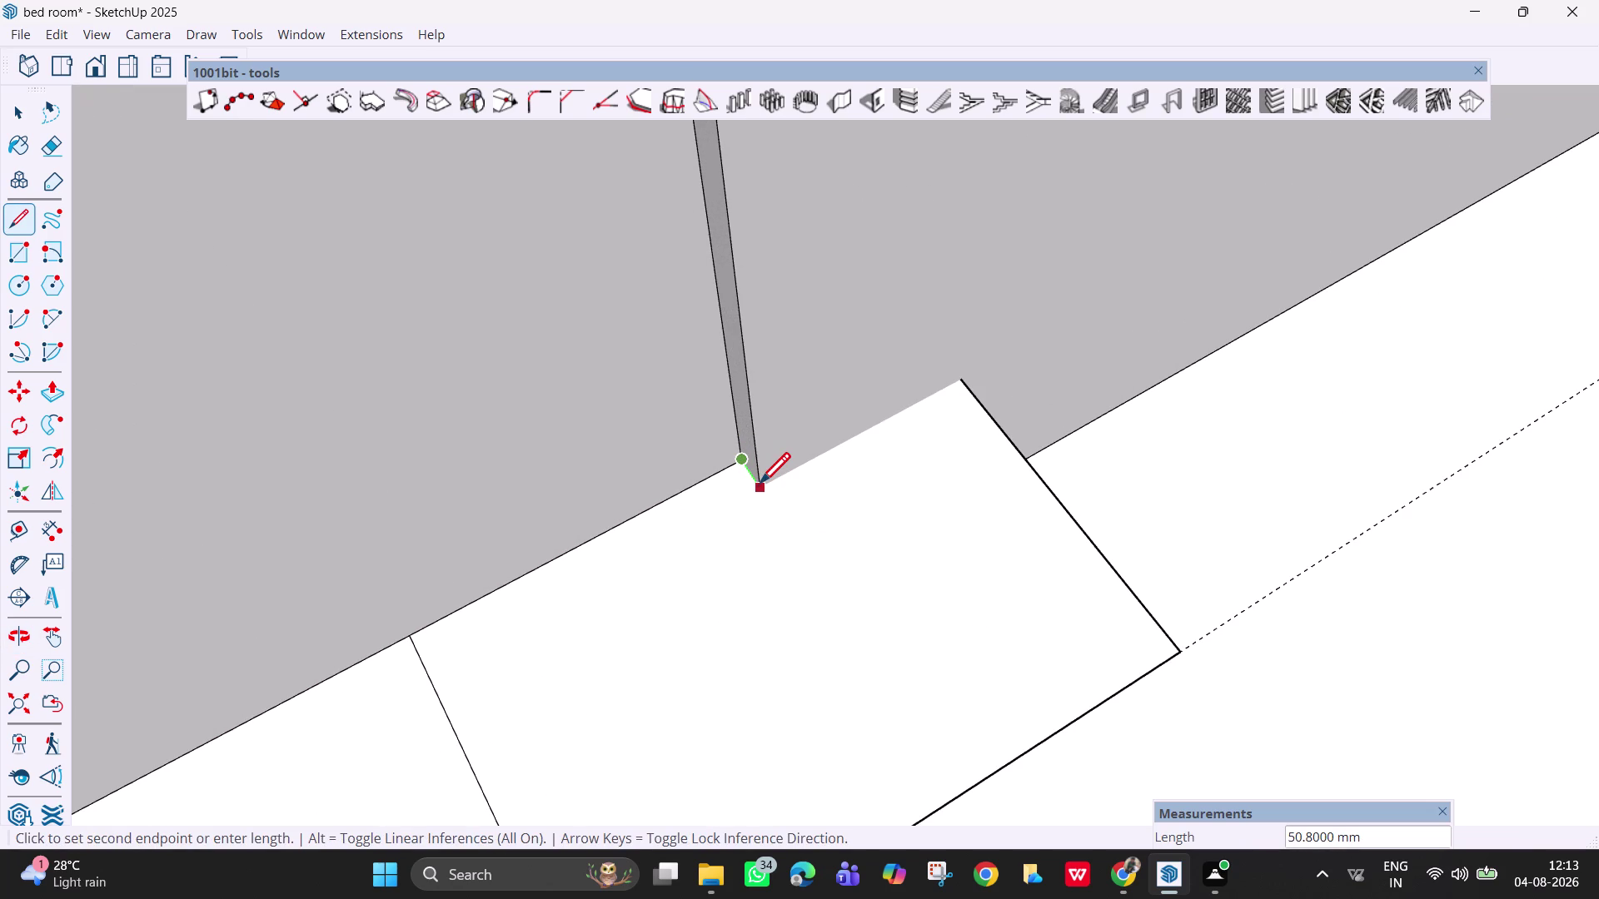
click(758, 486)
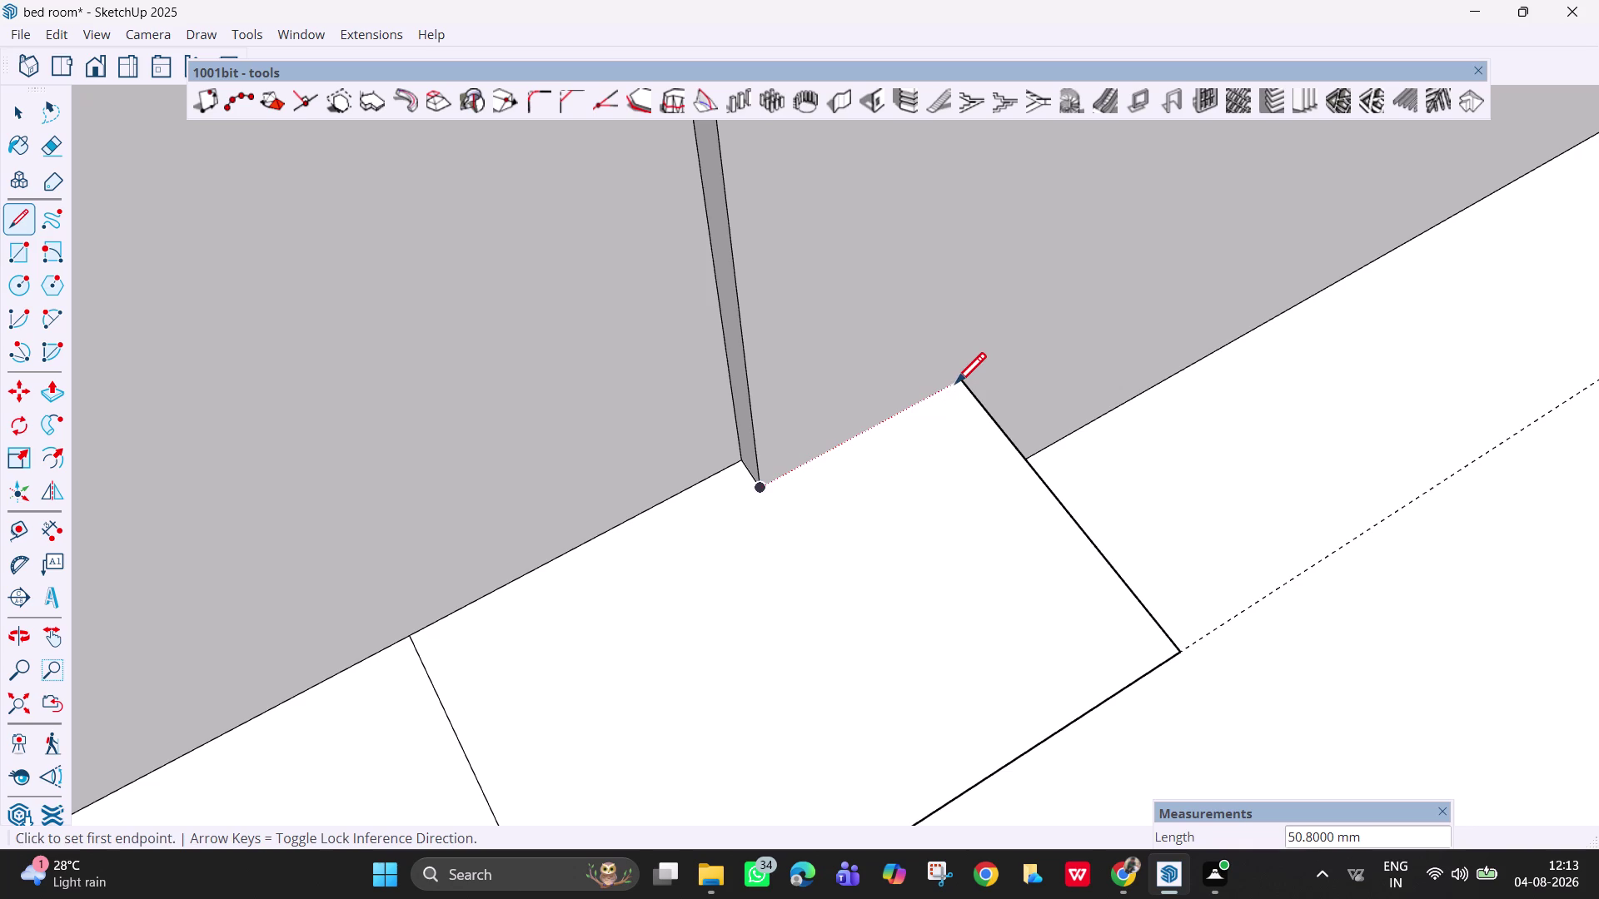
click(959, 381)
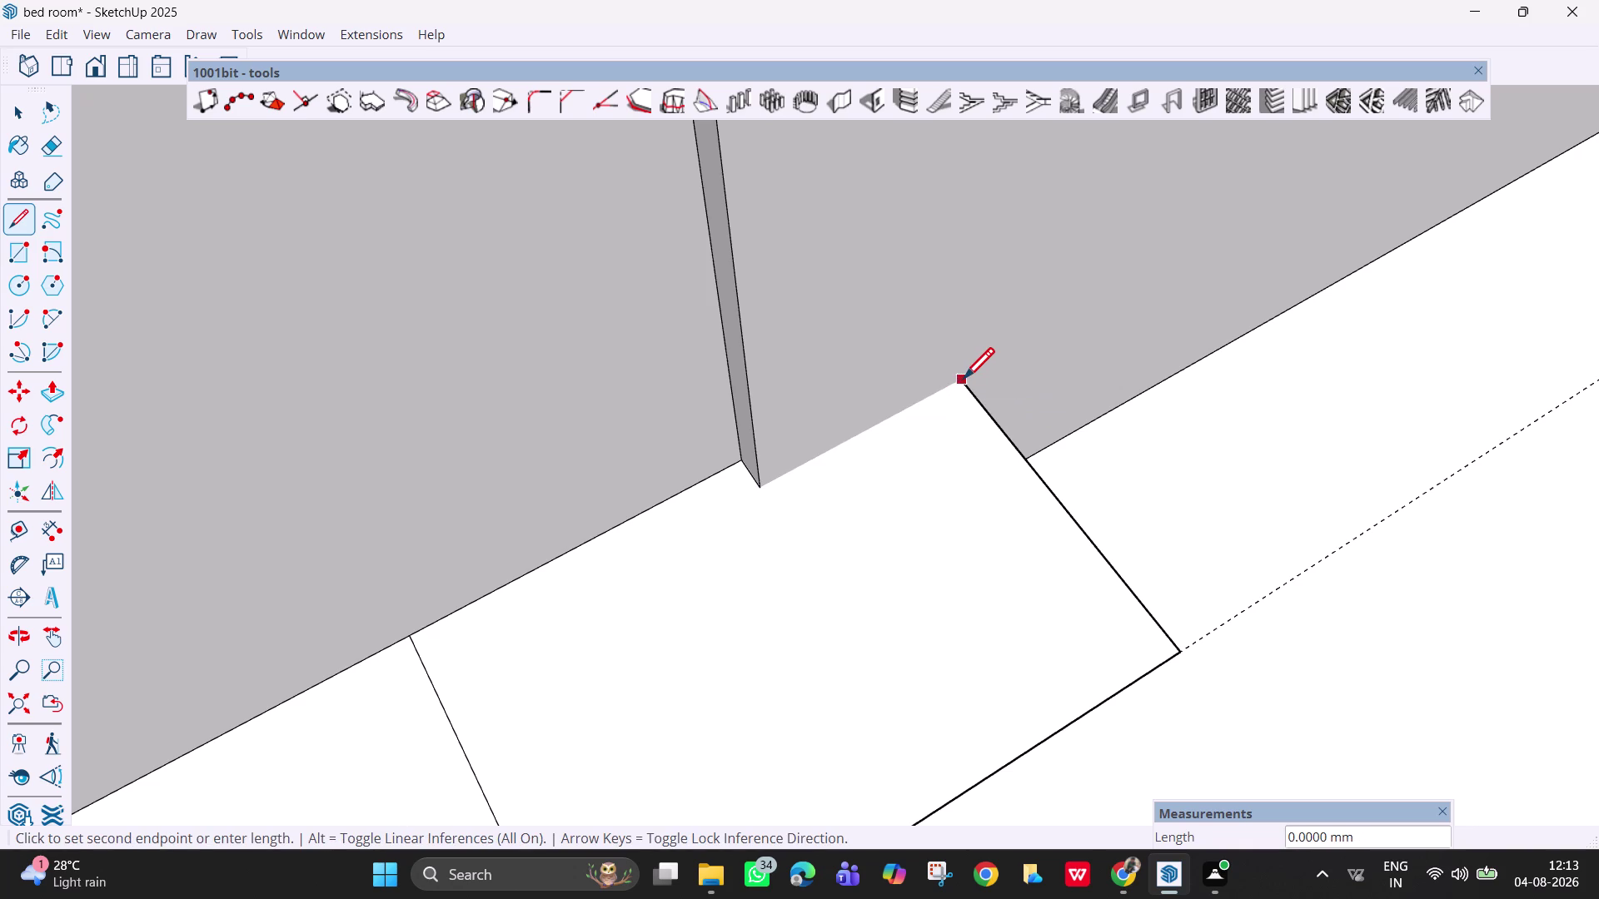
click(962, 382)
key(space)
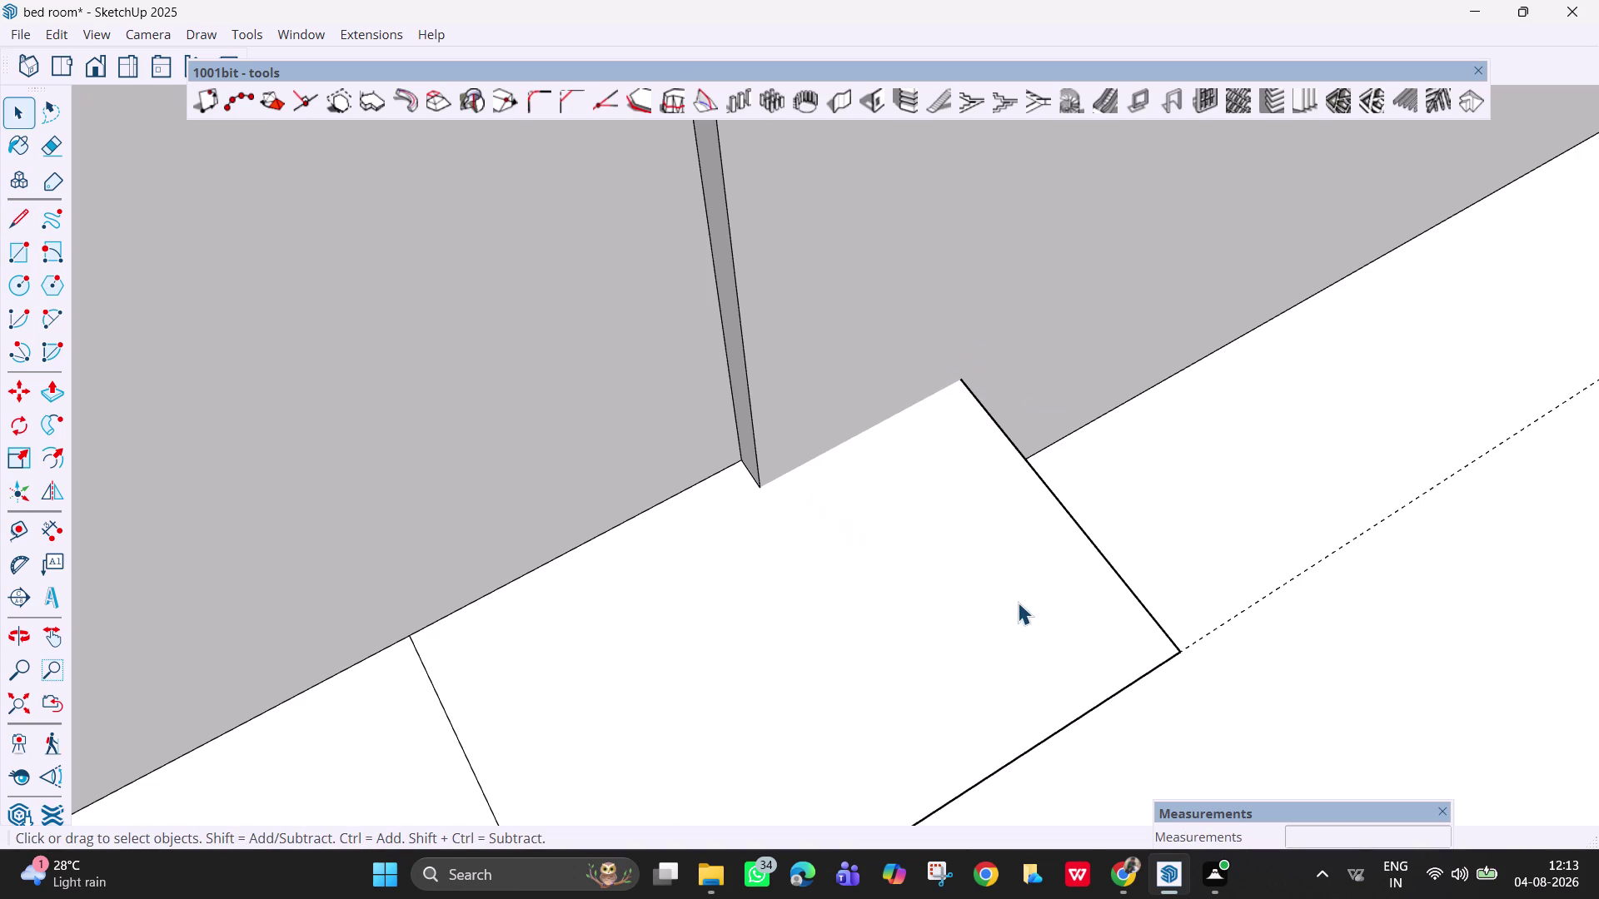
Start raising the floor rectangle with Push/Pull.
middle_drag(985, 601, 776, 483)
scroll(down, 3)
middle_drag(1044, 657, 820, 662)
key(Escape)
key(space)
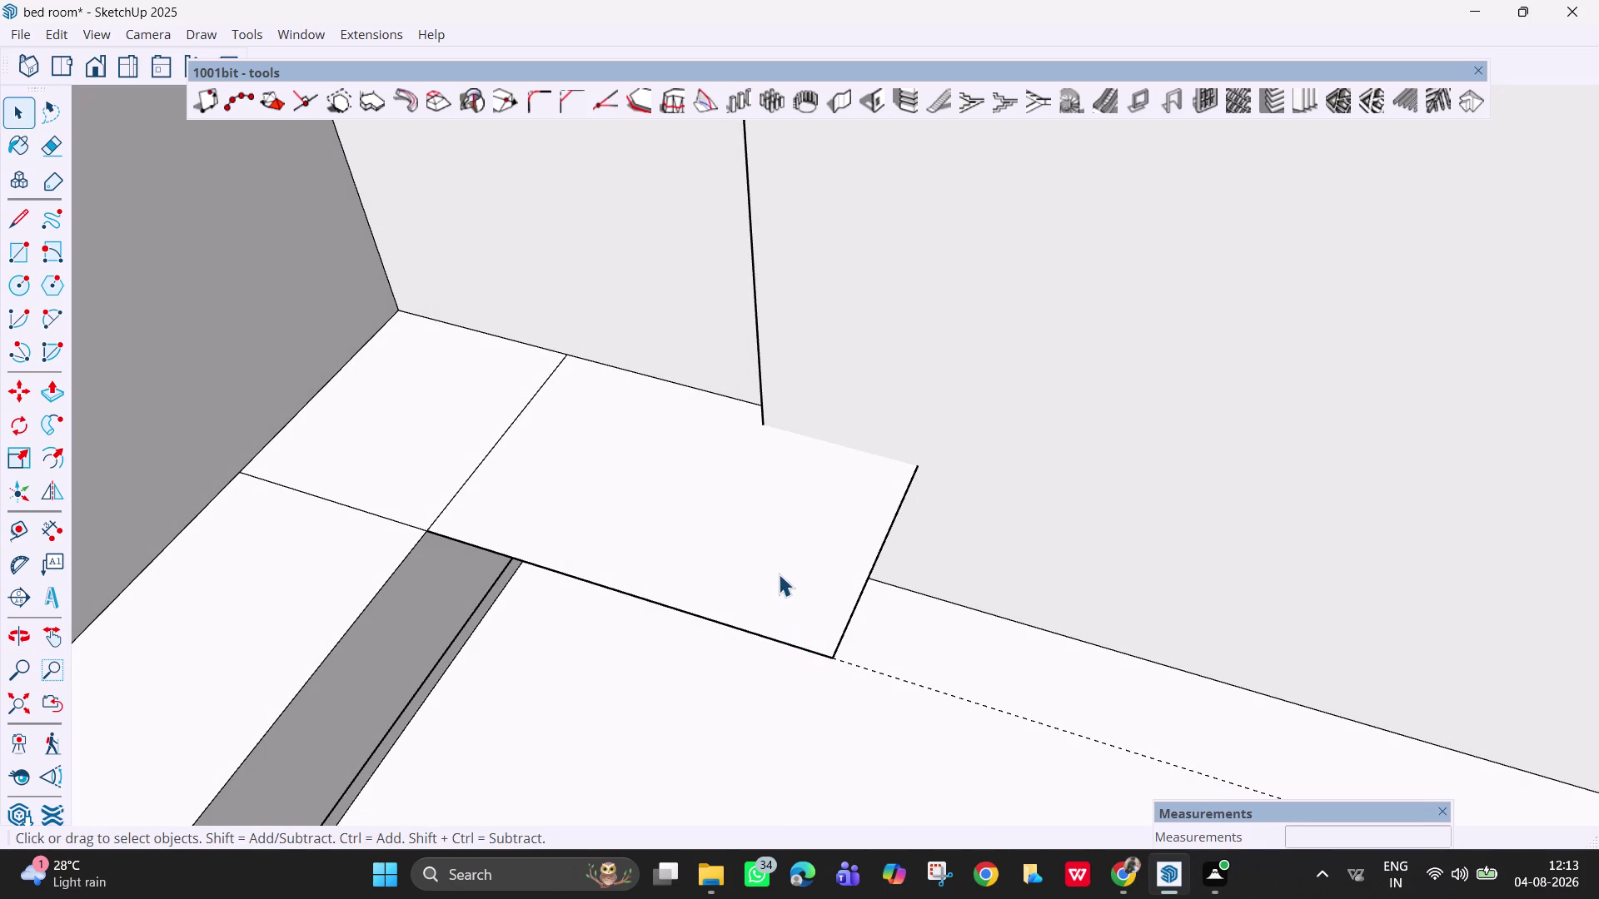
key(p)
click(774, 554)
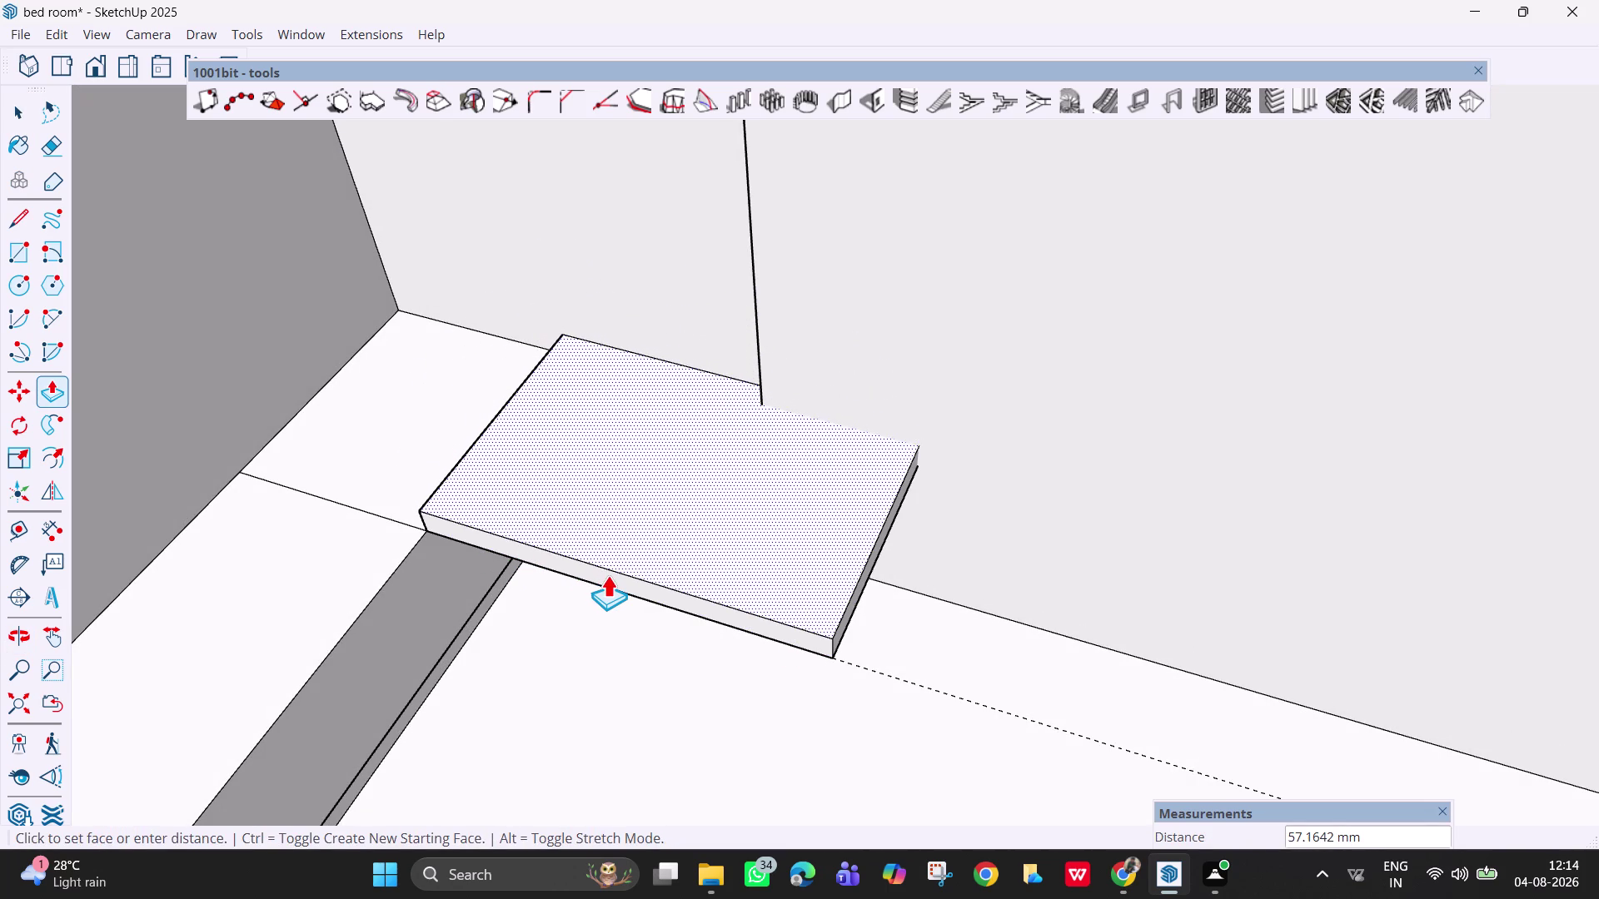
Raise the slab 2 inches and pull the adjoining floor strip to the same height.
key(2)
key(shift+quotedbl)
key(Return)
double_click(406, 436)
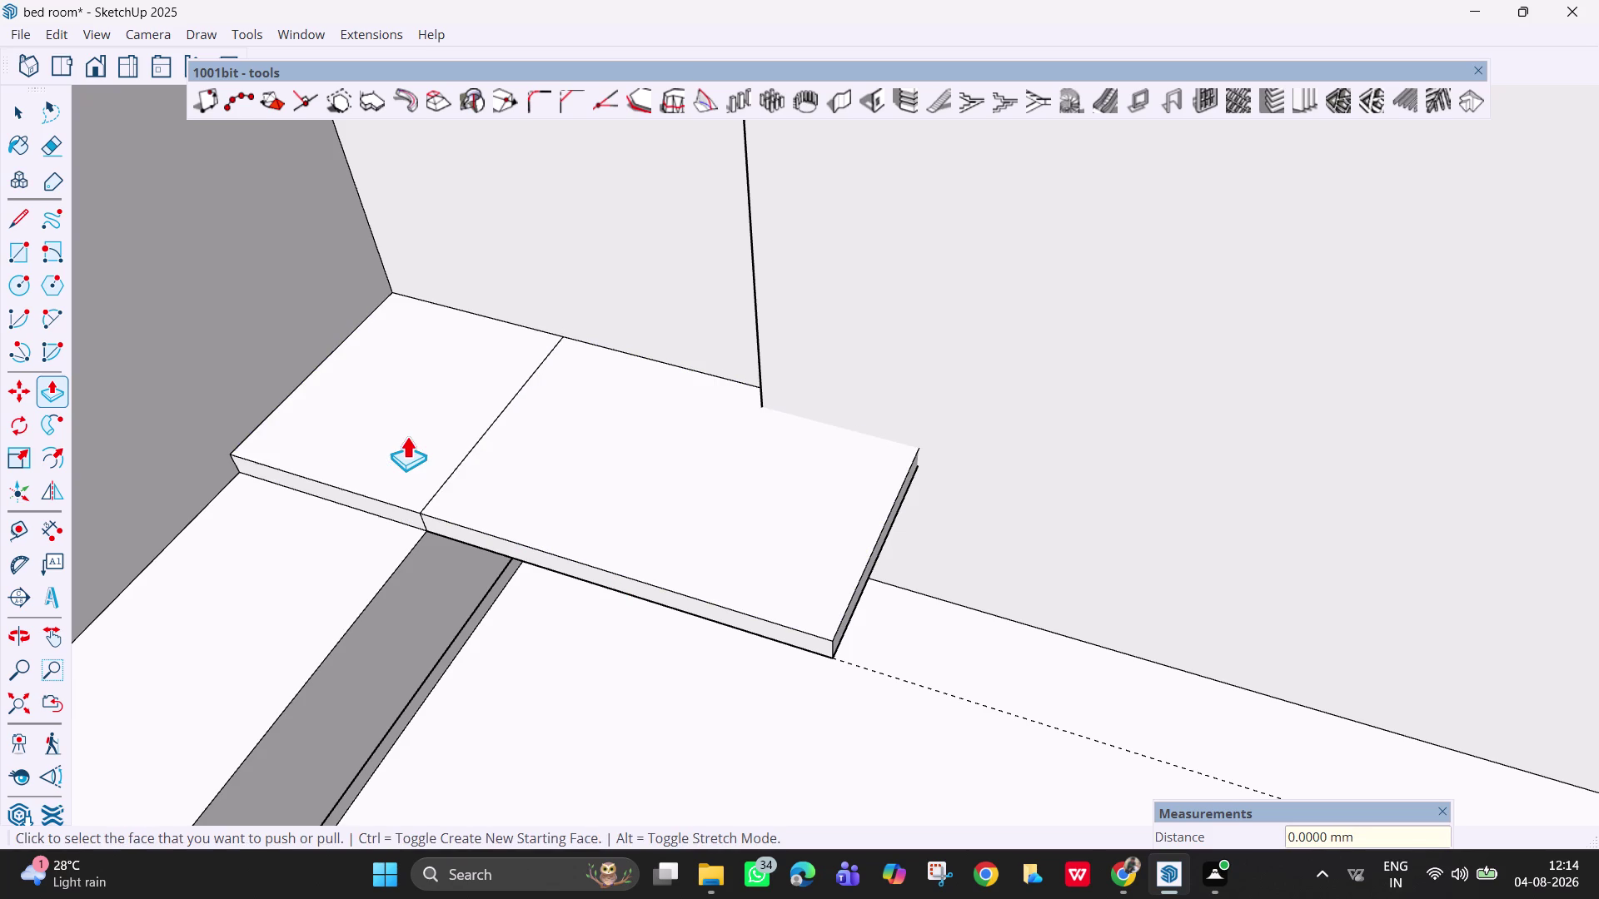
Try erasing the seam edges between the slab parts.
key(Escape)
key(e)
drag(457, 482, 422, 463)
key(ctrl+z)
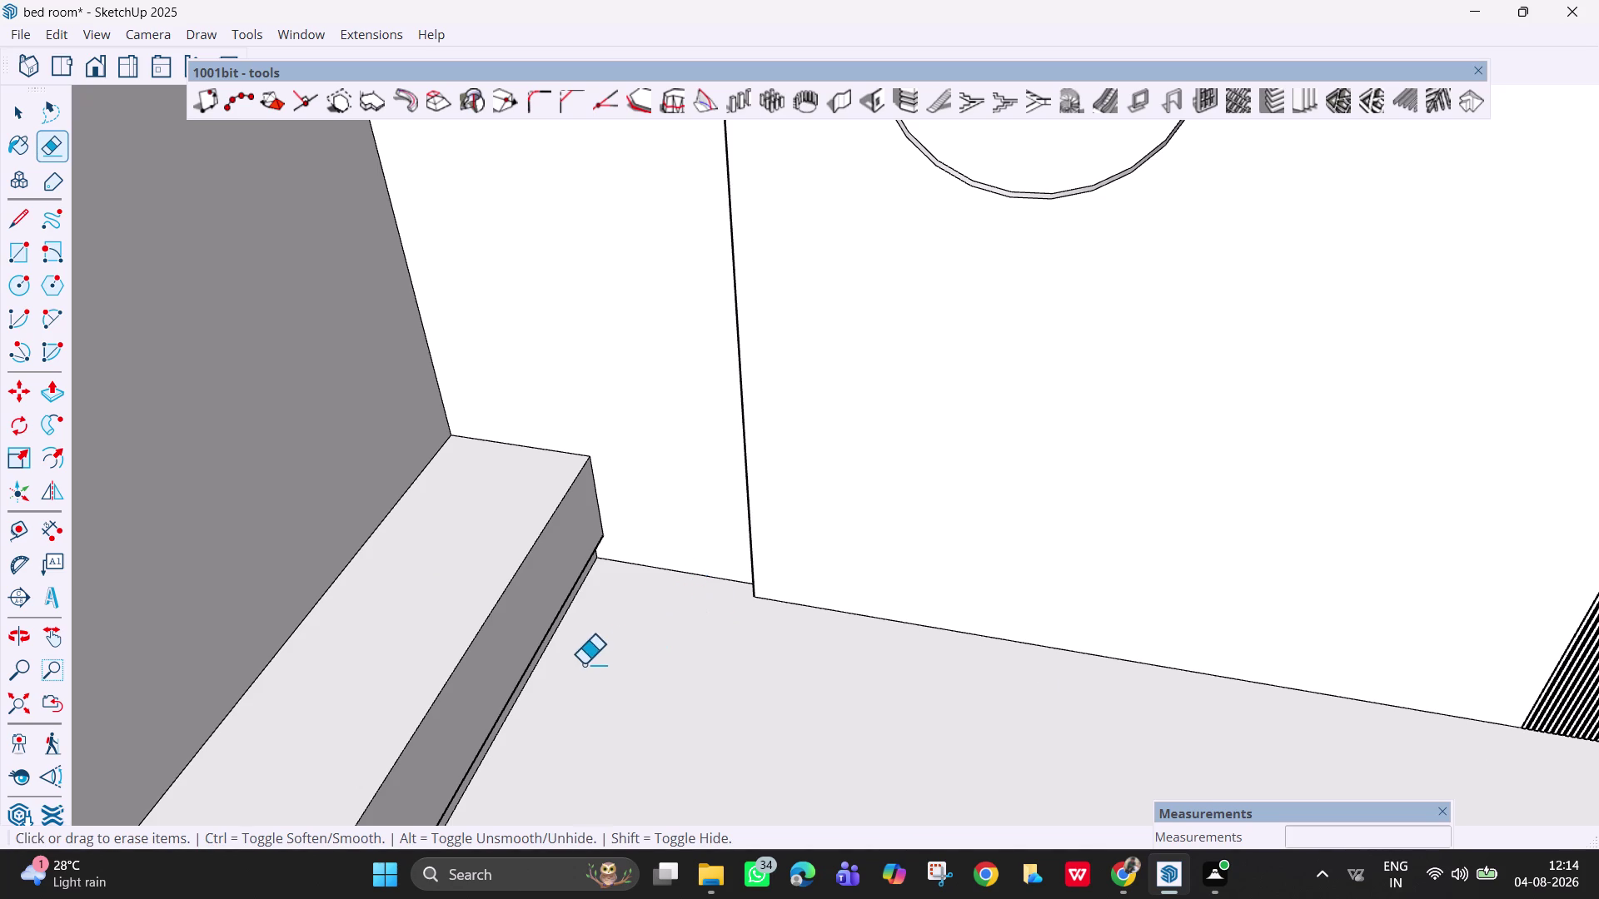
Start pushing up the low platform's top face.
scroll(down, 3)
middle_drag(612, 687, 547, 543)
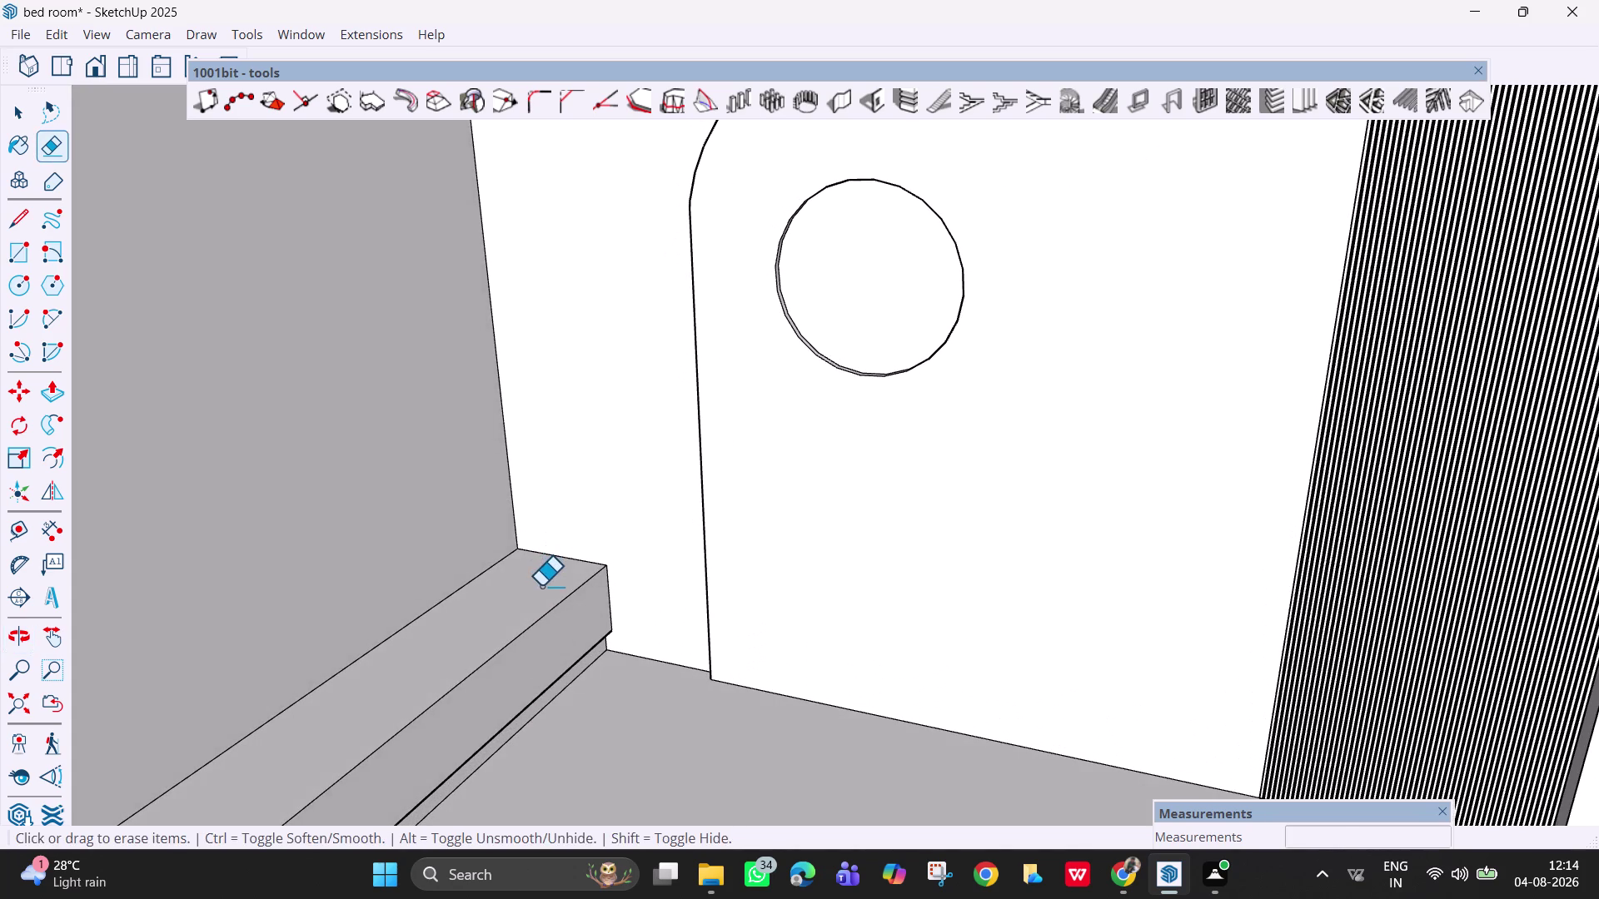
key(p)
click(524, 586)
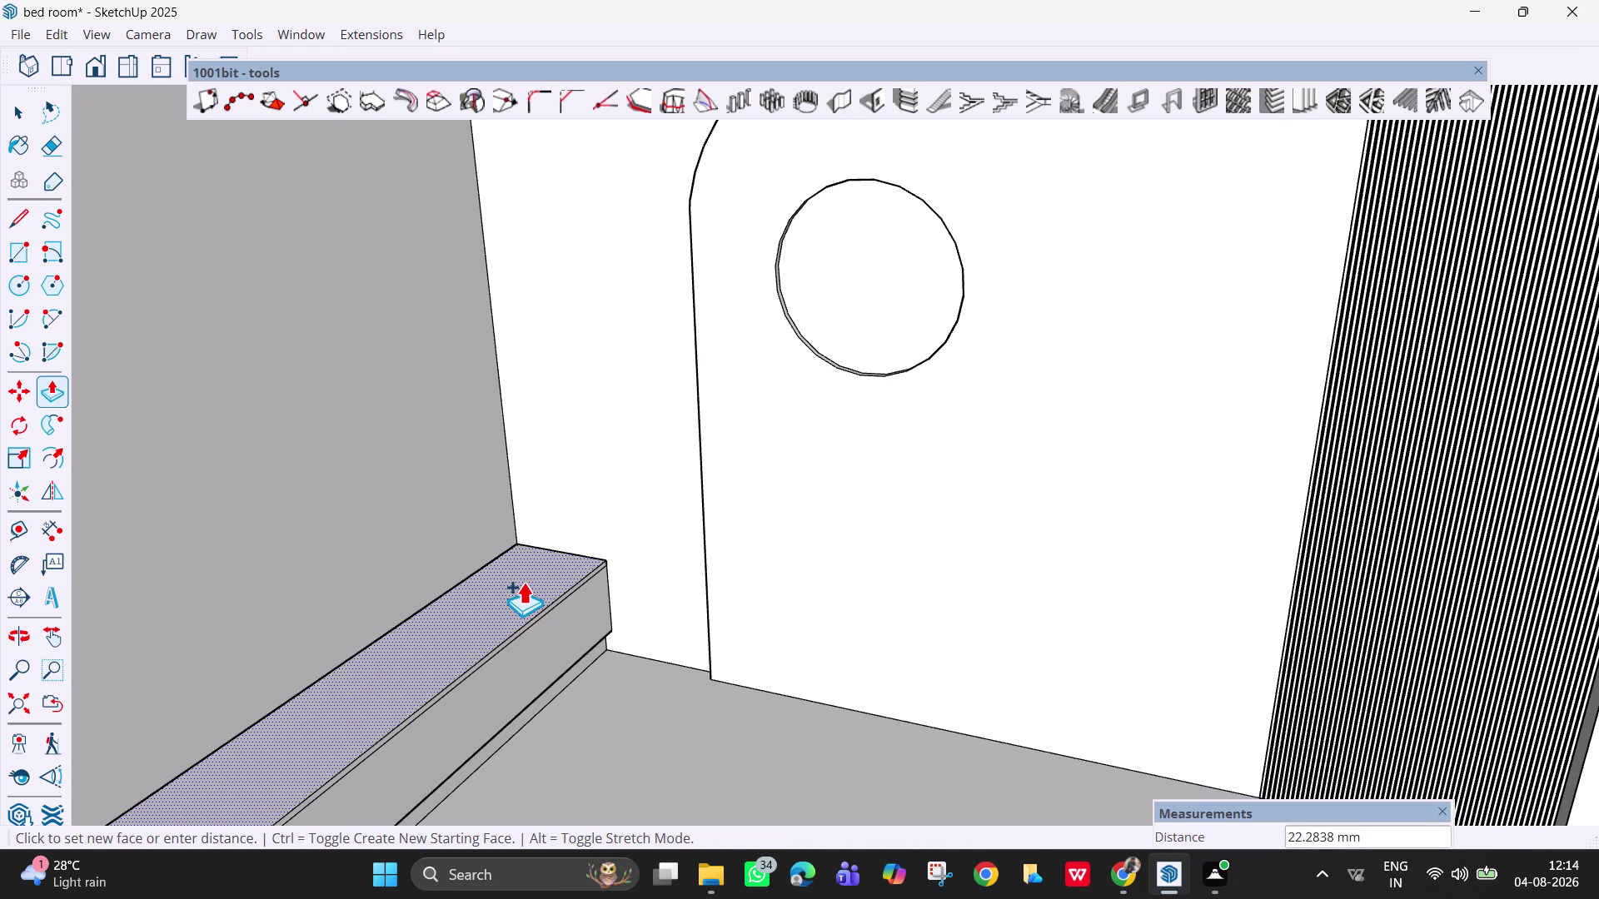
Pull the platform top up 0.5 mm, then another 0.5 mm.
click(523, 581)
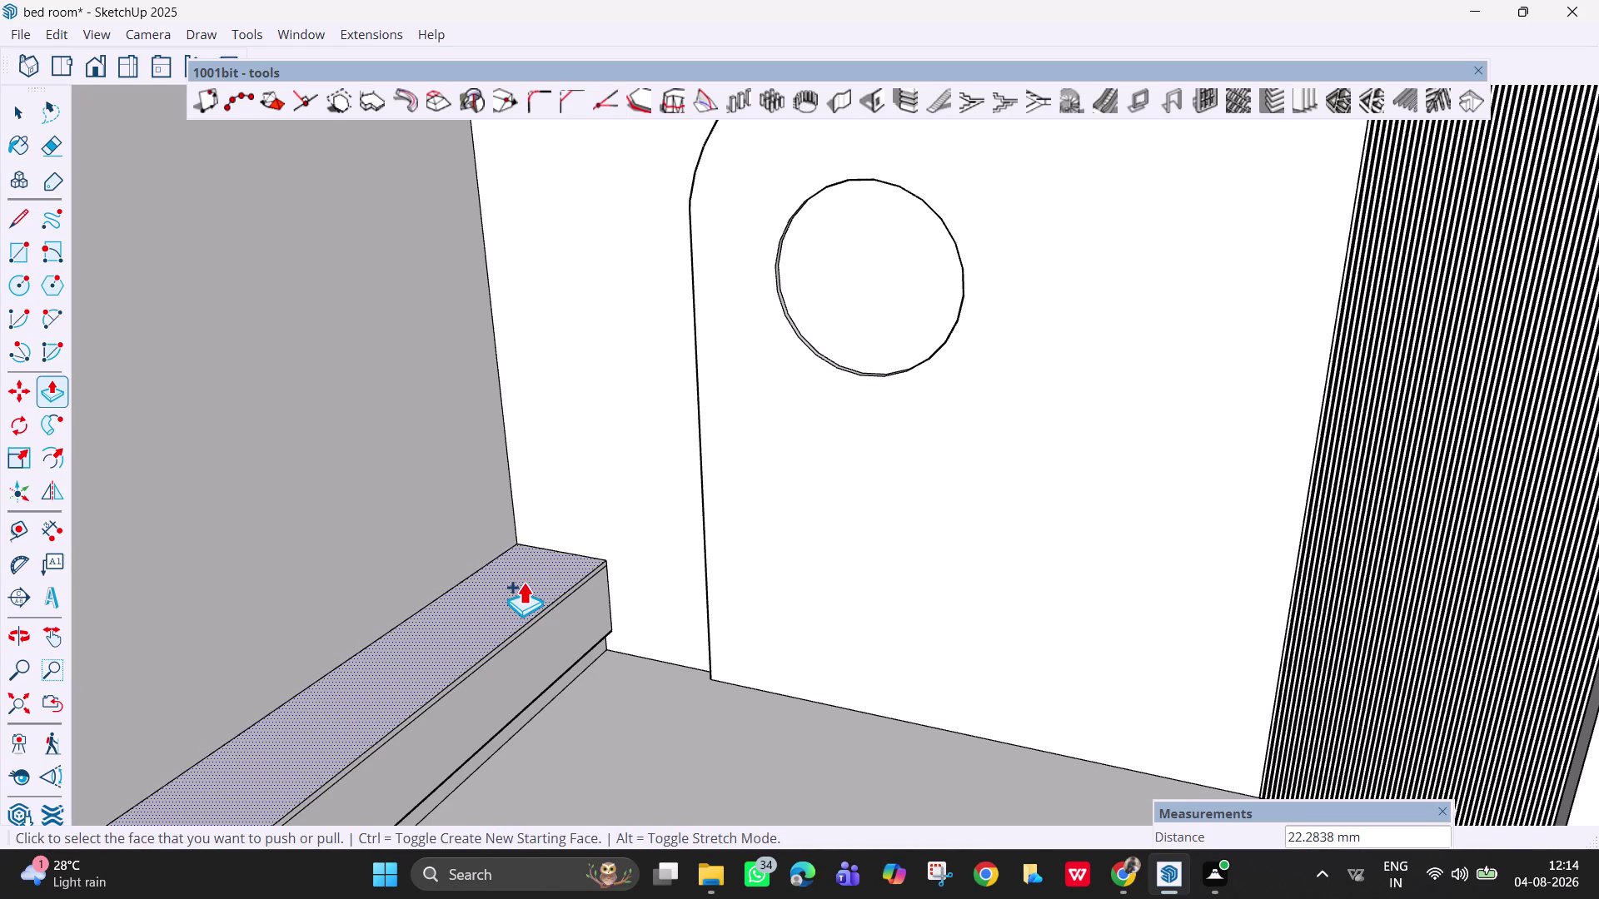
text(0.5)
key(Return)
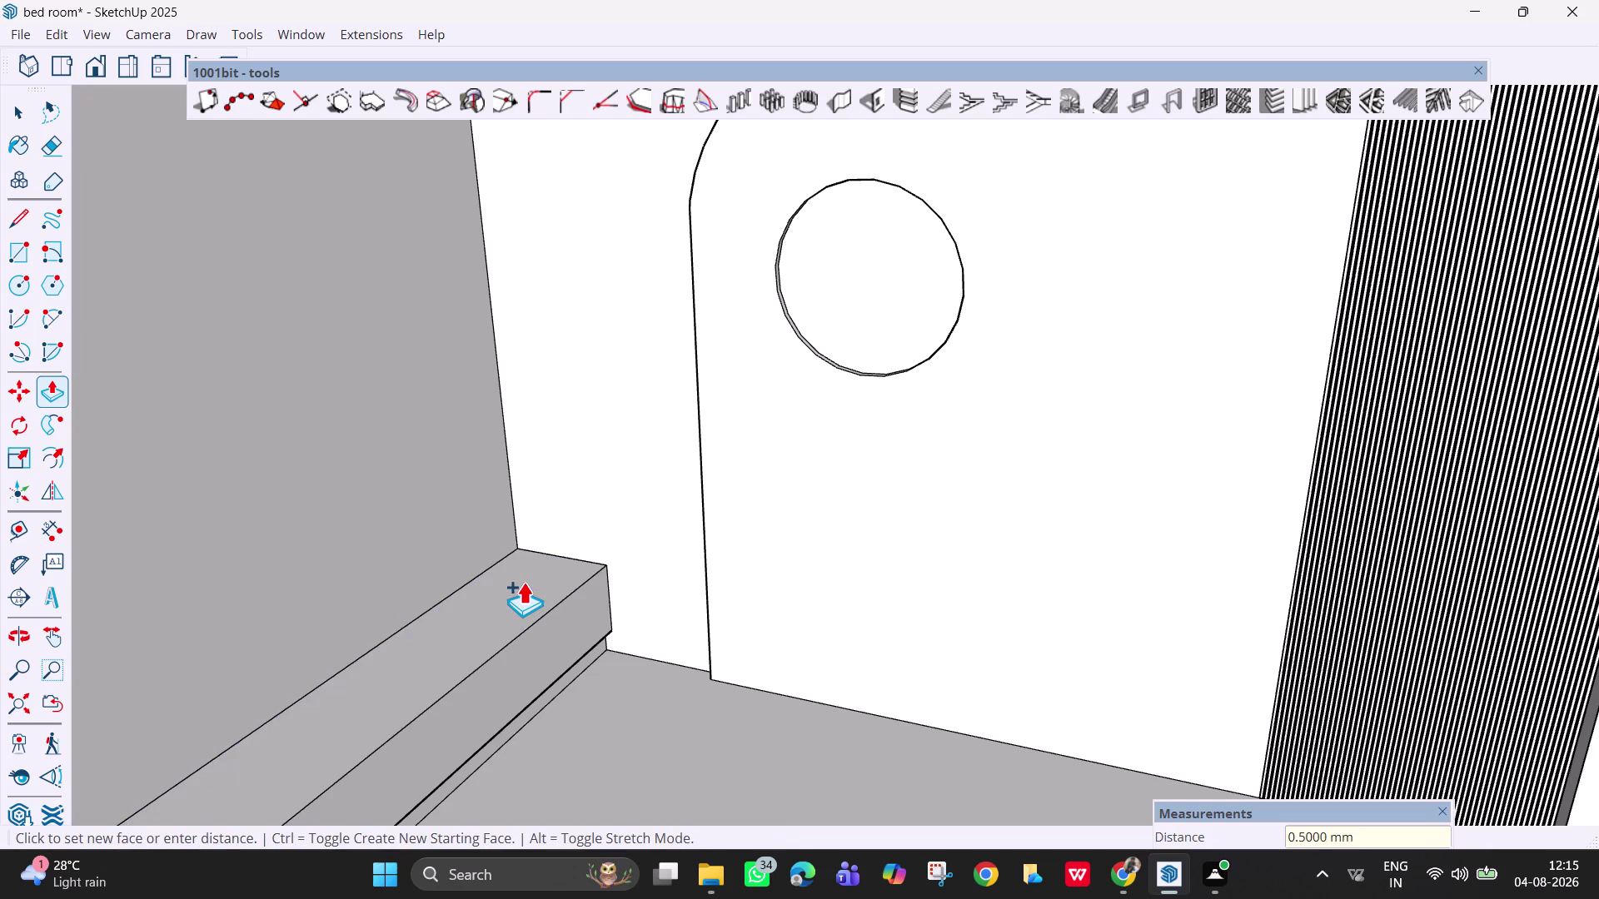
scroll(up, 3)
scroll(up, 3)
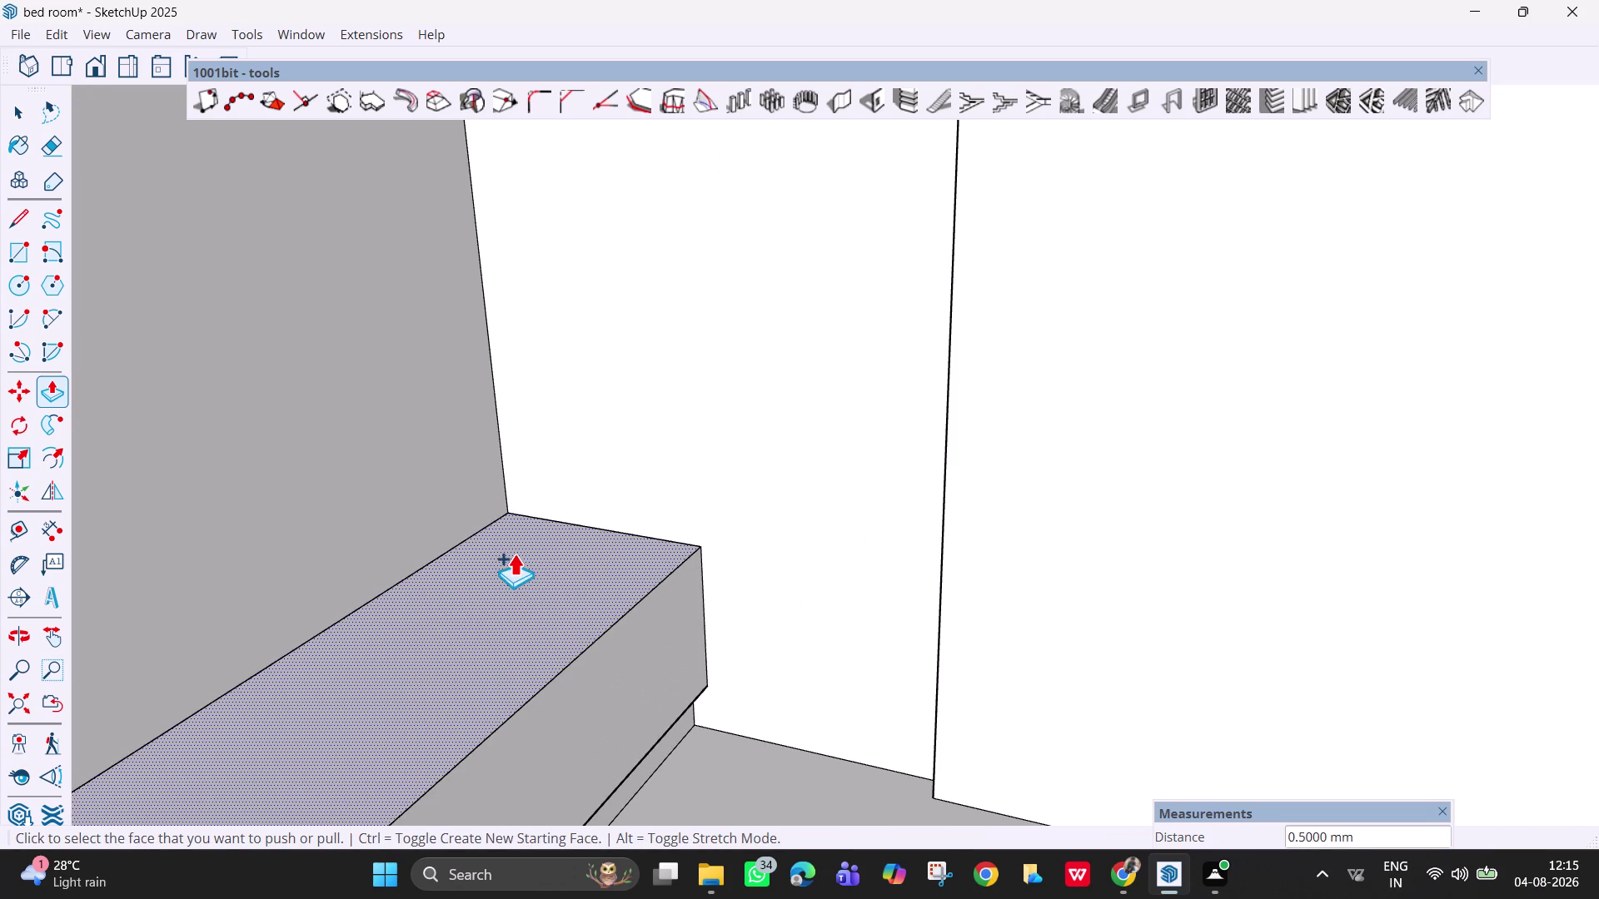
click(532, 566)
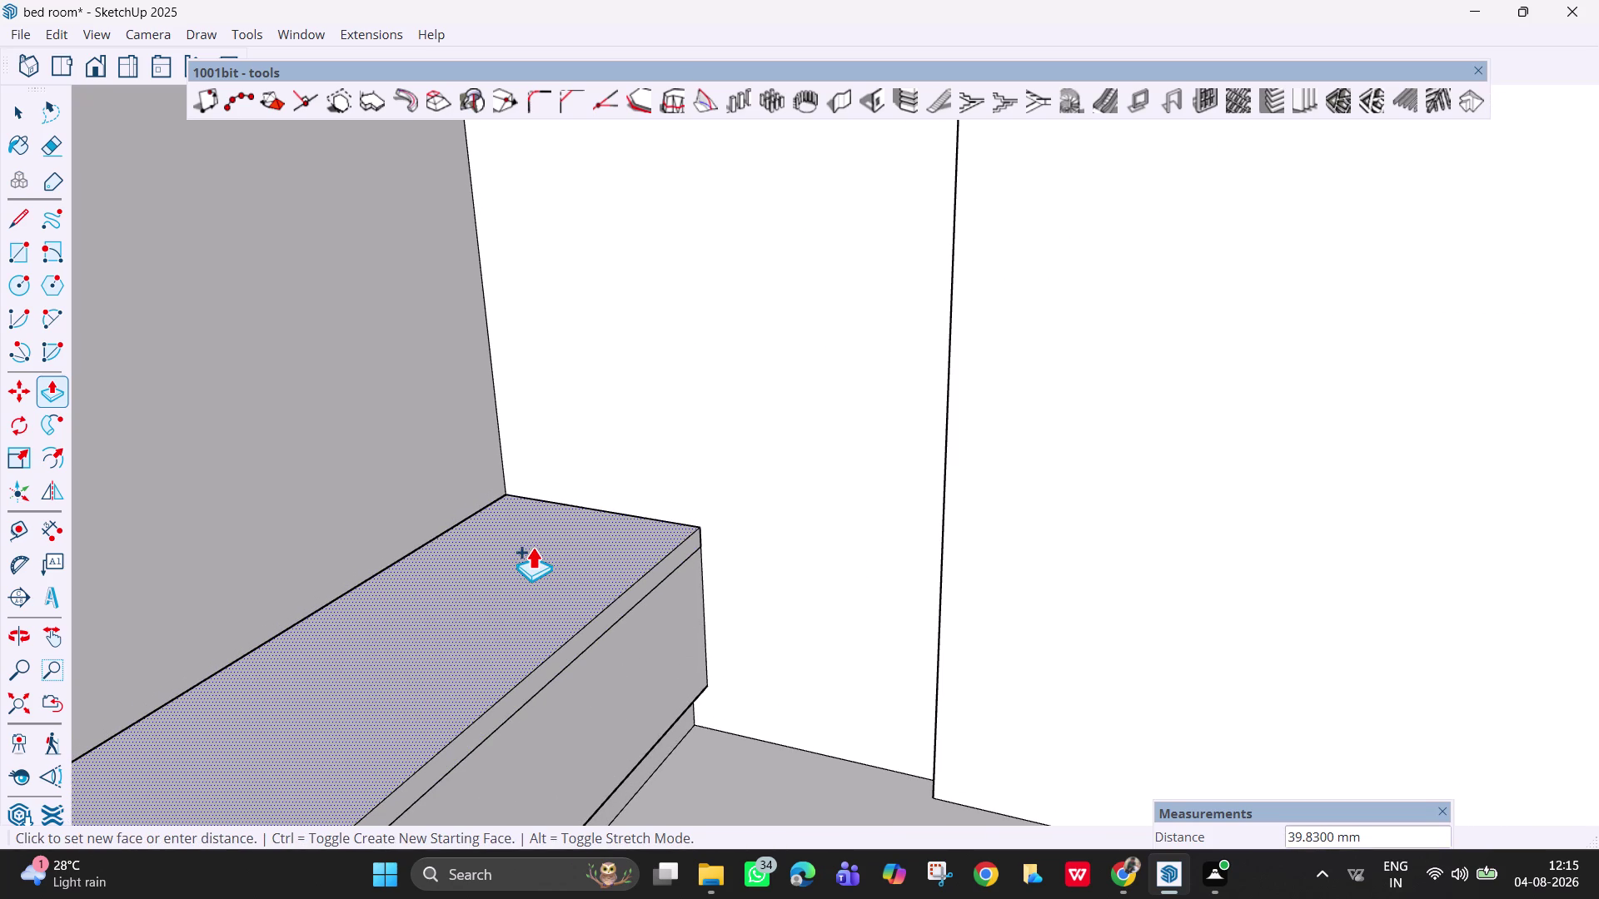
text(.5)
key(Return)
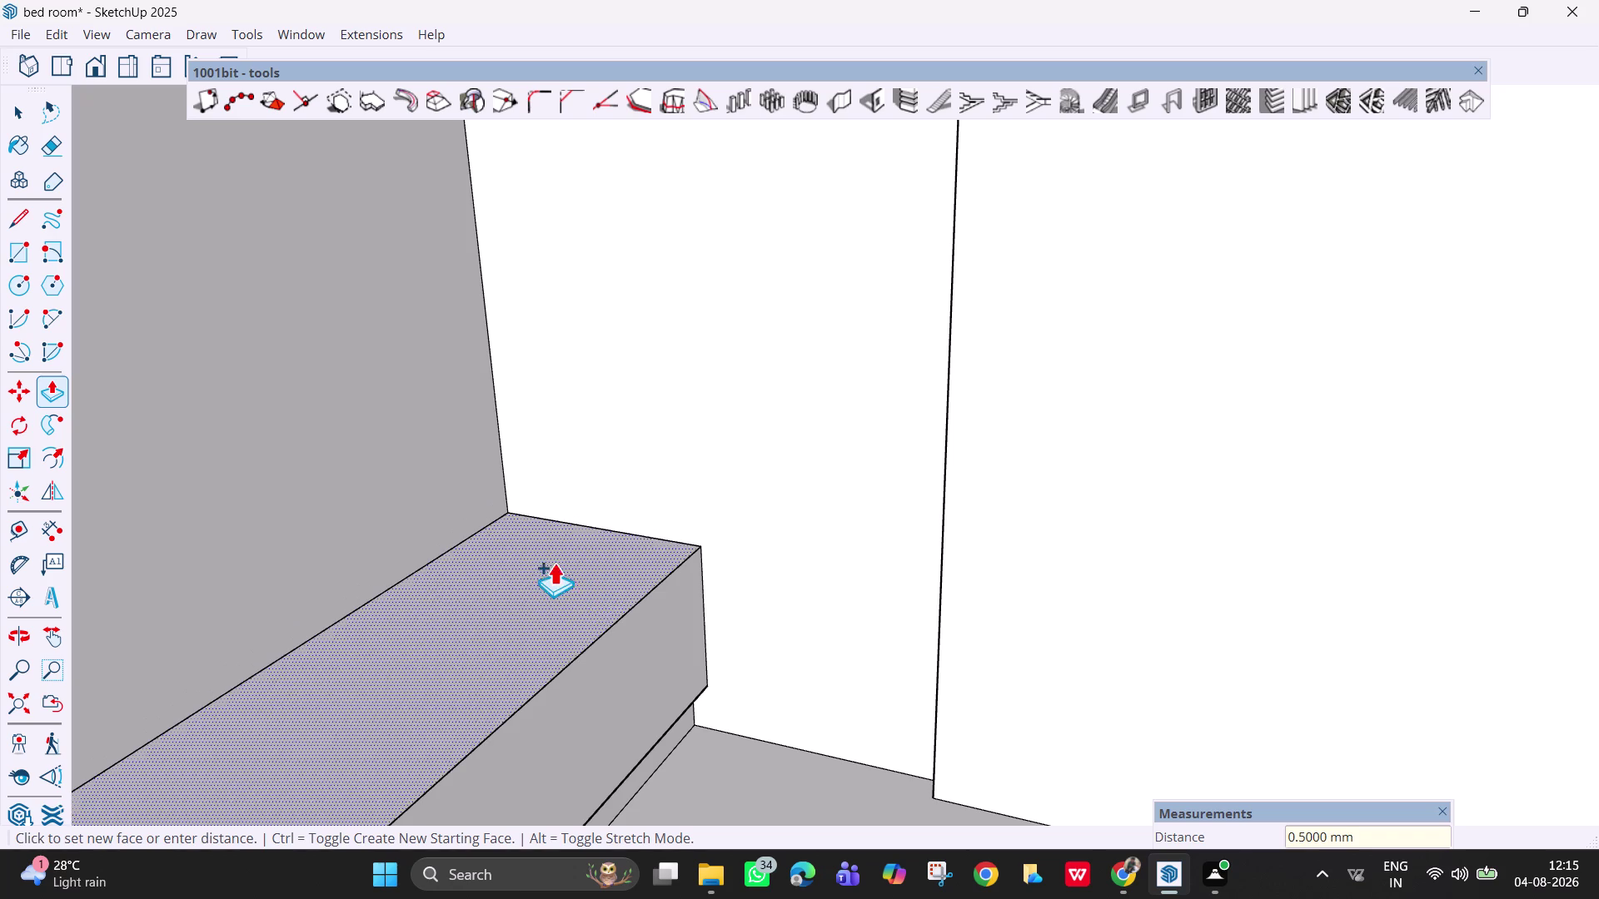
Undo the half-millimetre pulls on the platform top.
middle_drag(543, 653, 449, 656)
scroll(up, 3)
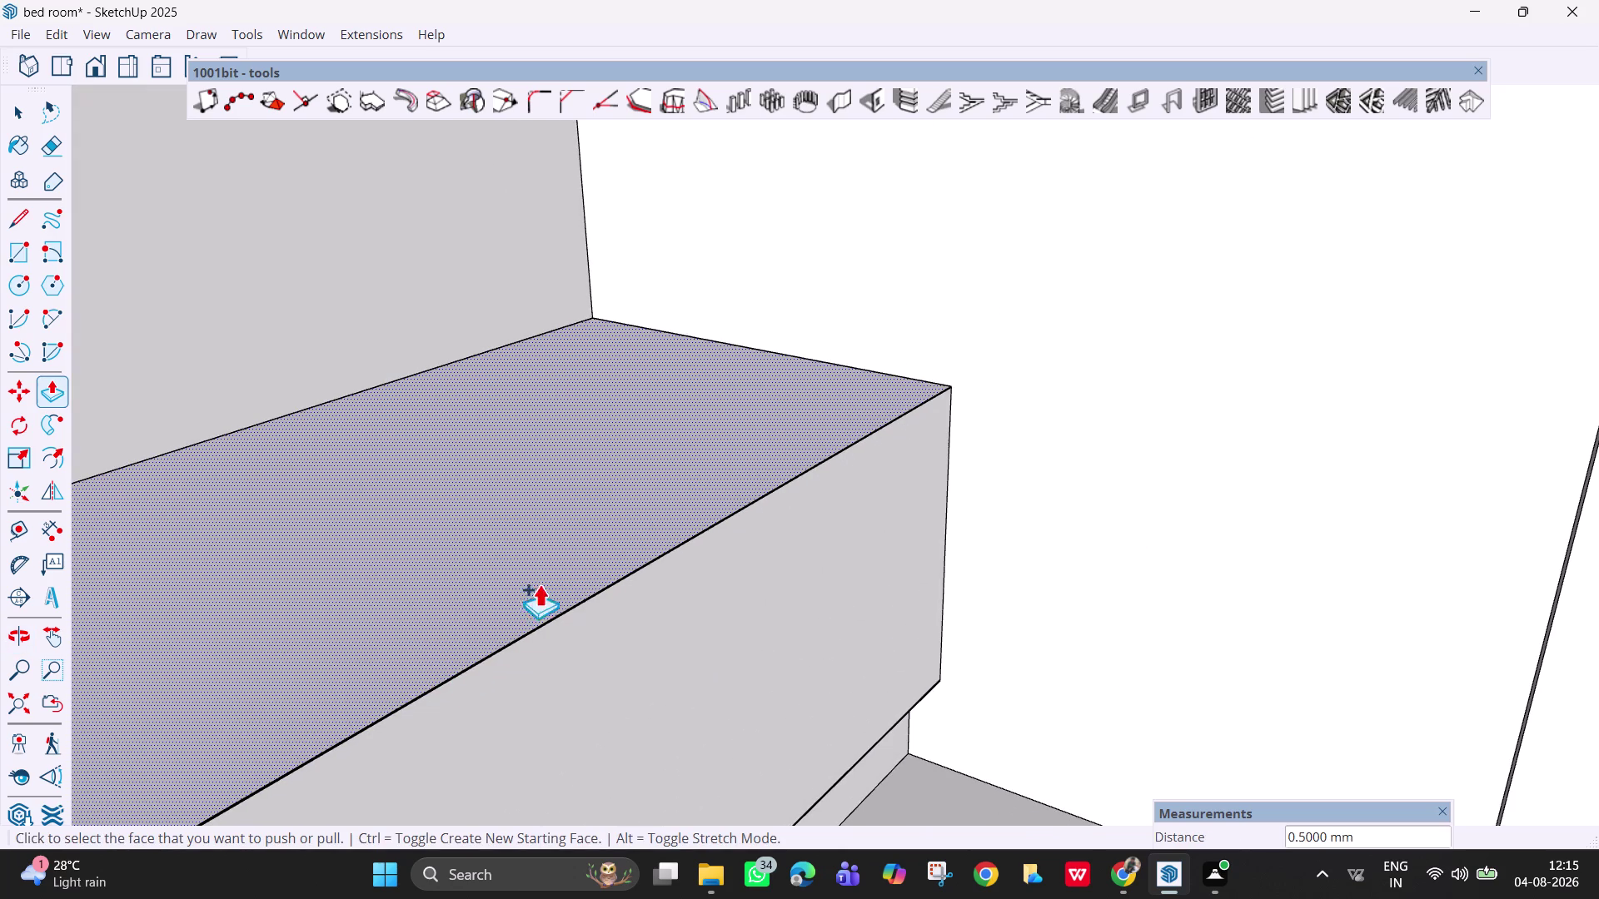
middle_drag(707, 505, 775, 567)
key(ctrl+z)
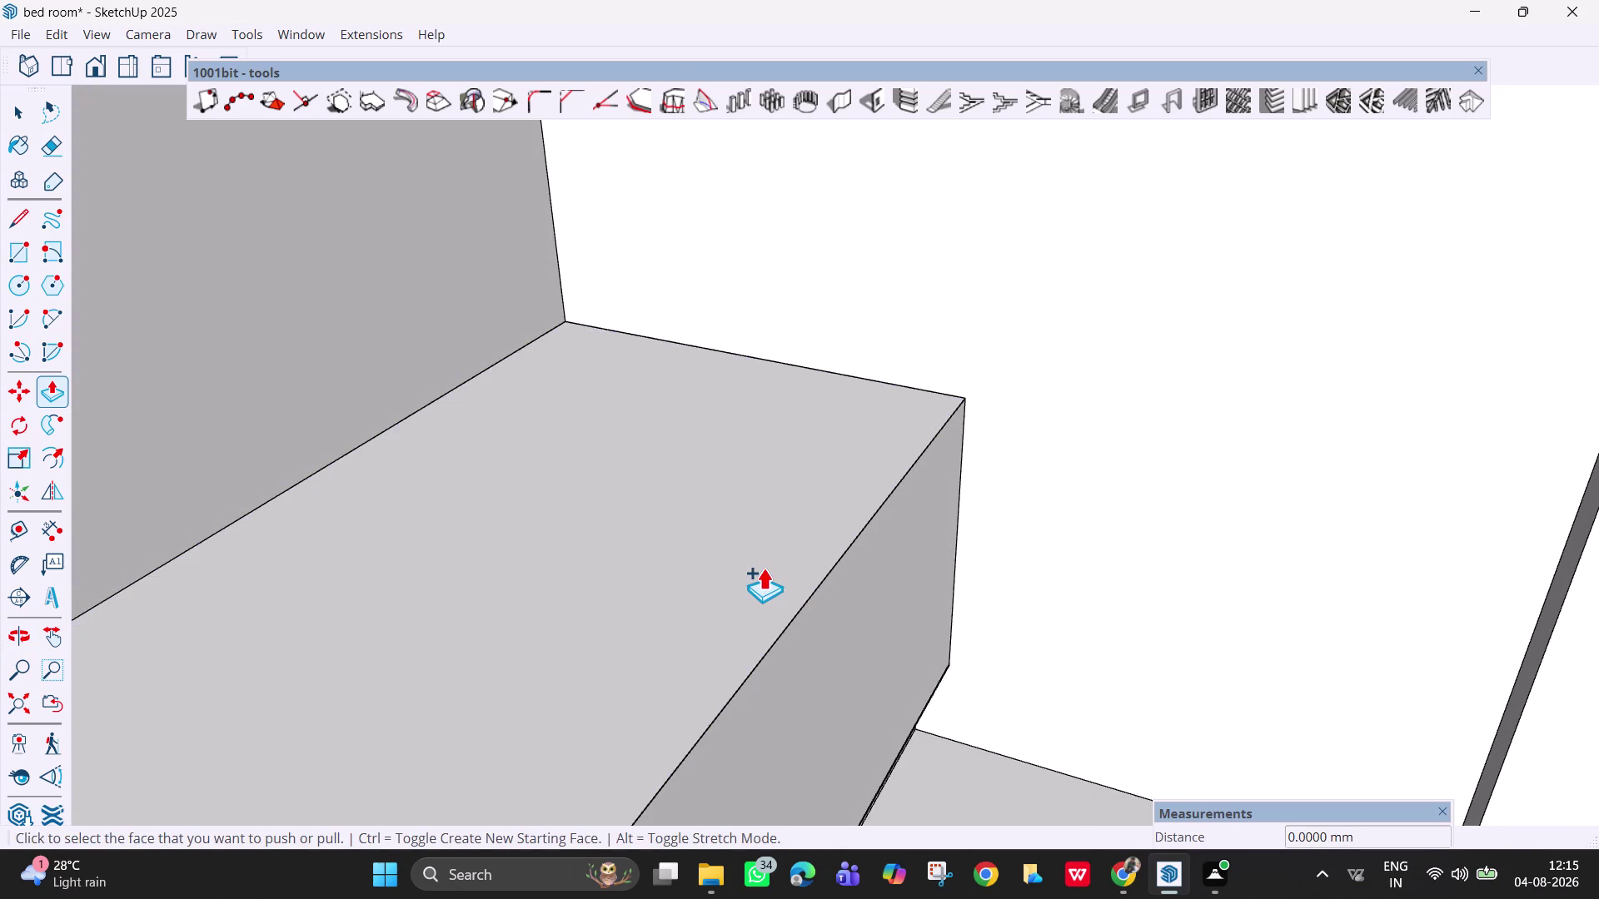
key(ctrl+z)
key(ctrl+z)
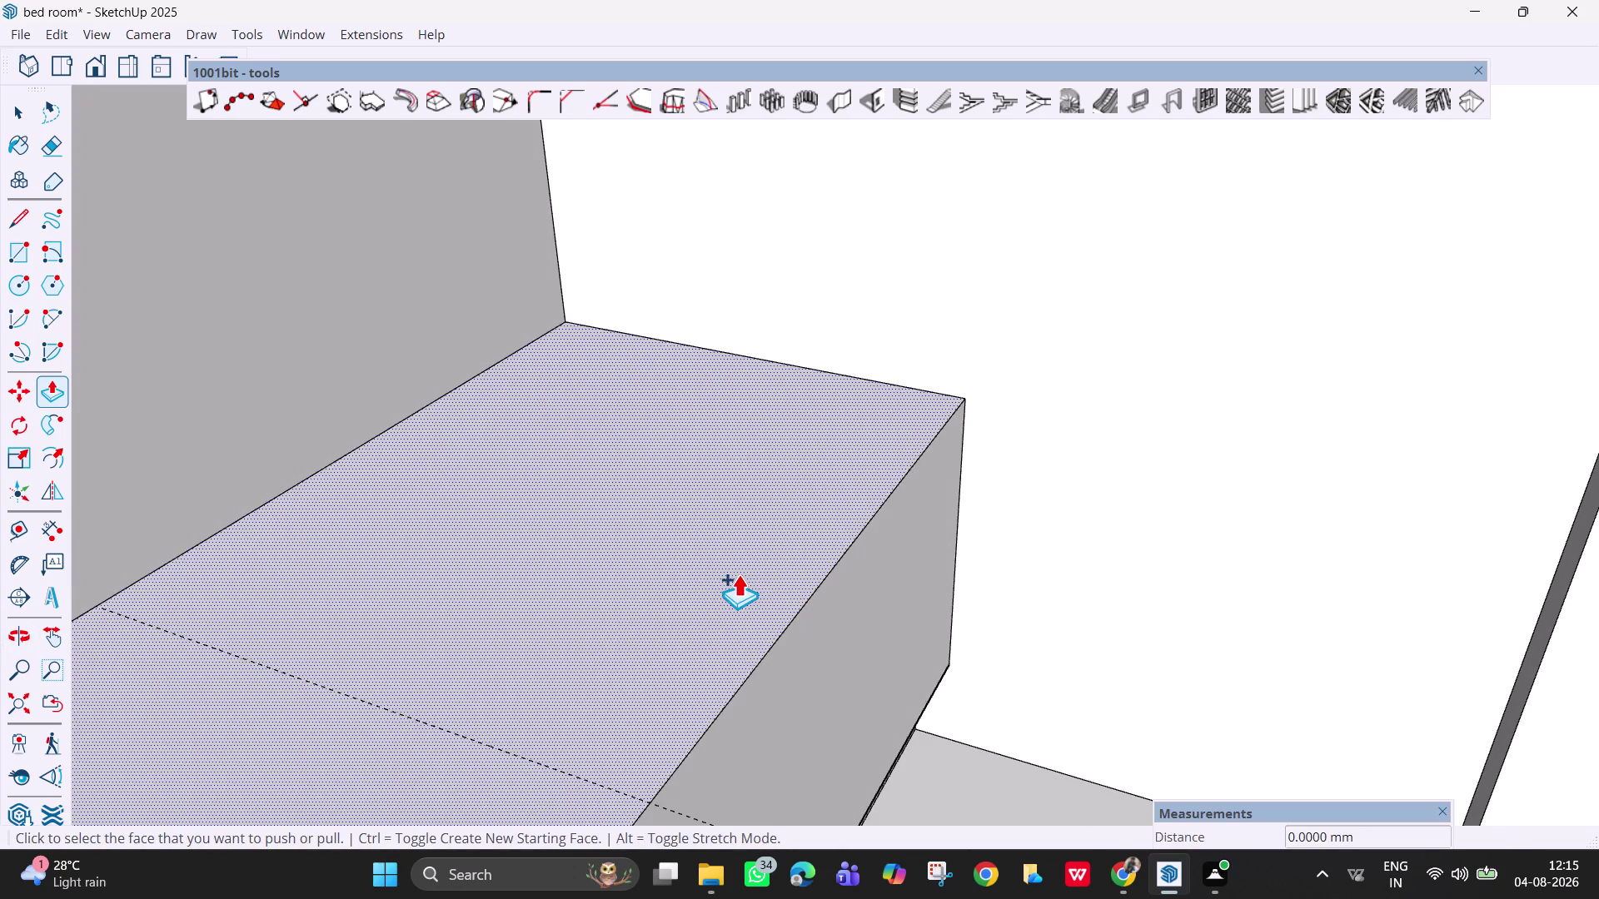
Pull the platform top up 2 inches.
click(709, 543)
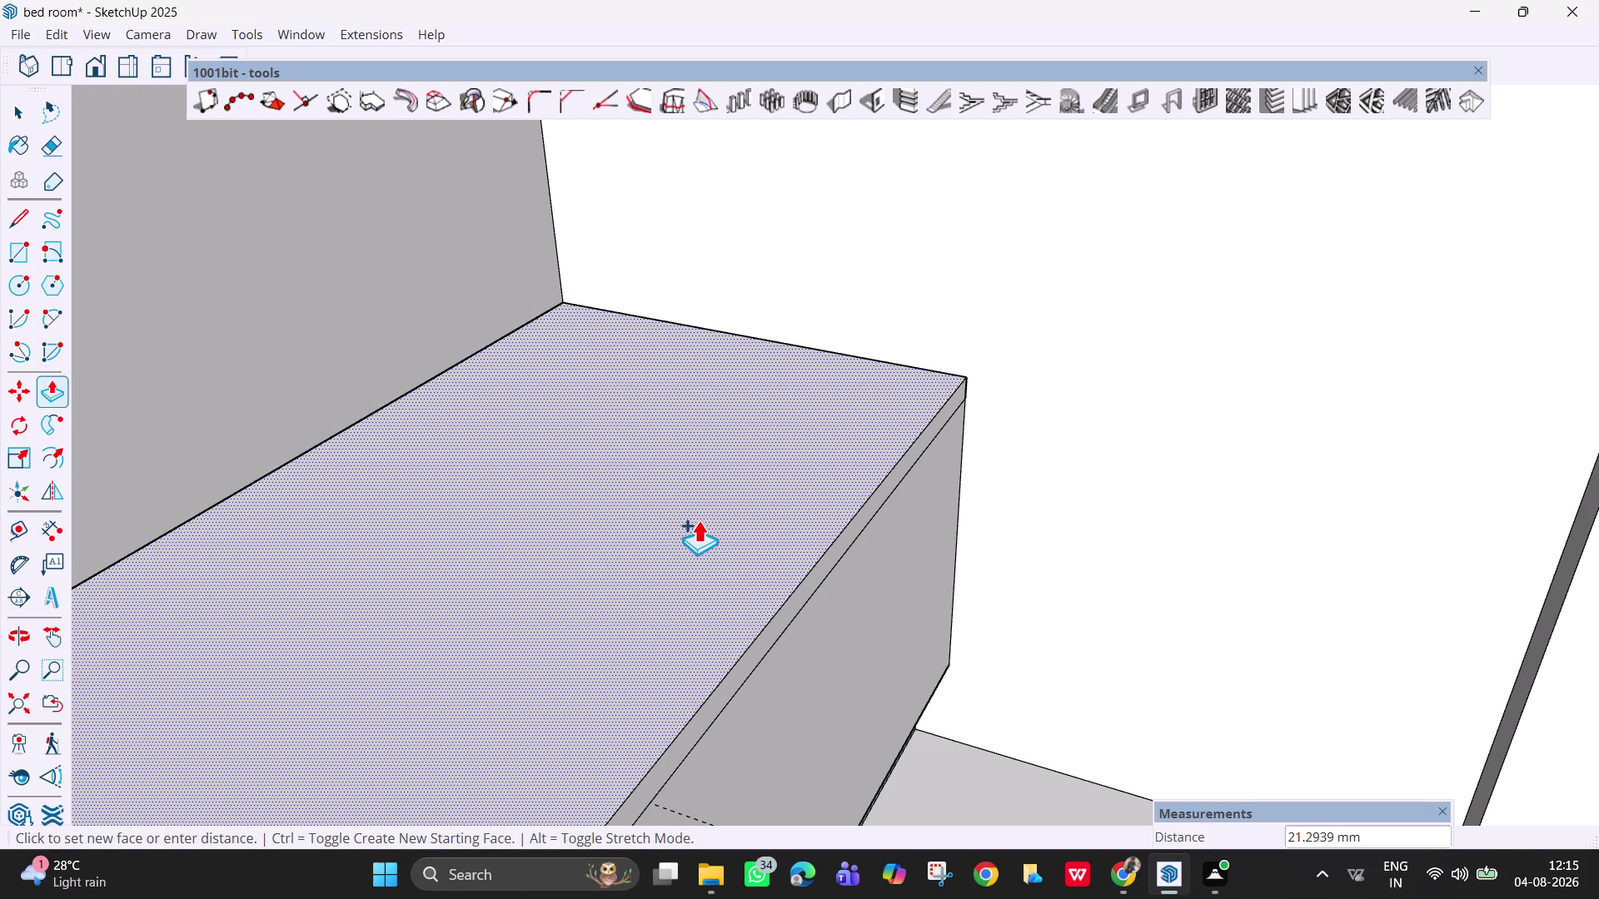
text(2')
key(BackSpace)
key(shift+quotedbl)
key(Return)
scroll(down, 3)
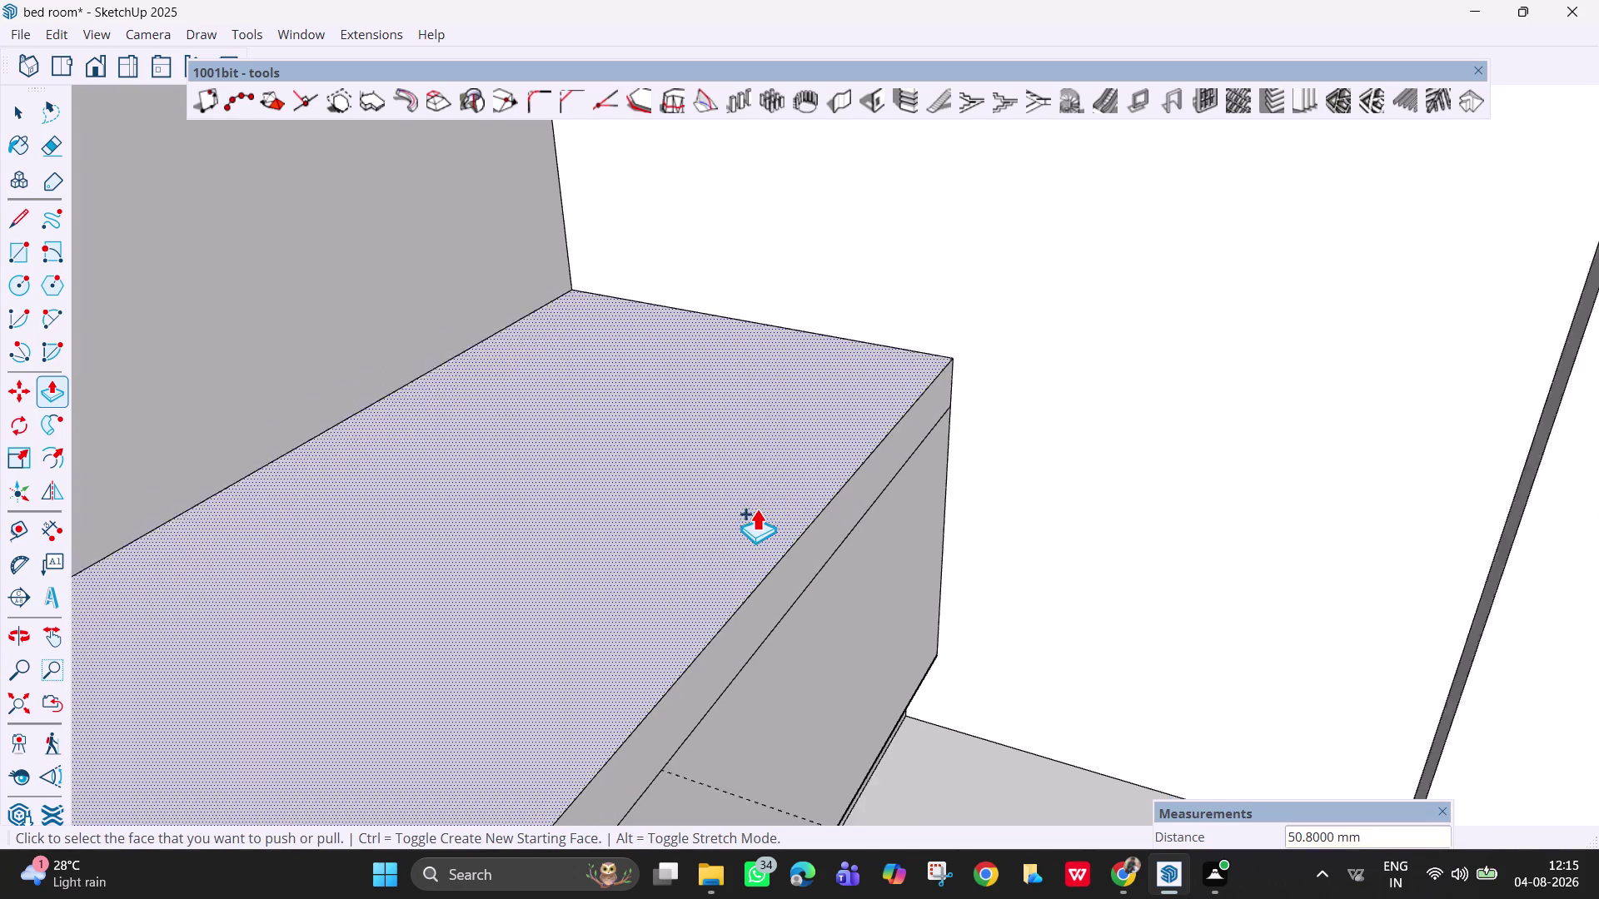
scroll(down, 3)
scroll(down, 3)
middle_drag(805, 538, 743, 519)
middle_drag(815, 561, 751, 566)
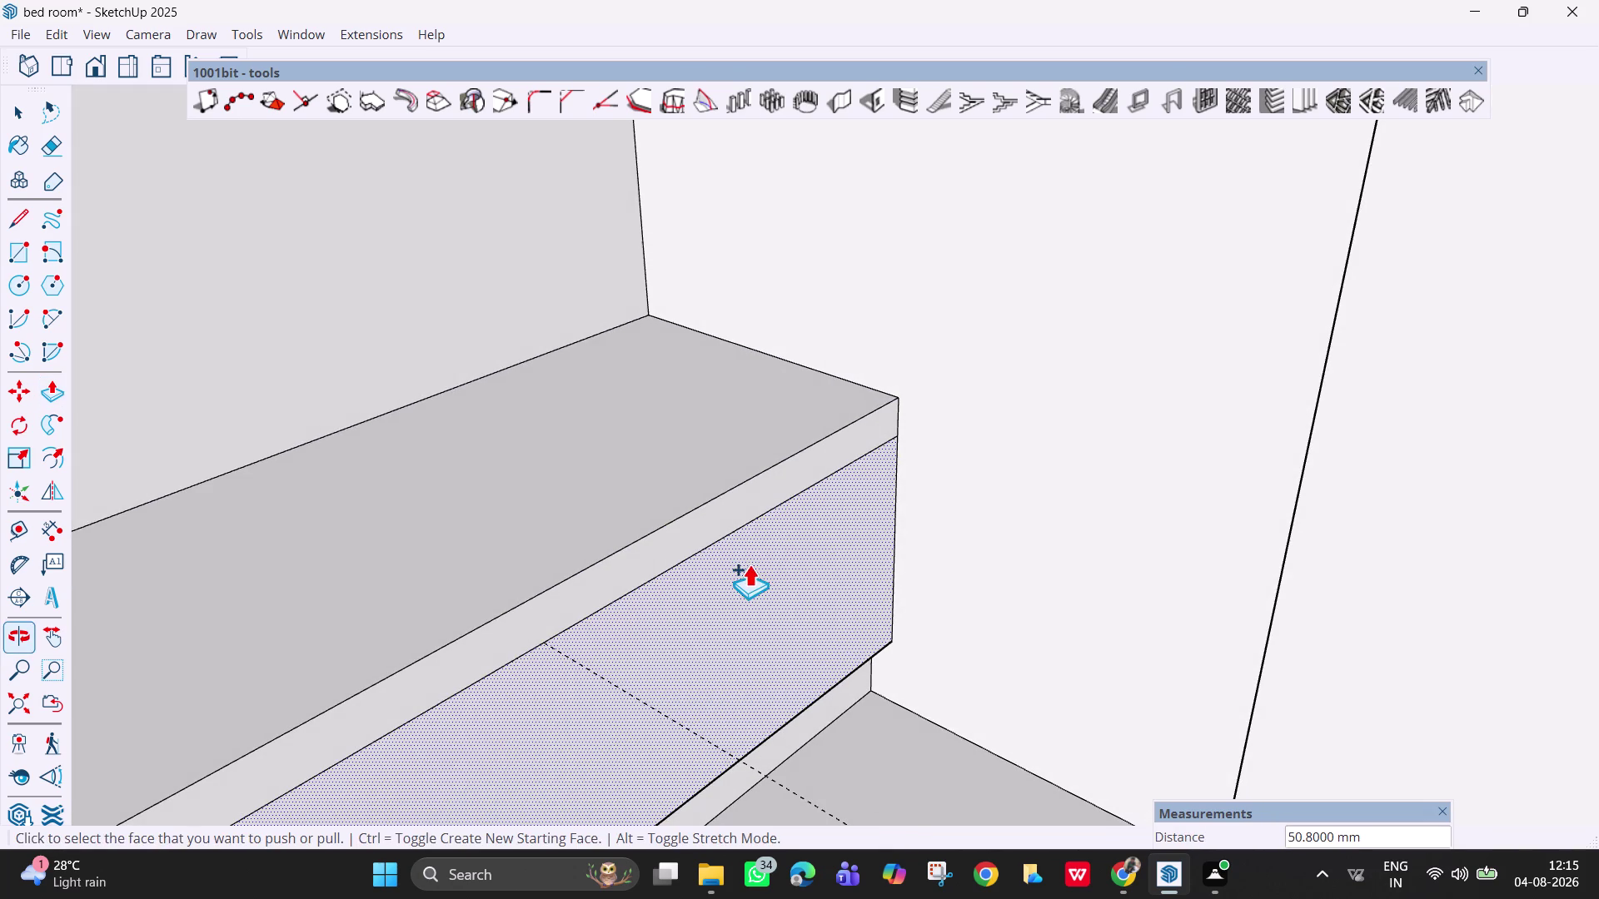
Drop a front-face pull and raise the platform top 1 inch (25.4 mm).
click(663, 450)
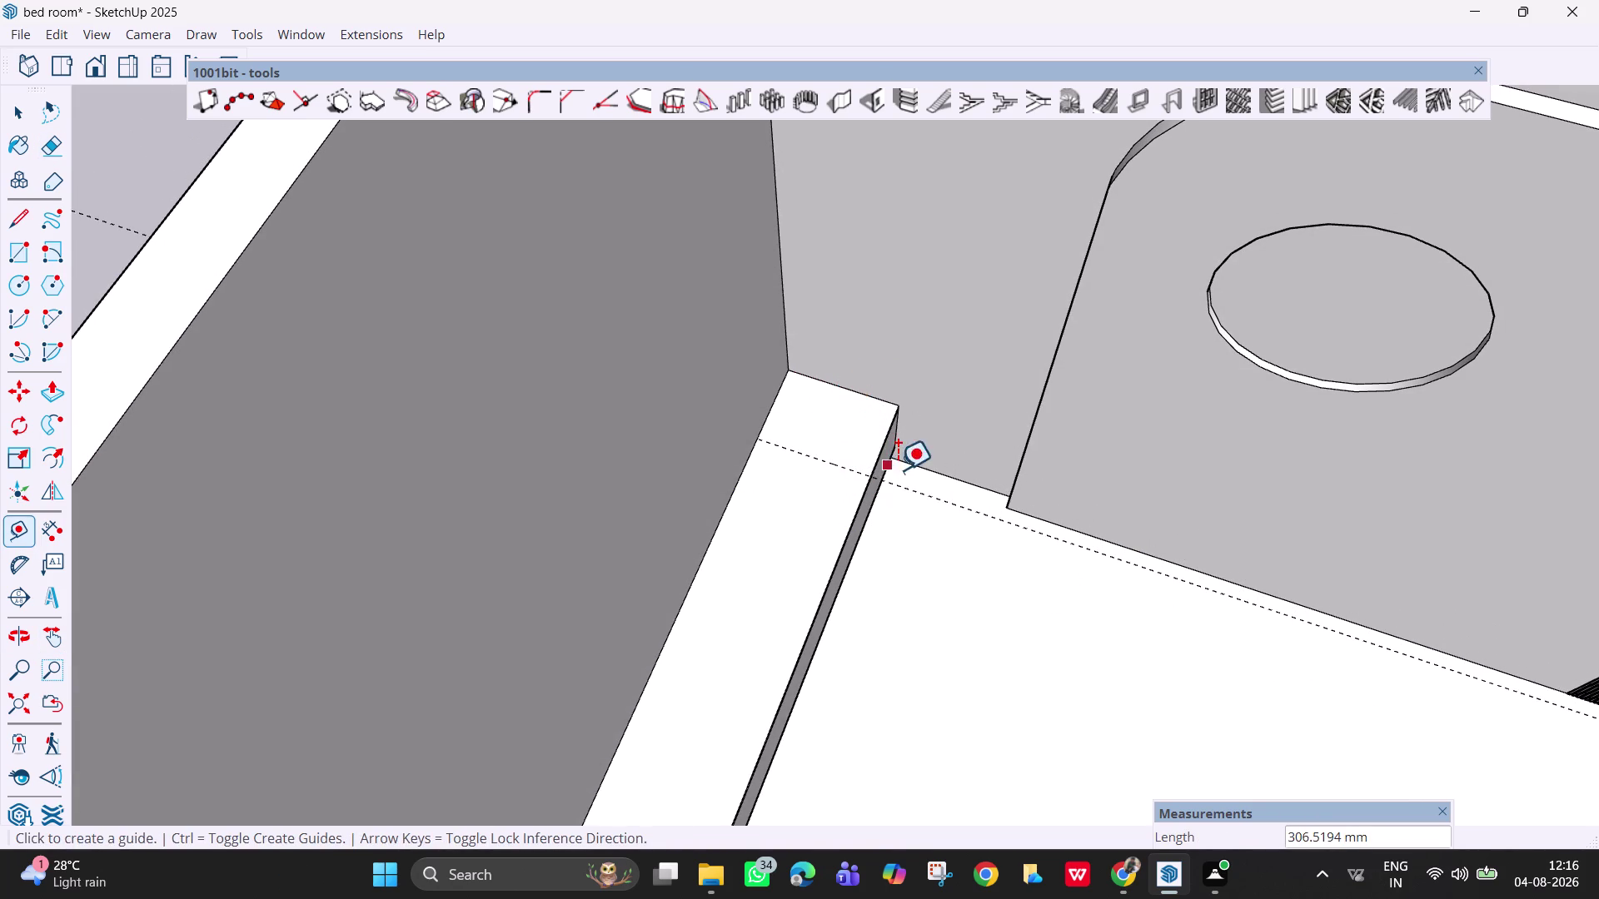
Place a new guide about 307 mm out from the wall's bottom edge, parallel to the back wall.
middle_drag(900, 475, 874, 575)
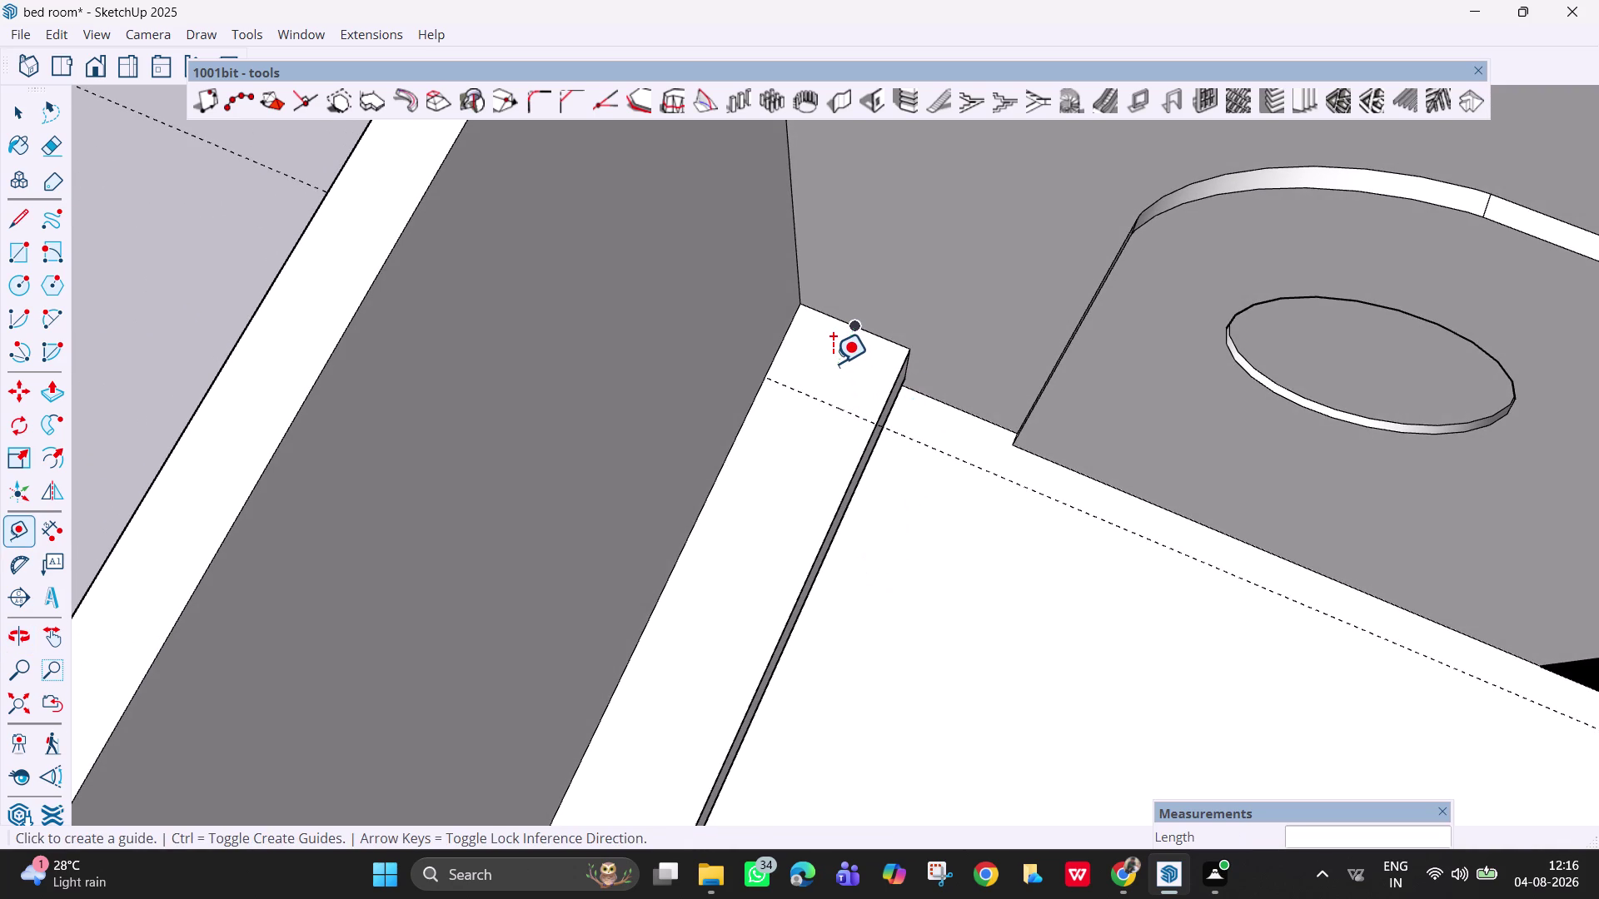
Draw a rectangle from the back wall corner out to the guide line.
key(r)
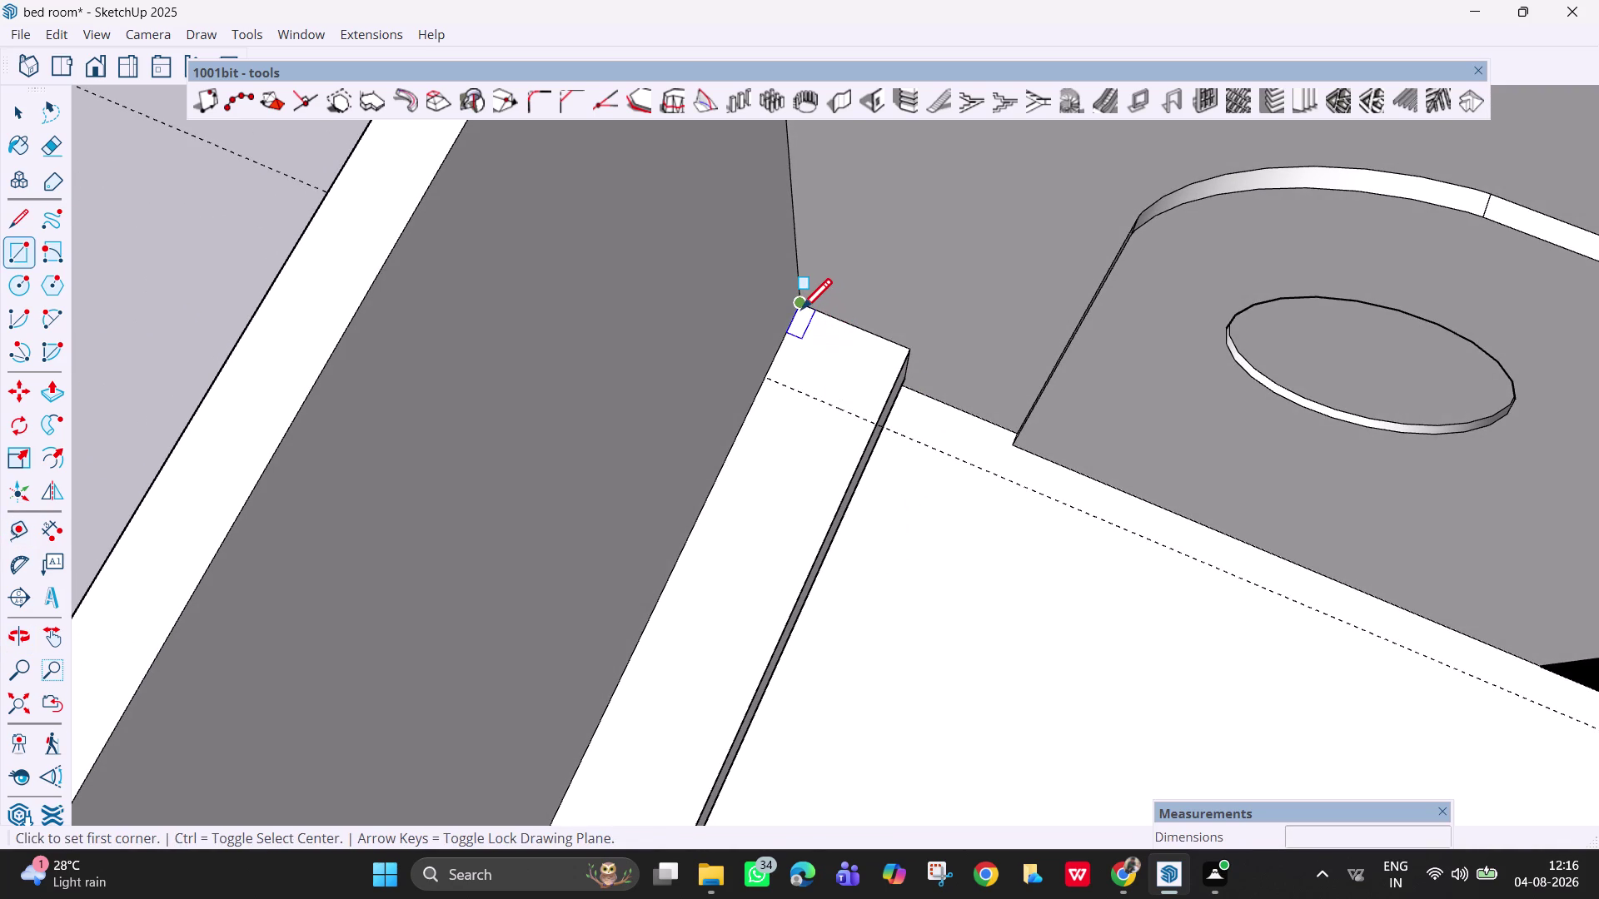
click(798, 312)
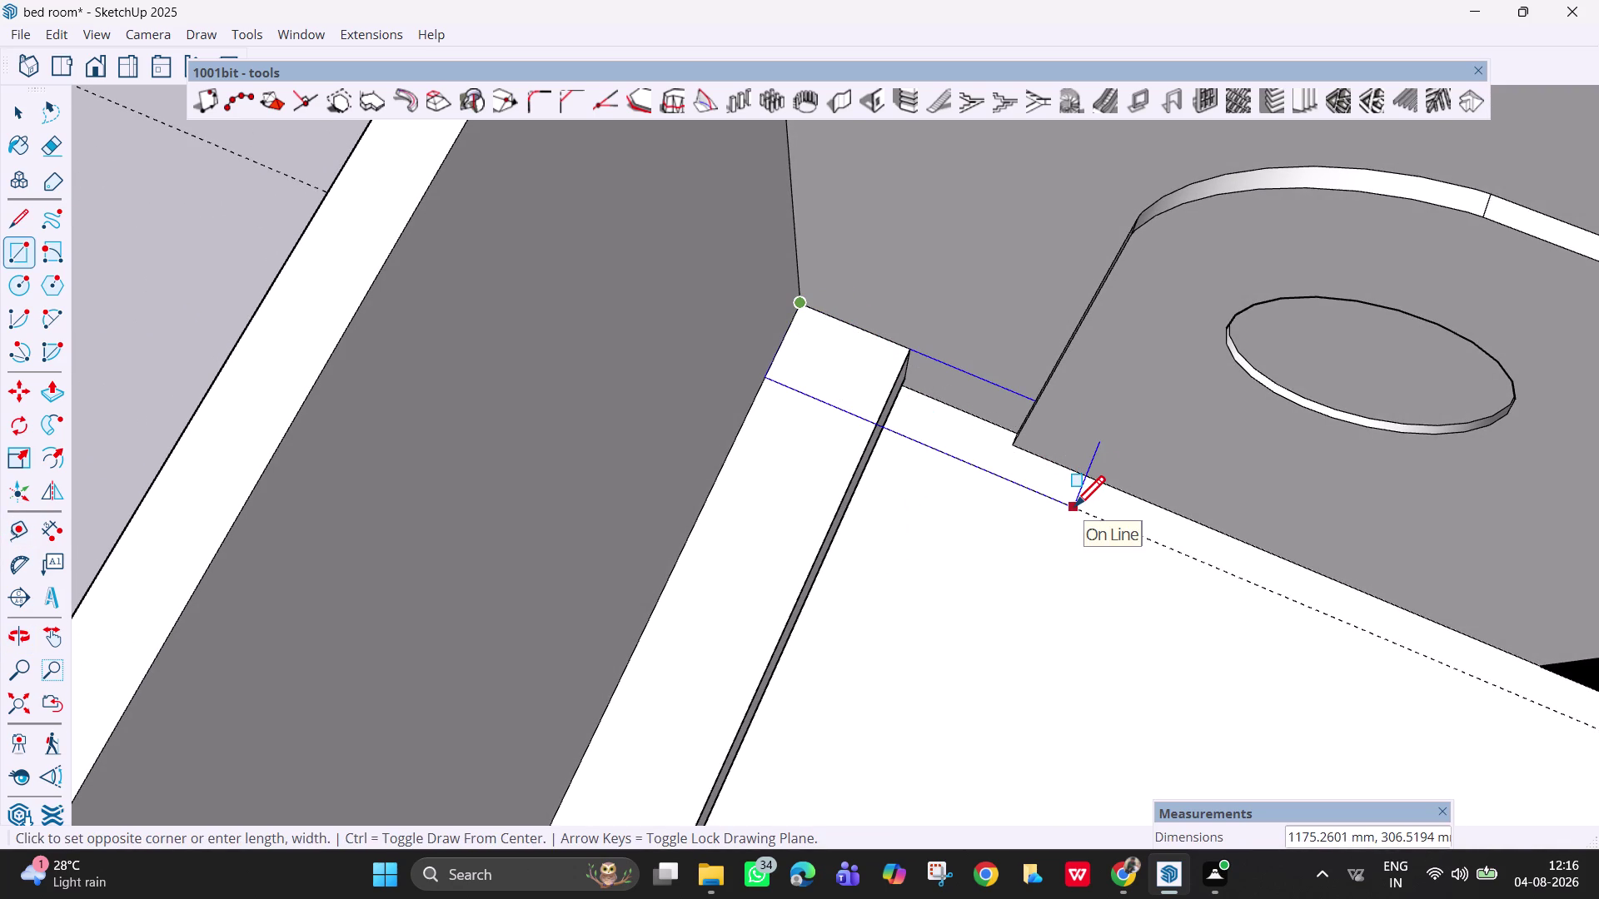
click(1073, 510)
middle_drag(971, 424, 950, 332)
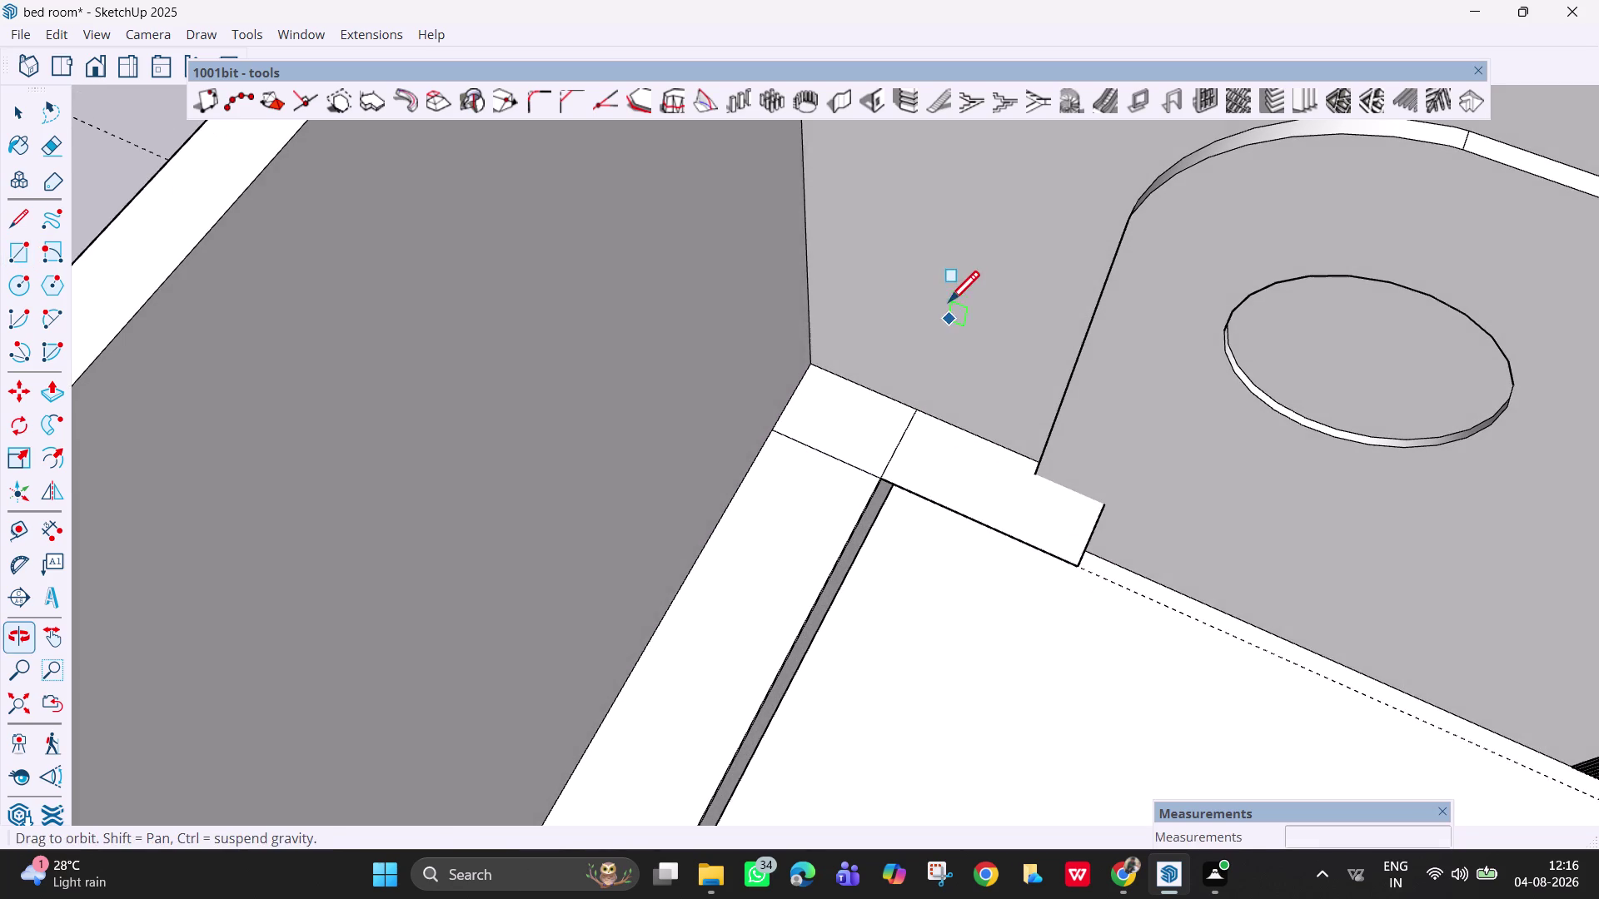
middle_drag(960, 480, 922, 407)
key(p)
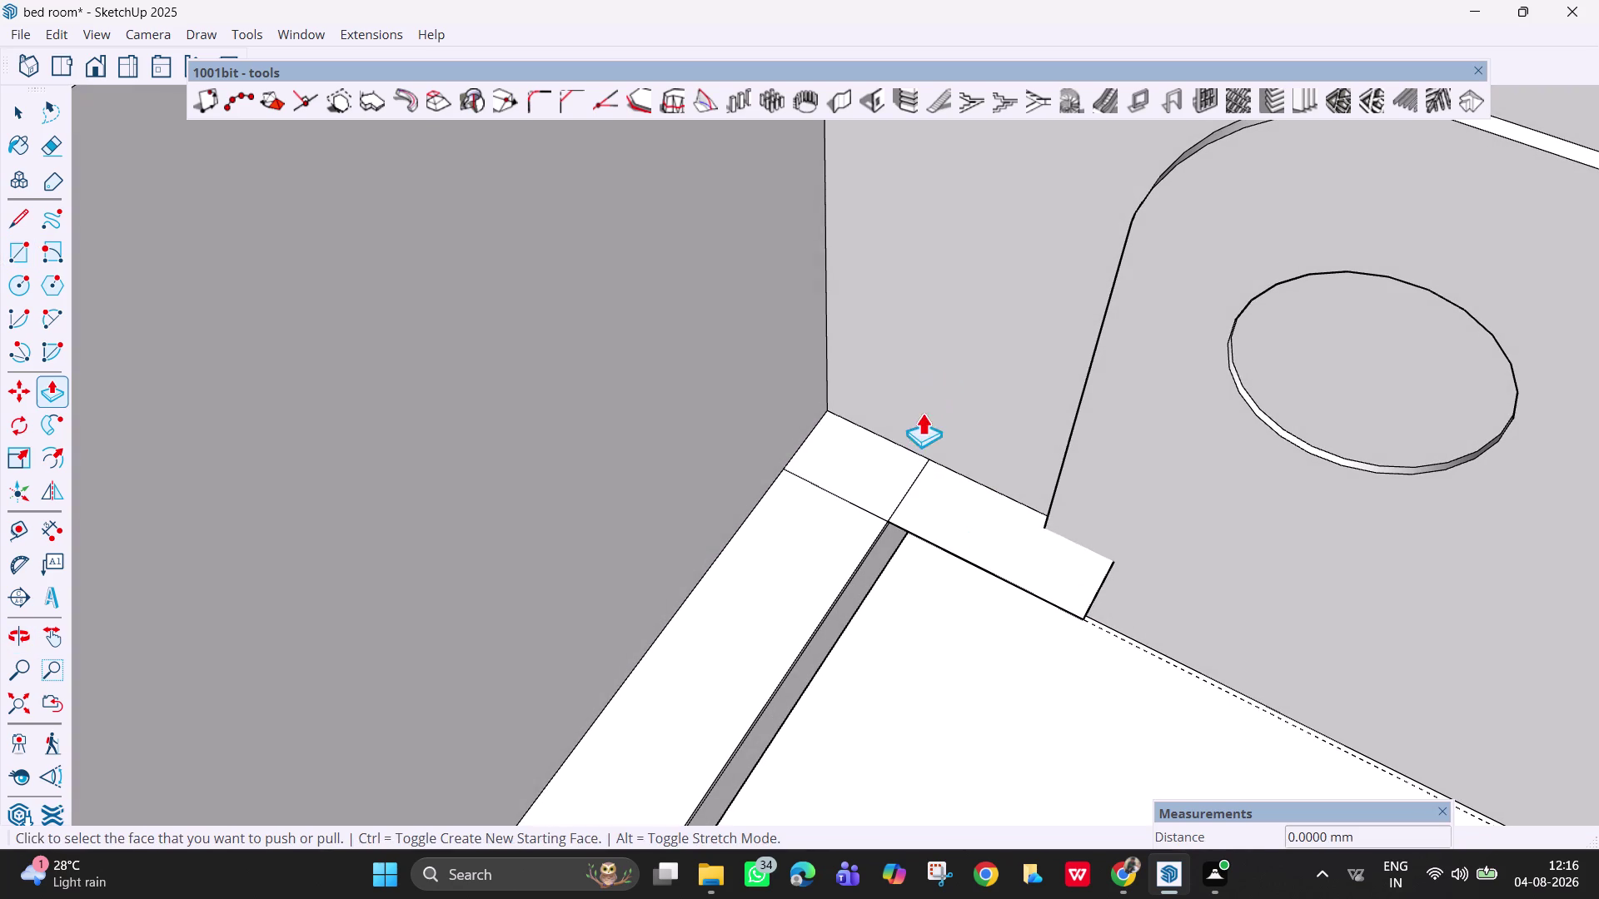
key(Escape)
scroll(up, 3)
Erase the stray edges inside the new rectangle.
key(e)
drag(907, 480, 917, 485)
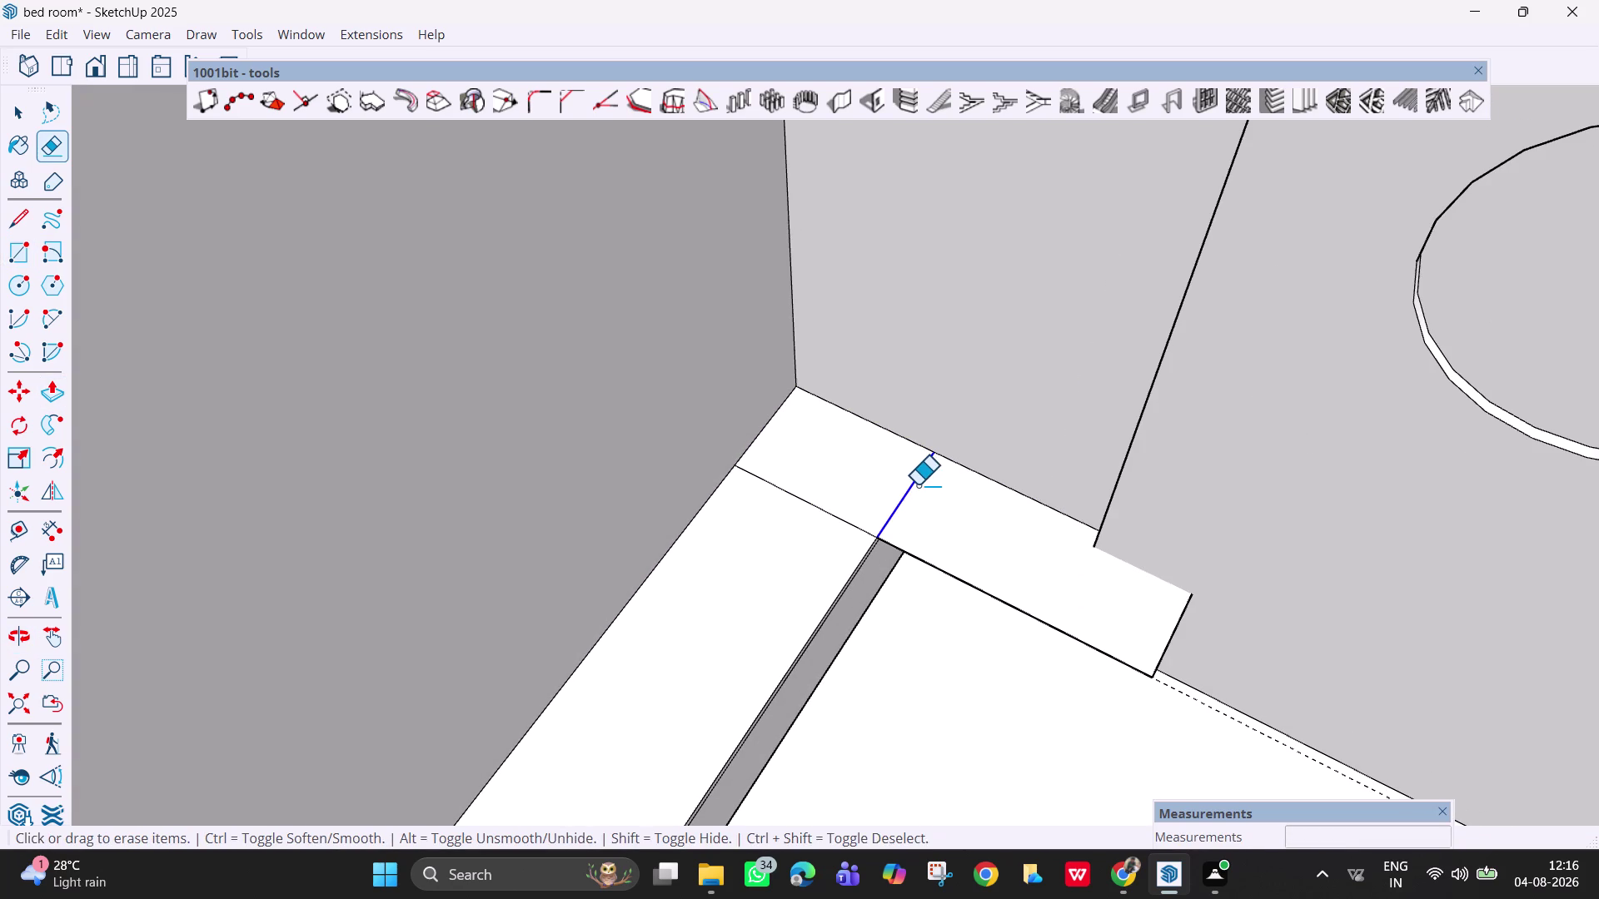
middle_drag(937, 619, 887, 559)
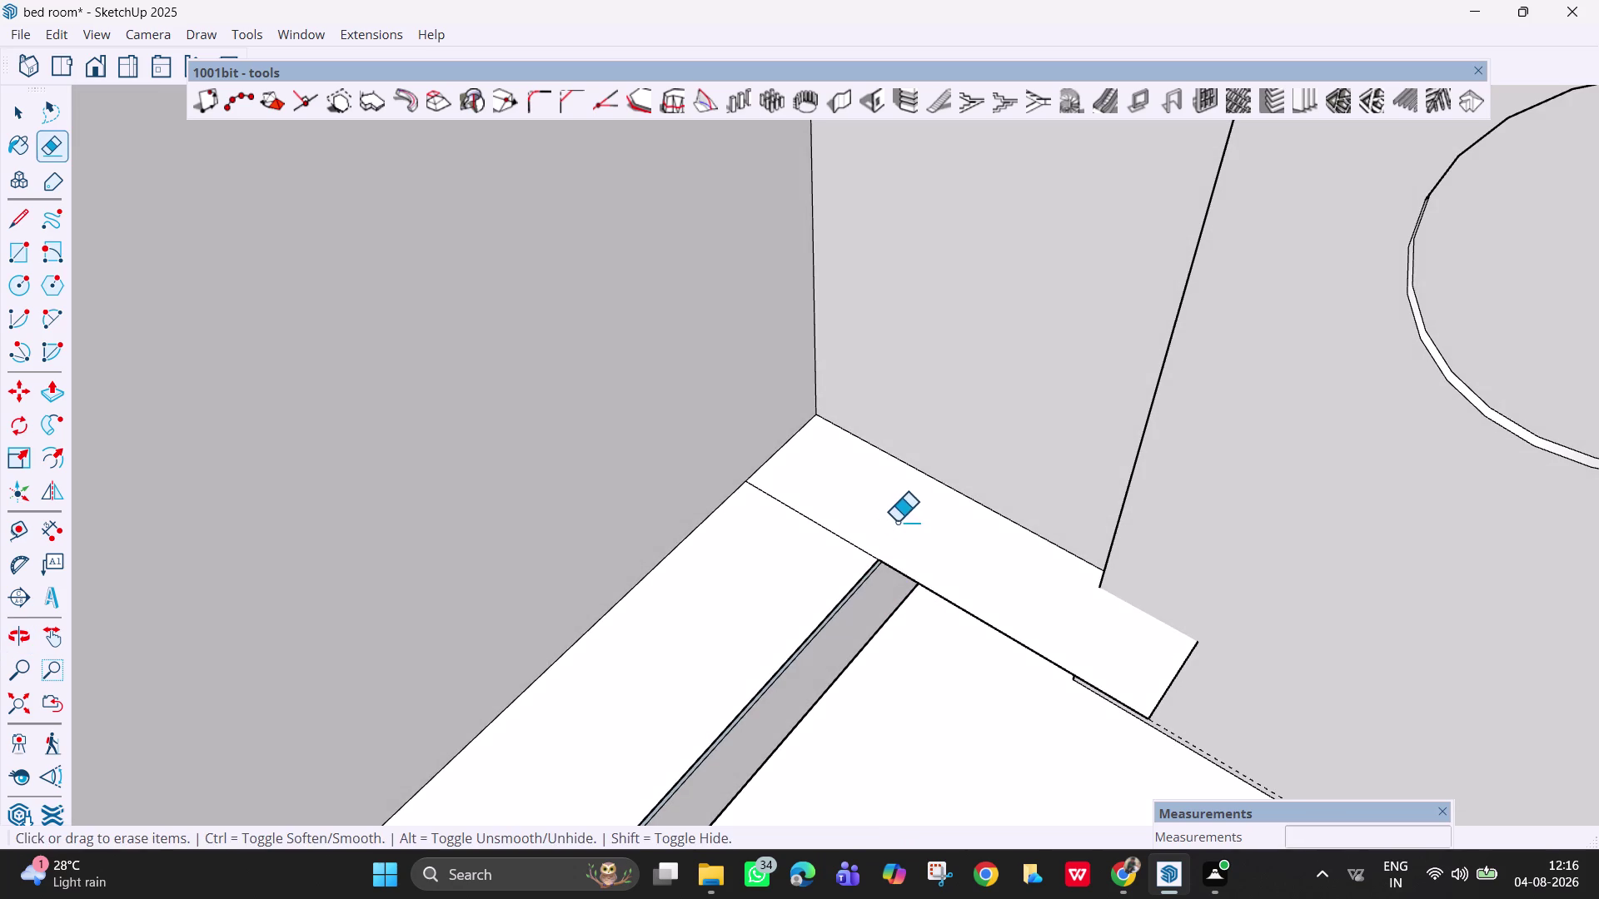
scroll(up, 3)
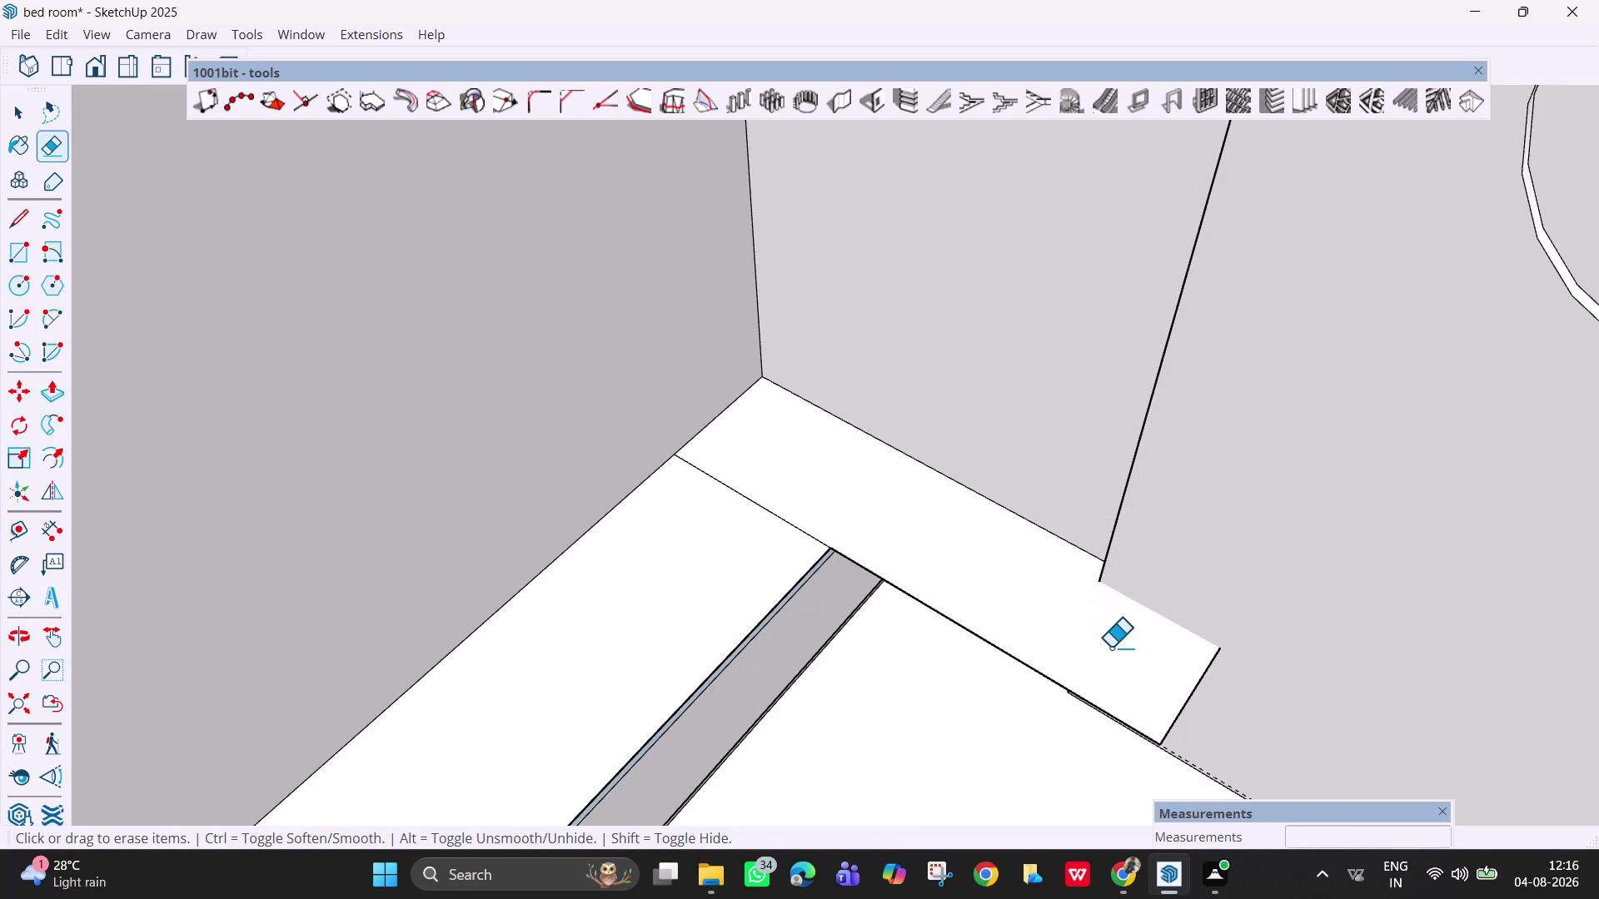
Push/Pull the rectangle up 2" to form the slab.
key(p)
click(1094, 644)
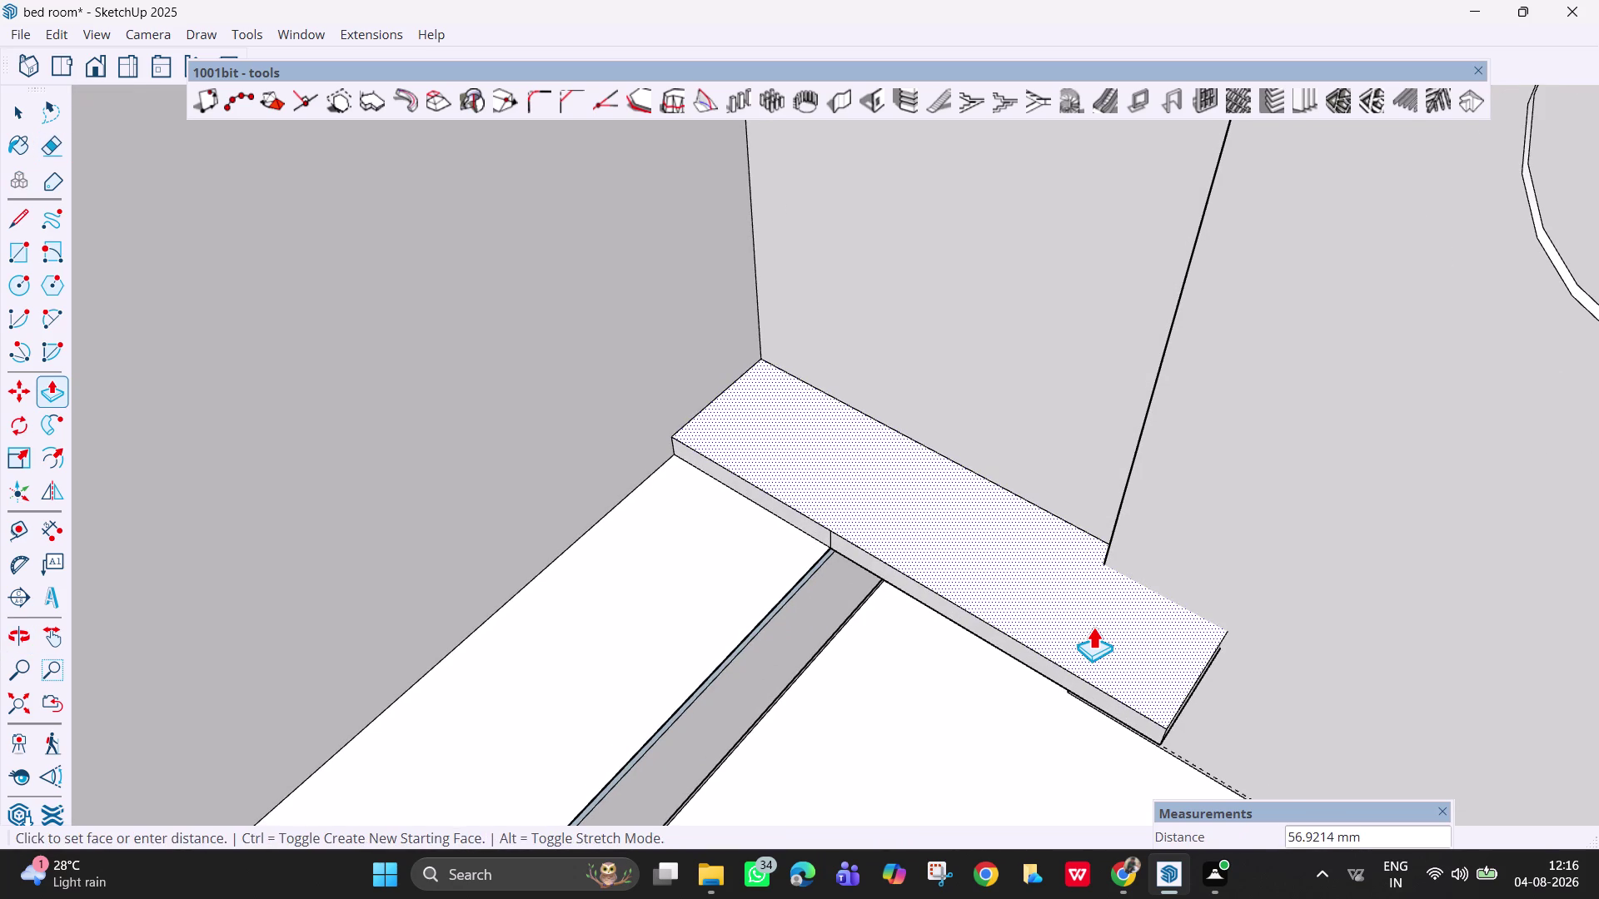
text(2")
key(Return)
middle_drag(820, 637, 863, 466)
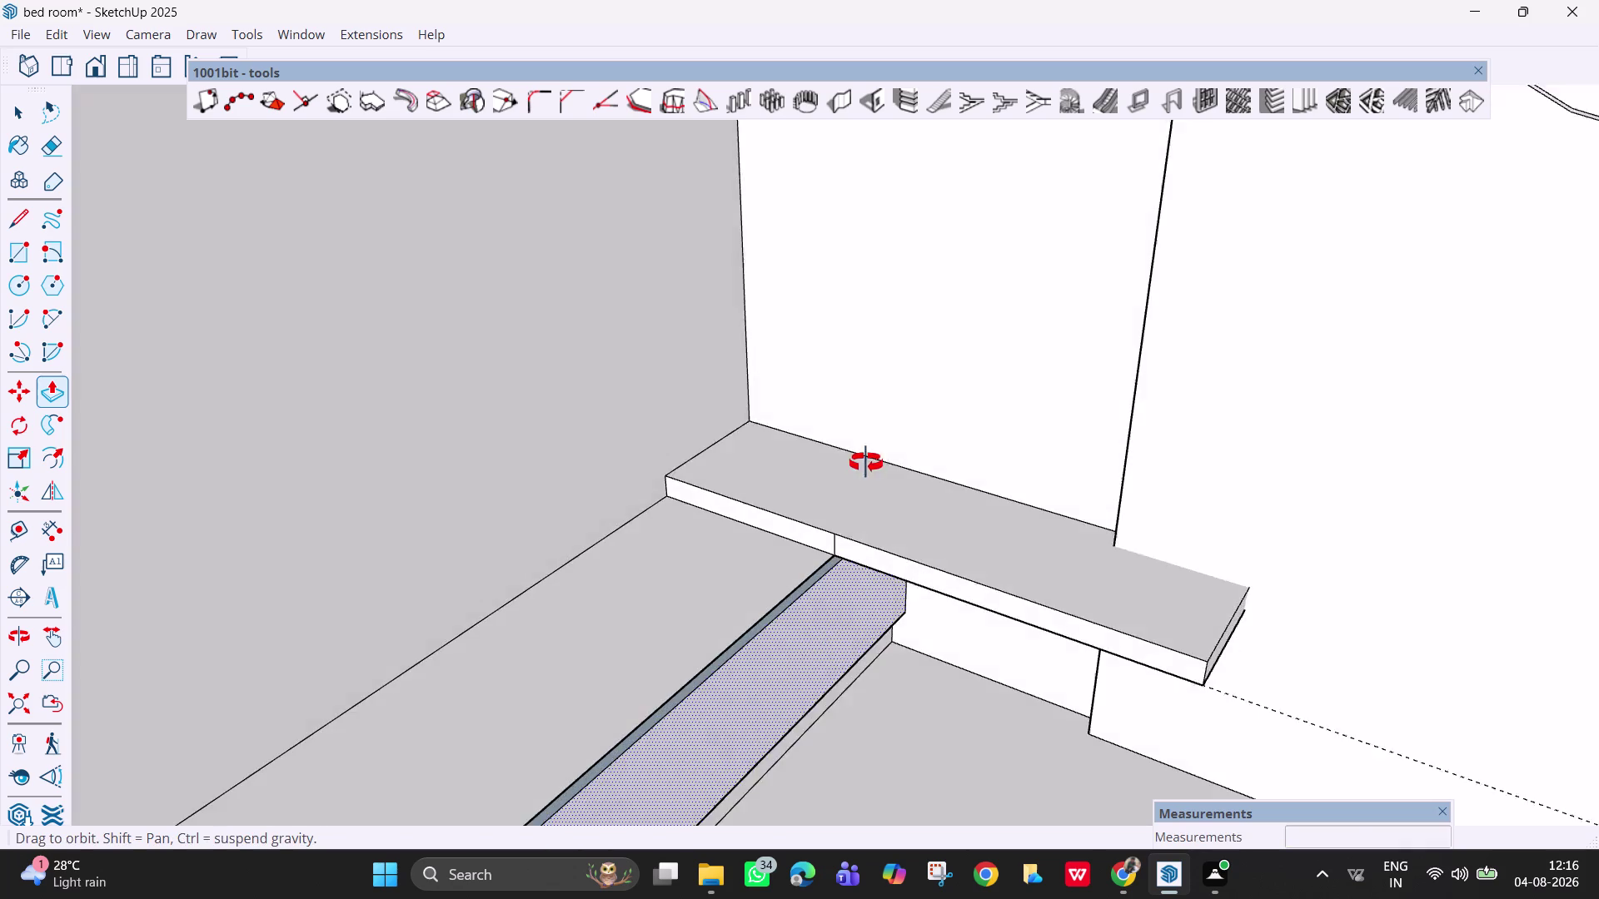
Erase the stray edge on the slab's front face.
middle_drag(863, 467, 875, 433)
middle_drag(884, 550, 982, 464)
key(space)
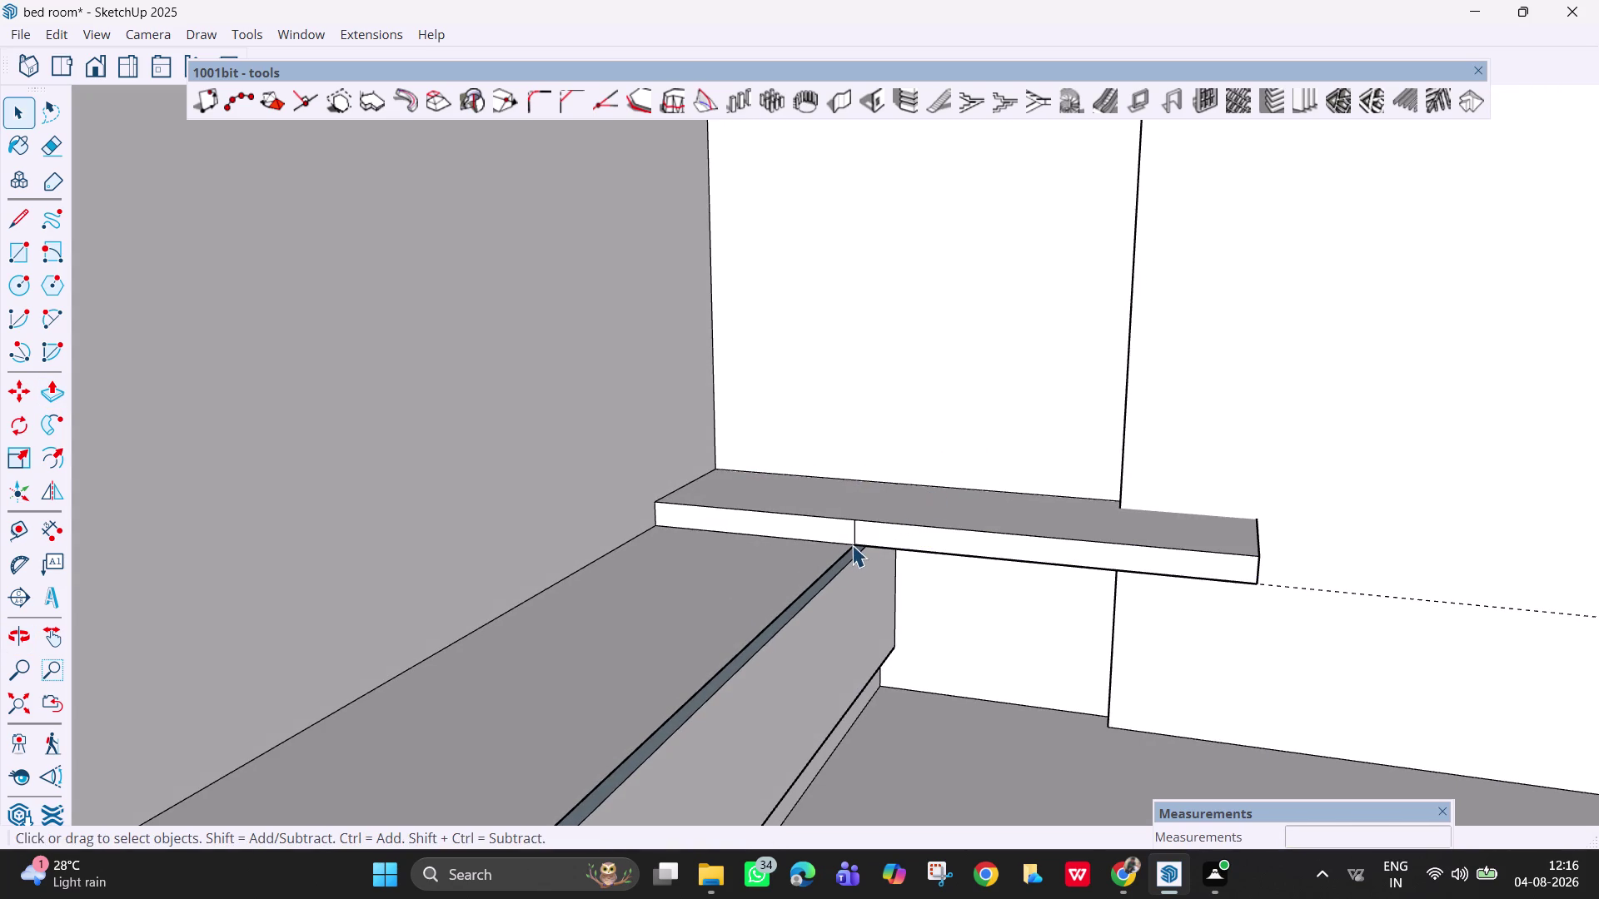
key(e)
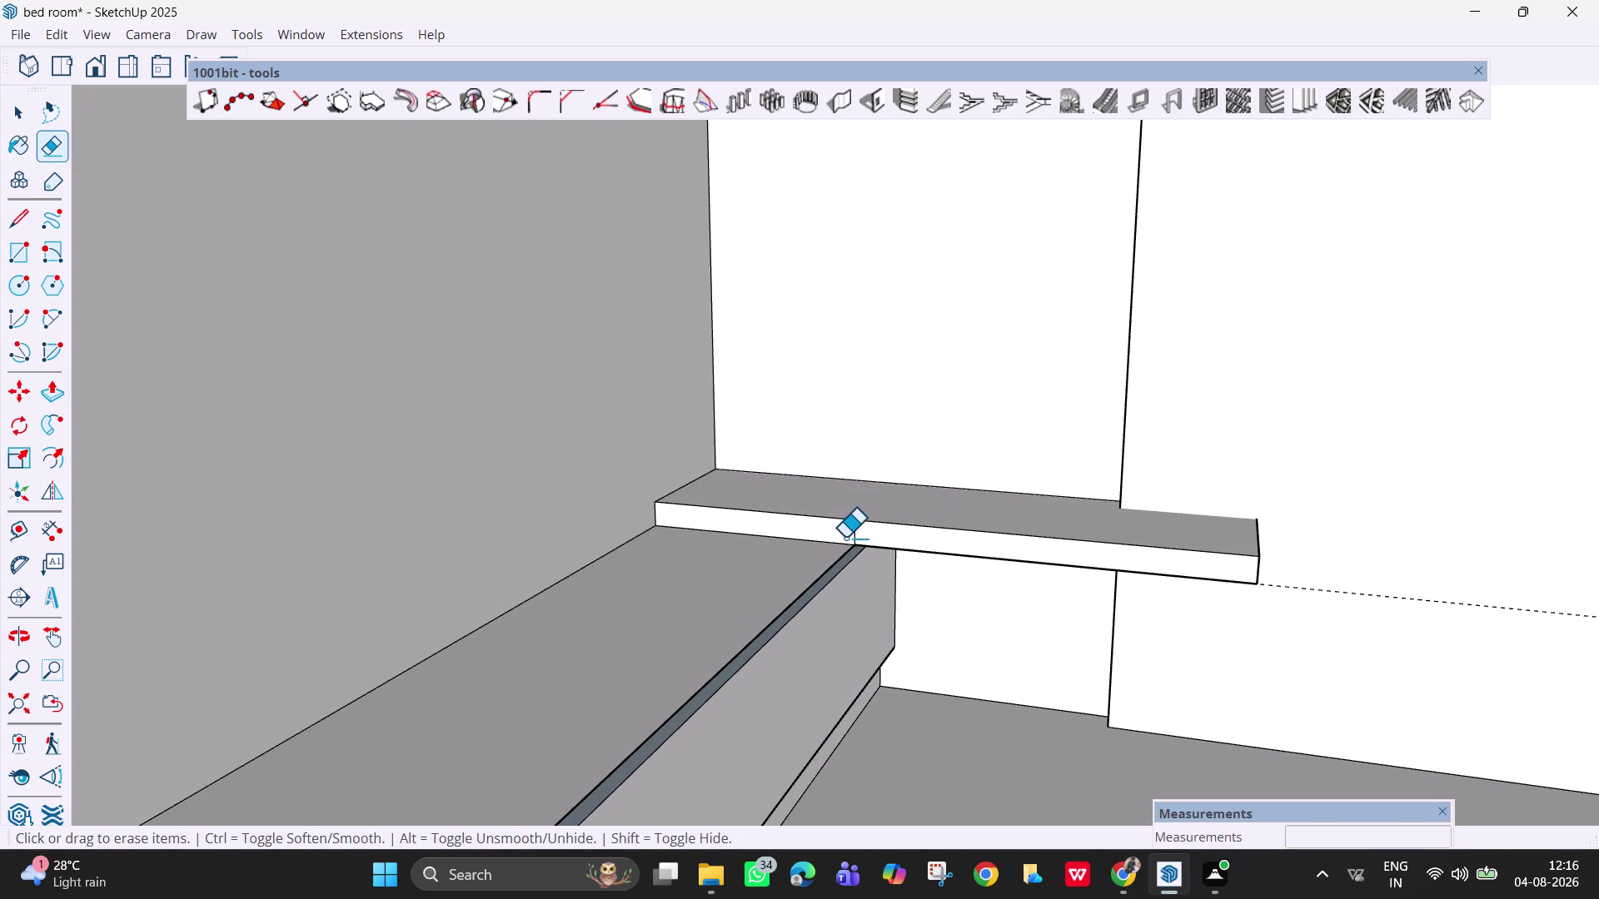
drag(847, 536, 863, 532)
scroll(down, 3)
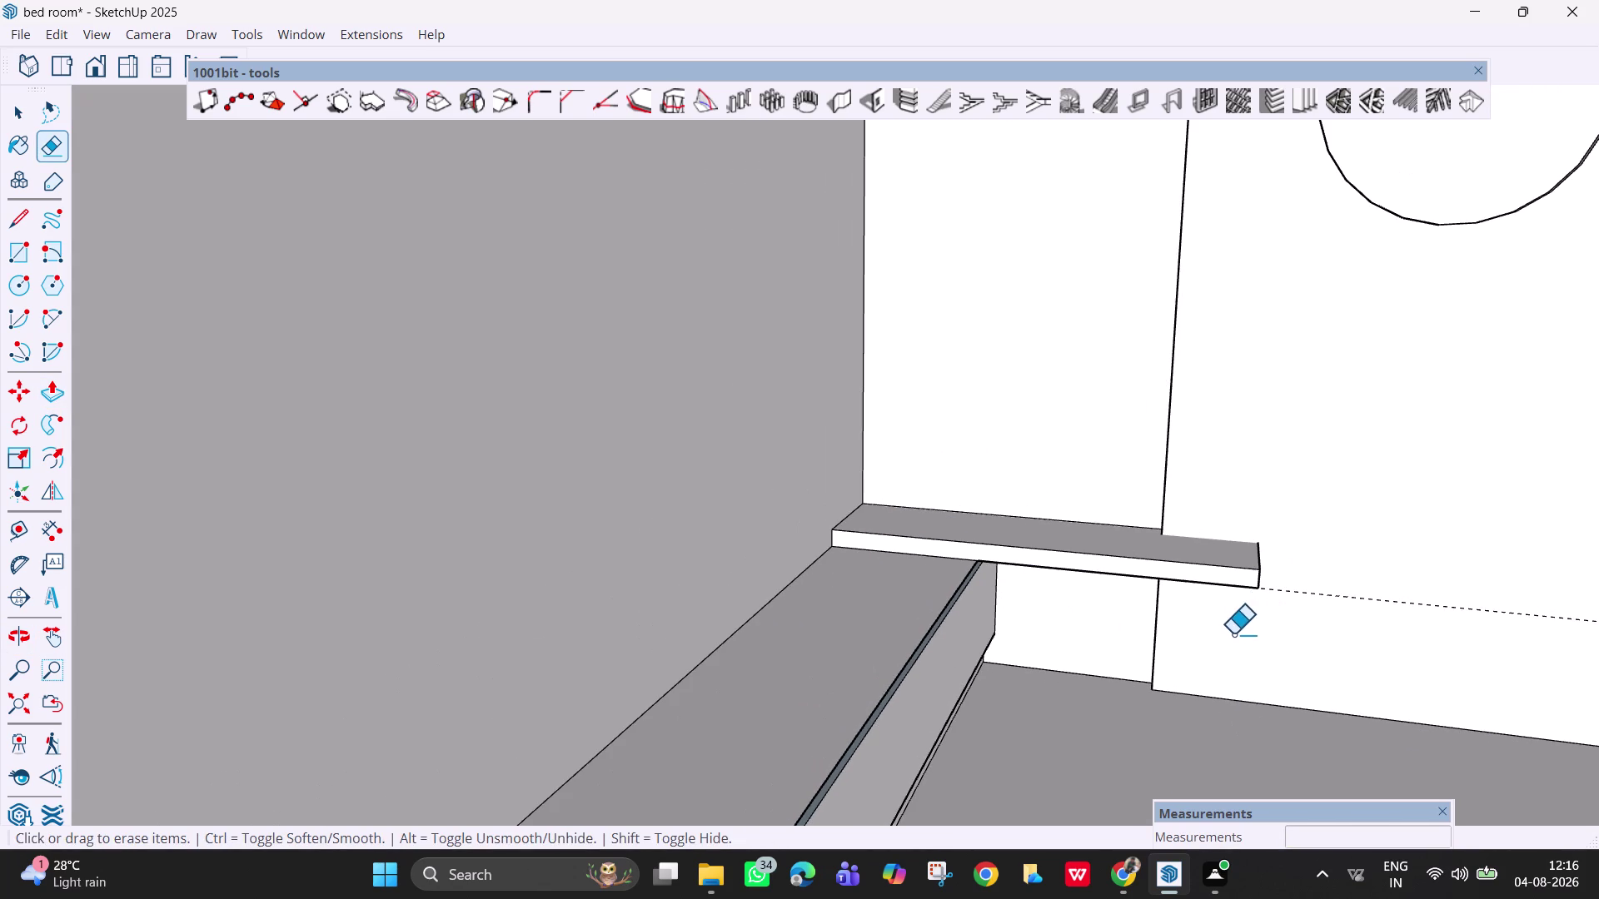
Look along the wall and erase further stray edges at the slab end.
middle_drag(1272, 516, 1279, 551)
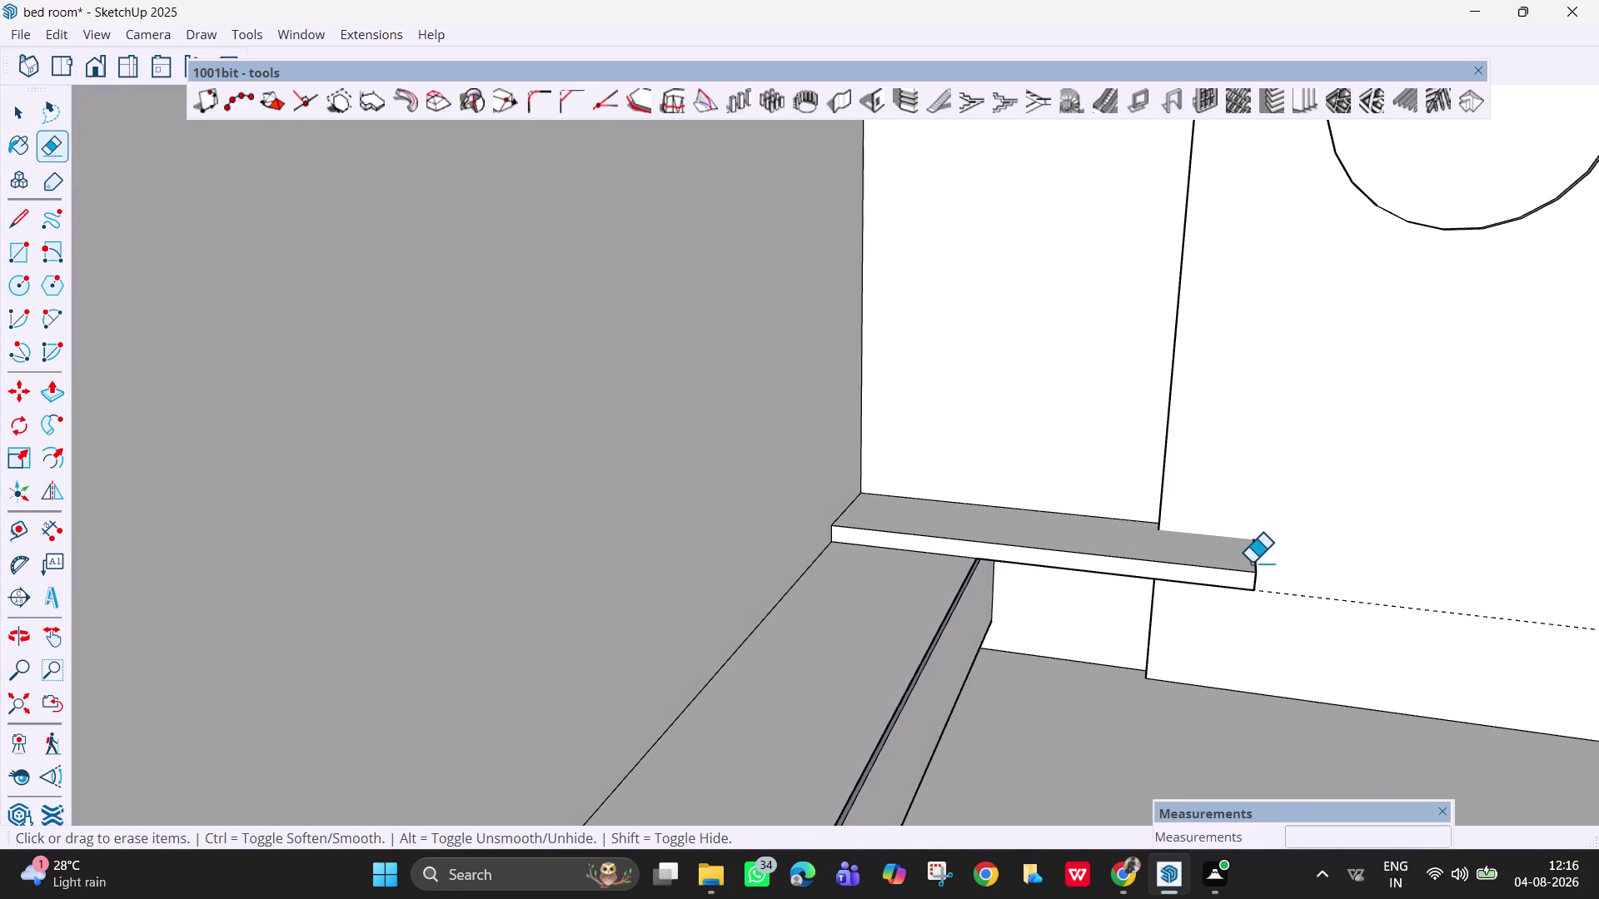
middle_drag(1272, 688, 1266, 560)
scroll(down, 3)
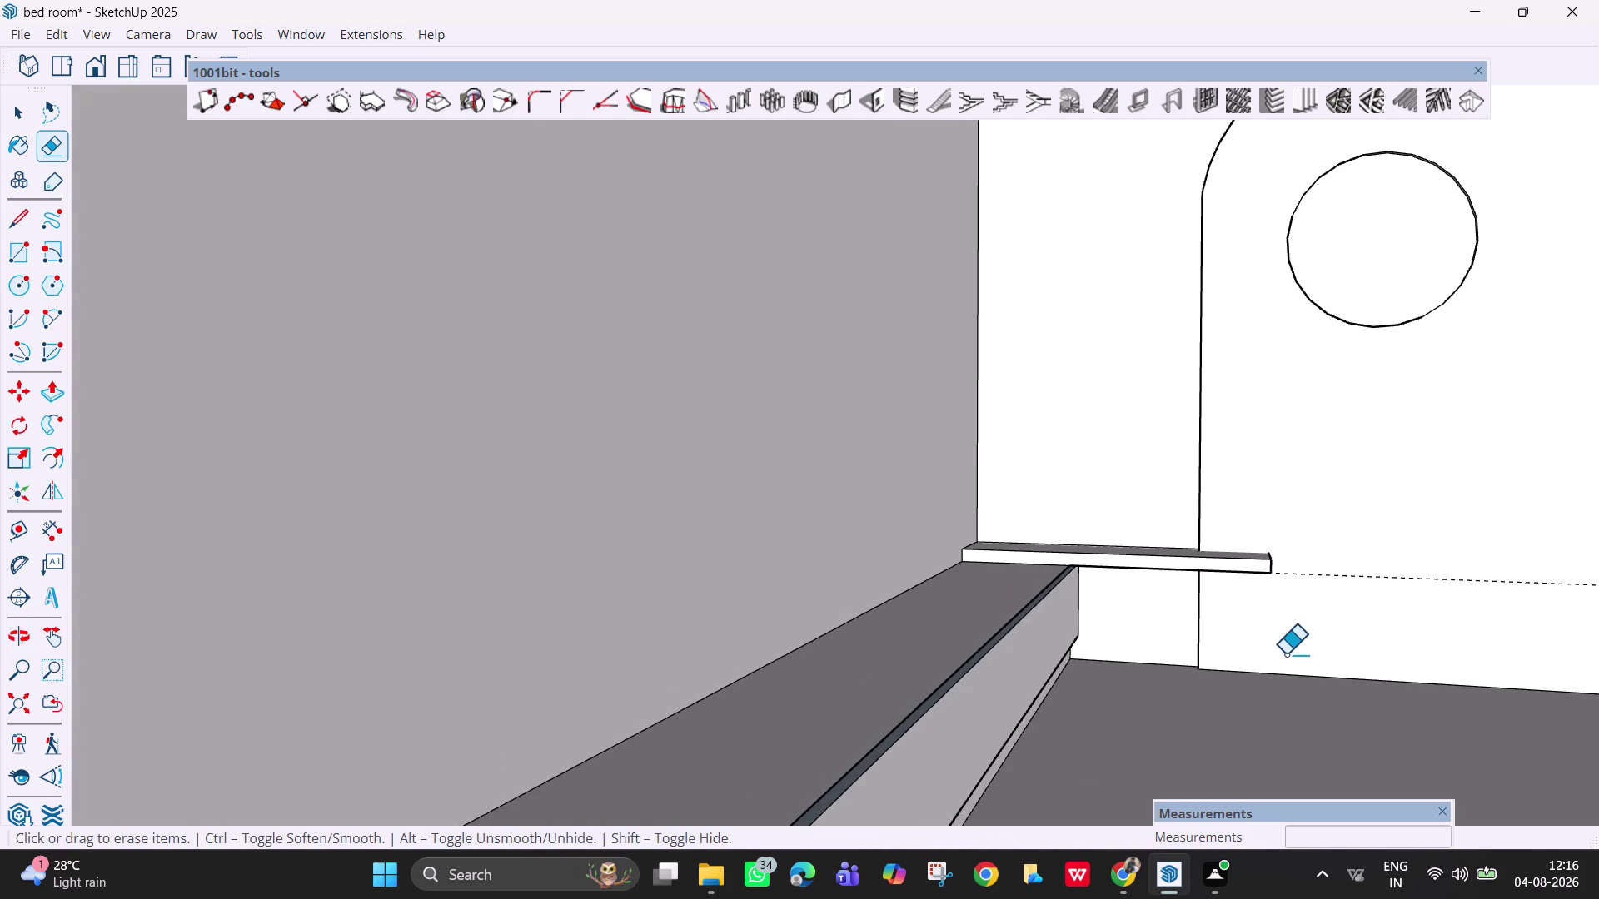
scroll(down, 3)
drag(1373, 567, 1385, 615)
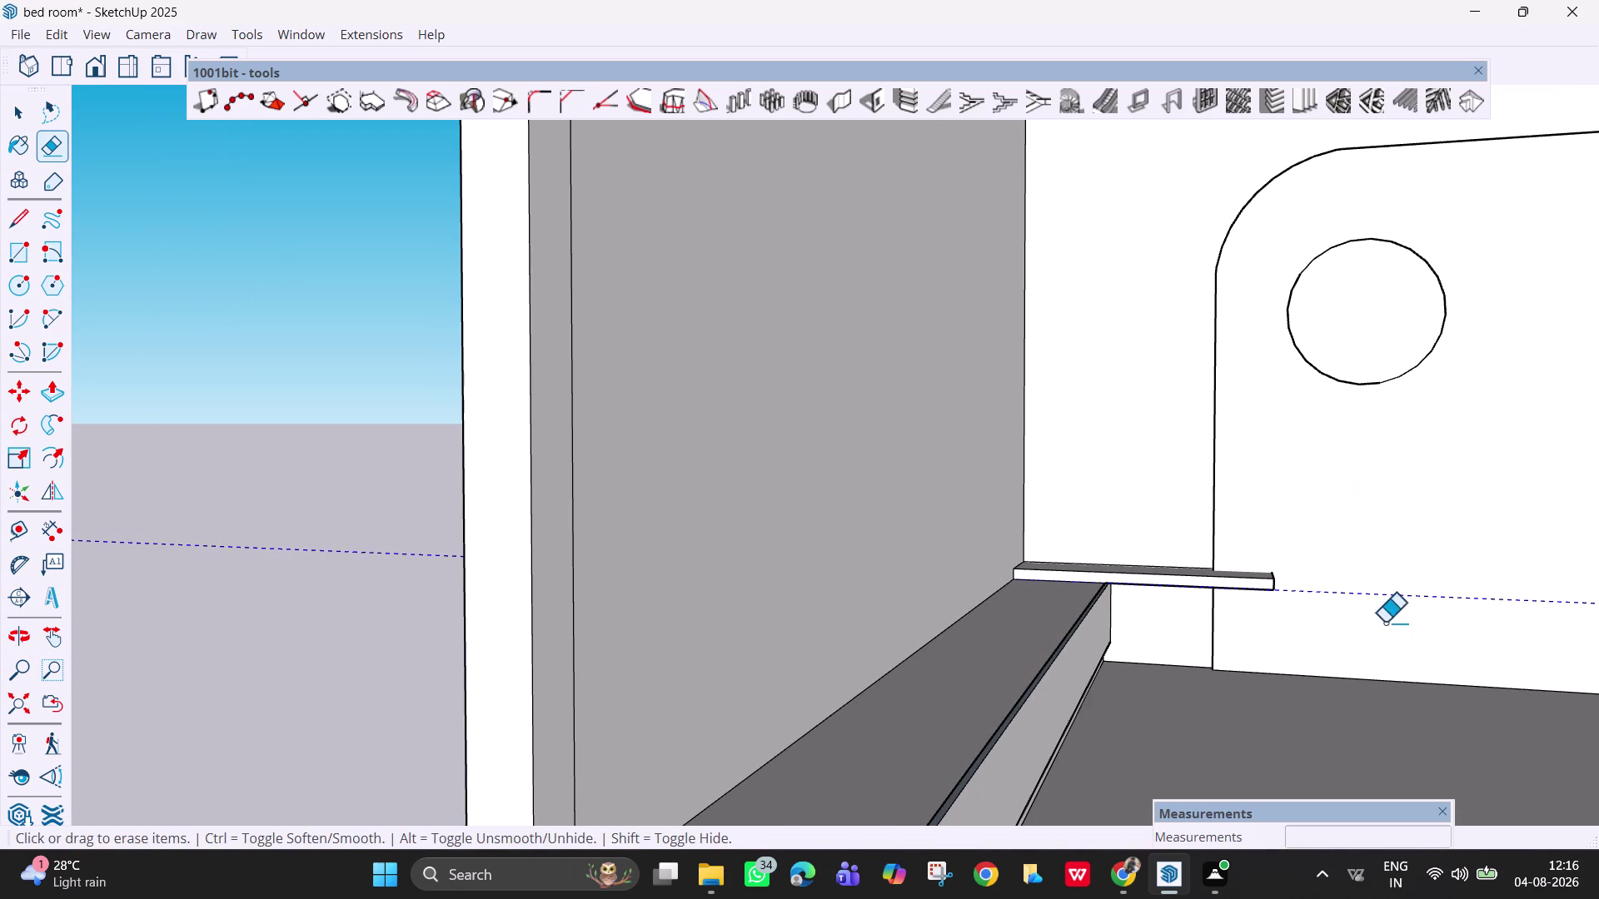
drag(1385, 616, 1363, 659)
scroll(down, 3)
Pan out over the whole room, then zoom back in close to the slab end.
key(h)
drag(1295, 691, 963, 656)
scroll(down, 3)
middle_drag(1112, 665, 1179, 704)
middle_drag(956, 533, 959, 536)
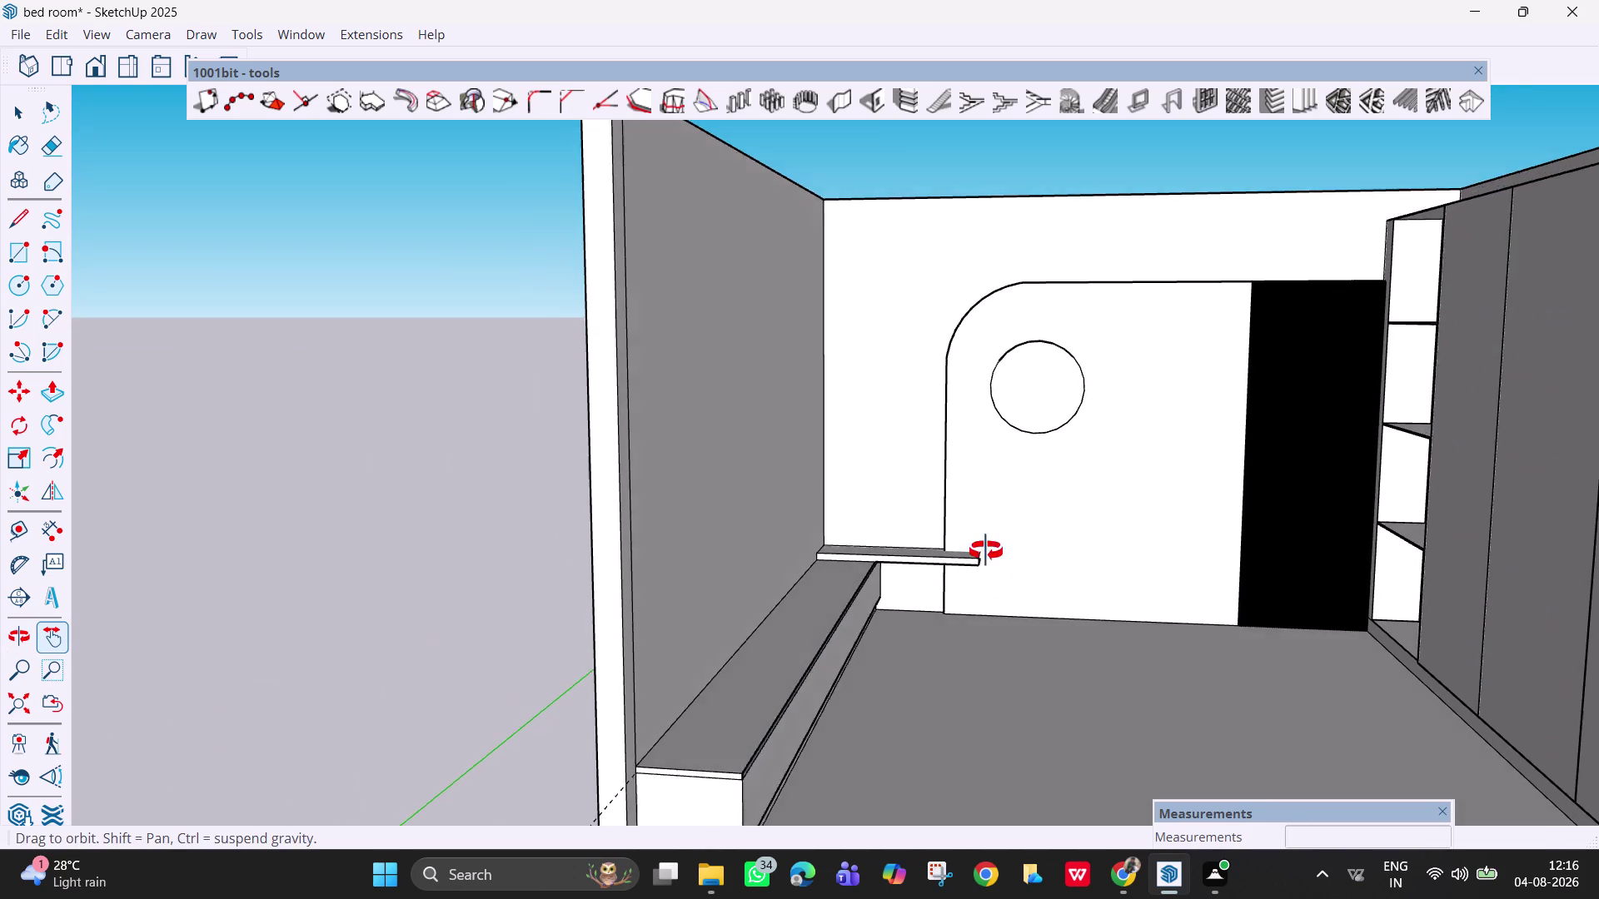
middle_drag(960, 536, 1060, 660)
scroll(up, 3)
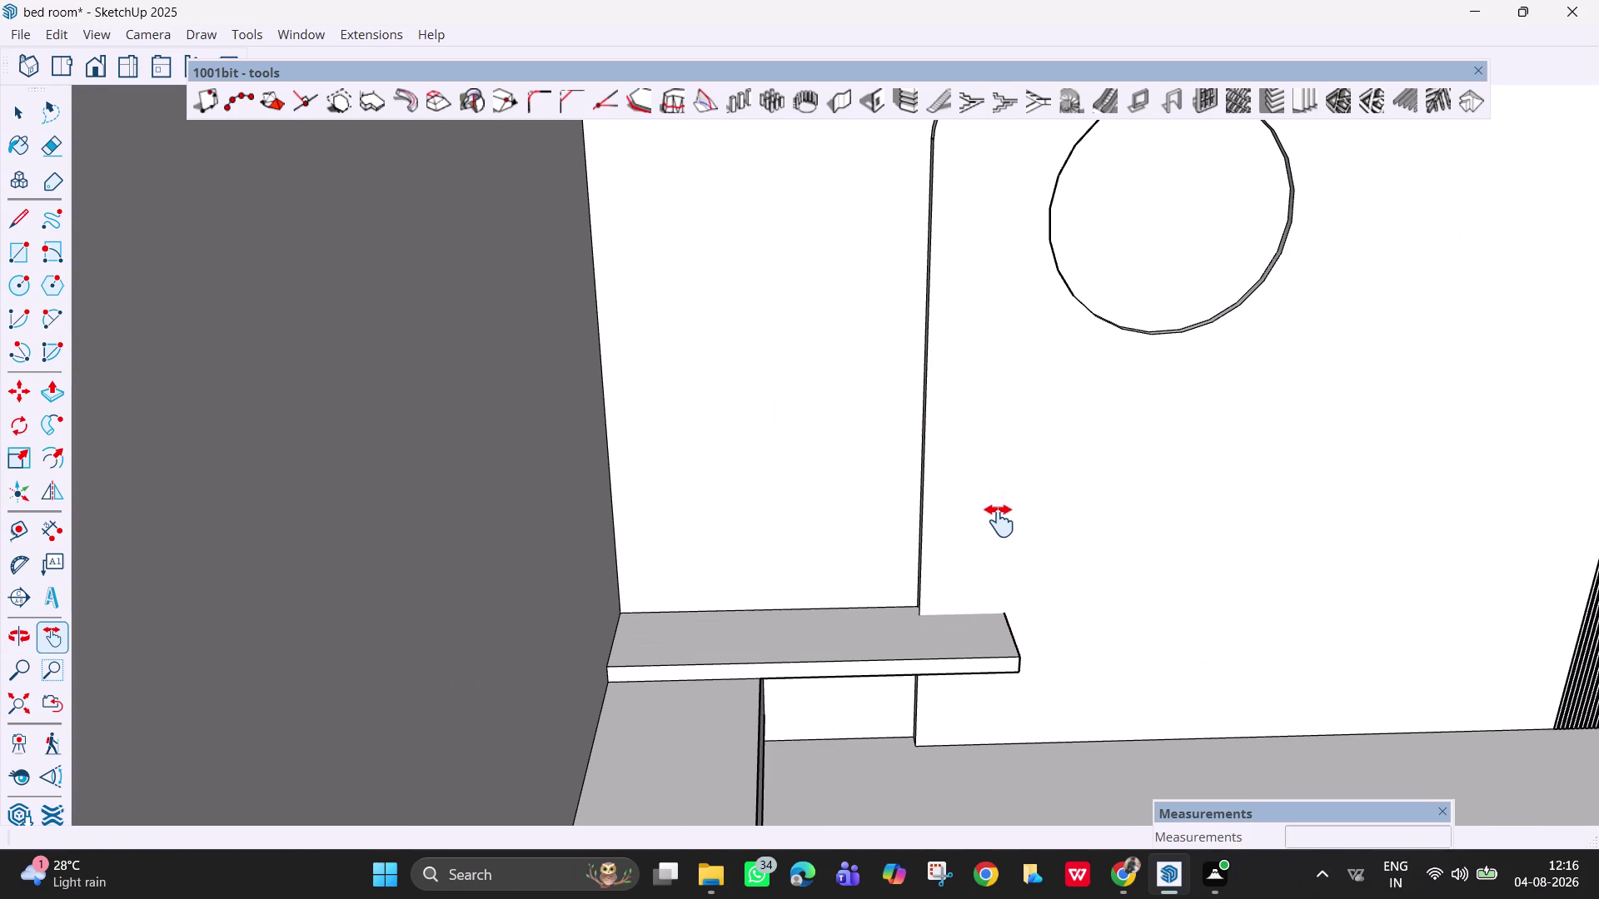
scroll(down, 3)
scroll(up, 3)
middle_drag(1001, 618, 848, 629)
scroll(down, 3)
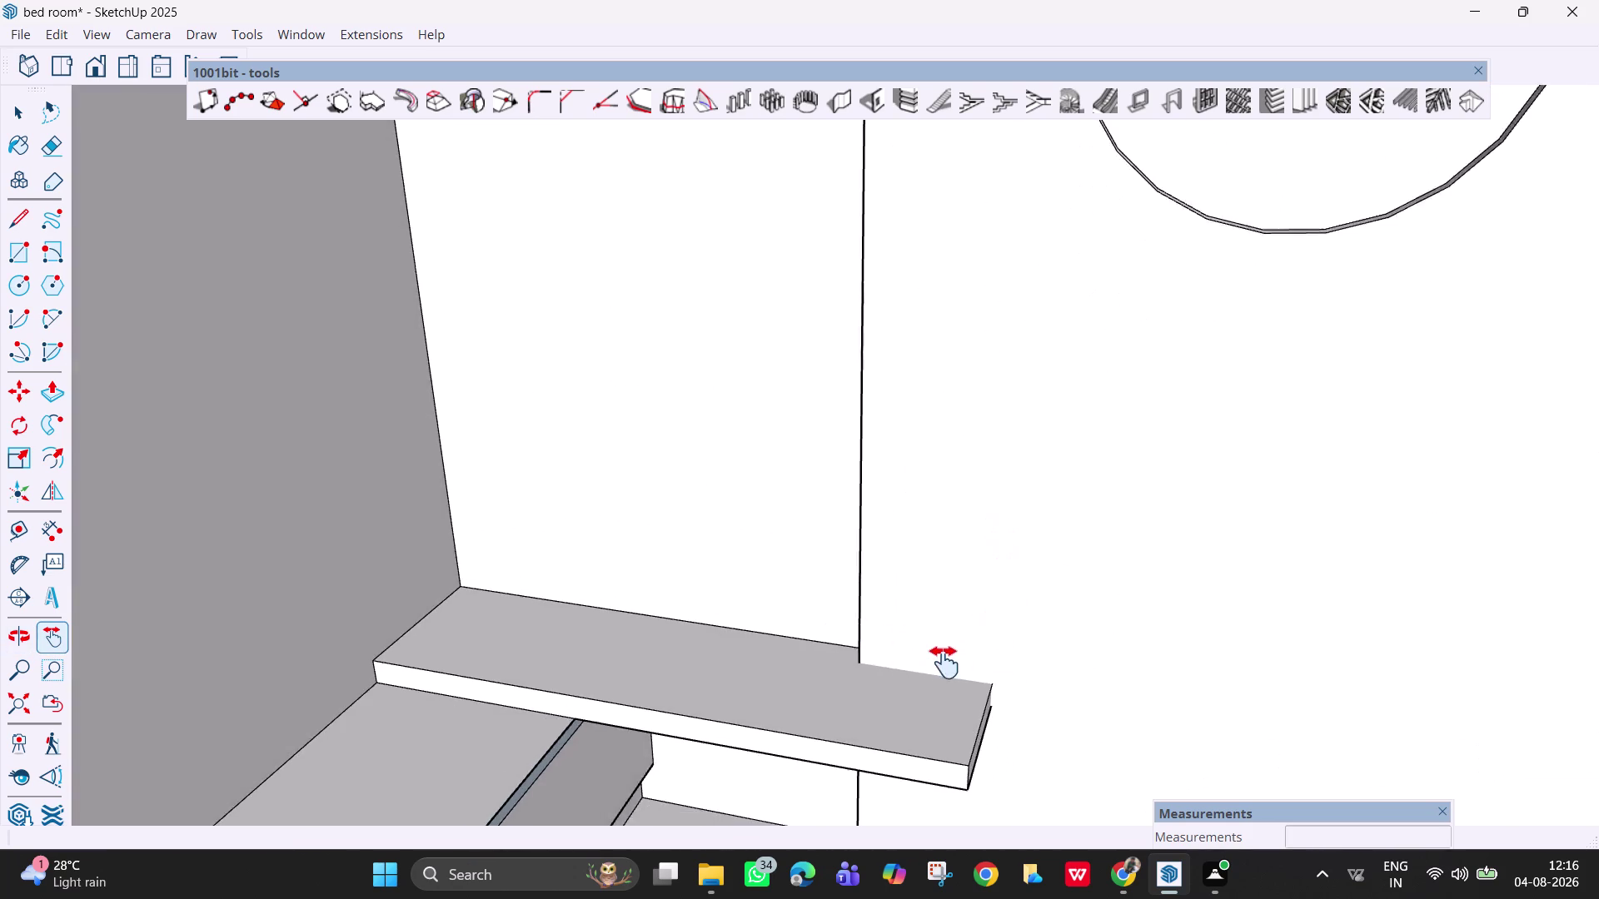
scroll(up, 3)
middle_drag(1024, 655, 851, 549)
Draw short edges at the slab's front corner and where the wall meets the slab top.
key(l)
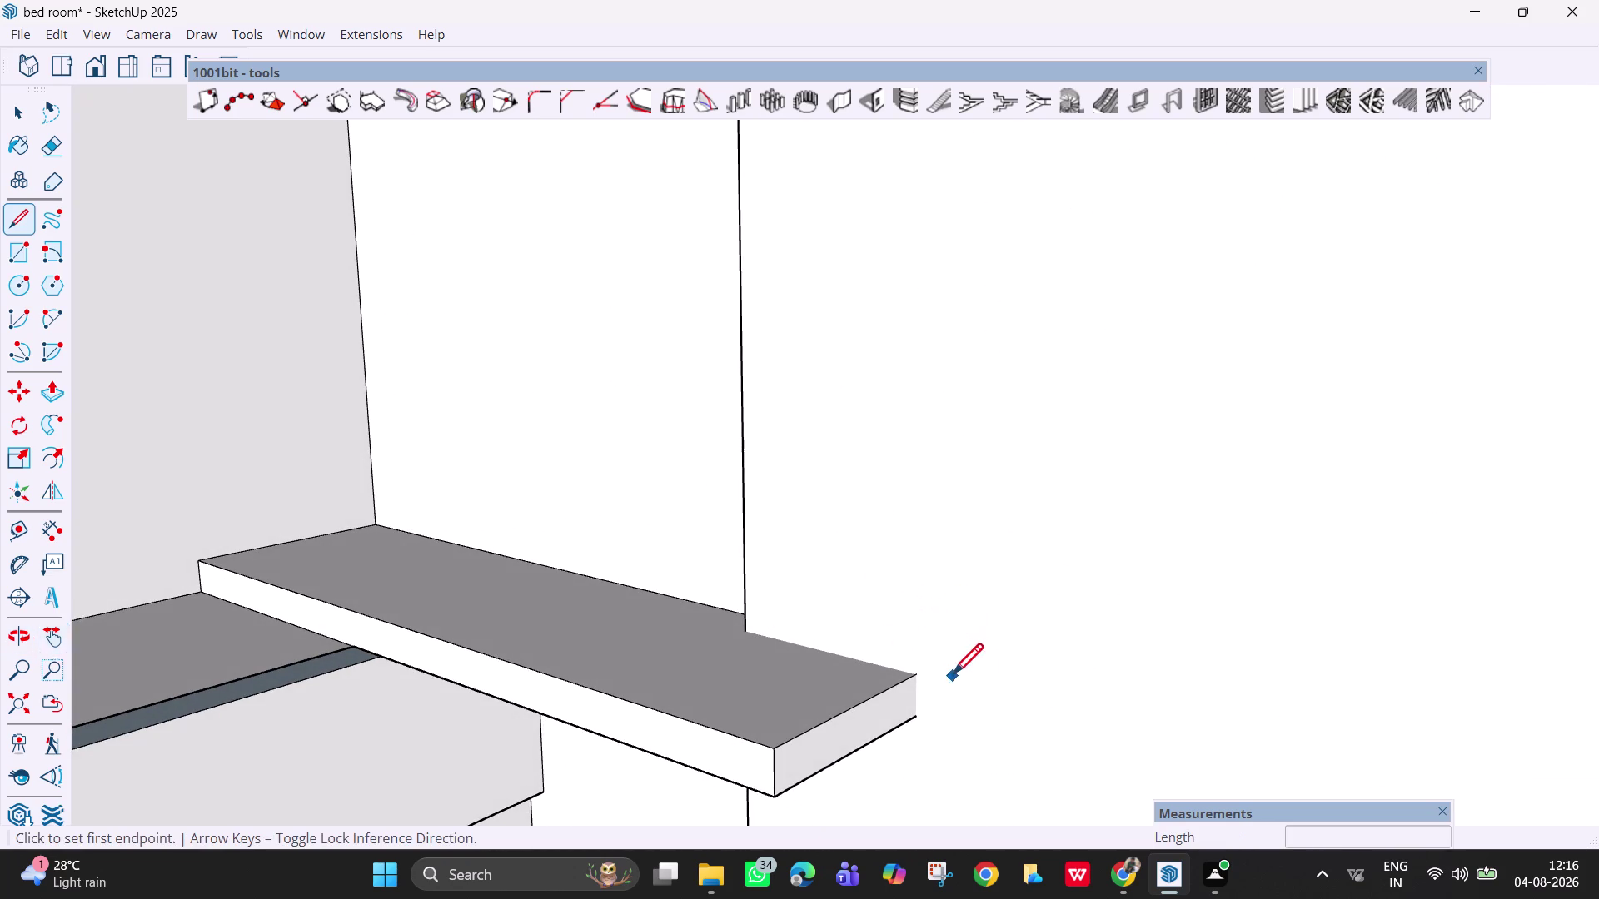
click(916, 676)
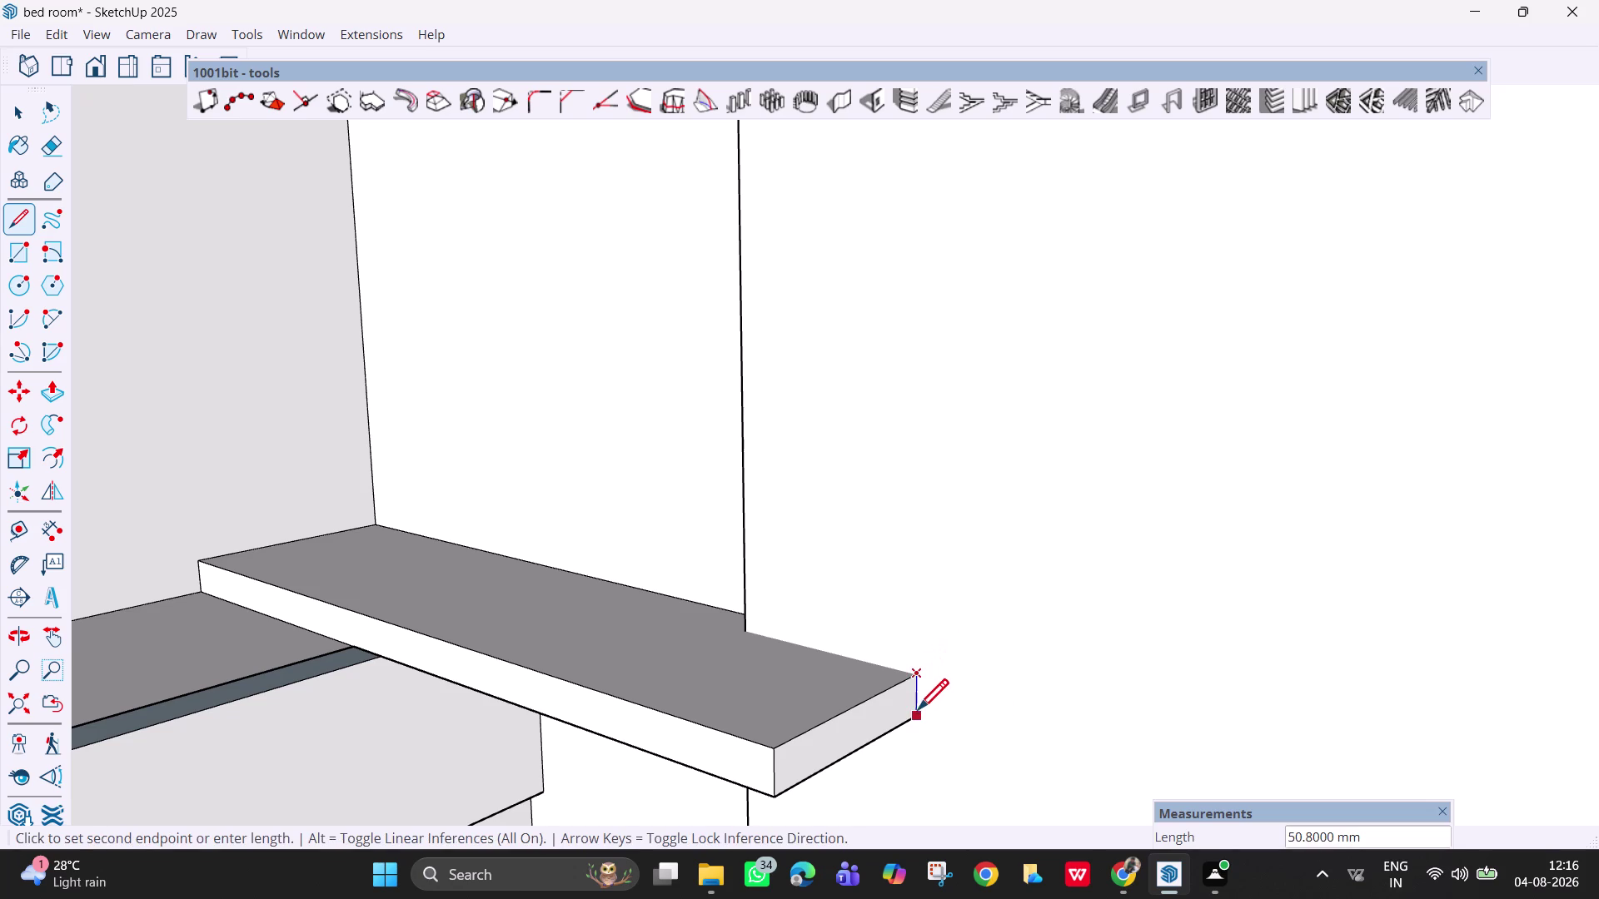
click(917, 717)
click(916, 675)
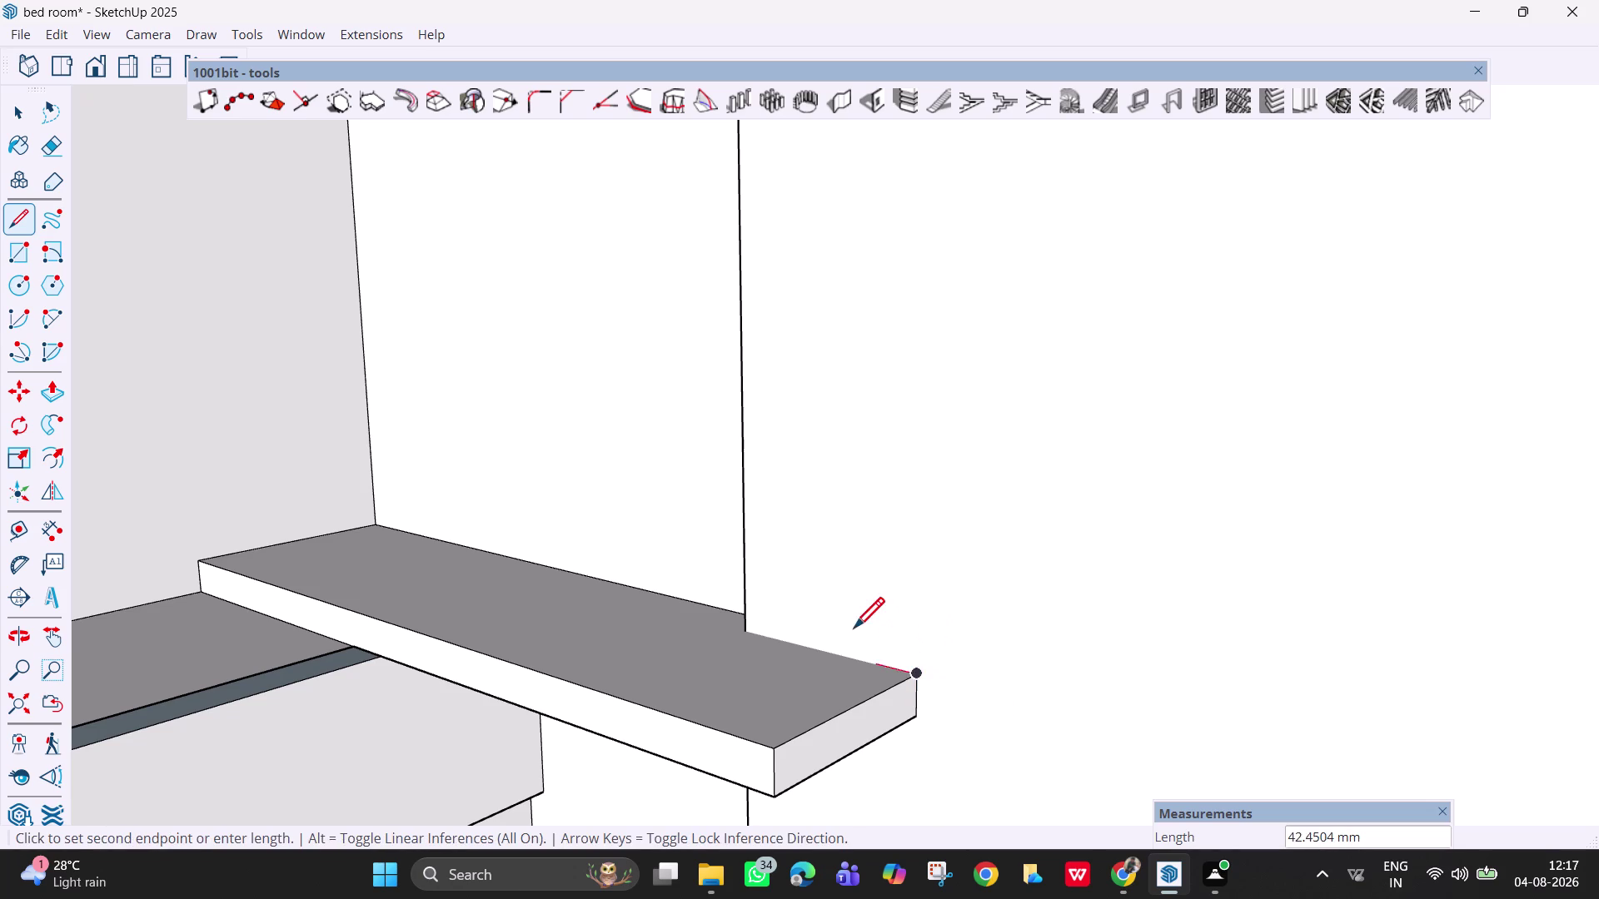
click(747, 631)
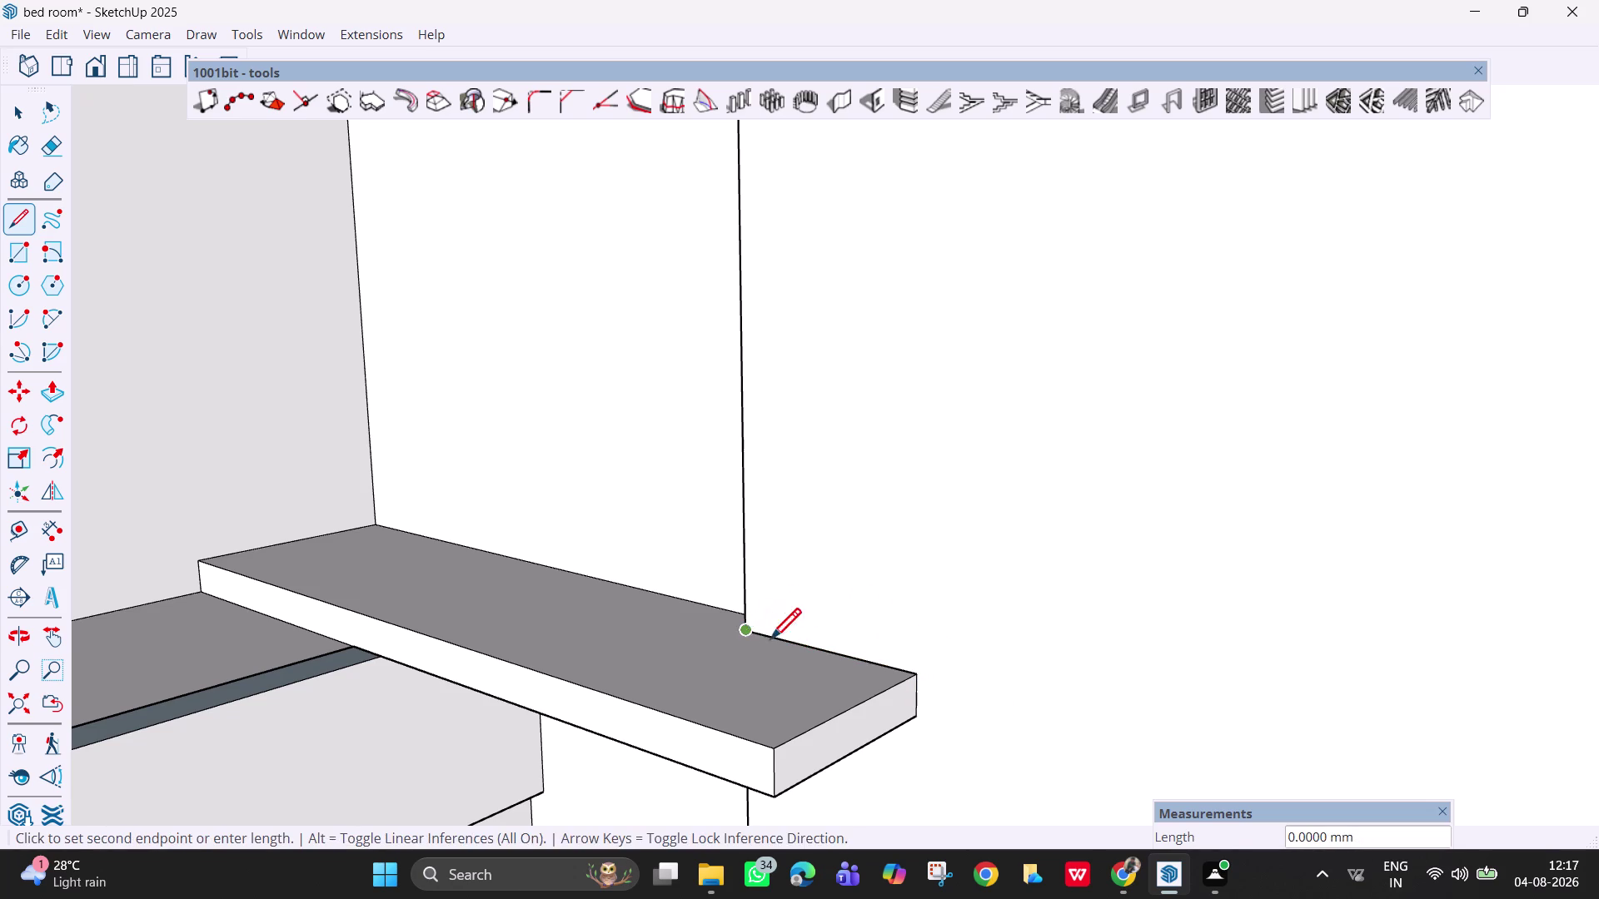
middle_drag(771, 642, 933, 743)
middle_drag(787, 643, 948, 724)
middle_drag(828, 664, 943, 729)
click(866, 654)
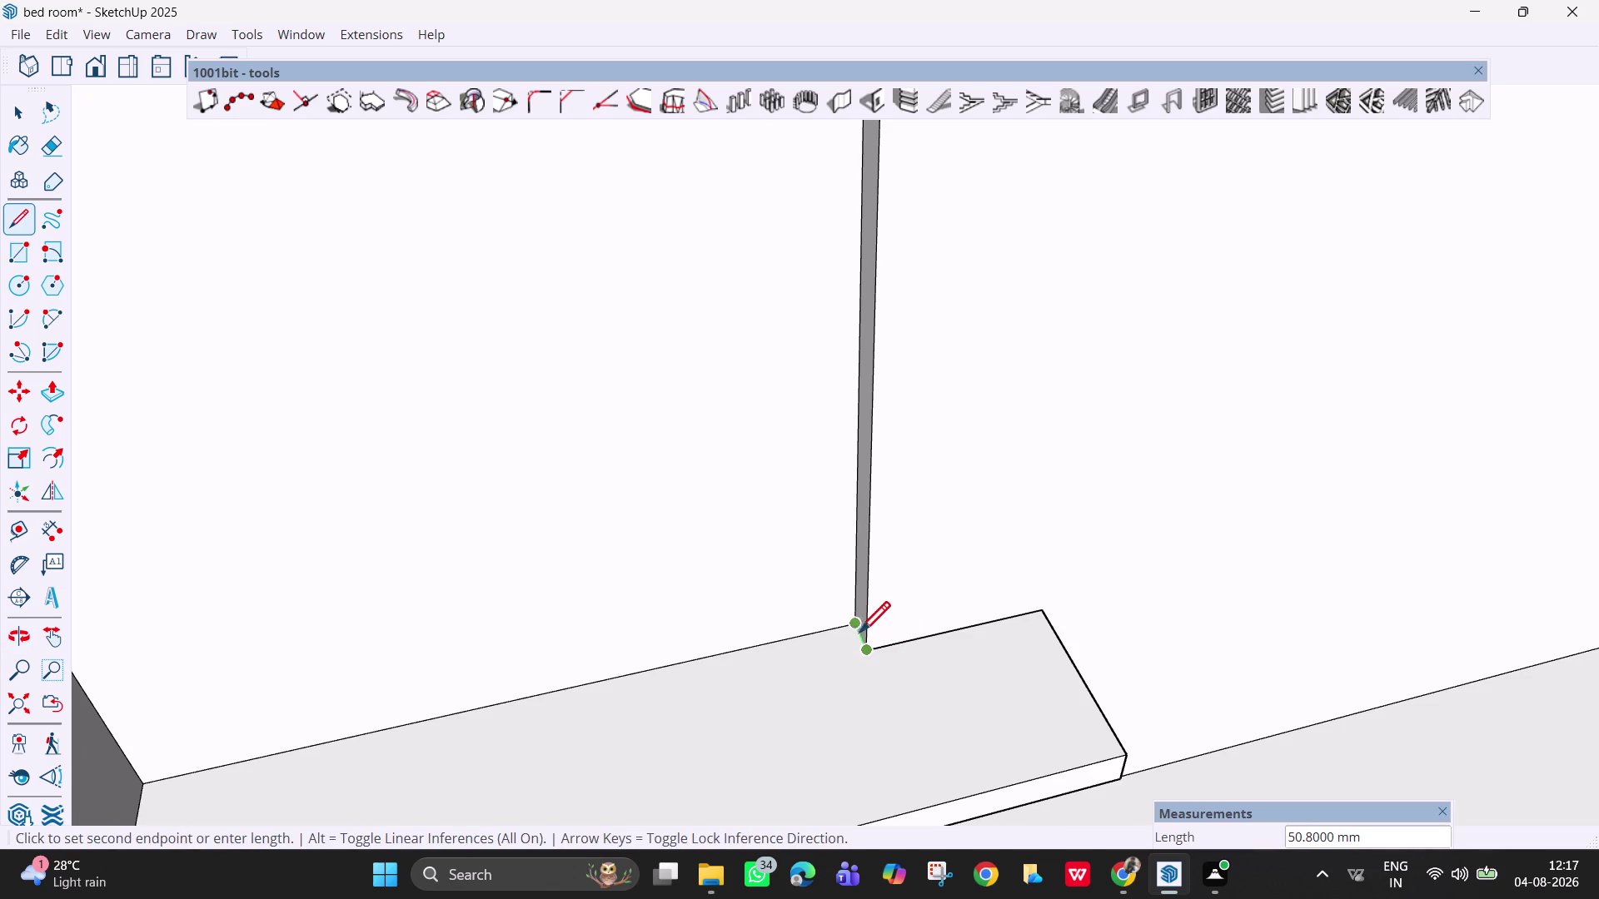
click(854, 628)
key(space)
Erase the stray lines and leftover edges beside the wall.
middle_drag(966, 615, 943, 625)
scroll(down, 3)
scroll(up, 3)
scroll(up, 3)
middle_drag(1090, 600, 882, 564)
middle_drag(1109, 612, 856, 535)
middle_drag(1033, 633, 946, 638)
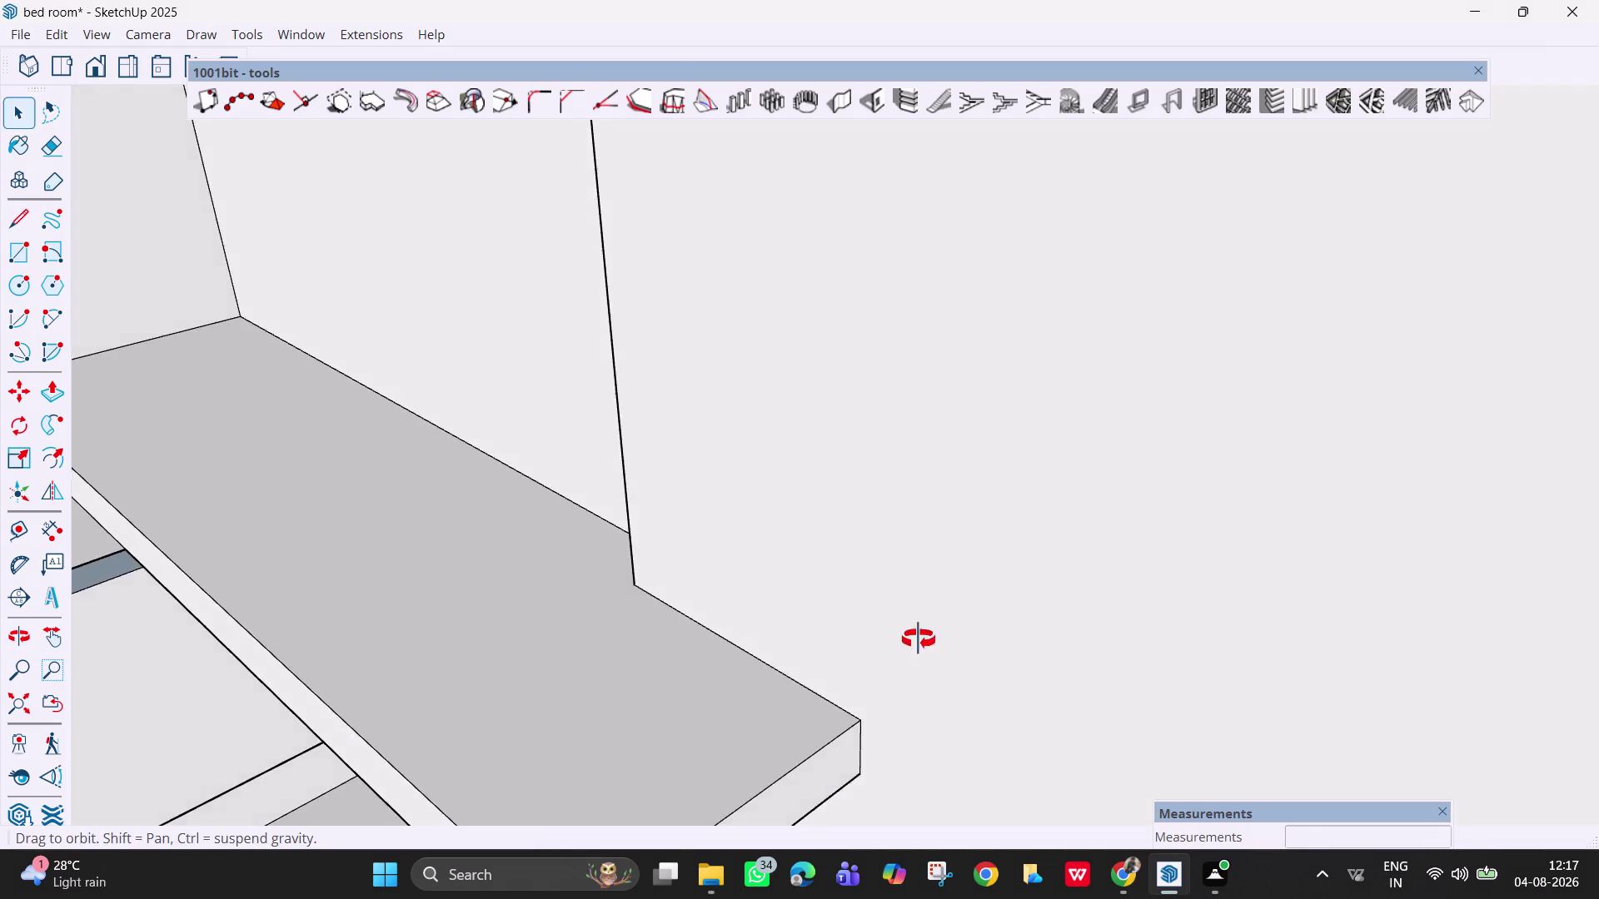
middle_drag(946, 637, 800, 622)
middle_drag(912, 647, 749, 635)
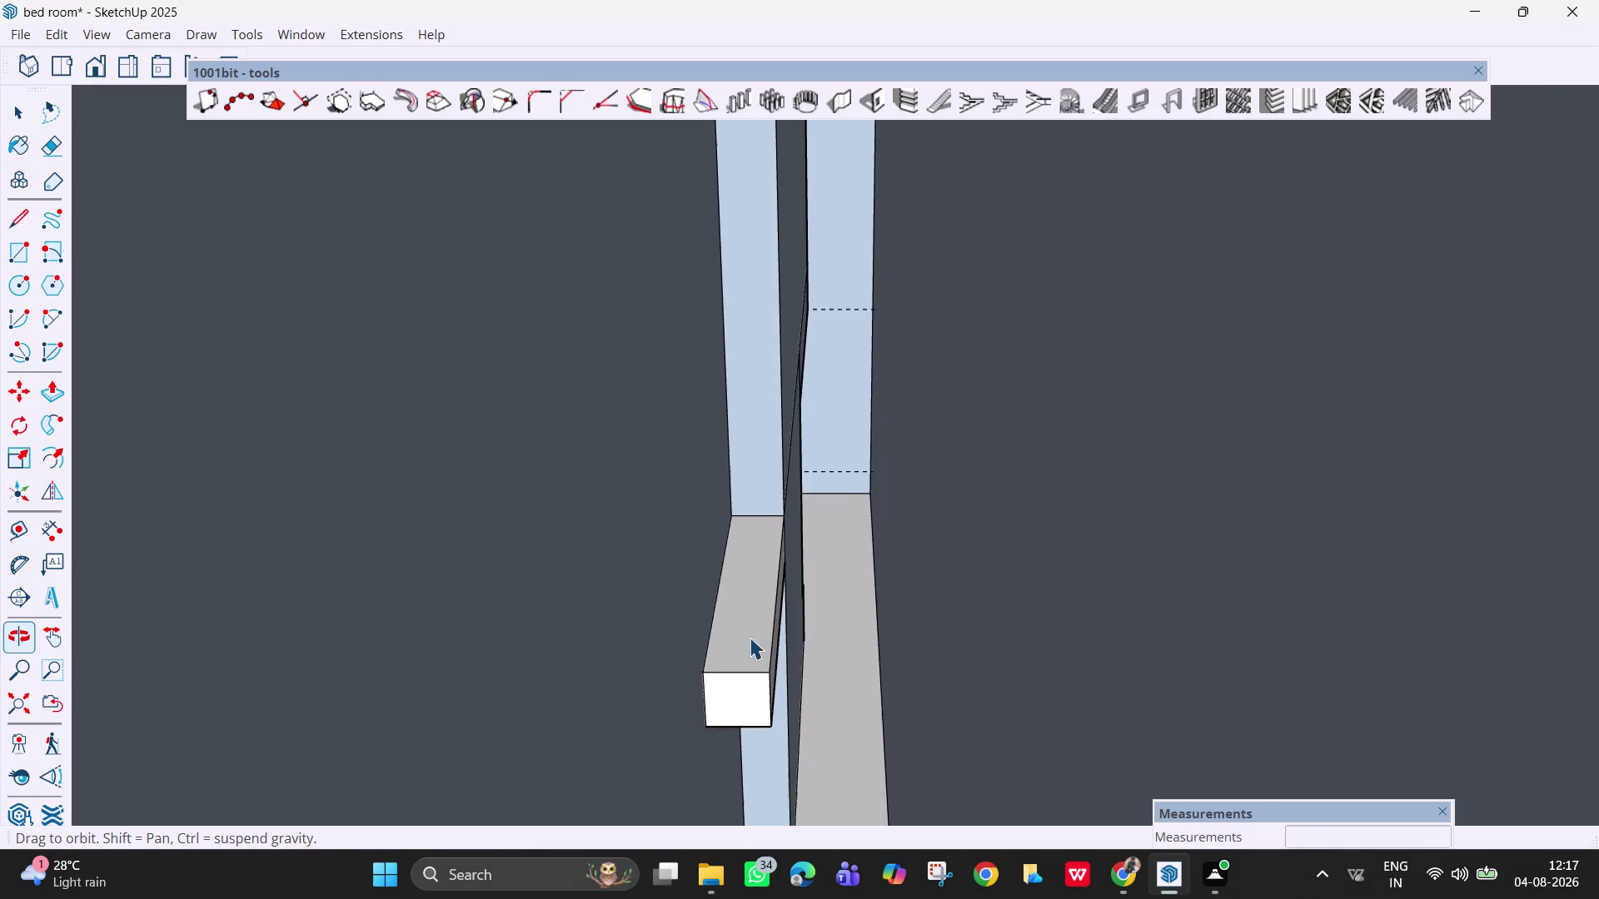
scroll(up, 3)
key(e)
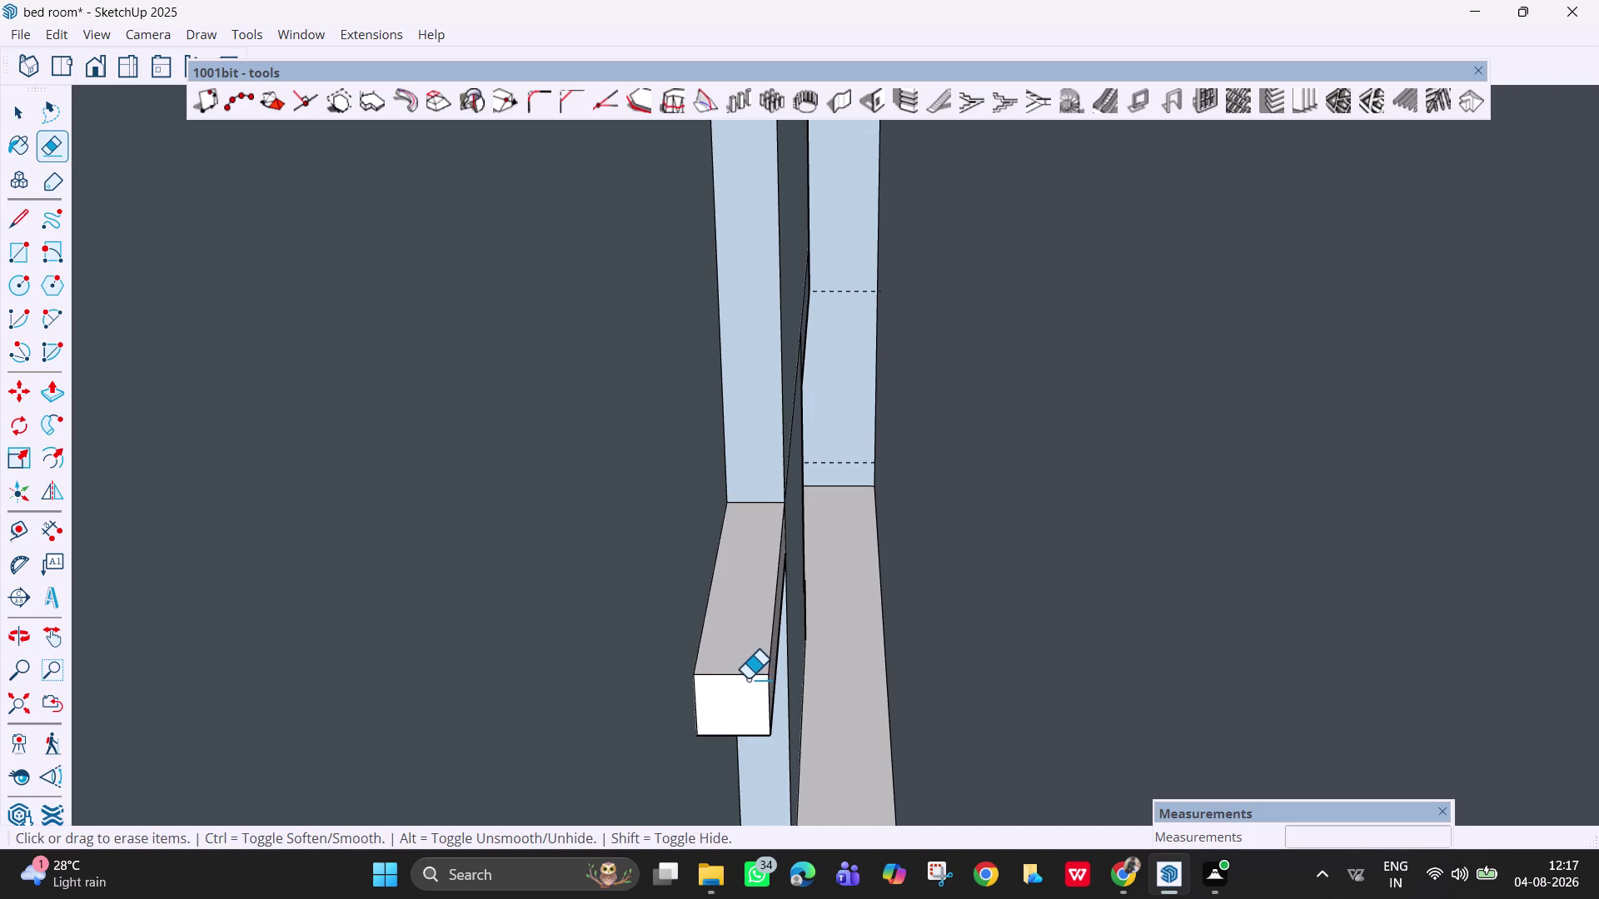
drag(743, 664, 752, 706)
click(775, 679)
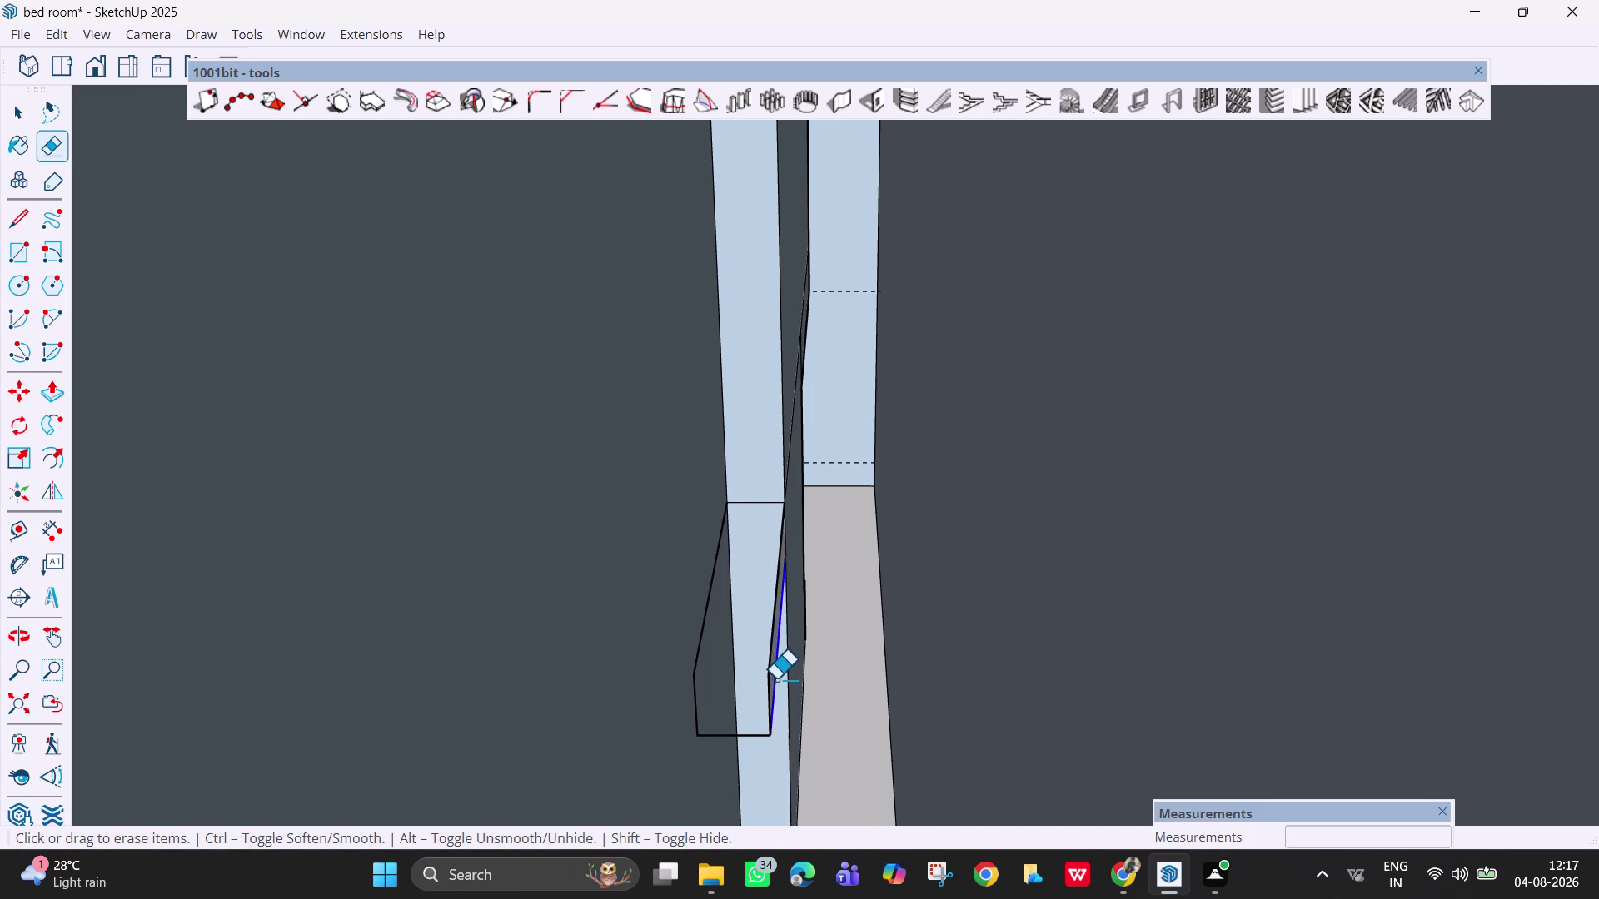
drag(752, 732, 752, 740)
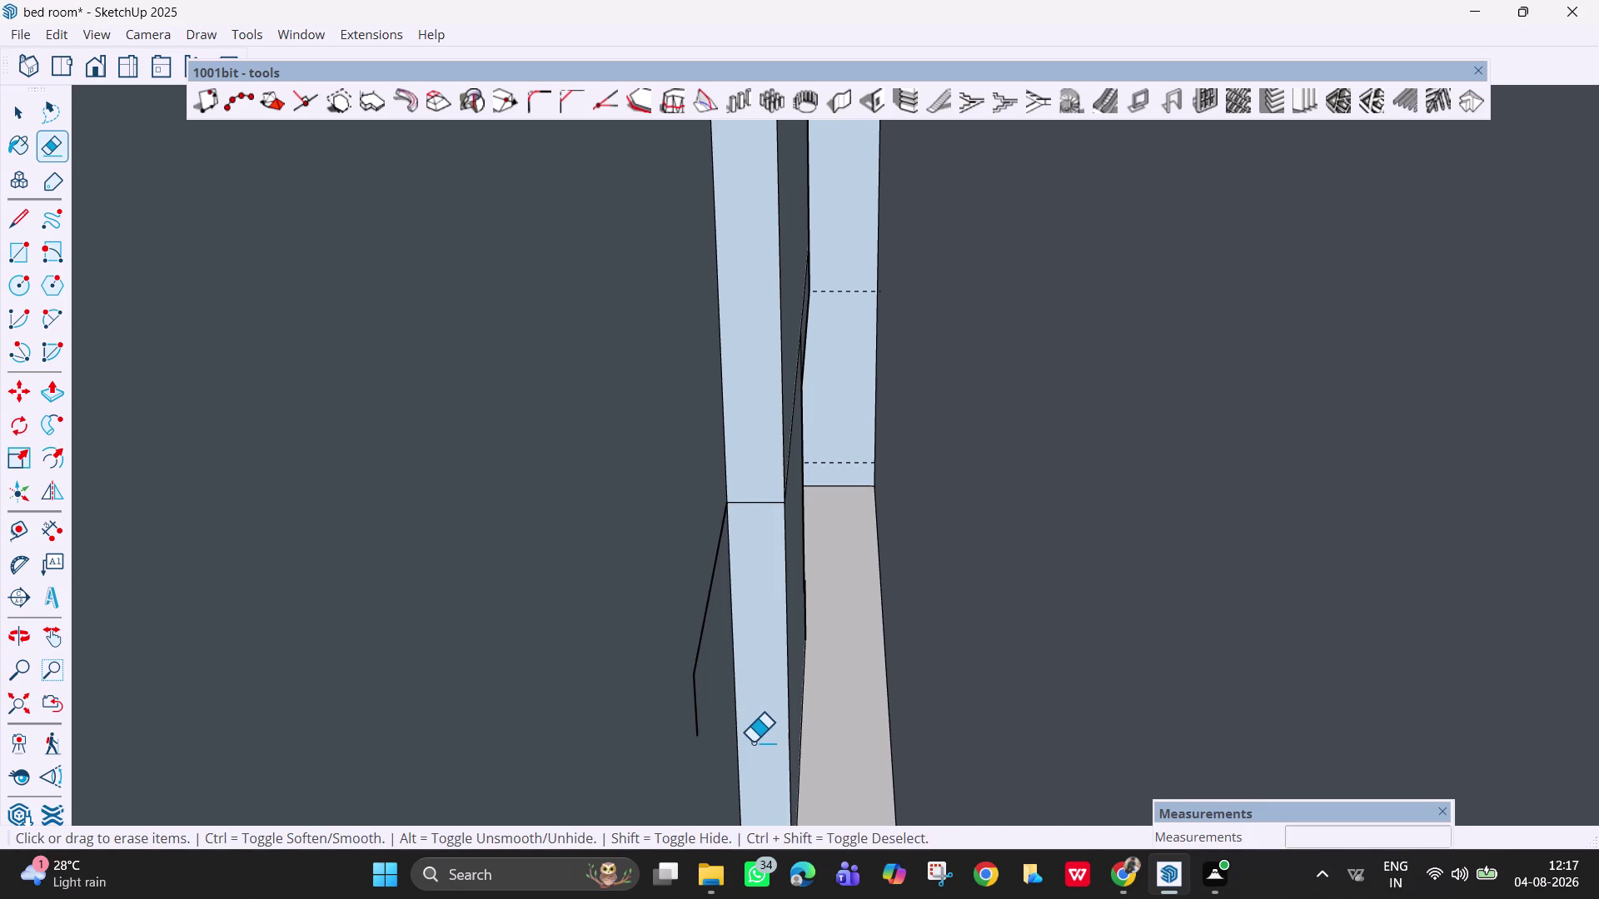
drag(703, 689, 691, 688)
drag(697, 645, 708, 654)
click(766, 503)
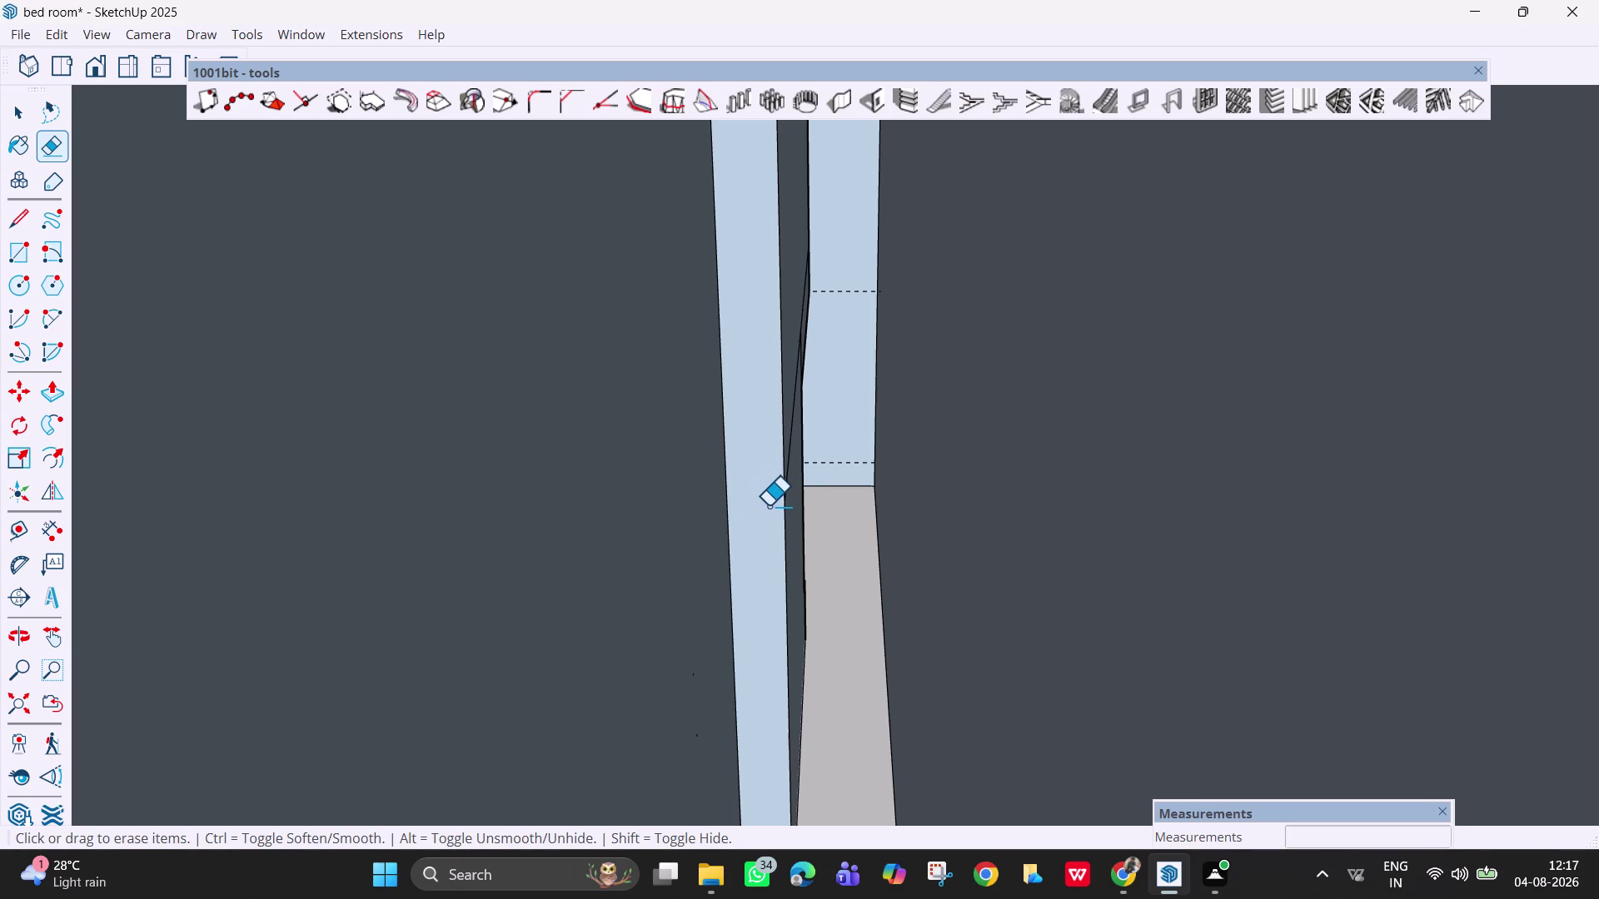
Orbit toward the protruding ledge and undo the last two erasures.
scroll(down, 3)
scroll(down, 3)
middle_drag(794, 553, 797, 565)
middle_drag(784, 559, 822, 603)
scroll(down, 3)
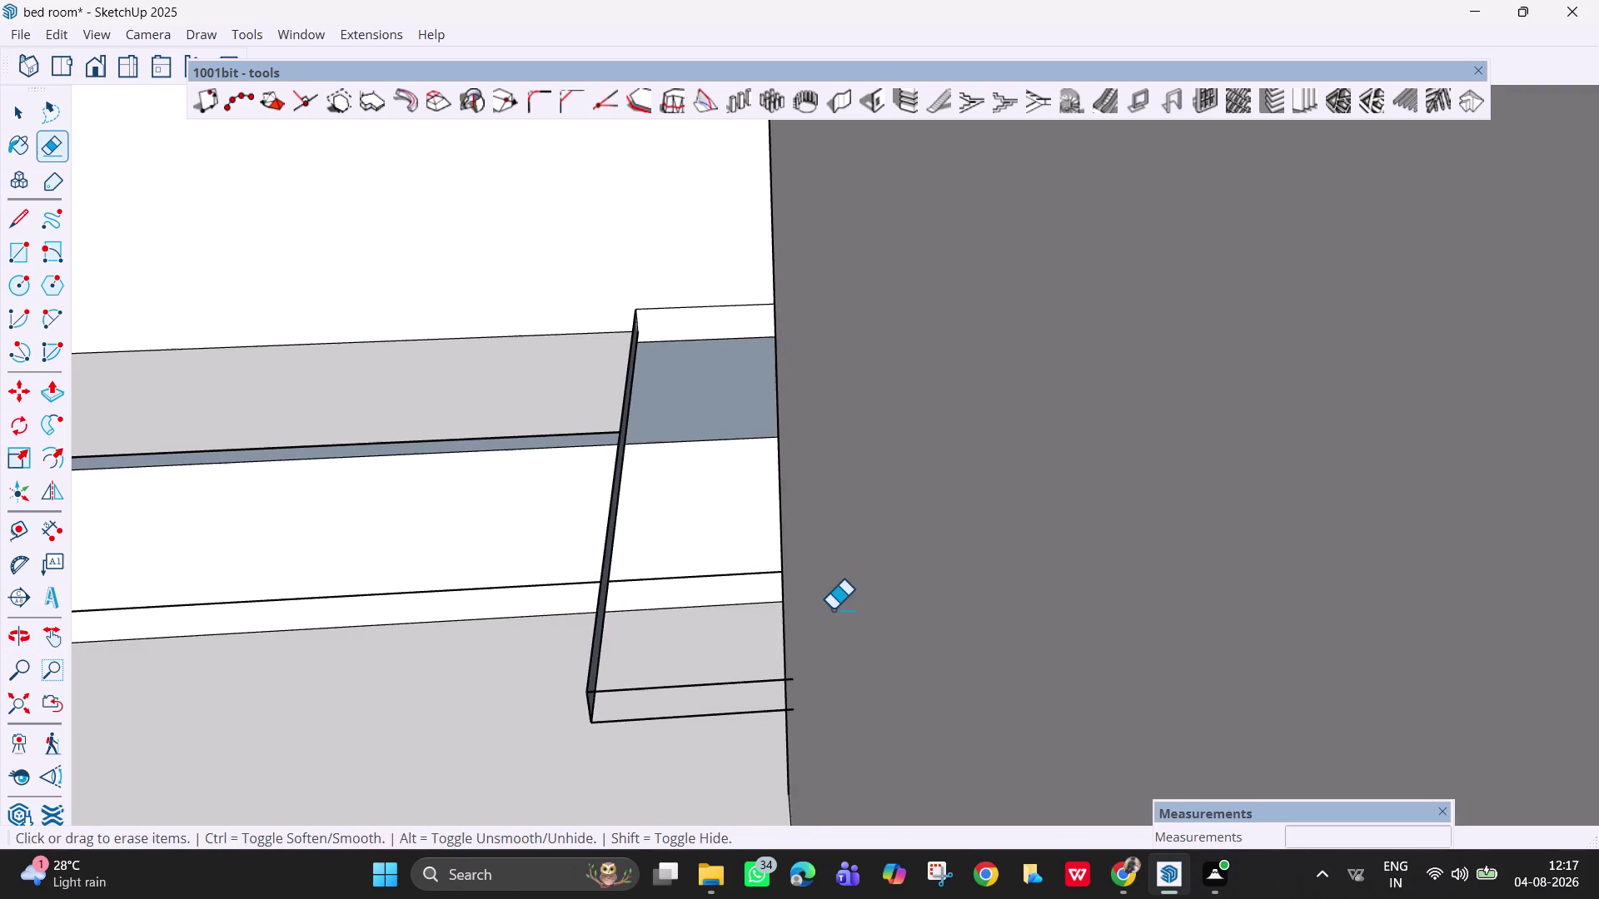
middle_drag(845, 612, 1051, 643)
scroll(down, 3)
scroll(down, 3)
middle_drag(572, 565, 822, 512)
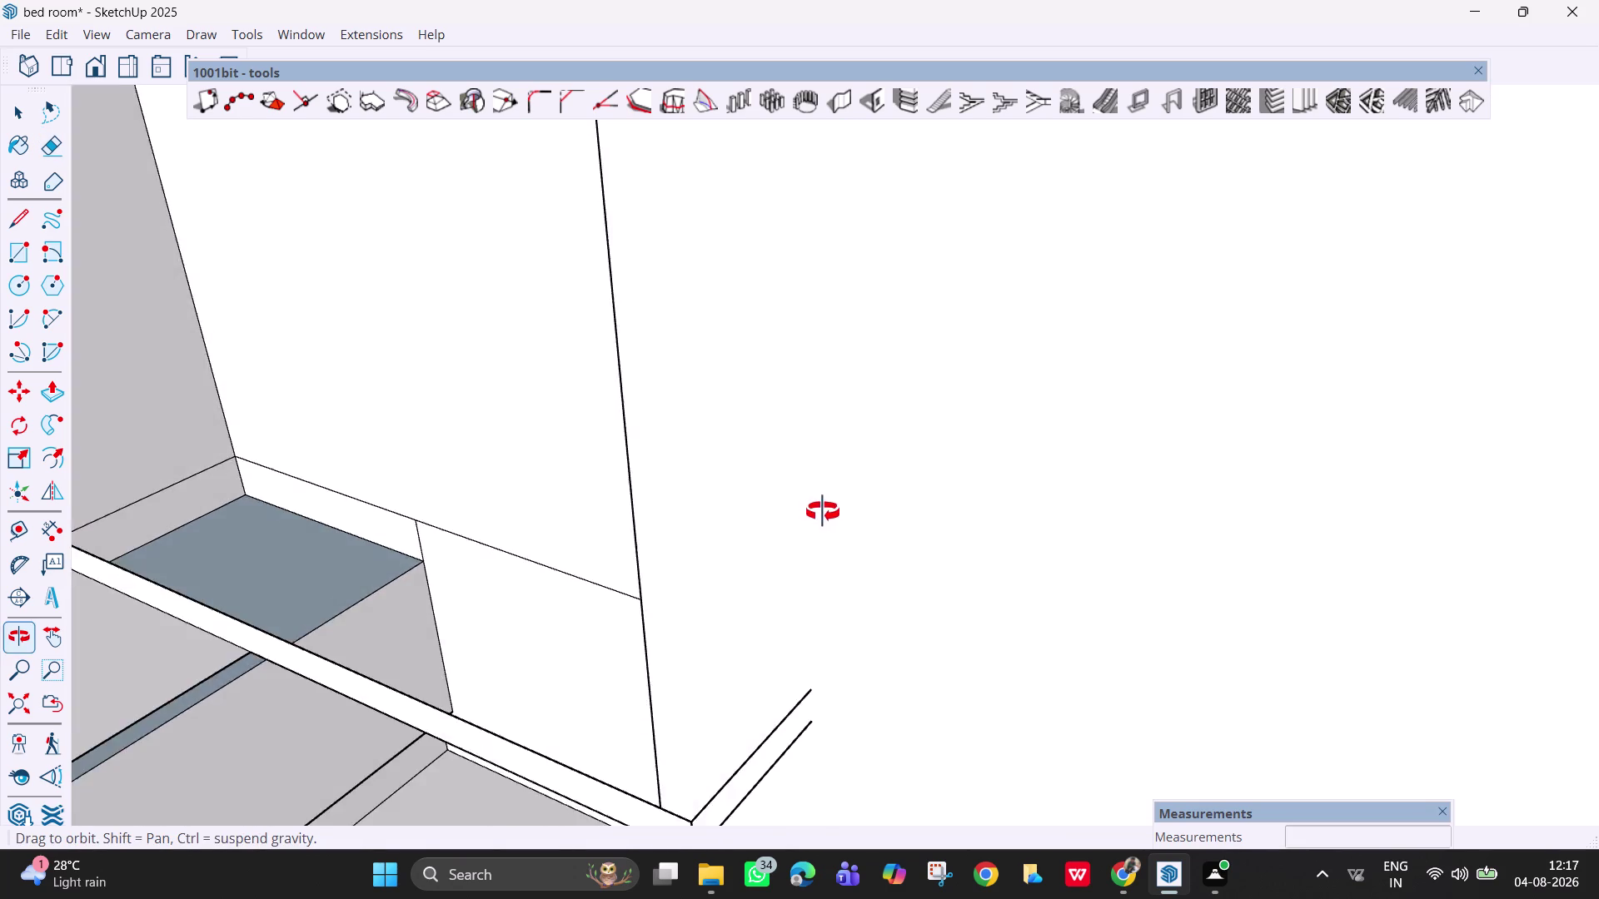
middle_drag(822, 512, 892, 515)
key(ctrl+z)
key(ctrl+z)
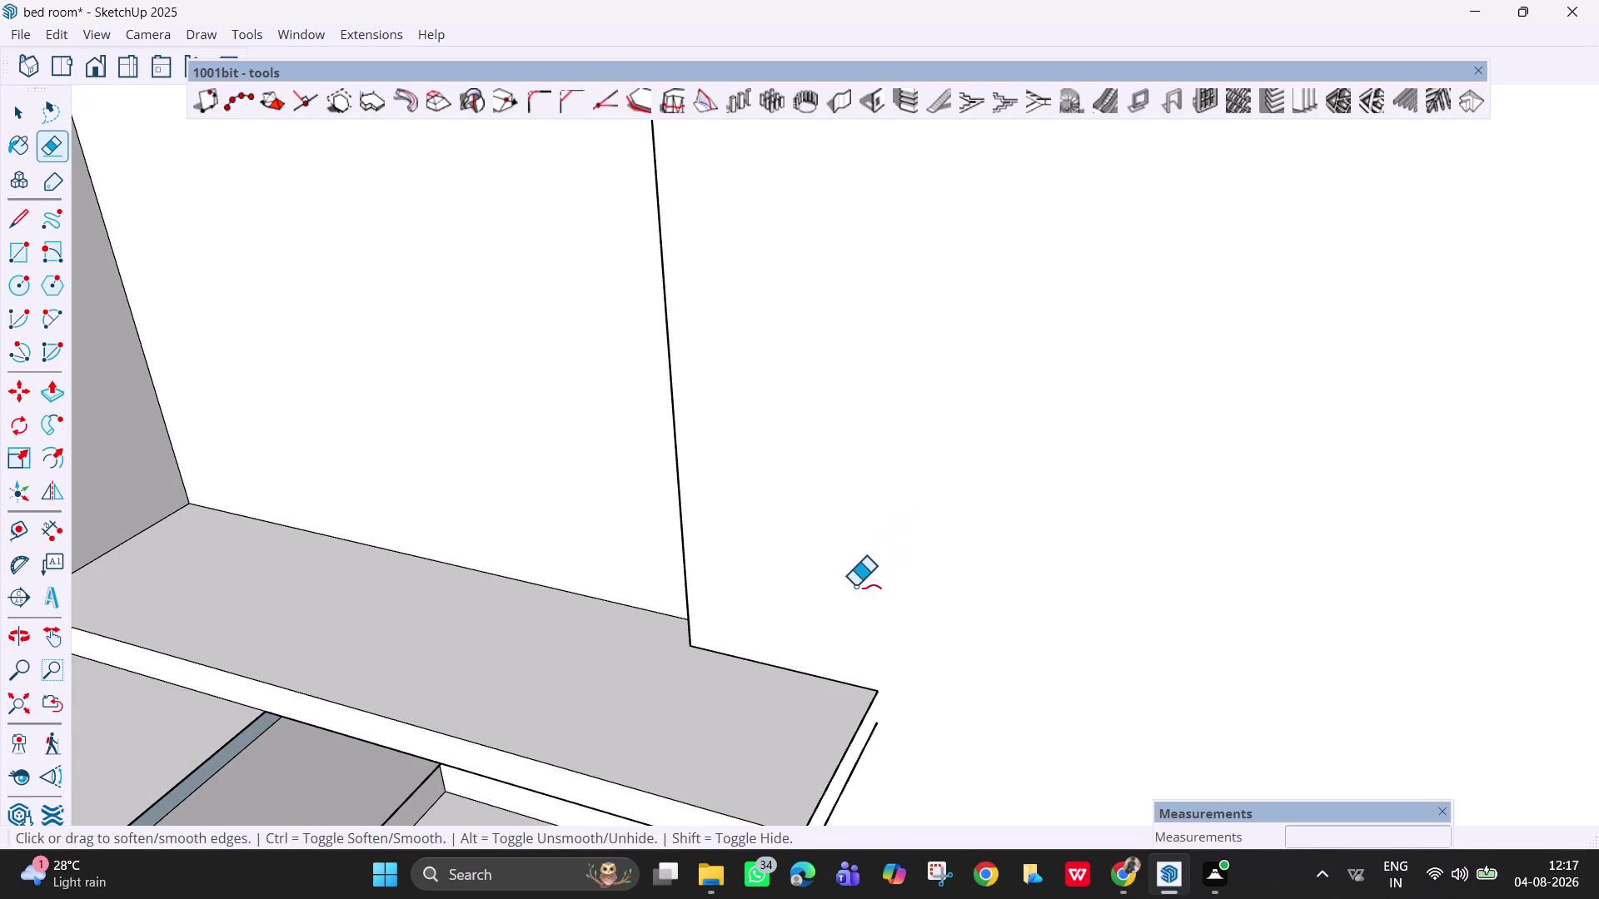
Draw a vertical edge down the ledge's outer end, from top to lower corner.
scroll(up, 3)
middle_drag(826, 683, 648, 613)
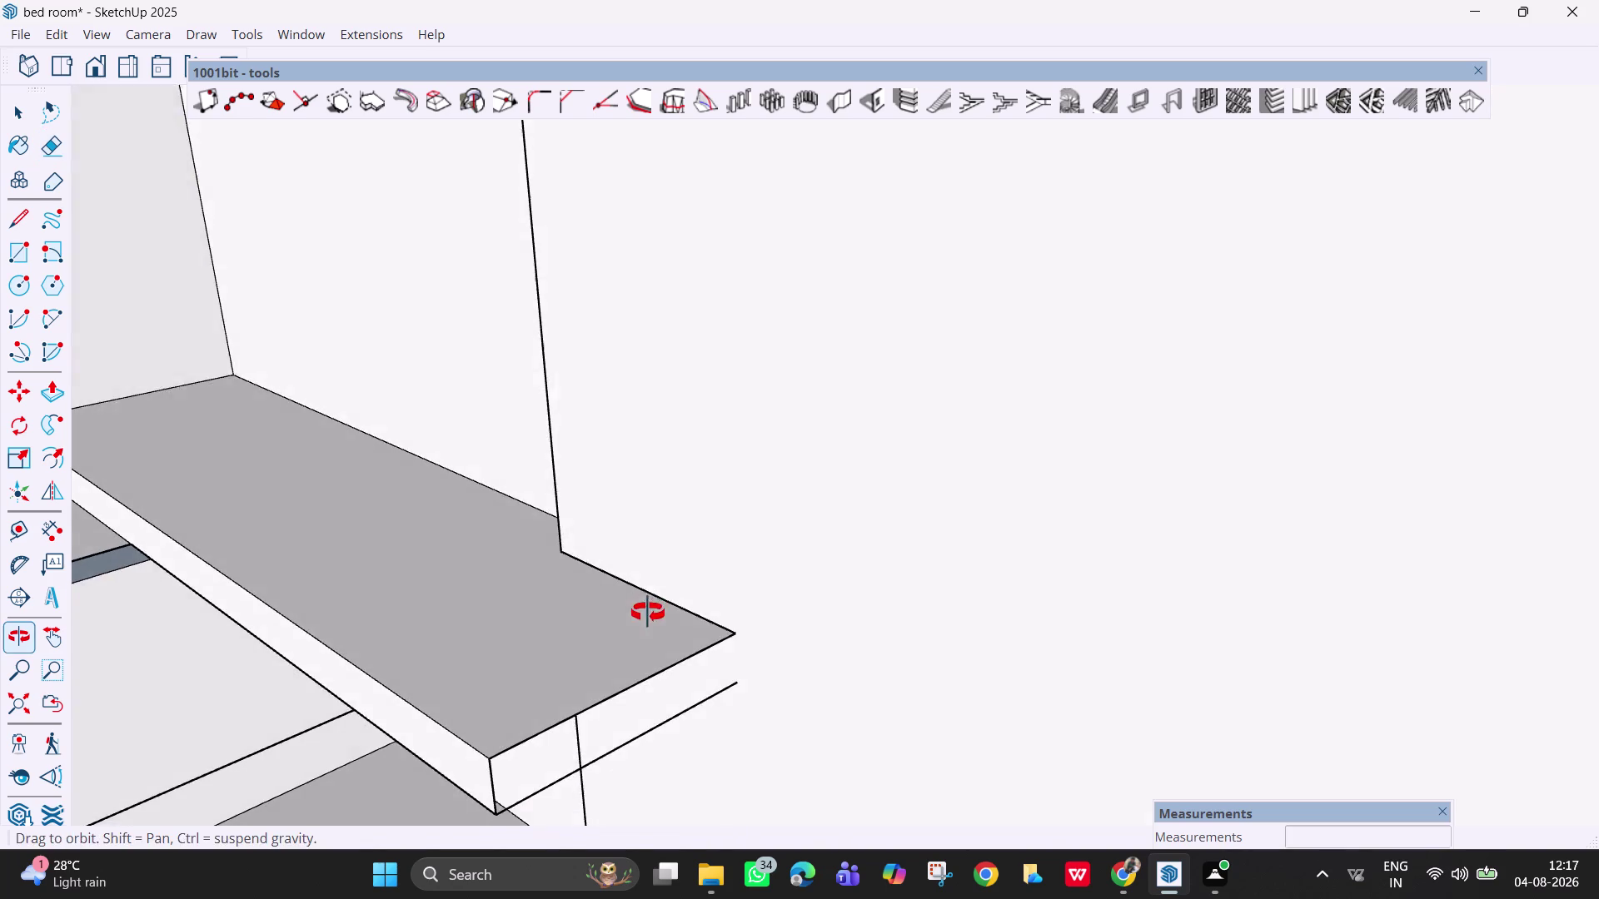
middle_drag(804, 652, 674, 652)
middle_drag(698, 656, 693, 559)
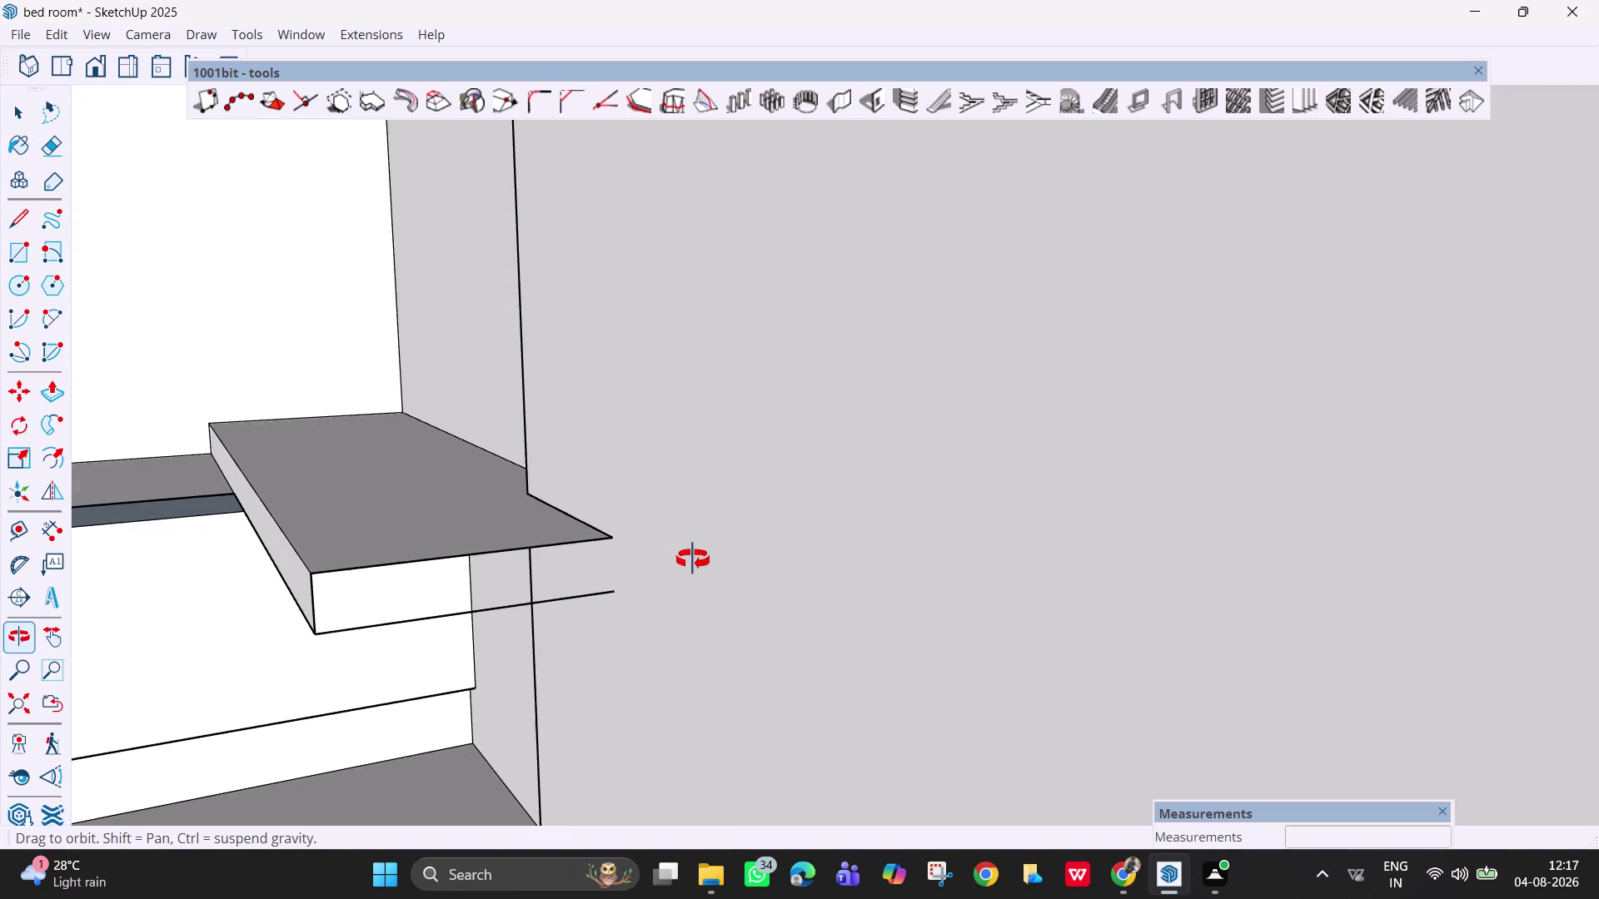
middle_drag(693, 559, 692, 557)
key(l)
click(611, 536)
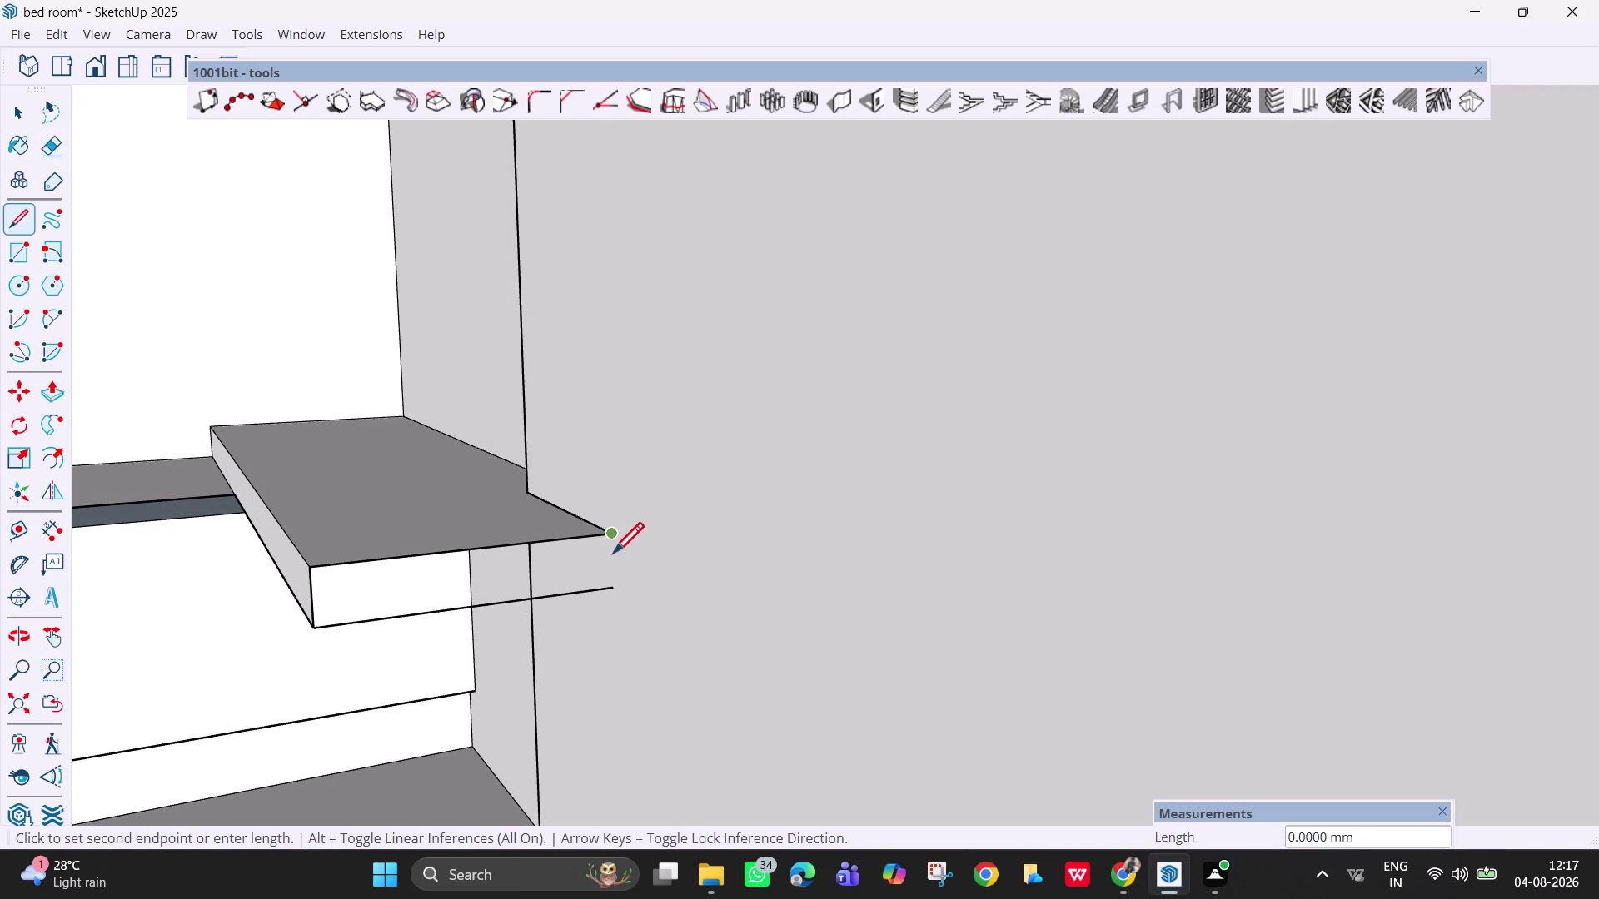
click(615, 587)
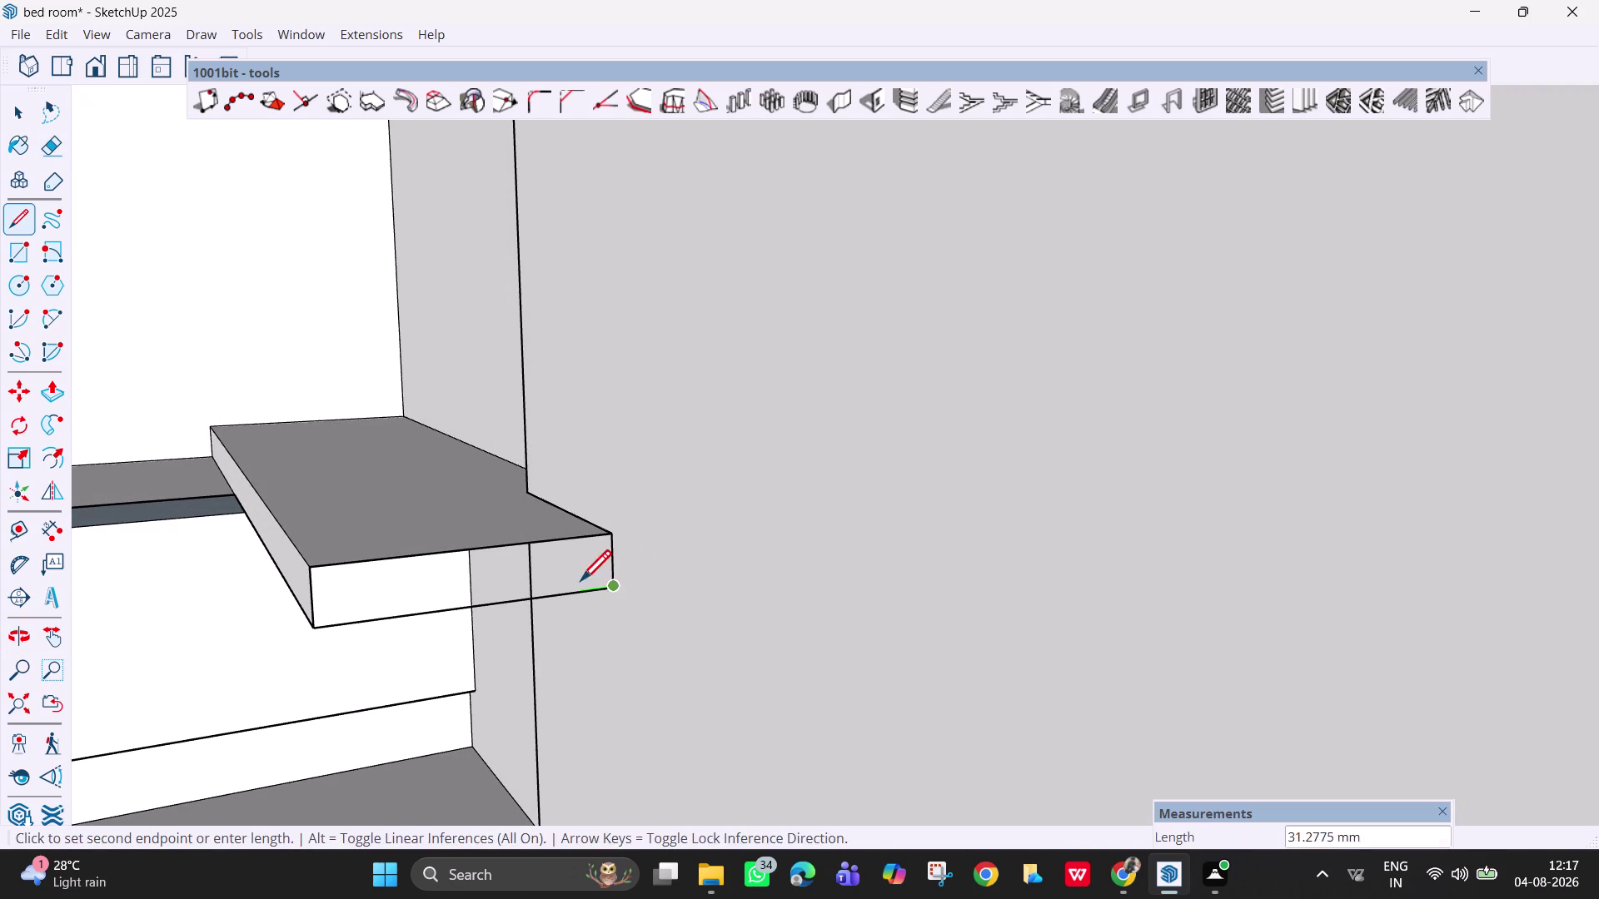
key(space)
Orbit to check the closed ledge end, then tilt the view down toward the floor.
middle_drag(602, 586, 751, 446)
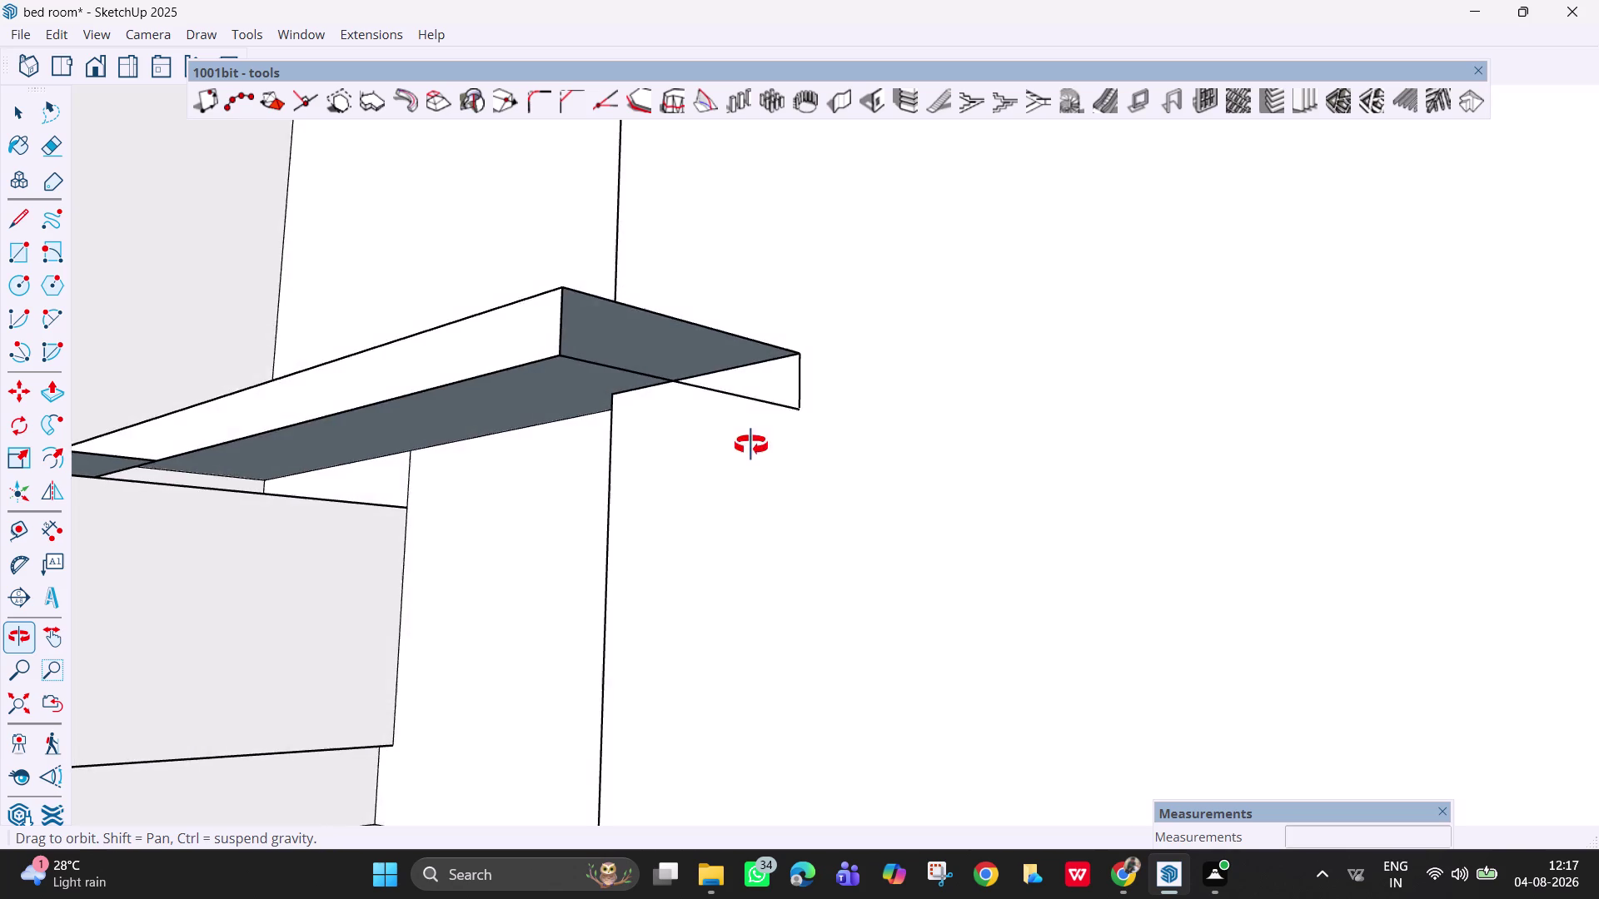
middle_drag(751, 446, 807, 386)
scroll(down, 3)
middle_click(607, 416)
scroll(down, 3)
key(Escape)
scroll(down, 3)
middle_drag(768, 472, 798, 556)
scroll(down, 3)
middle_drag(800, 530, 812, 580)
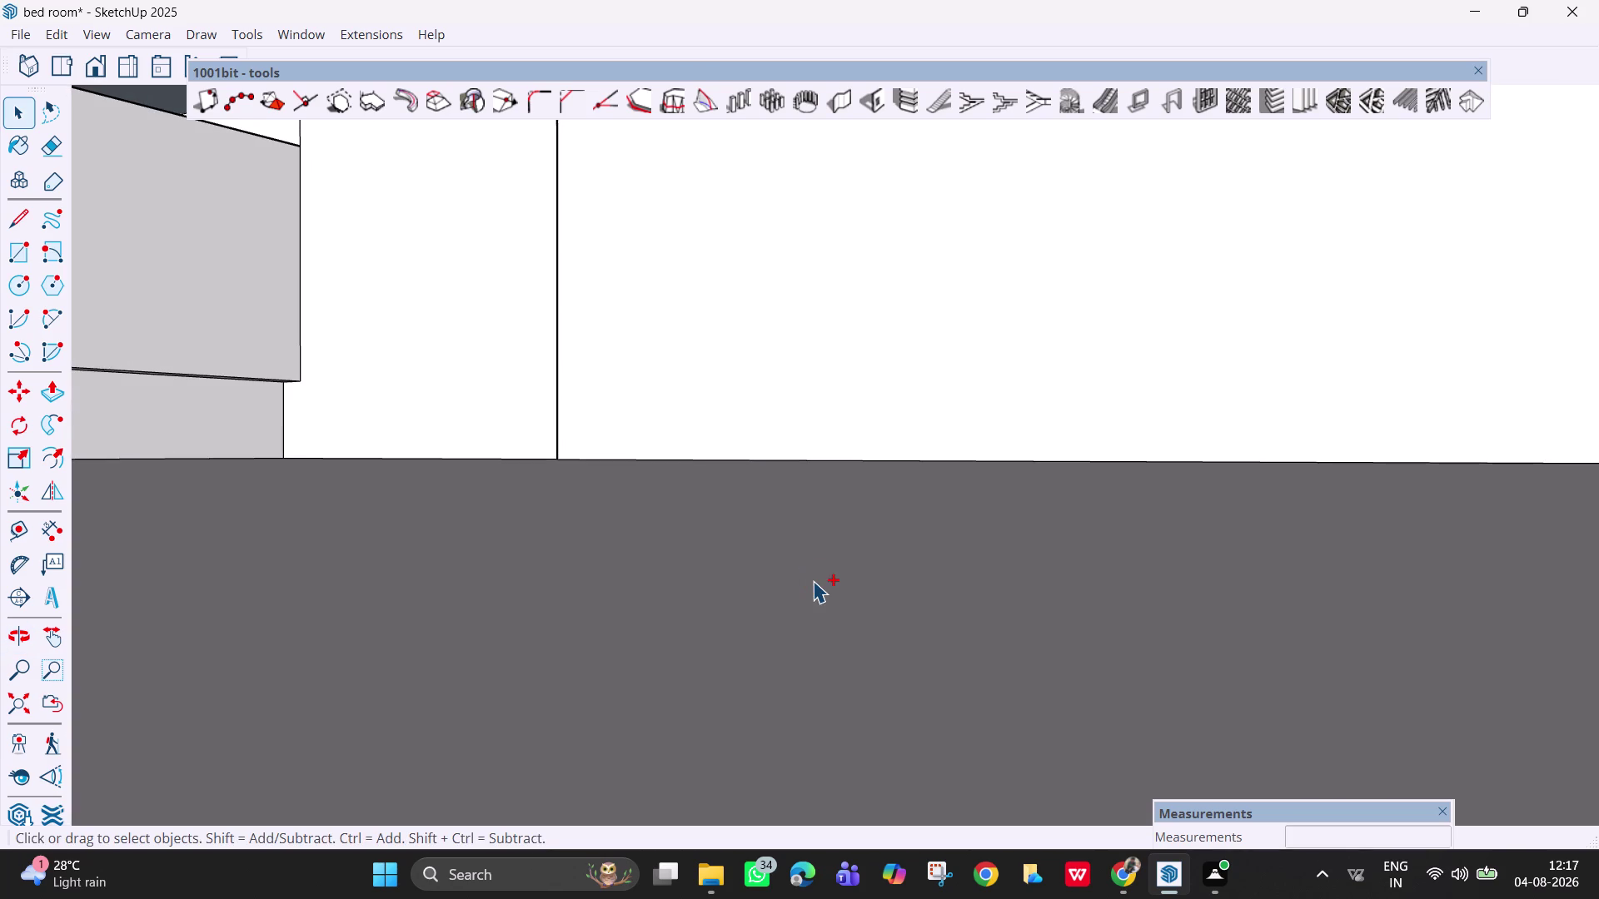
Undo the last two edits, then zoom and pan across the room.
key(ctrl+z)
key(ctrl+z)
scroll(down, 3)
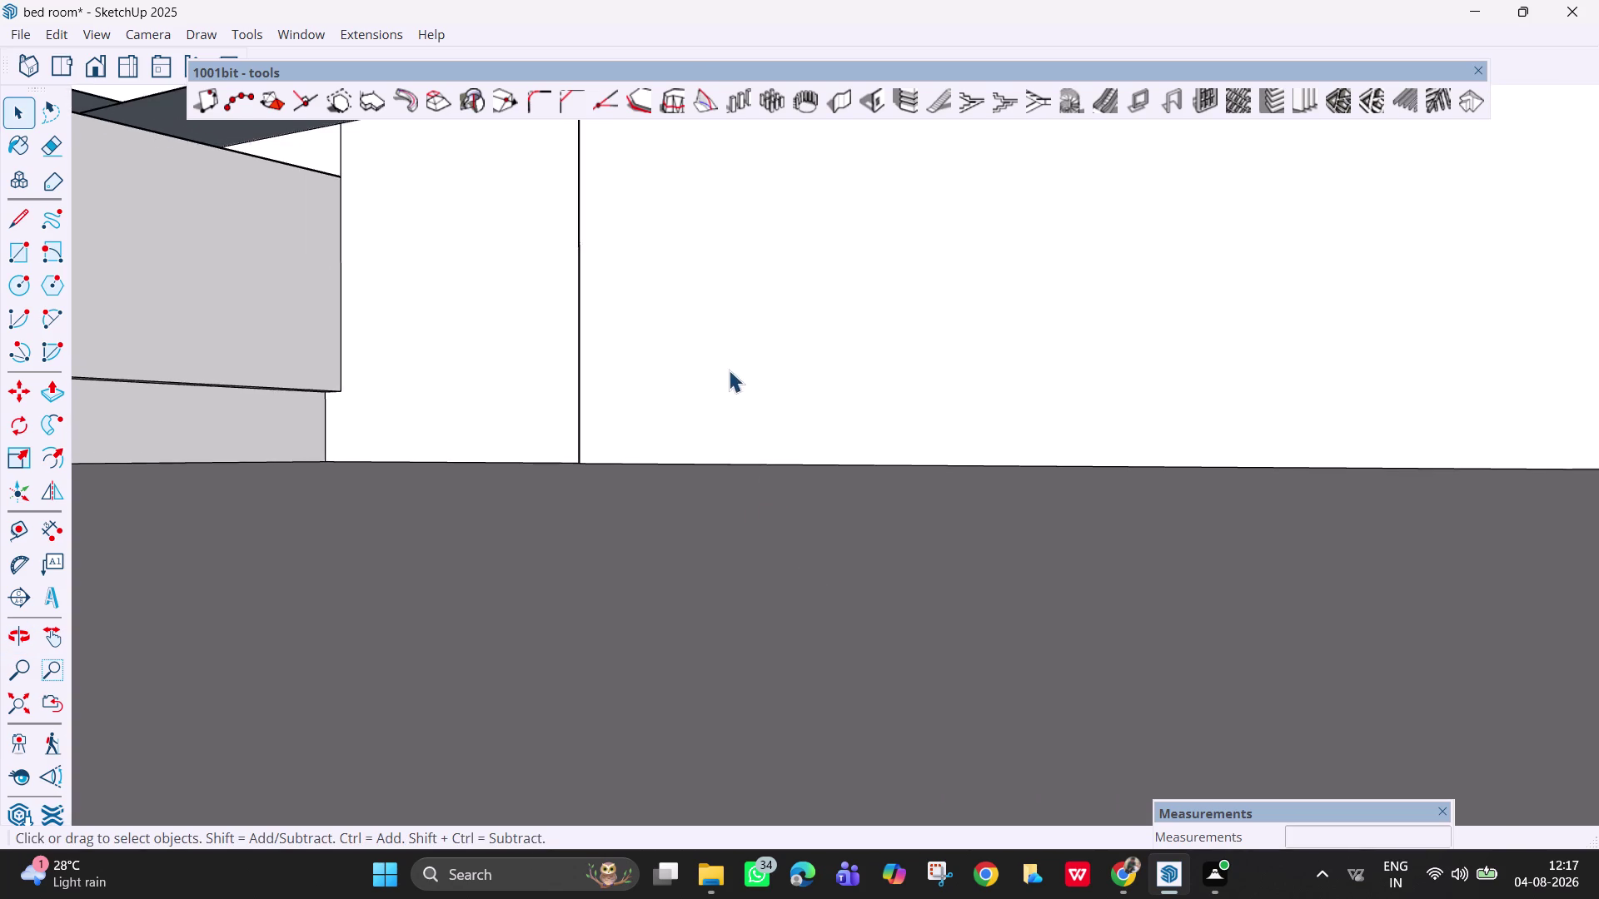
scroll(down, 3)
scroll(down, 3)
middle_drag(708, 366, 752, 564)
scroll(down, 3)
Pan and orbit the view toward the floor, the platform and the ledge above it.
key(h)
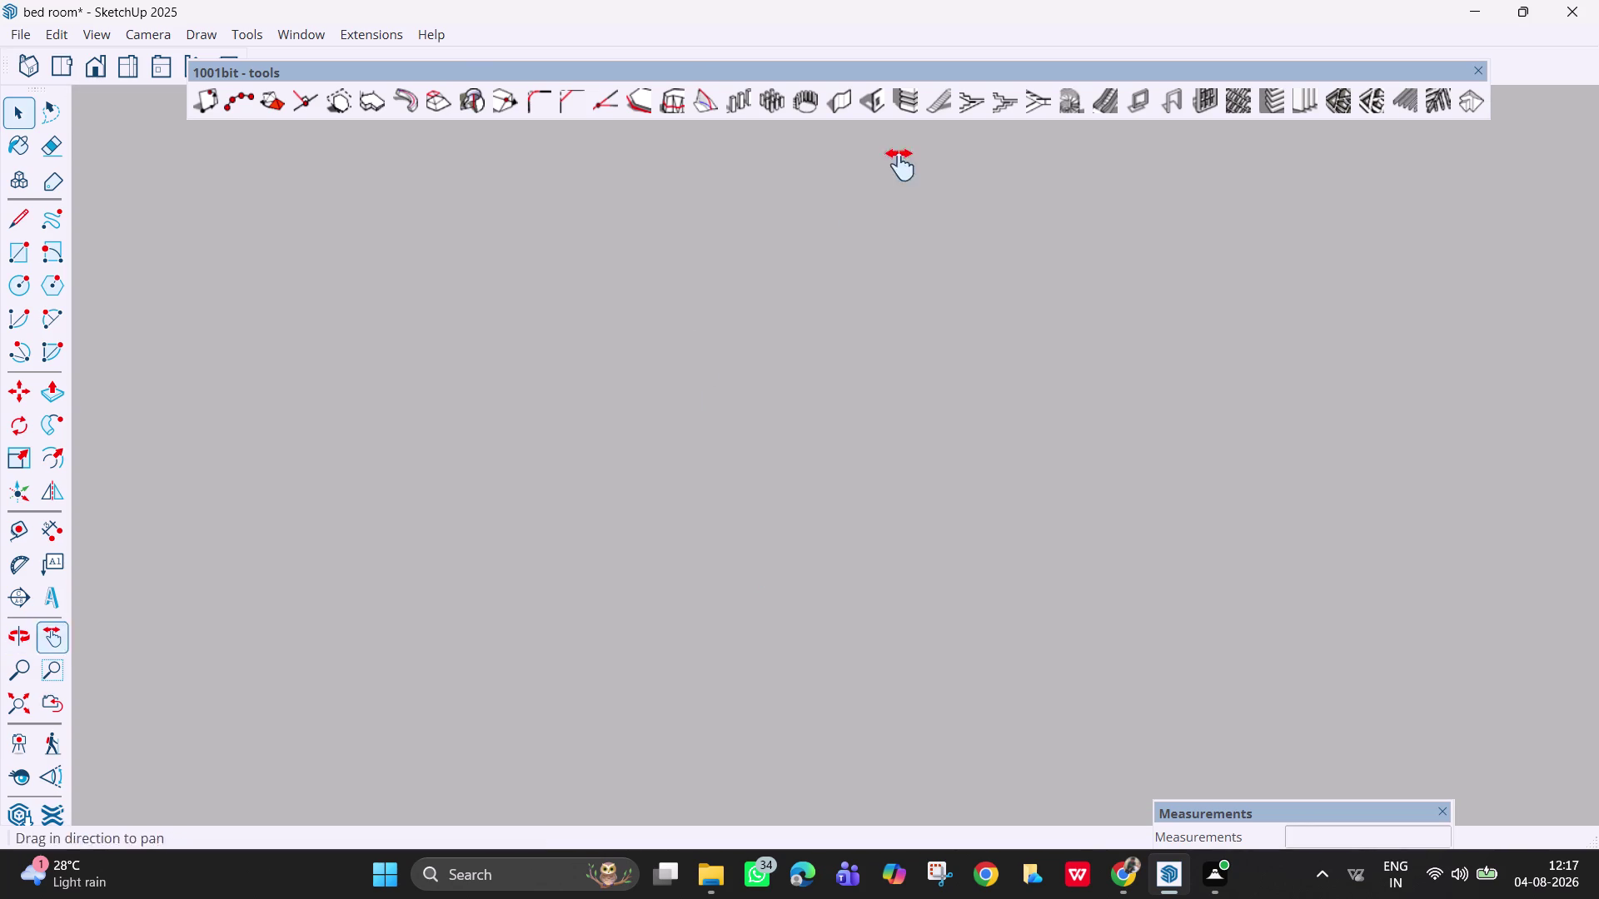
drag(901, 165, 932, 552)
scroll(down, 3)
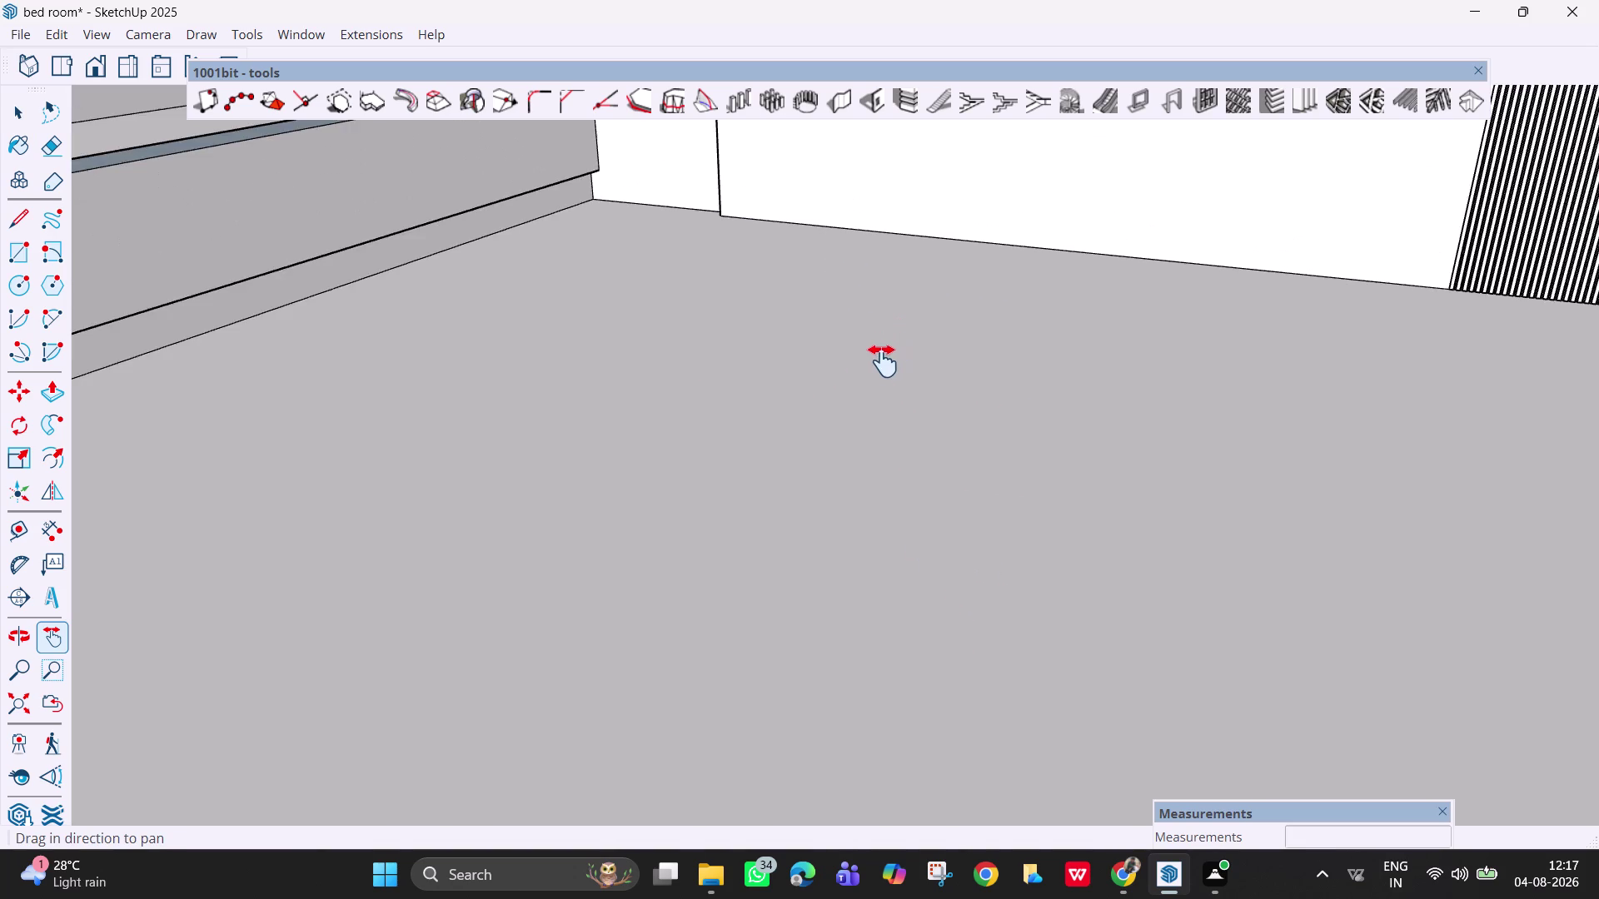
scroll(down, 3)
key(h)
drag(861, 342, 866, 620)
scroll(up, 3)
middle_drag(709, 378, 709, 360)
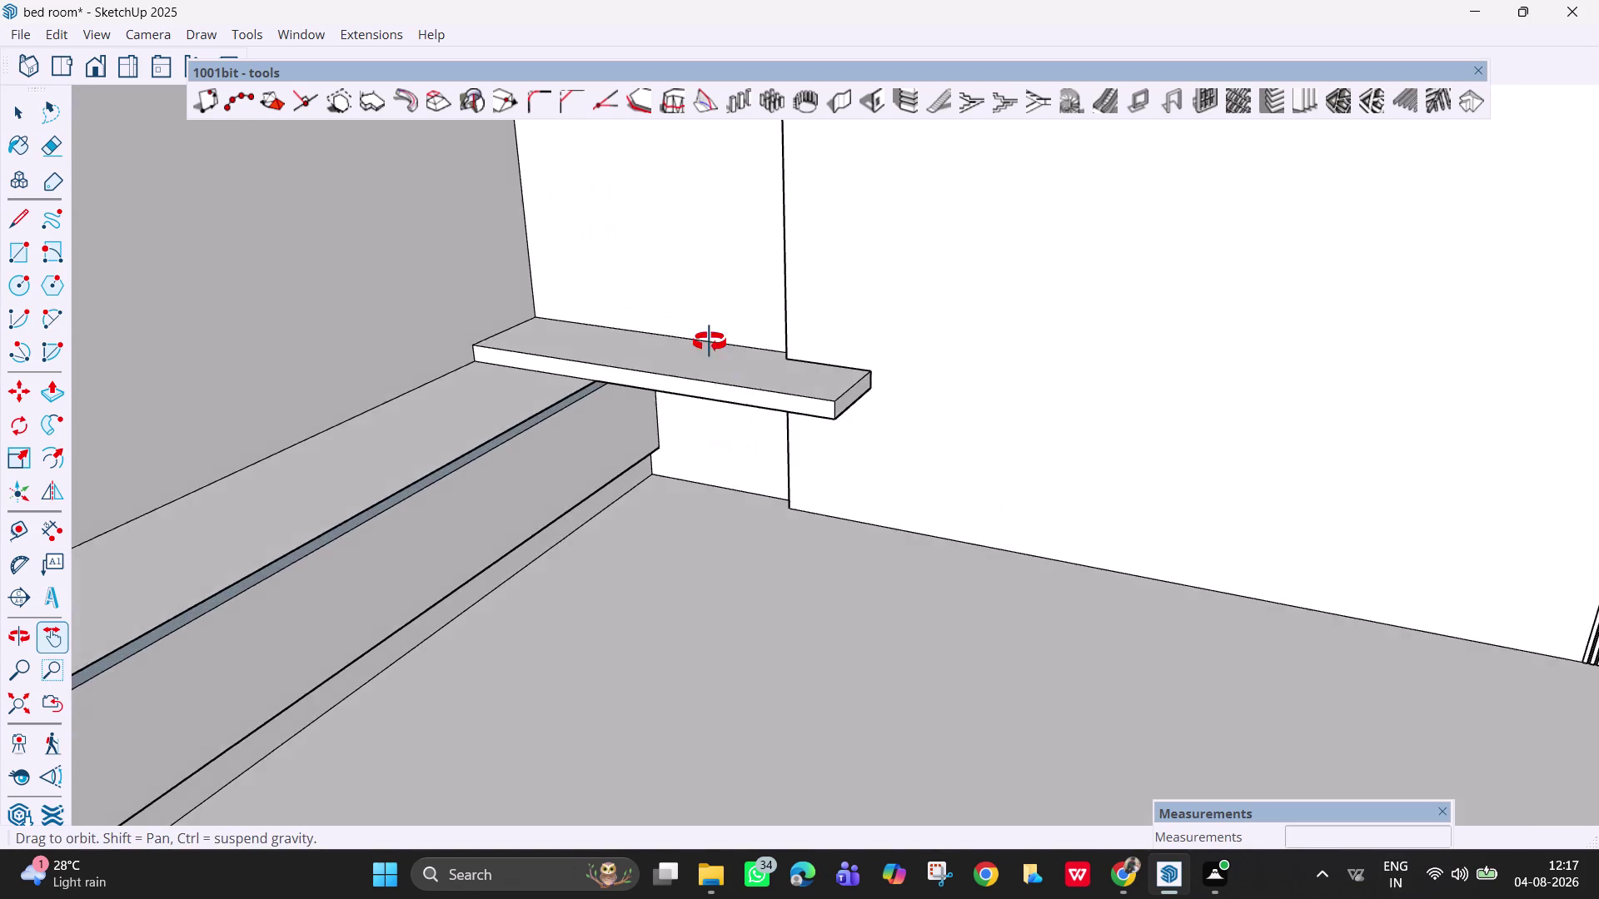
middle_drag(709, 360, 722, 246)
scroll(up, 3)
middle_drag(710, 376, 812, 333)
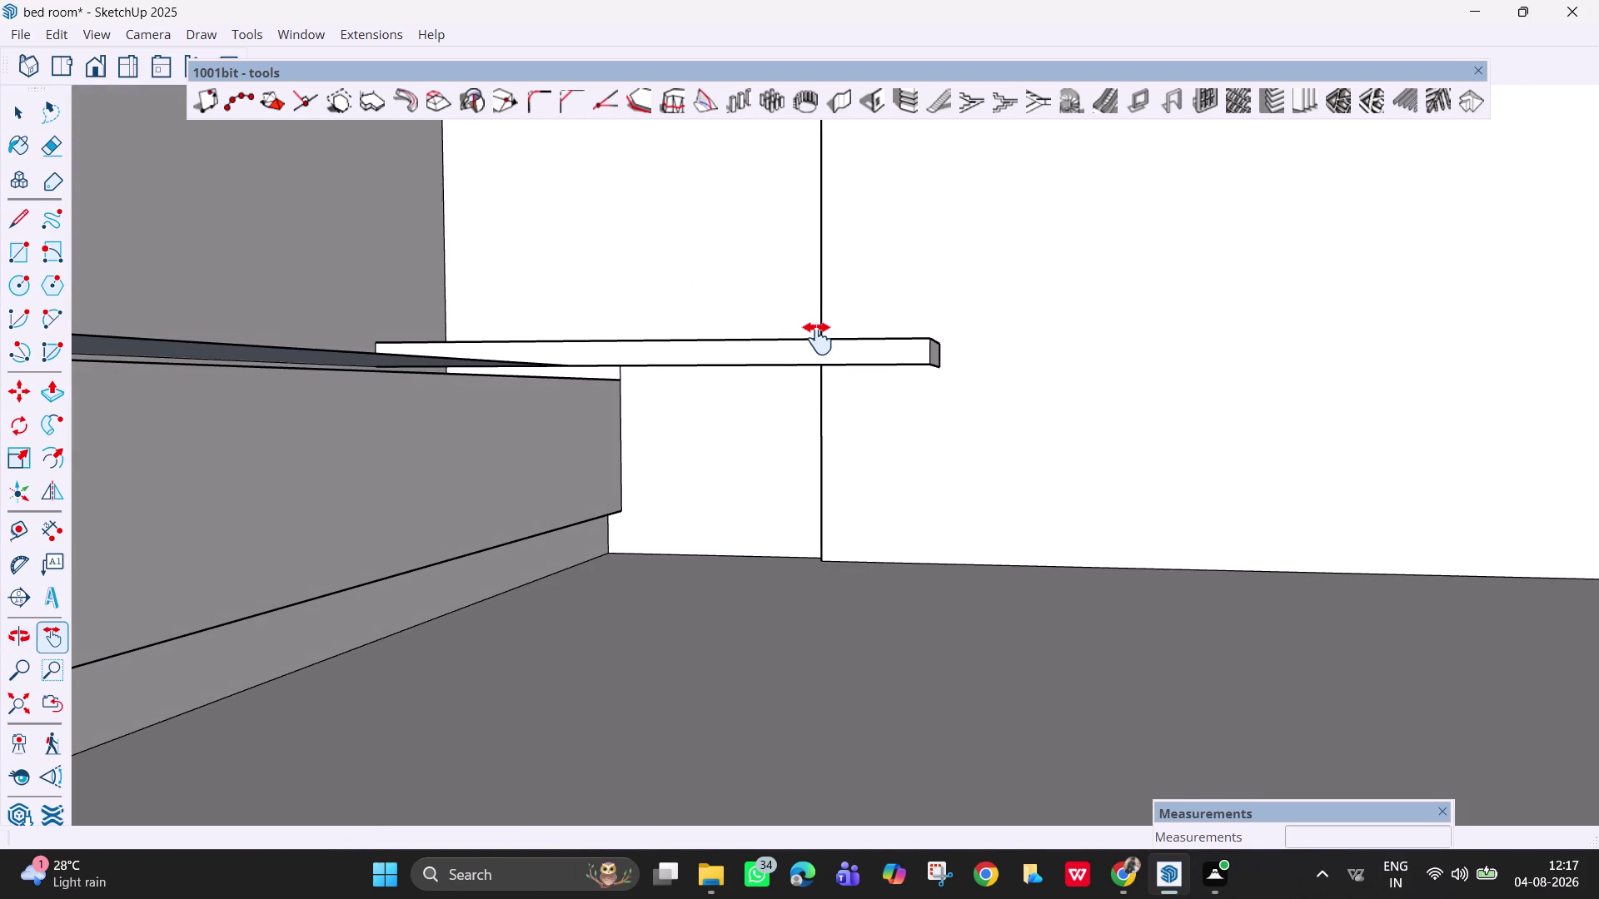
Undo six more edits and orbit to where the platform meets the wall.
key(ctrl+z)
key(ctrl+z)
key(ctrl+z)
key(ctrl+z)
key(ctrl+z)
key(ctrl+z)
middle_drag(810, 358, 821, 379)
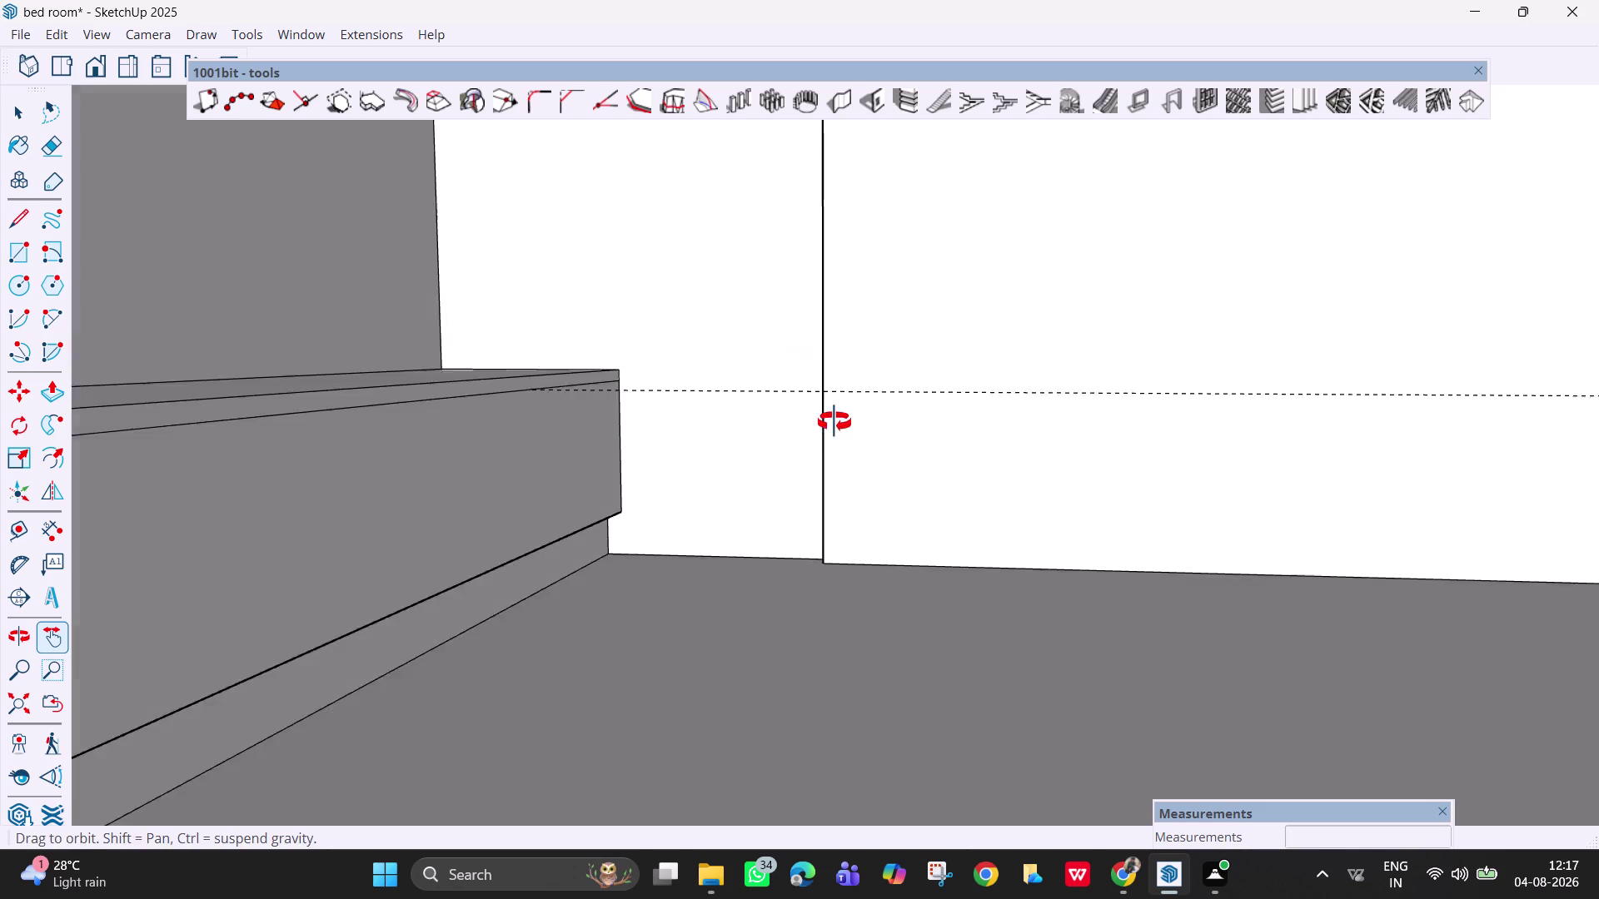
middle_drag(821, 379, 736, 639)
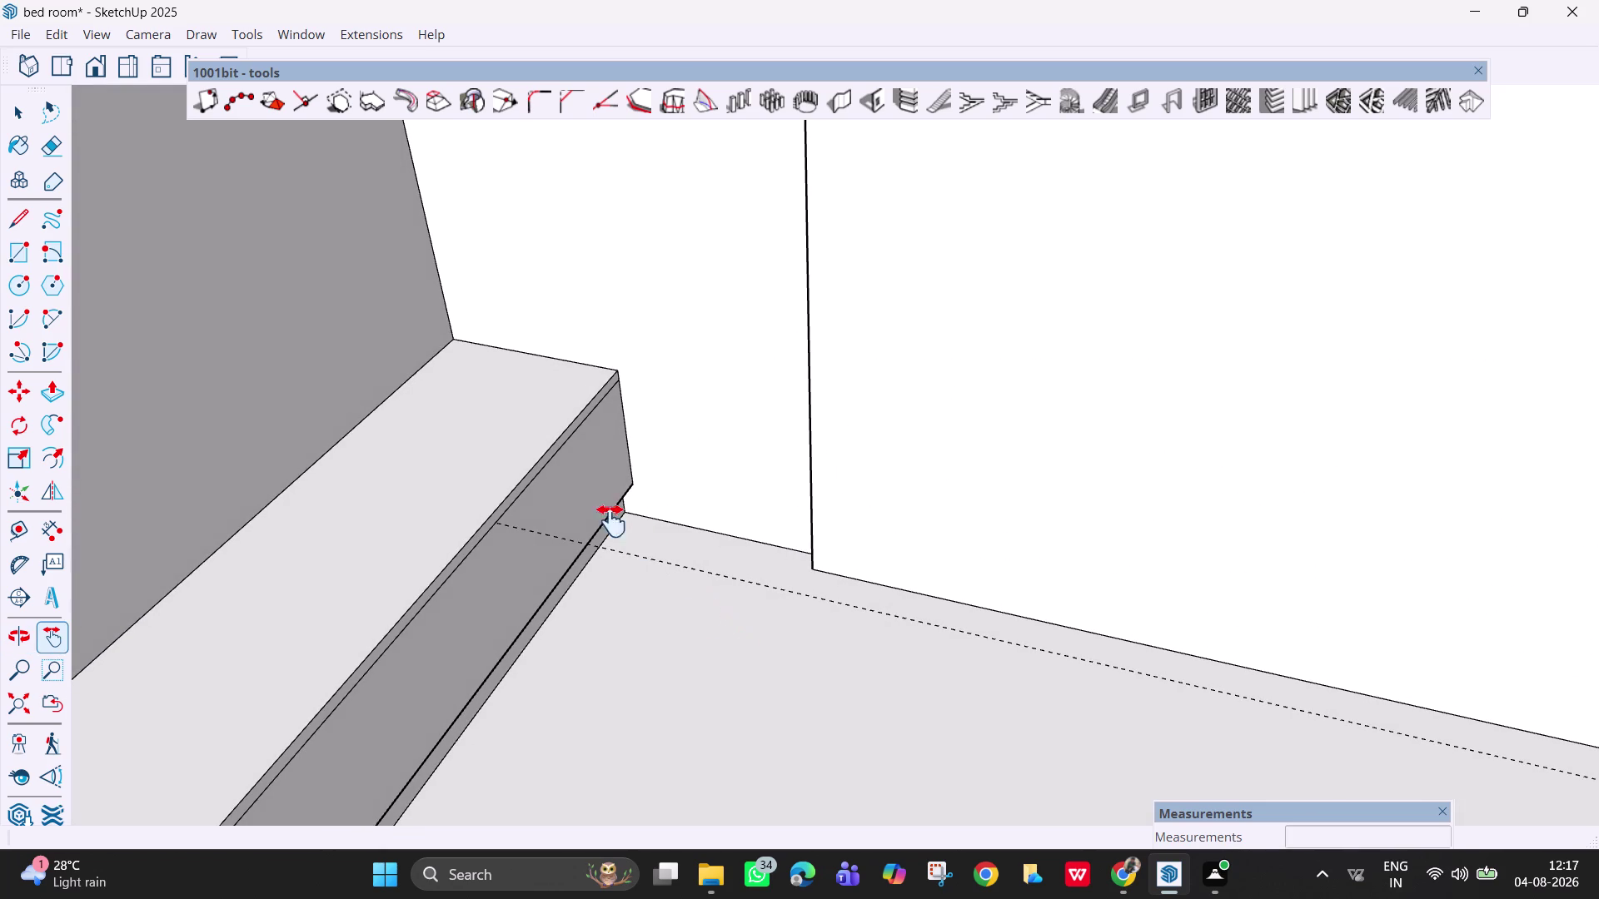
key(grave)
Erase the old dashed guide across the floor beside the platform.
key(e)
drag(655, 560, 656, 577)
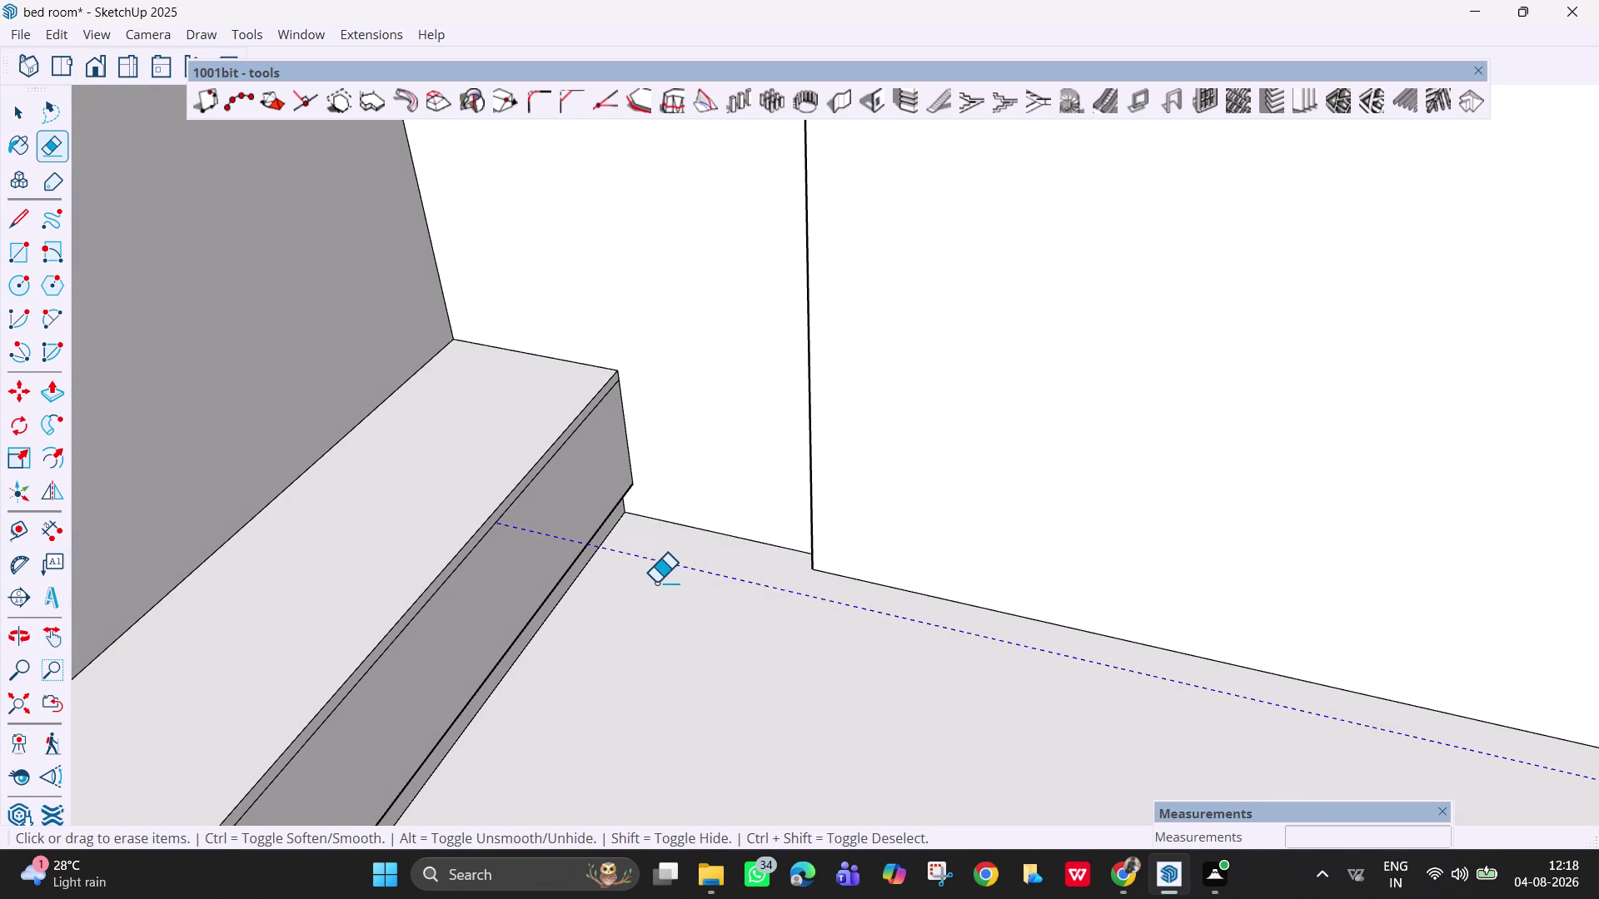
drag(656, 577, 656, 588)
key(r)
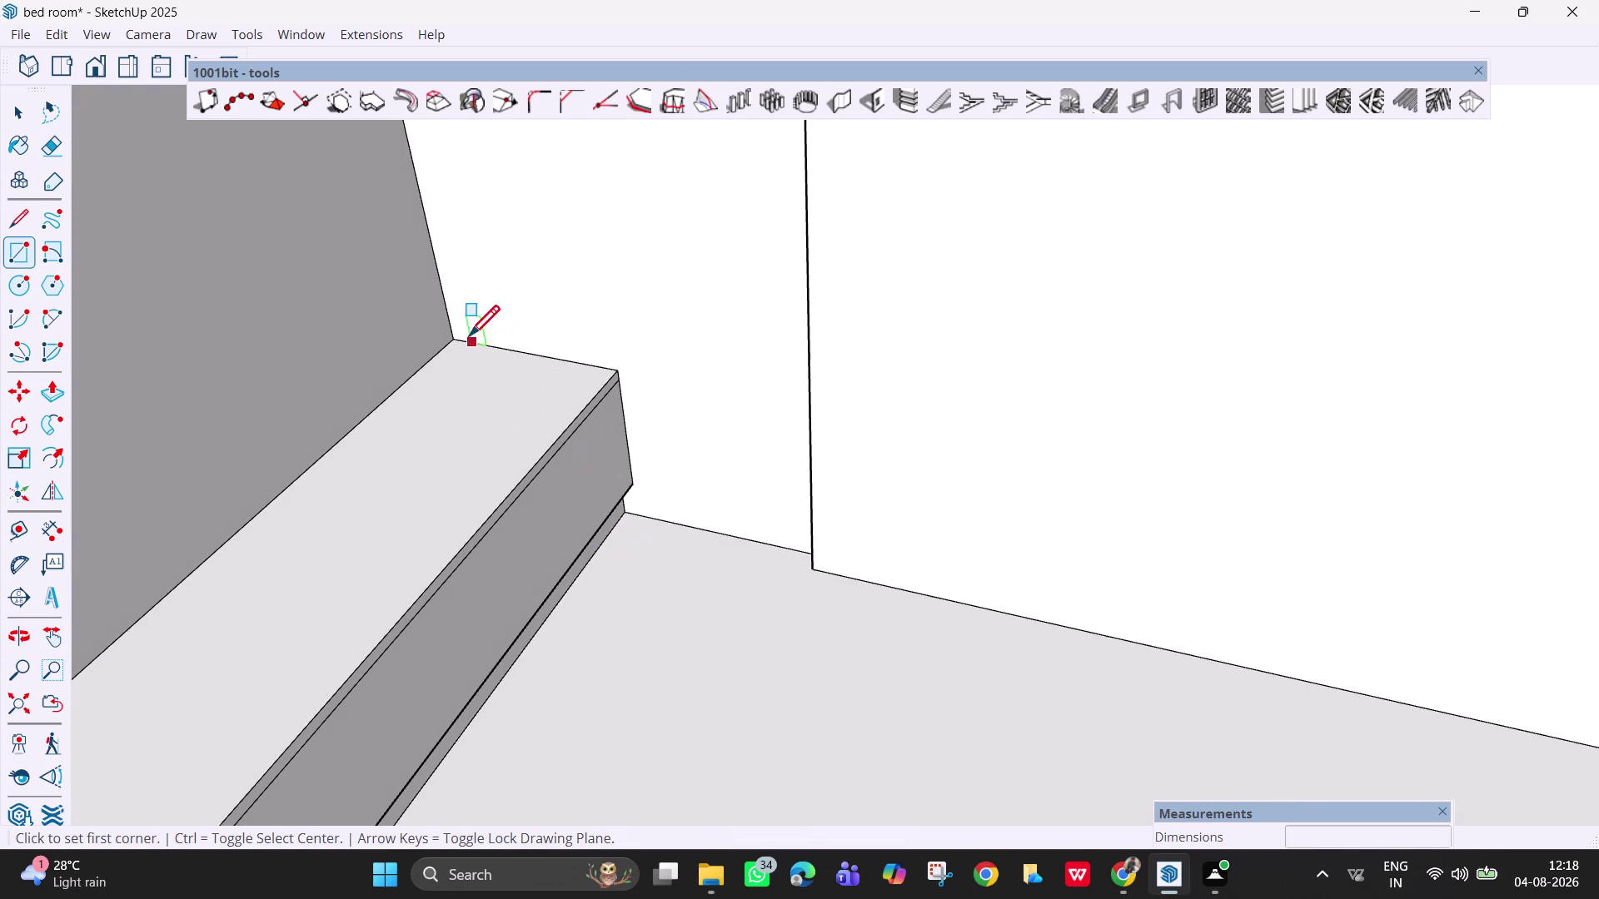
click(459, 338)
key(Escape)
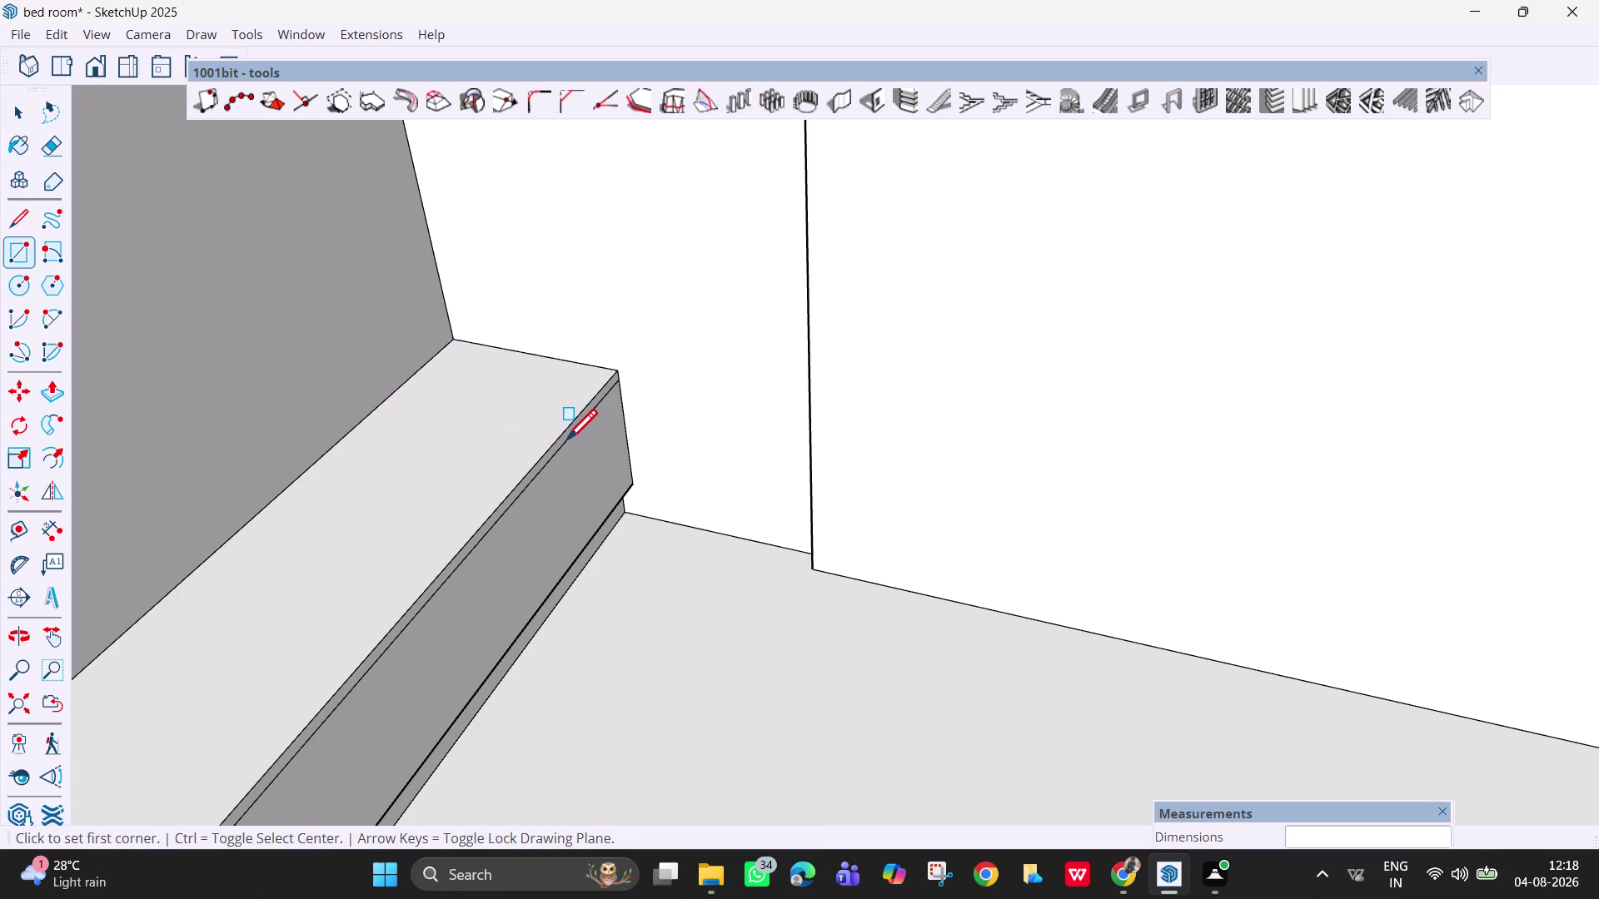
Place two Tape Measure guides from the platform's back edge, then erase the extra one.
key(t)
click(570, 363)
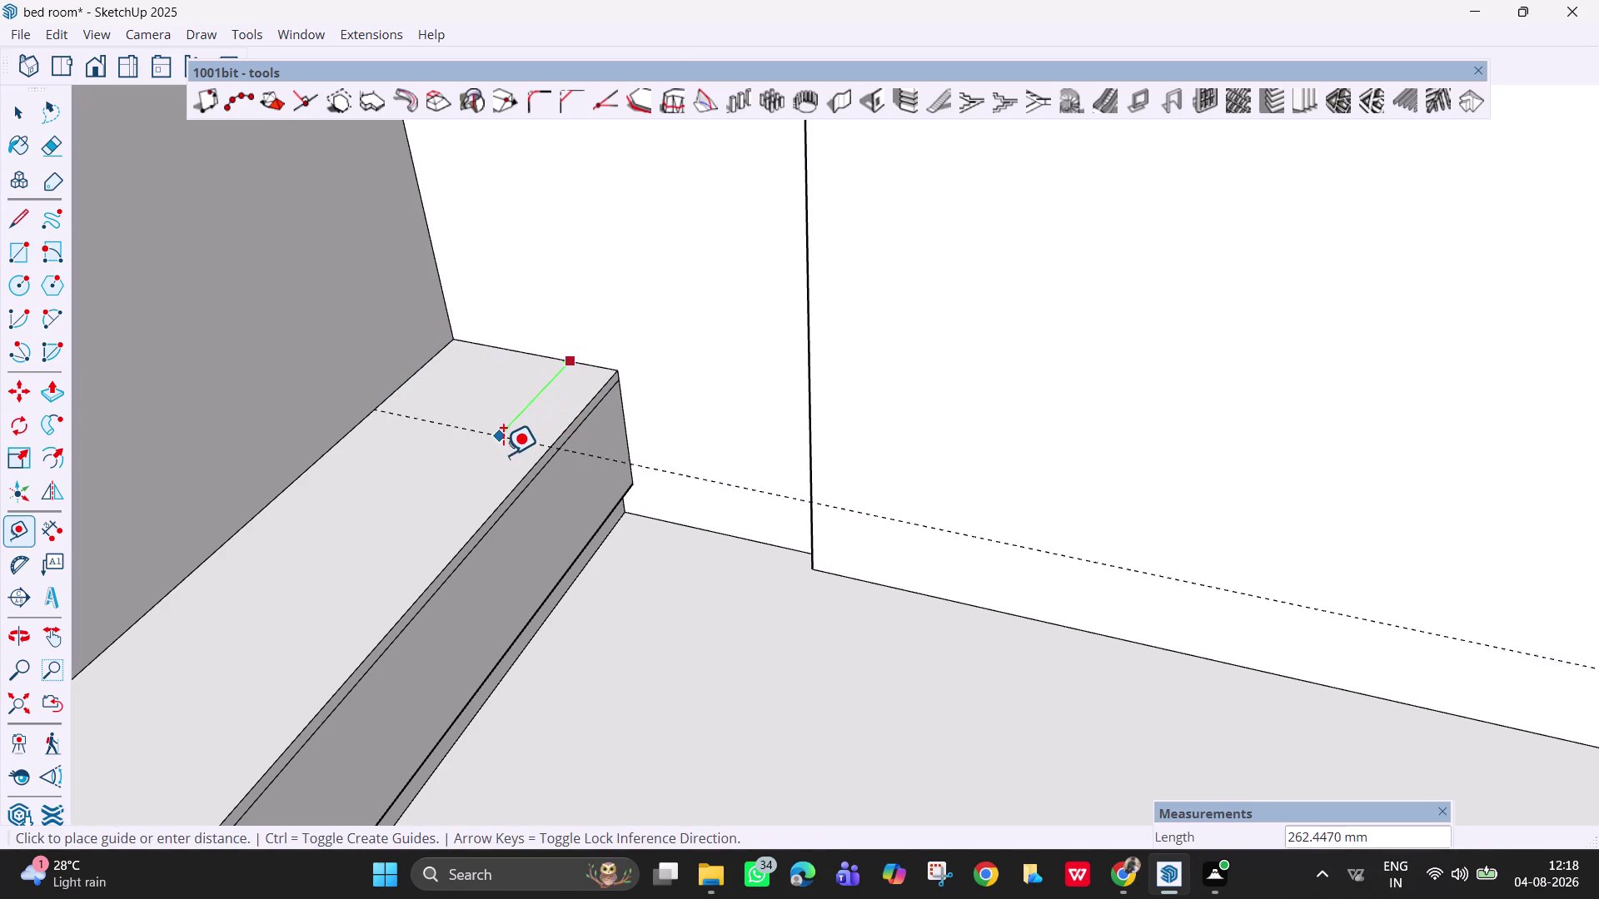
click(500, 467)
middle_drag(610, 441, 559, 567)
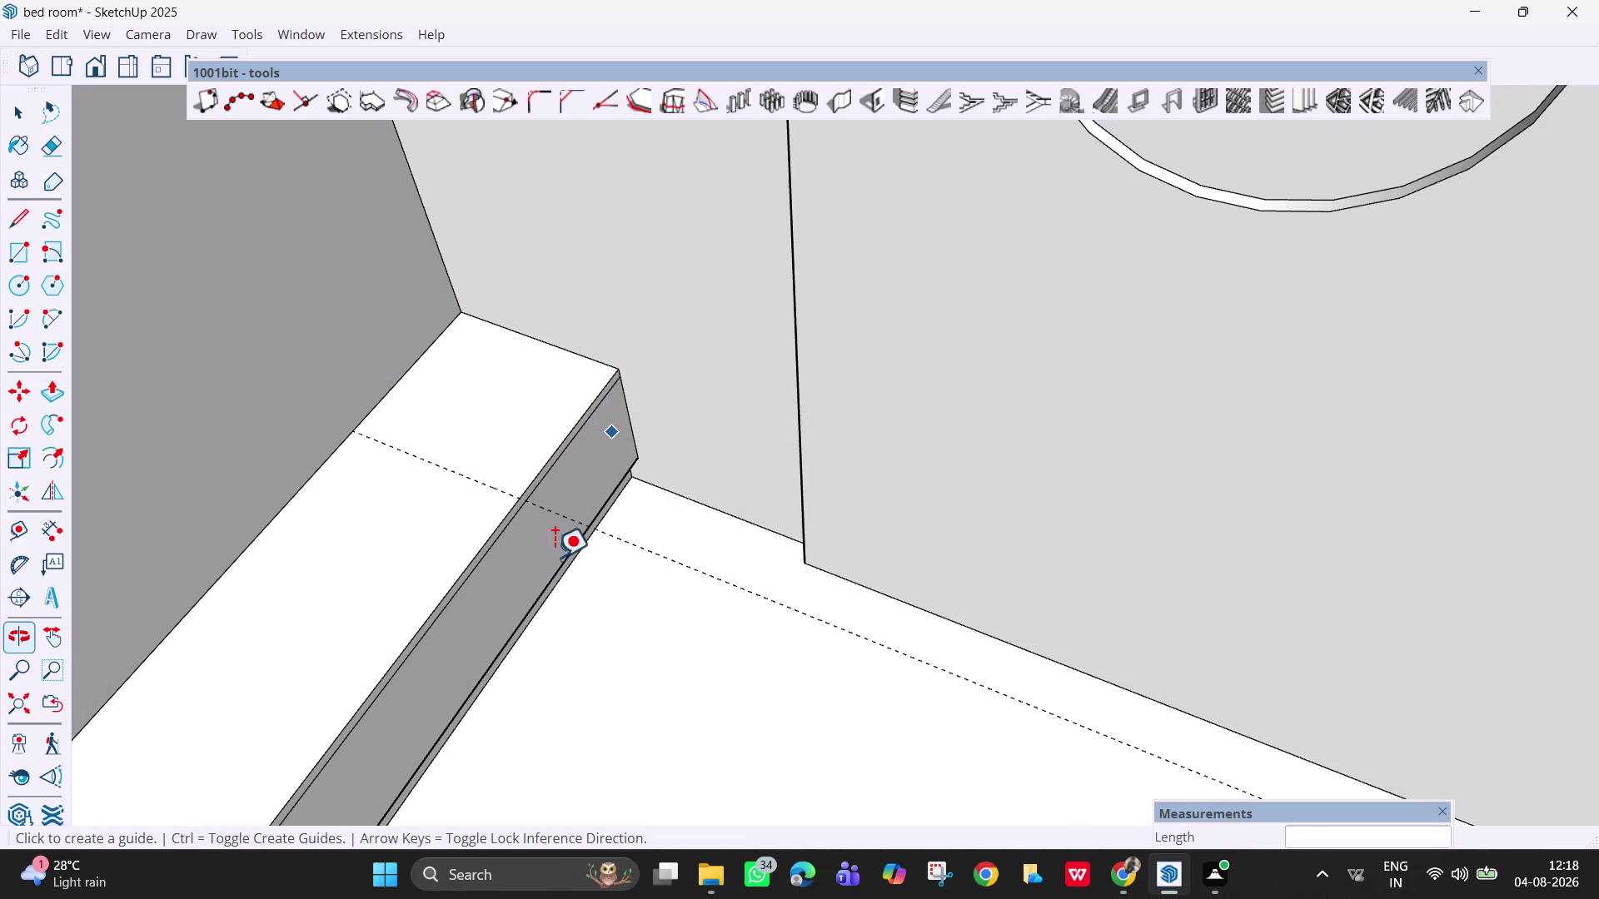
middle_drag(613, 435, 597, 516)
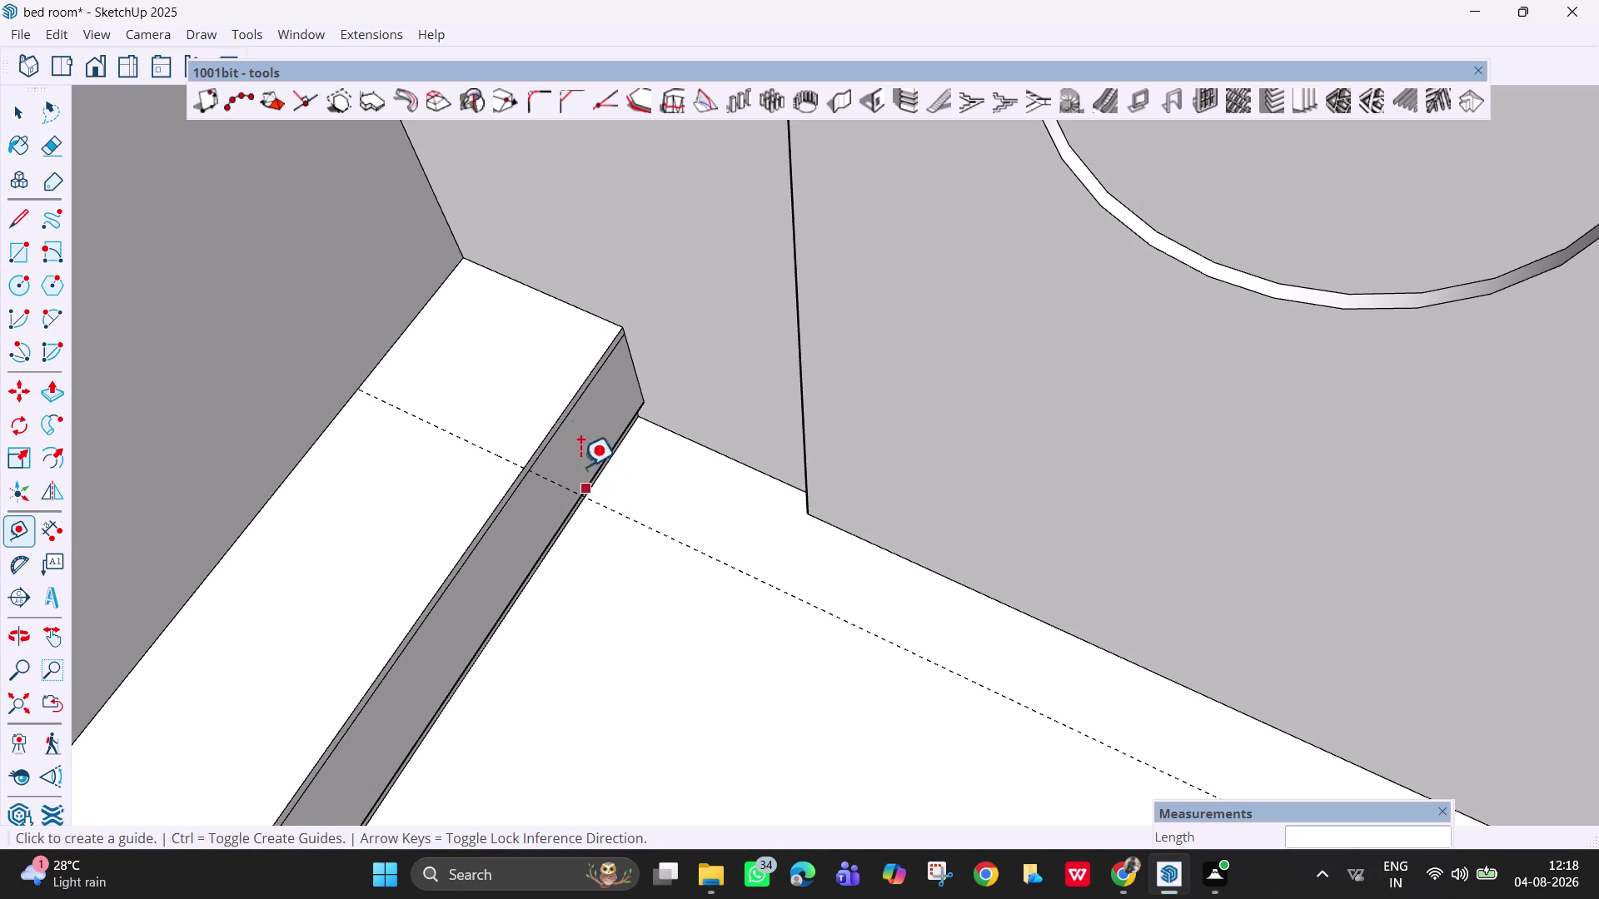
click(575, 301)
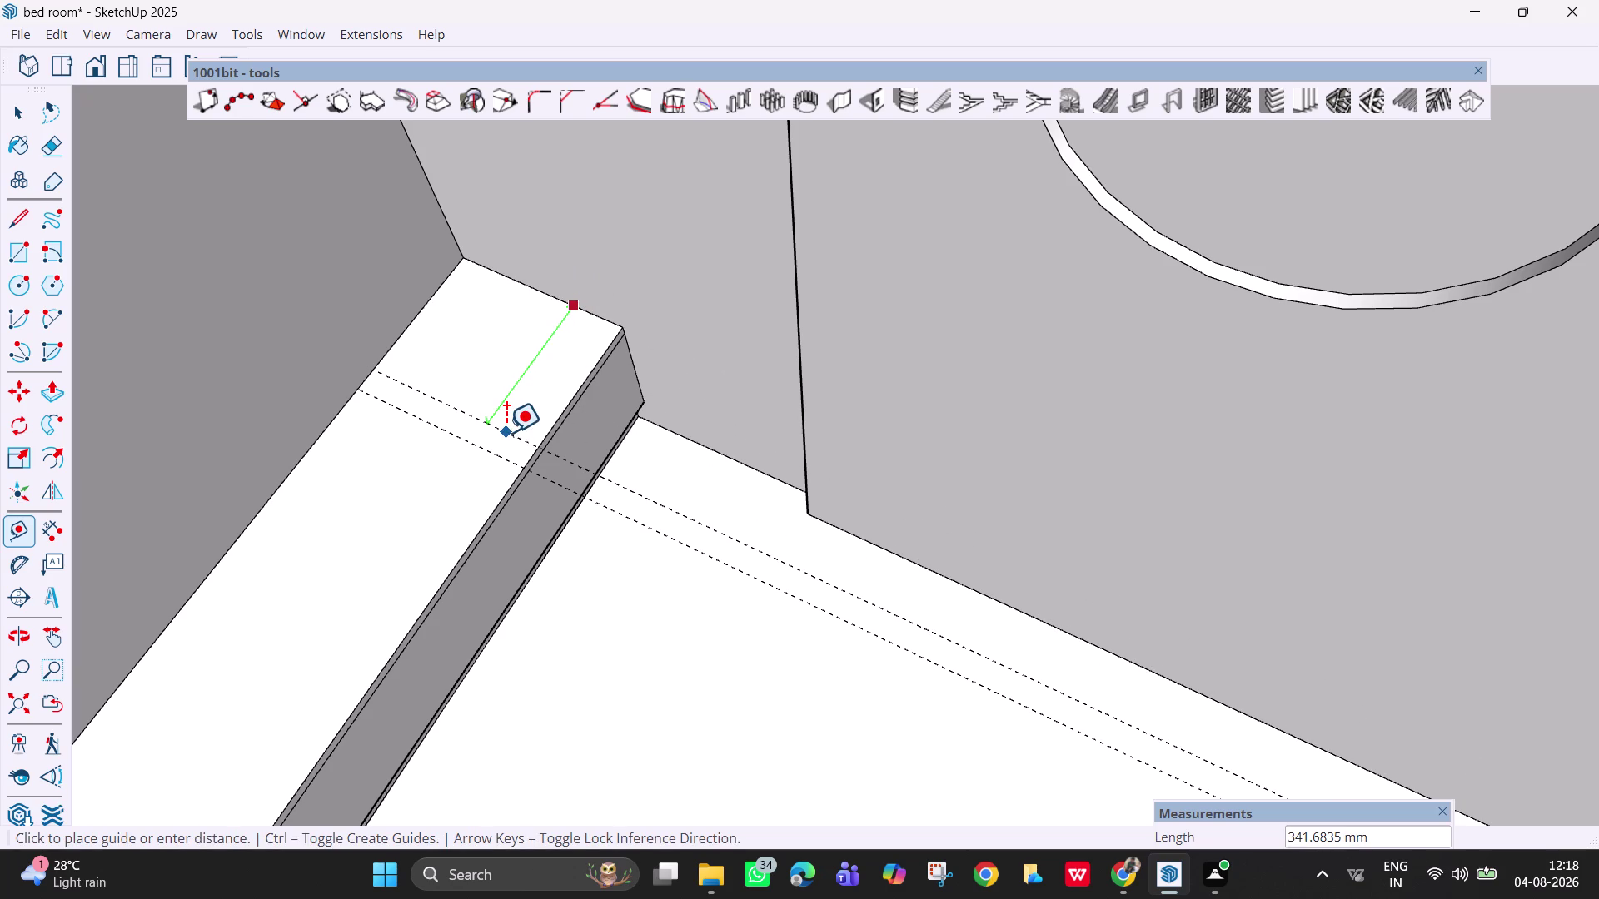
click(505, 432)
key(space)
key(e)
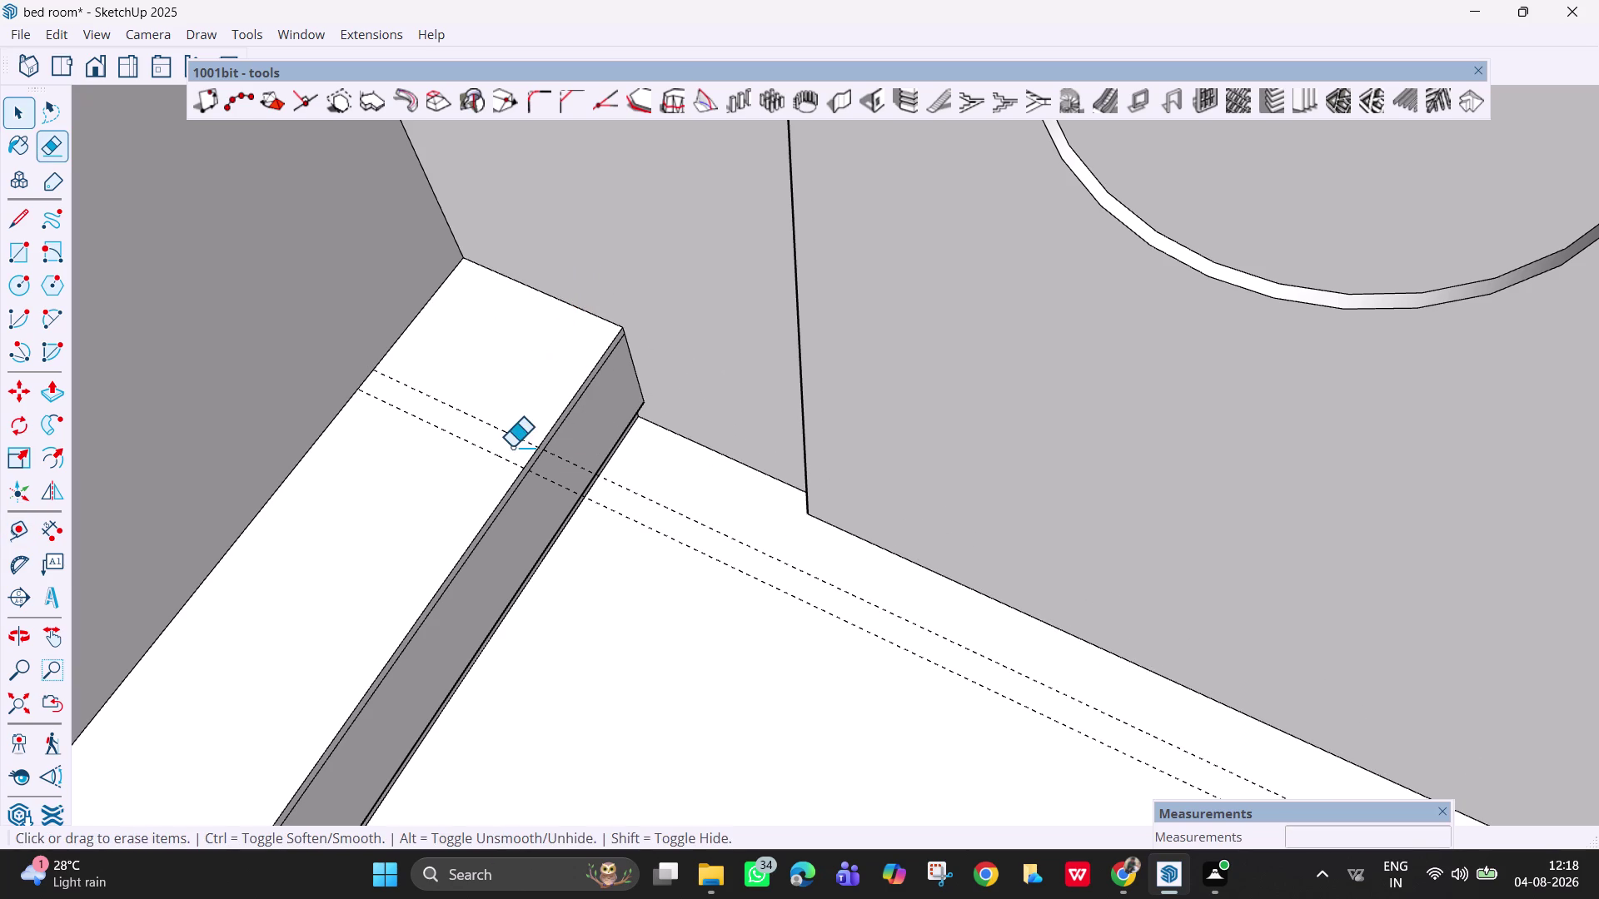
drag(512, 446, 491, 474)
Draw a rectangle from the platform's back corner to where the guide meets the wall.
key(r)
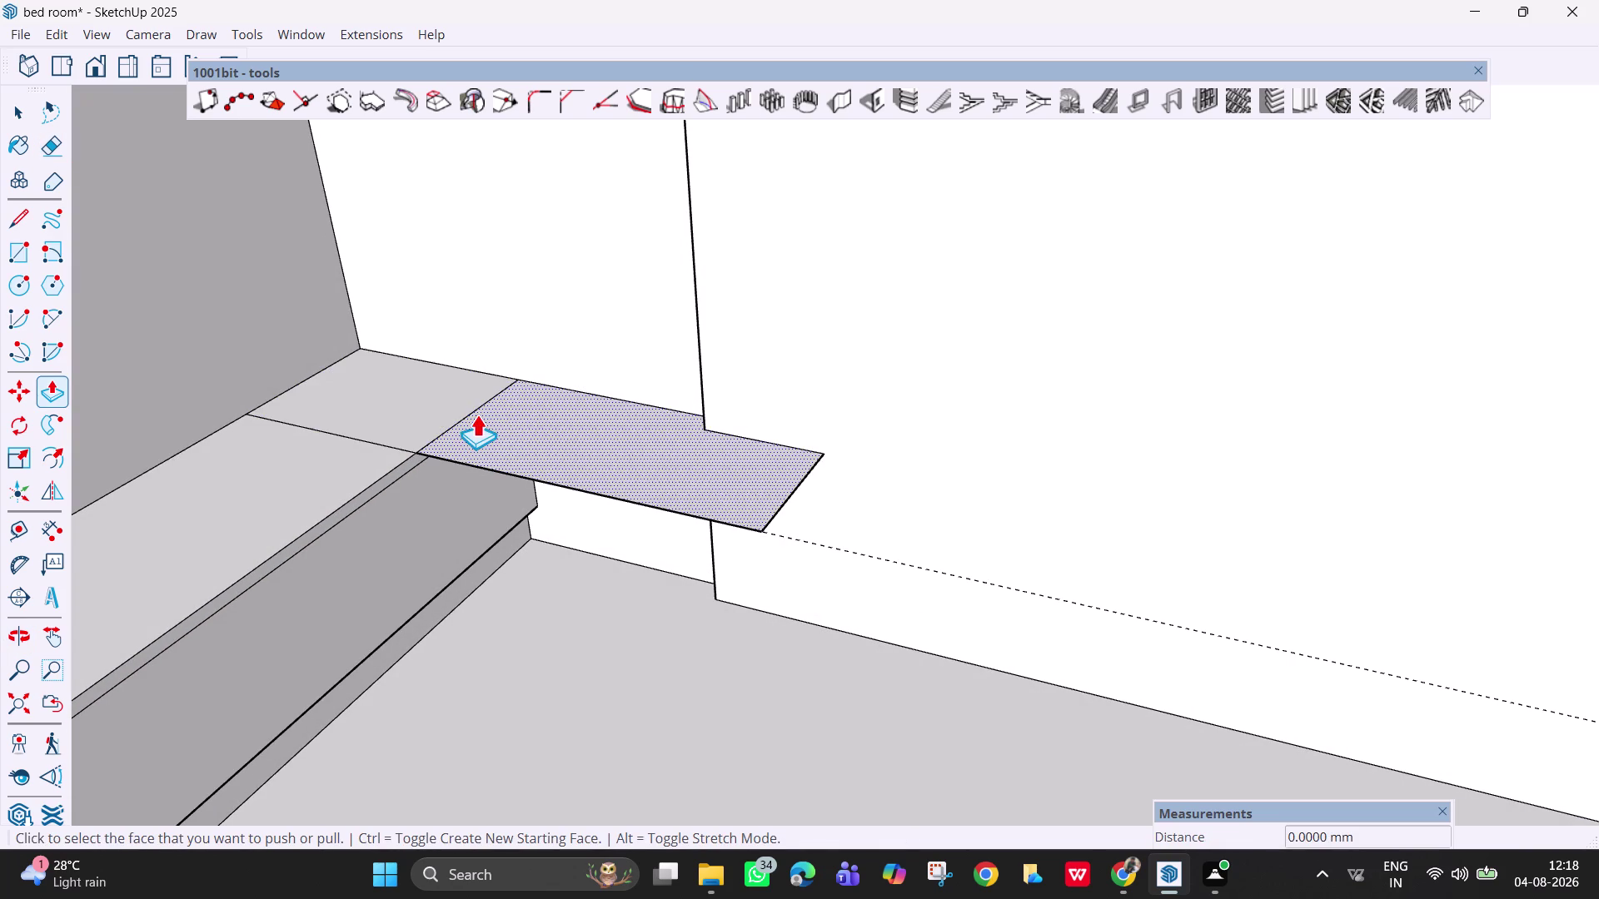
Undo three edits and start a rectangle at the wall corner.
key(ctrl+z)
key(ctrl+z)
key(ctrl+z)
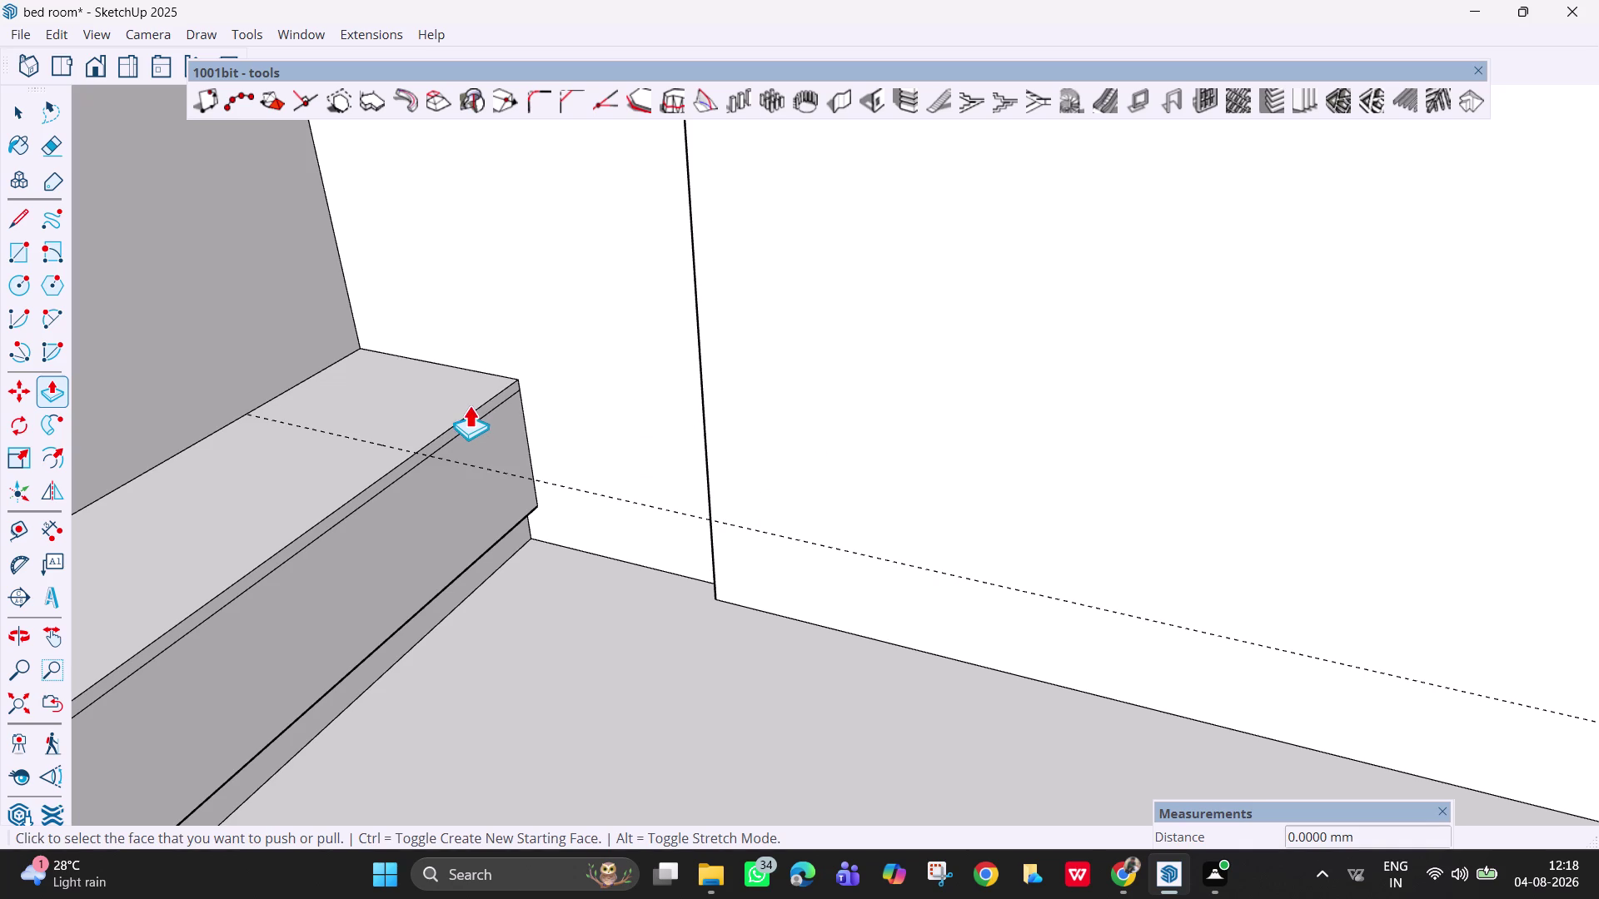
key(r)
click(364, 343)
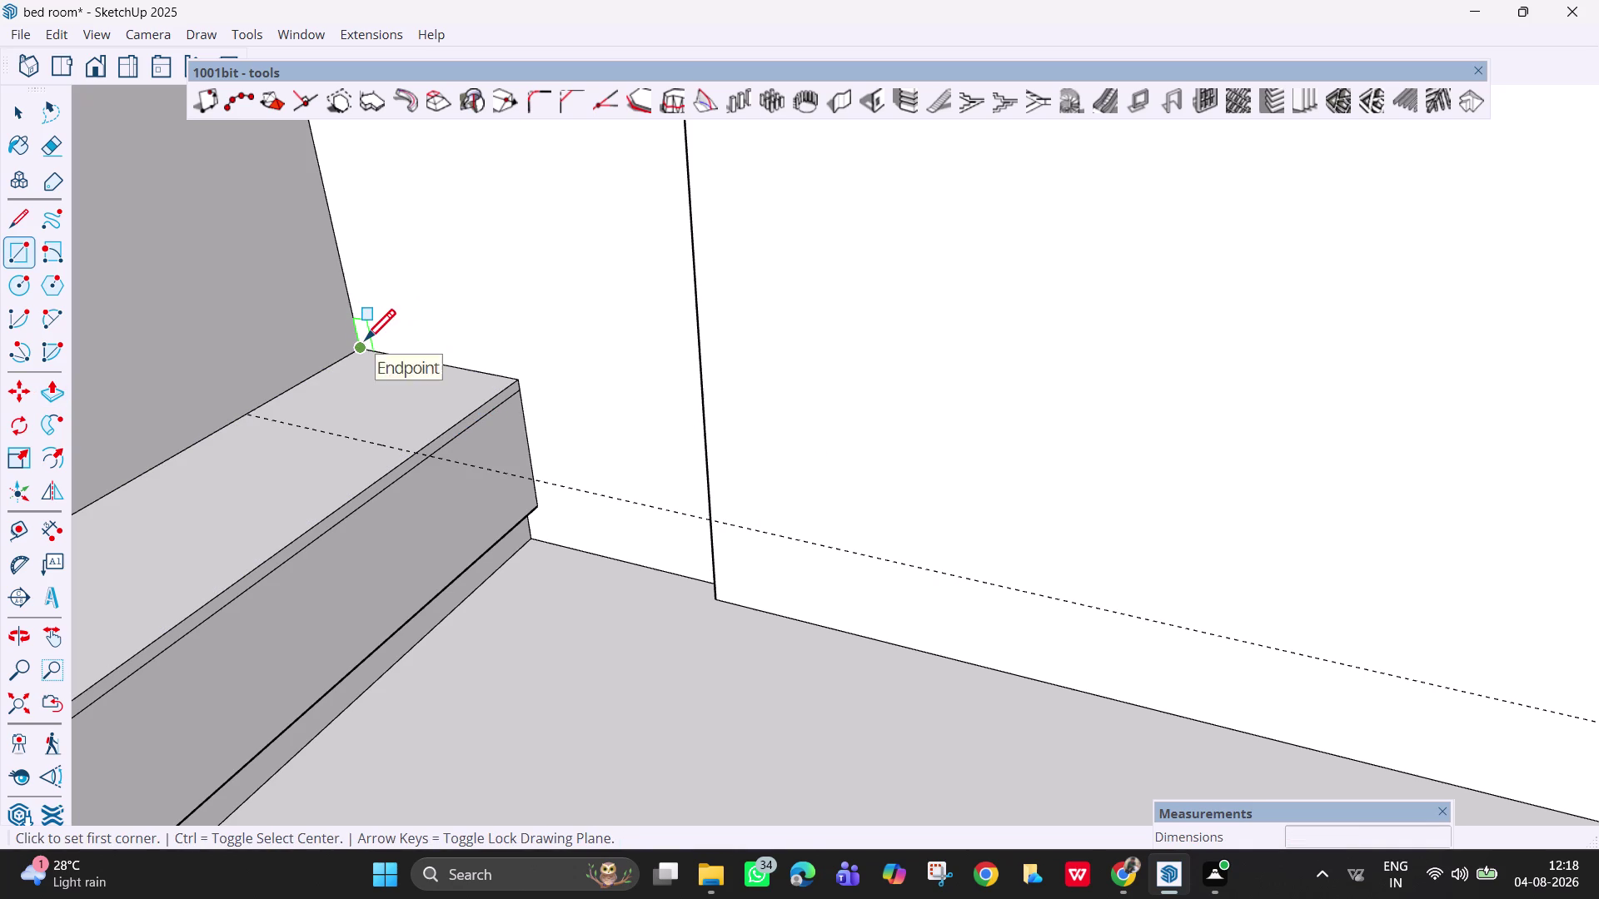
click(746, 524)
Erase the line splitting the floor piece, undo it, and orbit around the piece.
key(e)
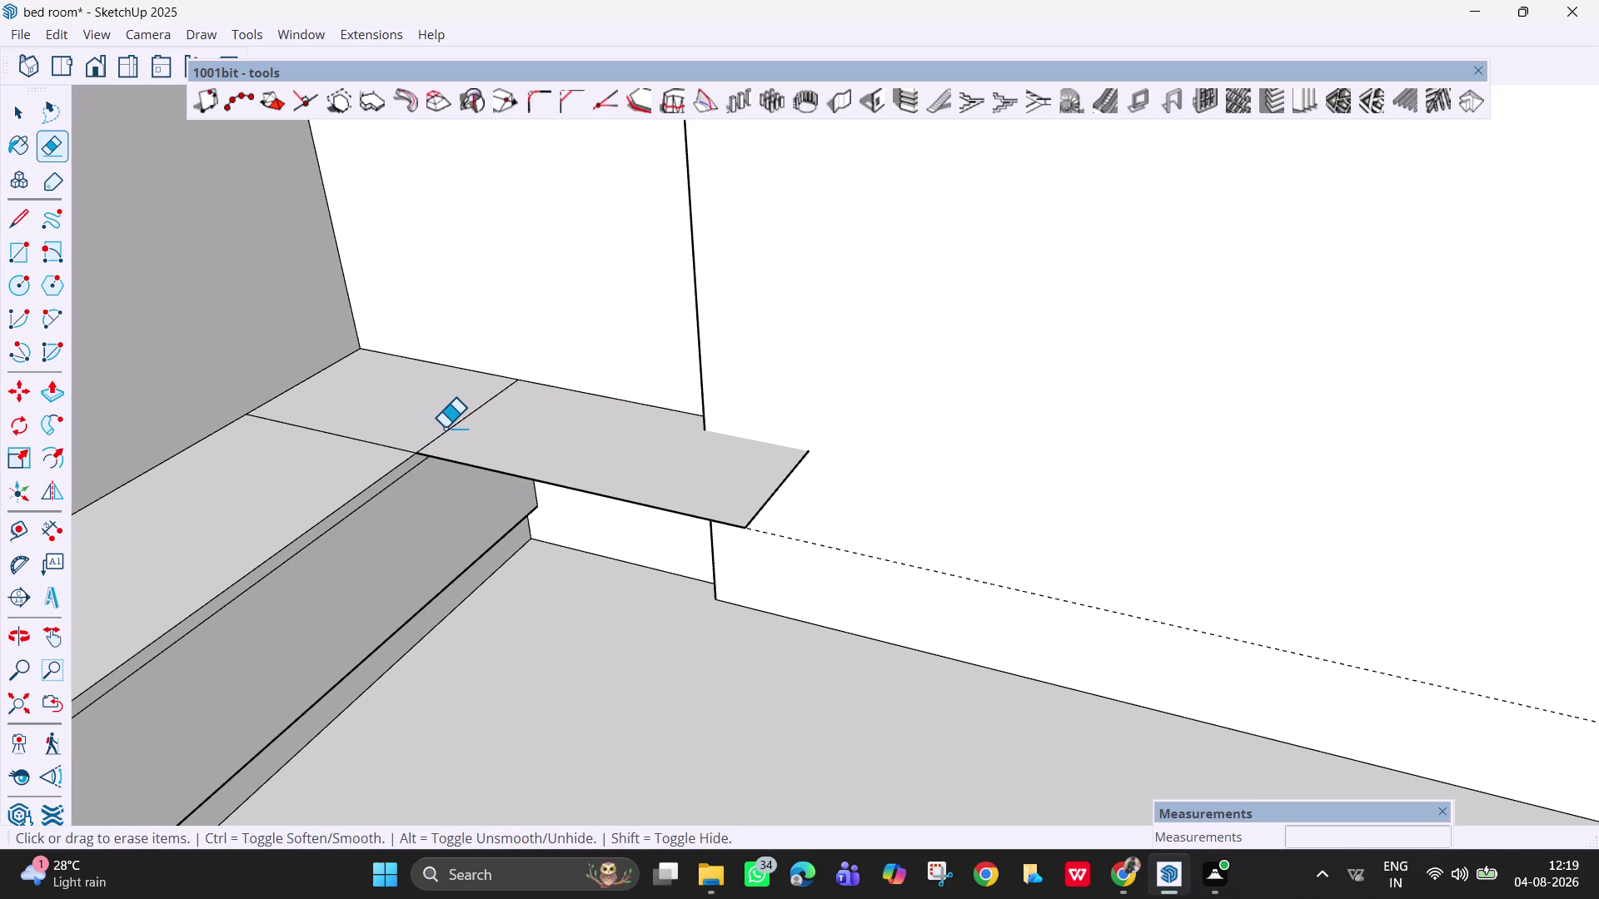
click(444, 427)
drag(445, 427, 458, 435)
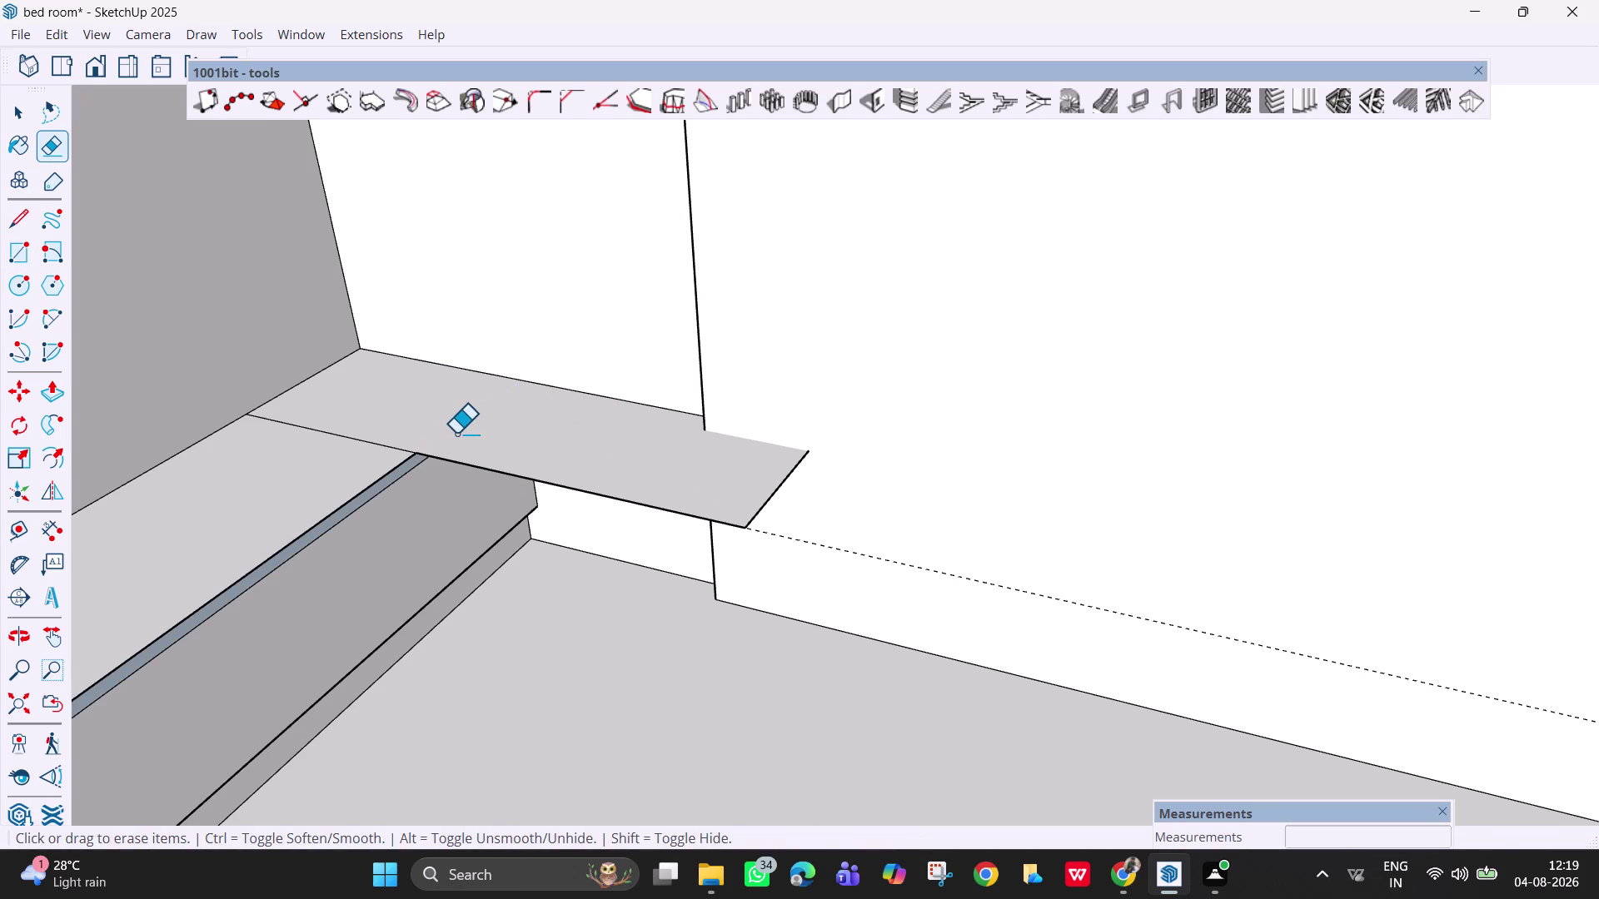
key(ctrl+z)
scroll(up, 3)
middle_drag(456, 435, 451, 403)
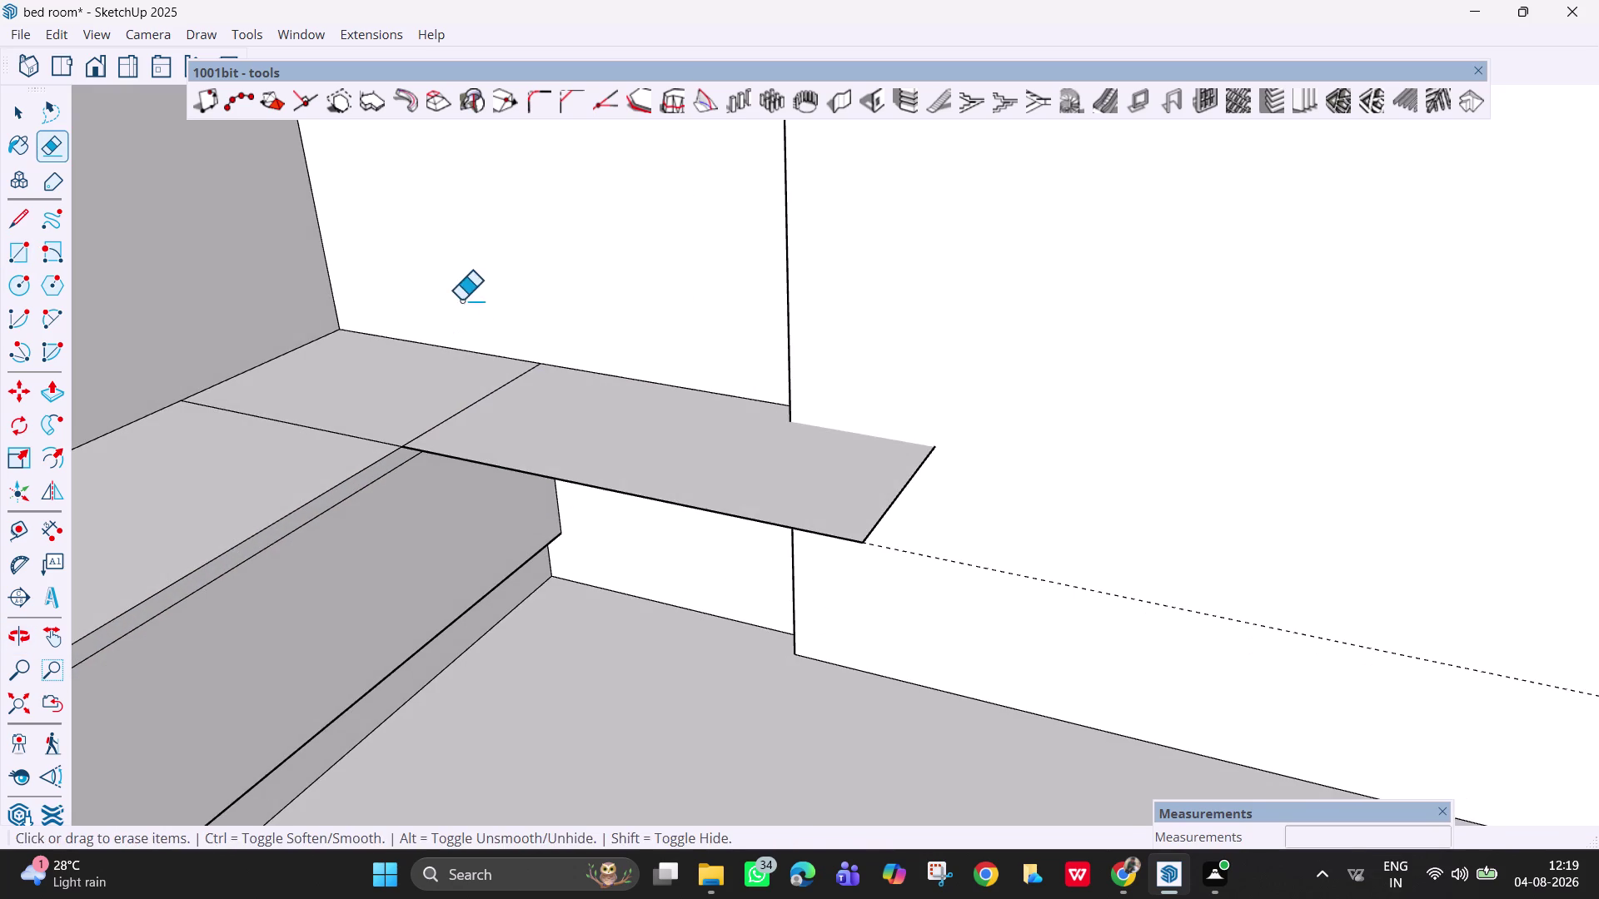
middle_drag(471, 512, 625, 308)
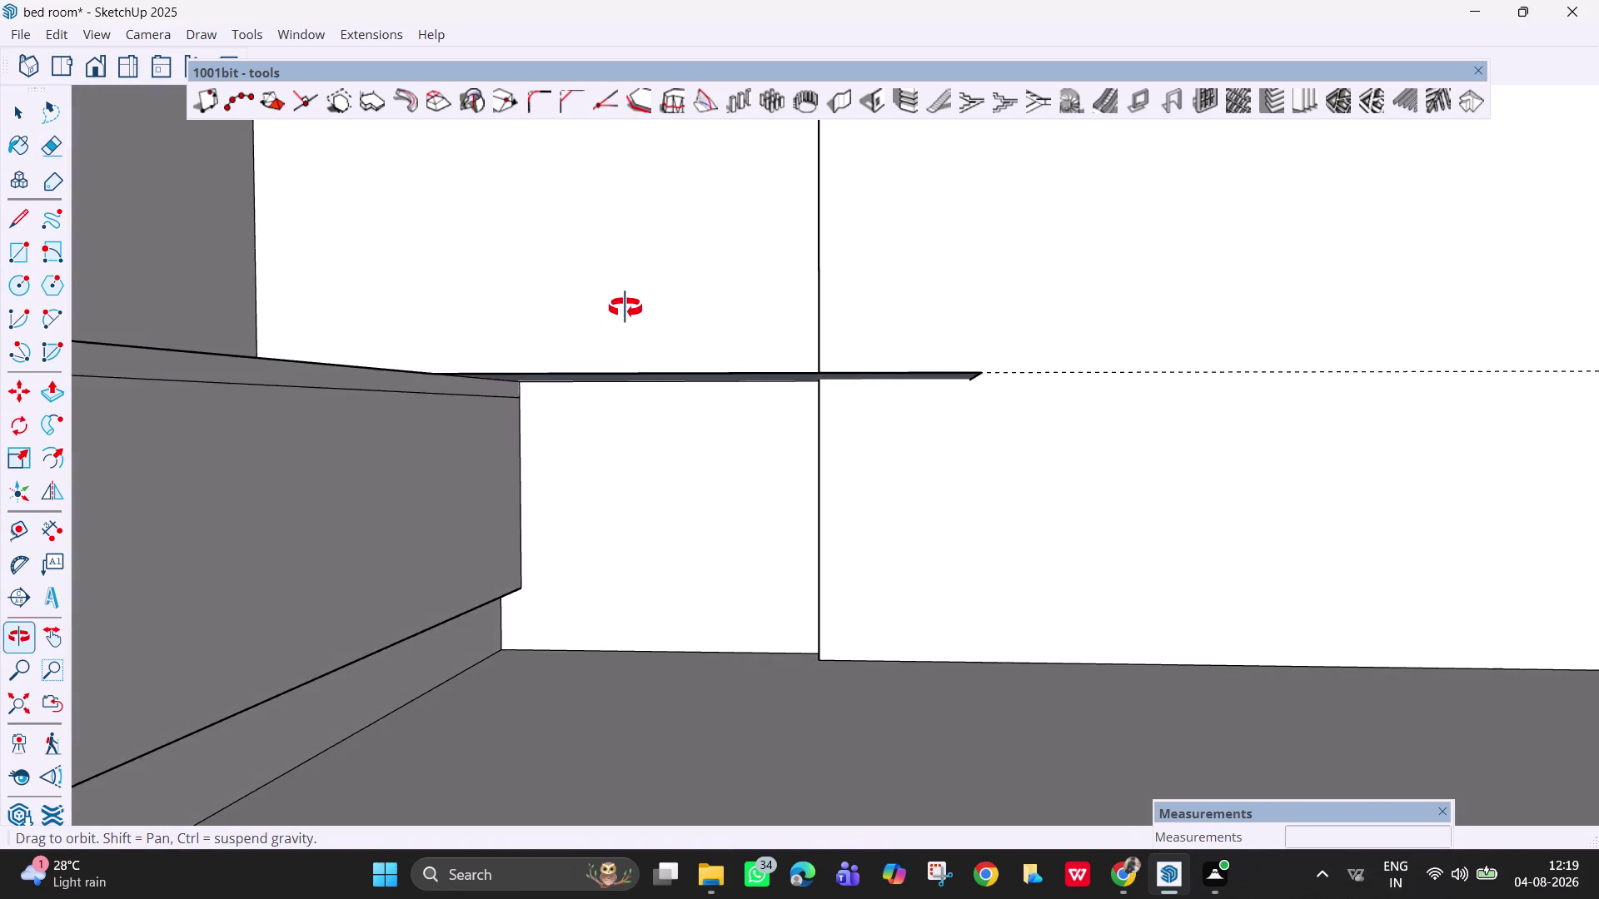
middle_drag(626, 308, 609, 594)
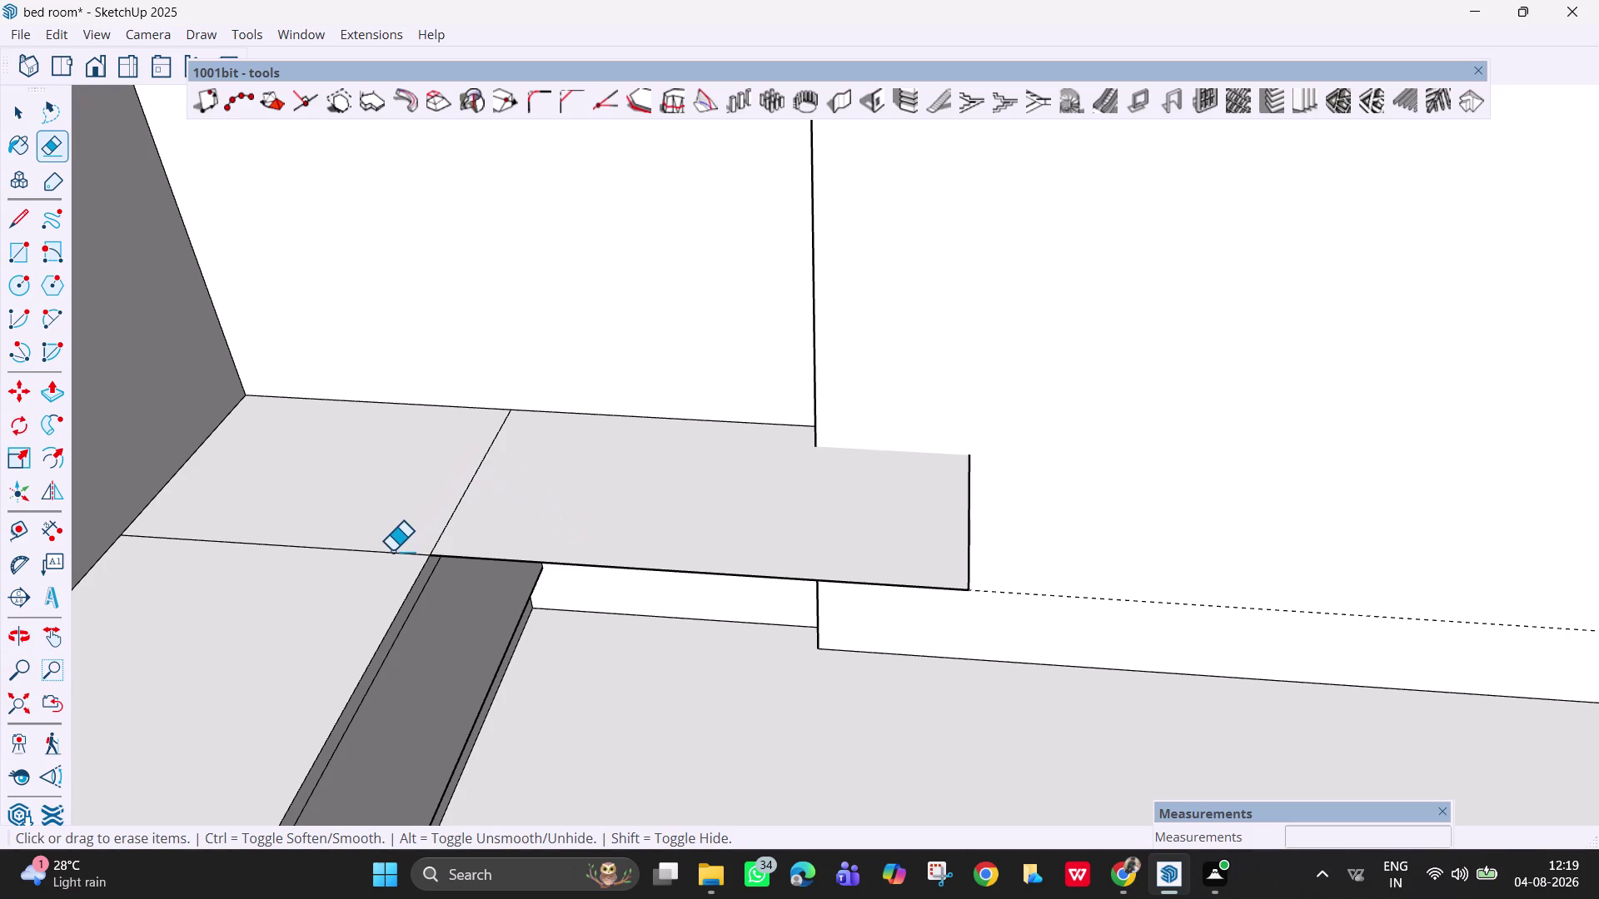
Try softening the edge between the floor pieces twice, undoing each attempt.
drag(392, 551, 387, 564)
key(ctrl+z)
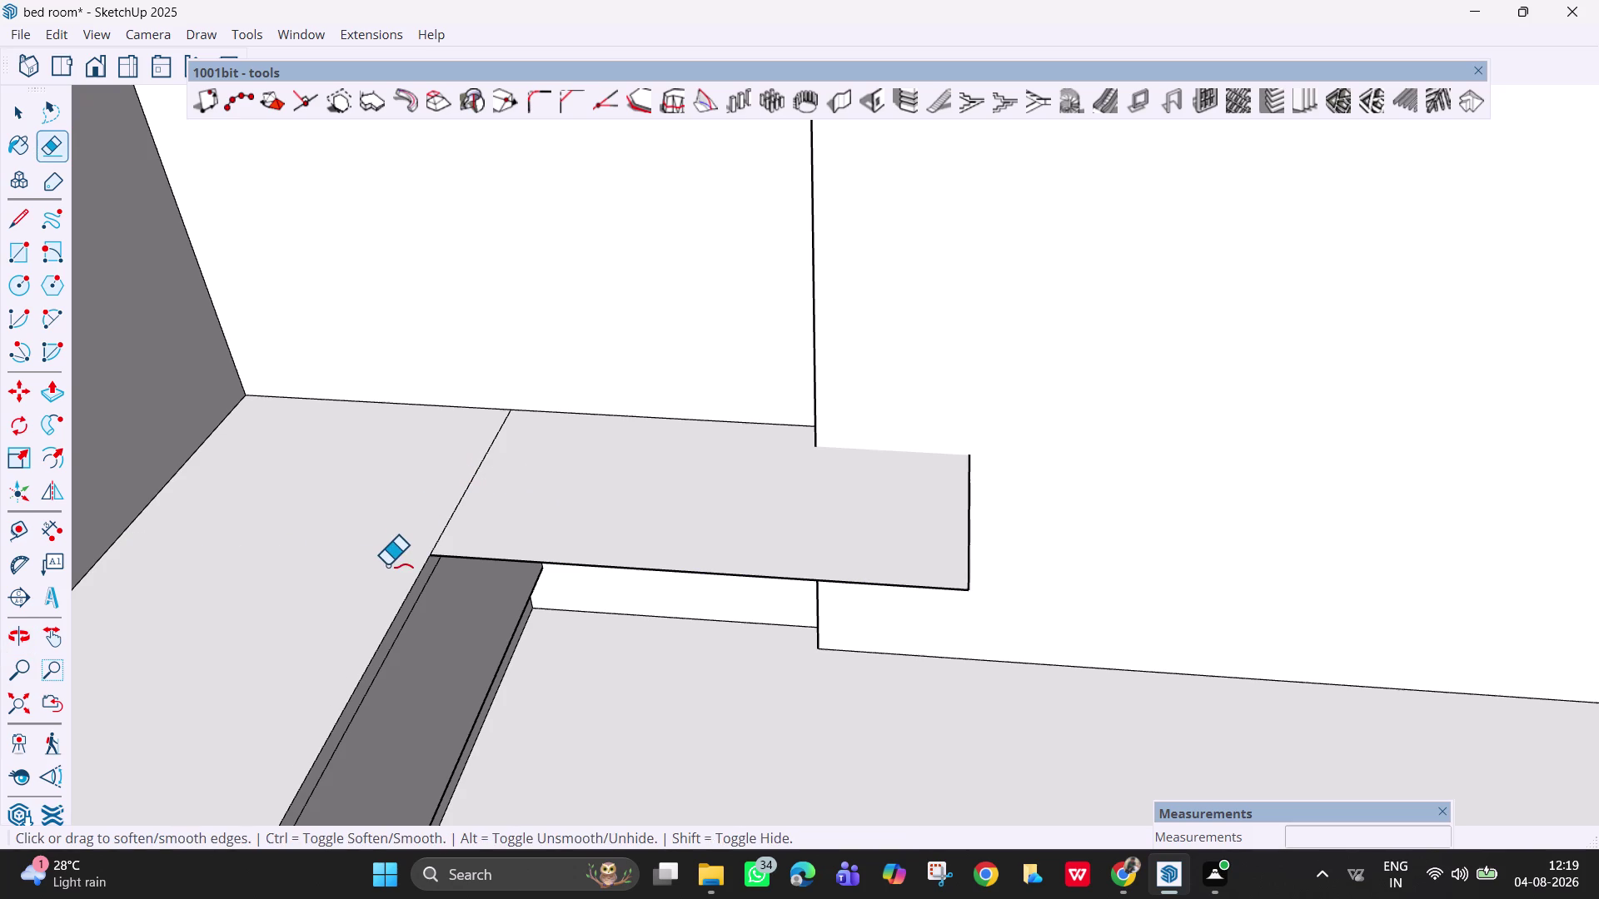
click(456, 503)
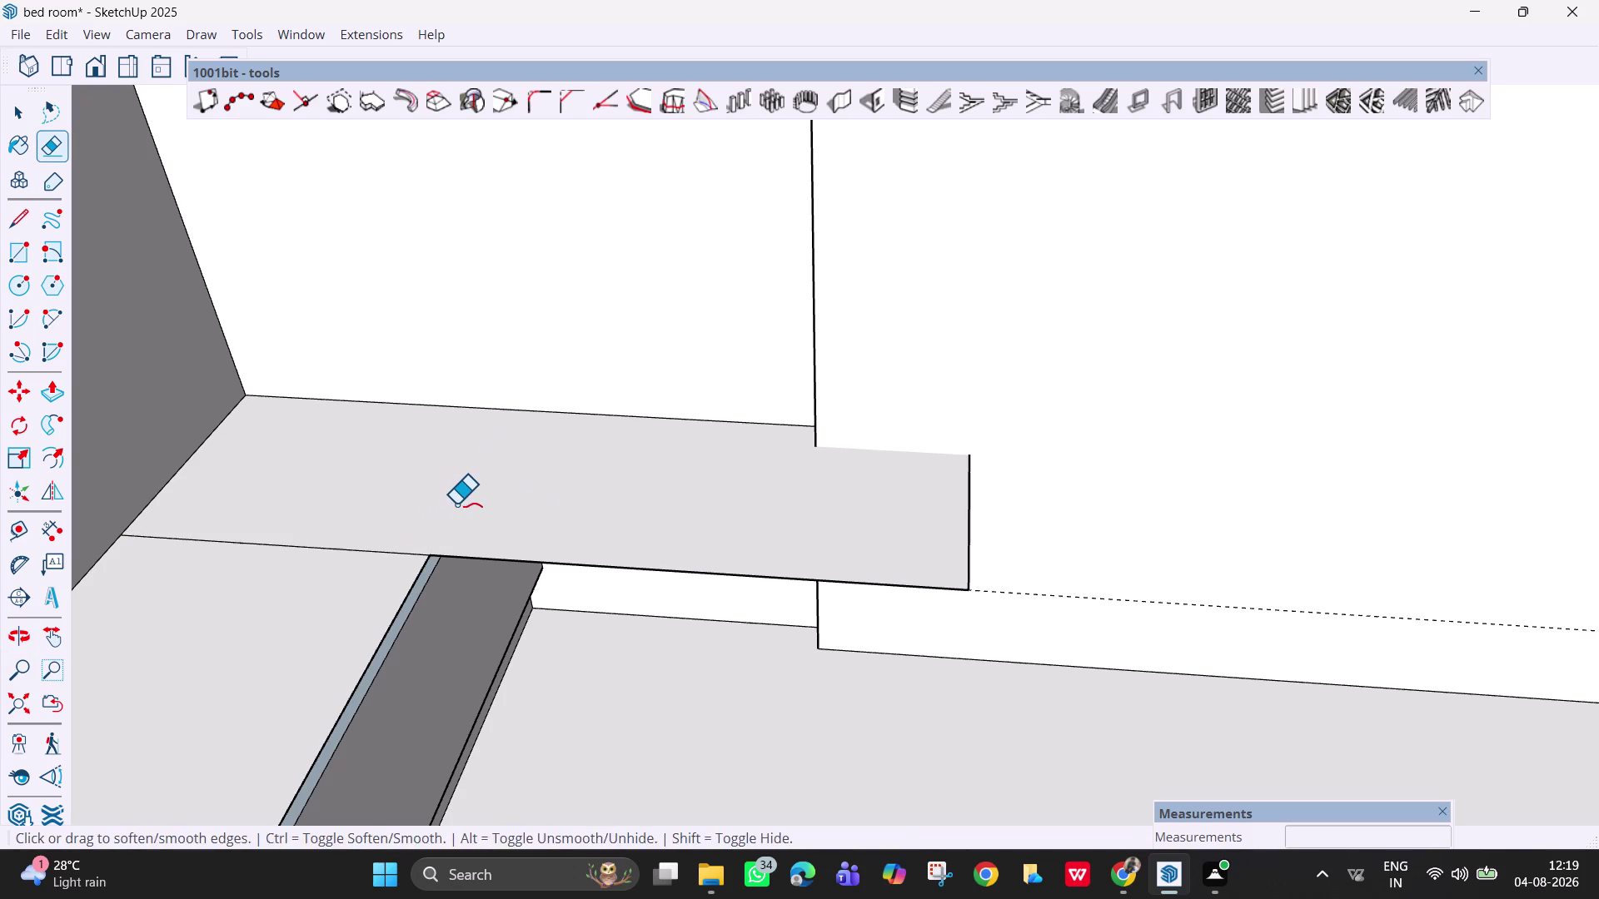
key(ctrl+z)
middle_drag(448, 693, 288, 577)
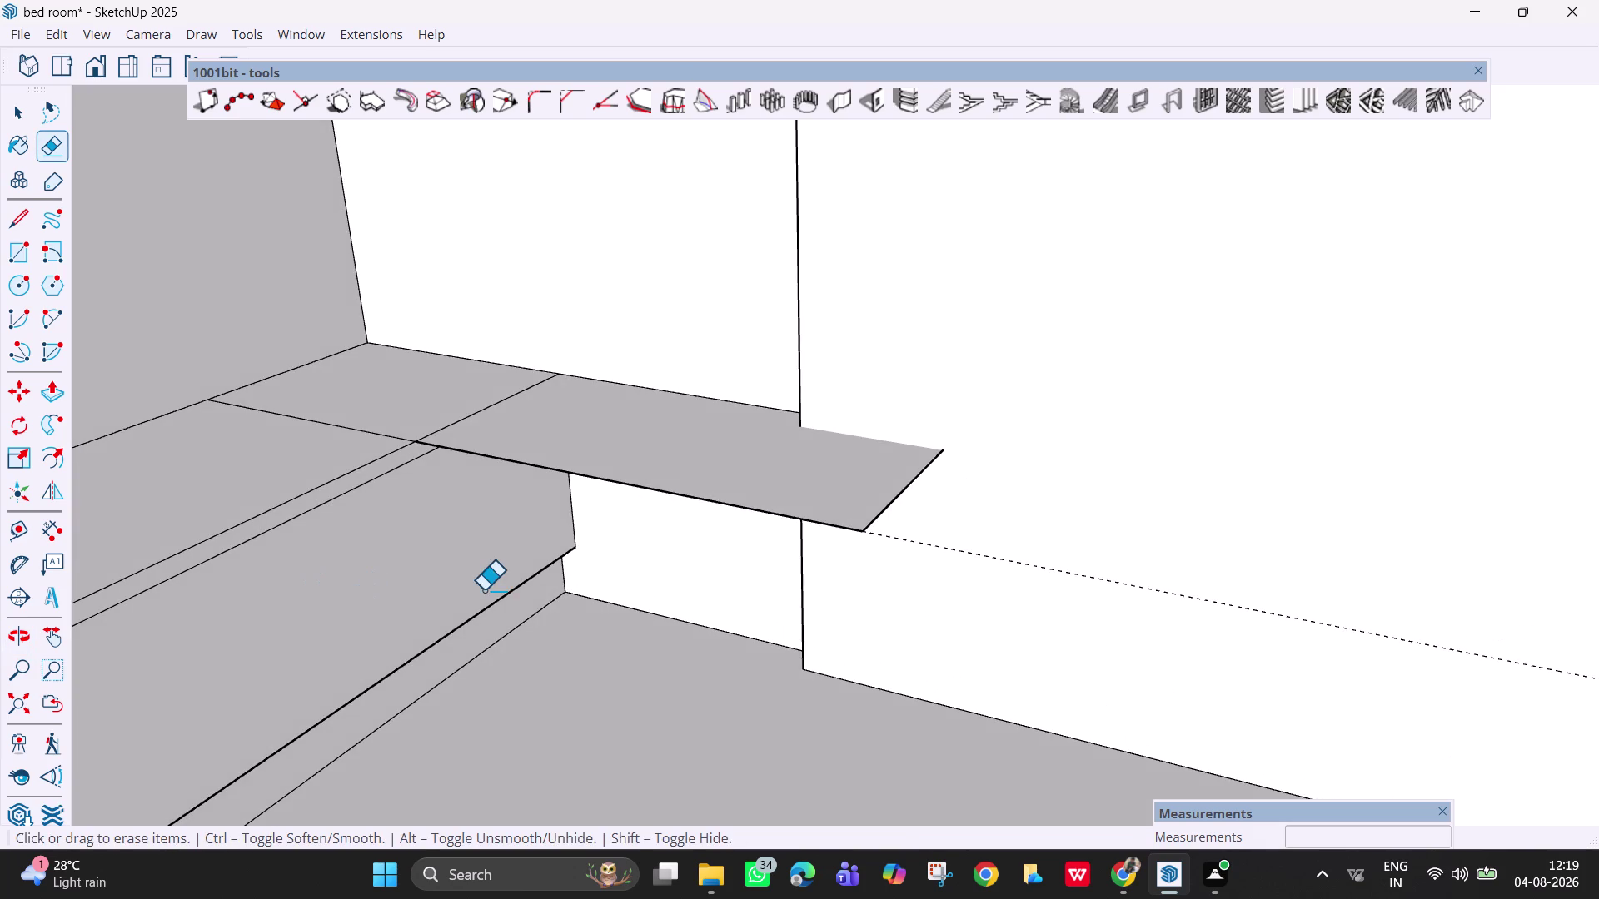
scroll(up, 3)
scroll(down, 3)
middle_drag(484, 533, 501, 659)
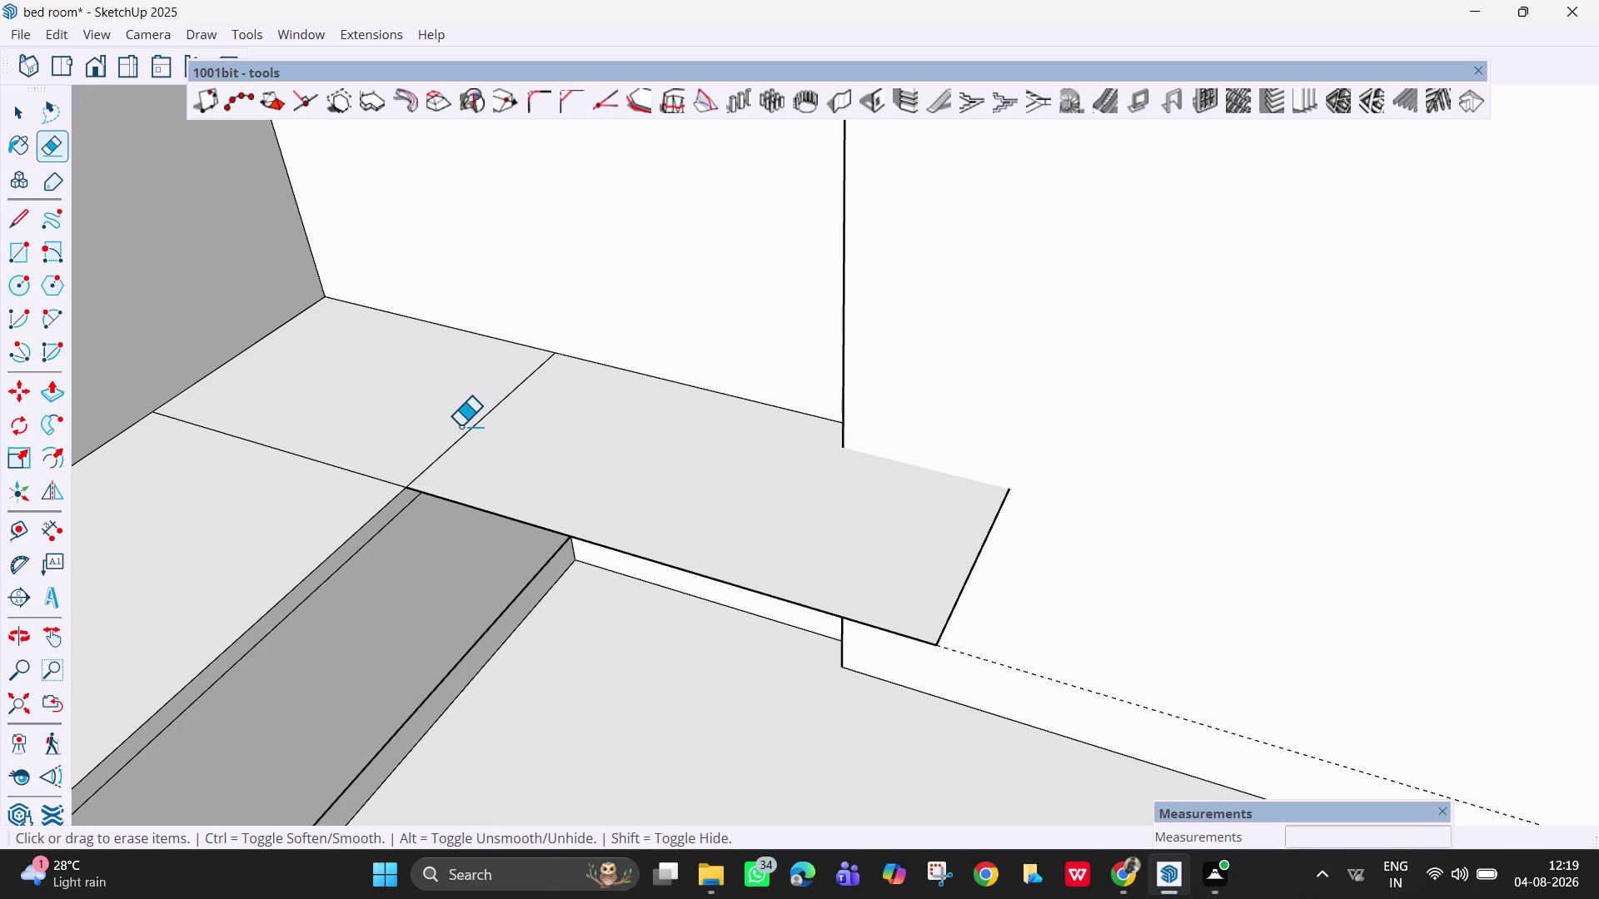
Erase the line dividing the floor piece twice, undoing both and the earlier edits.
drag(459, 423, 470, 435)
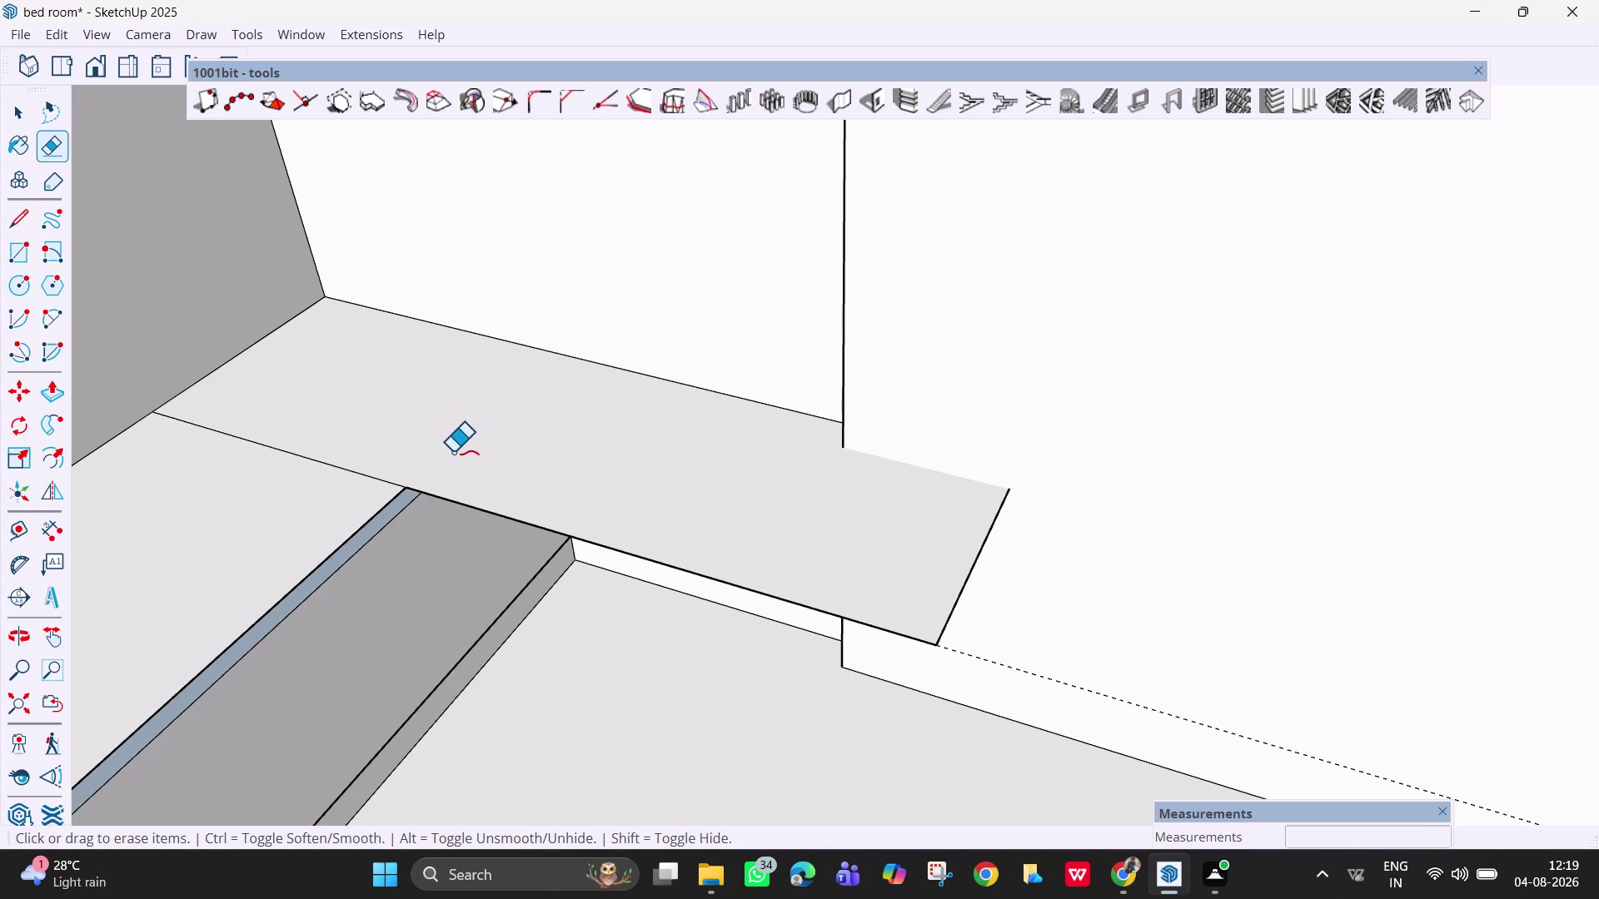
key(ctrl+z)
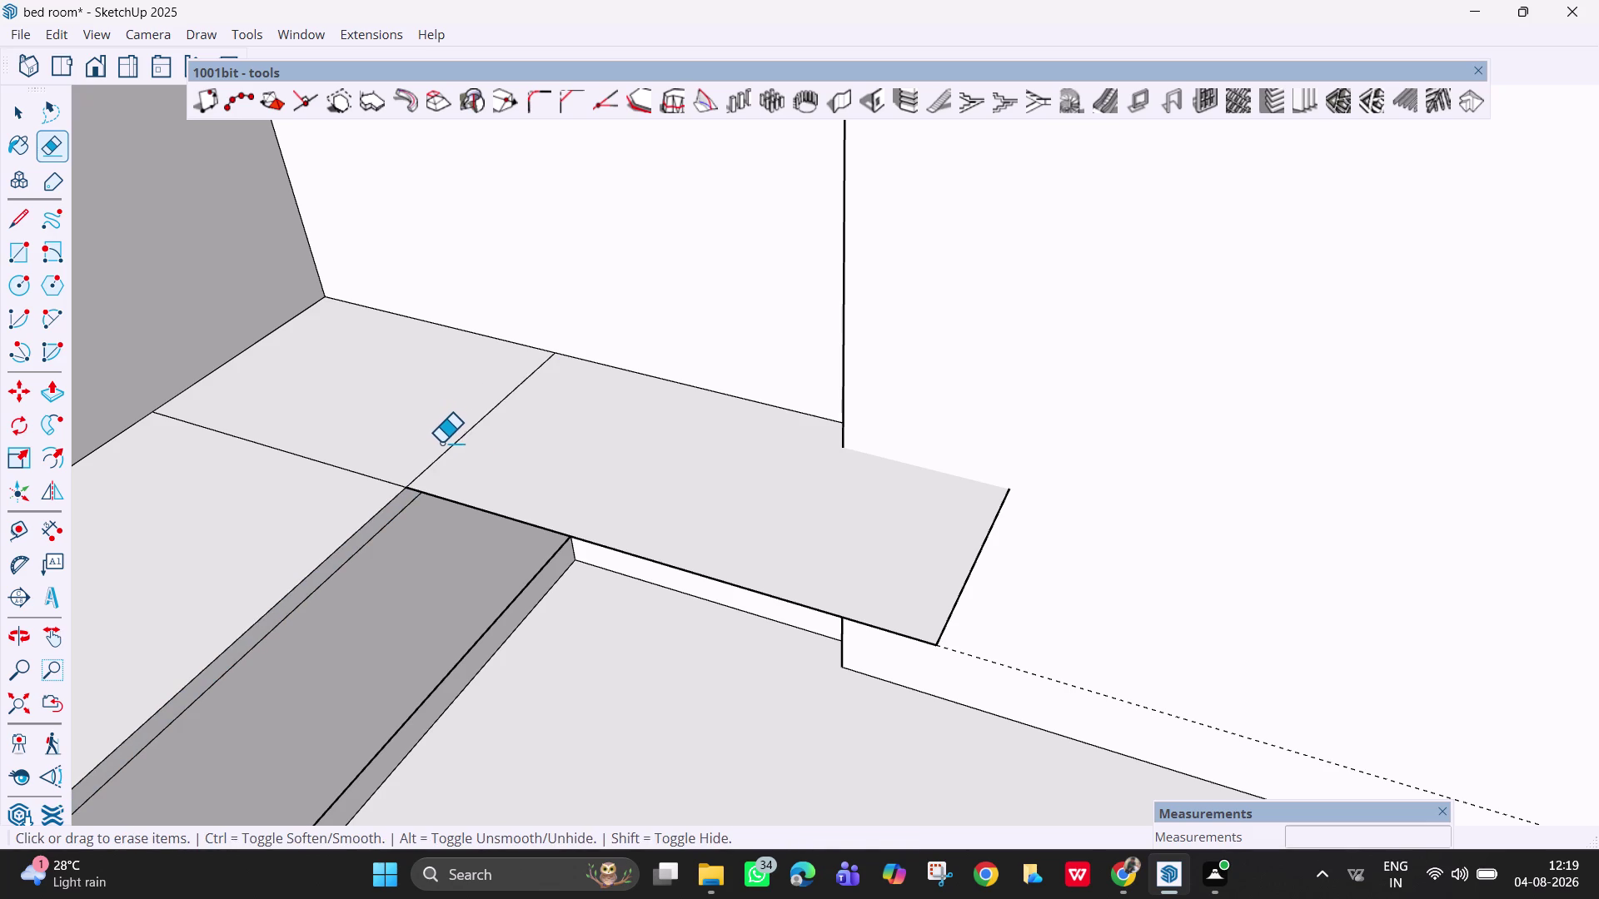
scroll(up, 3)
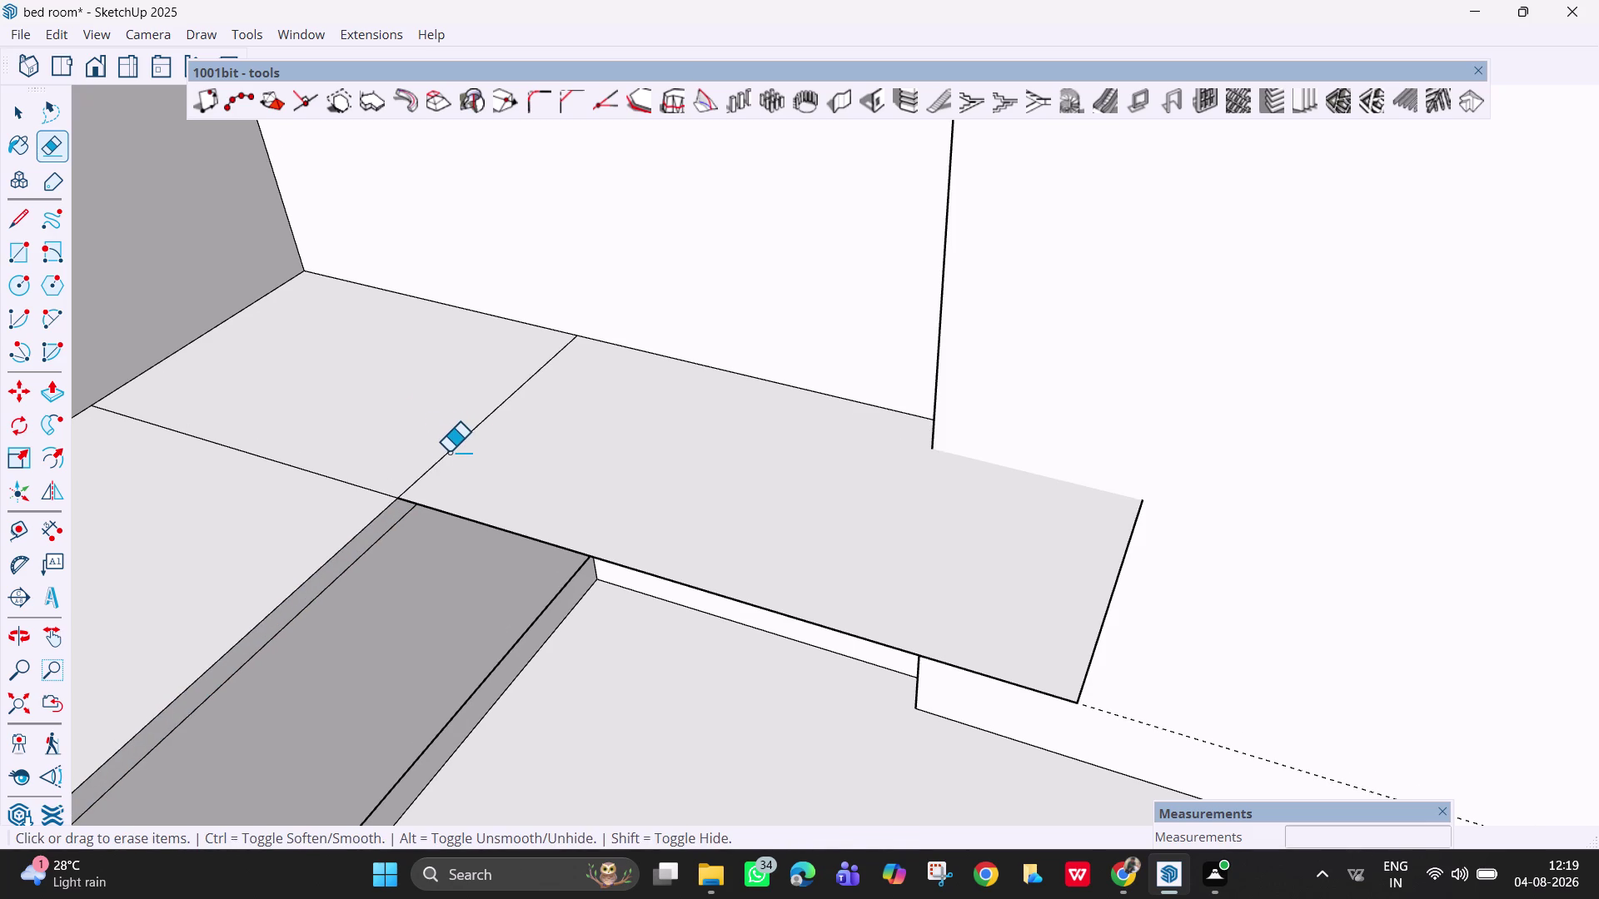
drag(448, 451, 434, 444)
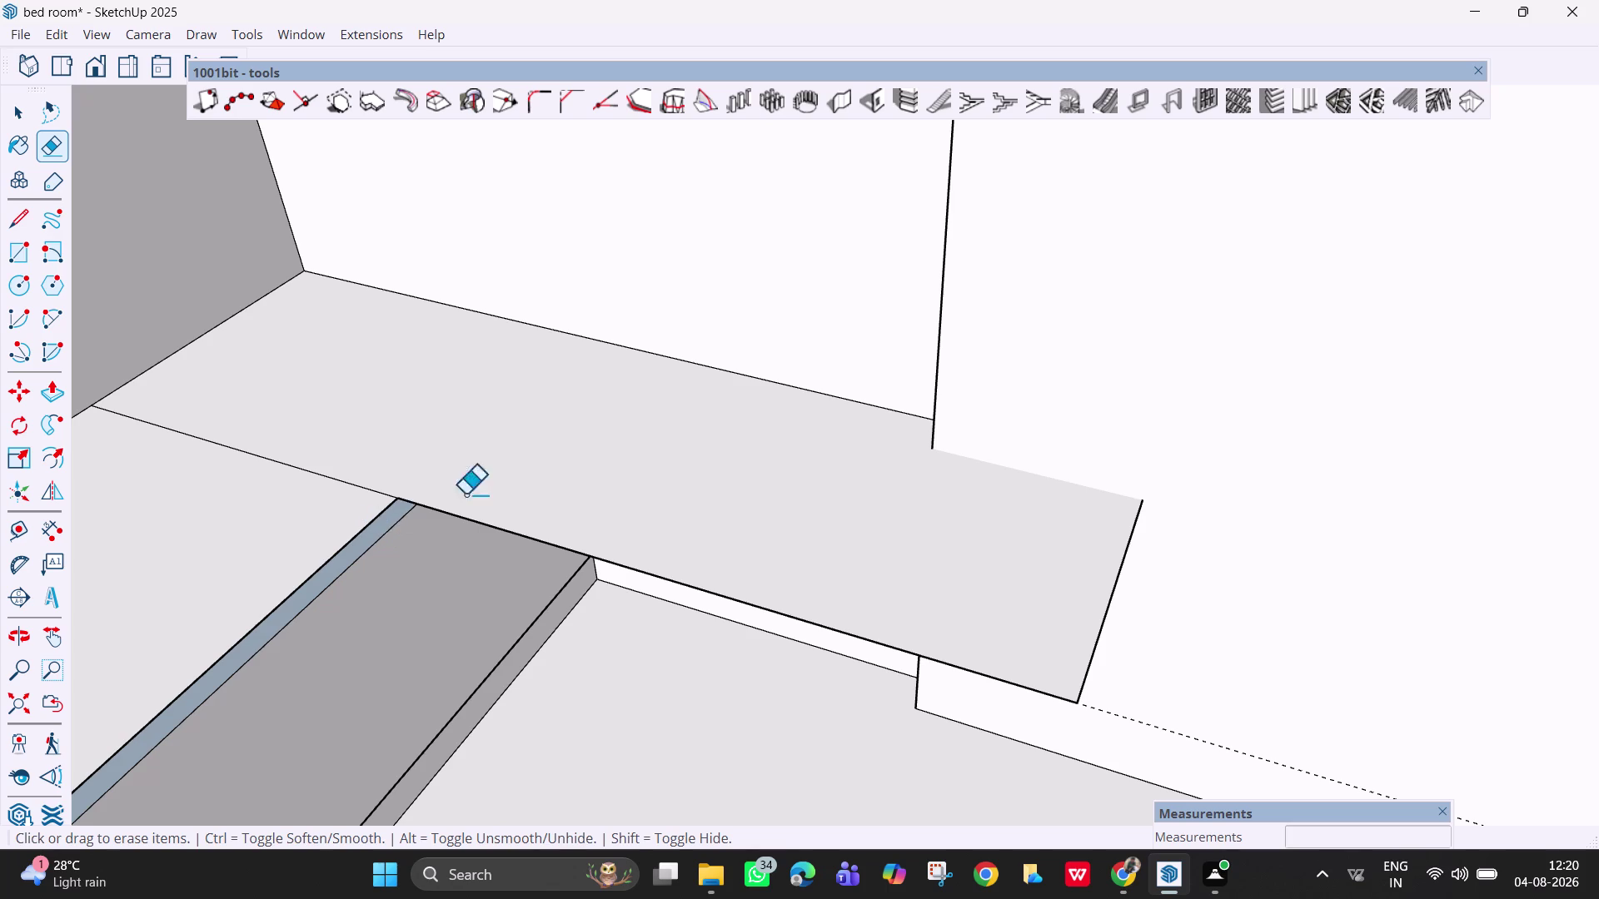
key(ctrl+z)
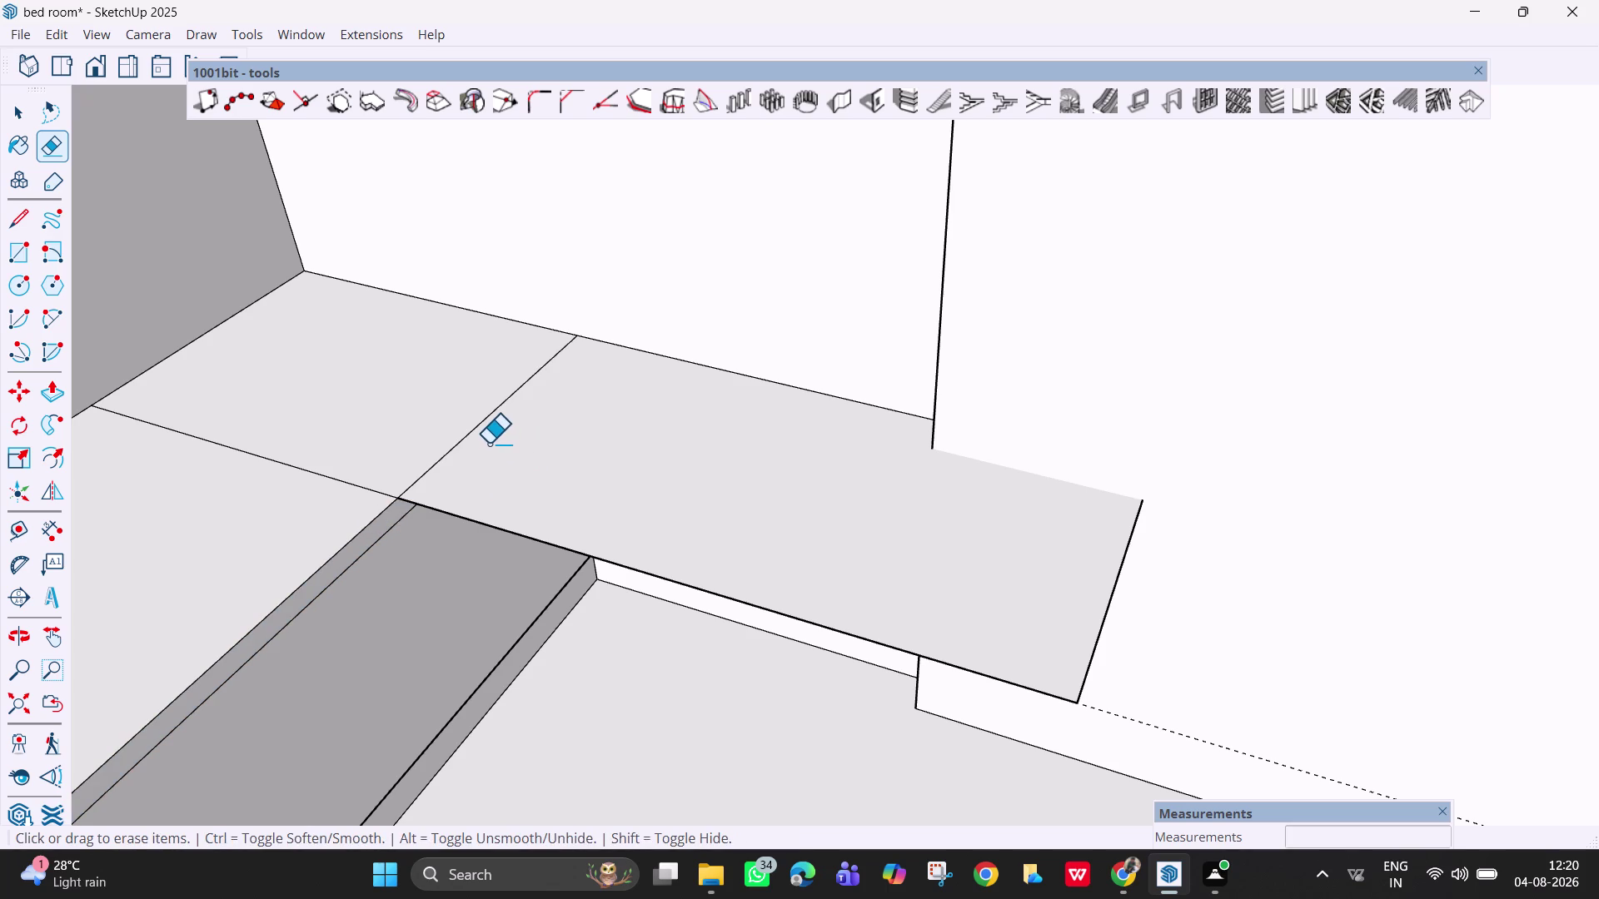
key(ctrl+z)
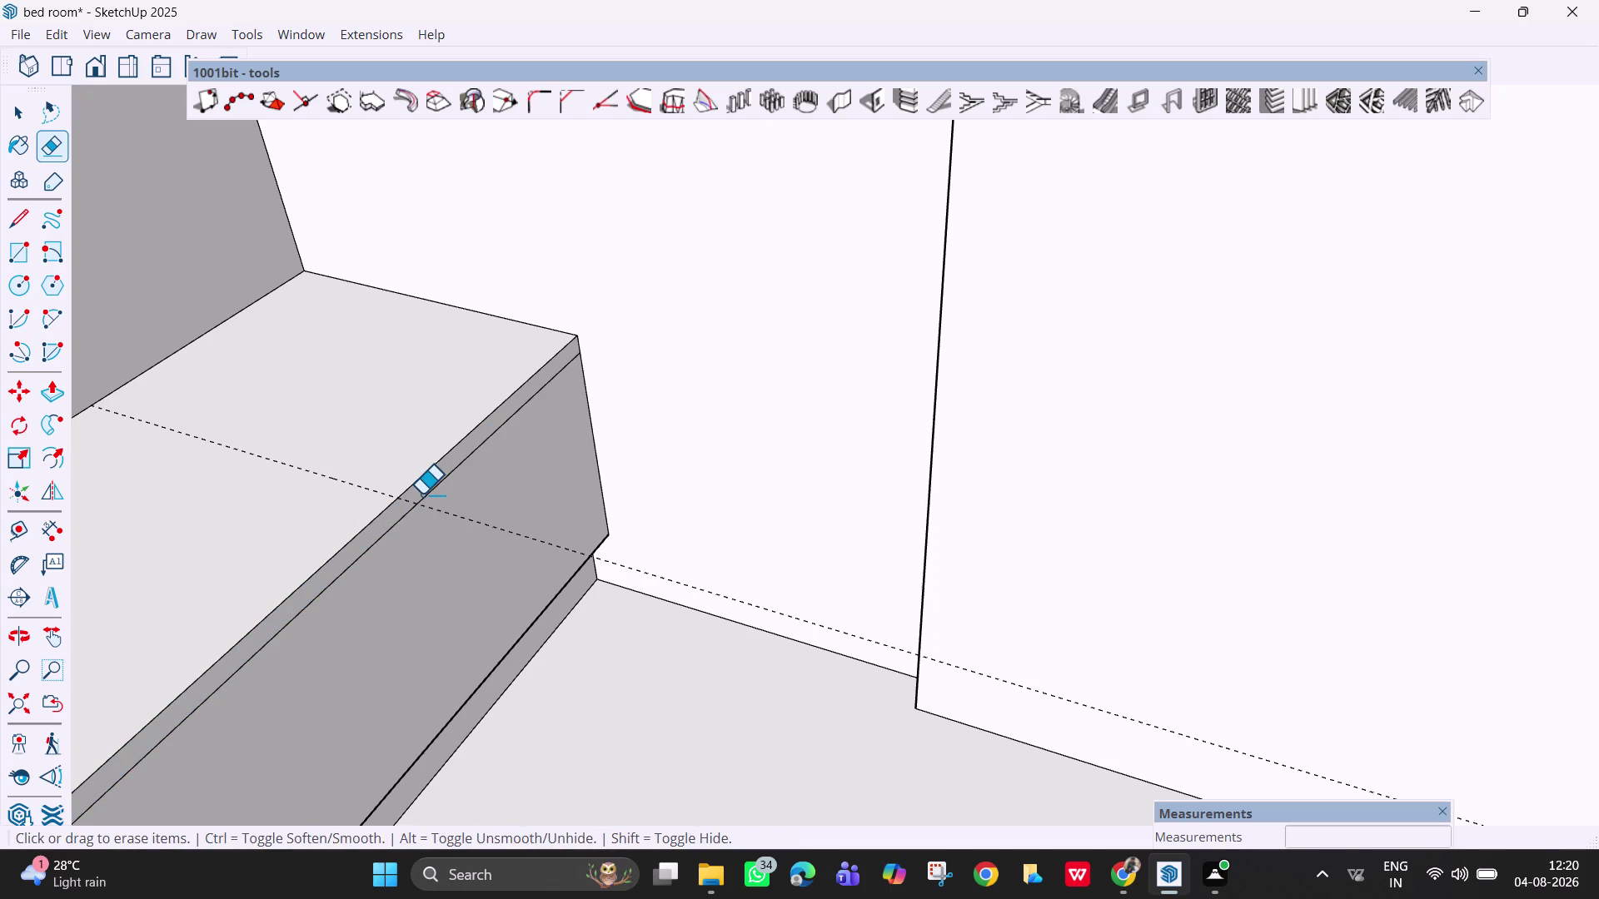
Orbit and zoom the view in on the ledge and back-wall corner.
middle_drag(578, 622, 647, 714)
scroll(down, 3)
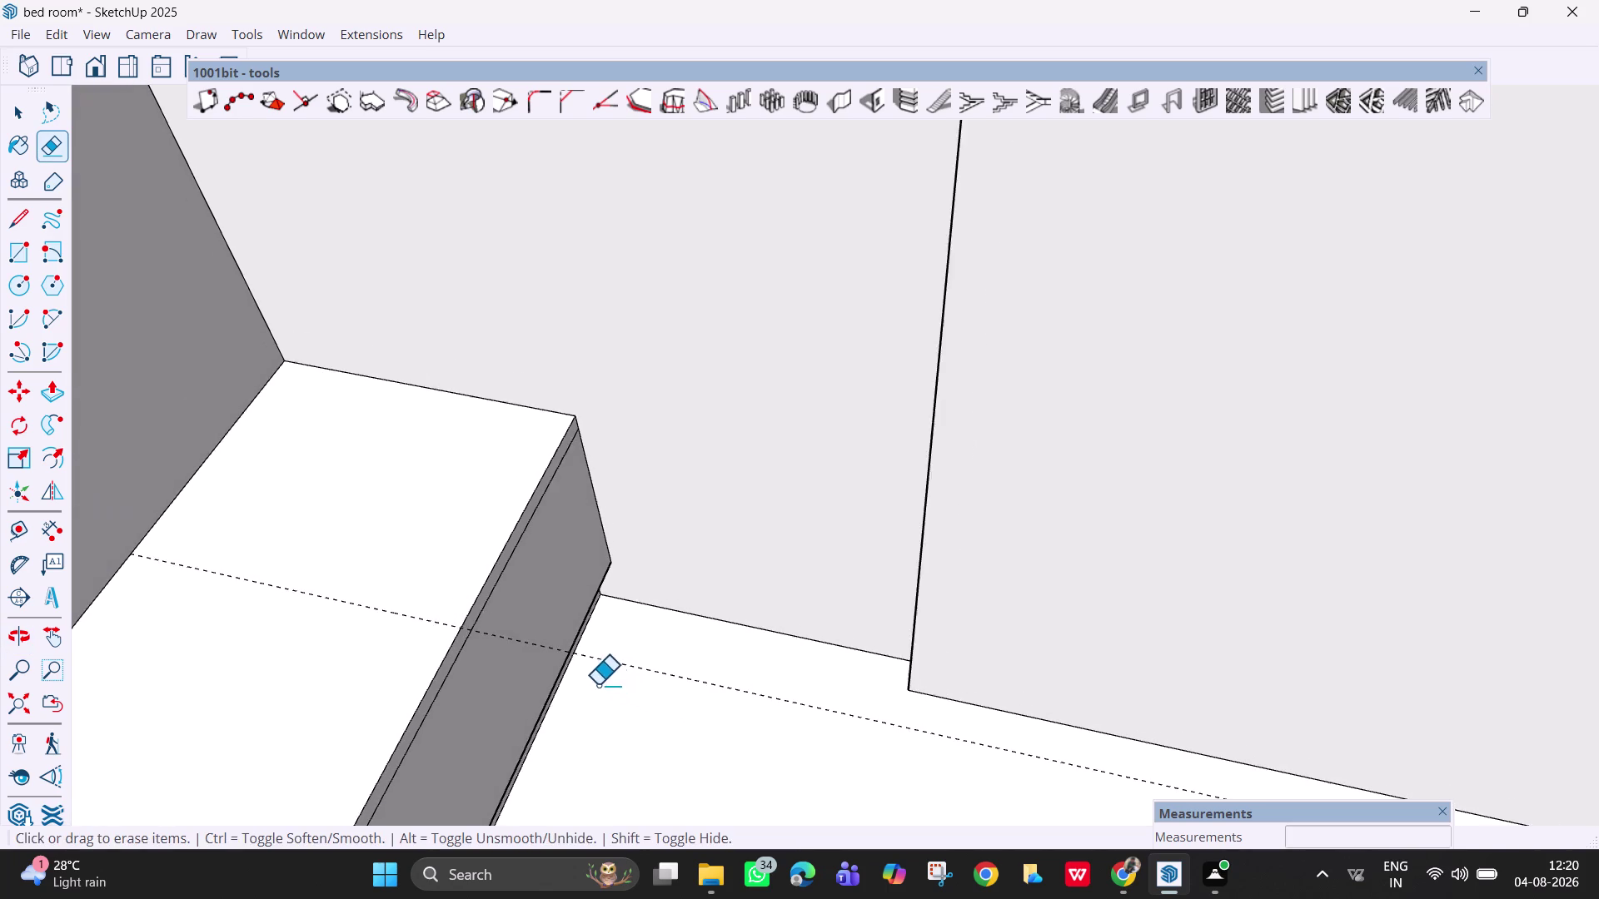
scroll(down, 3)
middle_drag(572, 676, 421, 601)
middle_drag(521, 595, 531, 648)
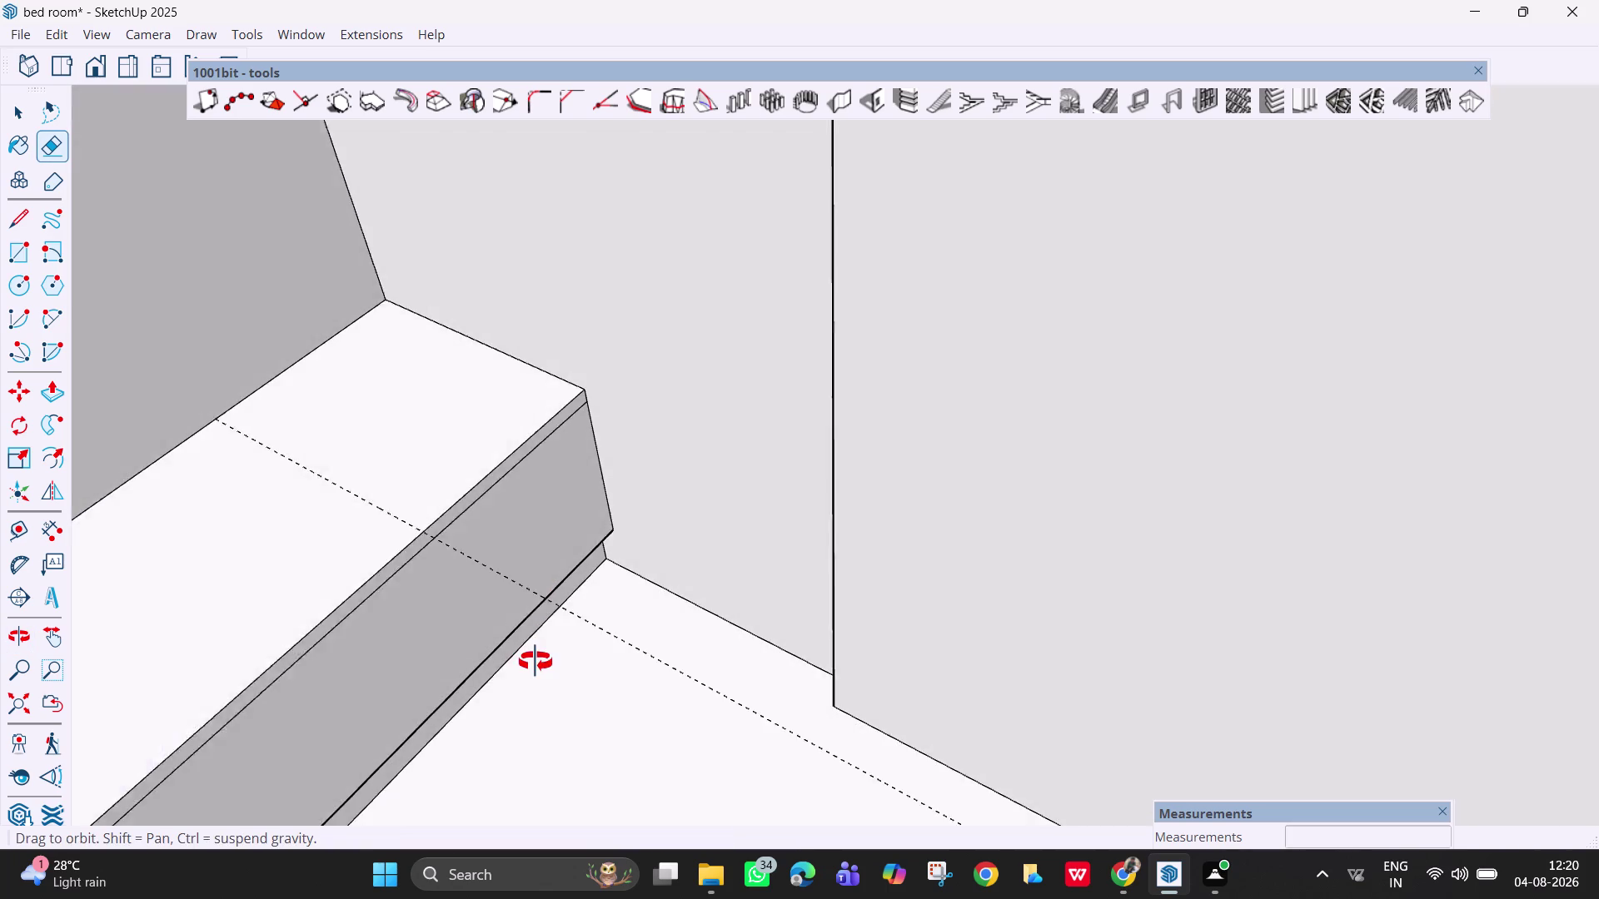
middle_drag(532, 648, 526, 666)
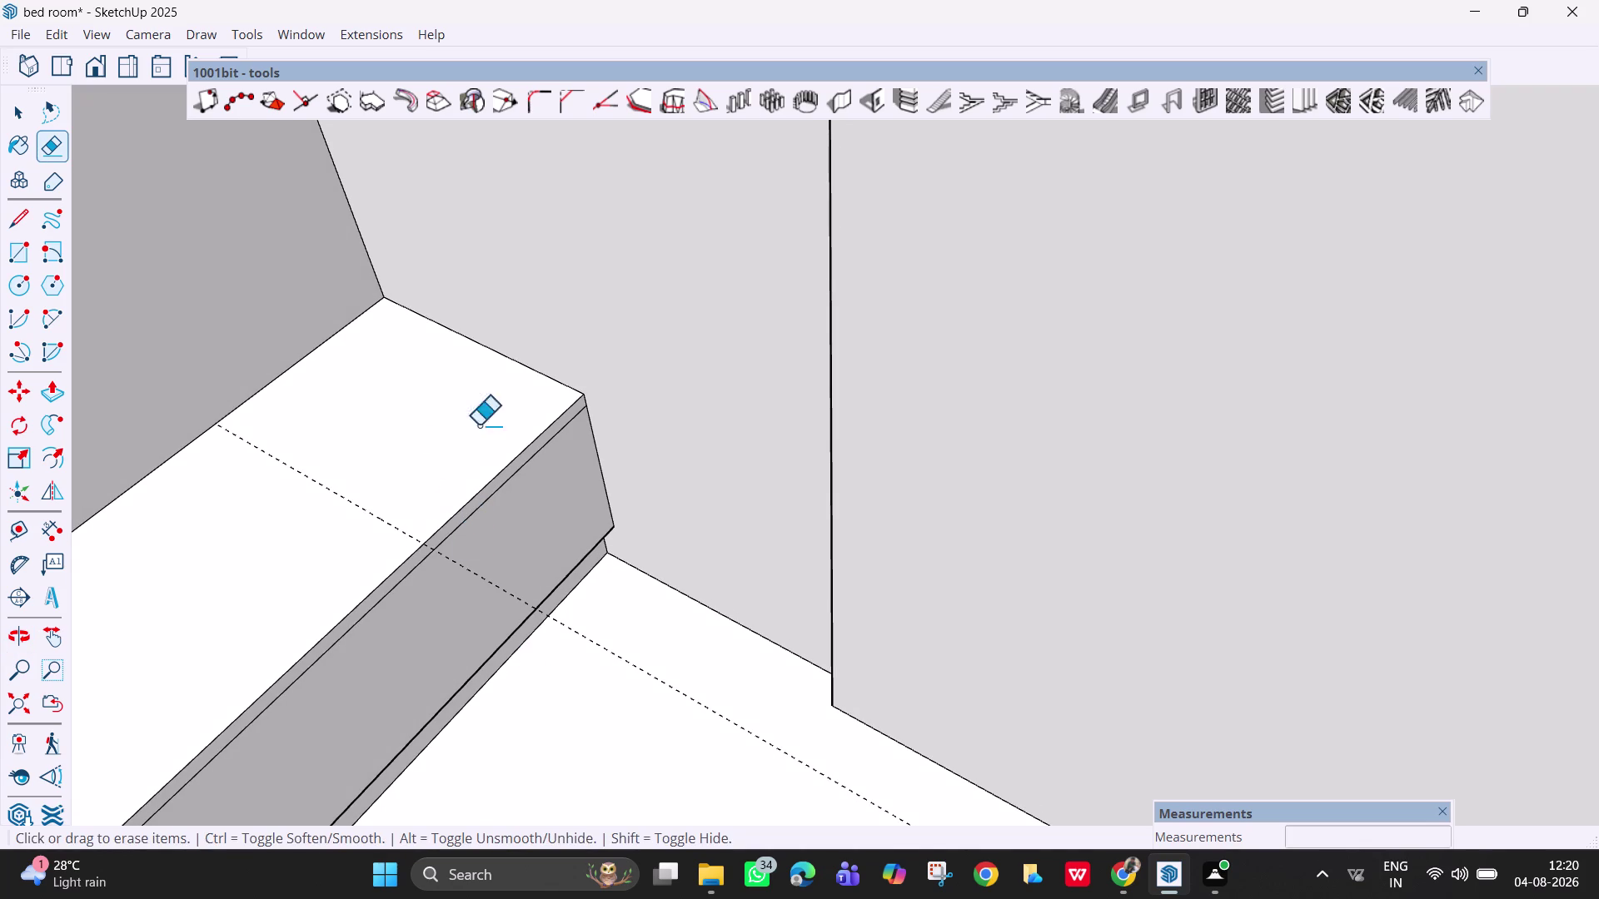
key(r)
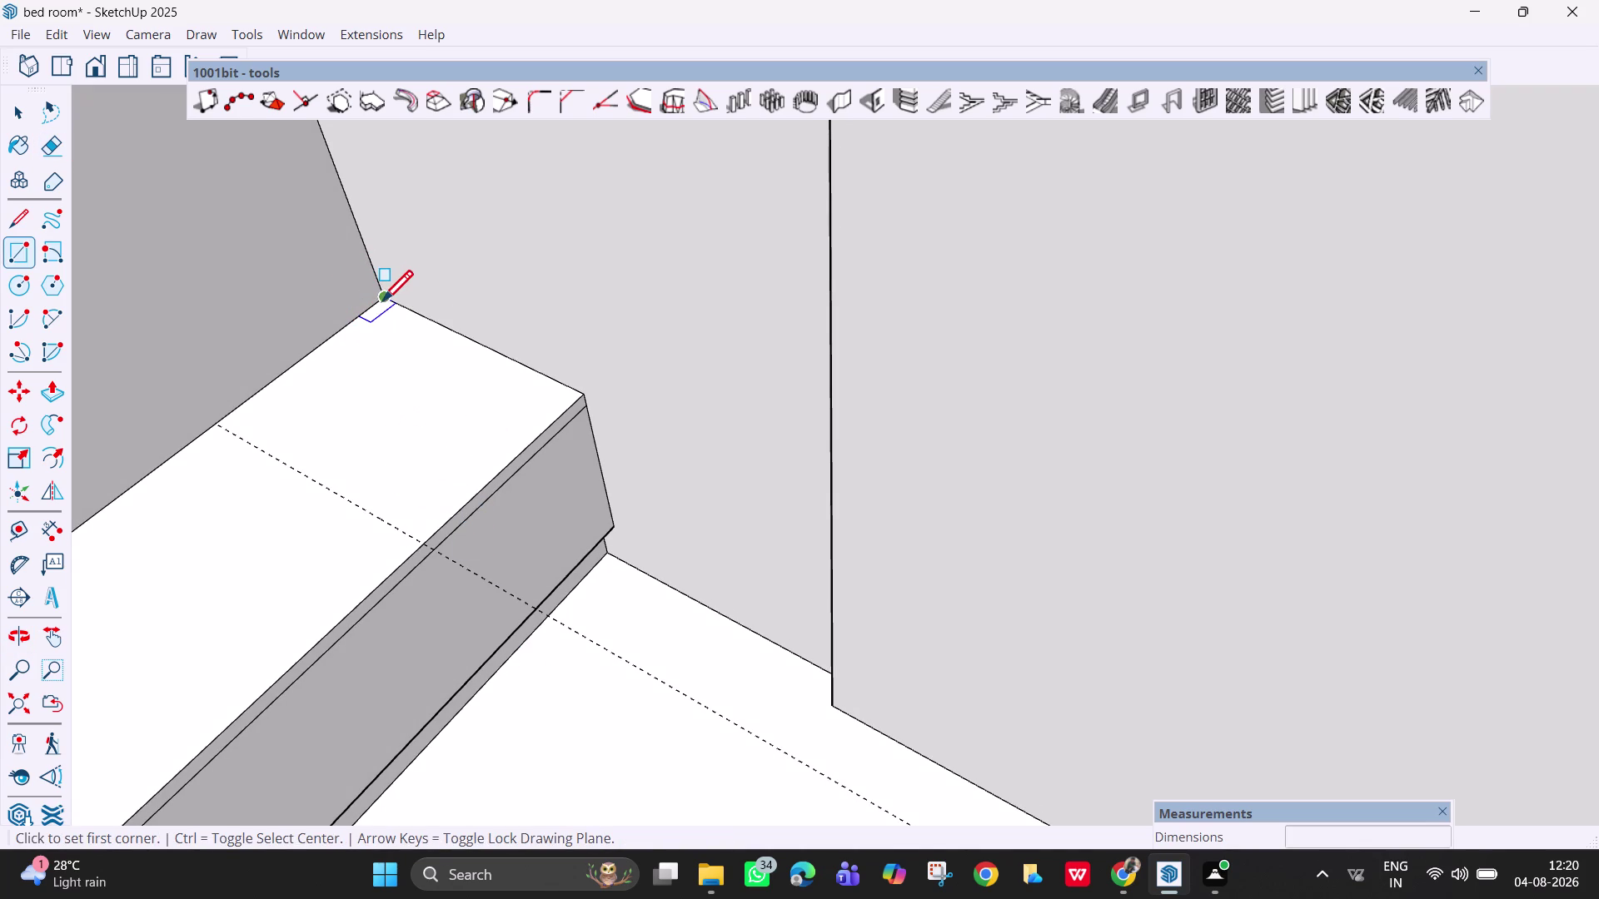
Draw an arrow-key-locked flat rectangle from the ledge's back corner to near the wall corner.
click(377, 302)
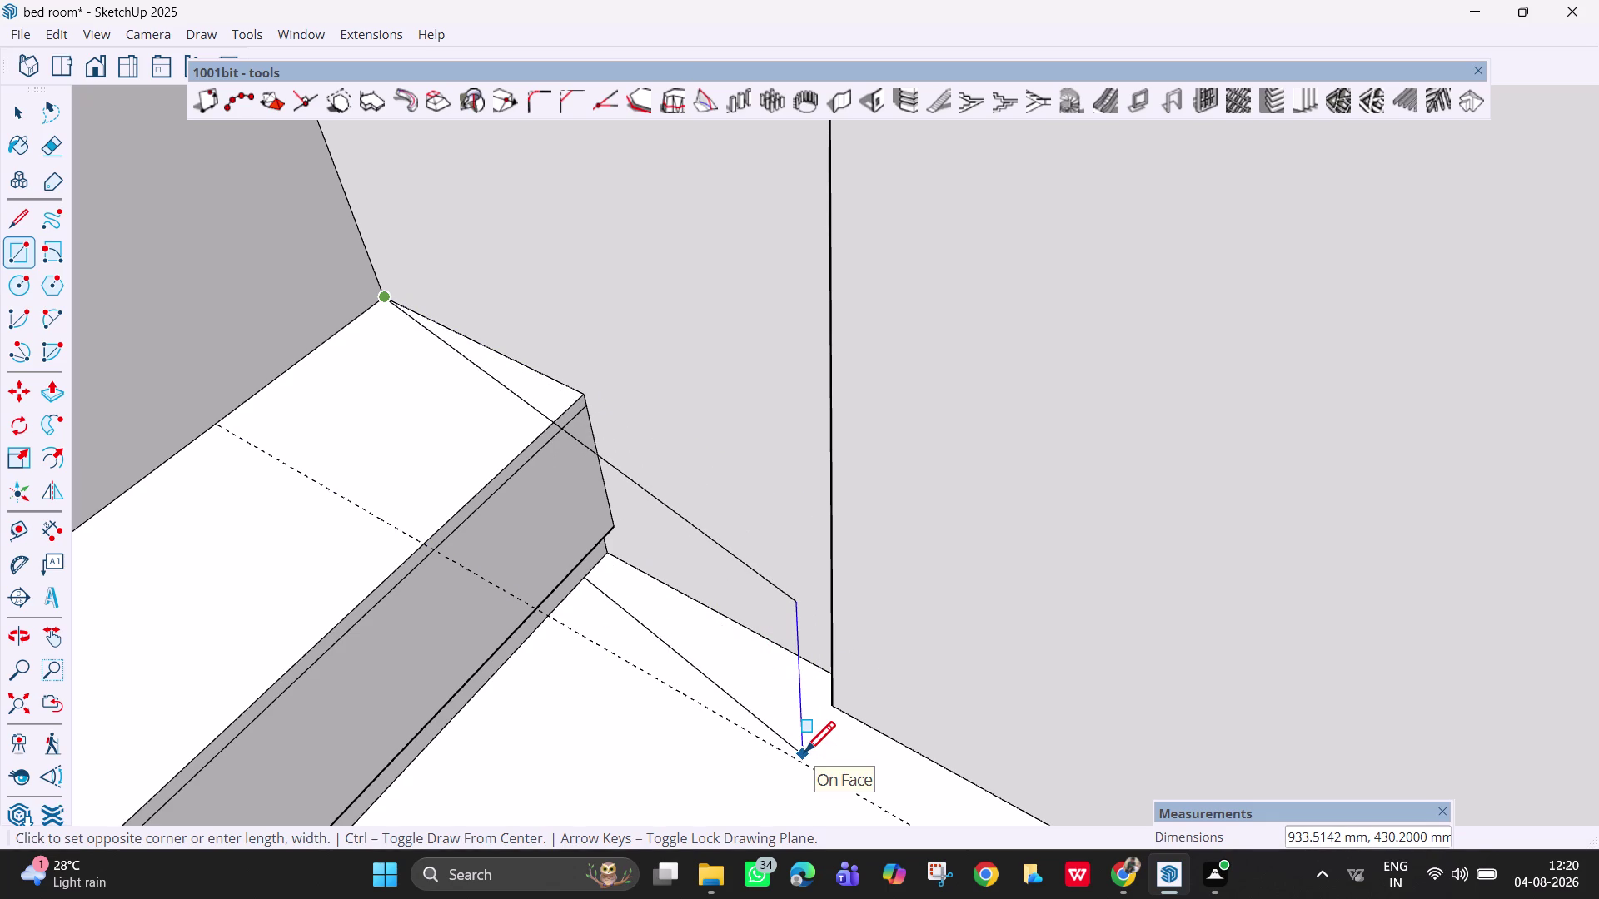
key(Right)
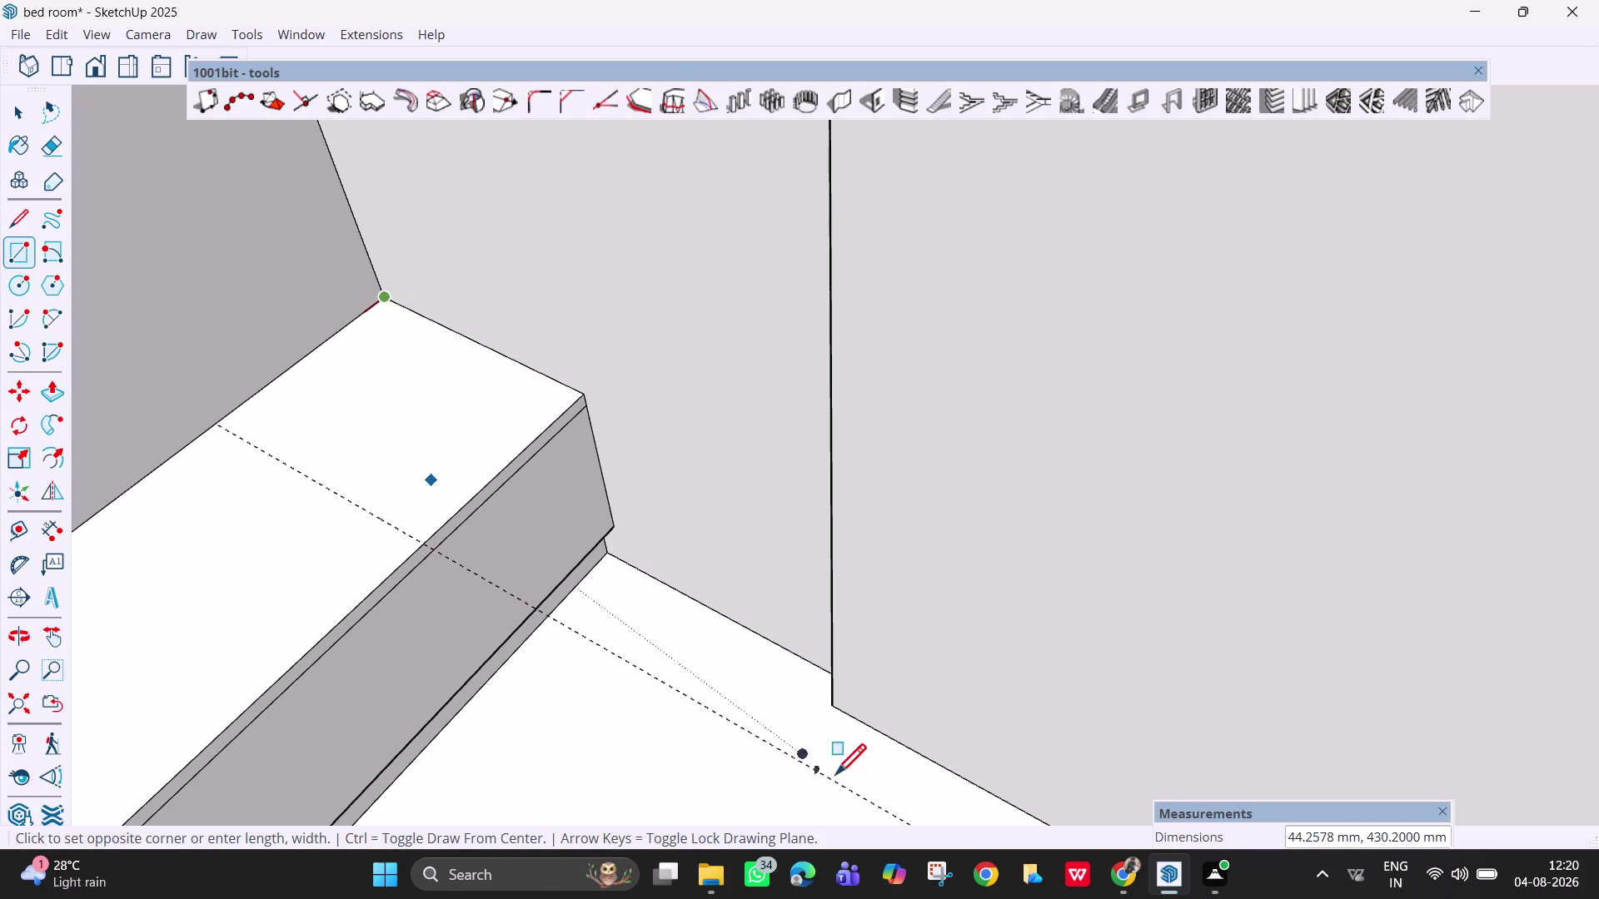
key(Escape)
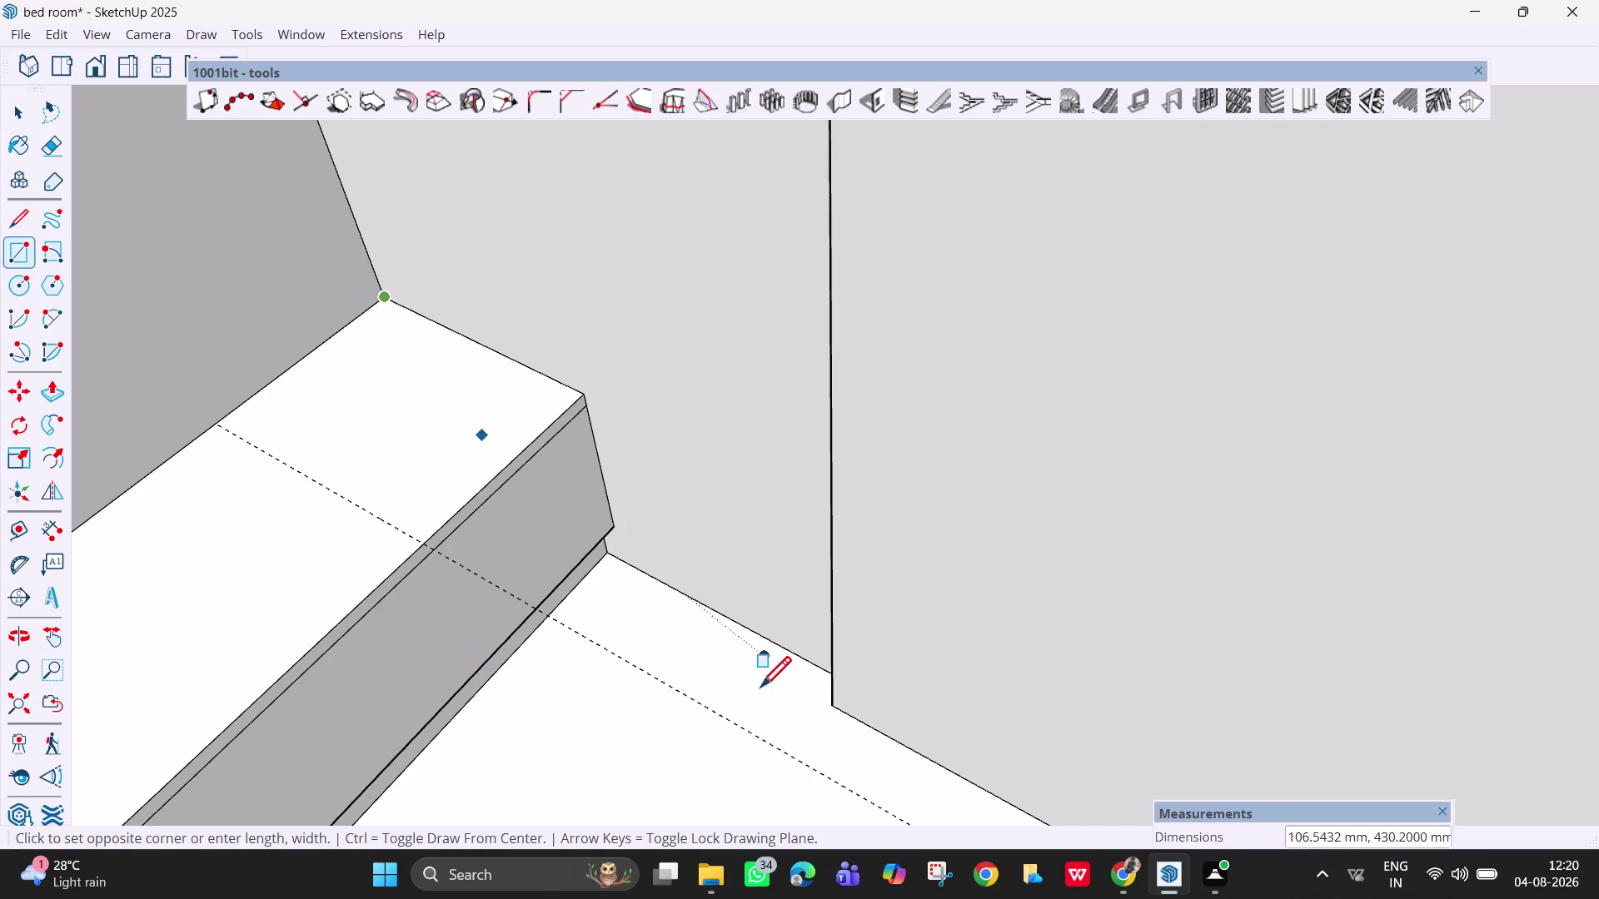
key(Escape)
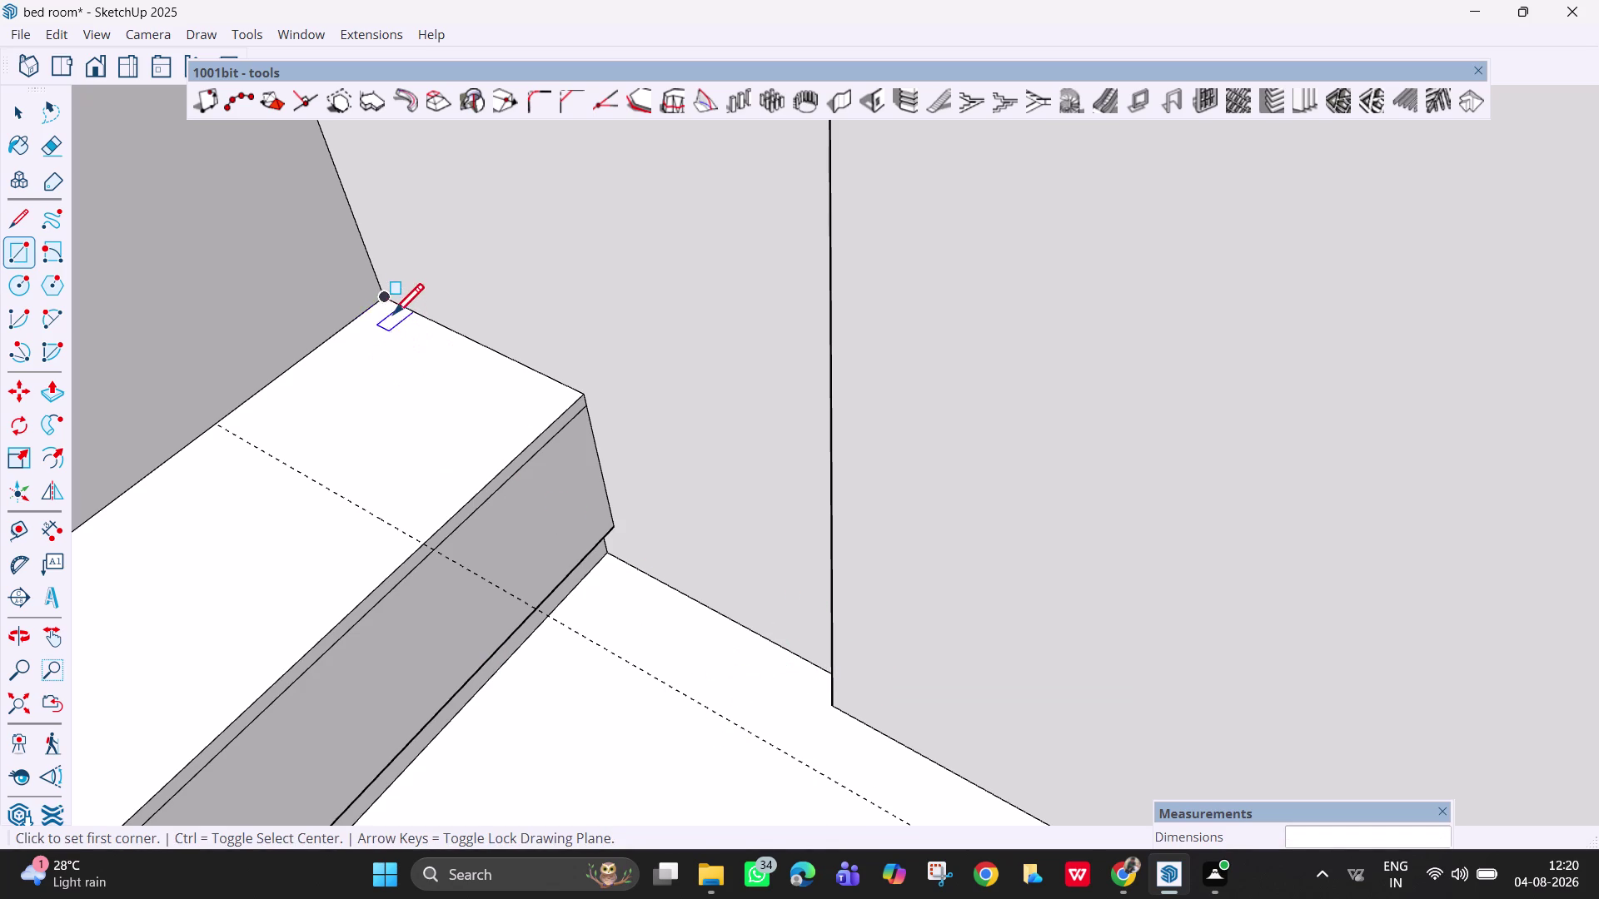
click(380, 303)
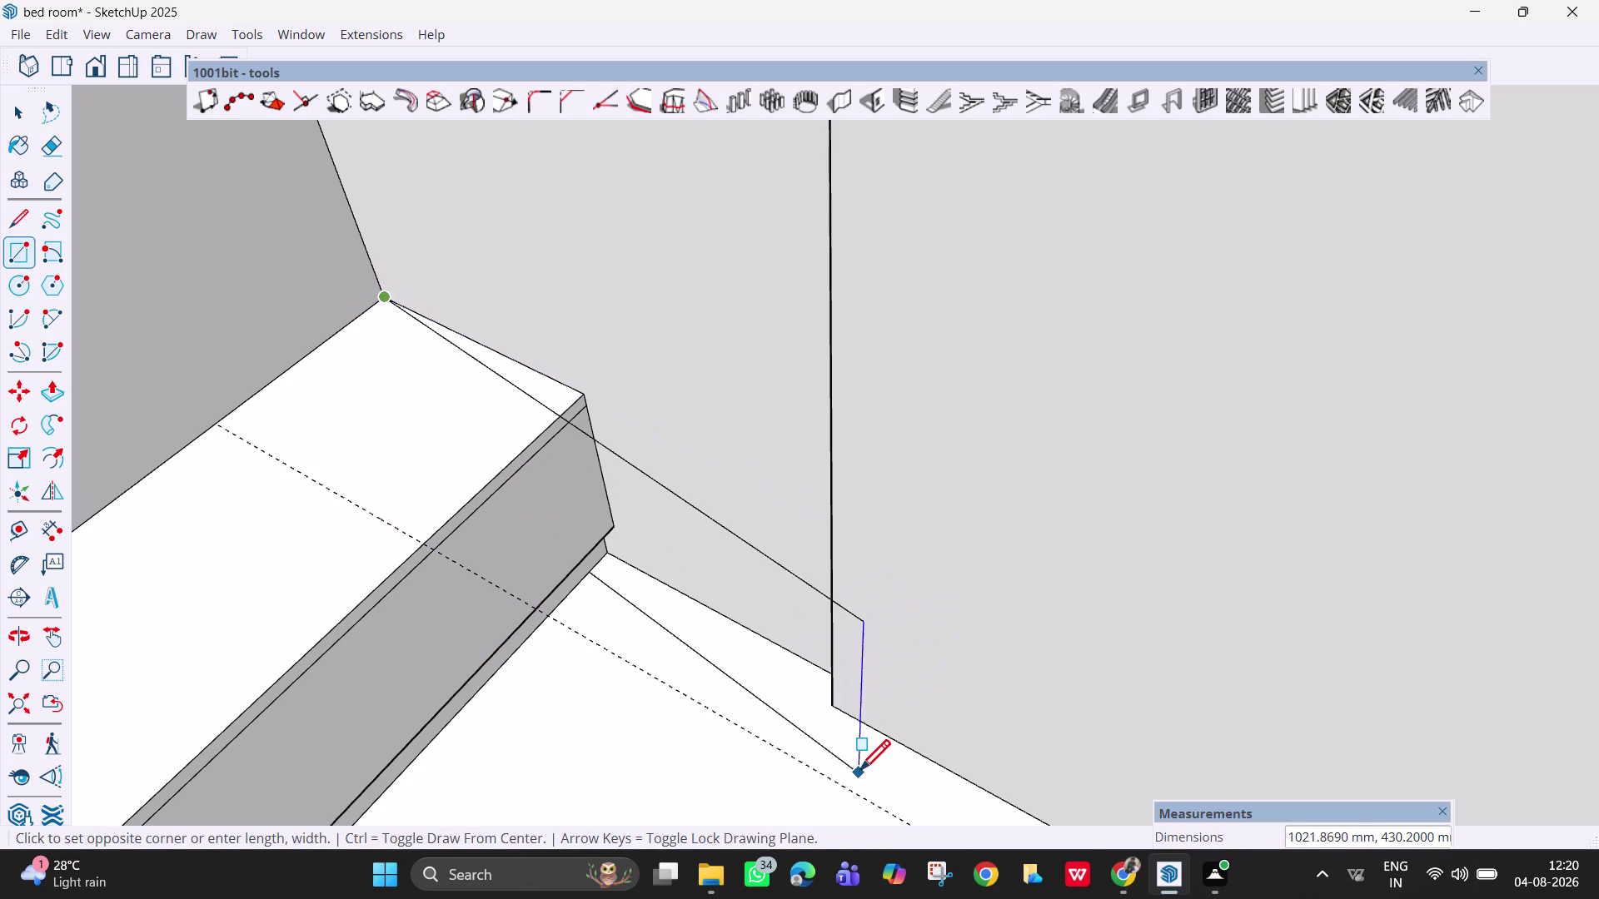
key(Left)
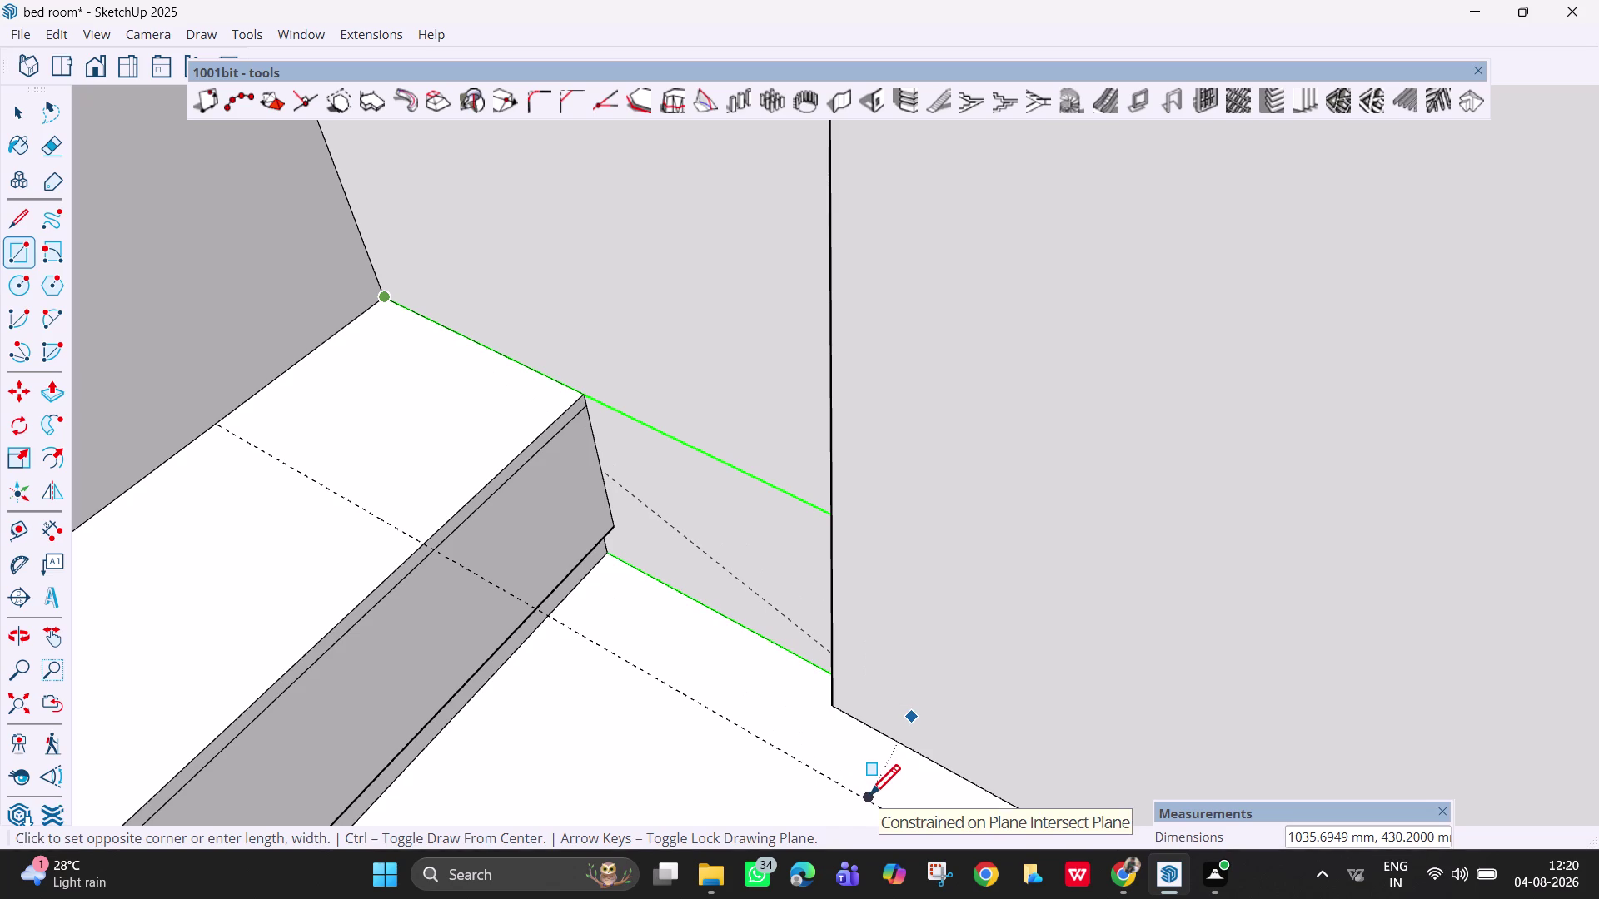
key(Right)
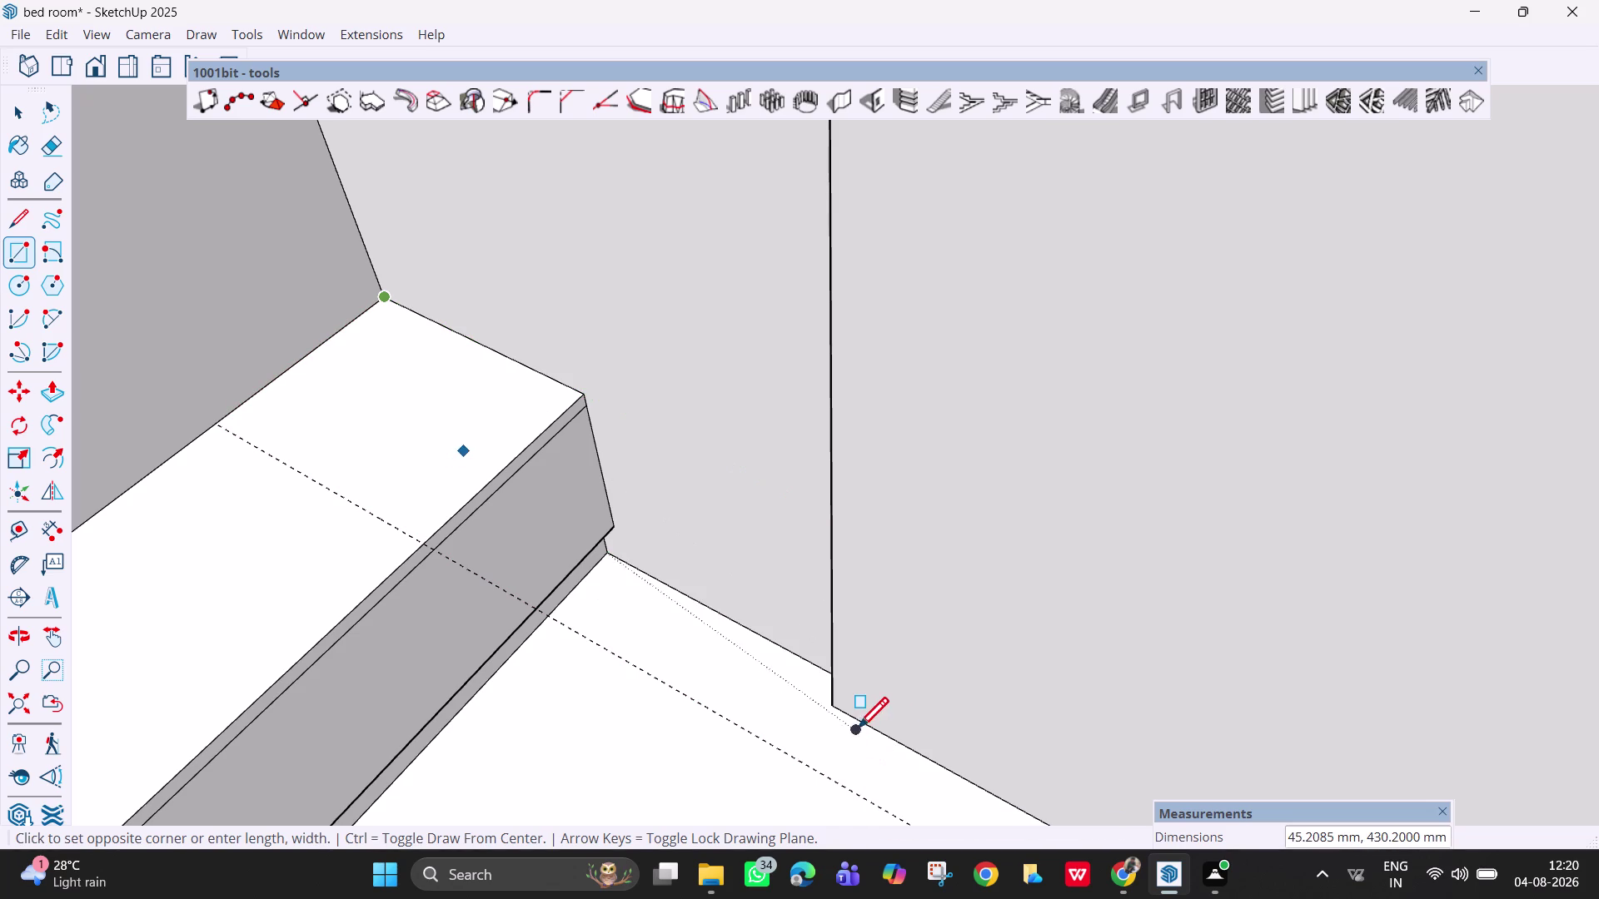
key(Up)
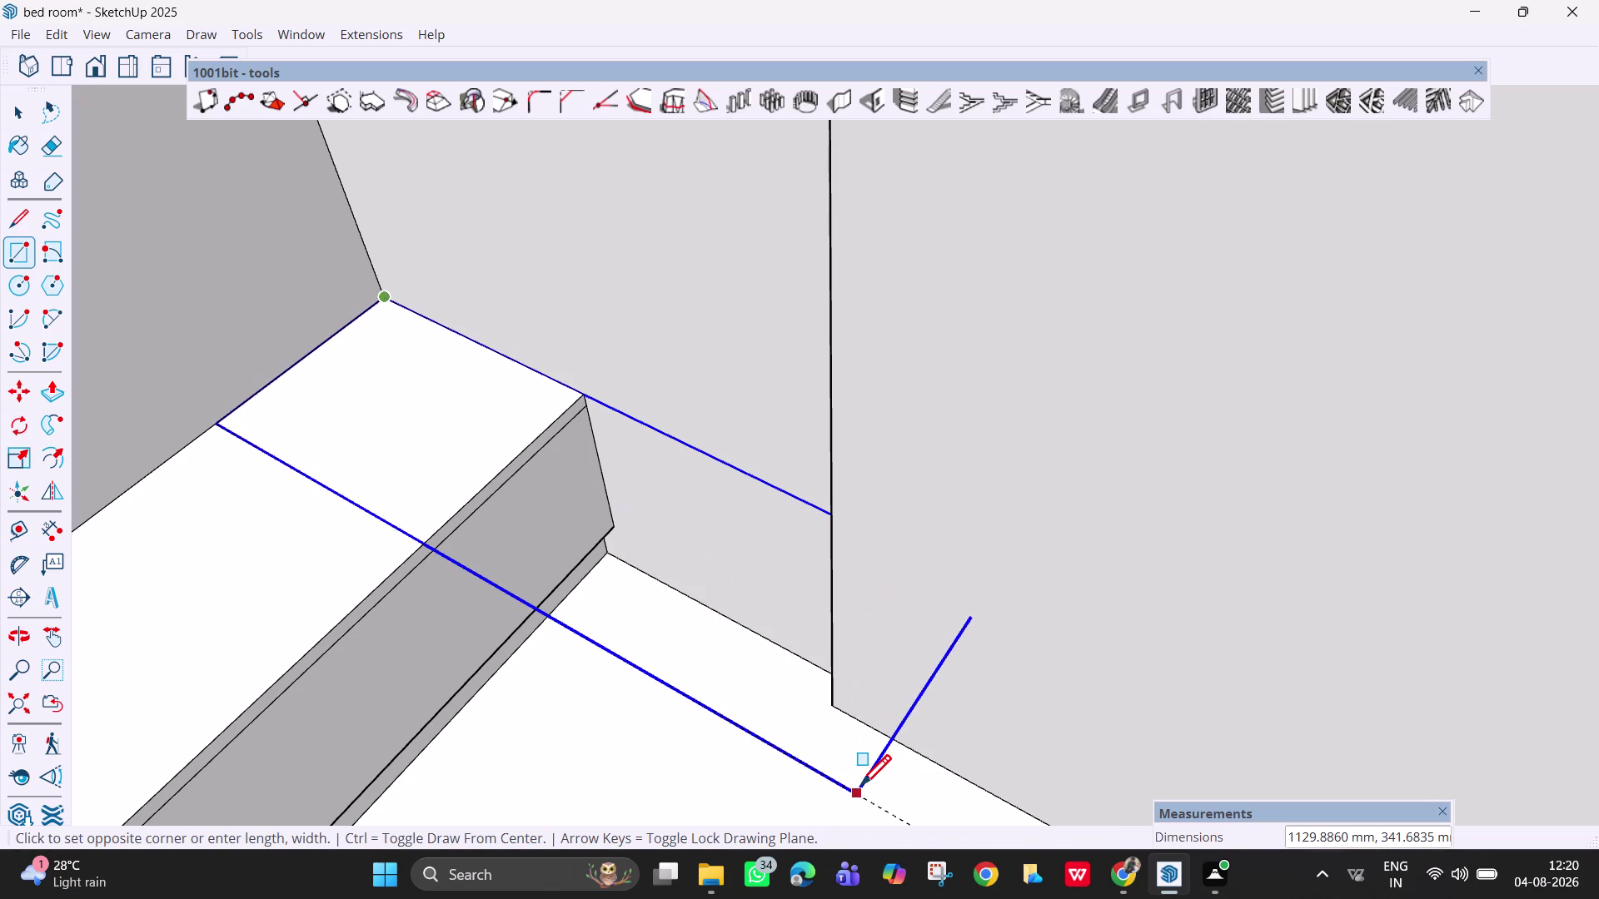
click(859, 790)
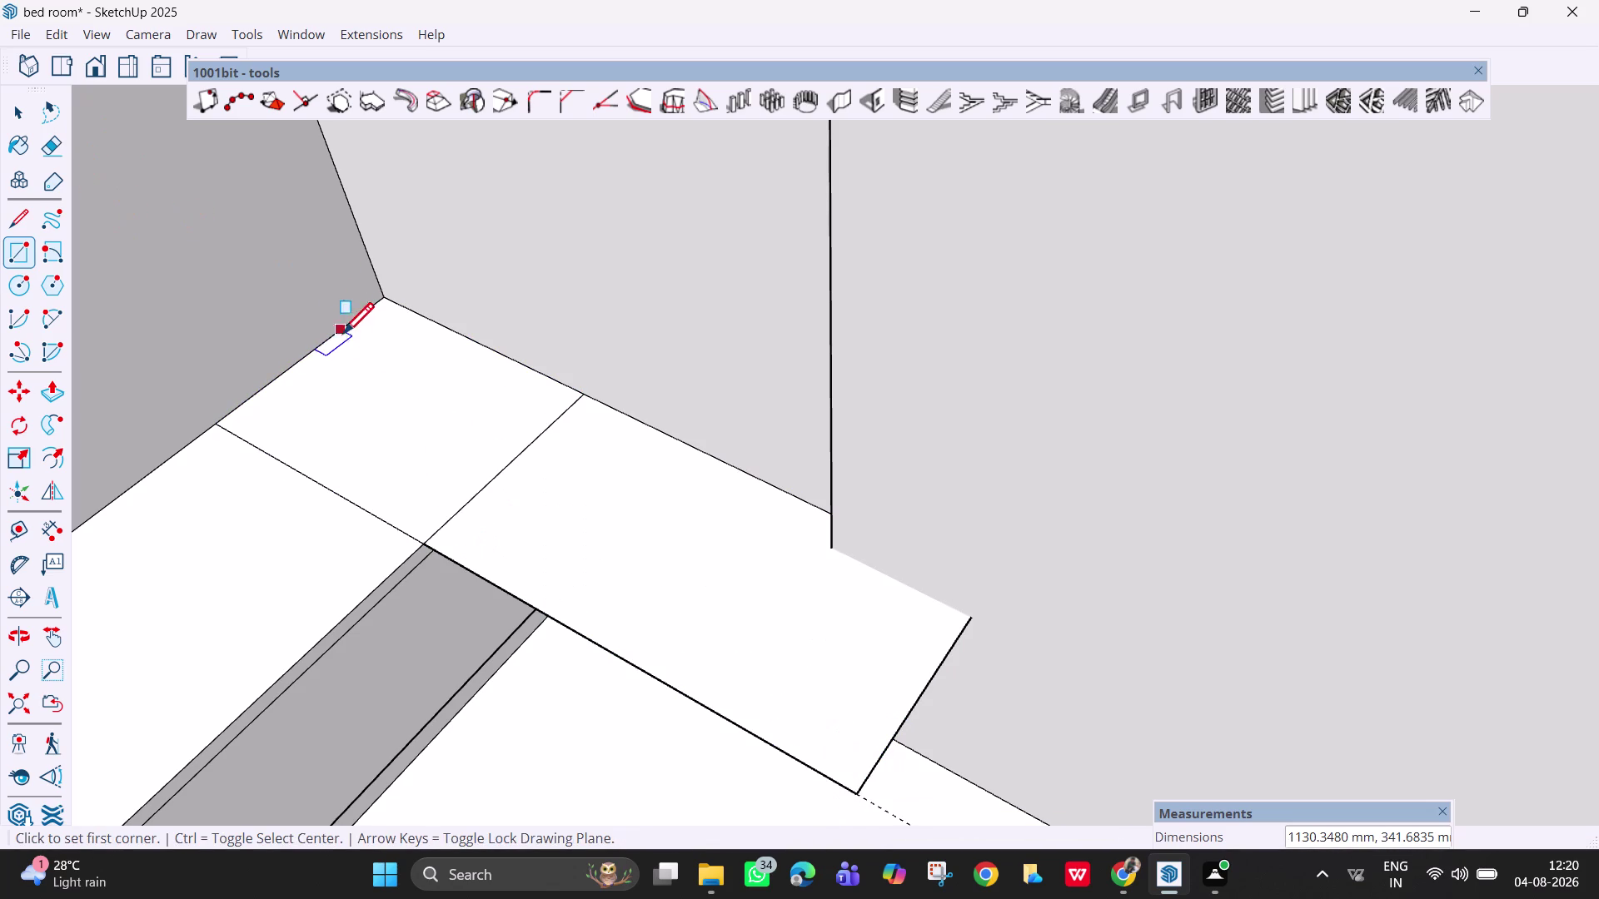
Erase an edge, undo it, and orbit to view the new rectangle.
key(e)
click(497, 472)
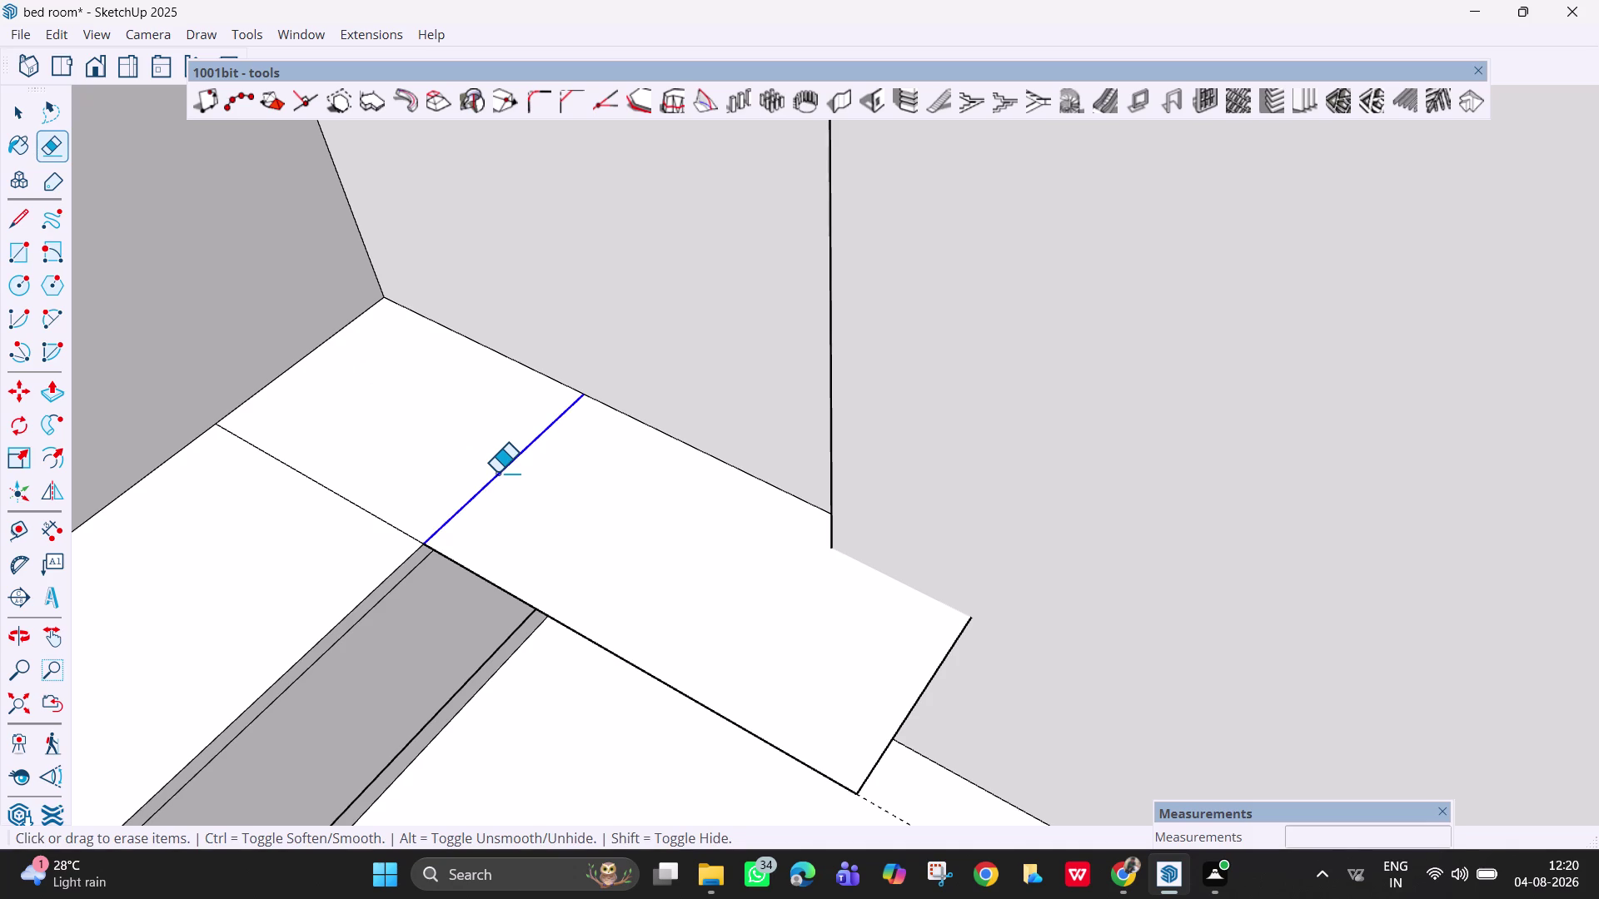
key(ctrl+z)
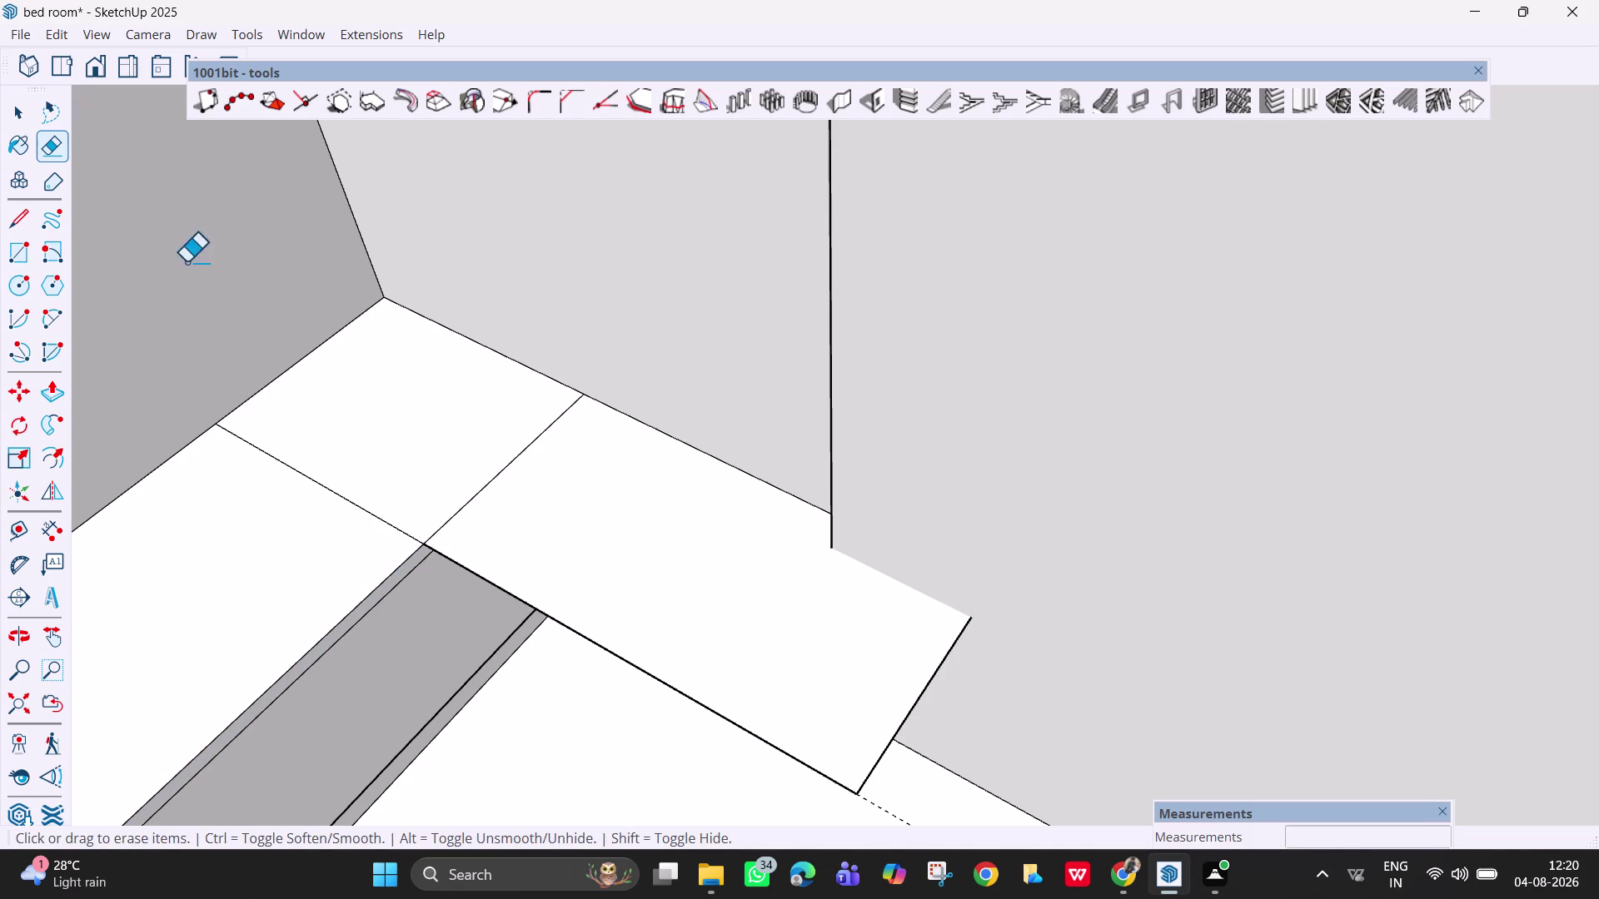
middle_drag(588, 580, 591, 581)
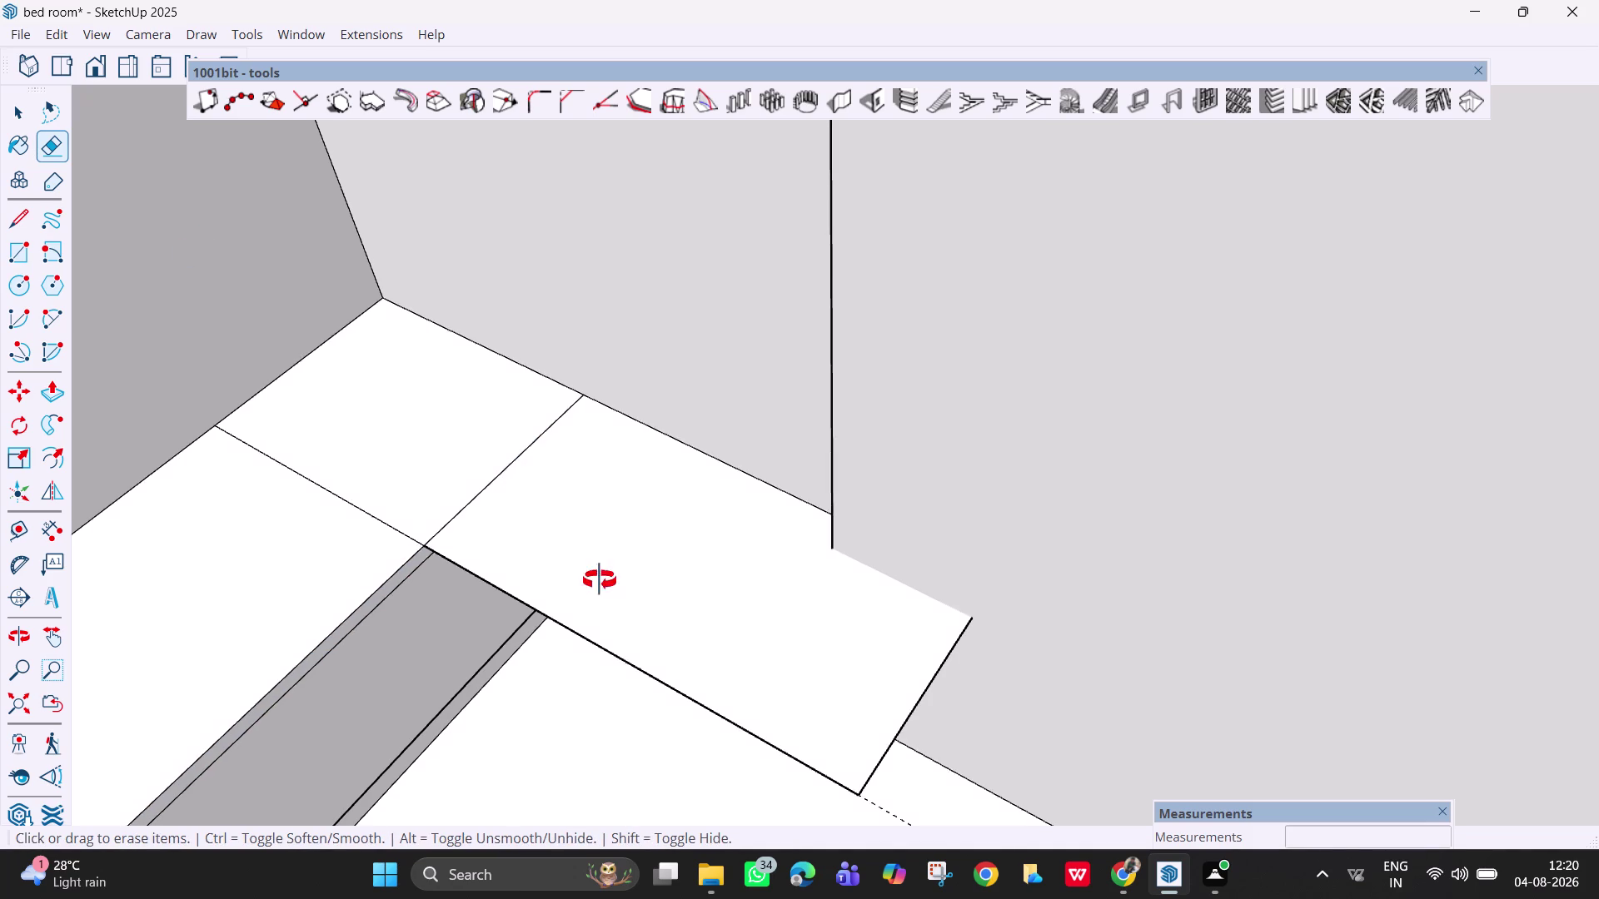
Raise the new rectangle 2" with Push/Pull and repeat the raise on the ledge top.
middle_drag(591, 581, 640, 456)
key(p)
click(609, 500)
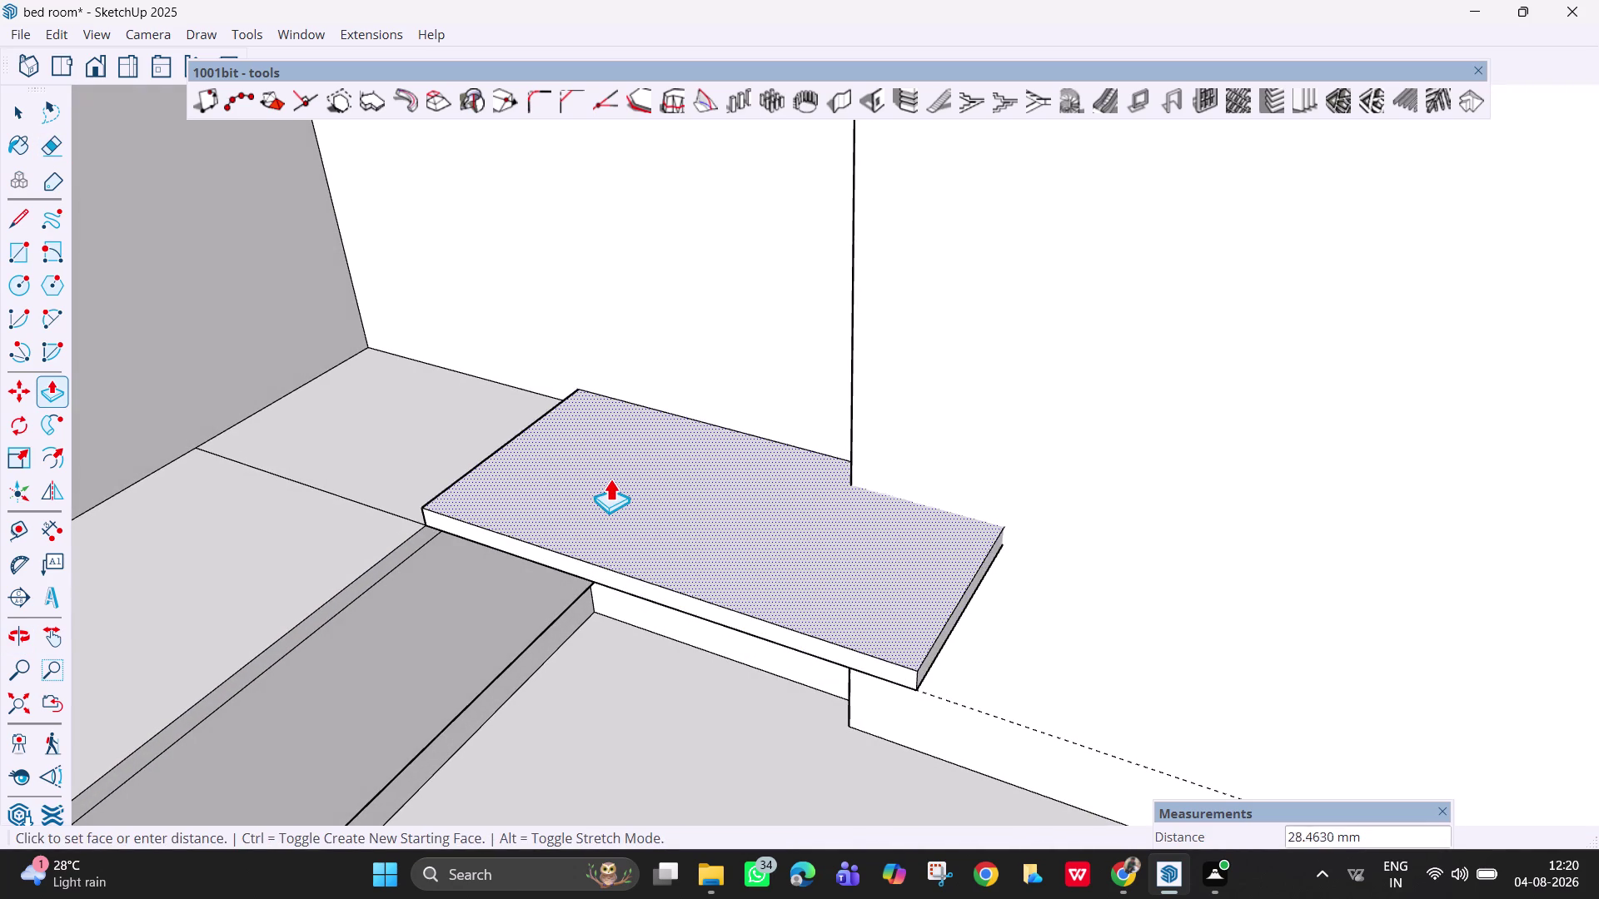
text(2")
key(Return)
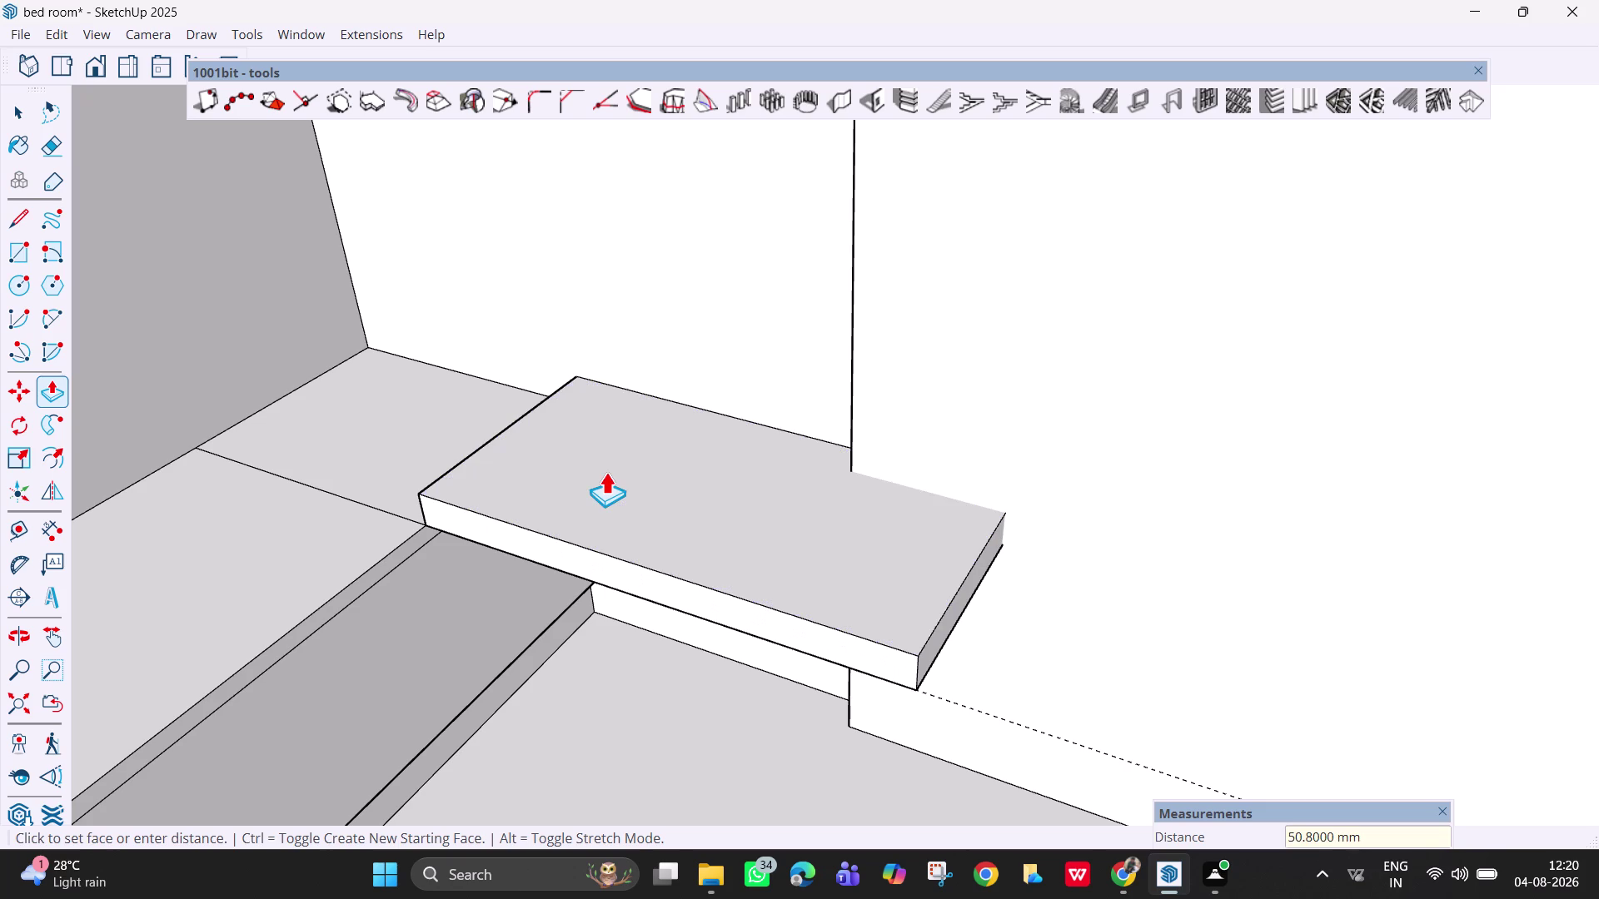
double_click(347, 396)
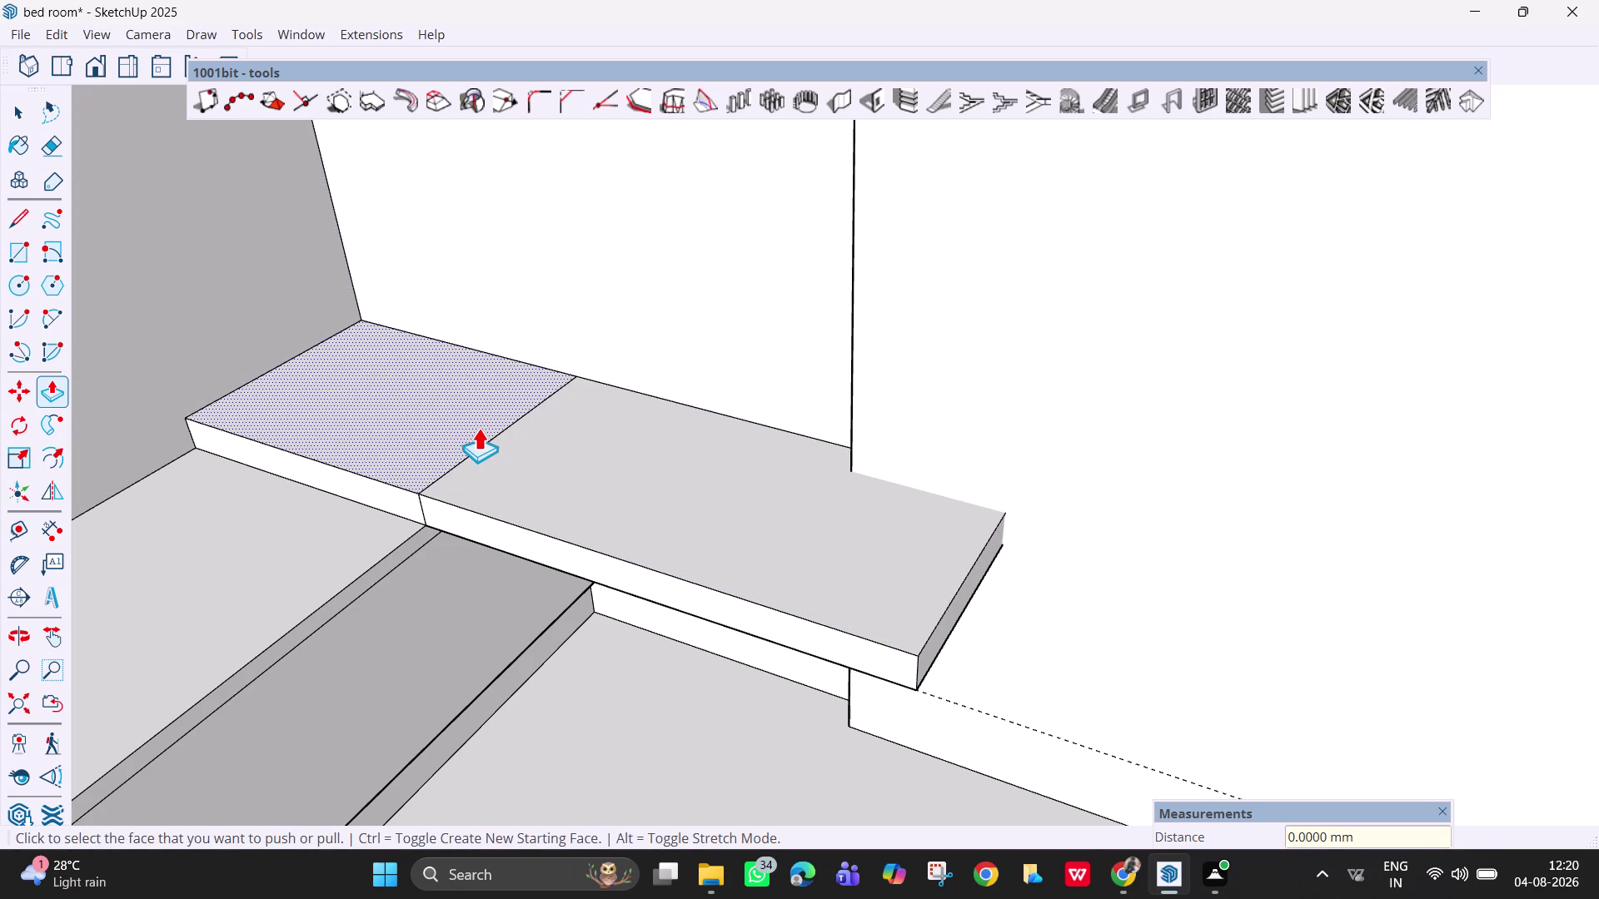
Erase the seam between the raised tops, then undo the seam, raises and rectangle.
key(e)
drag(478, 427, 501, 443)
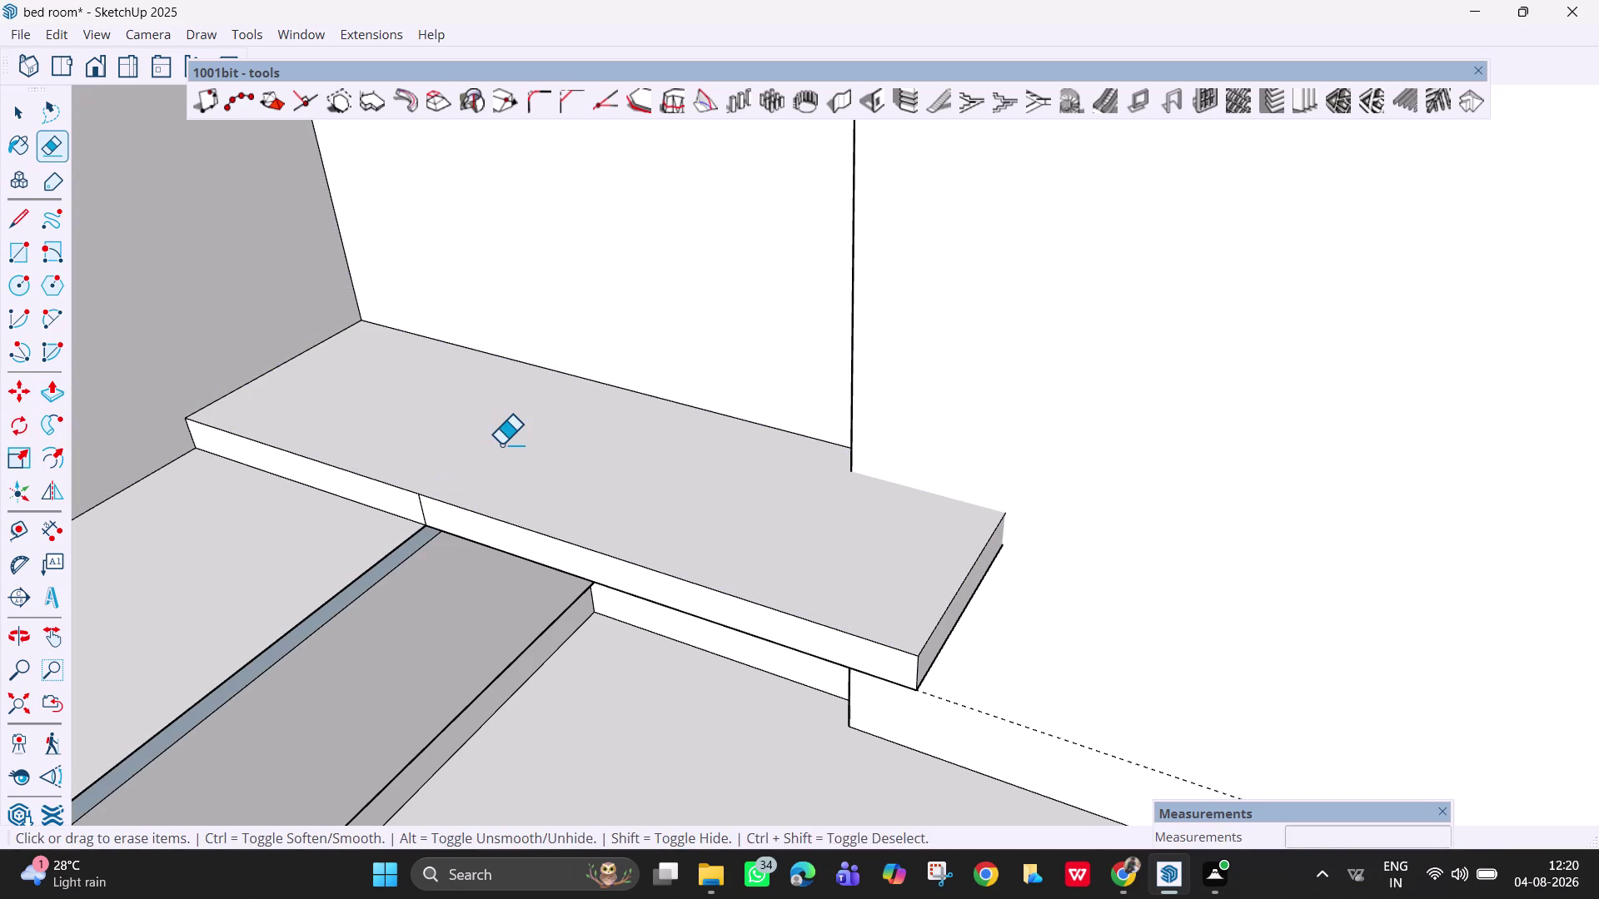
key(ctrl+z)
key(ctrl+z)
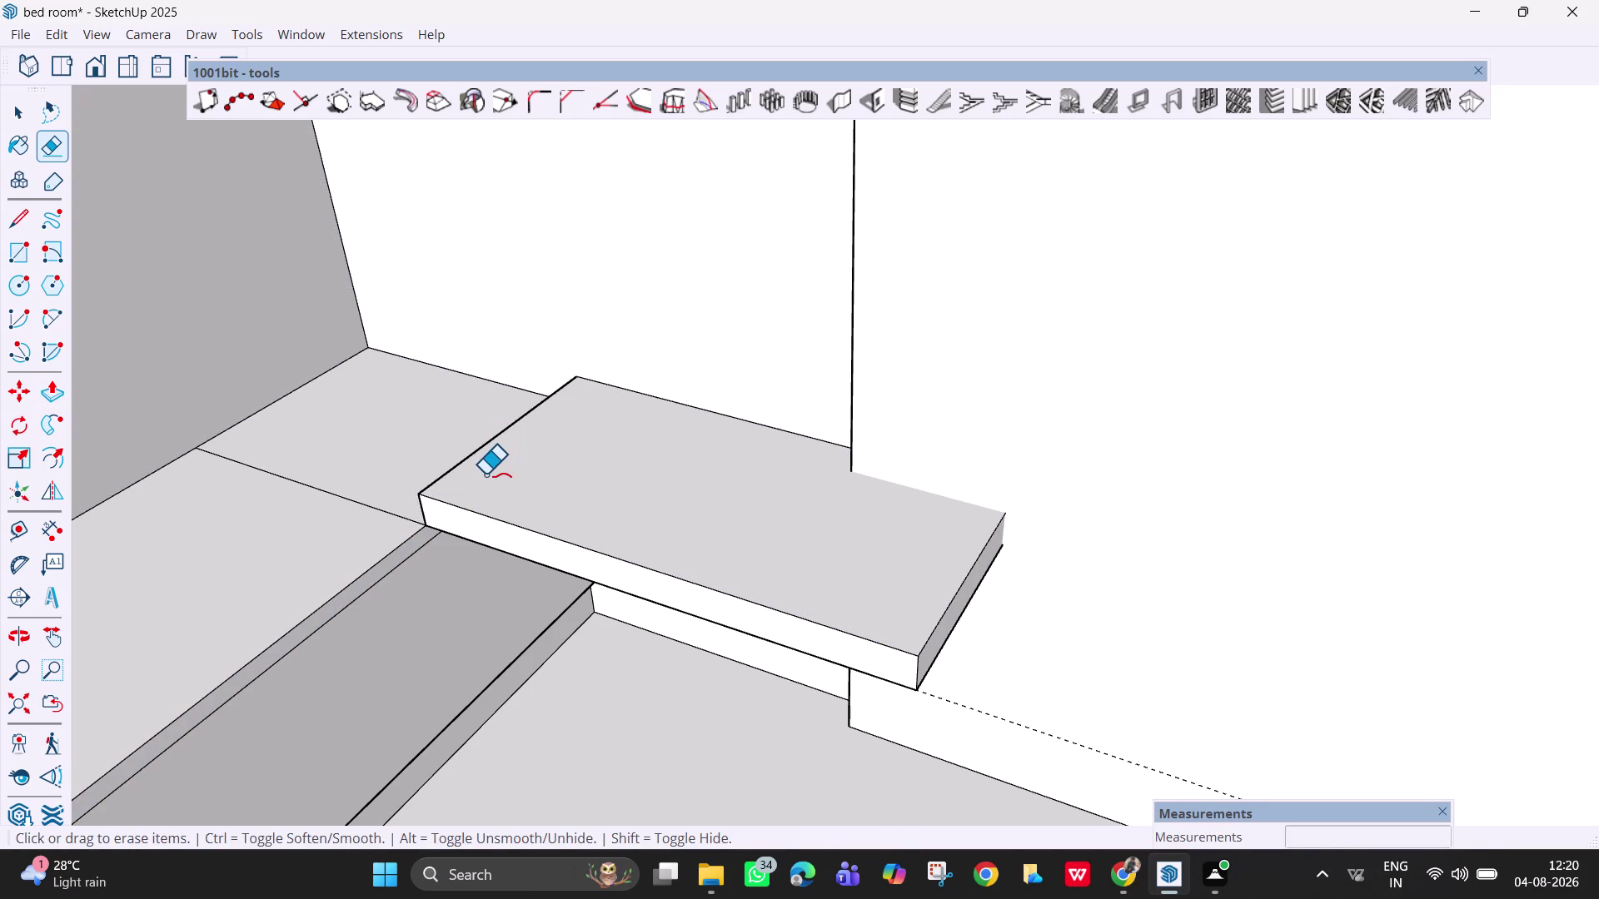
key(ctrl+z)
key(ctrl+z)
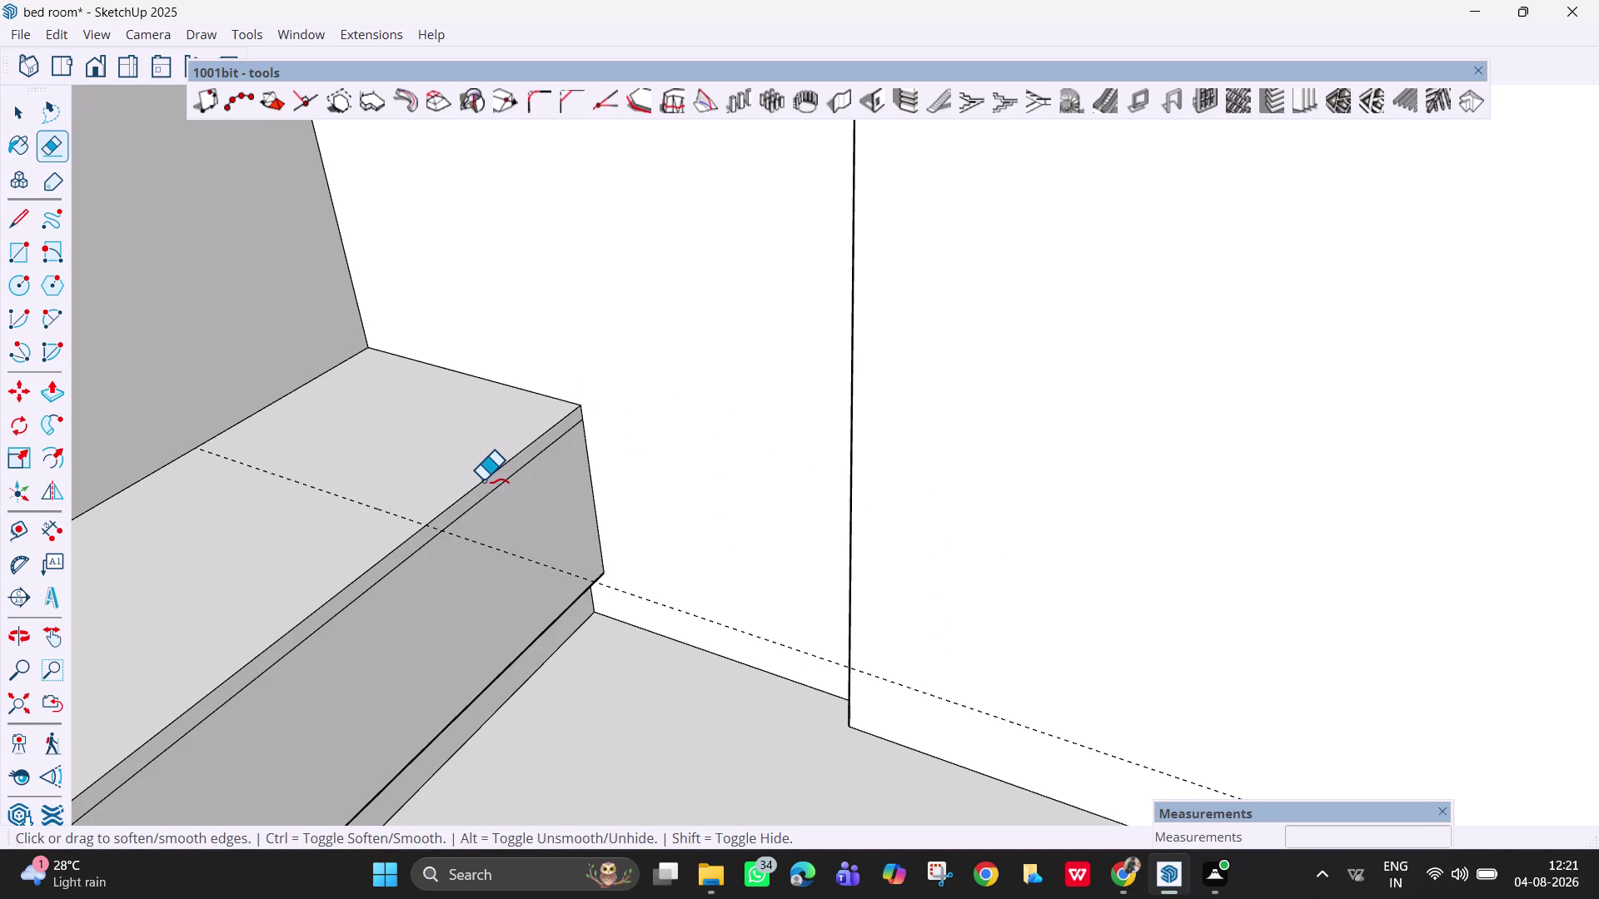
scroll(down, 3)
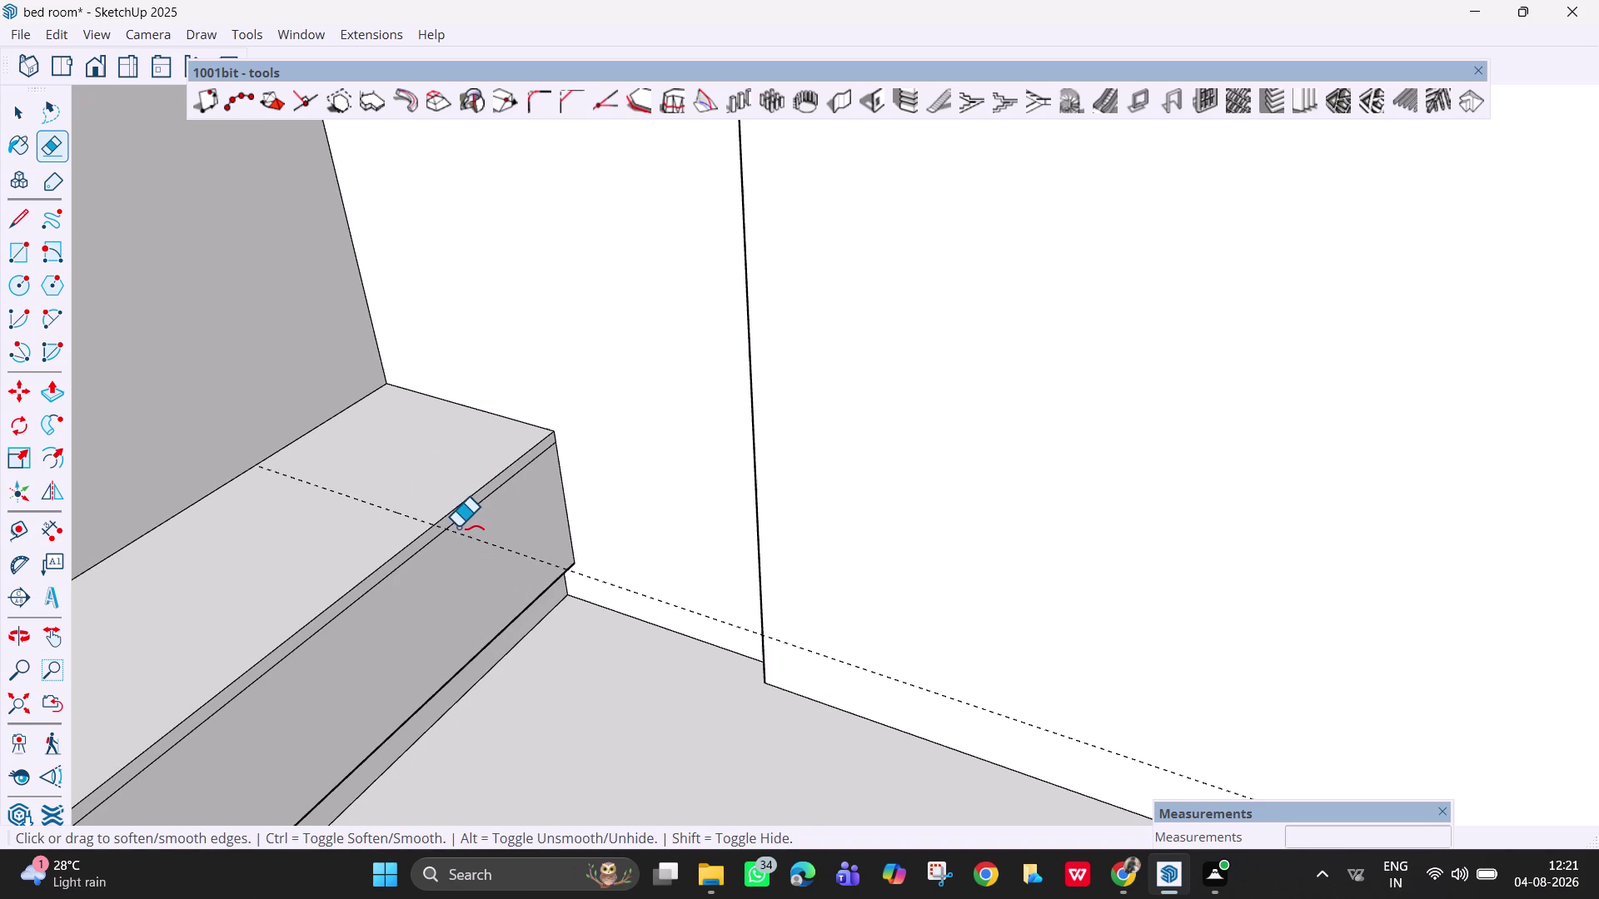
middle_drag(474, 535, 402, 552)
Check the context menus of the ledge's front face and the large end panel, dismissing both.
key(space)
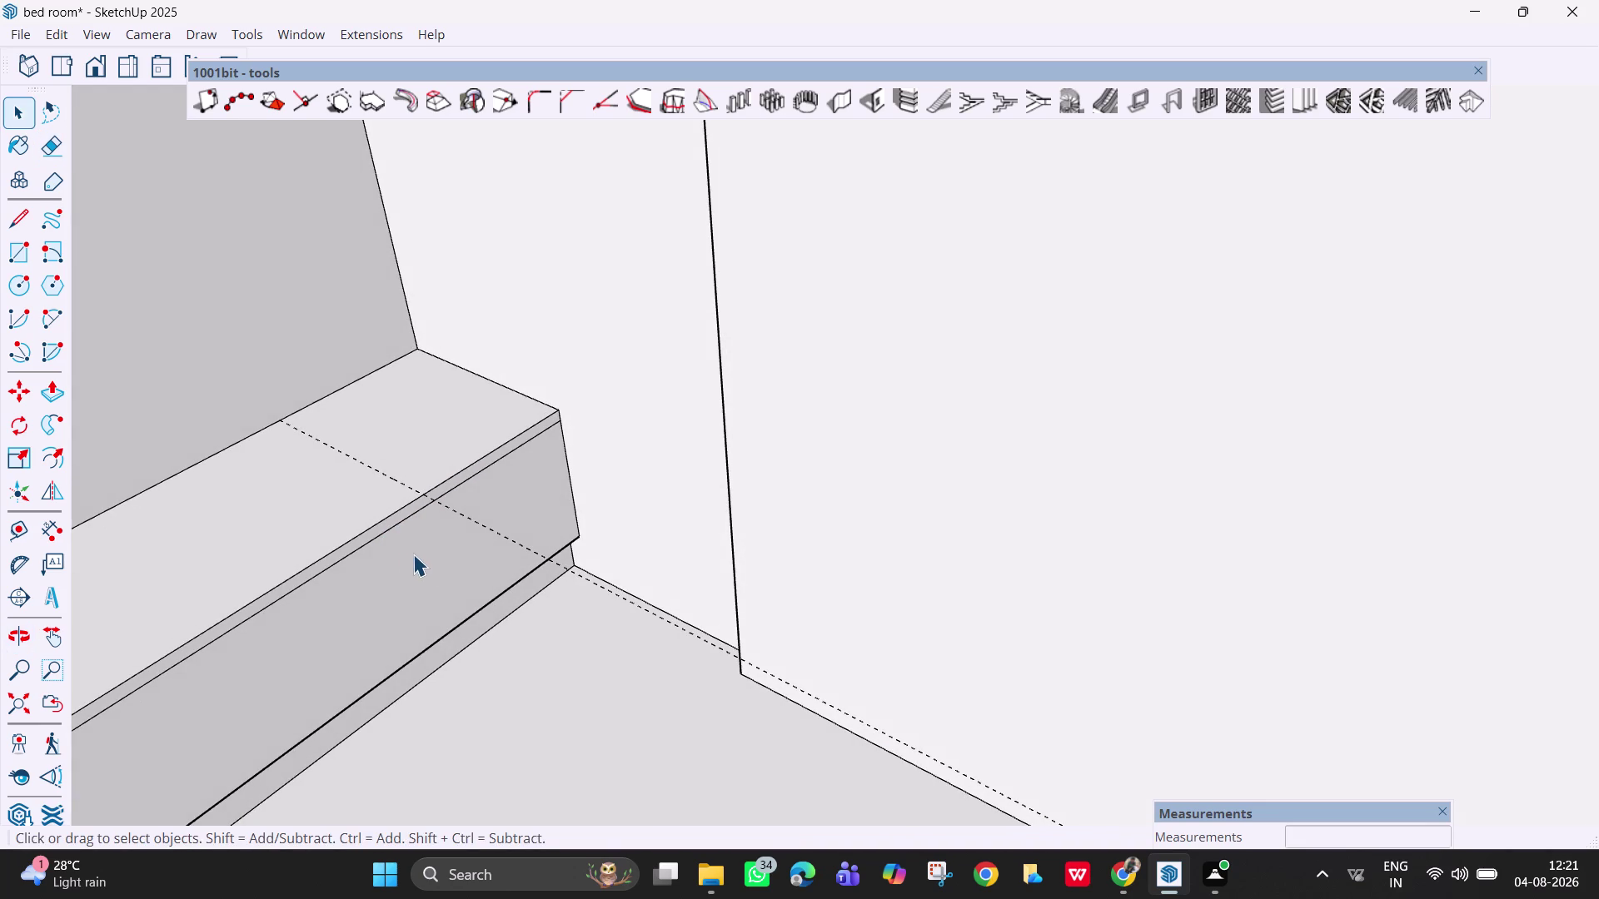
right_click(451, 540)
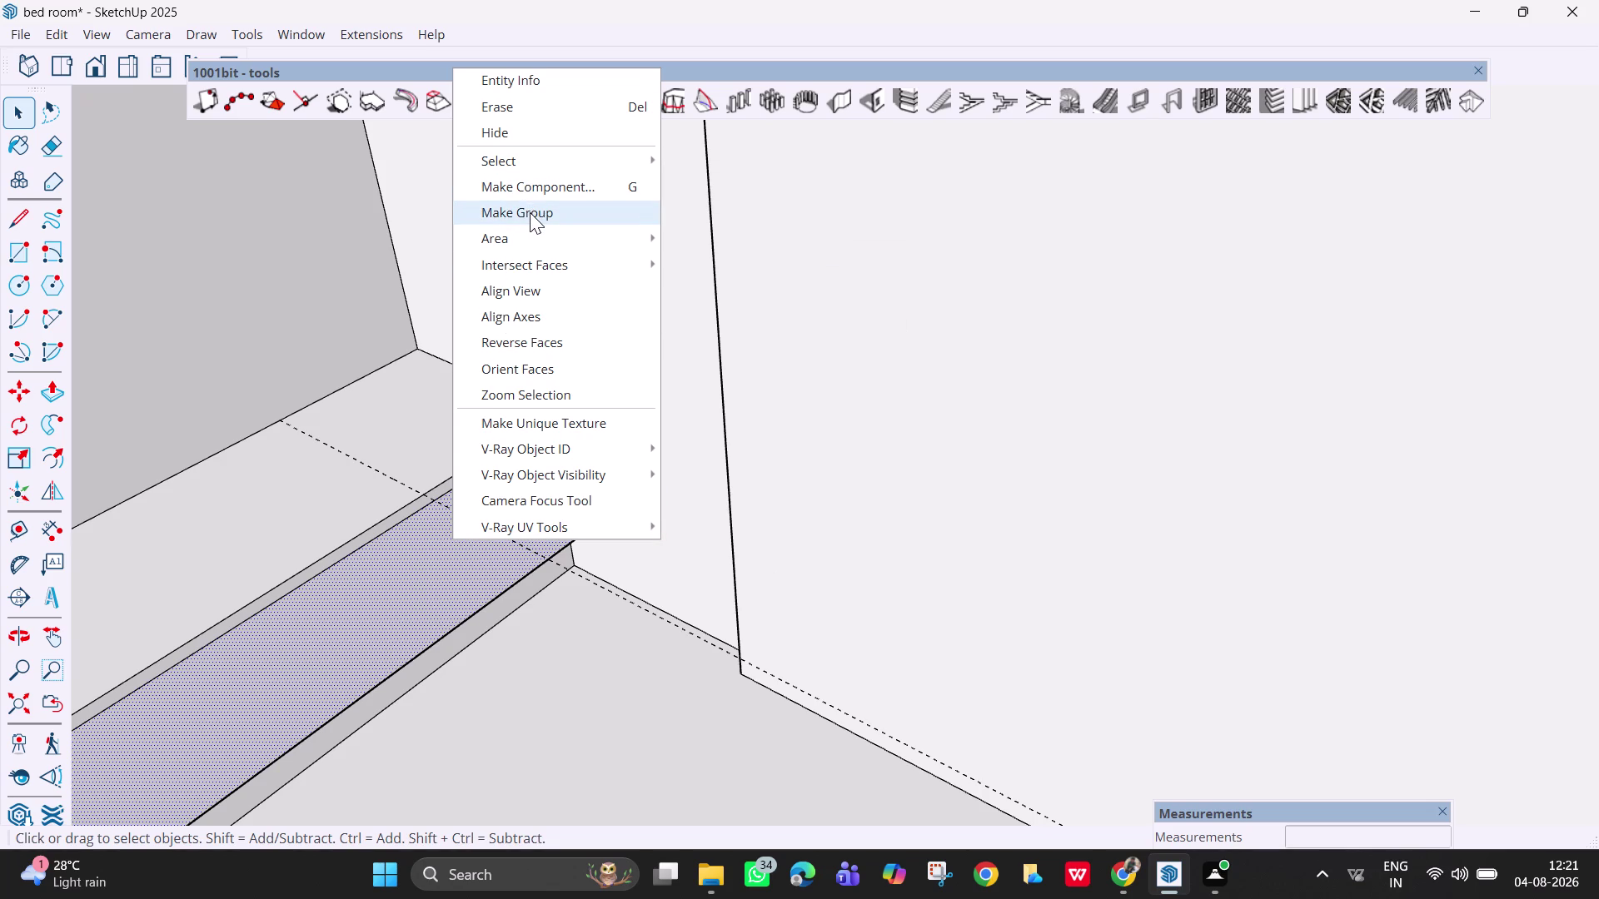
key(grave)
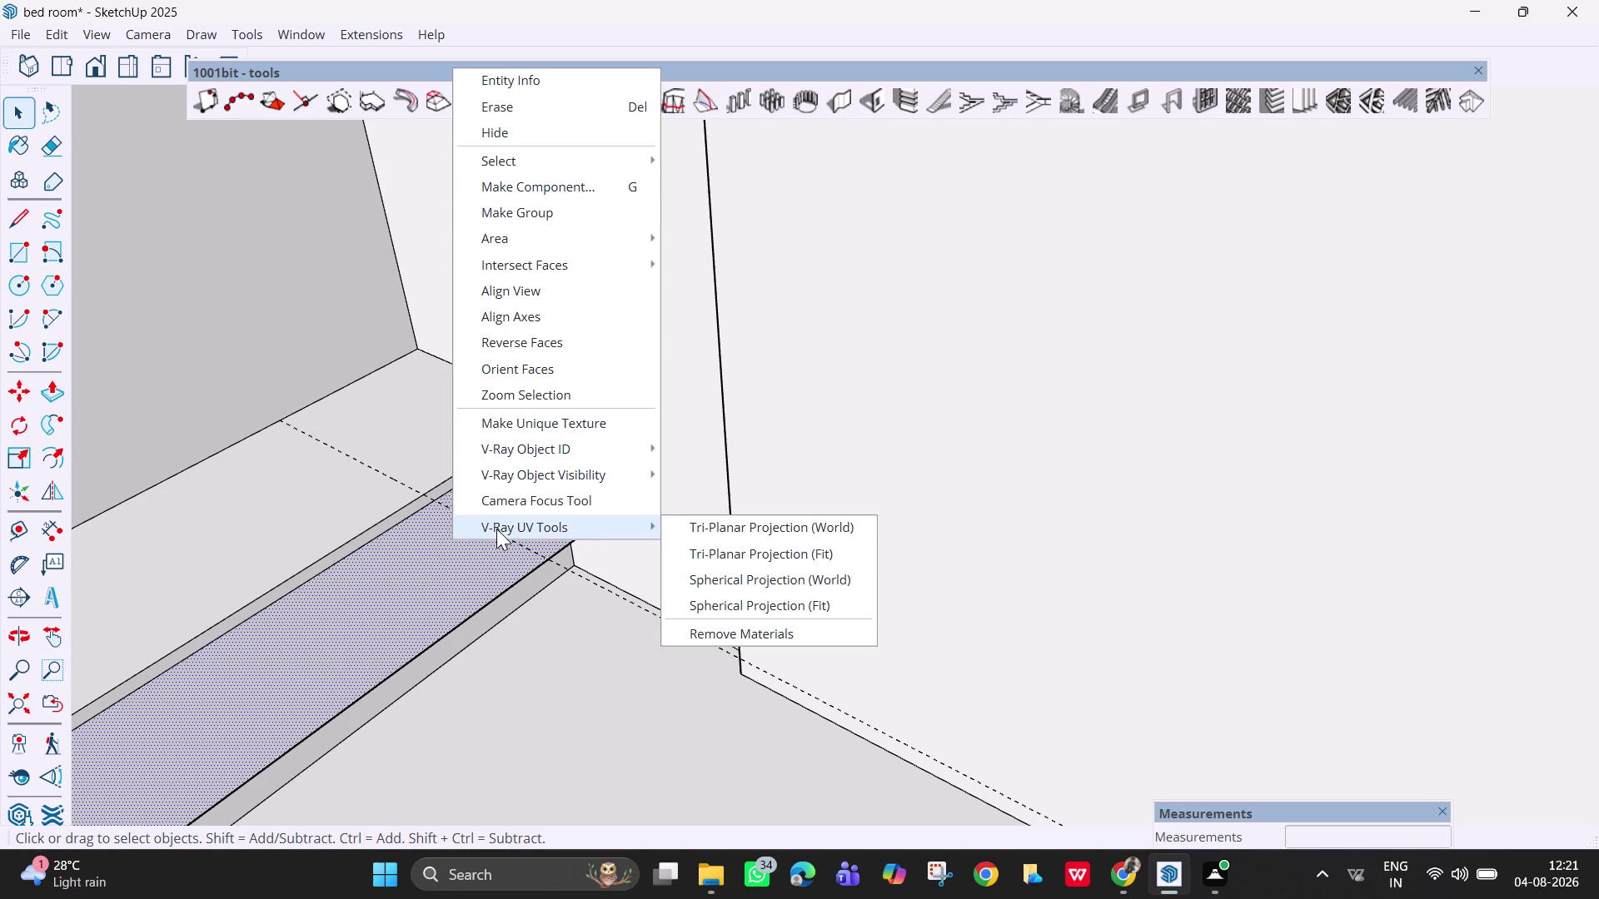
key(Escape)
key(Escape)
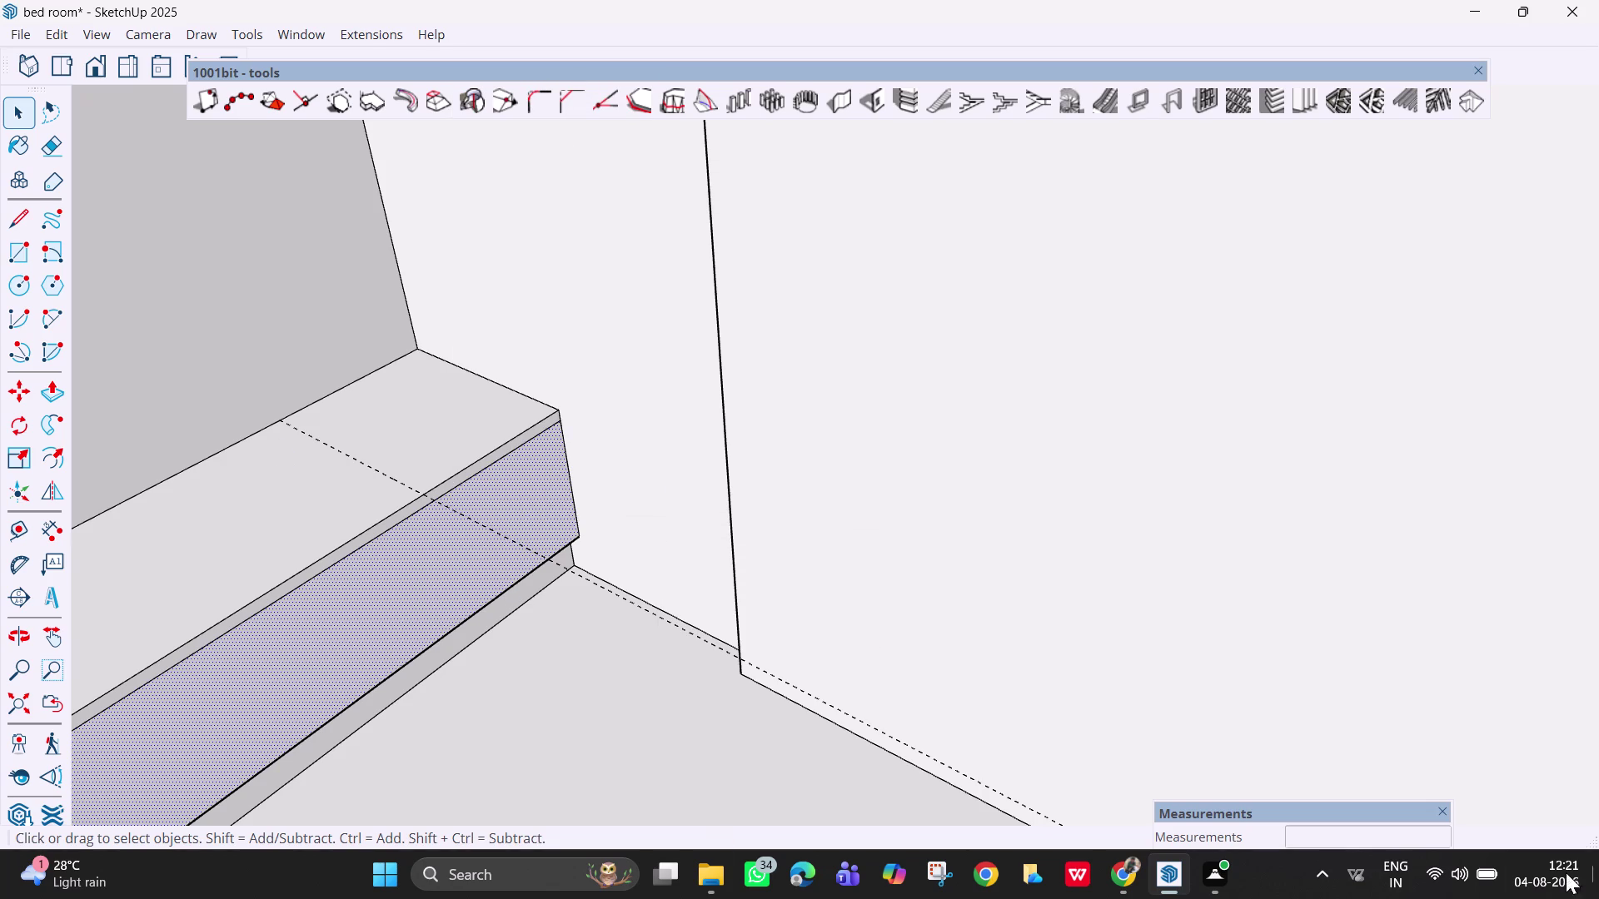
scroll(down, 3)
scroll(down, 3)
scroll(down, 3)
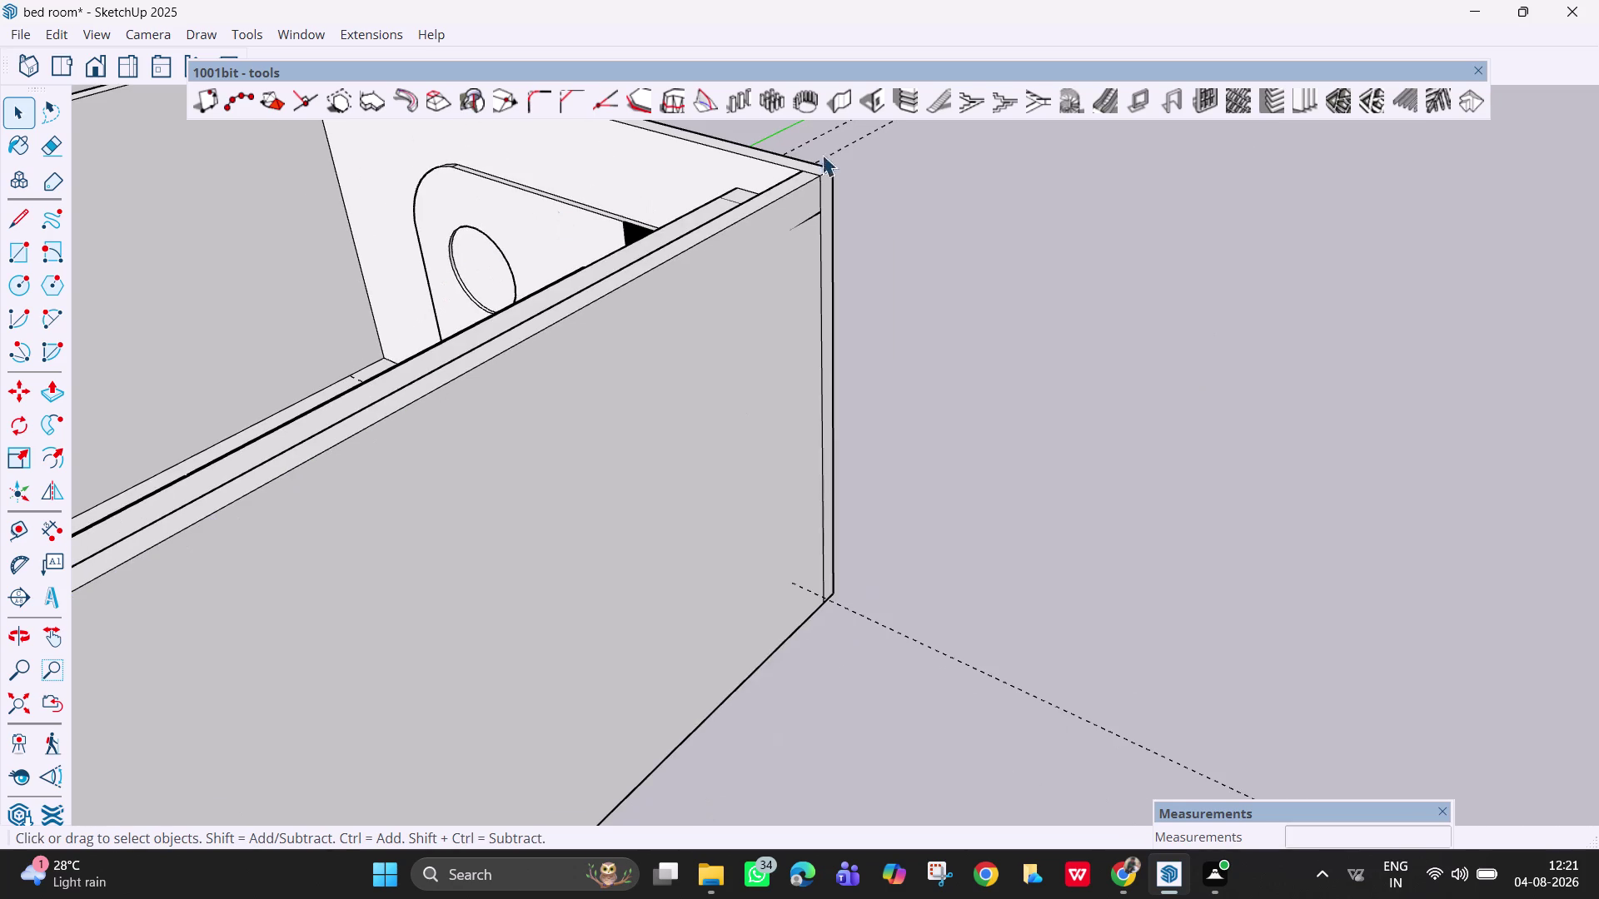
right_drag(751, 299, 625, 286)
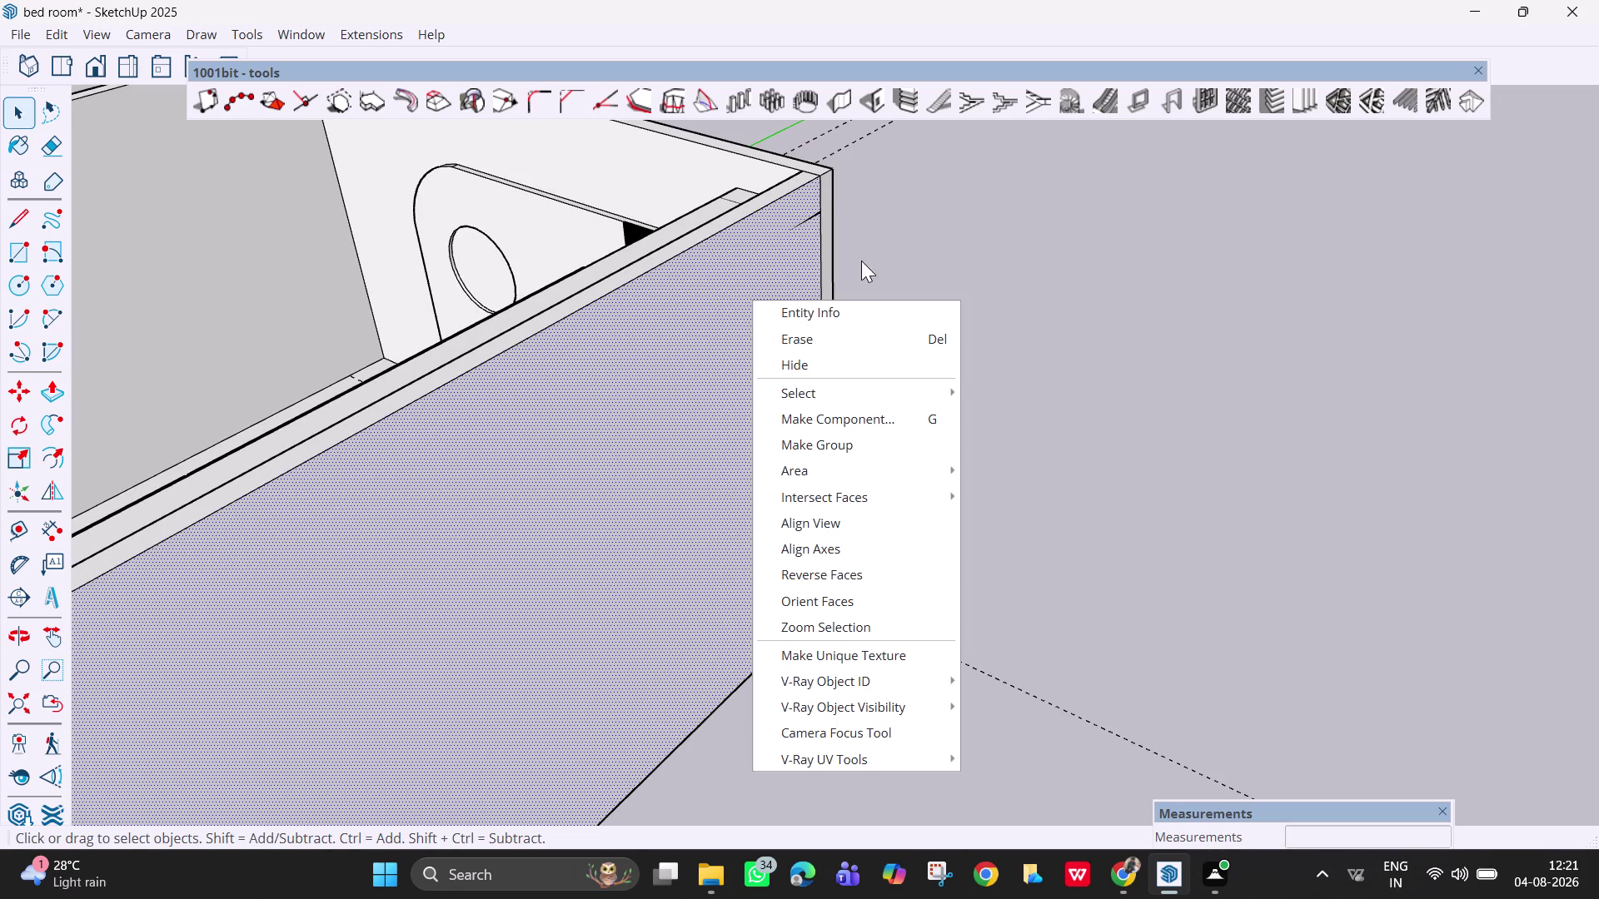
click(1097, 536)
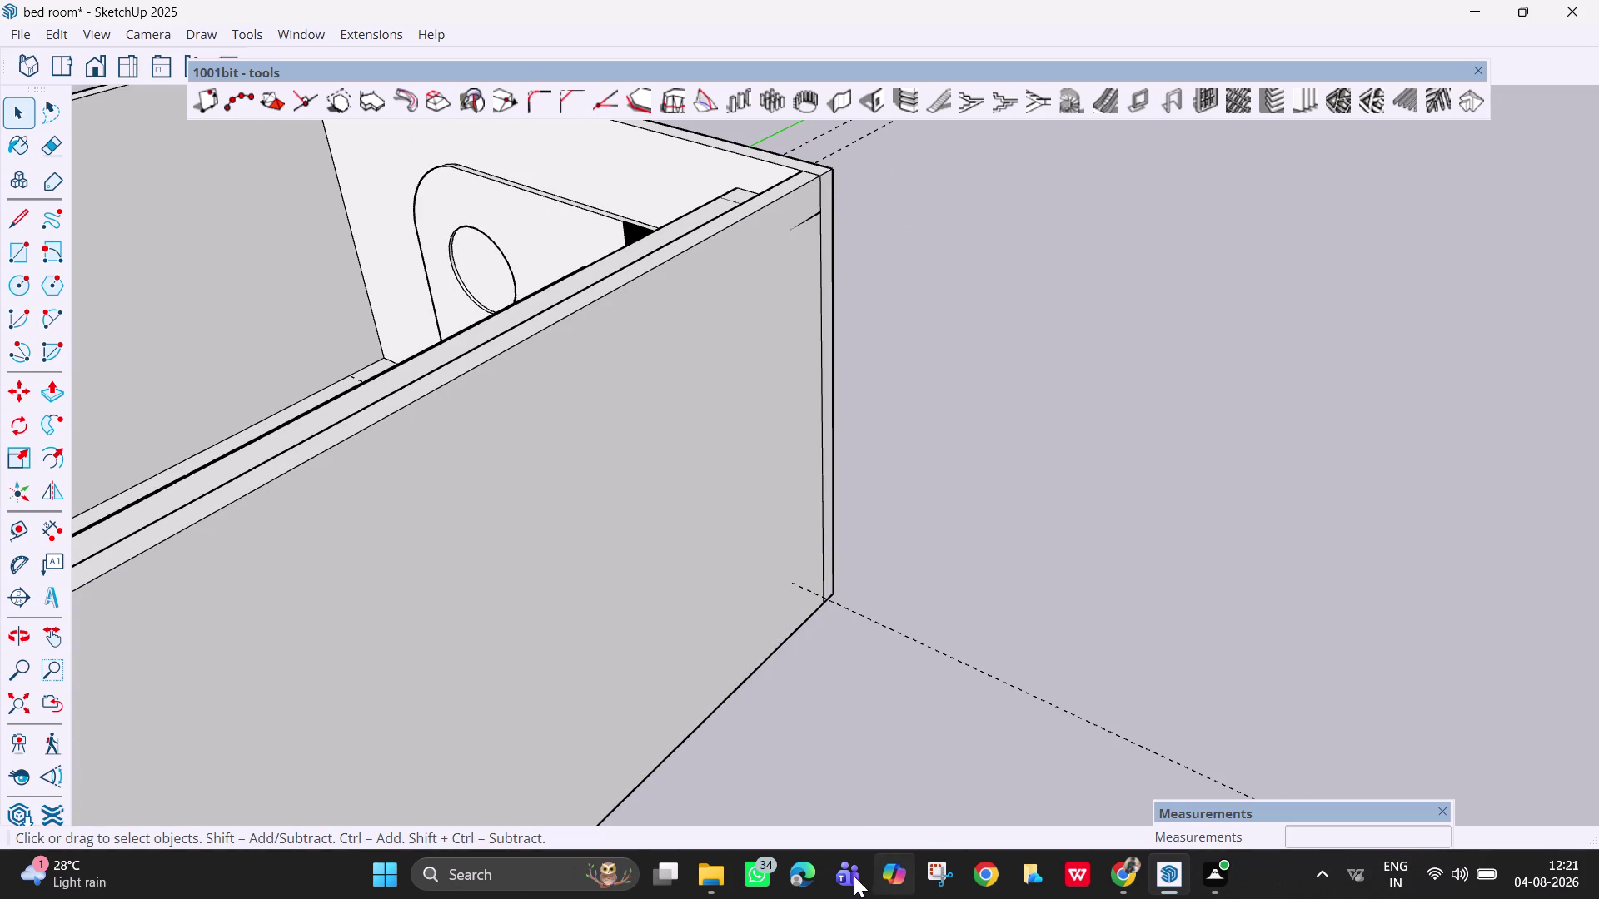
right_click(913, 733)
click(976, 798)
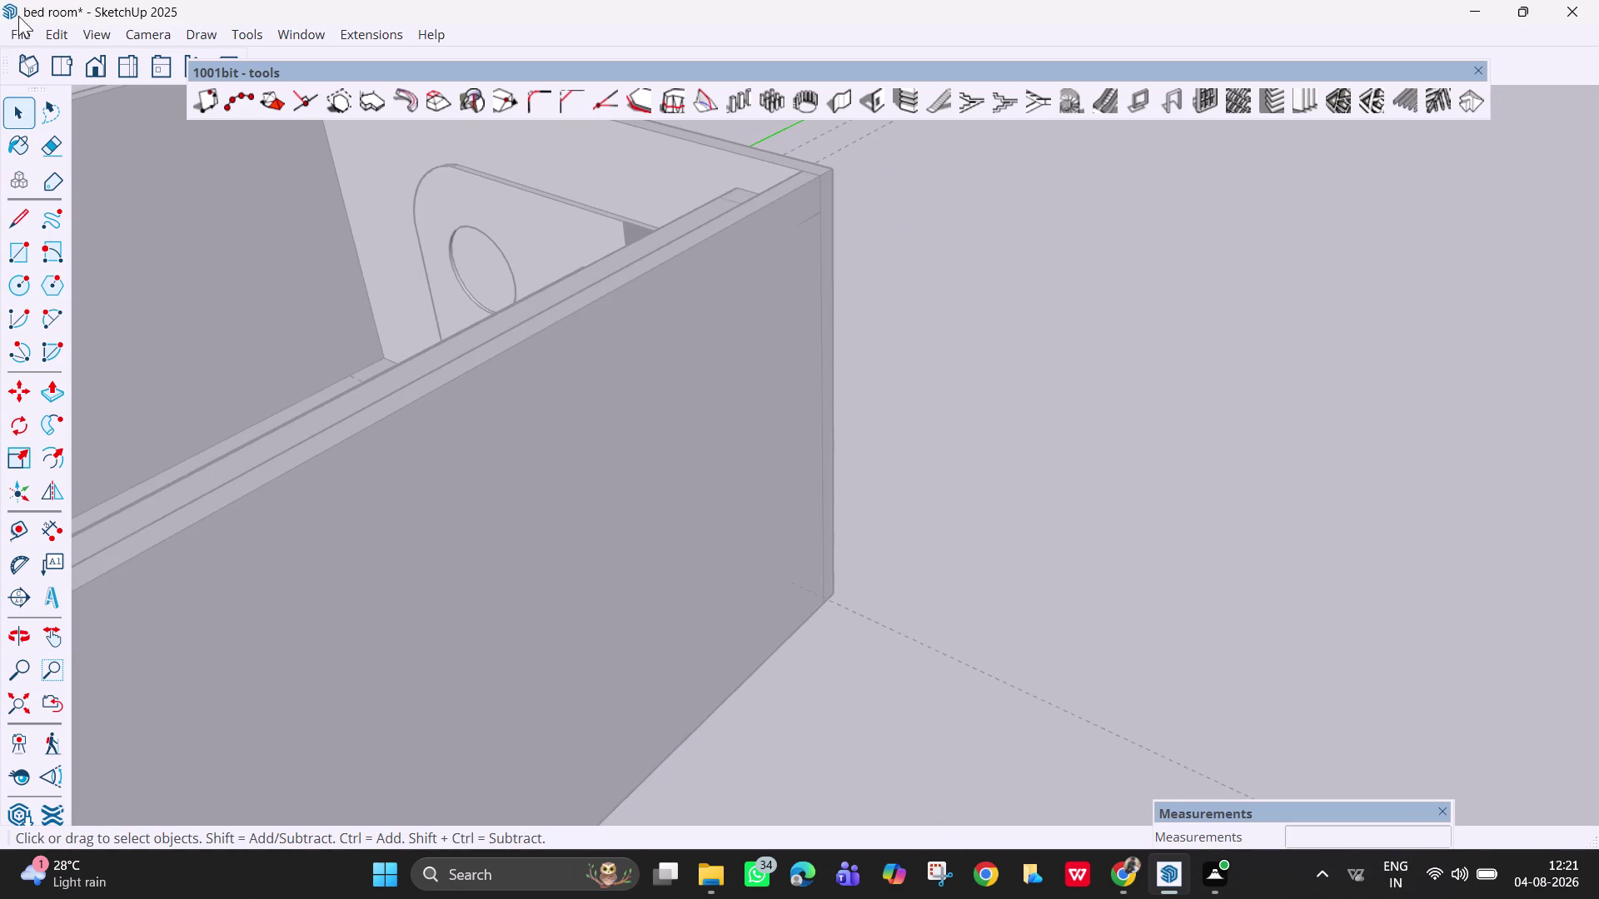
Zoom into the frame's inside corner and start a rectangle at the corner above the rail.
scroll(down, 3)
scroll(up, 3)
scroll(up, 3)
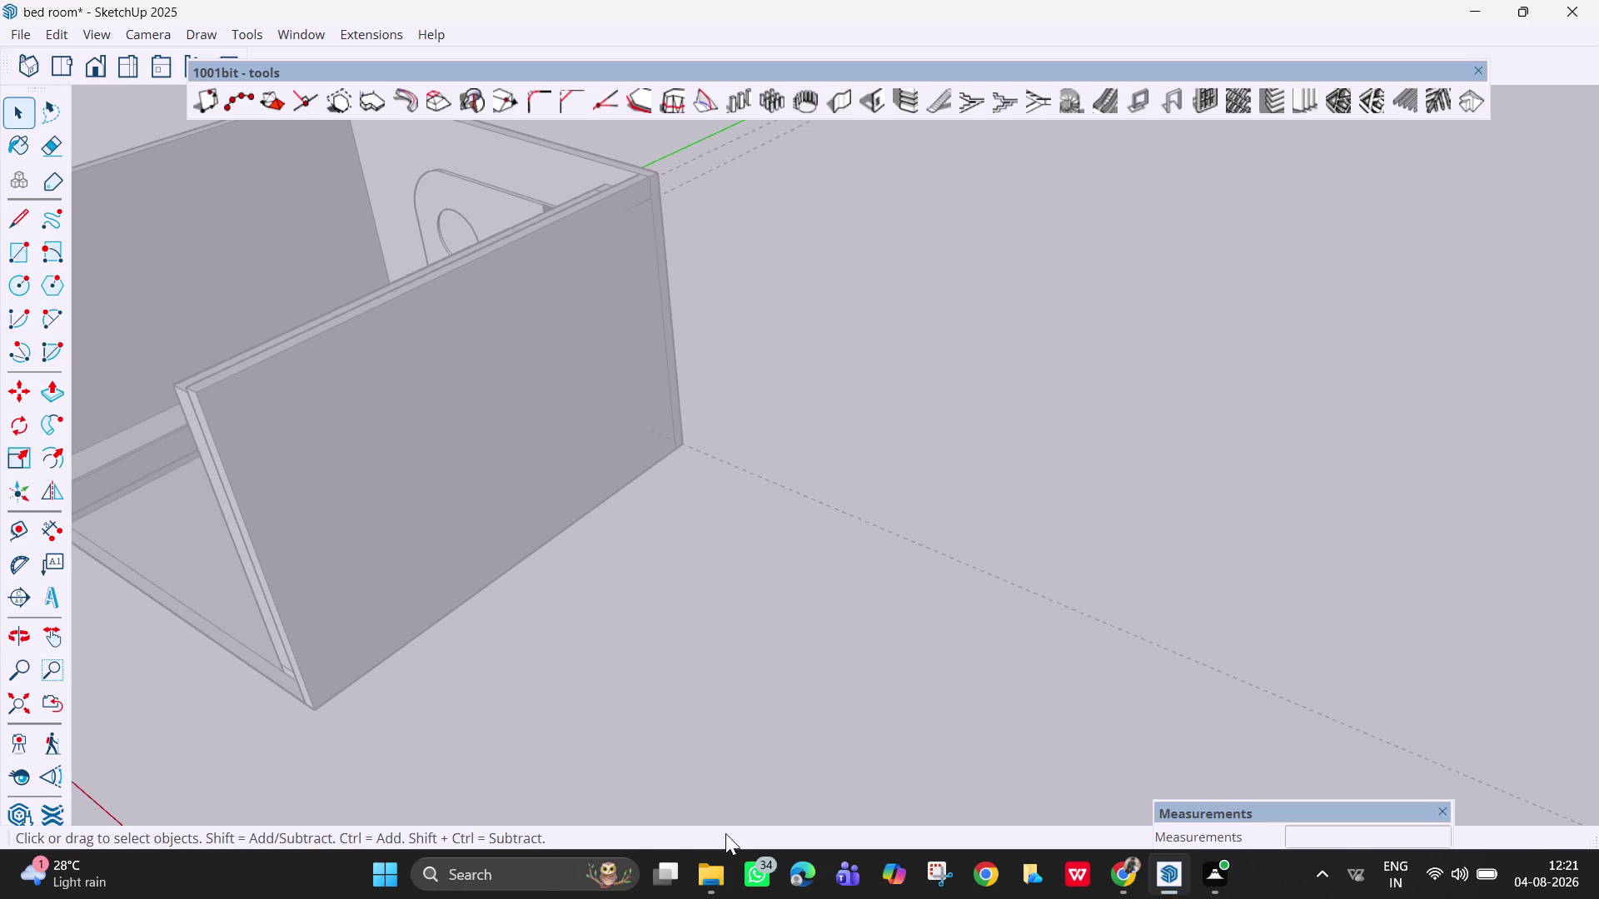
scroll(down, 3)
scroll(up, 3)
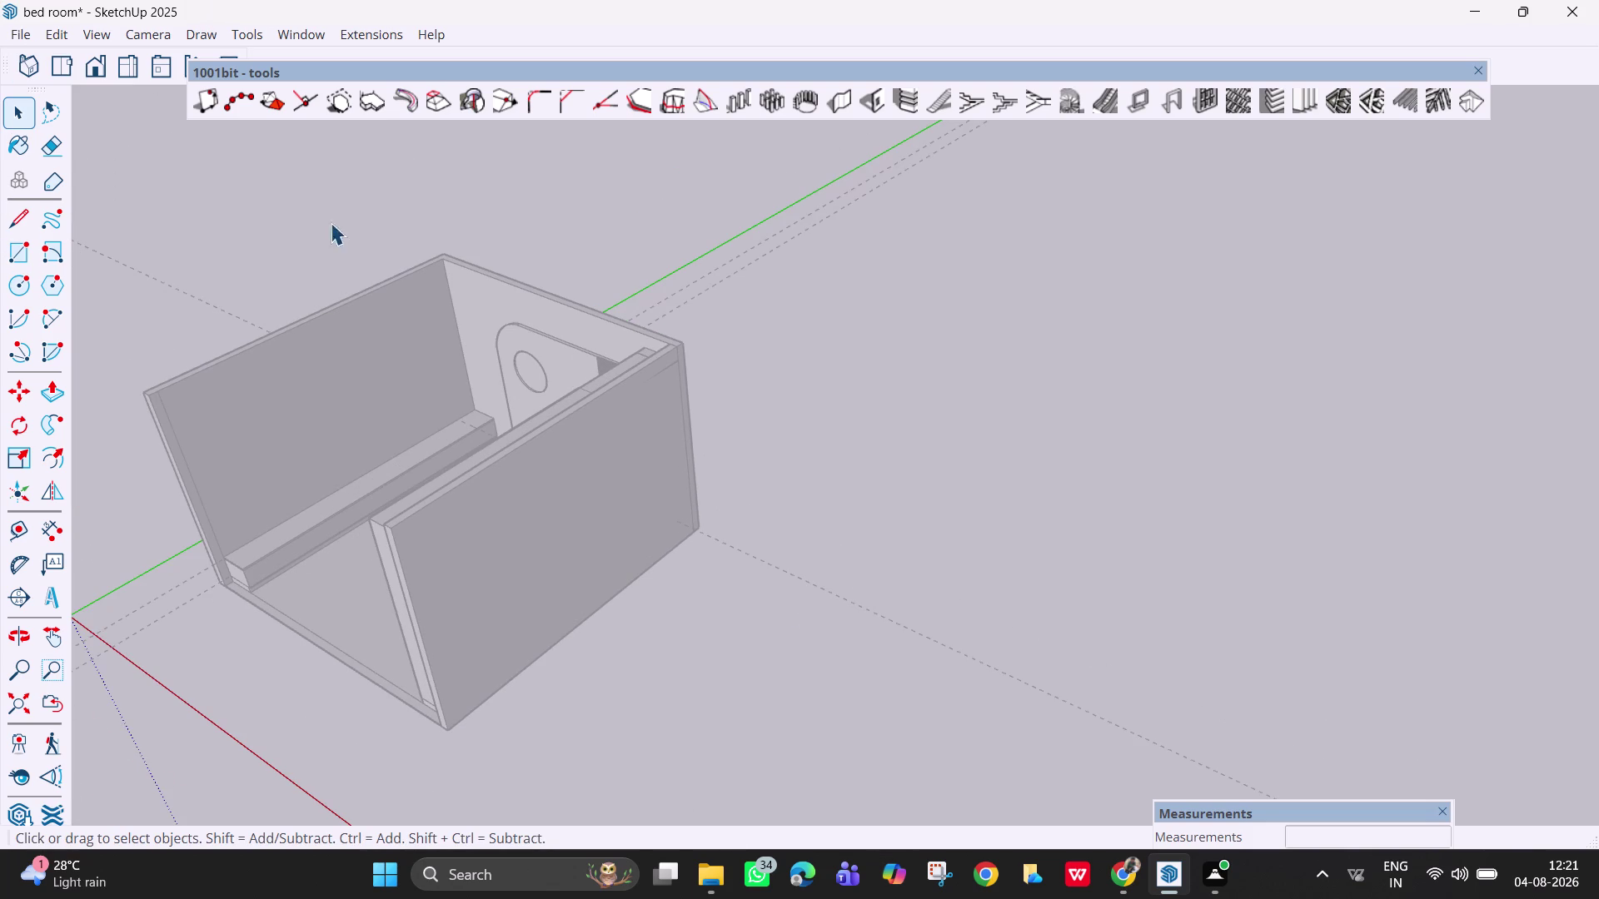
middle_drag(441, 399, 490, 461)
scroll(up, 3)
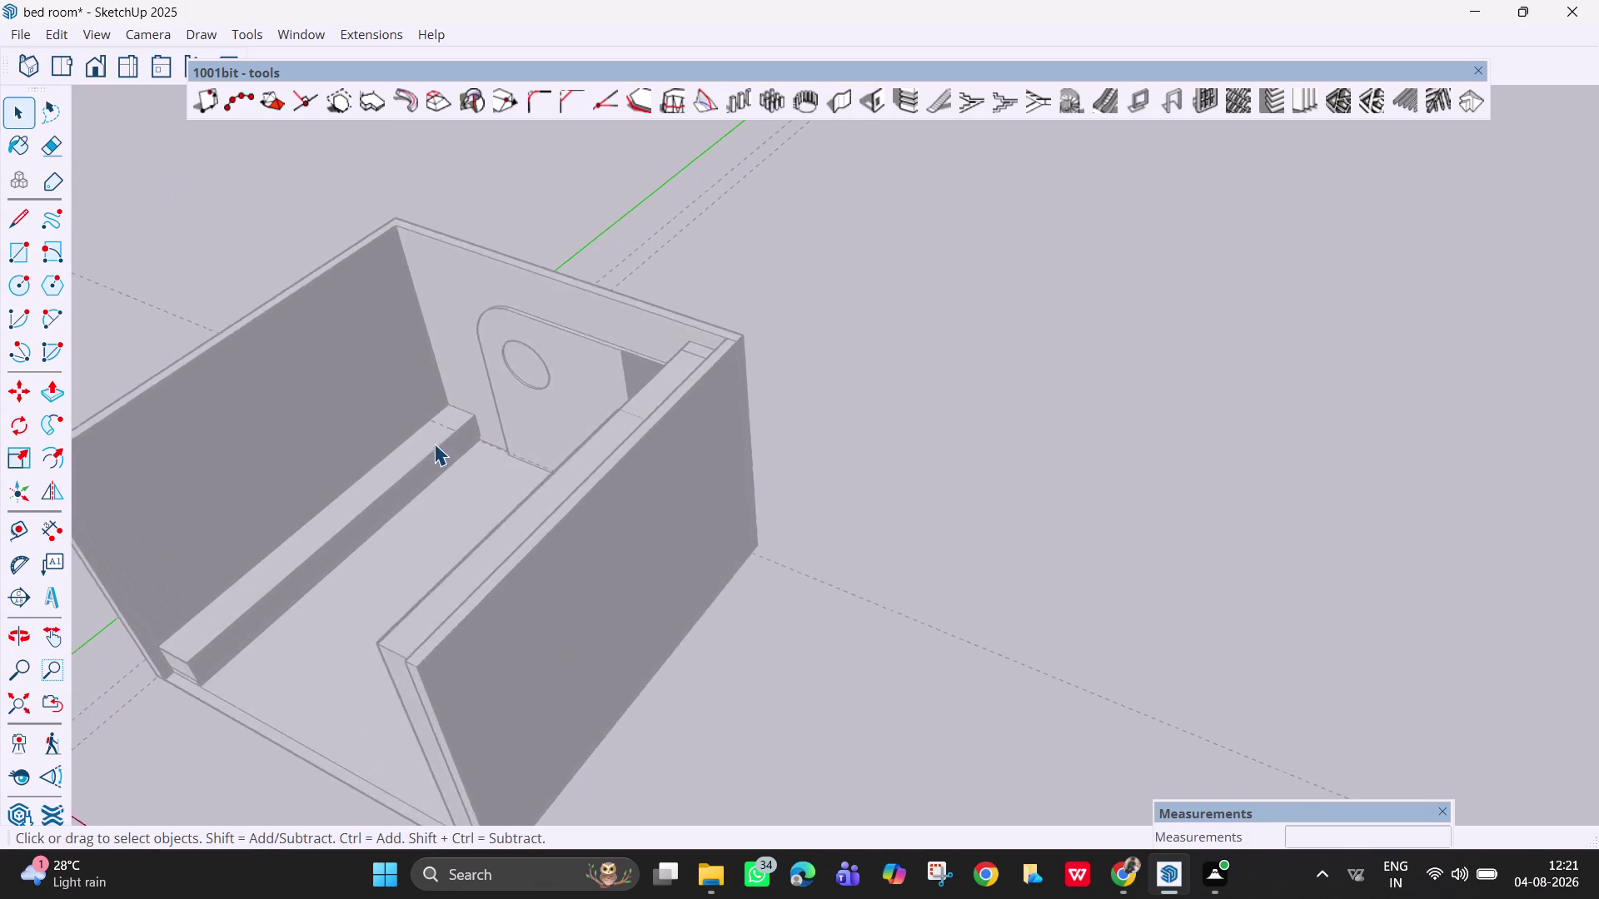
scroll(up, 3)
scroll(up, 3)
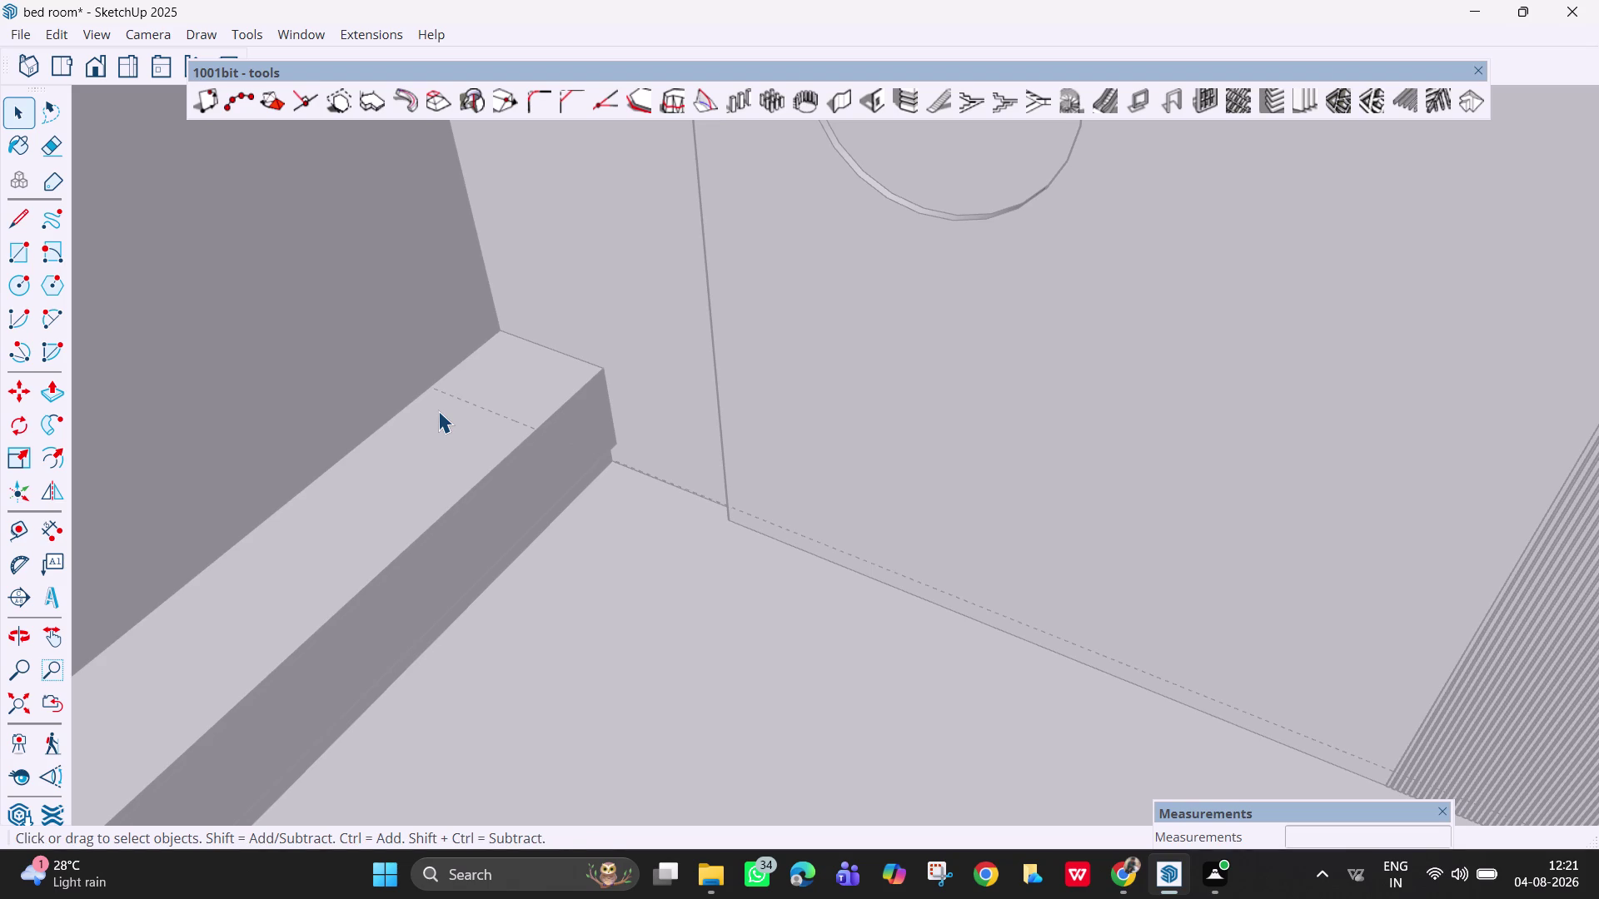
key(r)
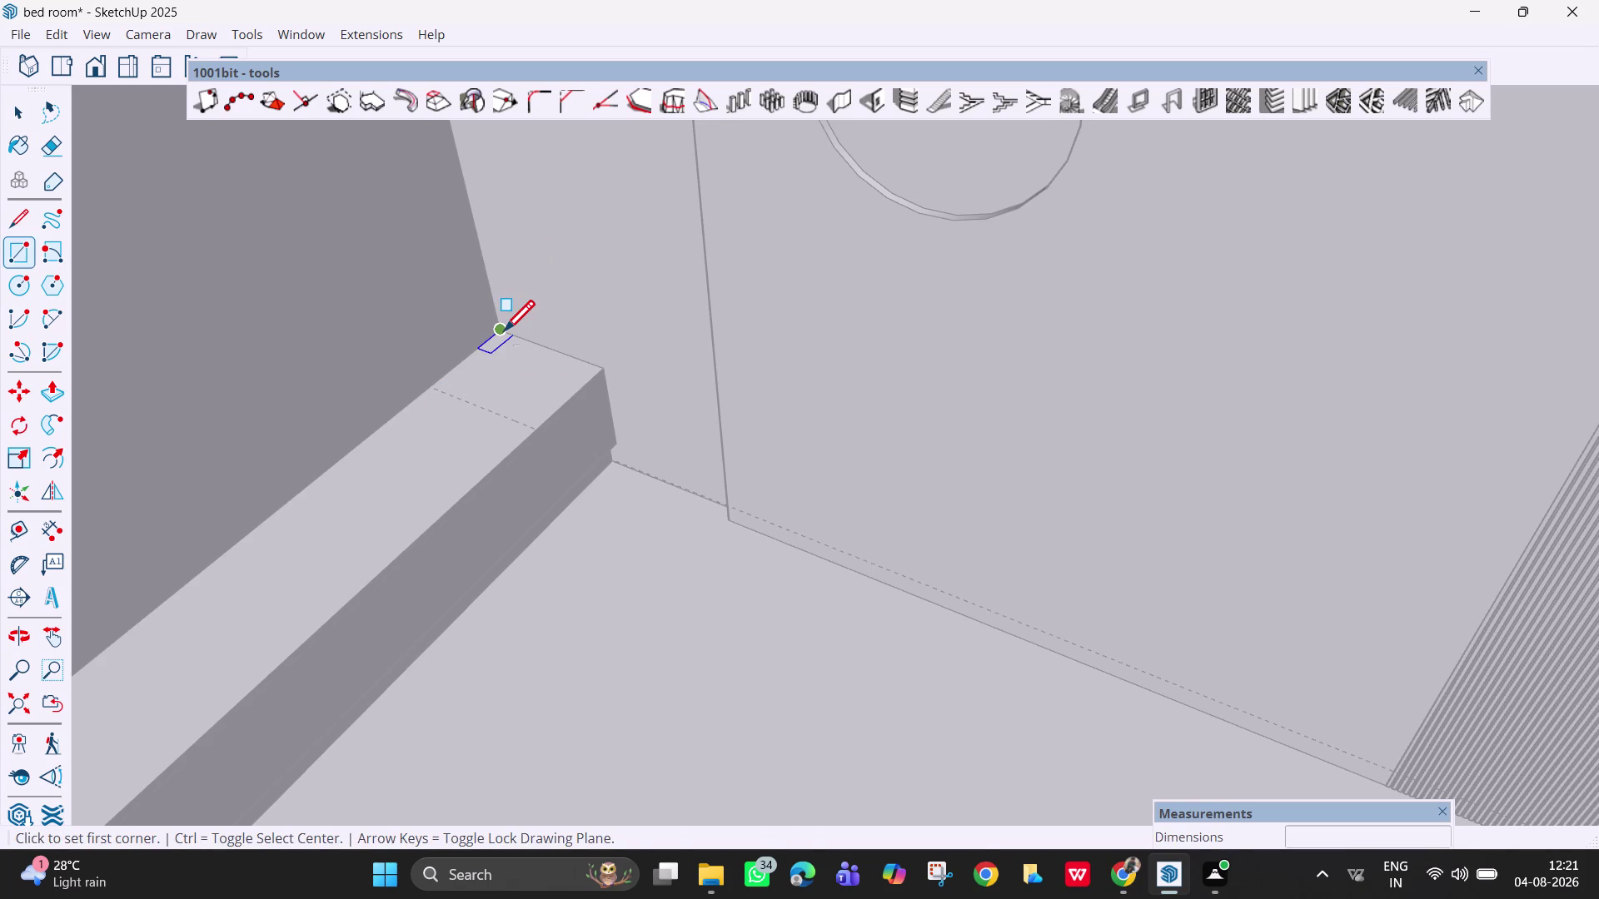
click(503, 334)
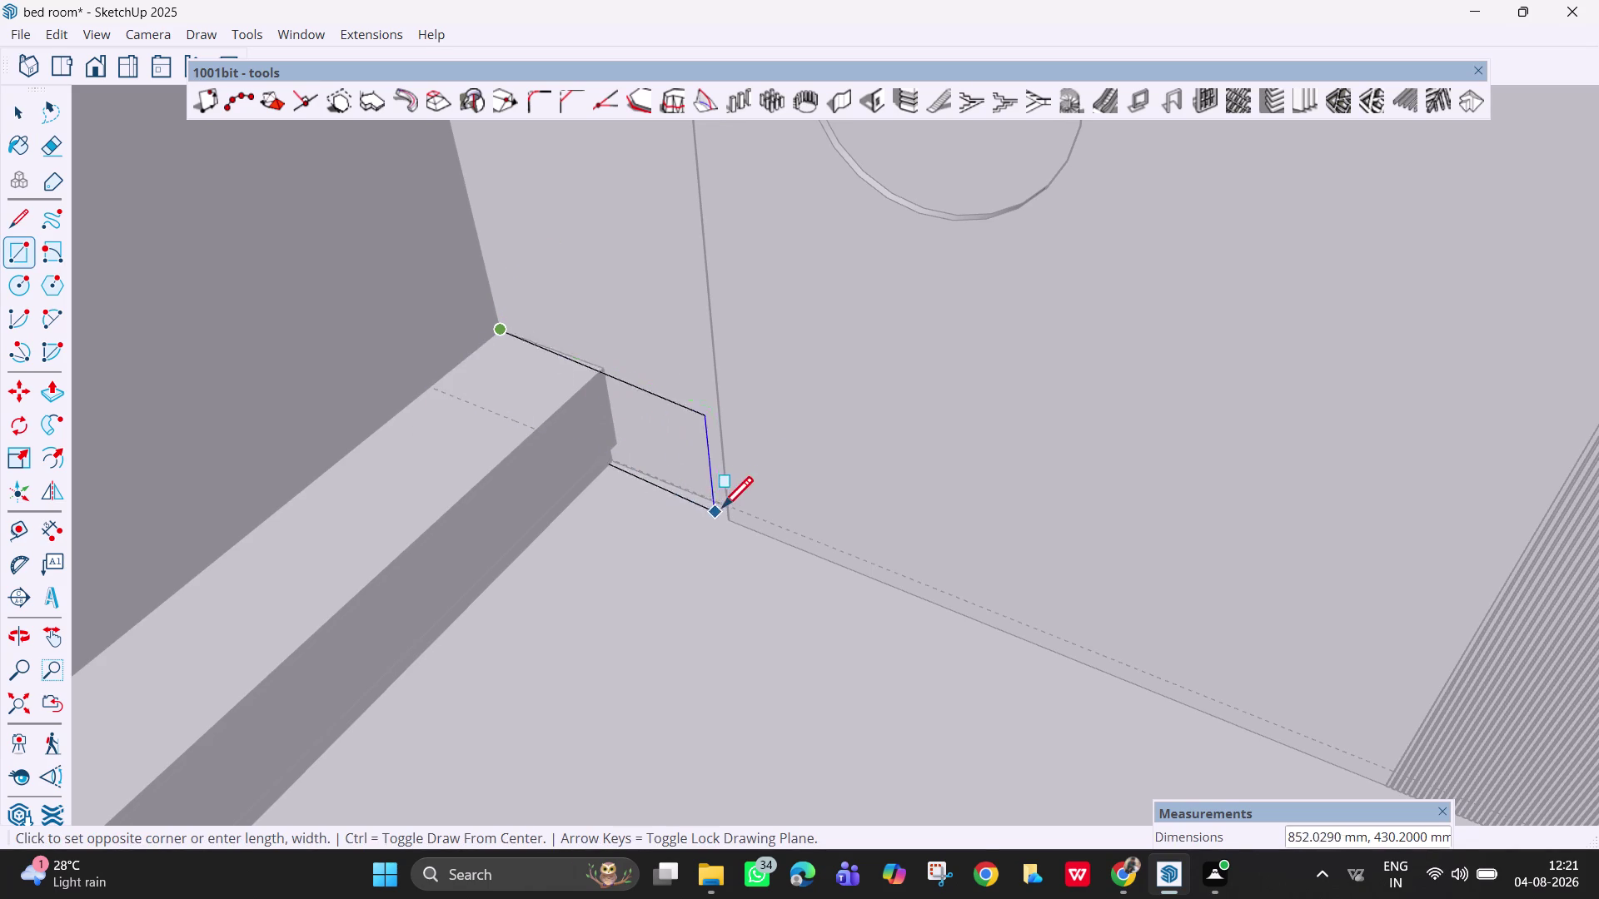
Finish the roughly 1236 × 342 mm rectangle across the rail and push it up 2" (50.8 mm).
click(763, 515)
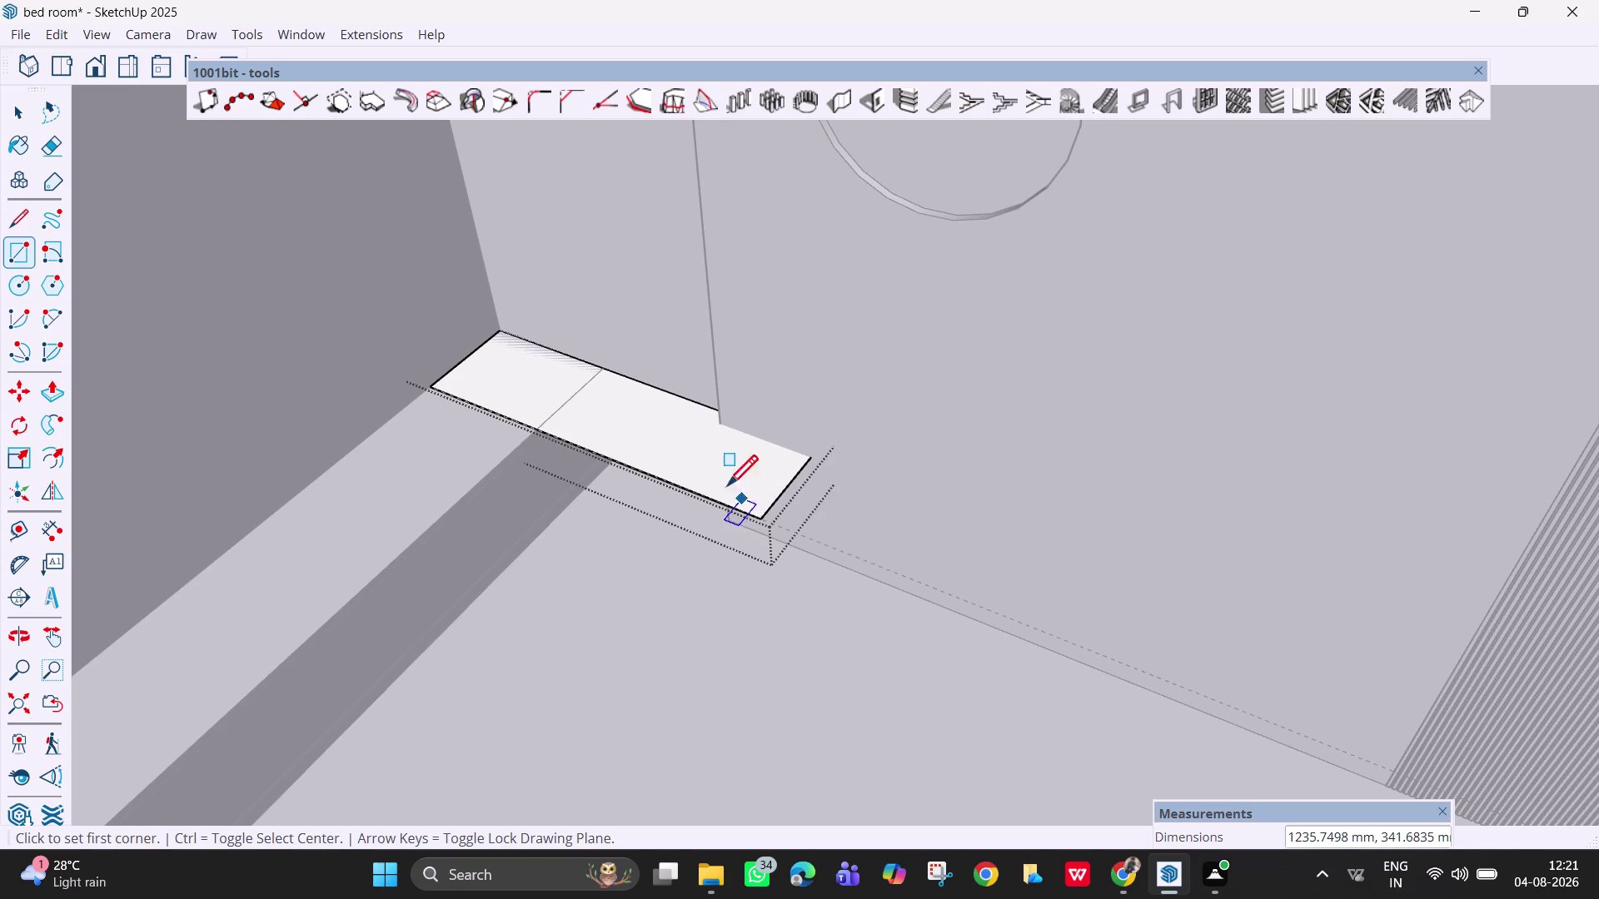
key(p)
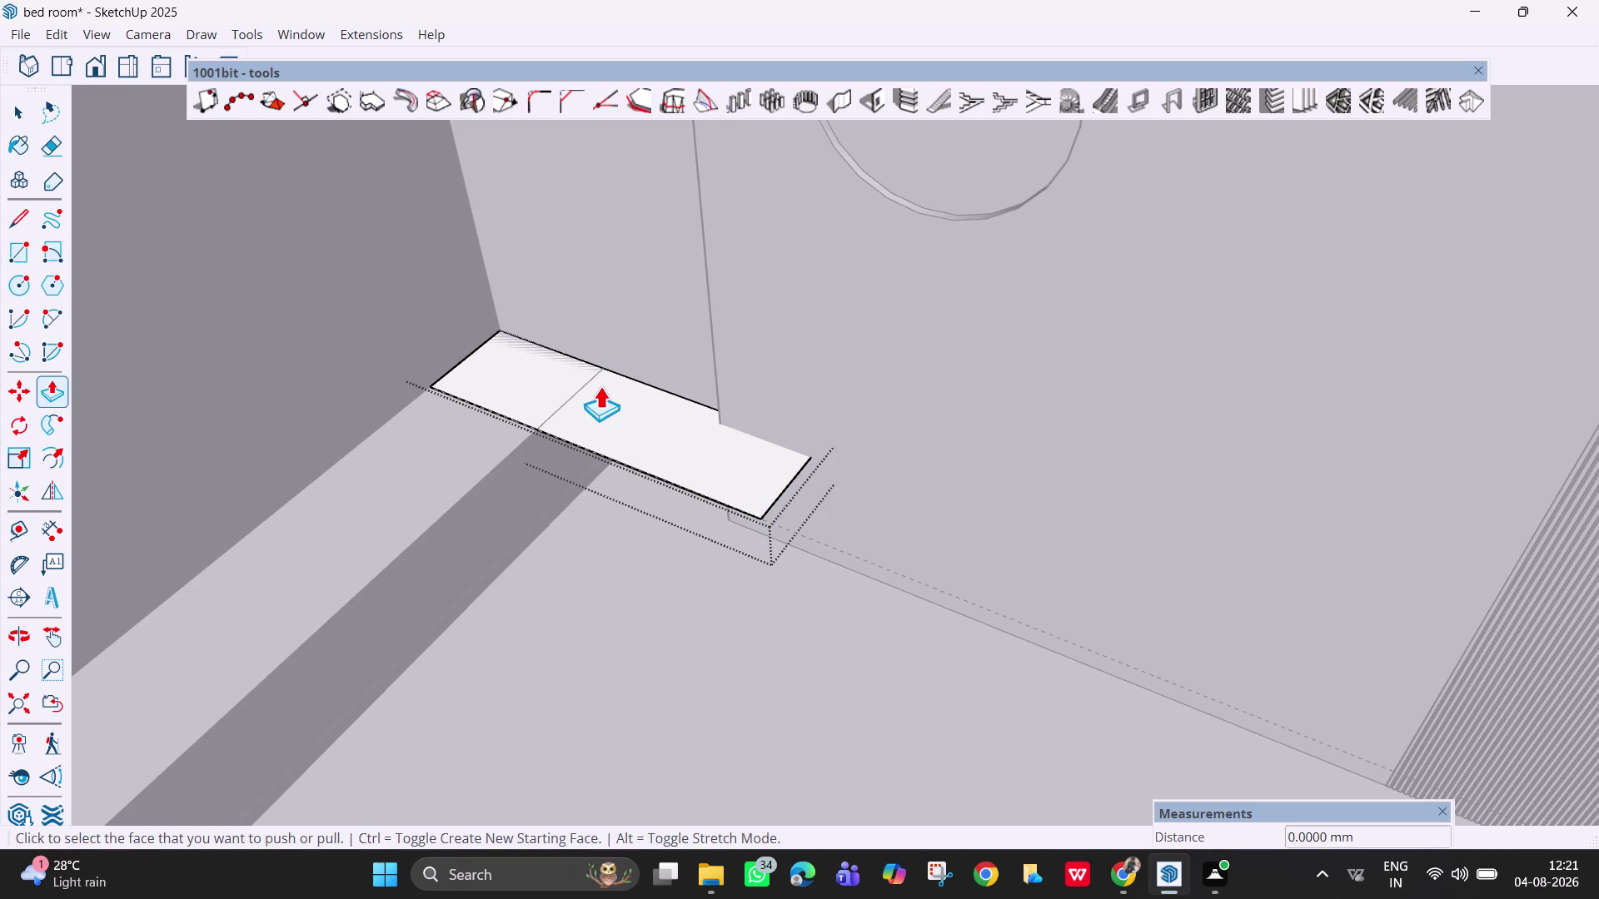
click(600, 386)
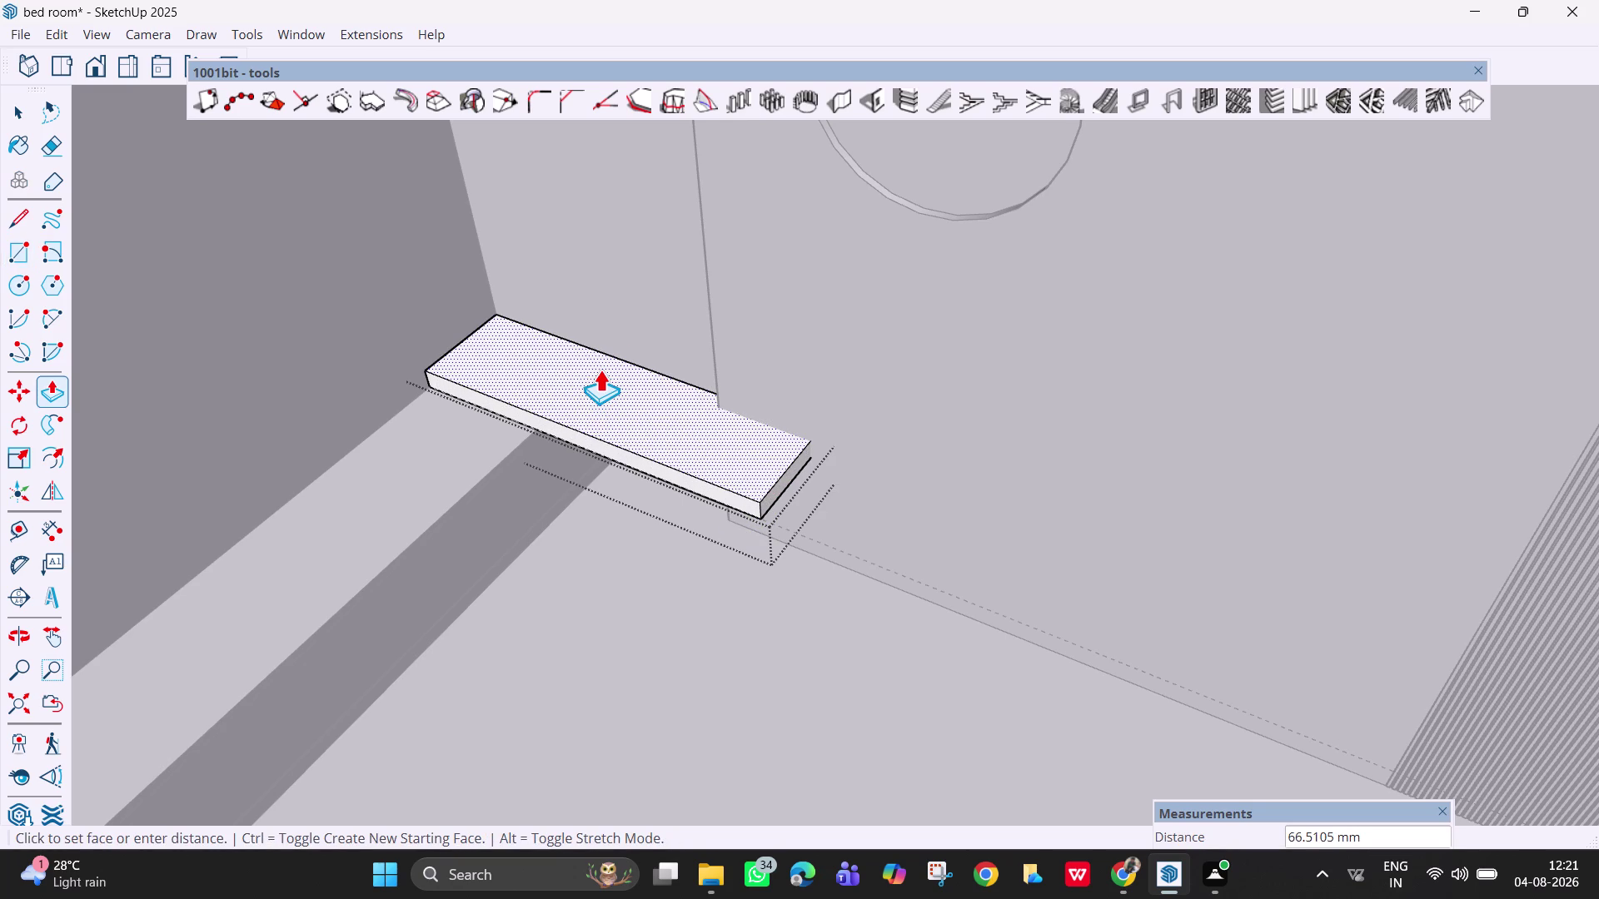
text(2")
key(Return)
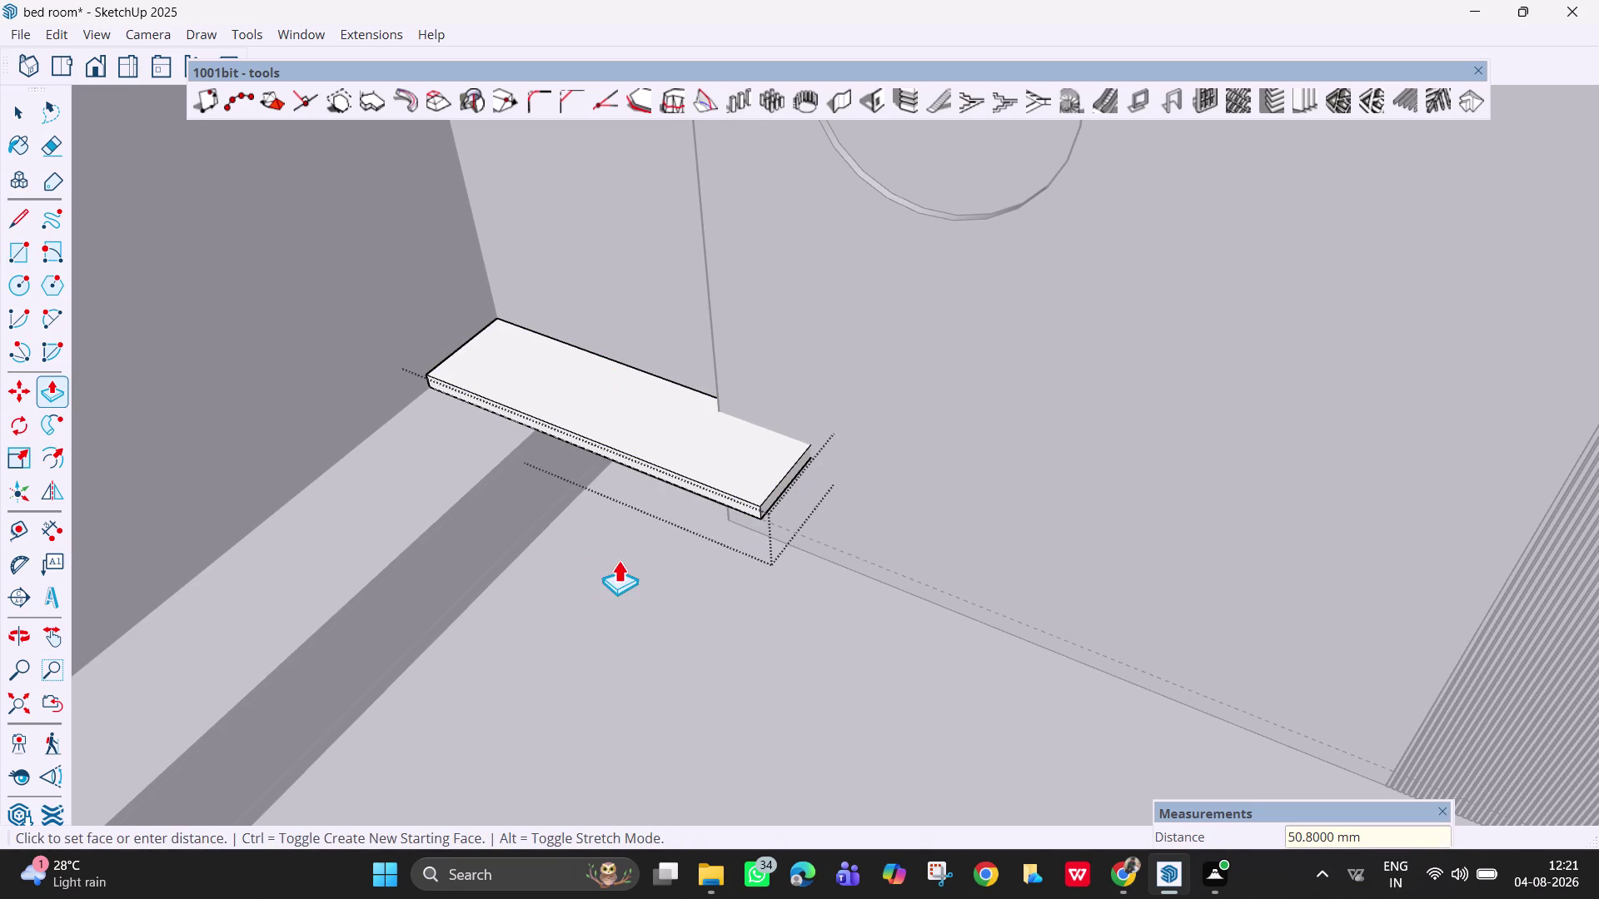
key(space)
scroll(up, 3)
Draw a short edge on the board's end and a line along its top edge to the back panel.
middle_drag(720, 400, 738, 409)
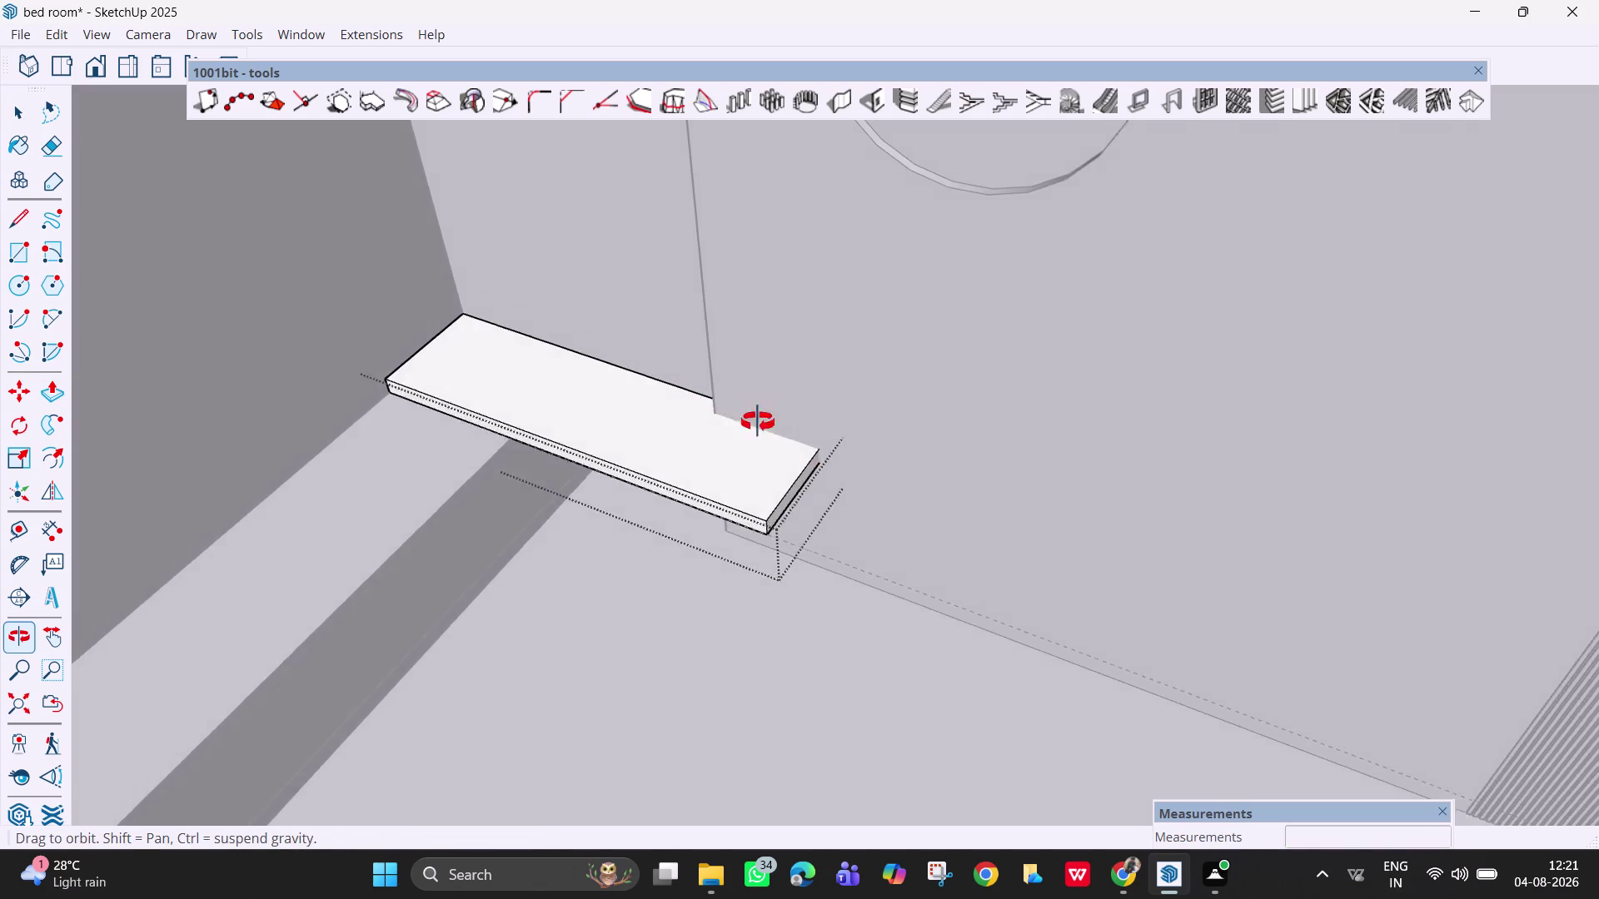
middle_drag(737, 408, 830, 452)
middle_drag(796, 422, 564, 330)
middle_drag(800, 513, 678, 472)
key(l)
scroll(up, 3)
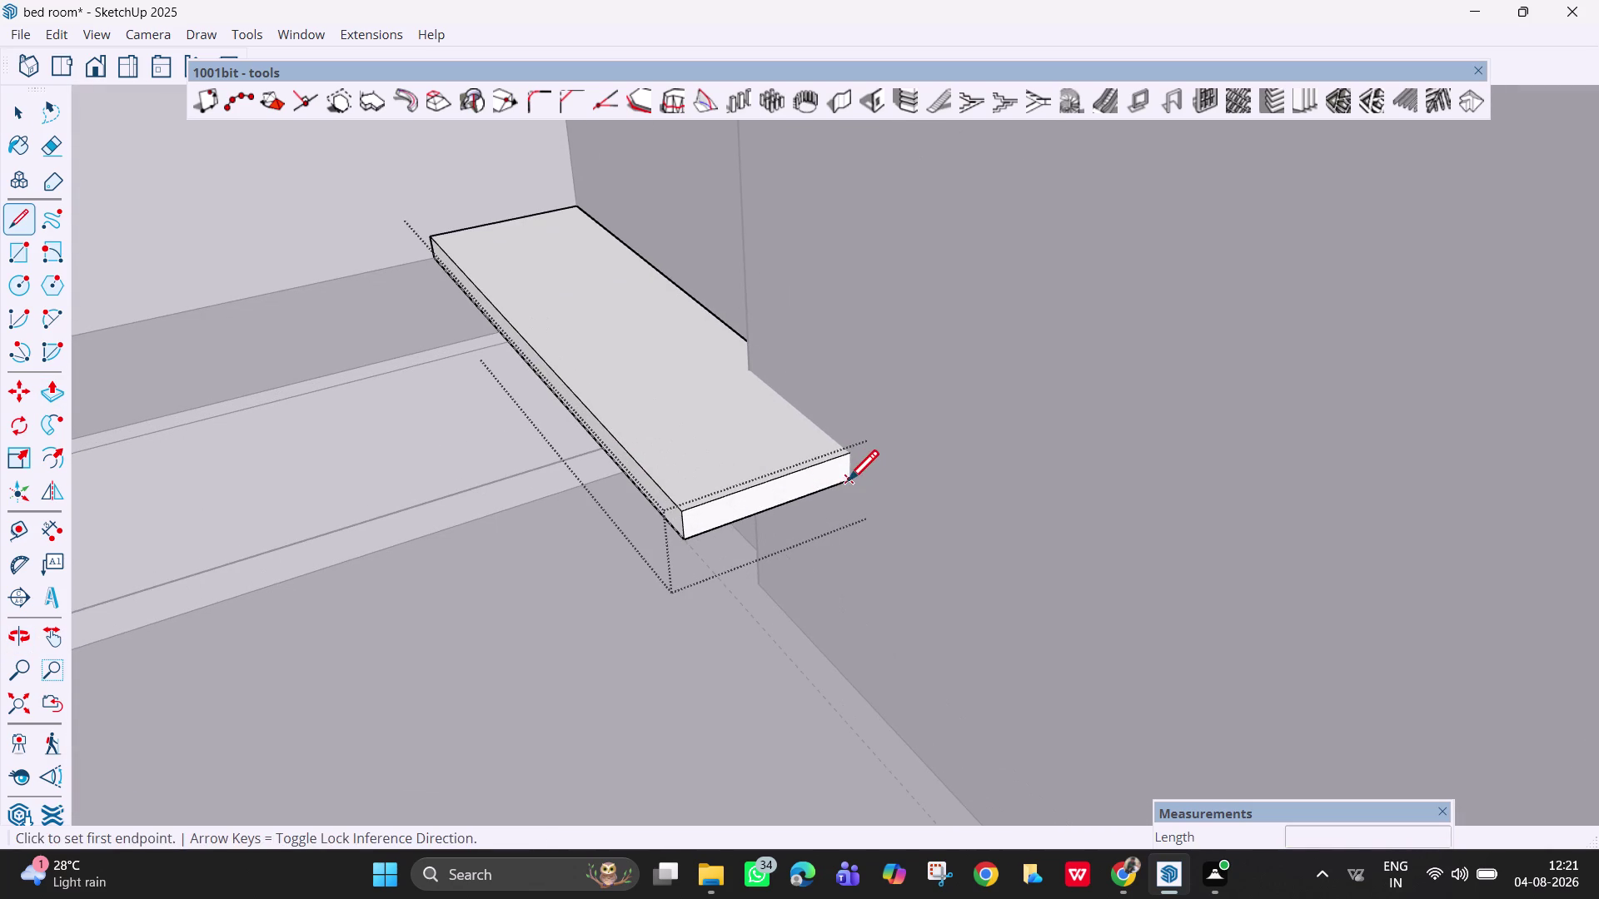
click(850, 486)
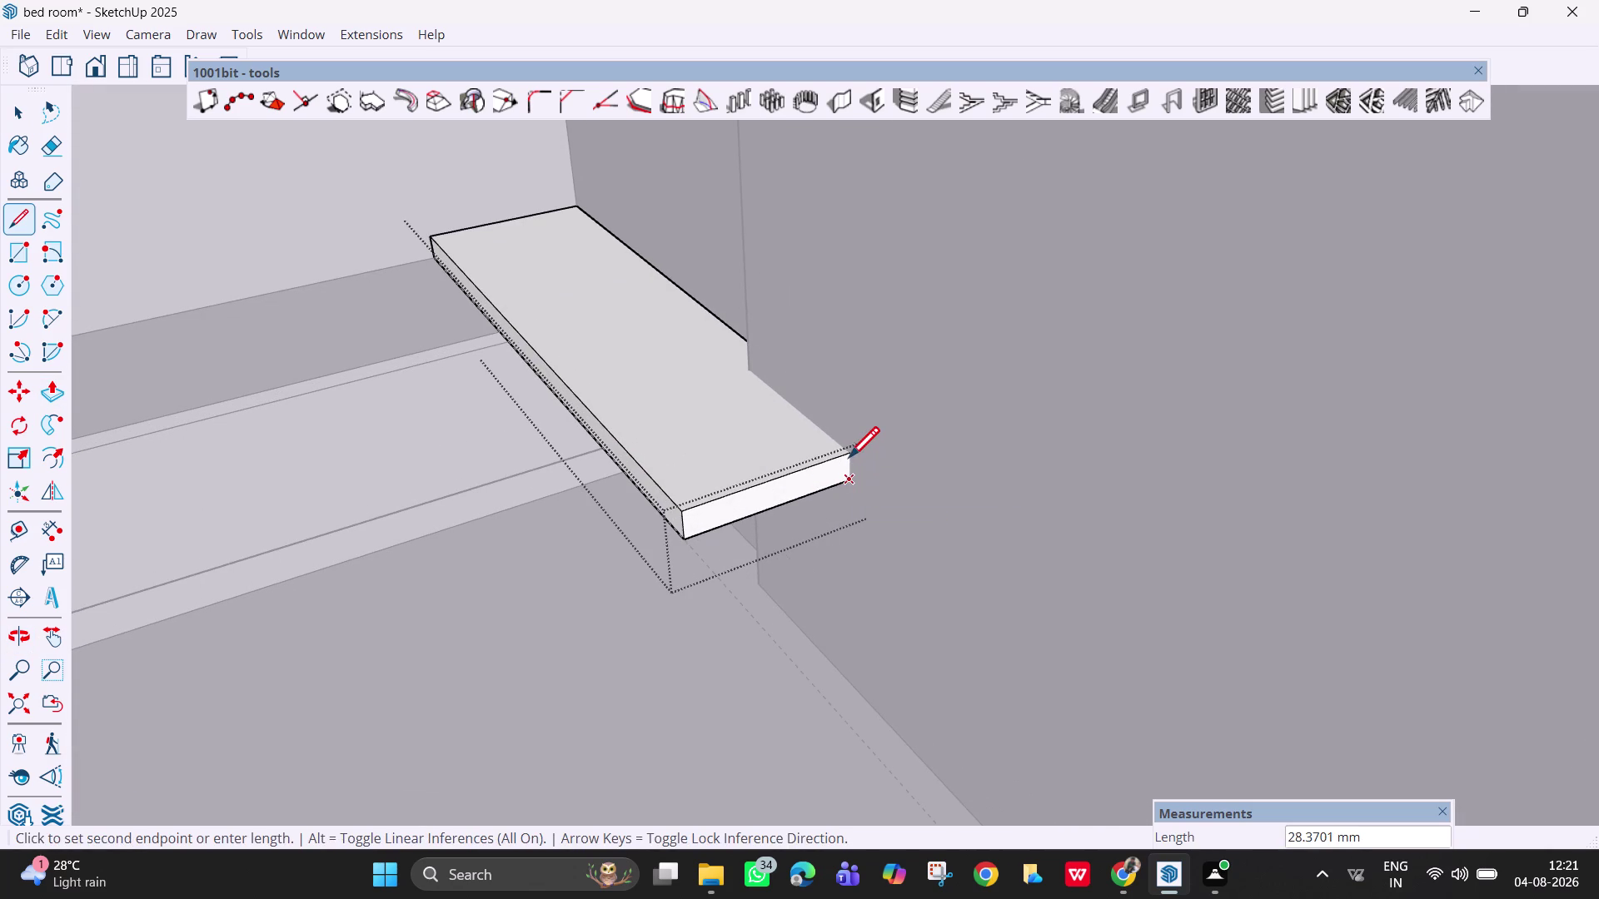
click(848, 457)
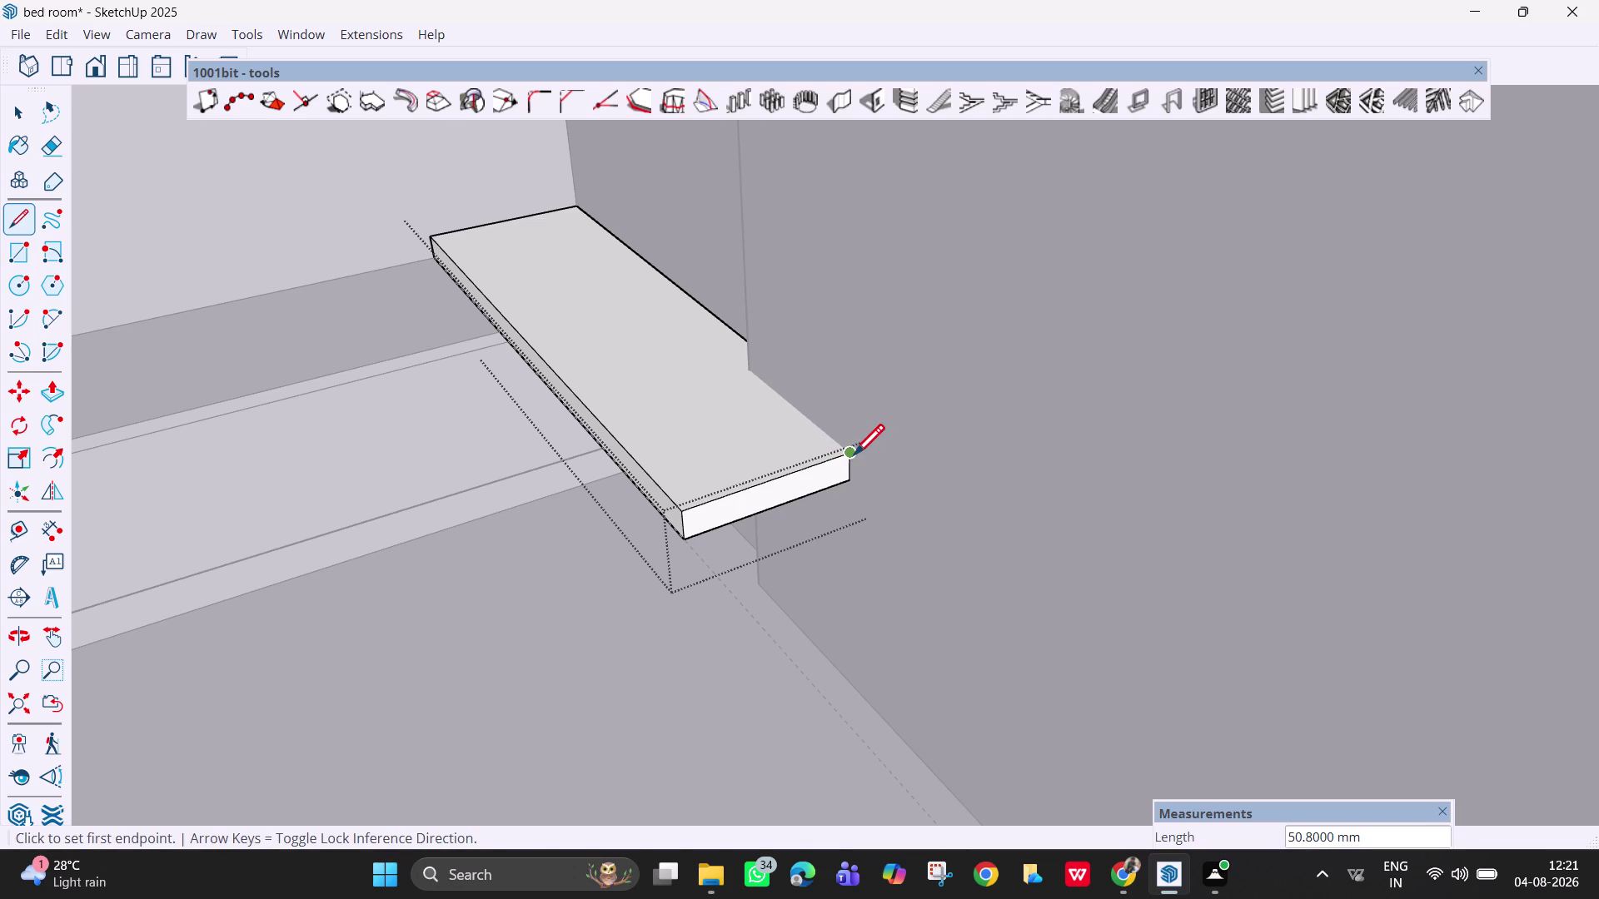
click(852, 452)
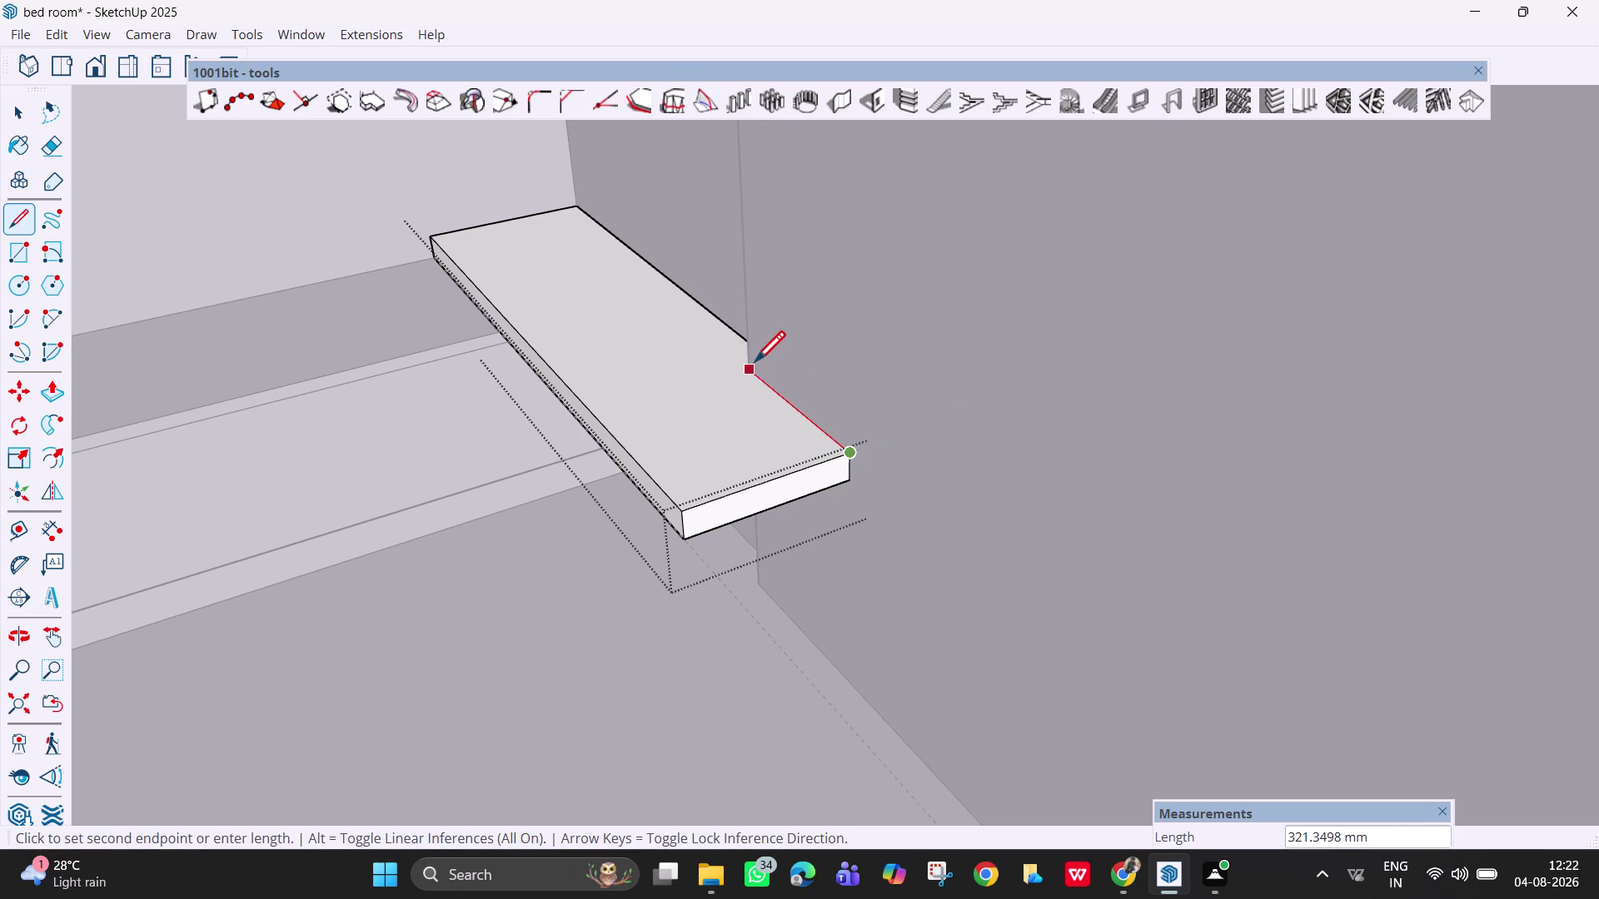
click(754, 364)
Close the board's outline with a short edge at the back panel corner, then orbit around it.
middle_drag(766, 378, 887, 457)
middle_drag(748, 404, 995, 552)
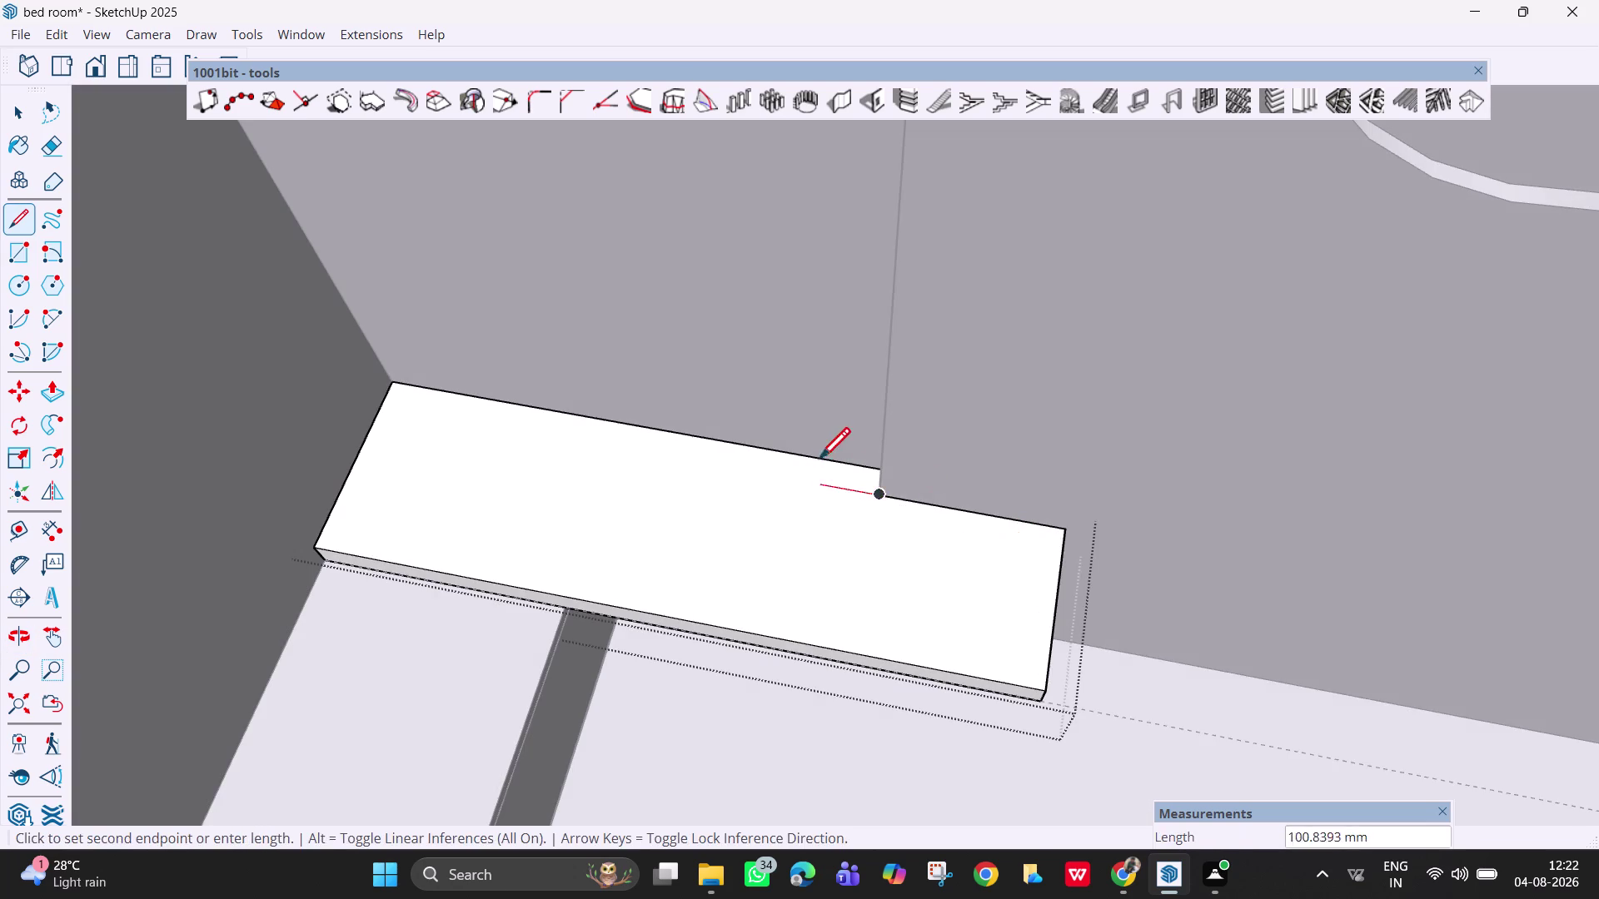
middle_drag(814, 457, 977, 540)
middle_drag(864, 463, 937, 498)
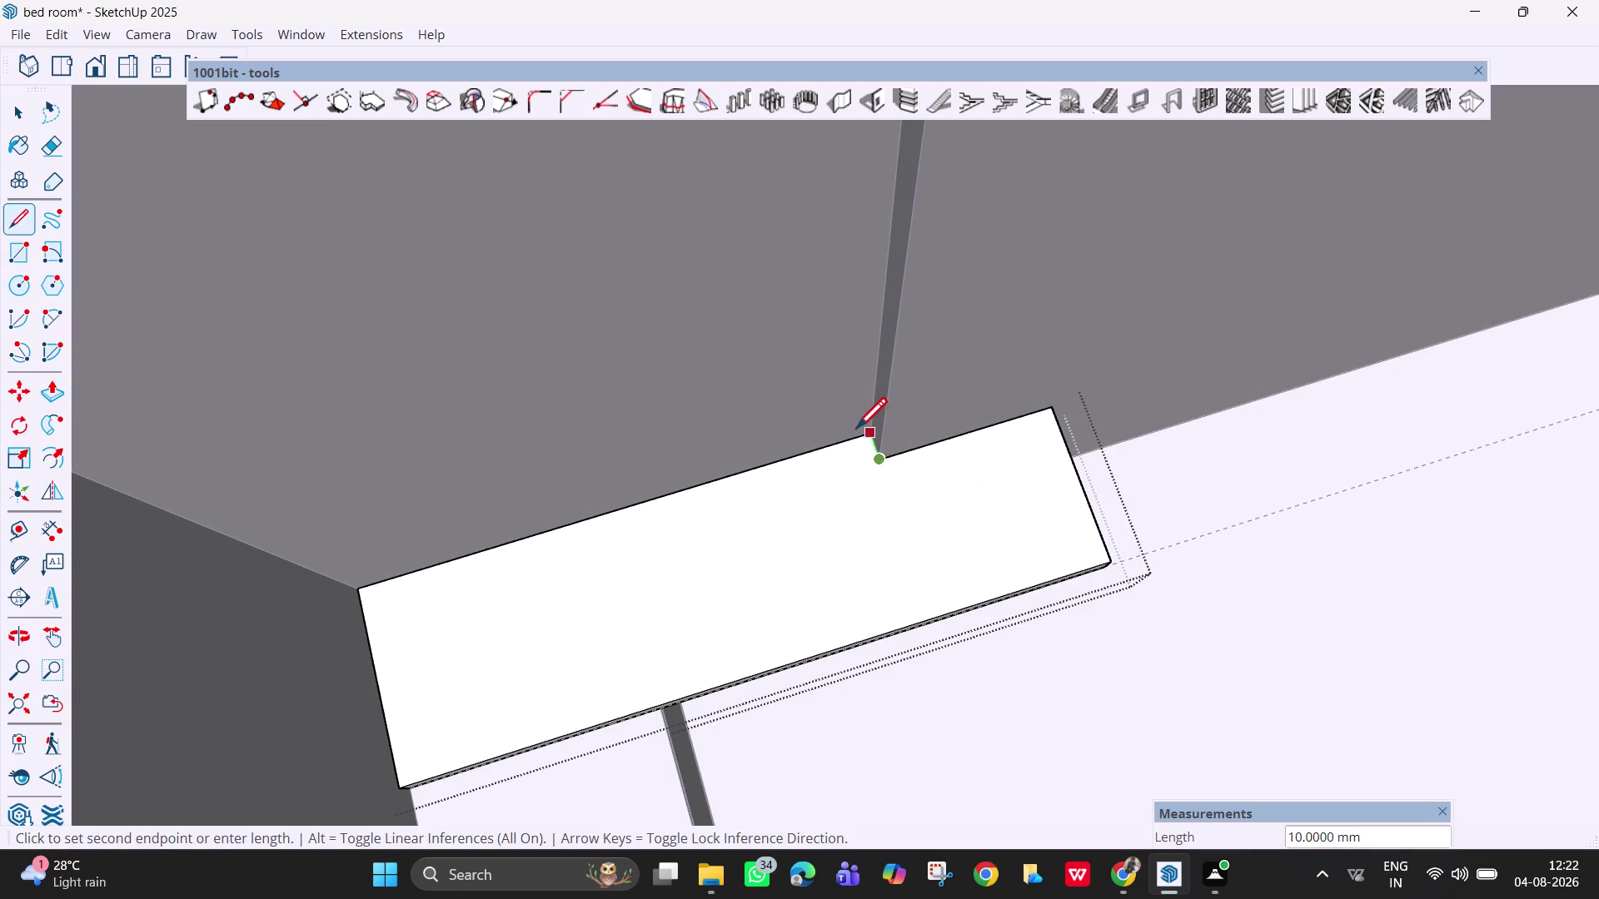
click(867, 434)
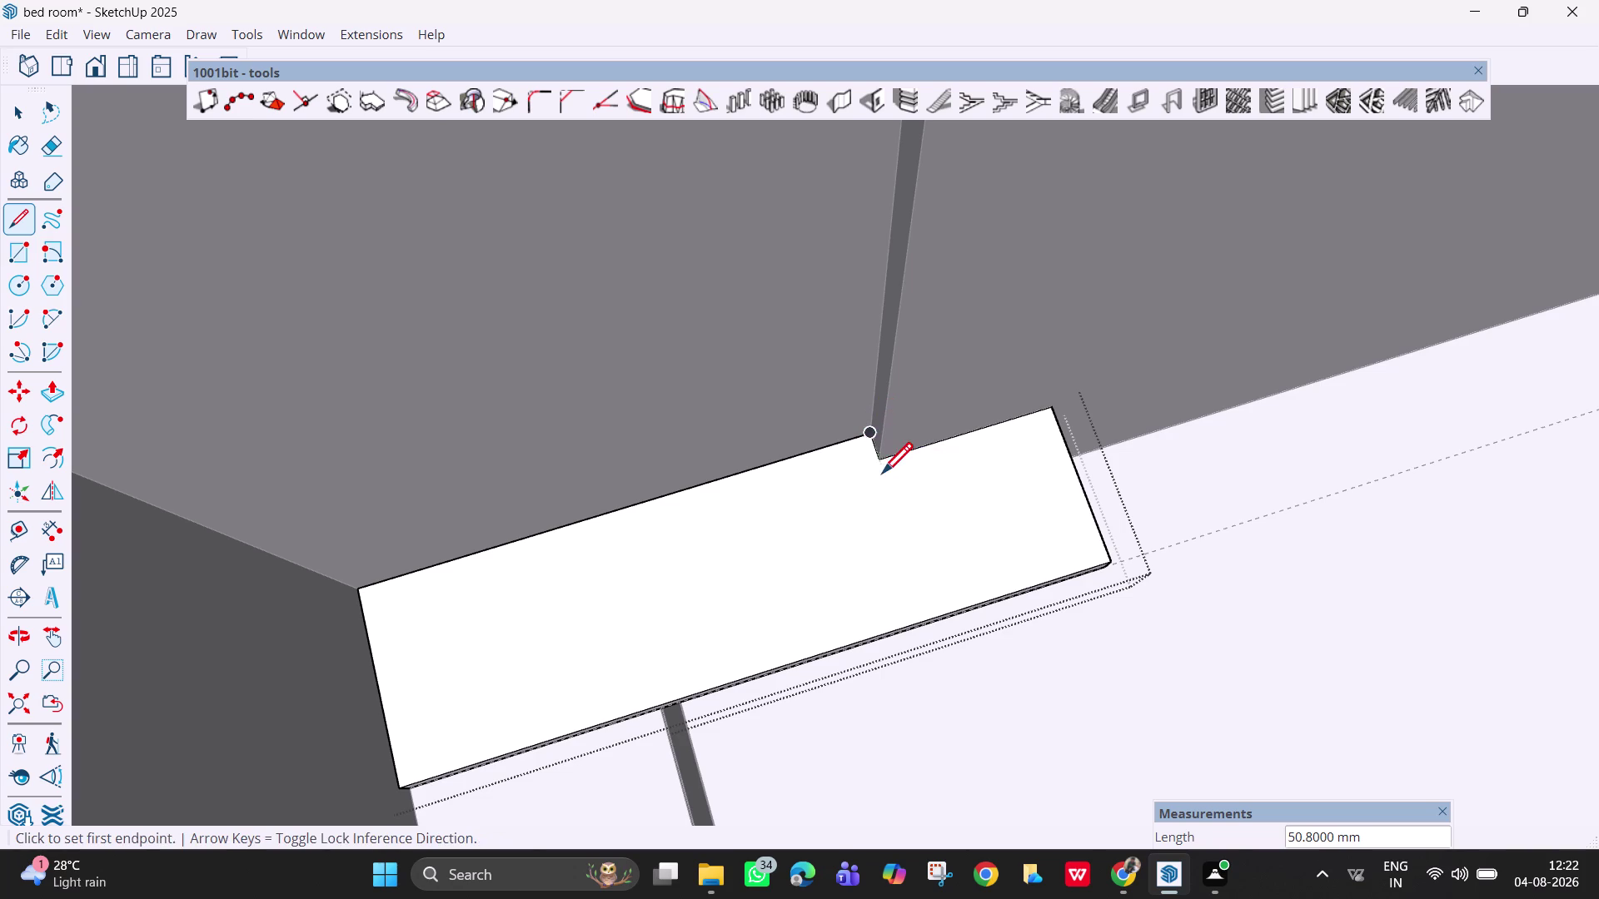
key(space)
scroll(down, 3)
middle_drag(909, 484, 691, 350)
middle_drag(881, 562, 718, 460)
middle_drag(1089, 668, 737, 616)
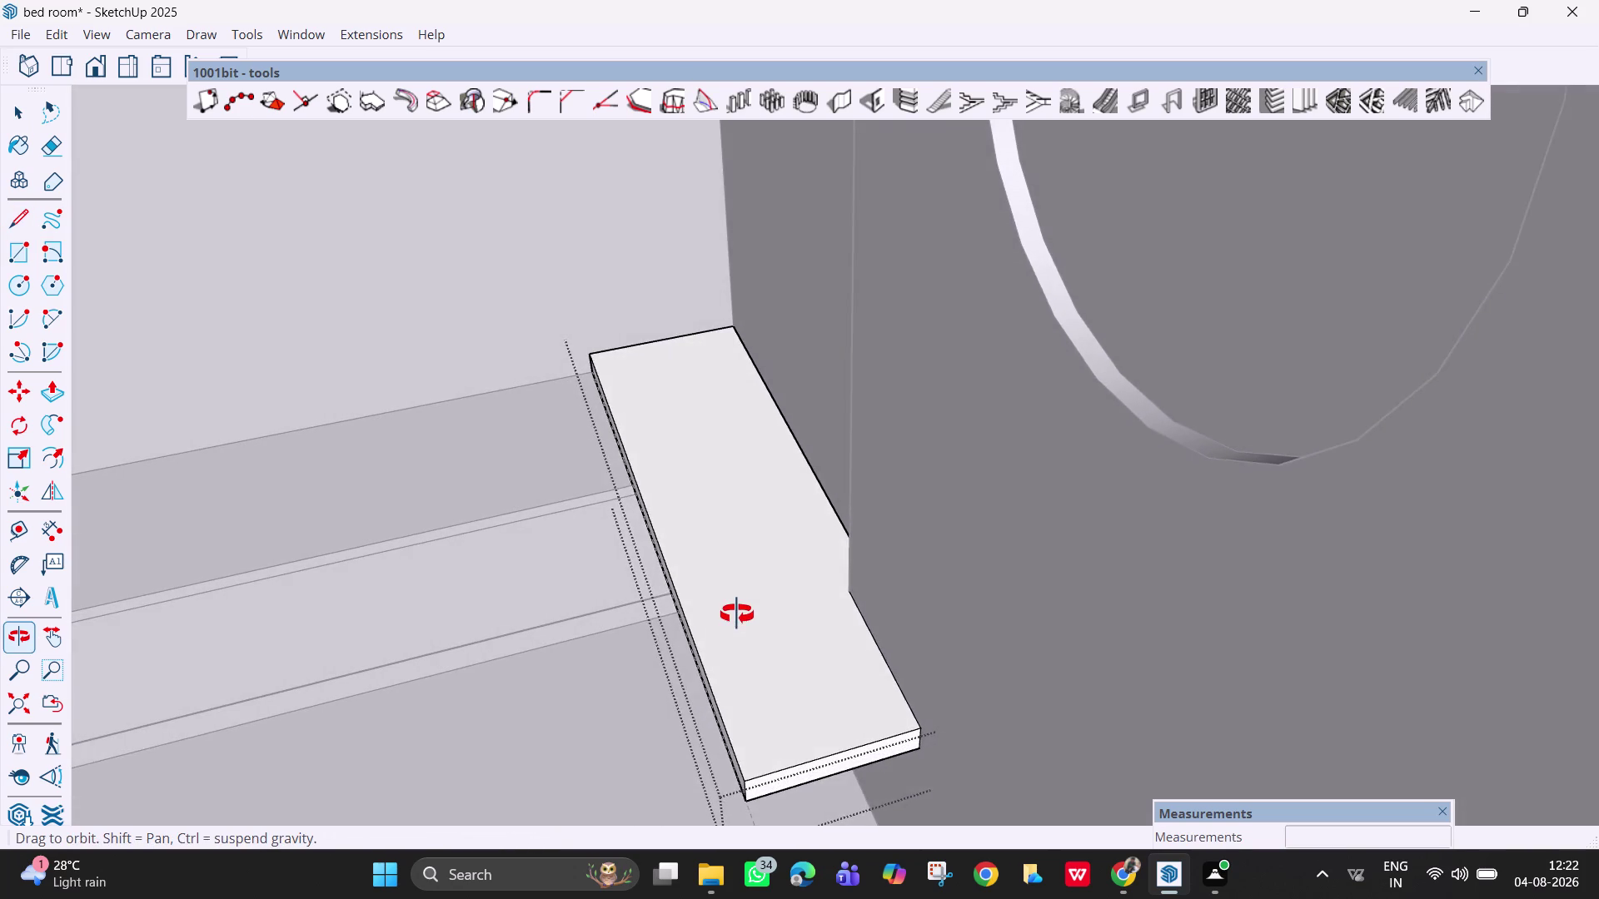
View the new shelf board from the front along the back panel, then look down on its top.
middle_drag(737, 615, 1091, 477)
middle_drag(879, 662, 922, 616)
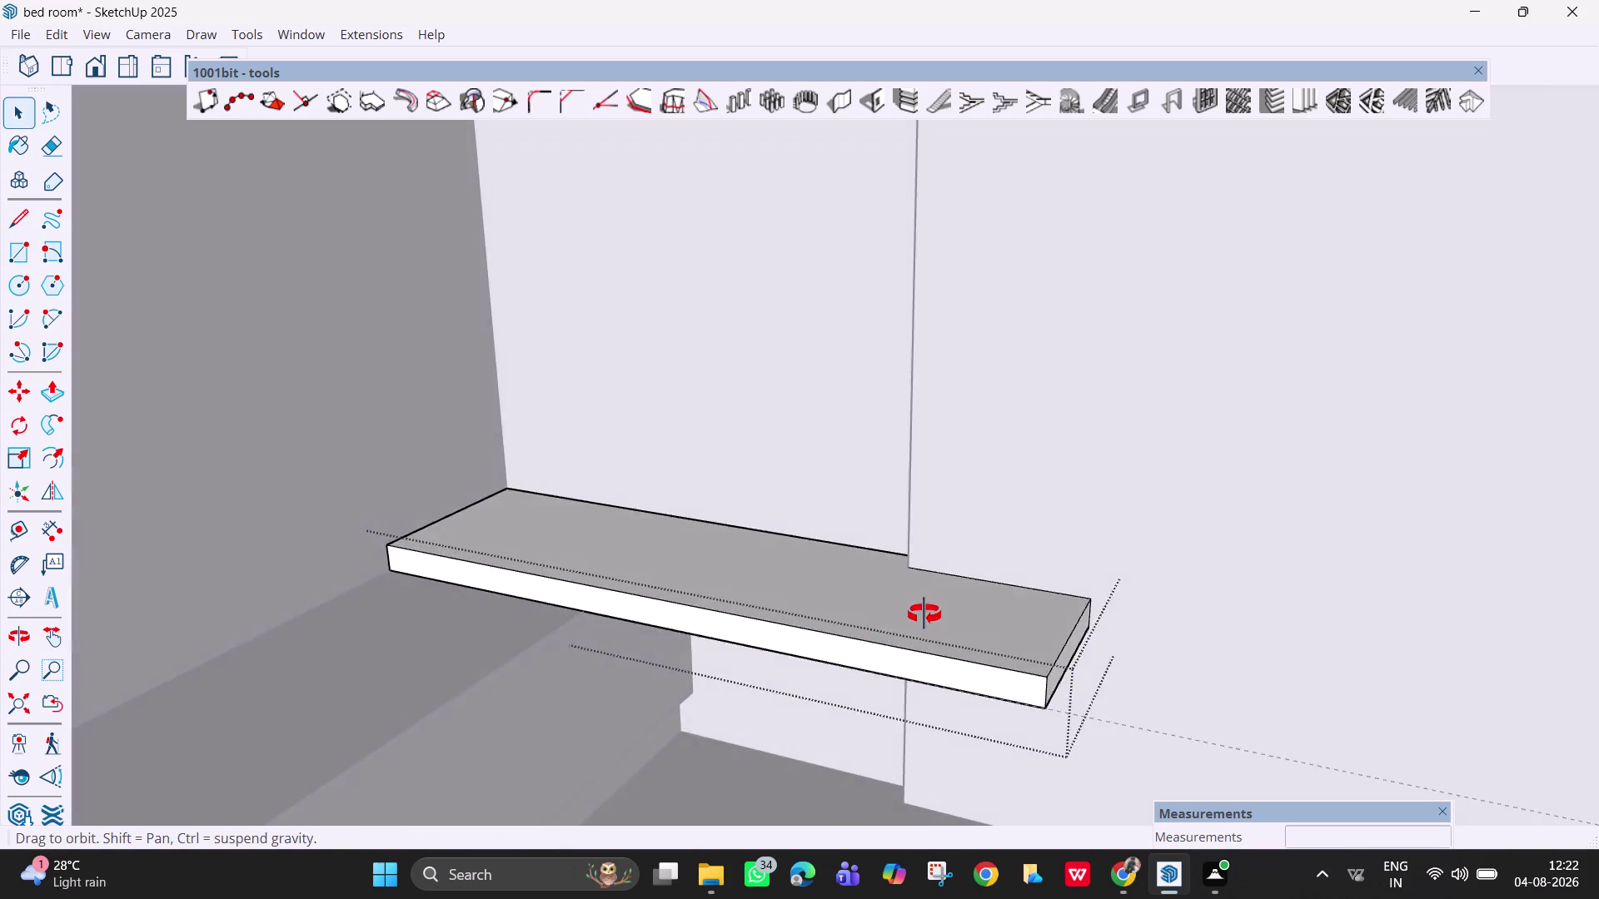
middle_drag(921, 616, 985, 597)
scroll(down, 3)
key(Escape)
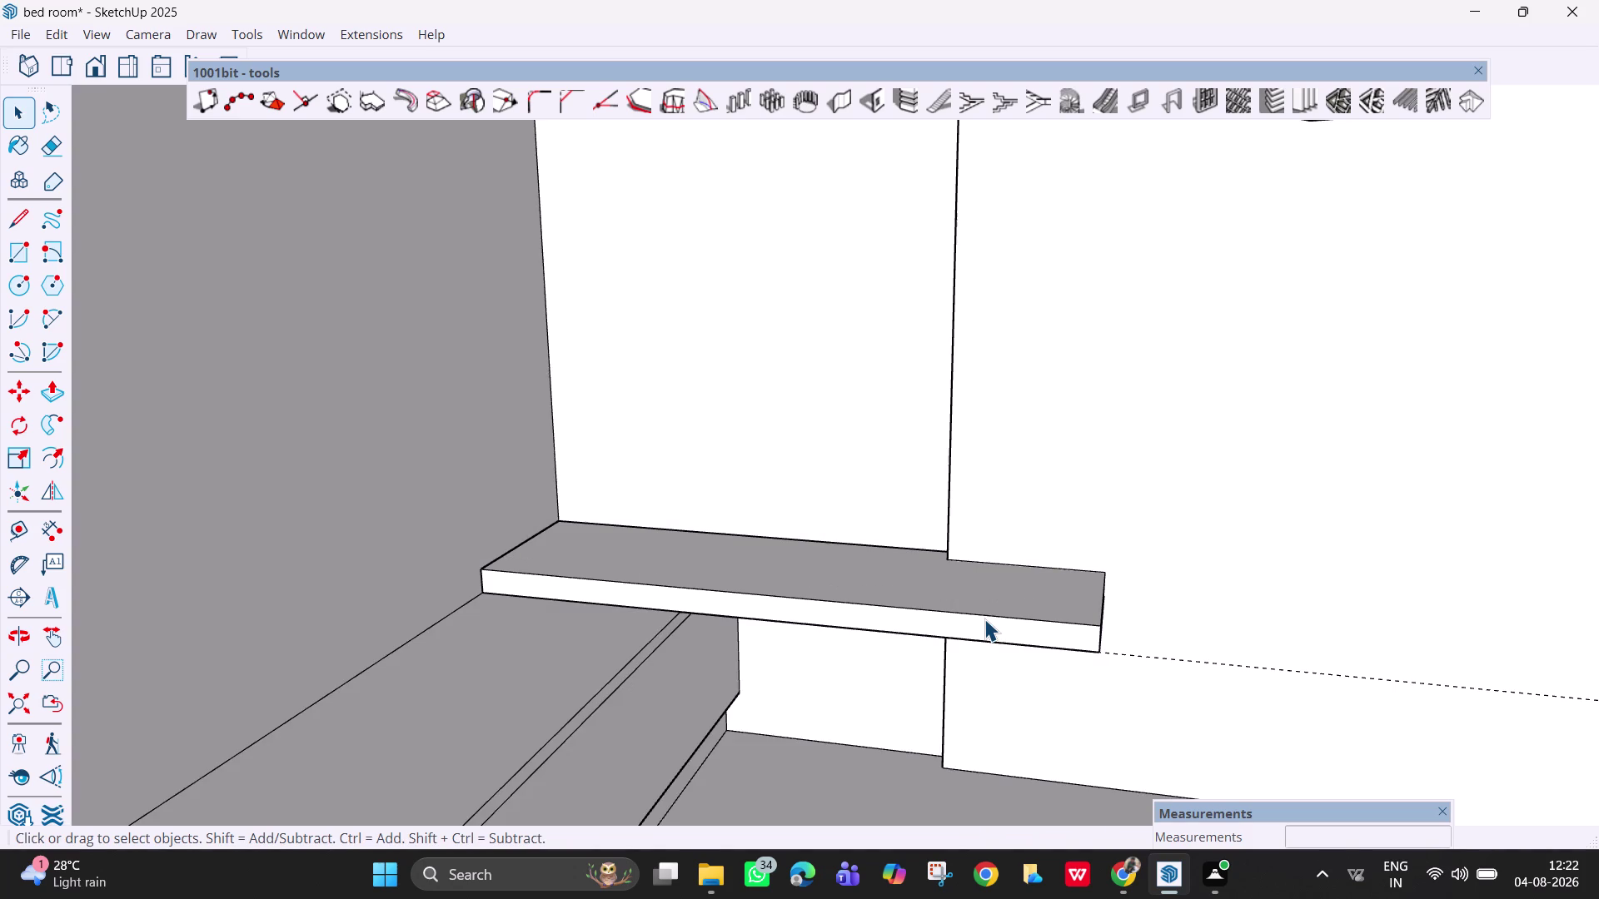
scroll(down, 3)
key(h)
drag(1062, 726, 906, 632)
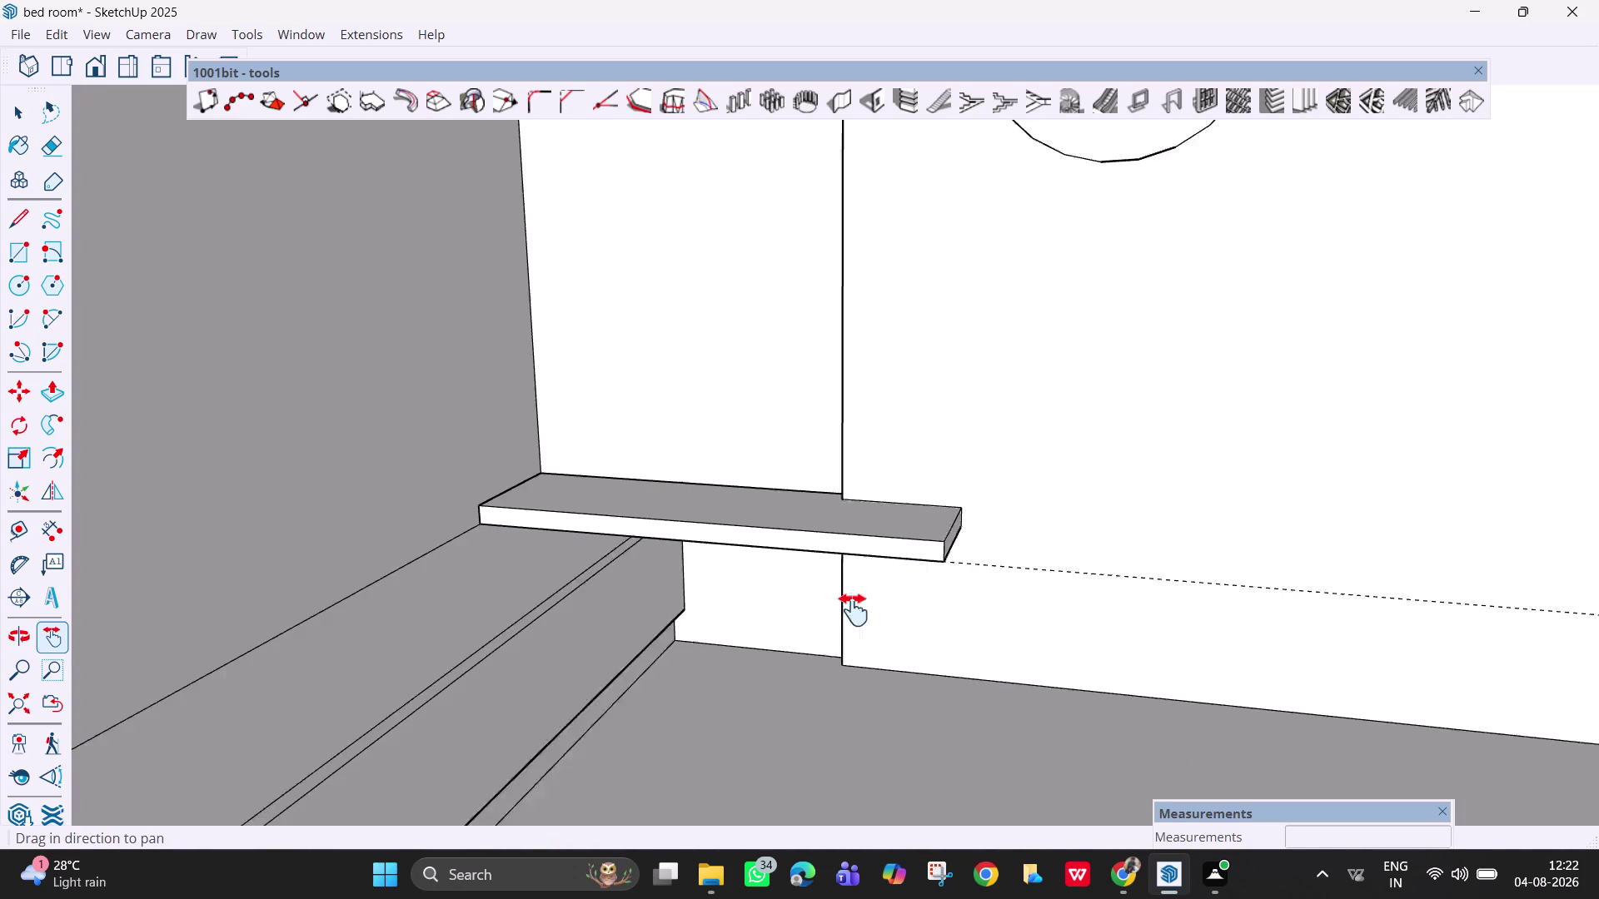
drag(906, 633, 802, 596)
scroll(down, 3)
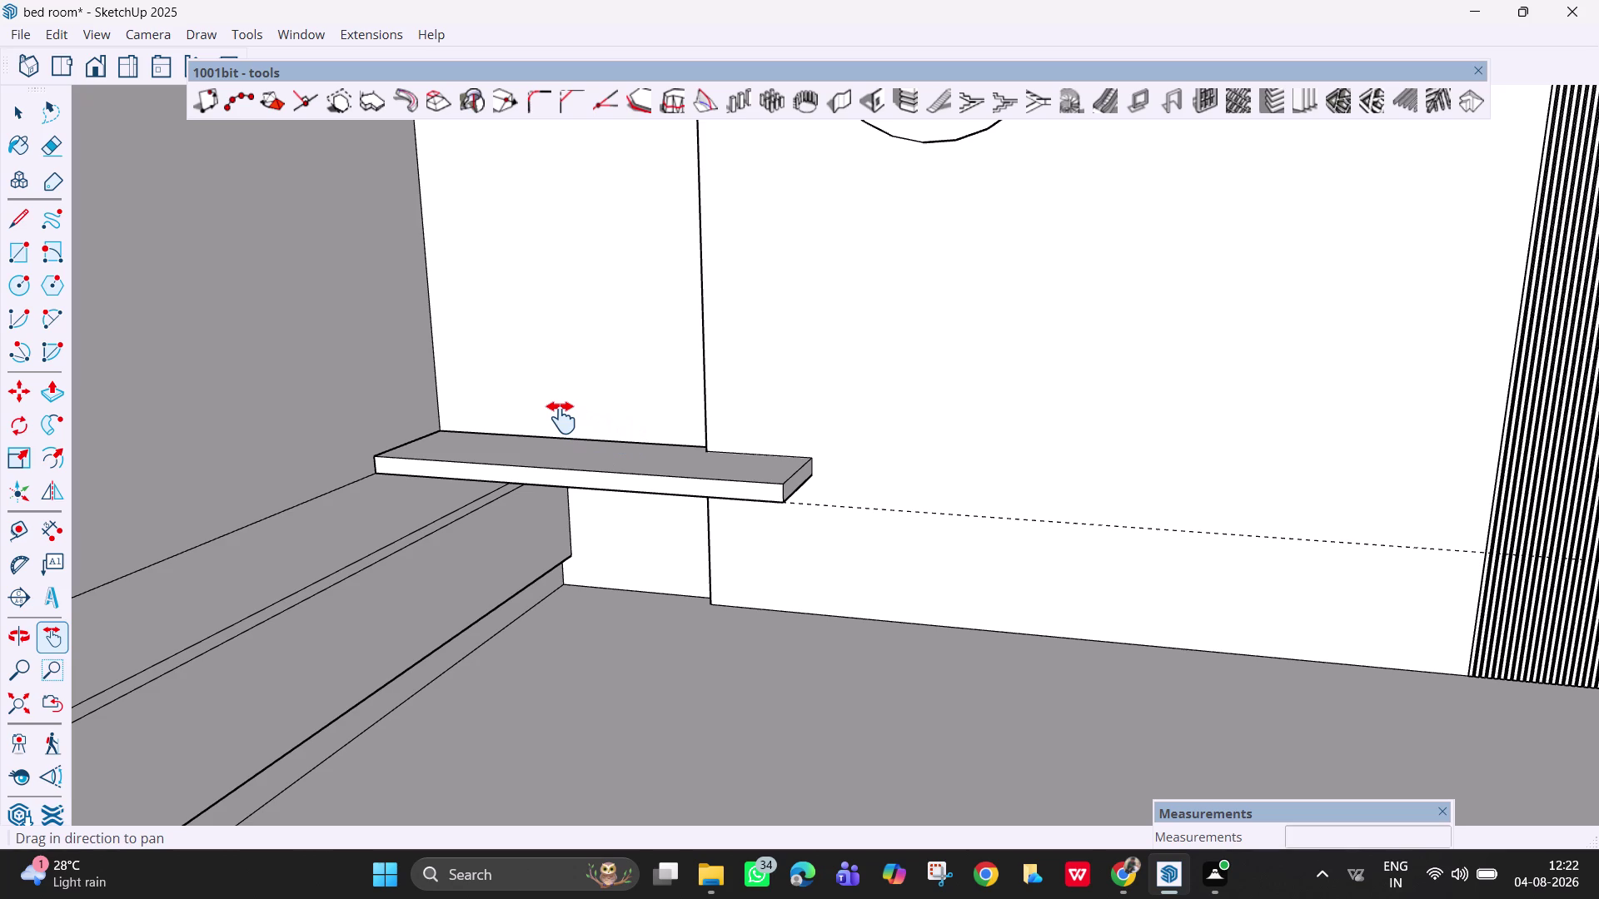
middle_drag(556, 413, 512, 562)
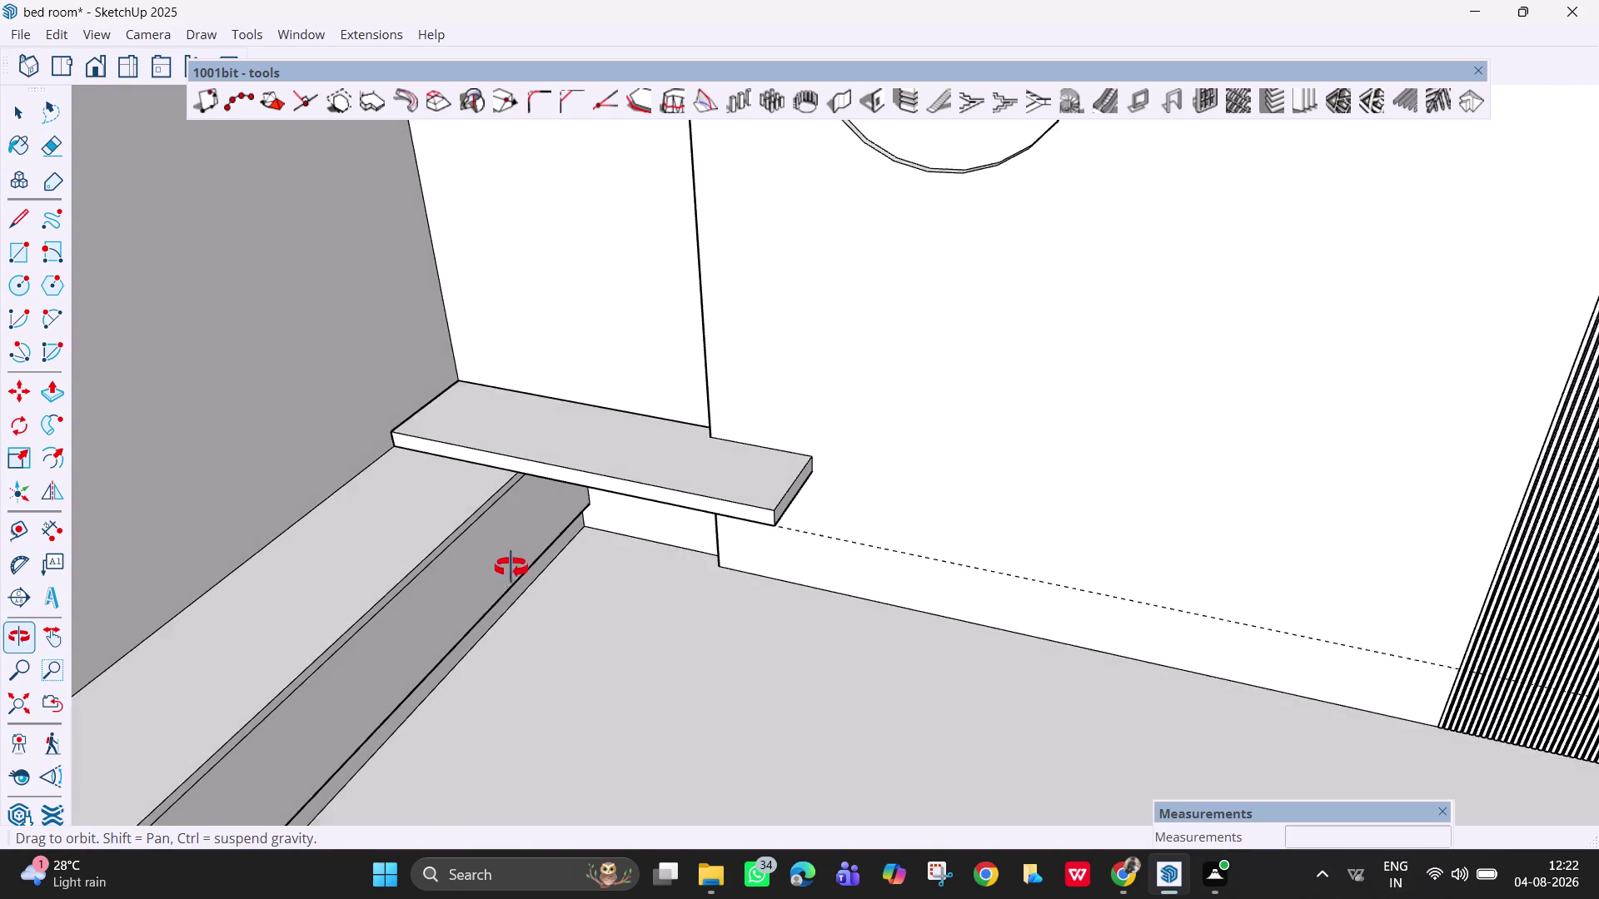
middle_drag(512, 562, 471, 590)
key(r)
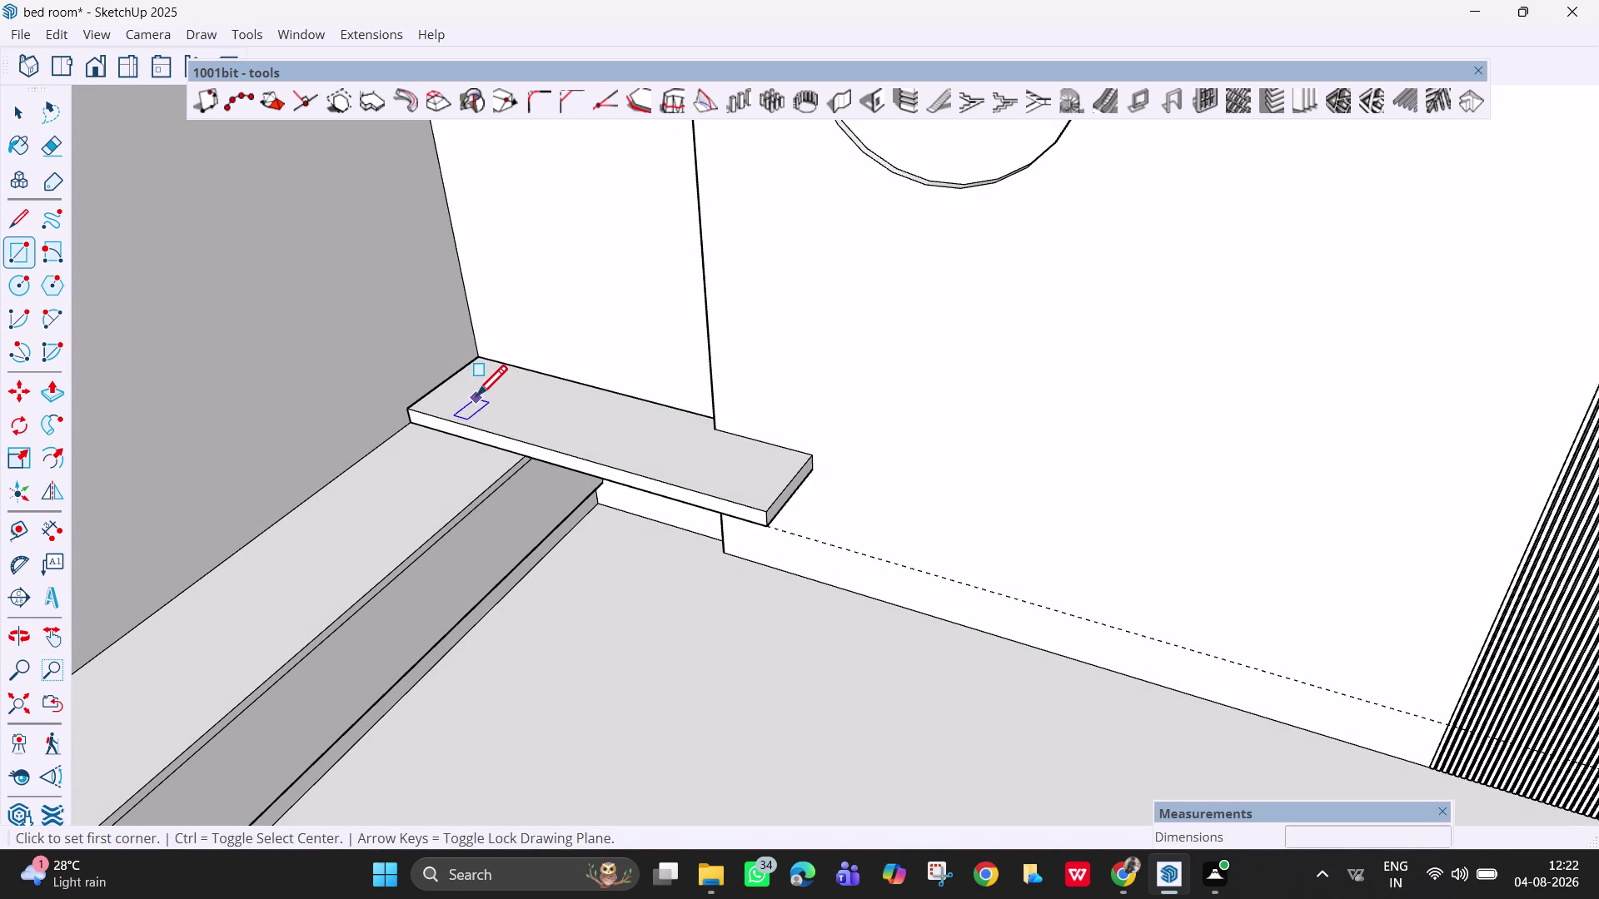
click(466, 398)
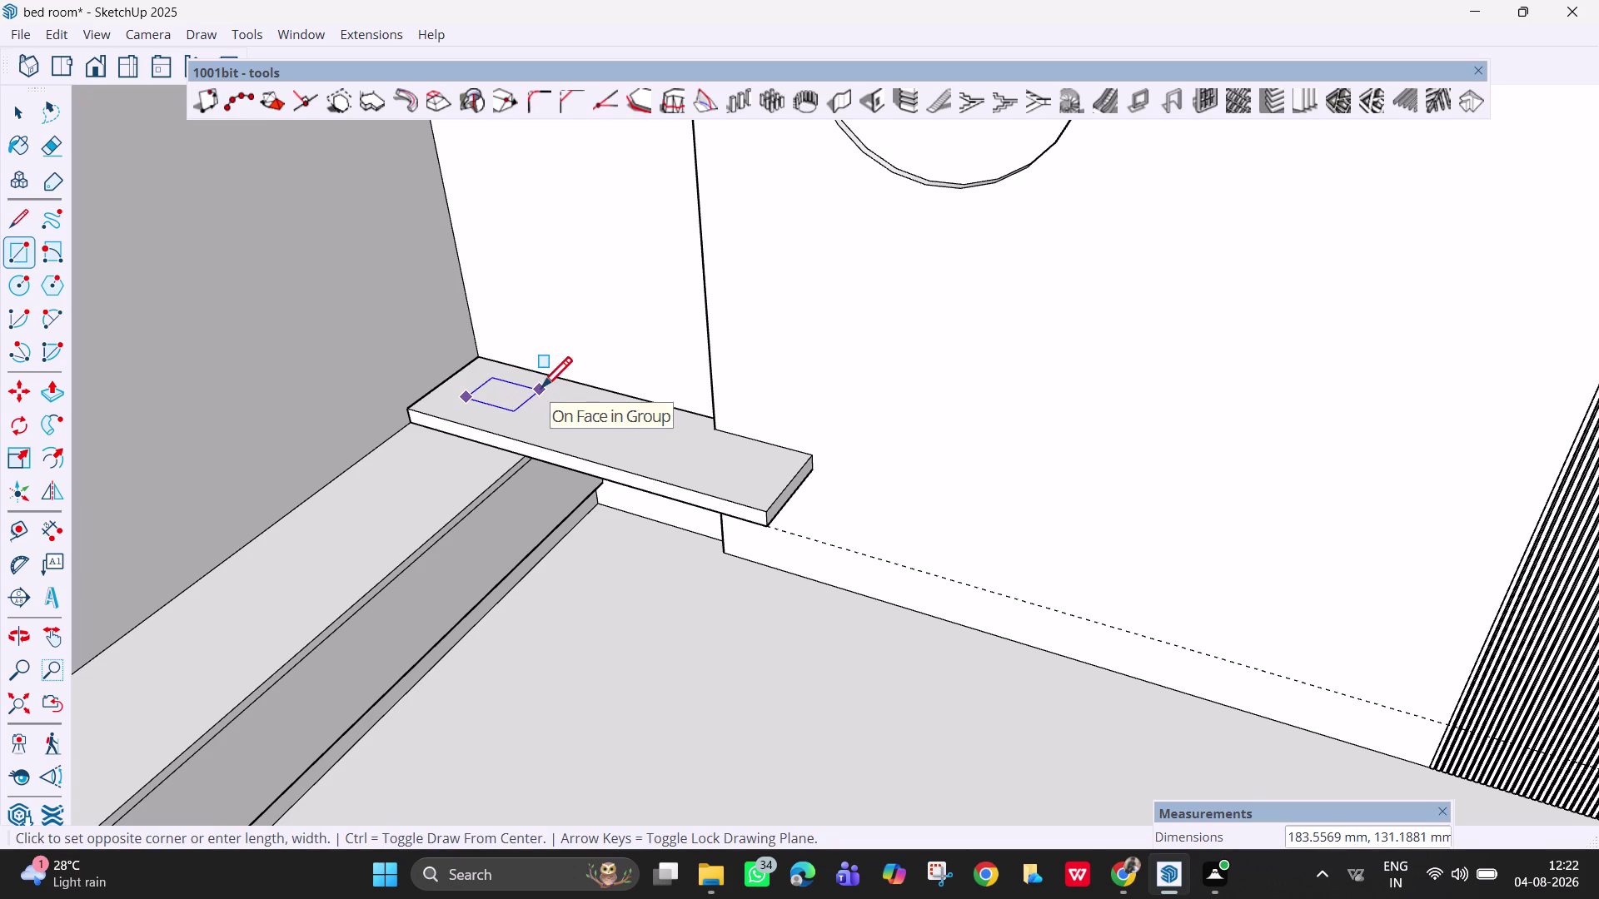
click(543, 393)
key(p)
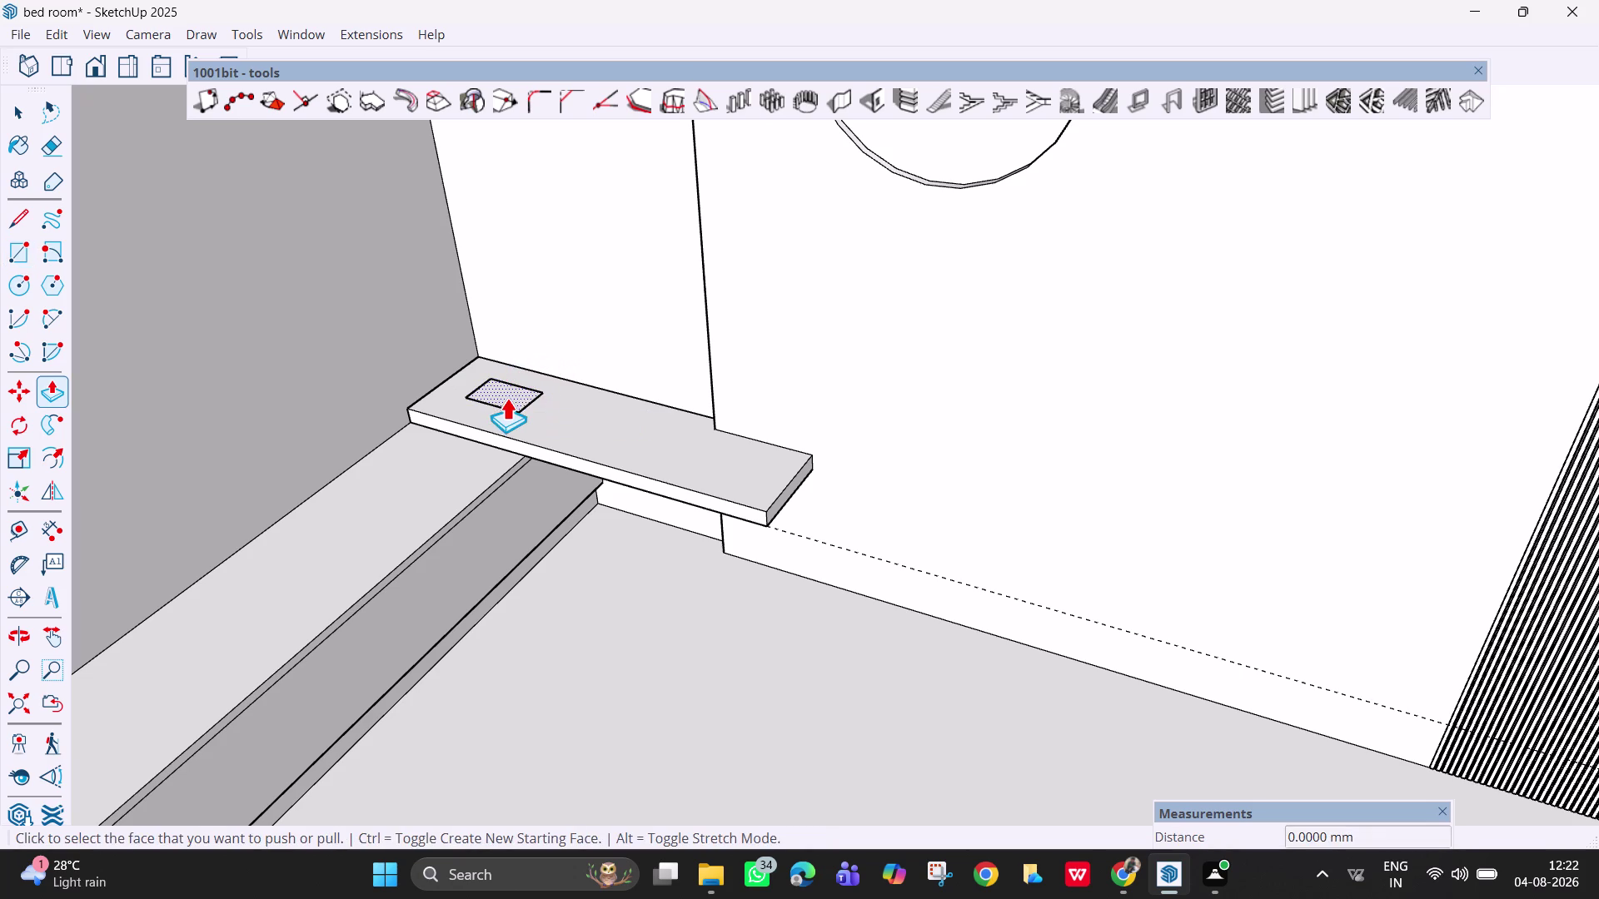
click(511, 385)
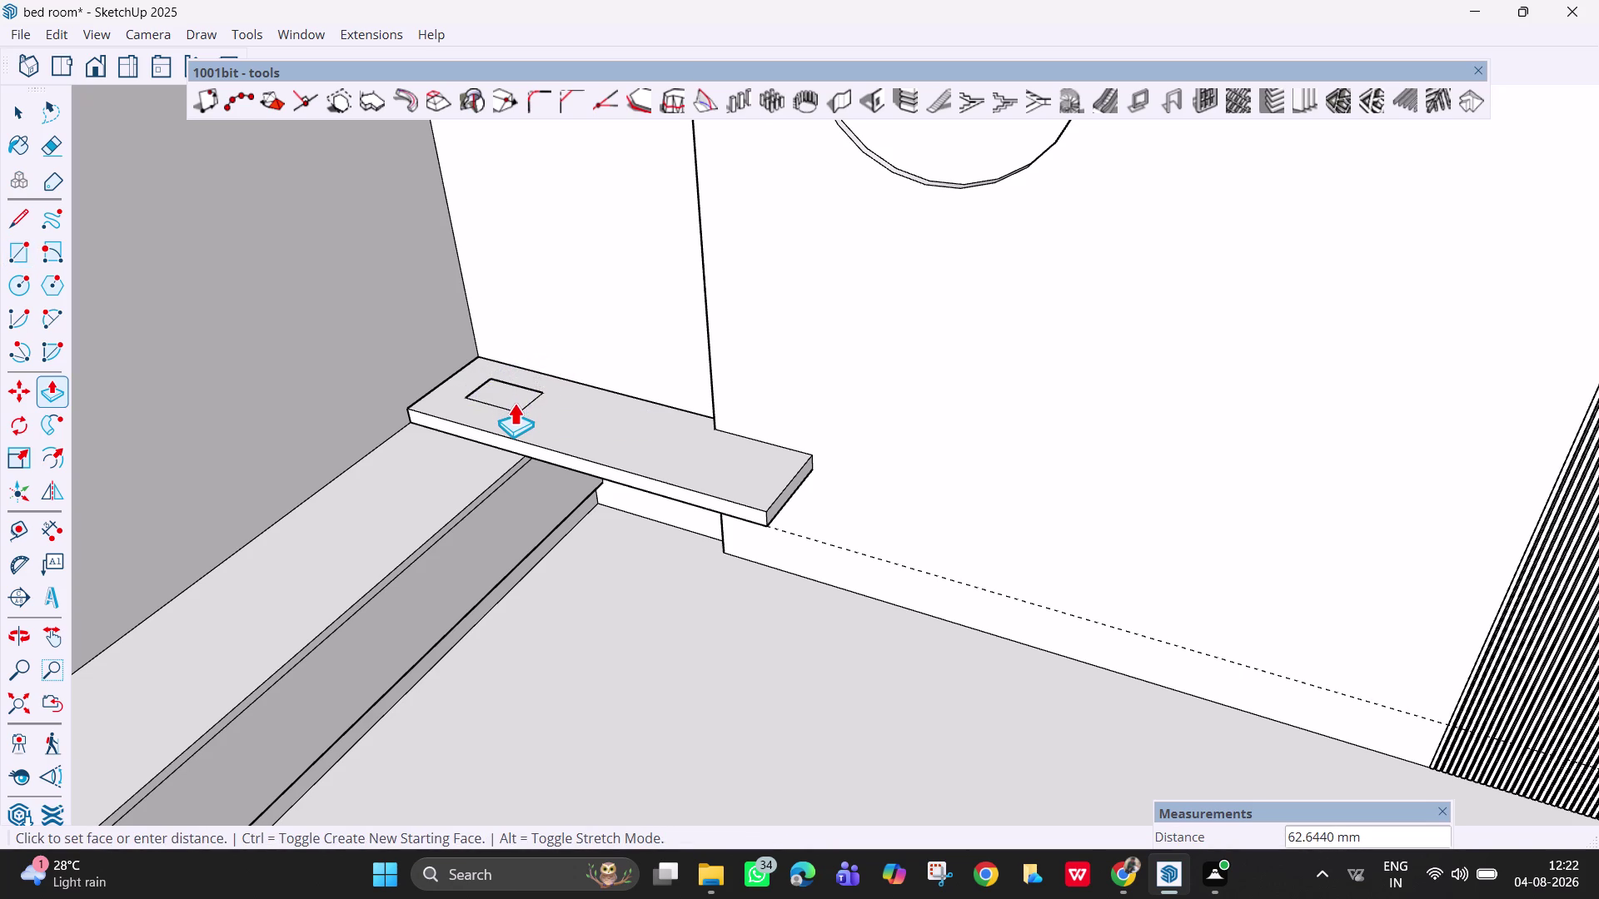
text(1")
key(Return)
key(Escape)
key(space)
scroll(up, 3)
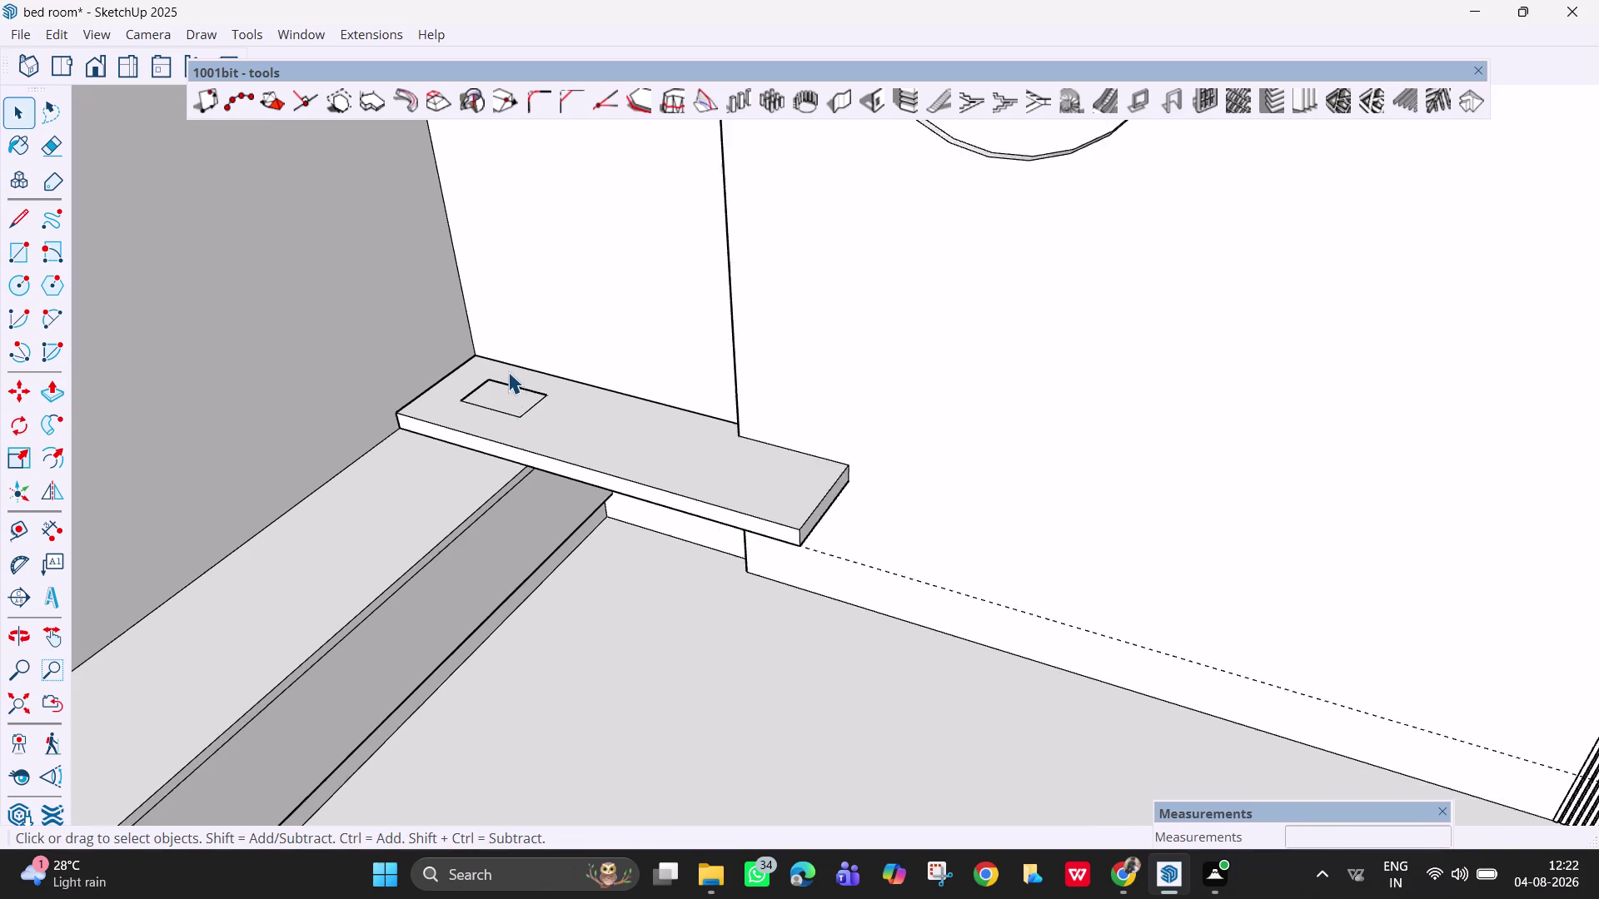
scroll(up, 3)
scroll(up, 3)
scroll(up, 3)
middle_drag(541, 427, 532, 565)
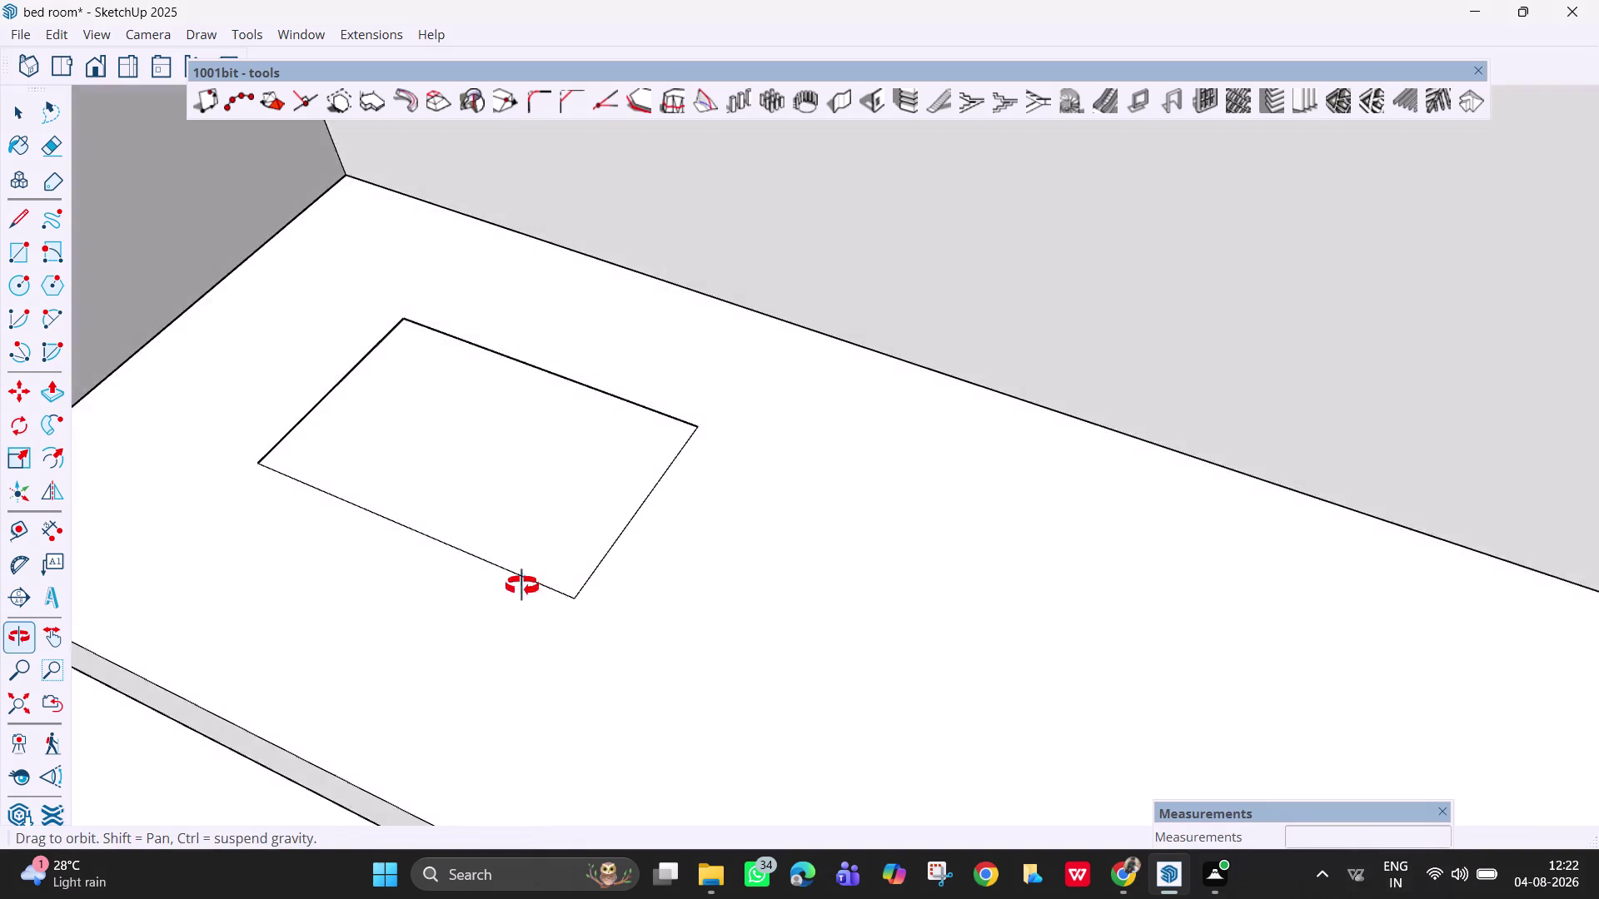
middle_drag(532, 565, 500, 614)
key(p)
click(496, 474)
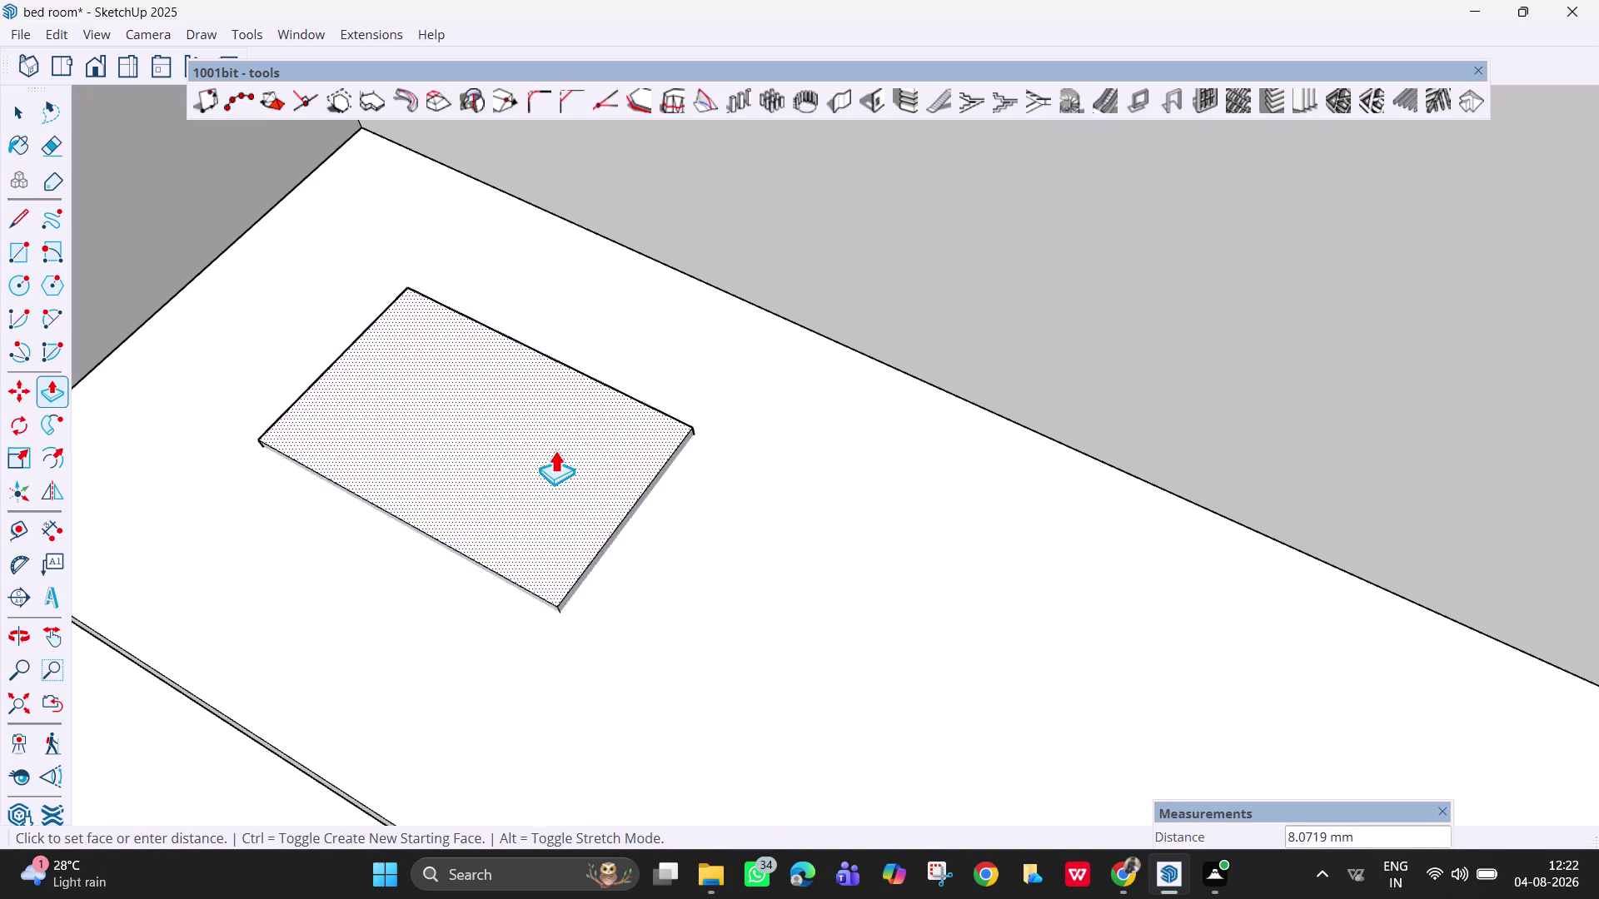
key(Escape)
scroll(down, 3)
middle_drag(640, 604, 826, 318)
scroll(down, 3)
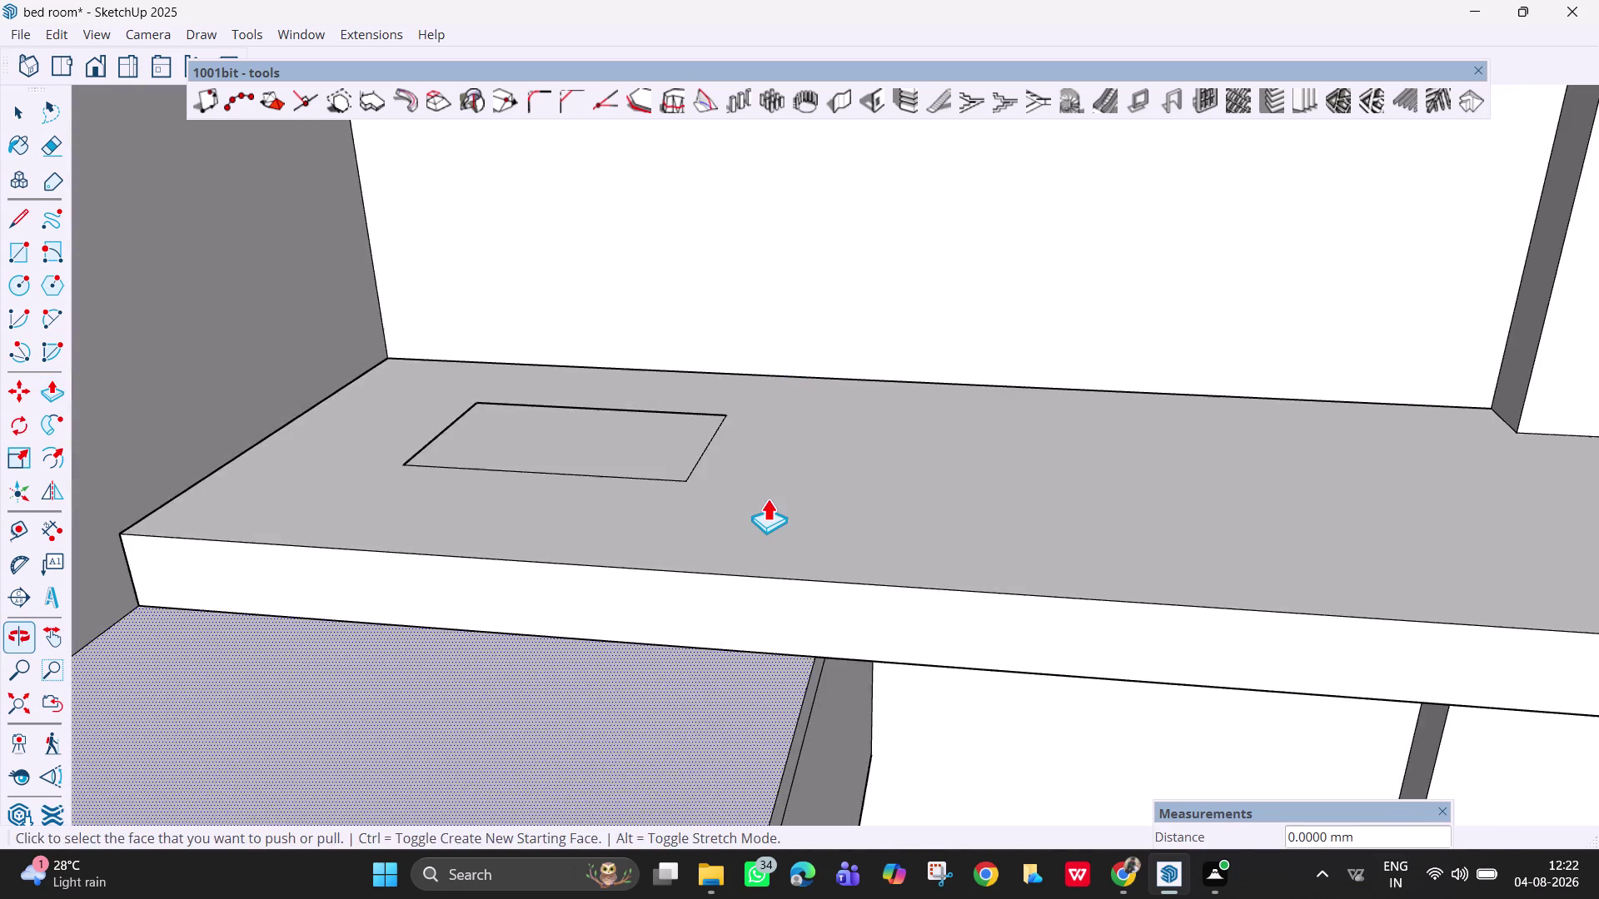
middle_drag(750, 492, 768, 427)
click(652, 403)
key(Escape)
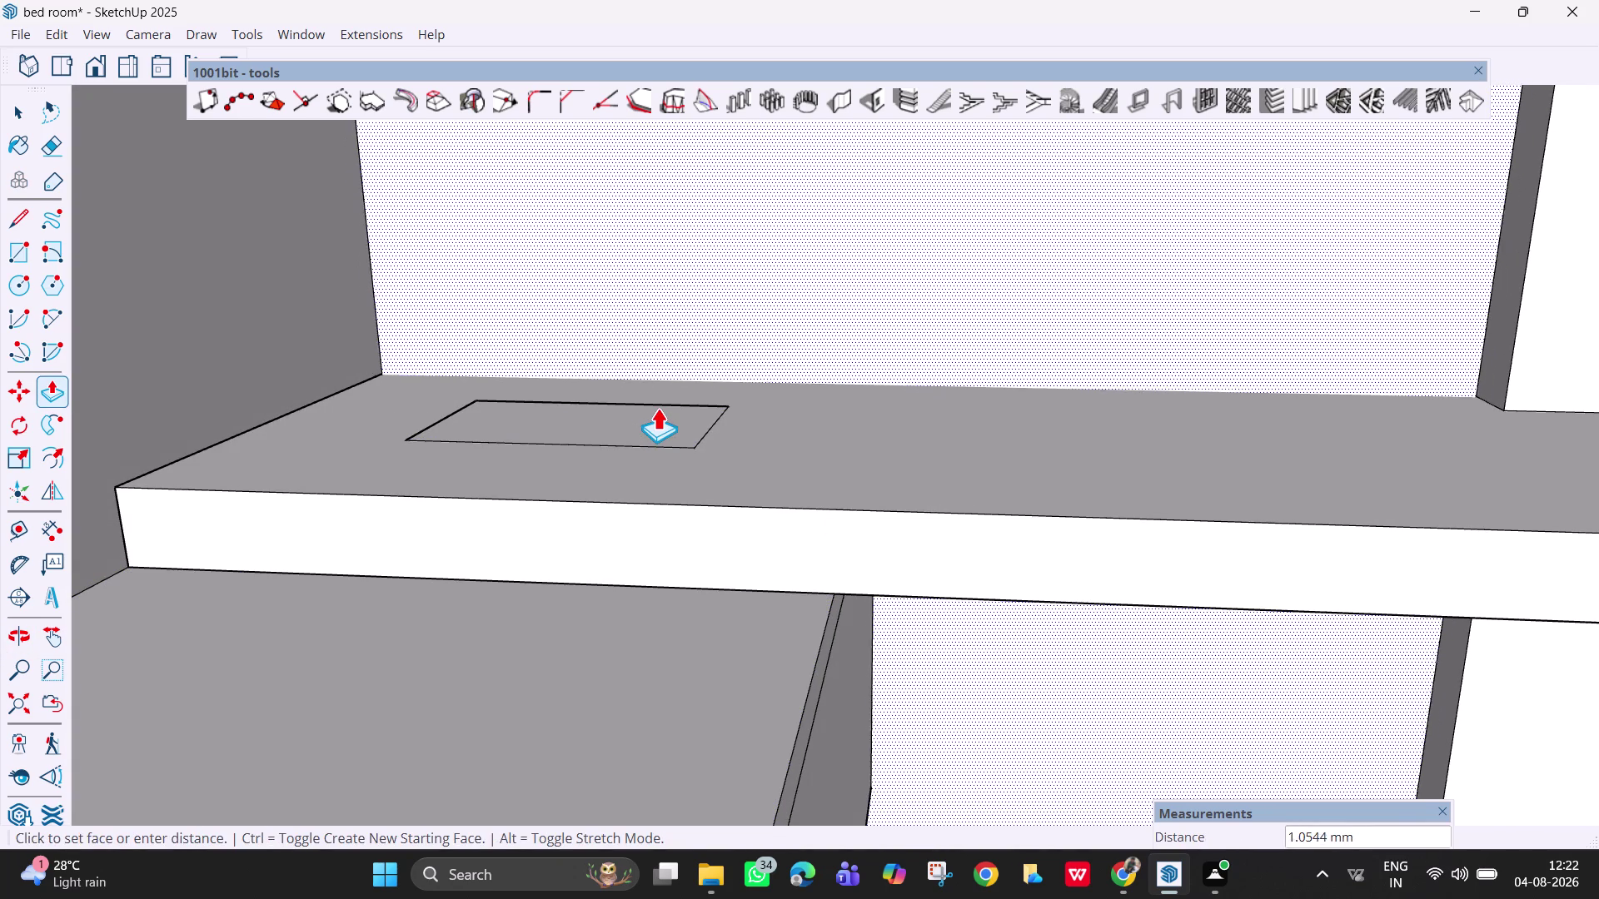
click(642, 416)
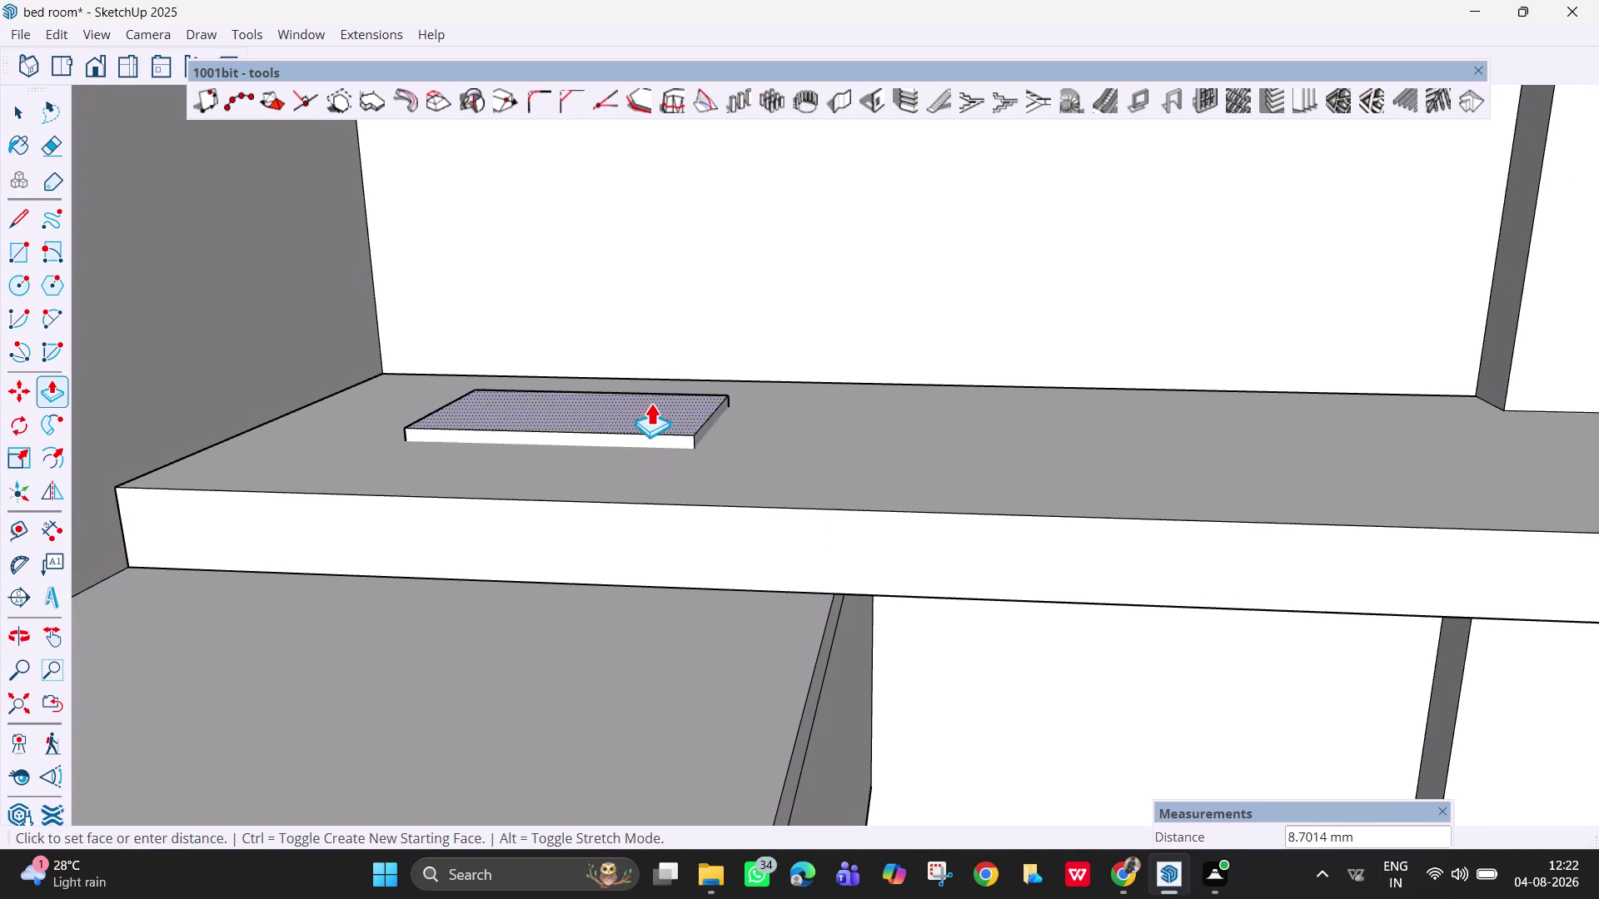
key(Escape)
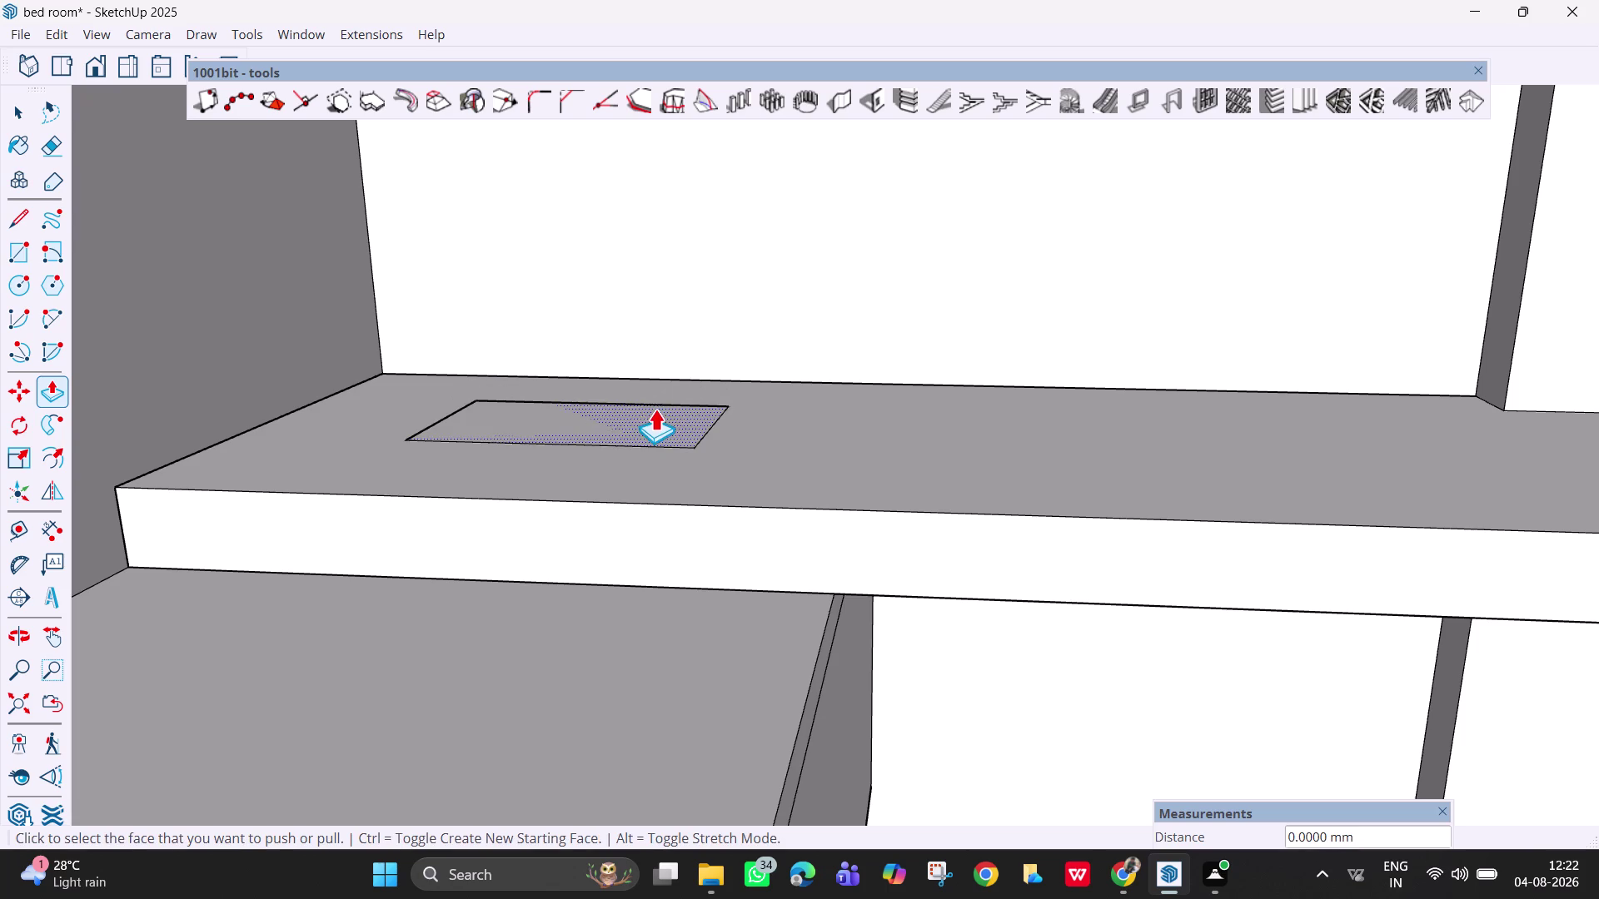
scroll(down, 3)
key(h)
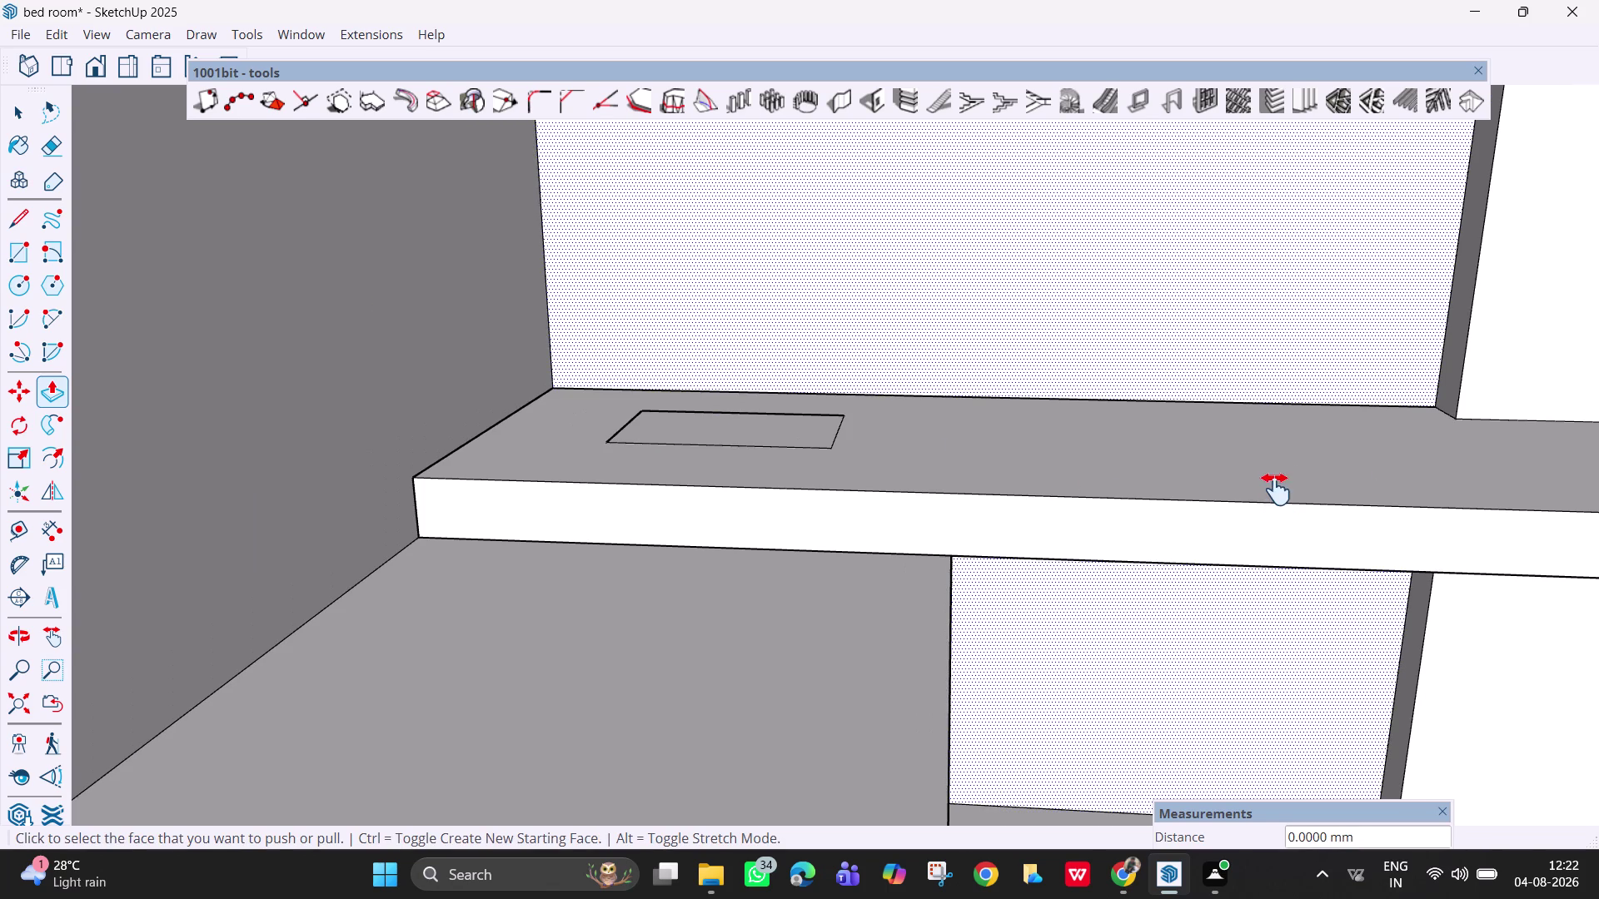
drag(1275, 489, 761, 379)
scroll(down, 3)
scroll(down, 3)
drag(1255, 449, 955, 384)
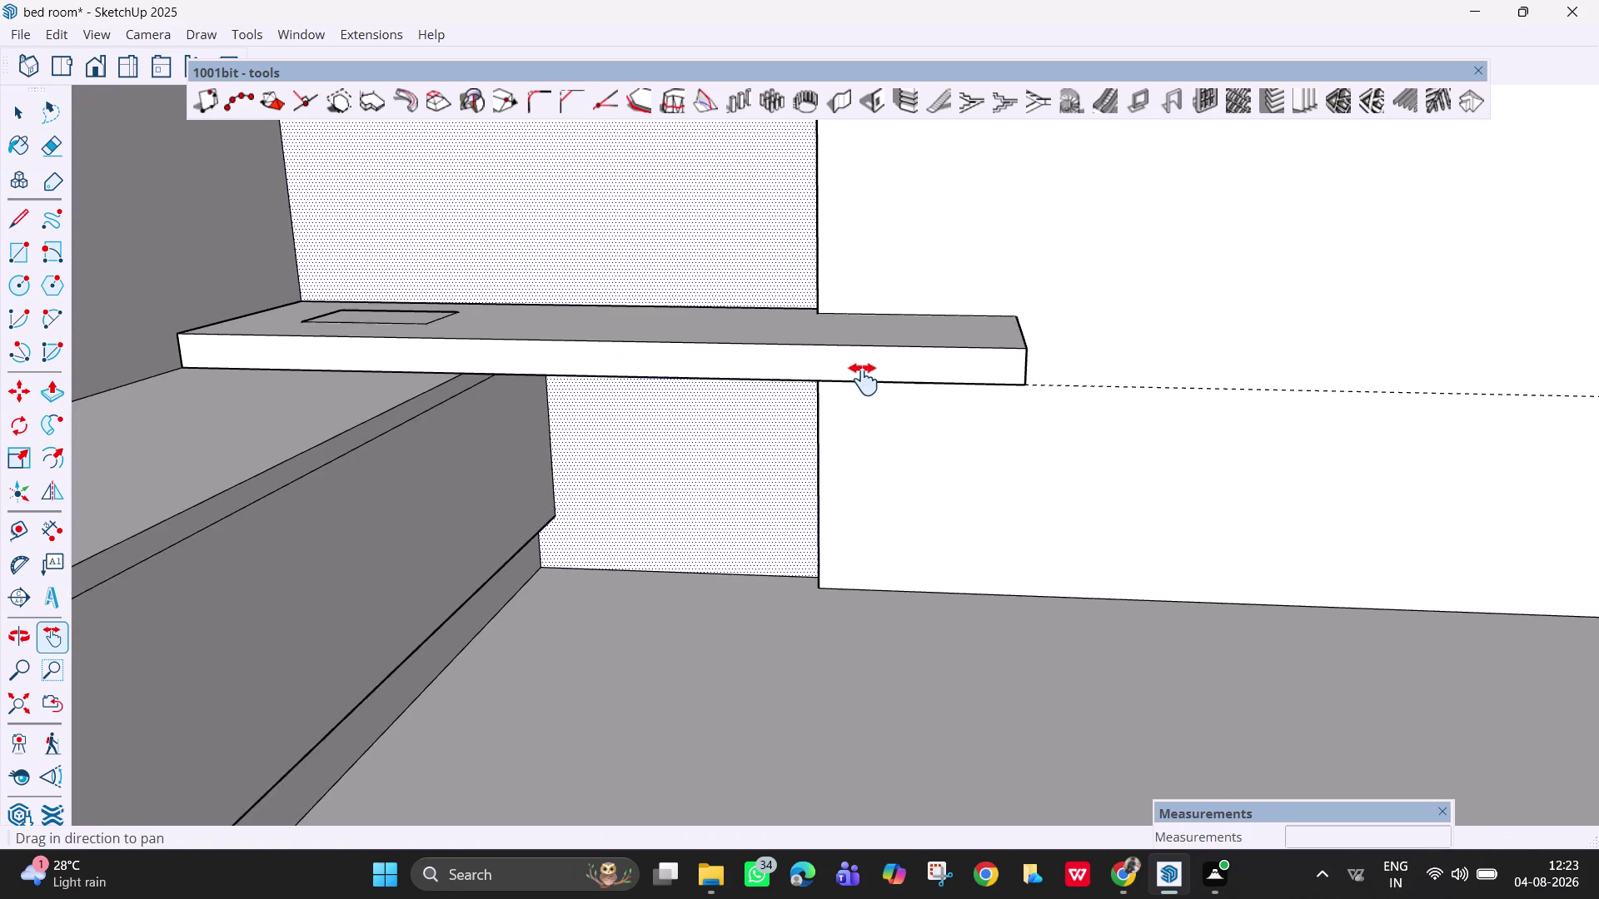
scroll(down, 3)
key(e)
drag(1307, 377, 1334, 429)
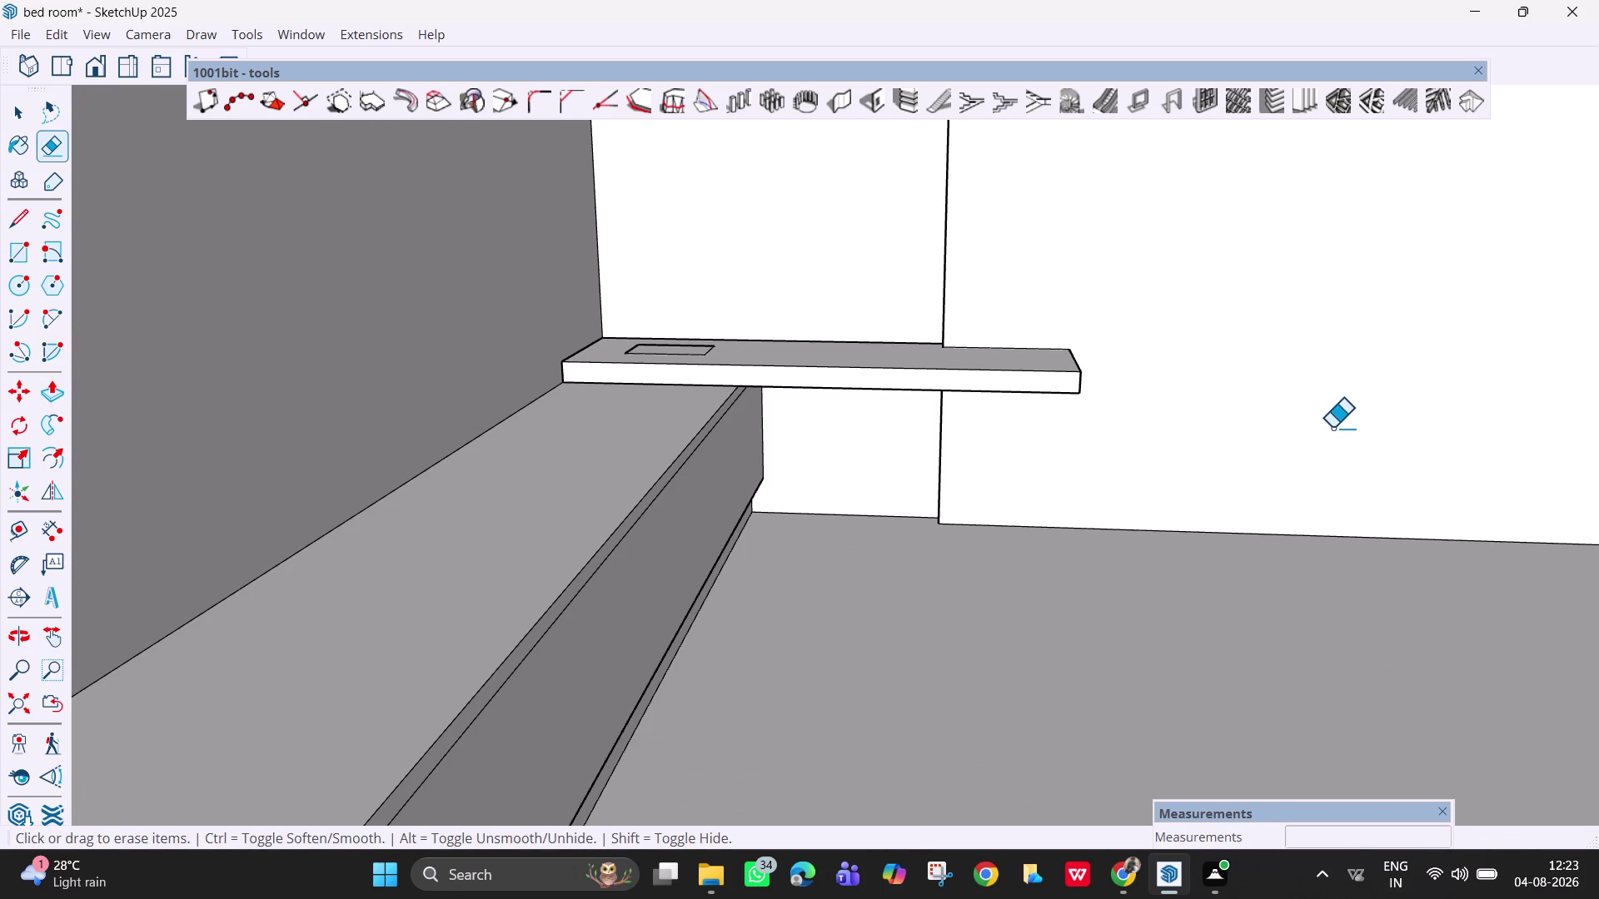
key(h)
drag(1303, 440, 807, 479)
scroll(down, 3)
scroll(down, 3)
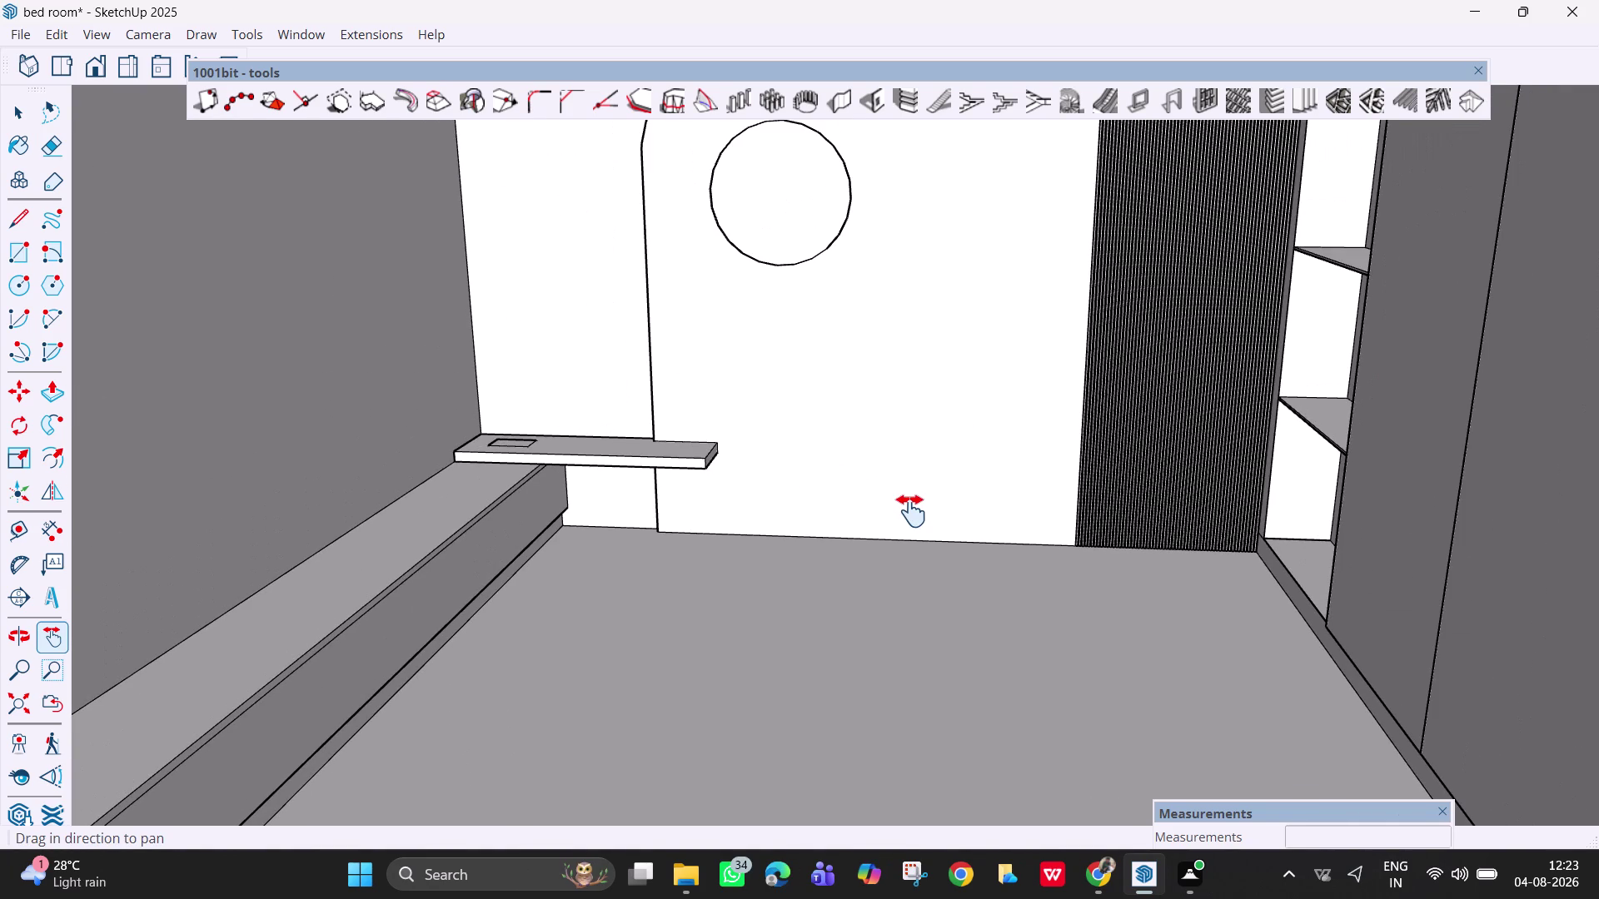
Open the 3D Warehouse model library from the Window menu.
click(385, 26)
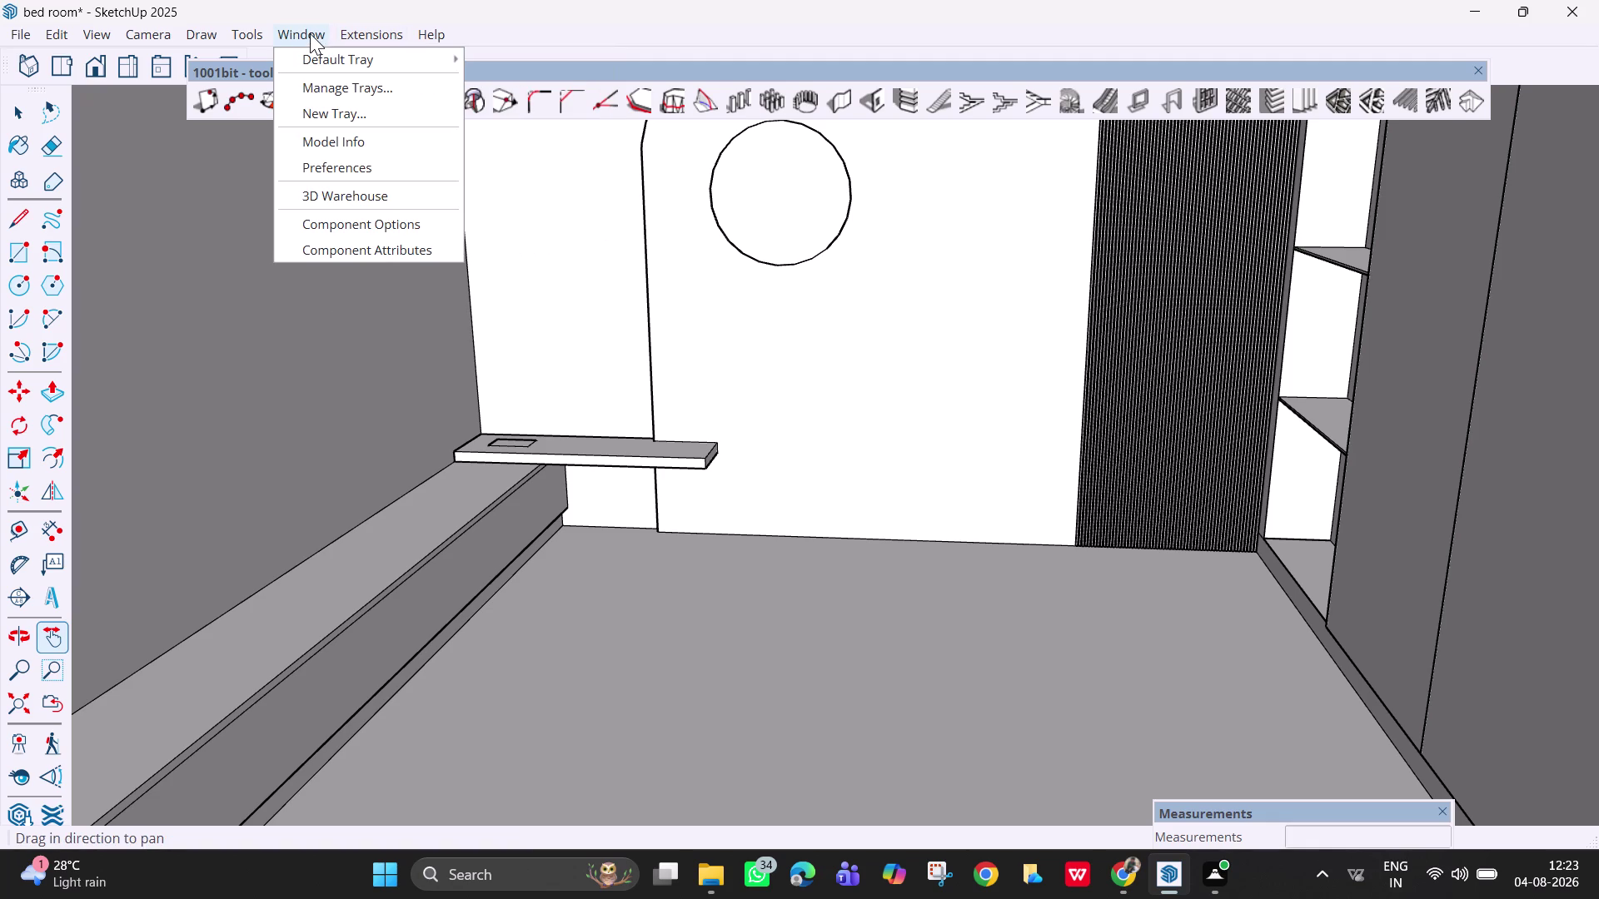
click(340, 187)
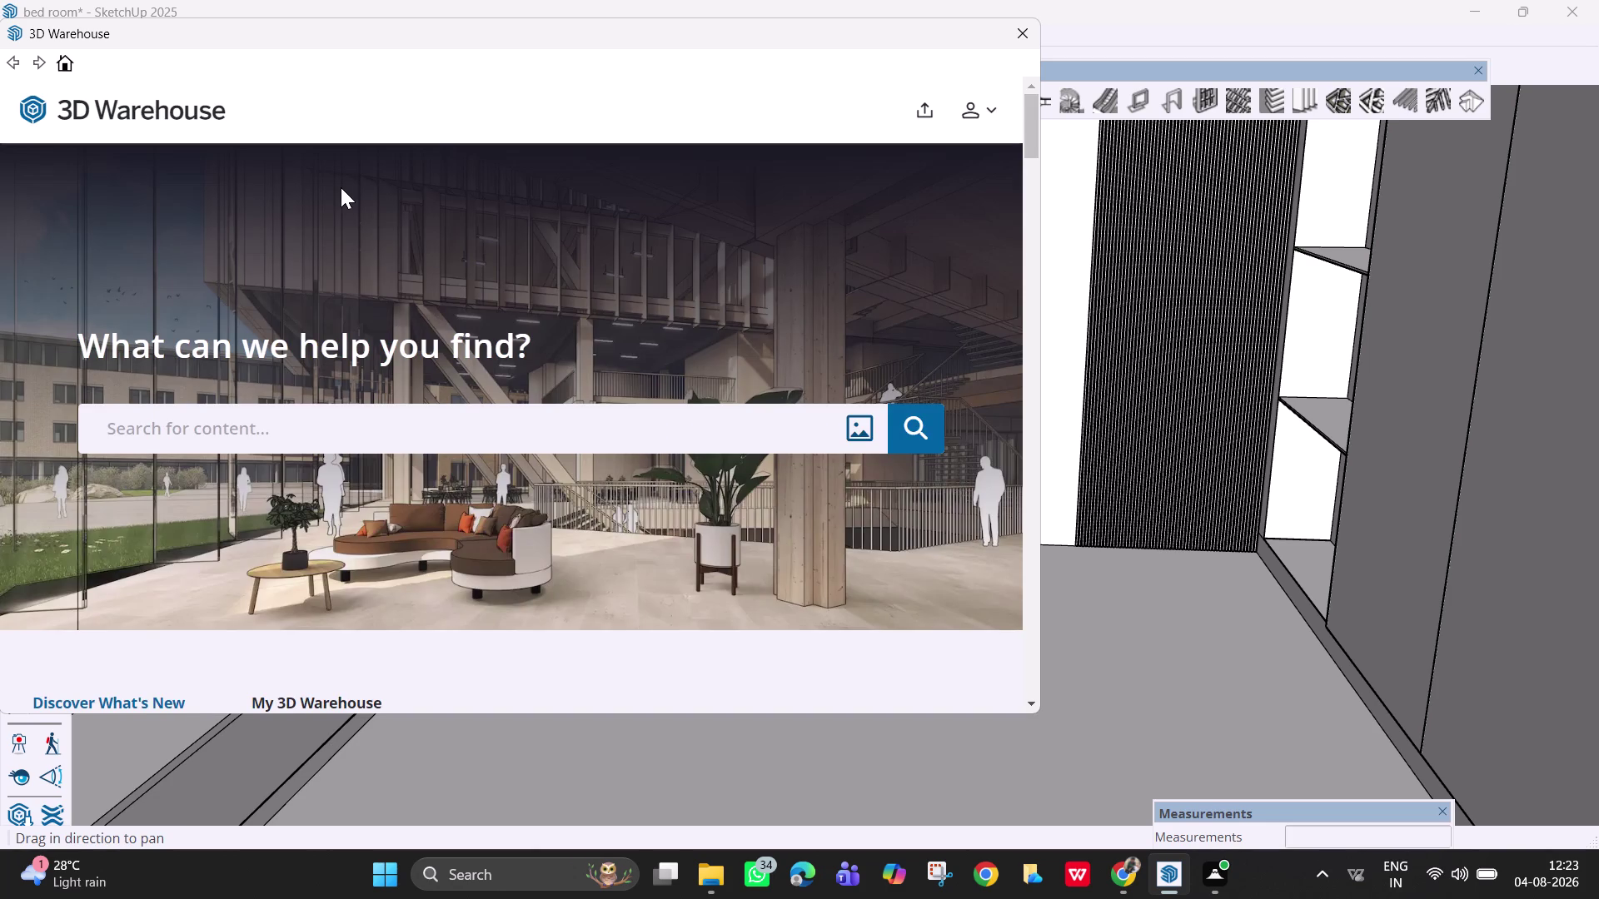
Search 3D Warehouse for 'bed withcarpet'.
click(439, 438)
text(b)
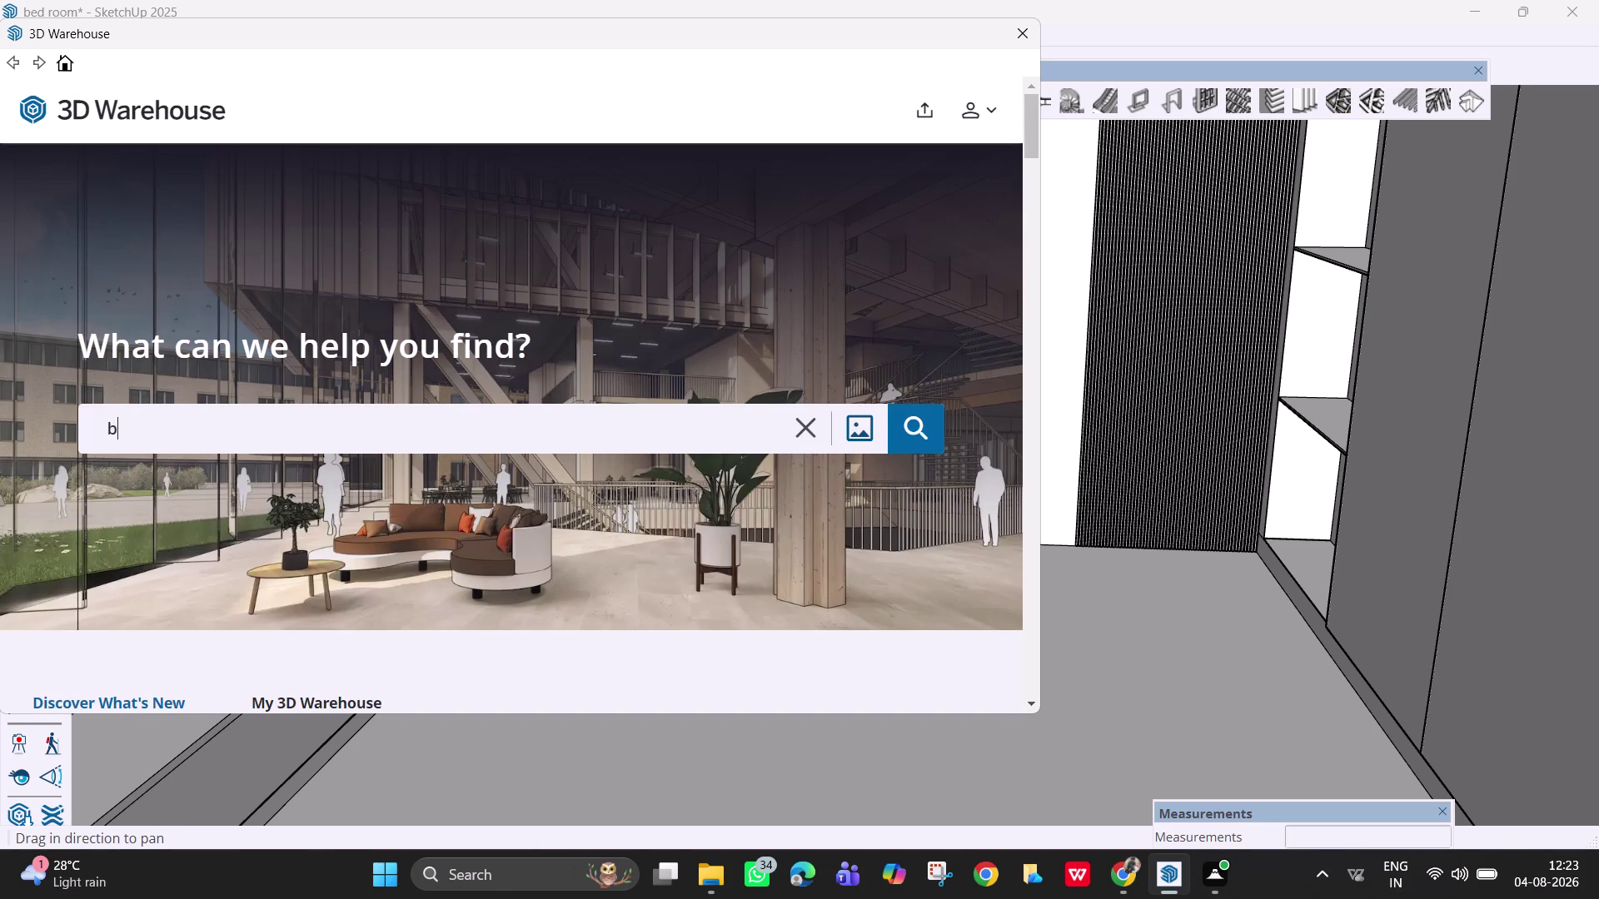
text(ed)
key(space)
text(wi)
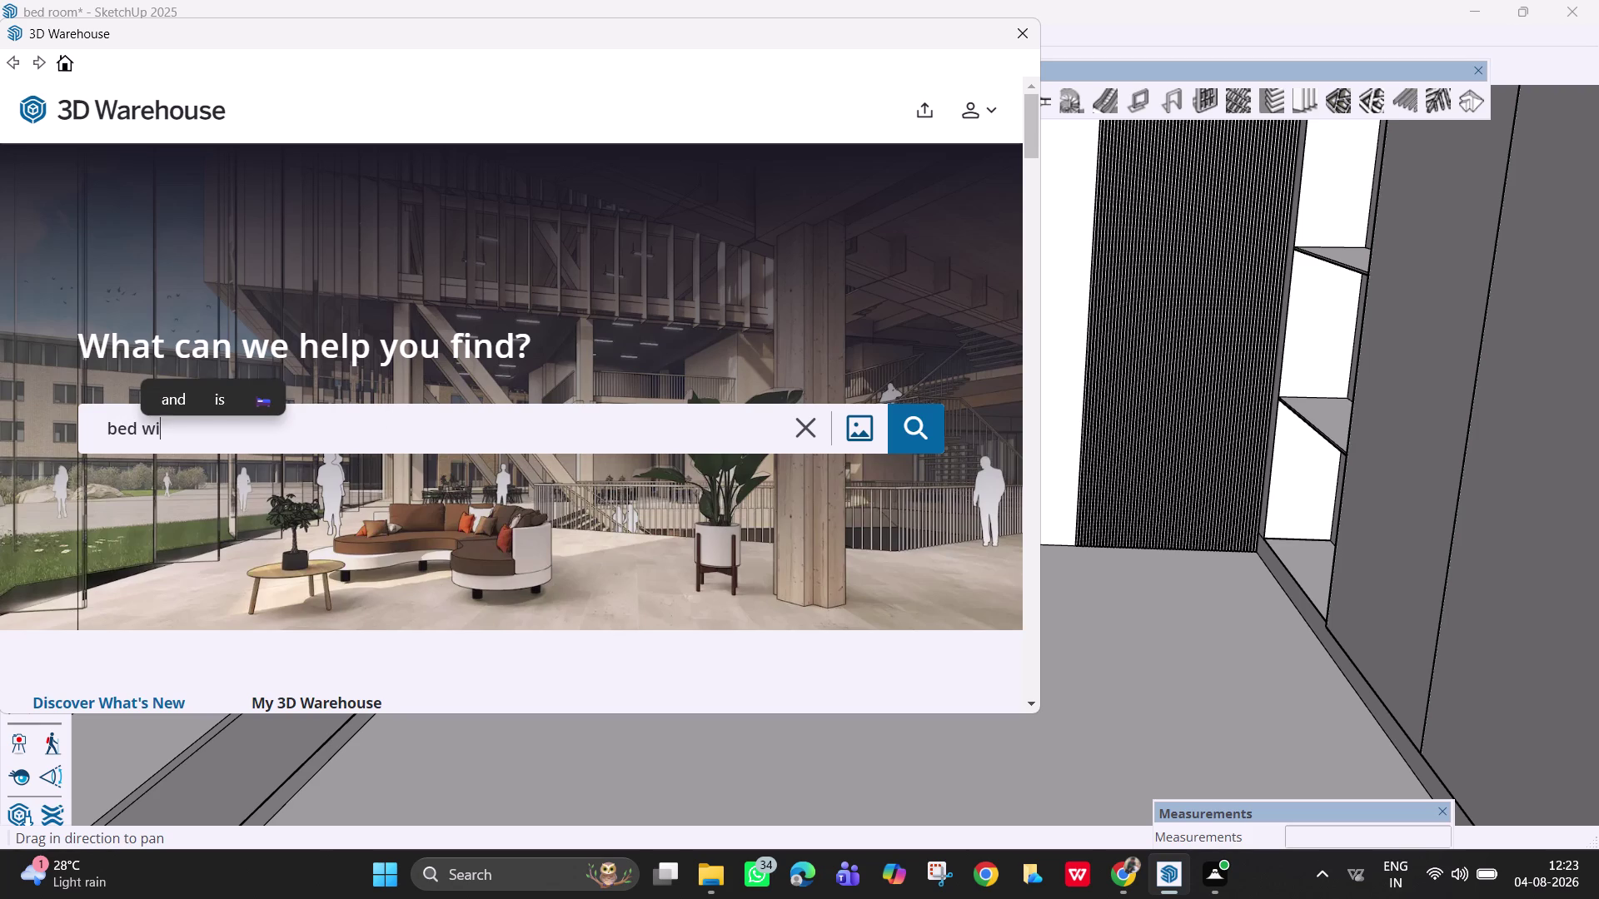
text(th)
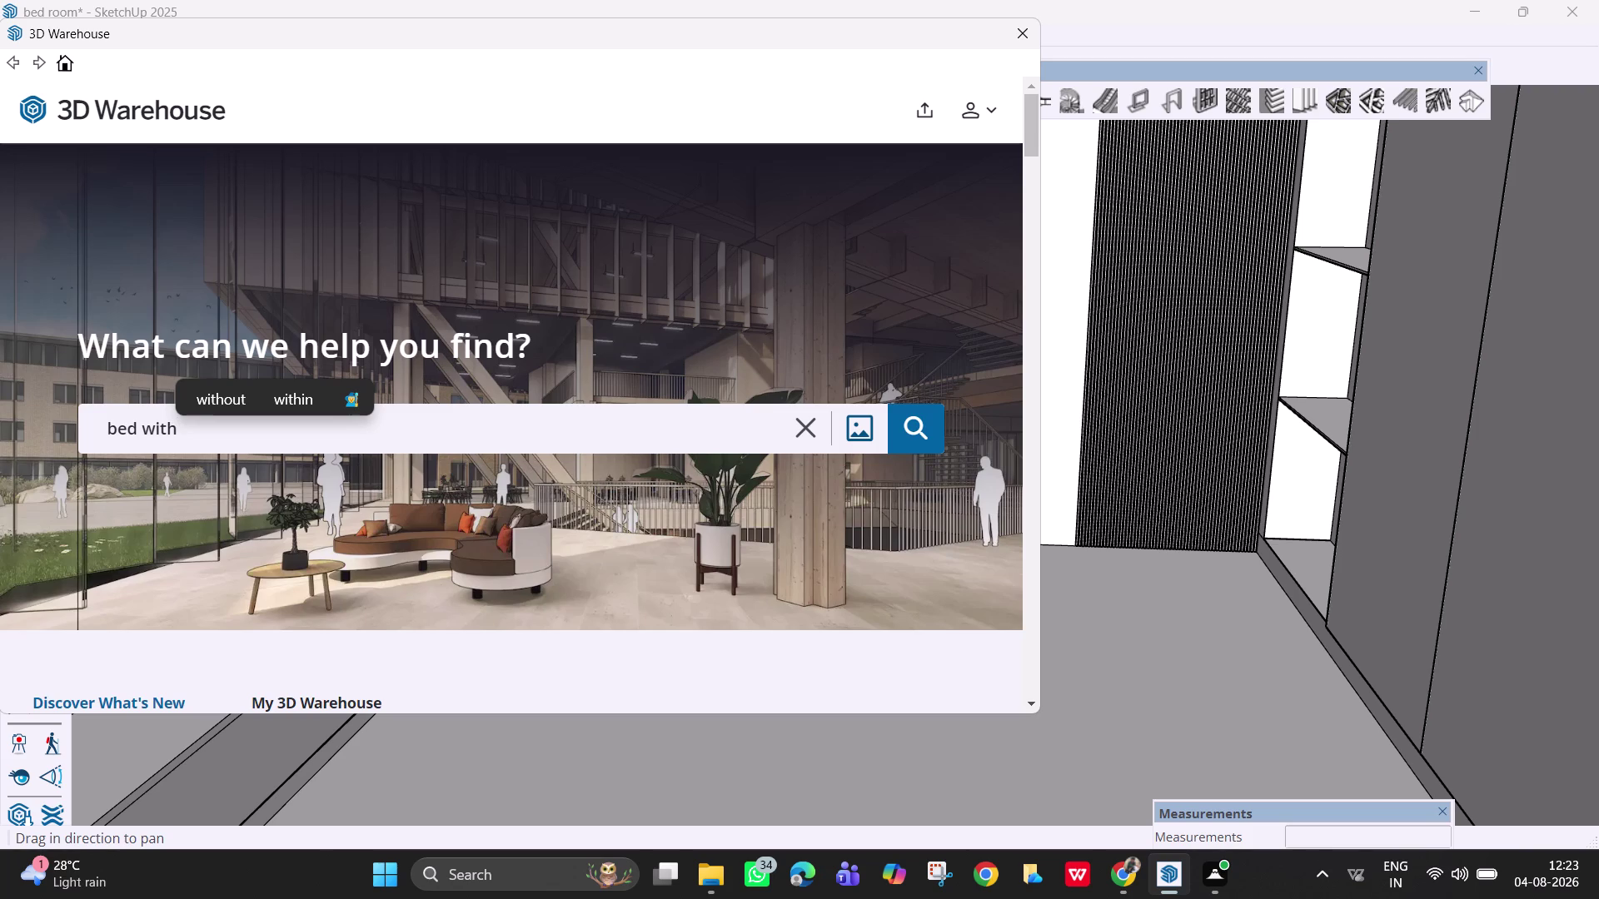
text(car)
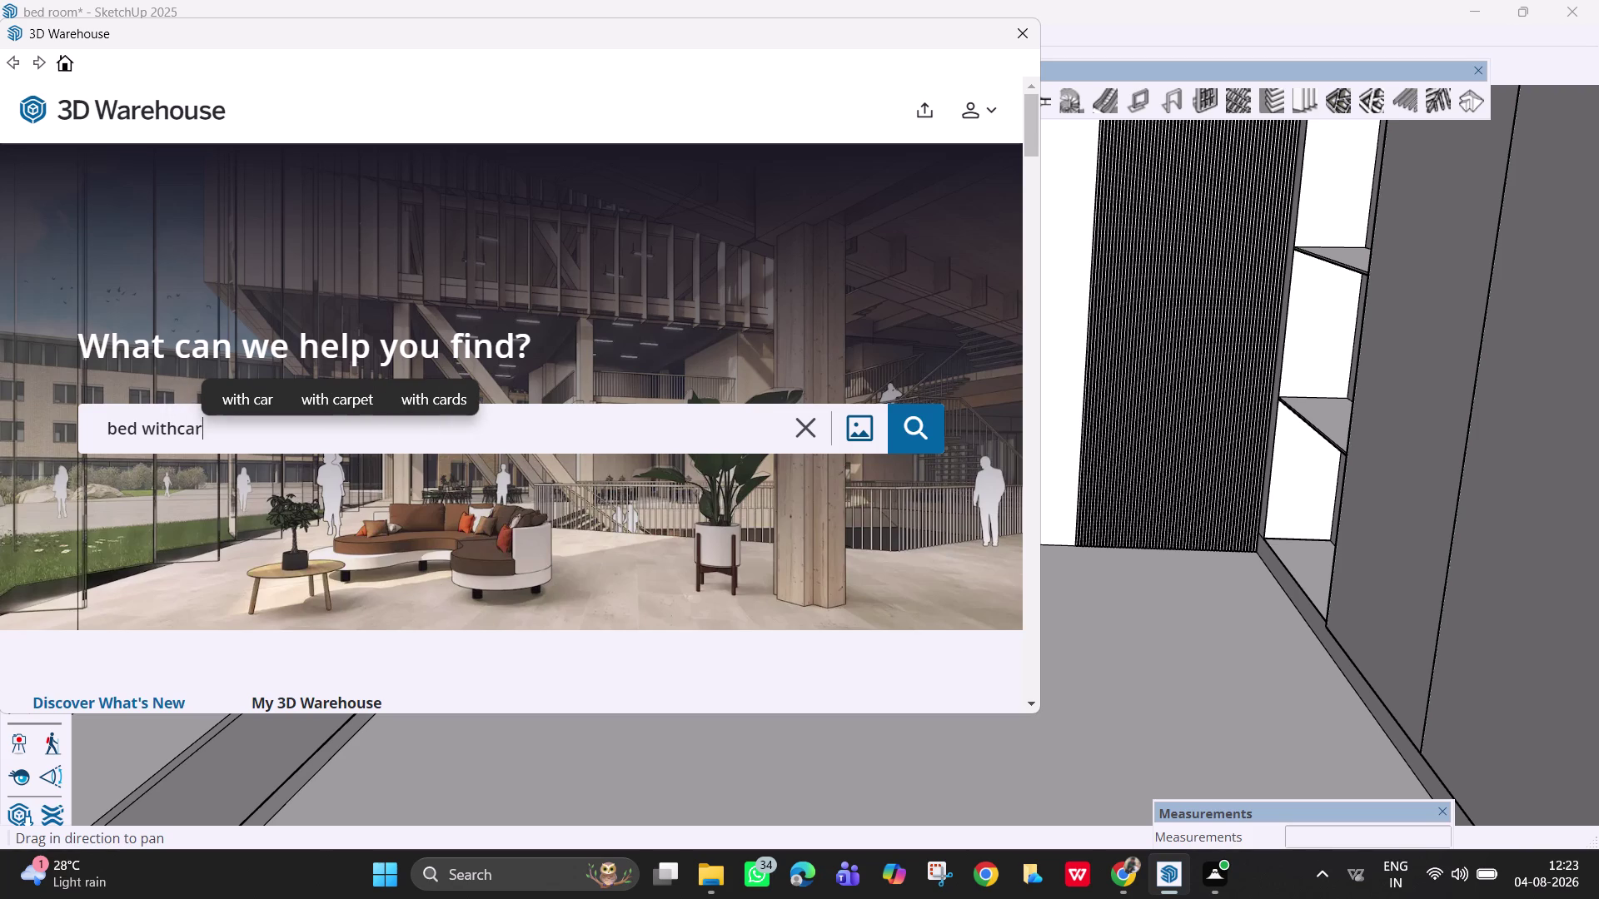
text(pet)
key(Return)
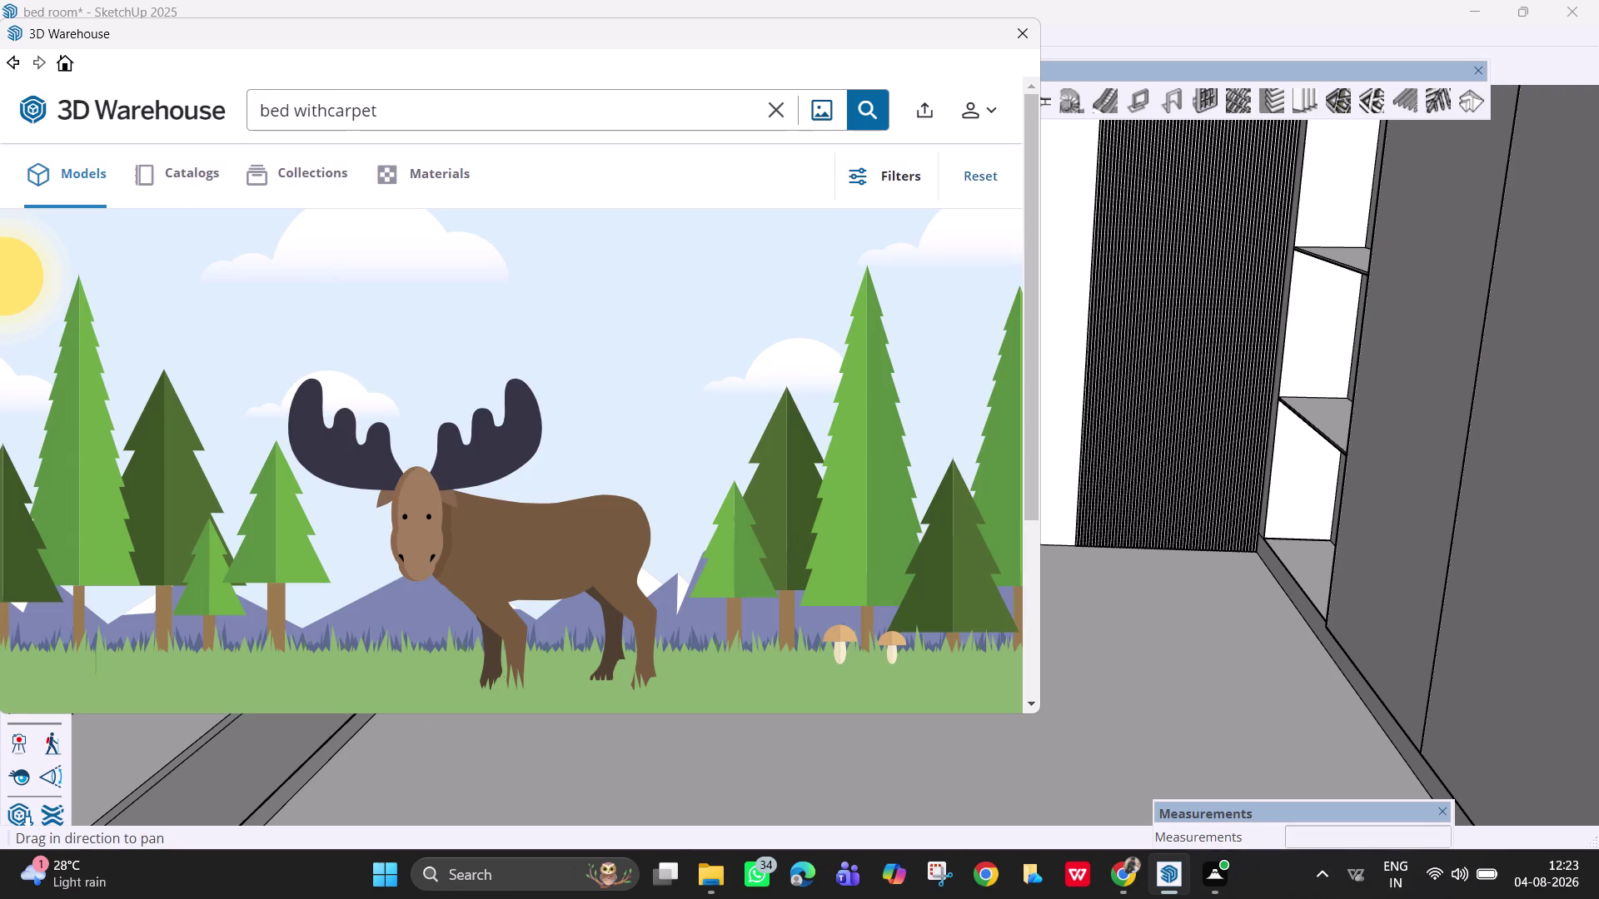
Change the 3D Warehouse search query to 'carpet' and run it.
click(327, 113)
key(BackSpace)
key(BackSpace)
key(BackSpace)
key(period)
key(Return)
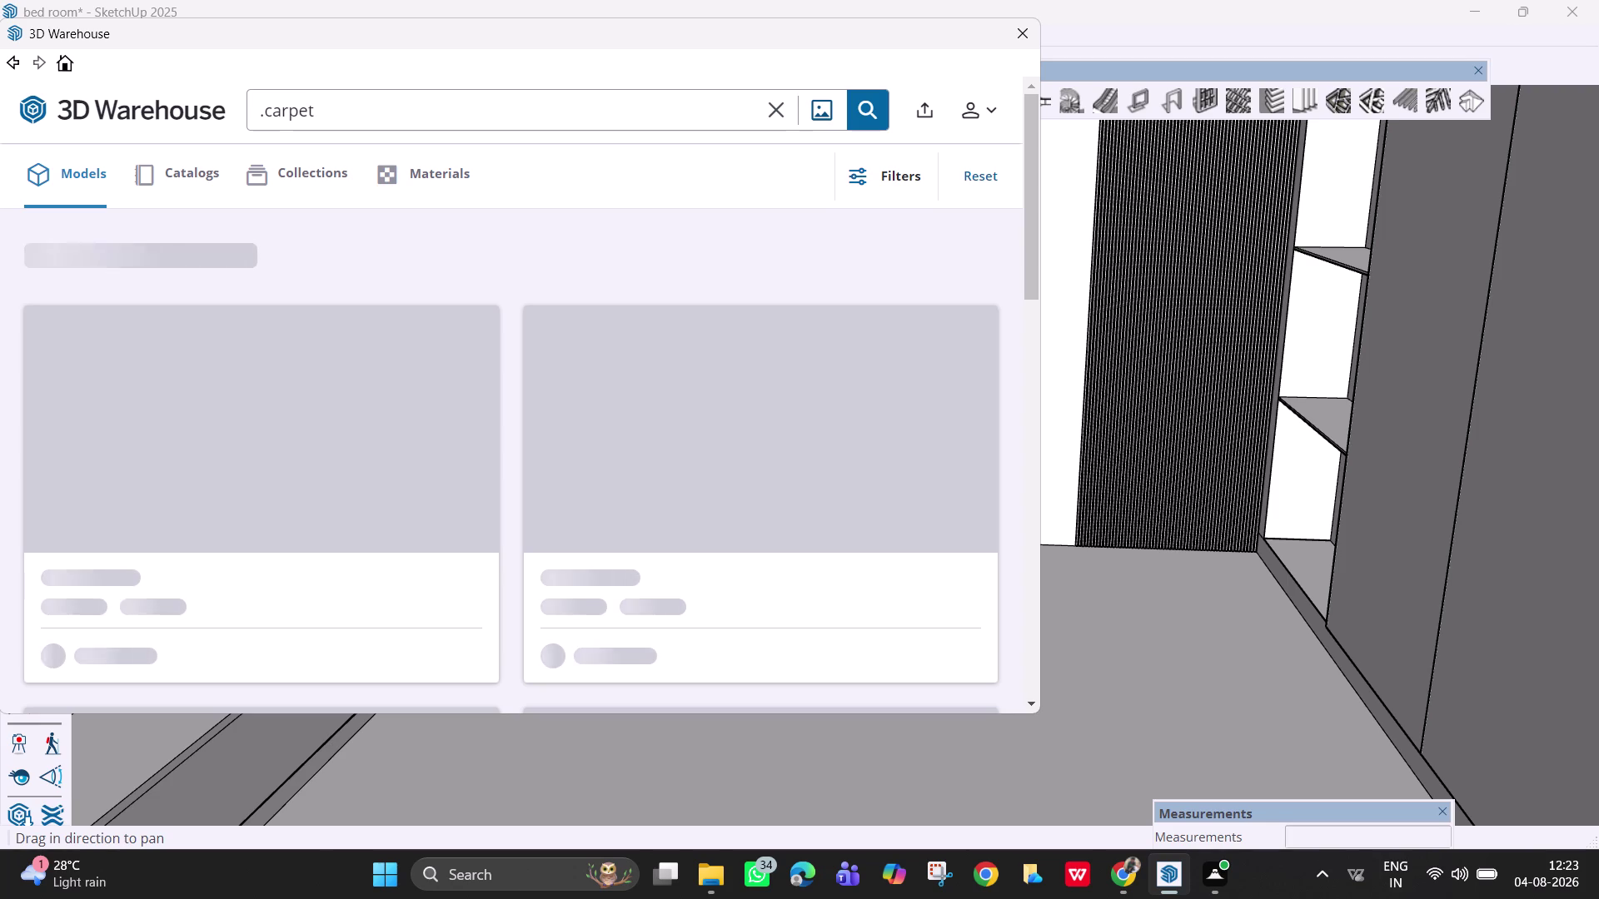
click(263, 112)
key(BackSpace)
click(860, 109)
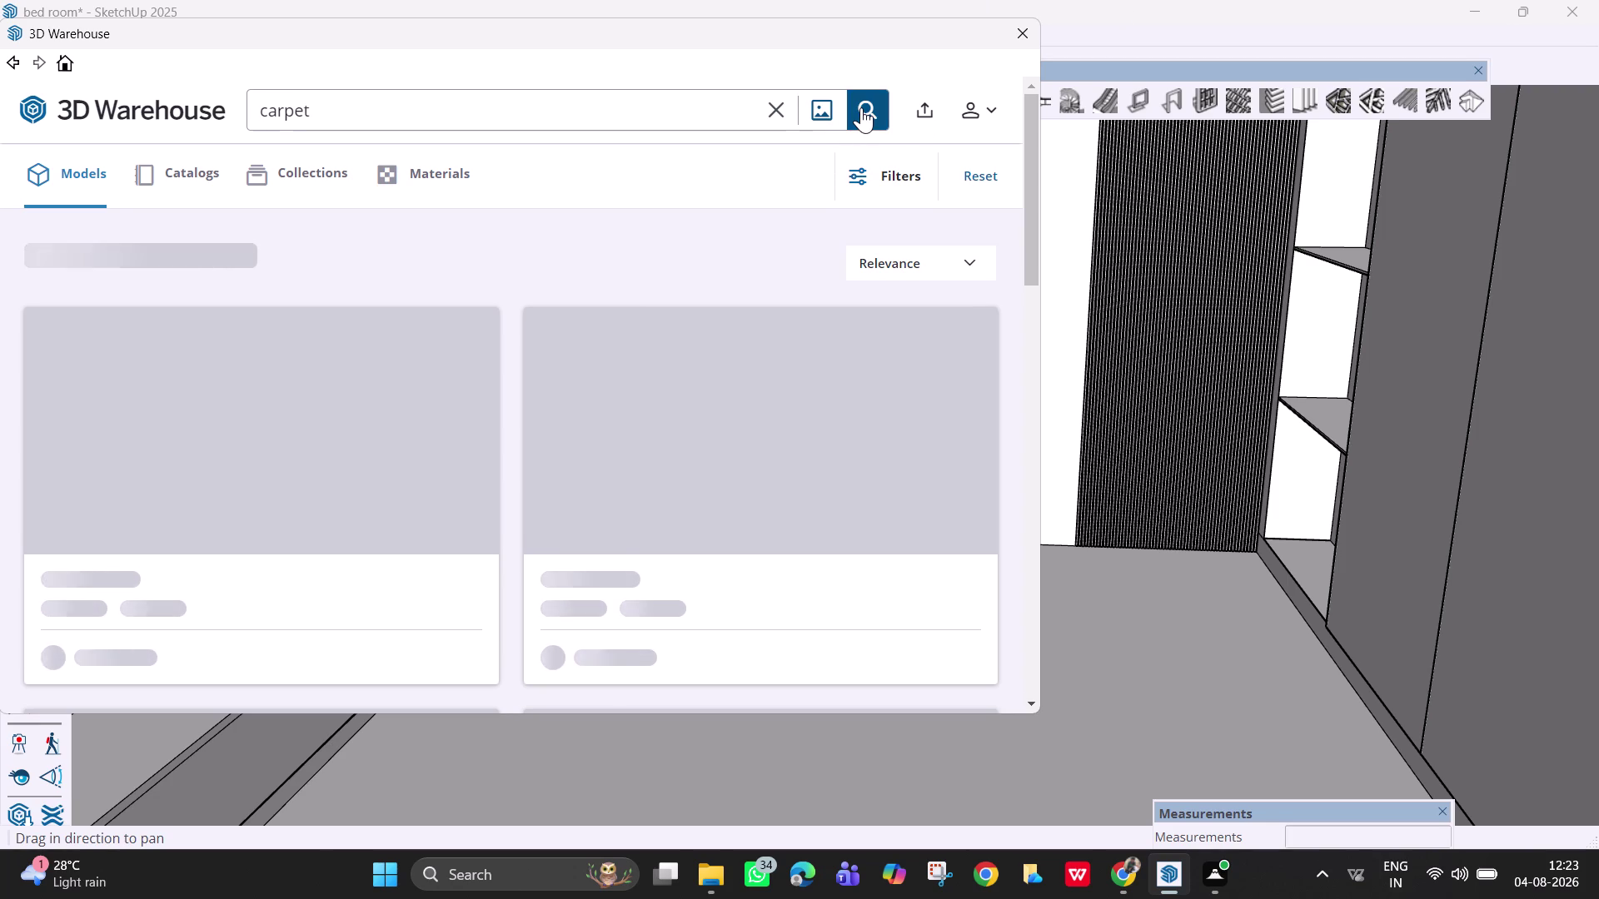
click(861, 107)
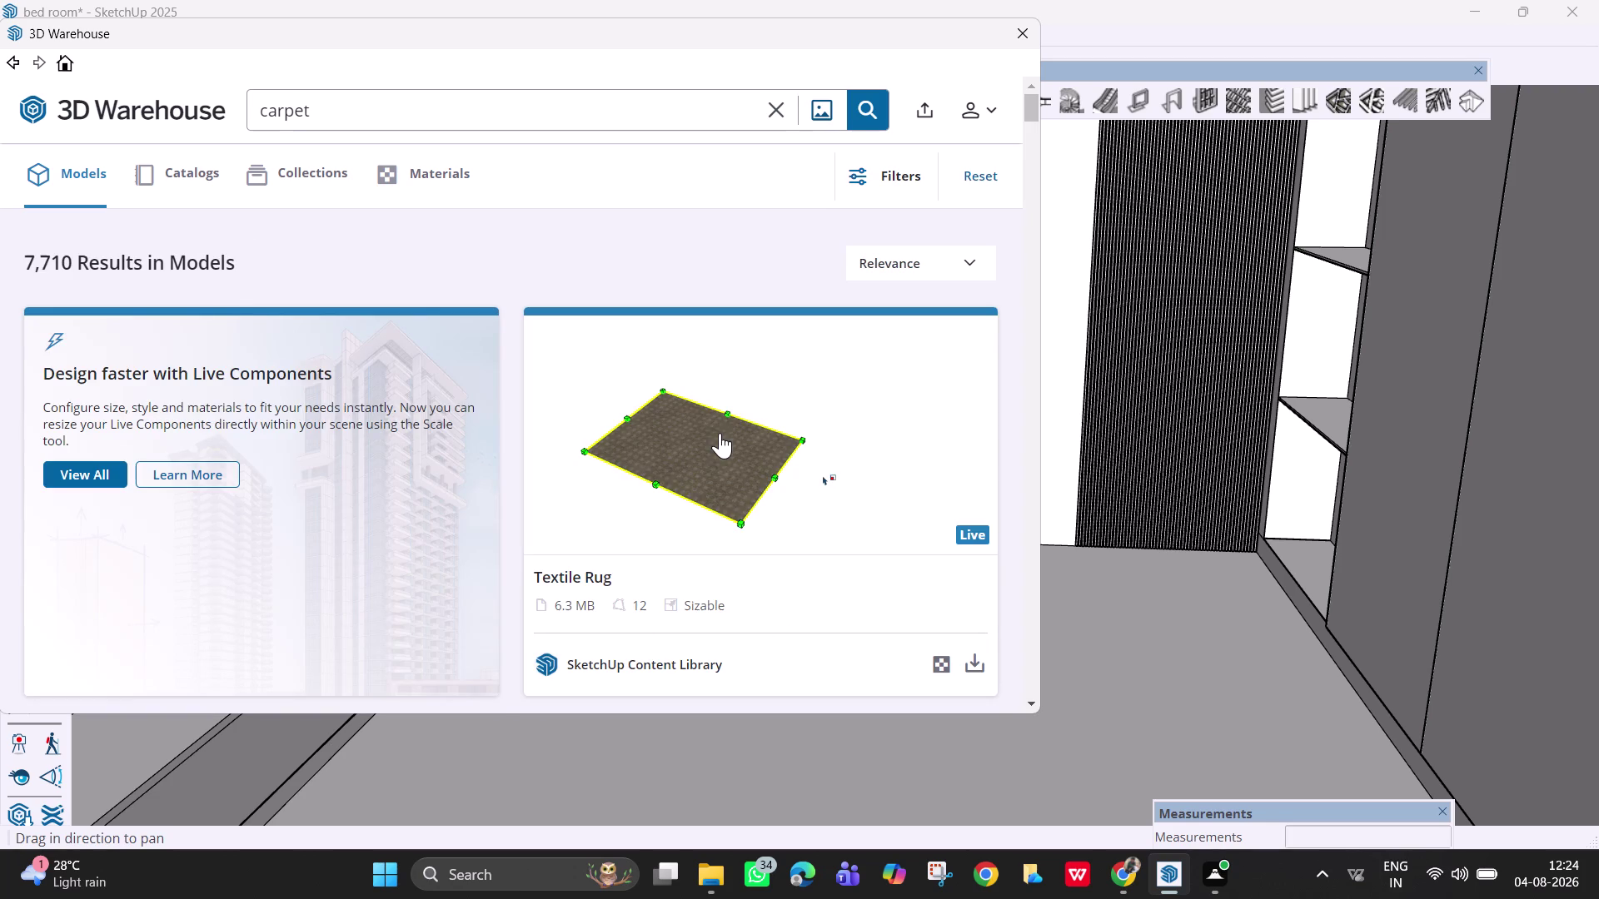
Browse the carpet results and download the pale grey 285 KB Carpet model.
scroll(down, 3)
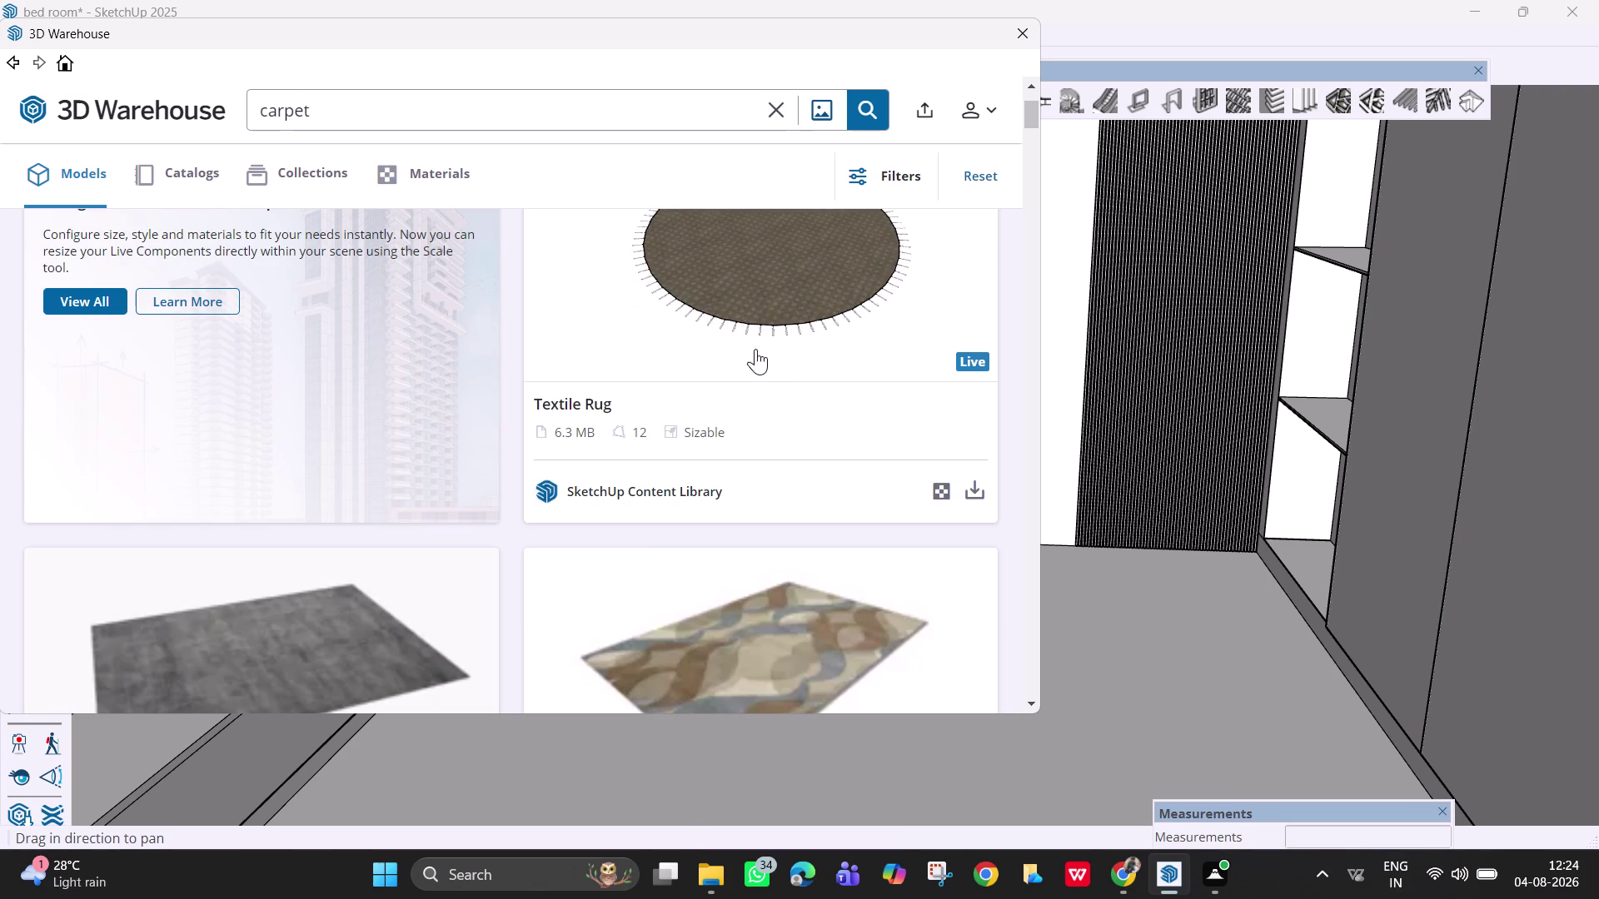
scroll(down, 3)
scroll(down, 3)
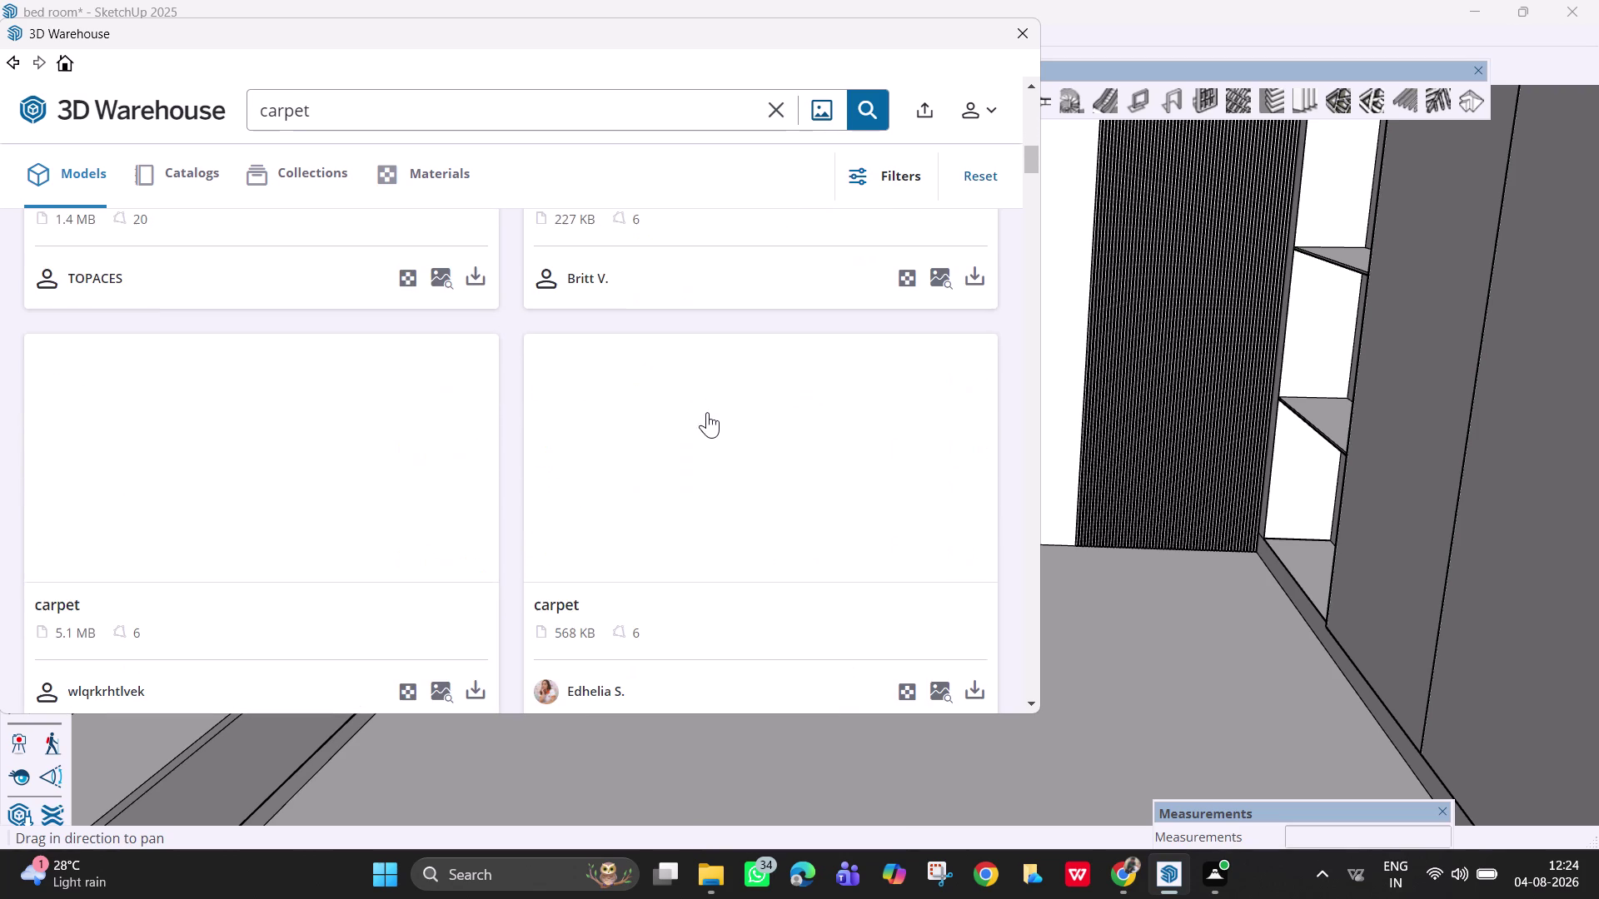
scroll(down, 3)
scroll(down, 3)
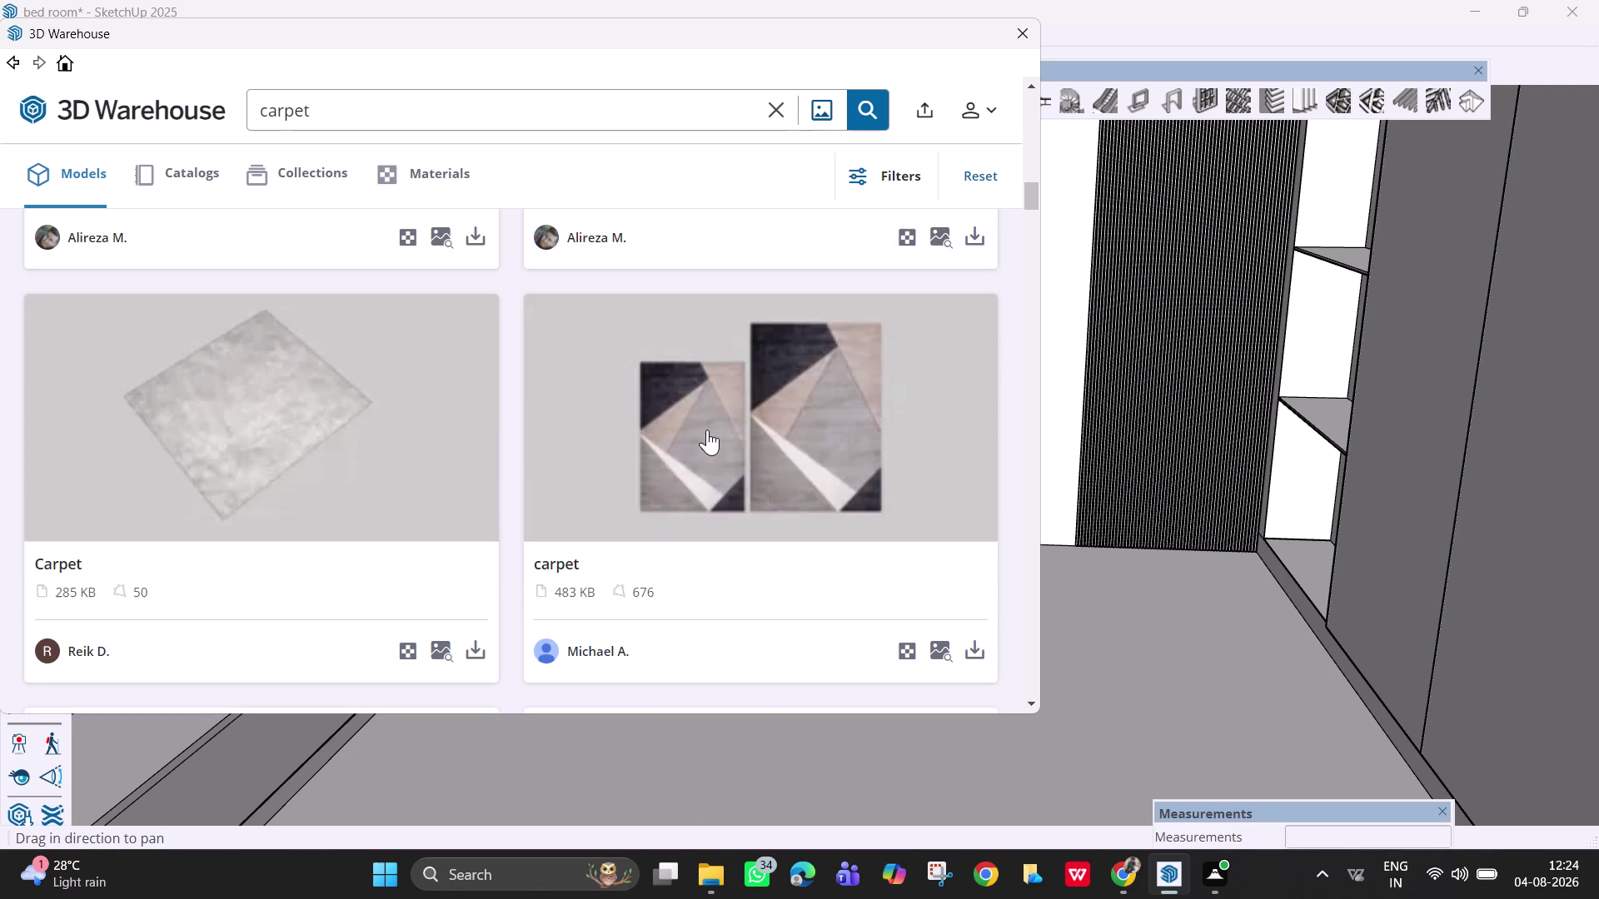
scroll(down, 3)
scroll(down, 3)
scroll(down, 3)
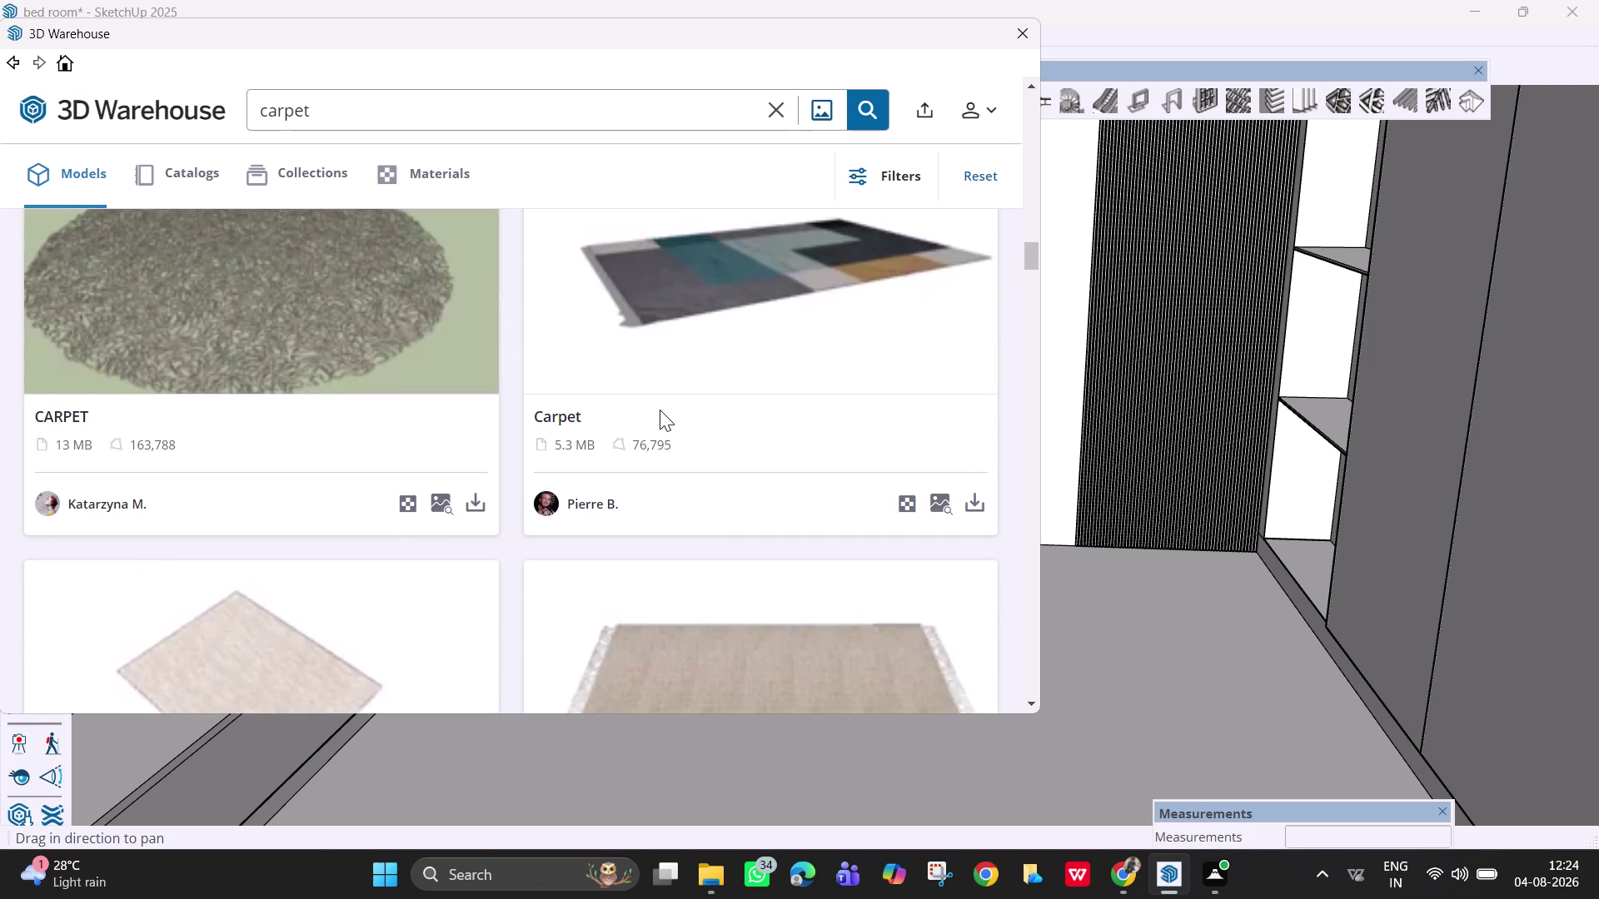
scroll(down, 3)
scroll(down, 3)
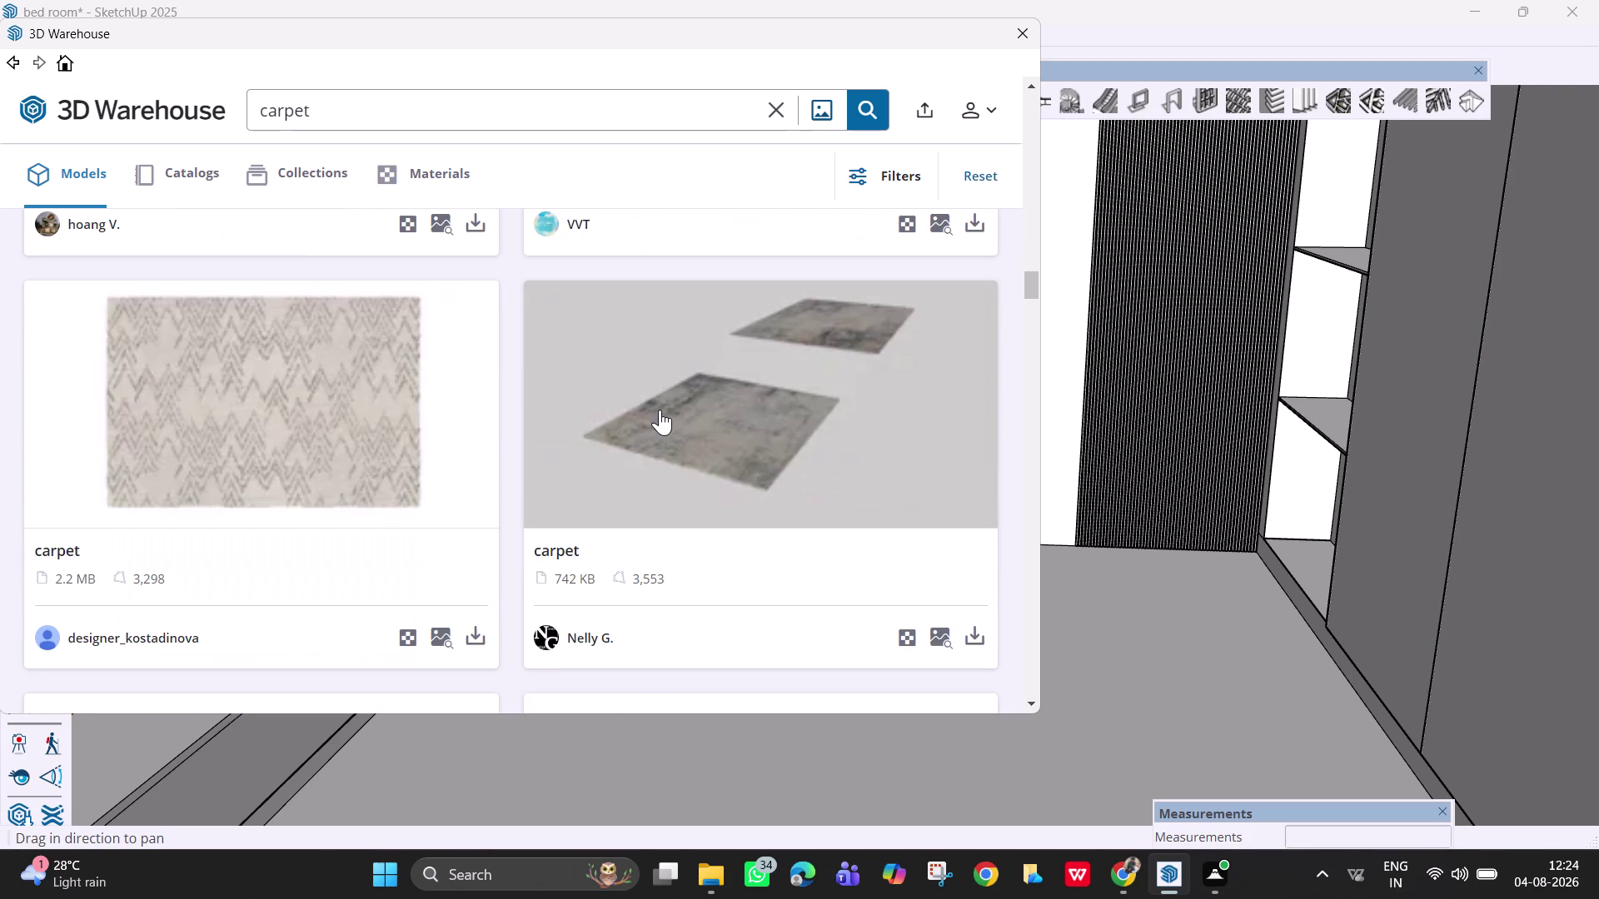
scroll(down, 3)
scroll(up, 3)
scroll(up, 3)
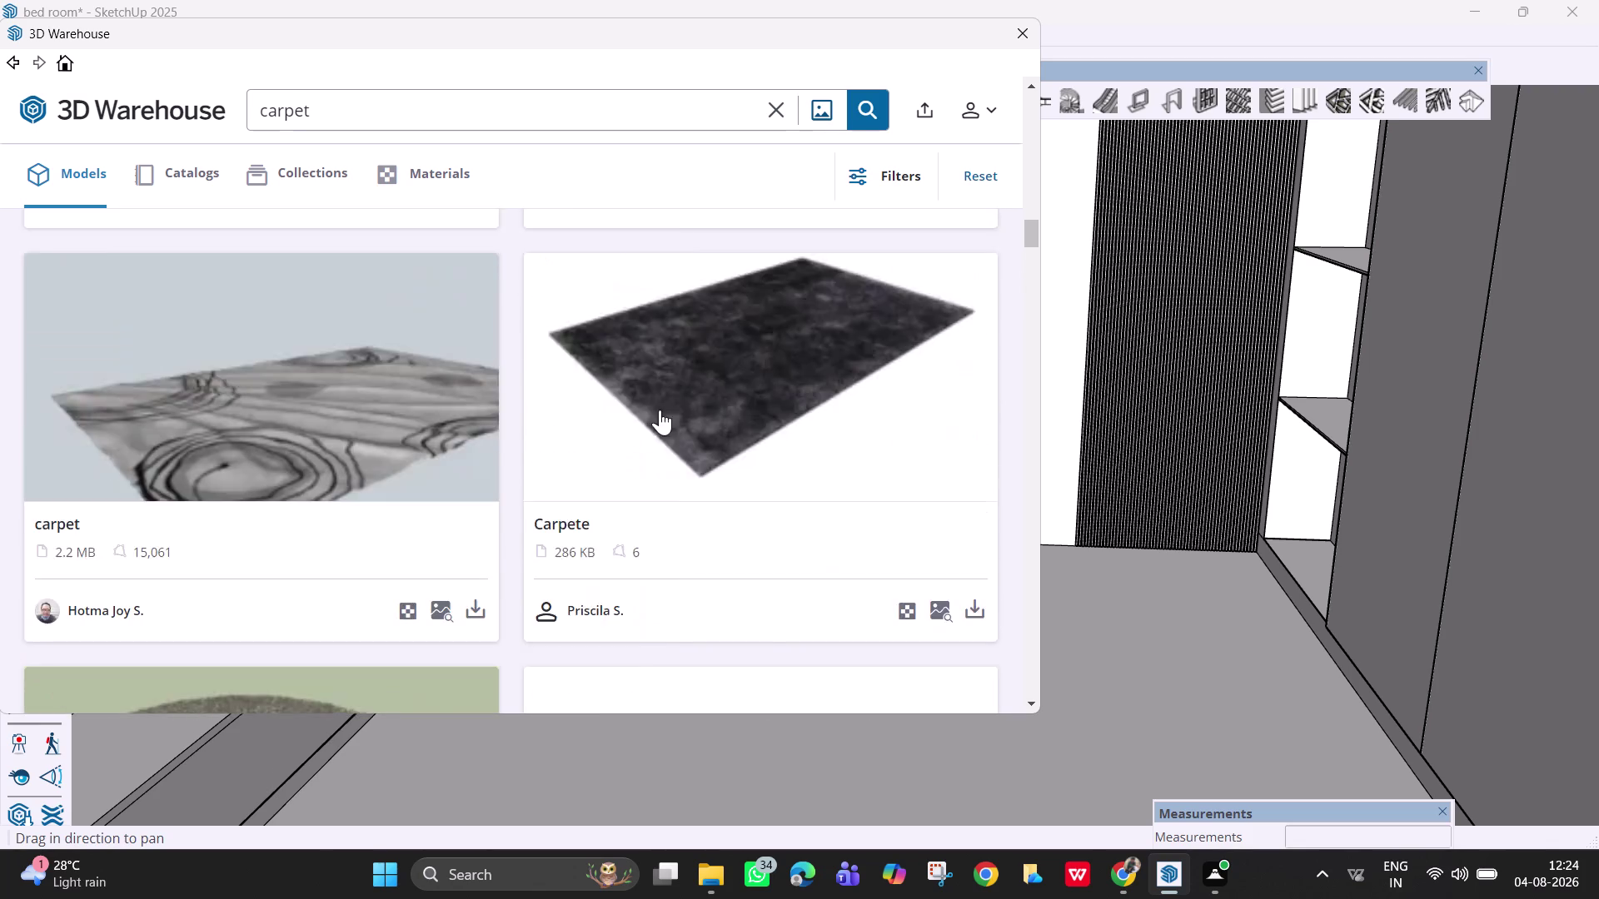
scroll(up, 3)
scroll(up, 3)
scroll(up, 3)
scroll(up, 3)
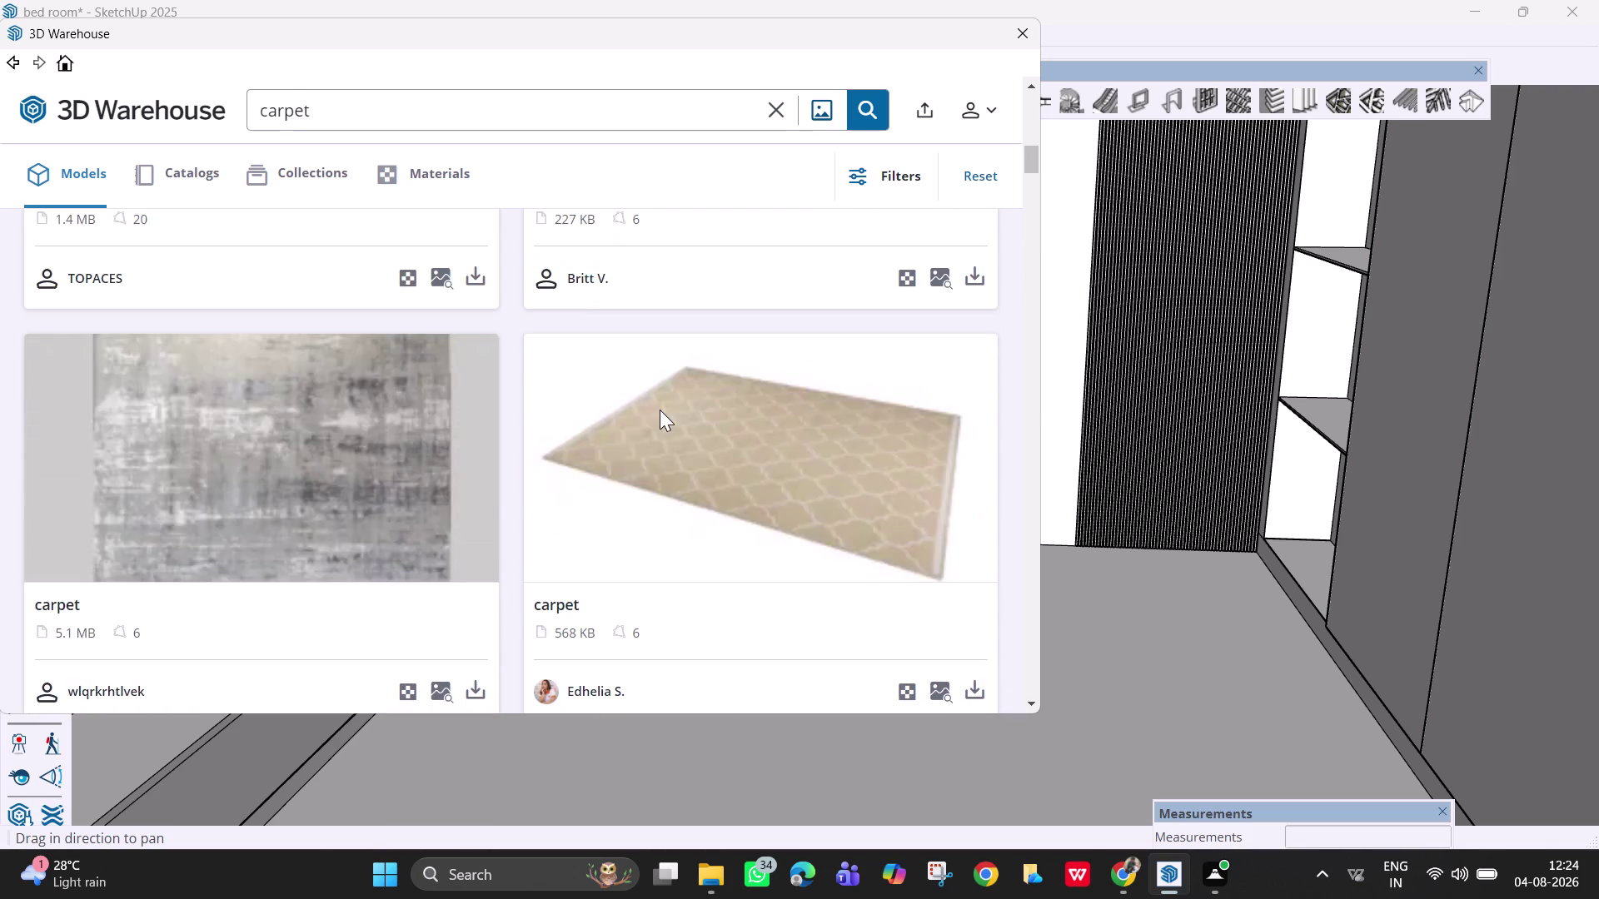
scroll(up, 3)
scroll(up, 3)
scroll(up, 3)
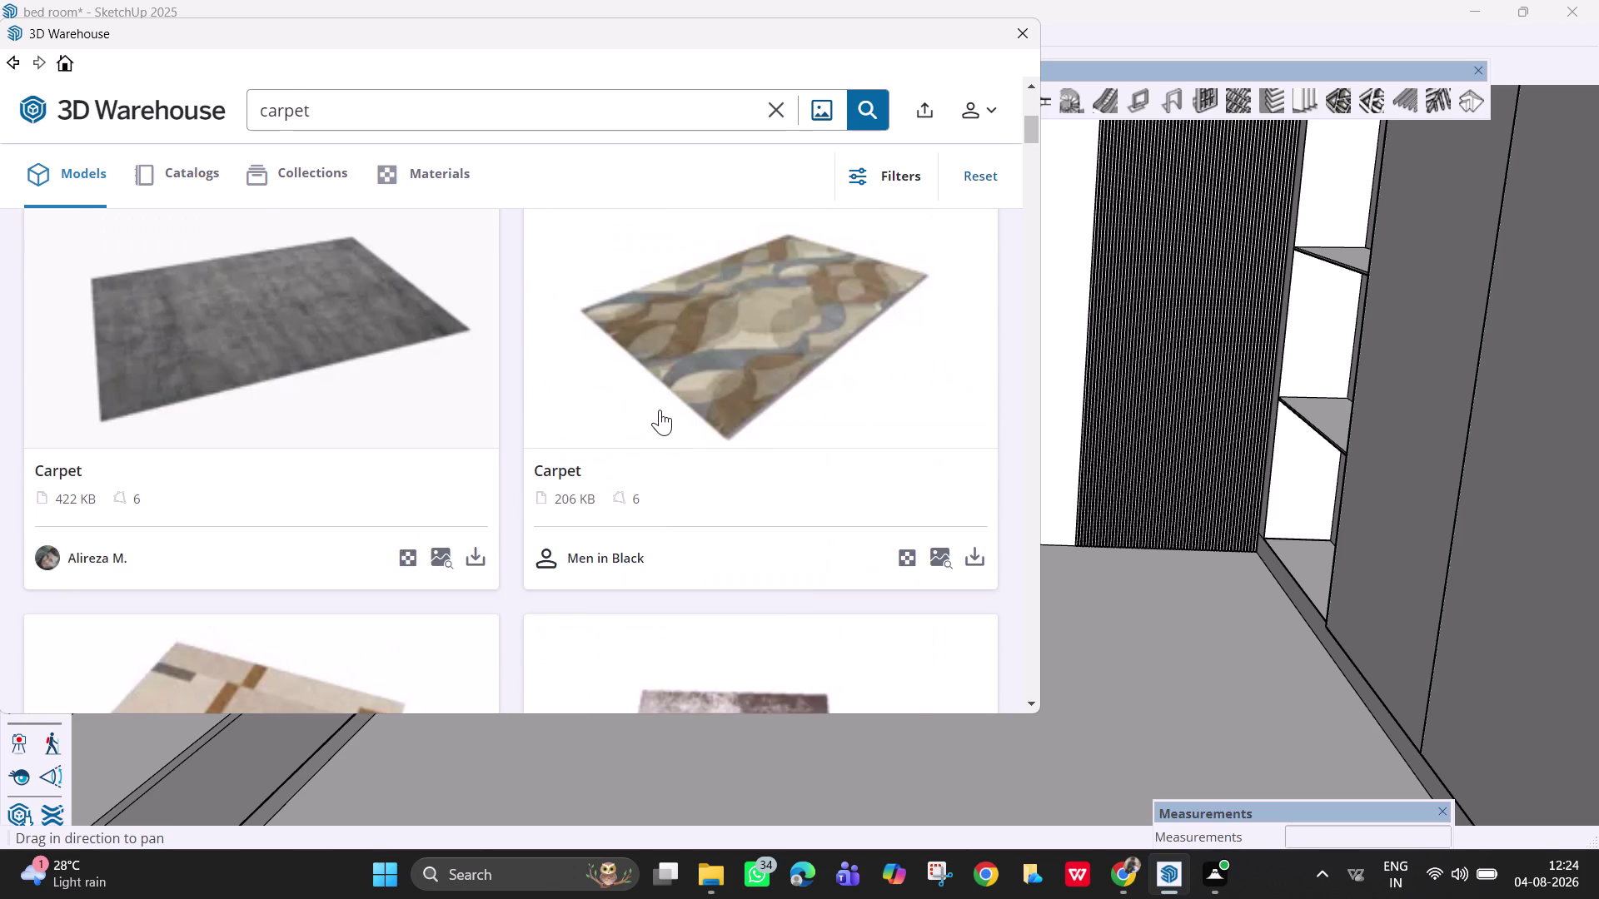
scroll(up, 3)
scroll(up, 3)
scroll(down, 3)
scroll(down, 3)
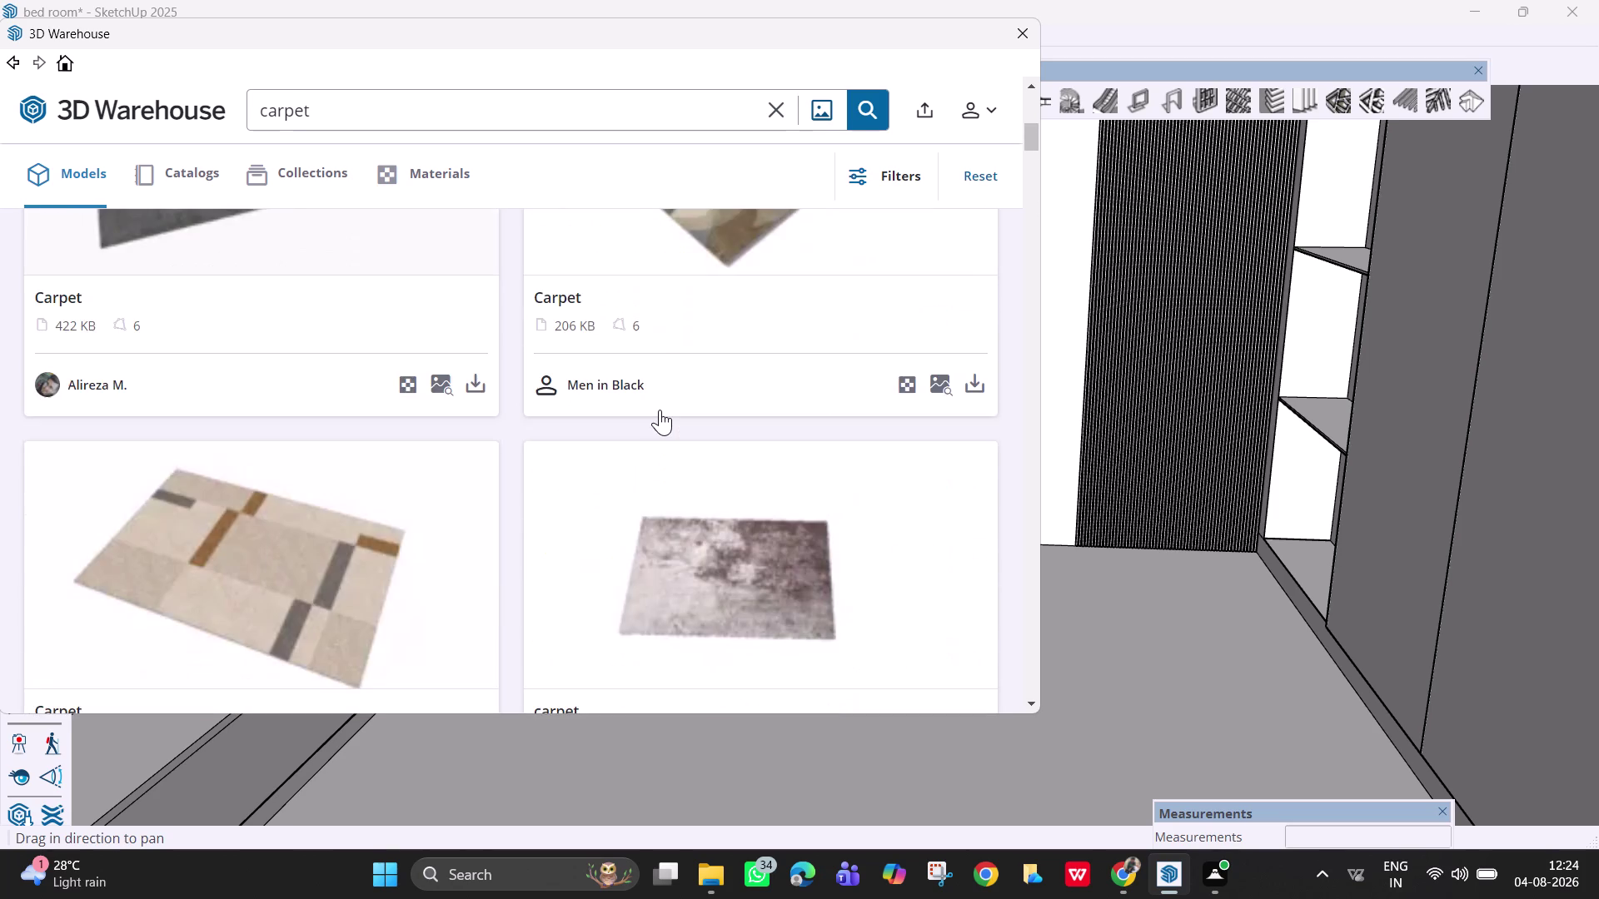
scroll(down, 3)
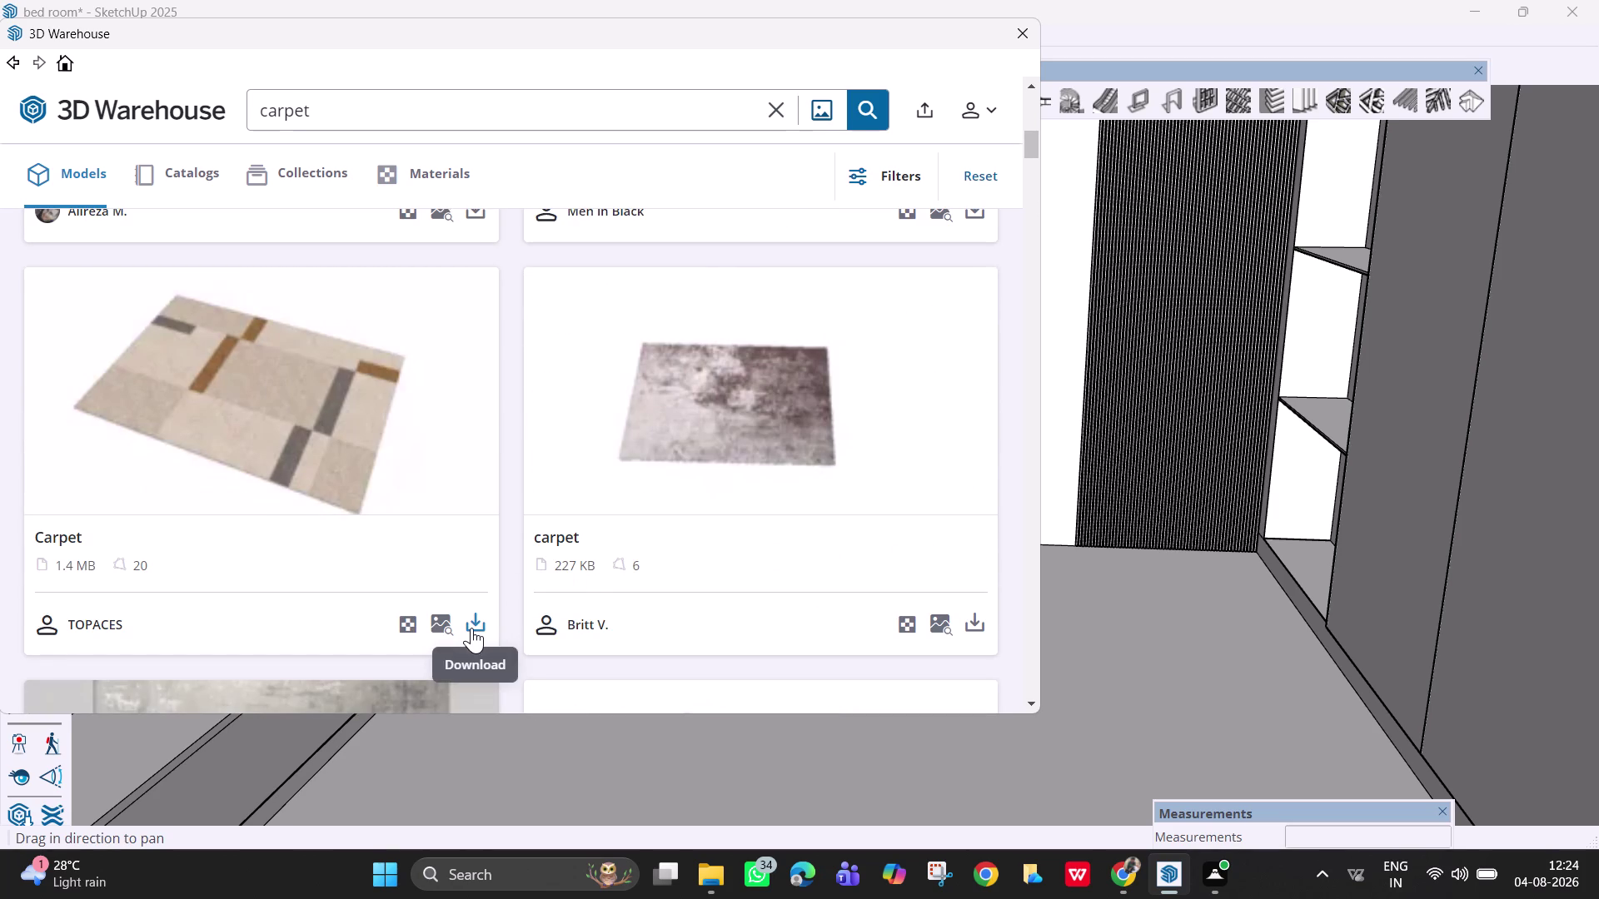
scroll(down, 3)
scroll(down, 3)
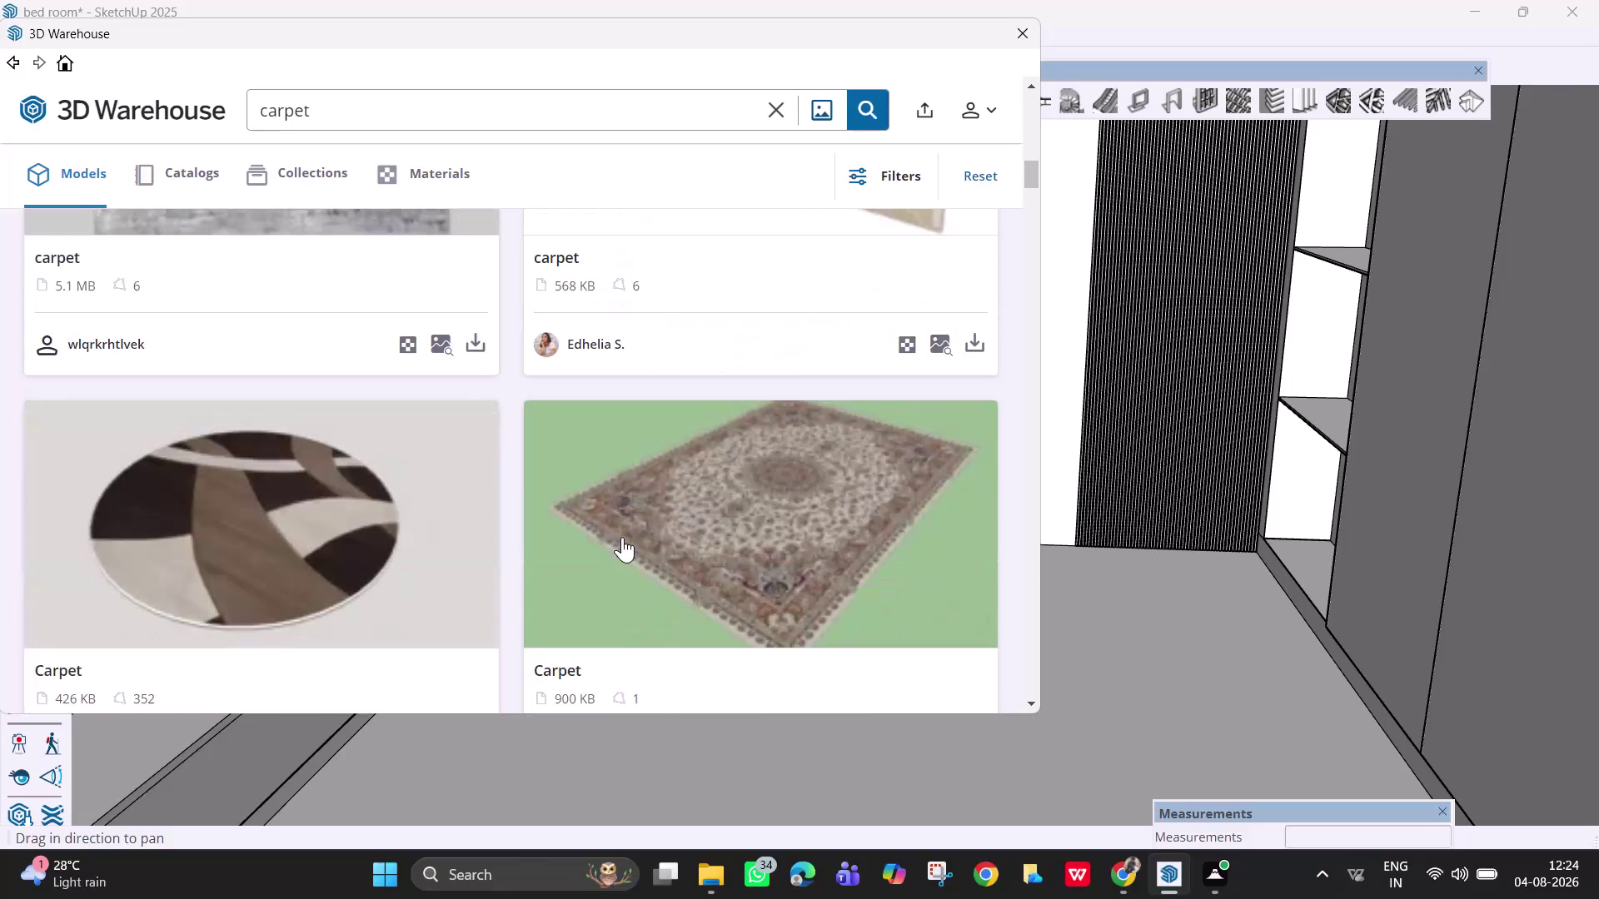
scroll(down, 3)
scroll(down, 3)
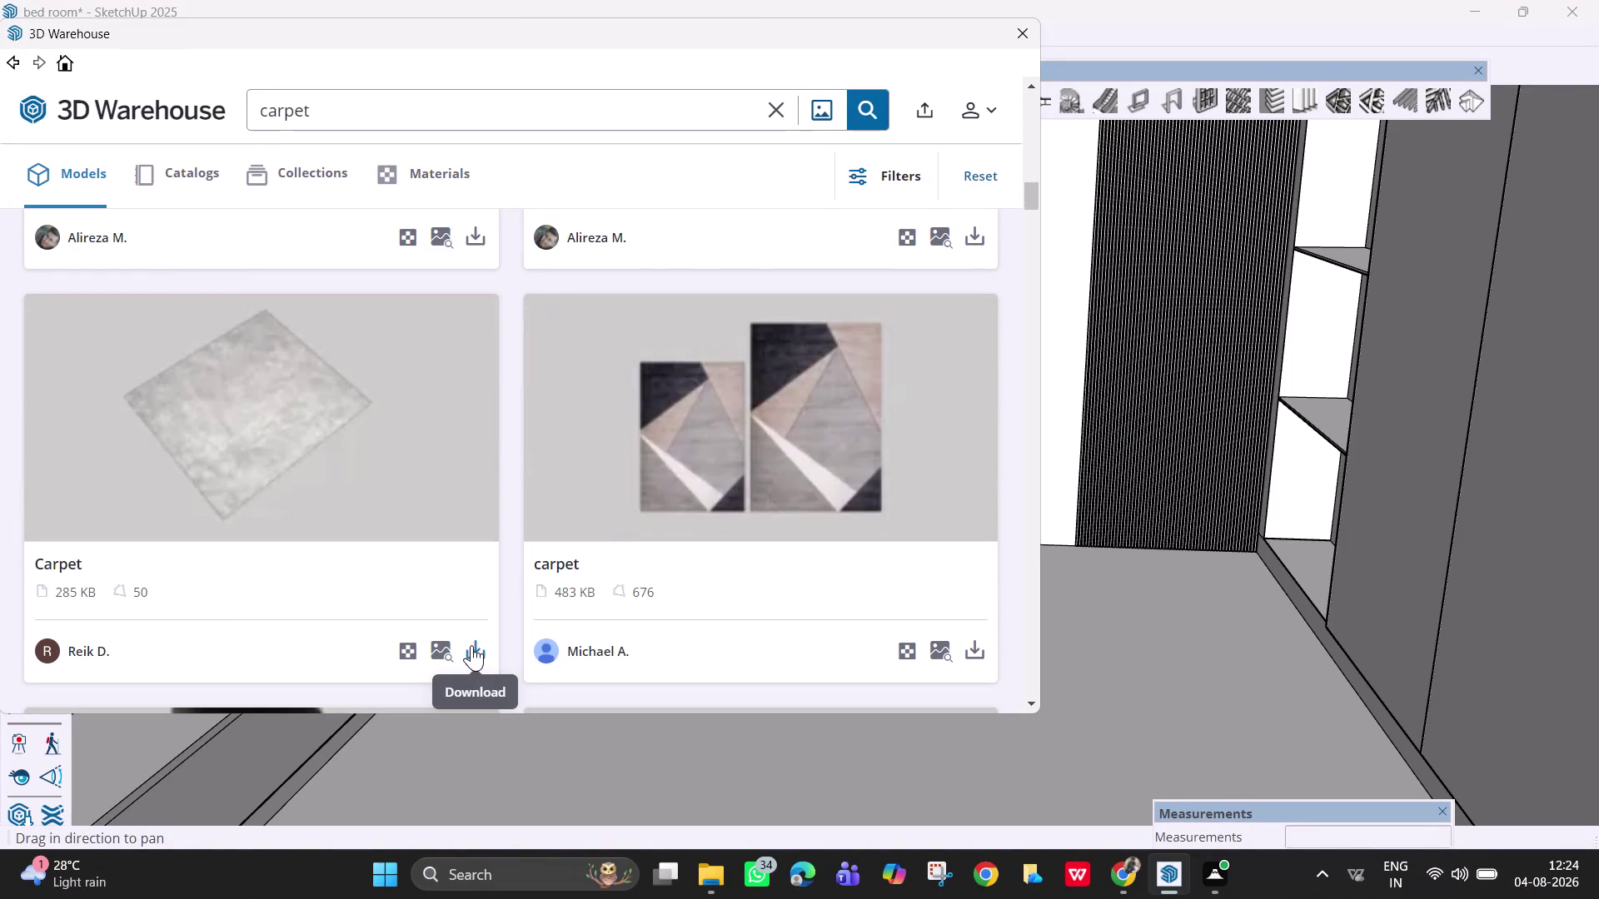
click(471, 646)
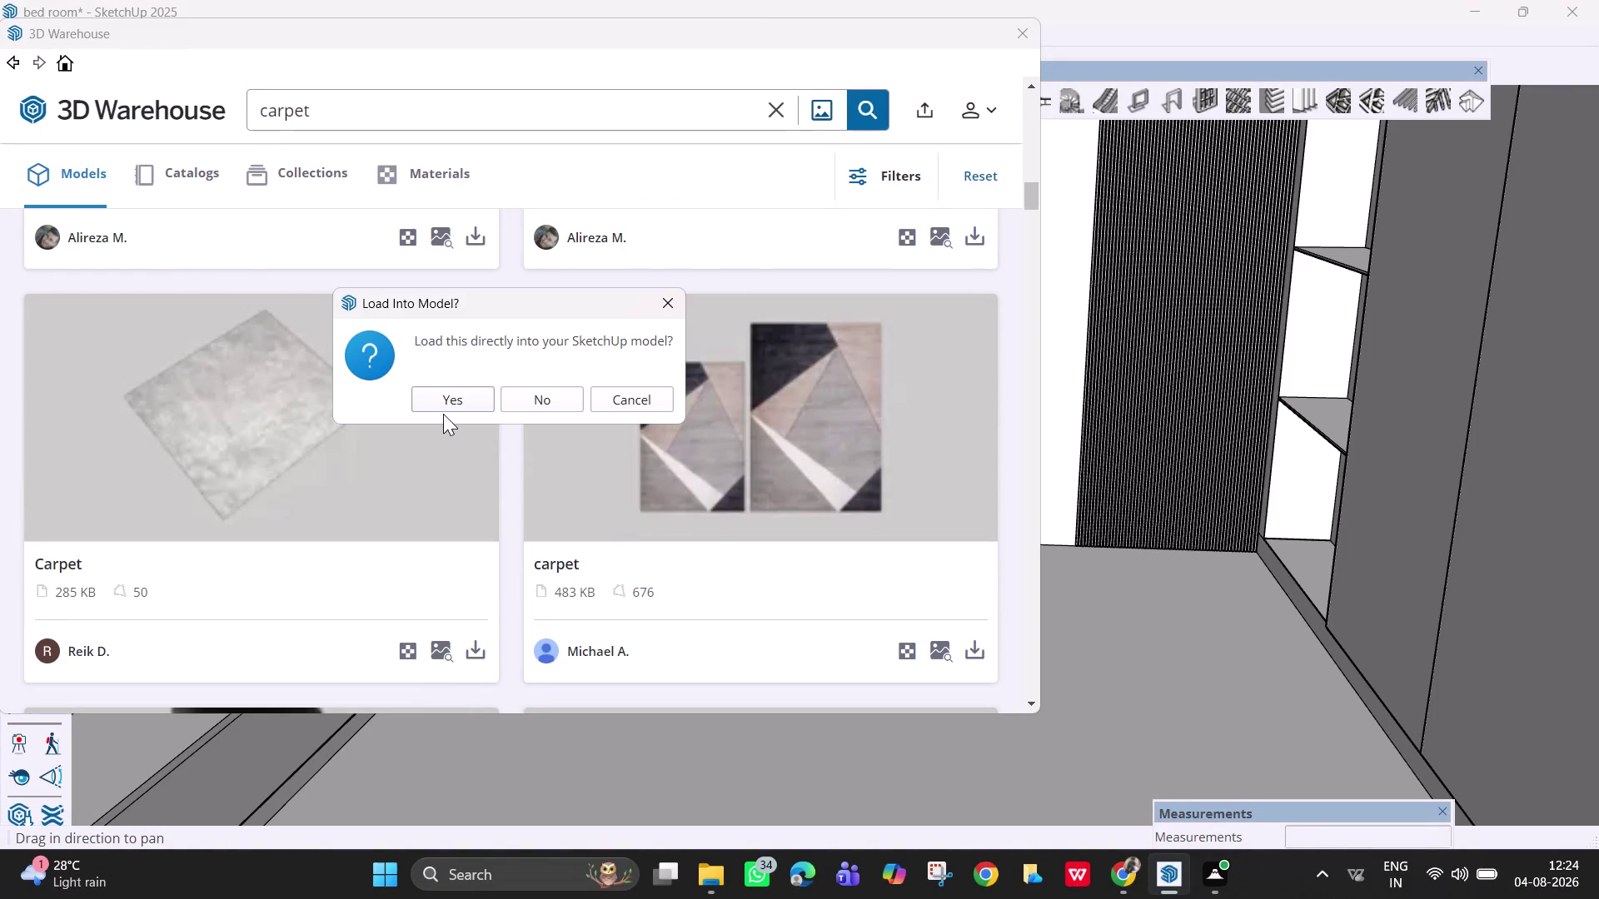
Answer Yes to load the grey Carpet directly into the bedroom model.
click(443, 407)
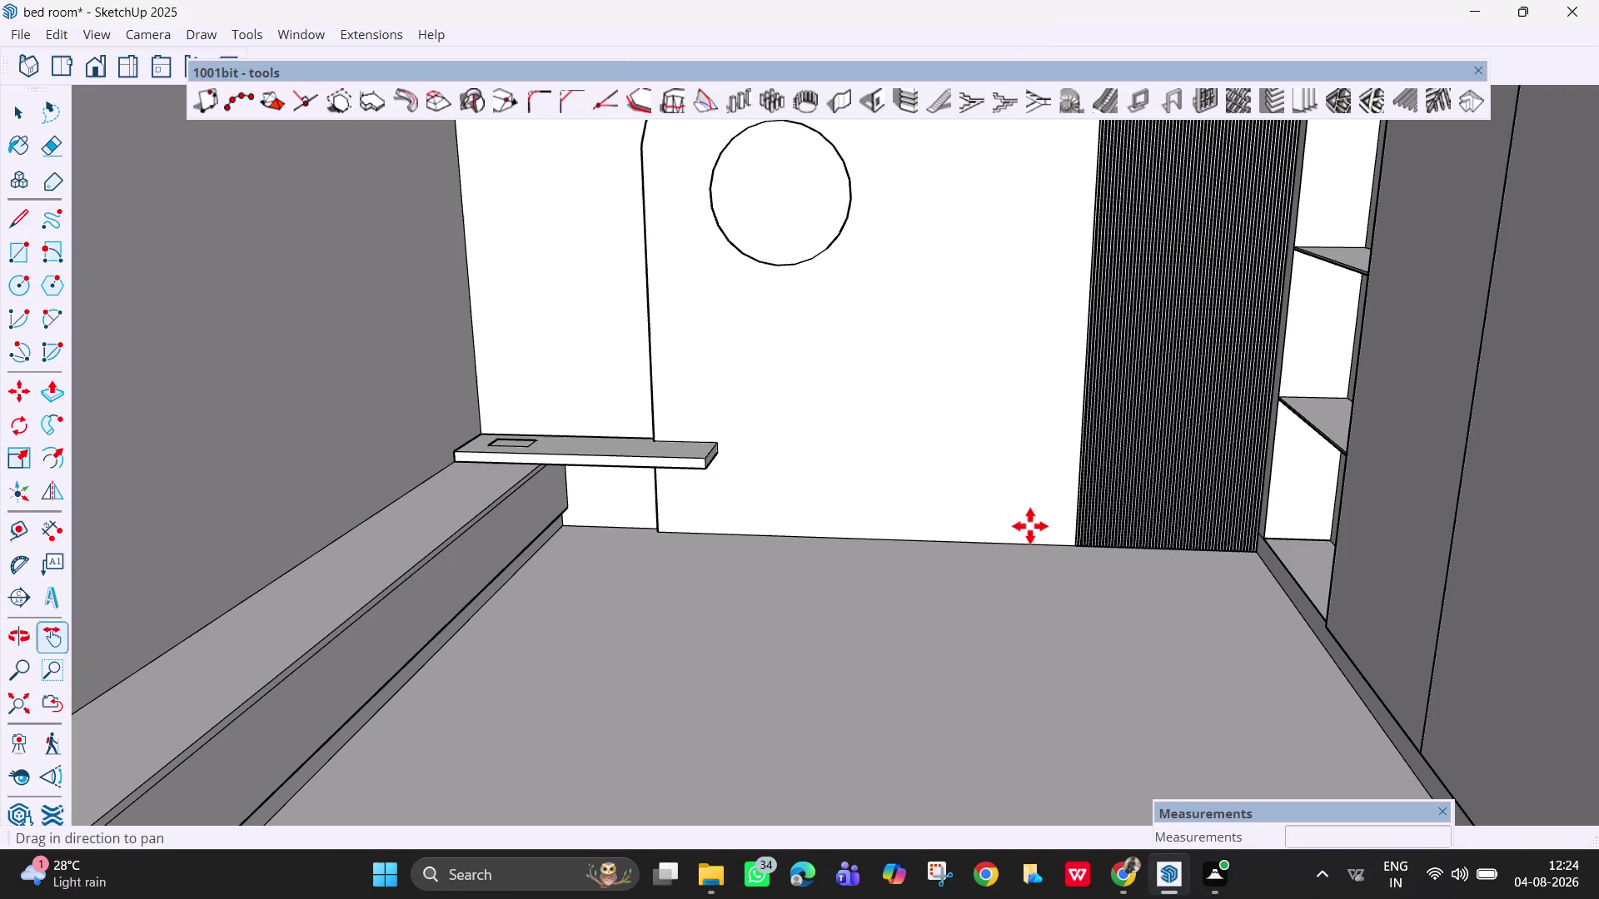
Drop the grey carpet onto the bedroom floor and move it in front of the back wall.
scroll(down, 3)
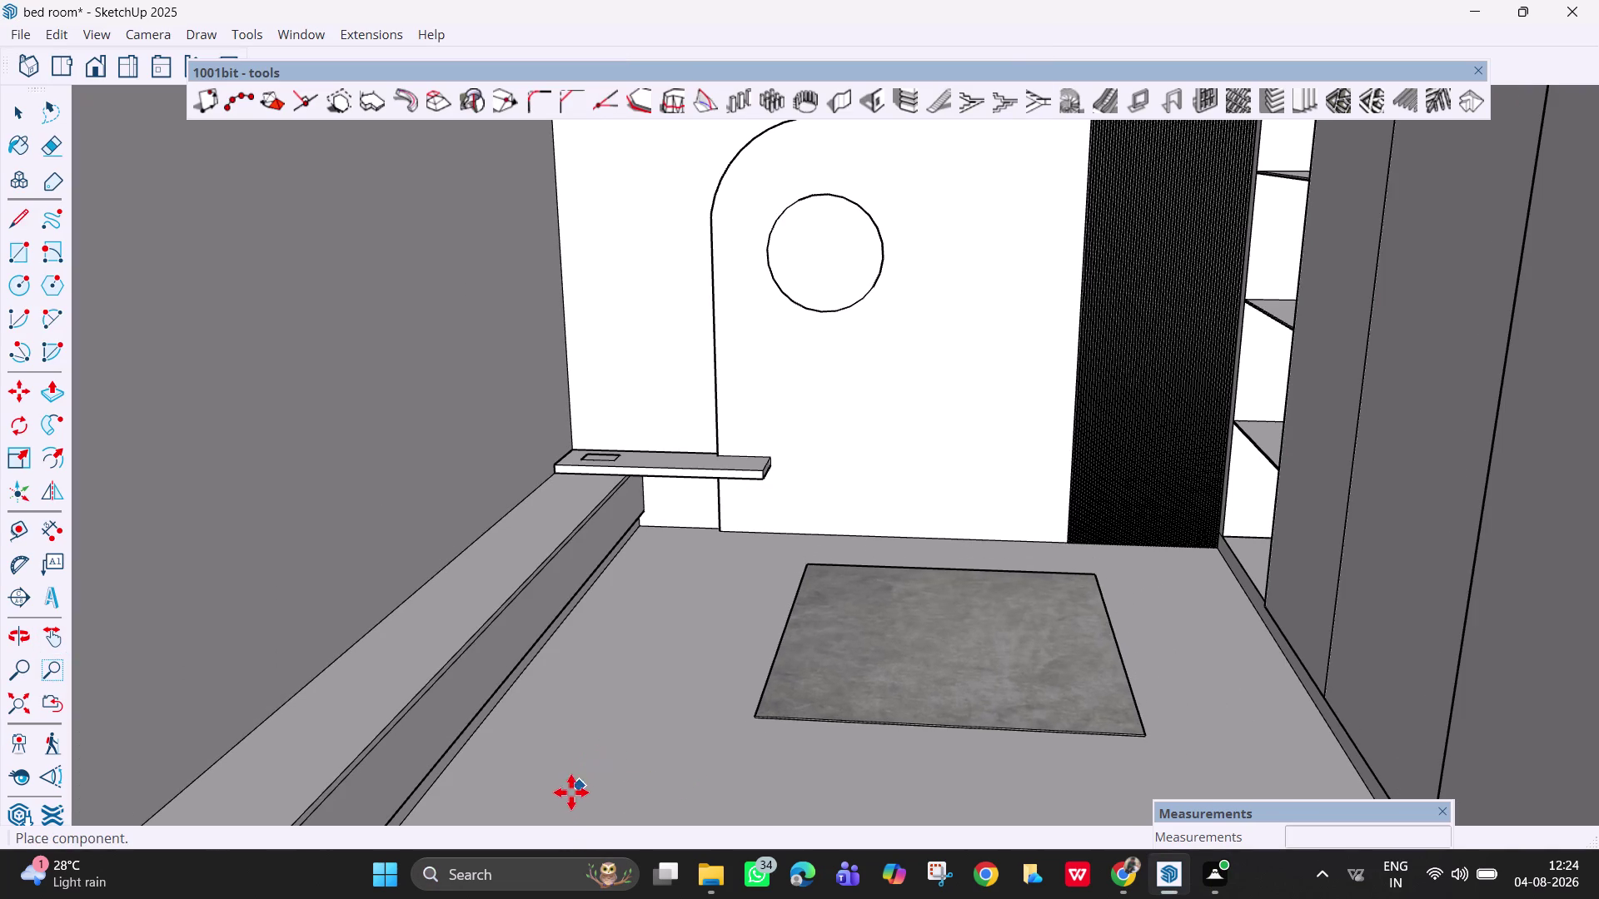
click(515, 800)
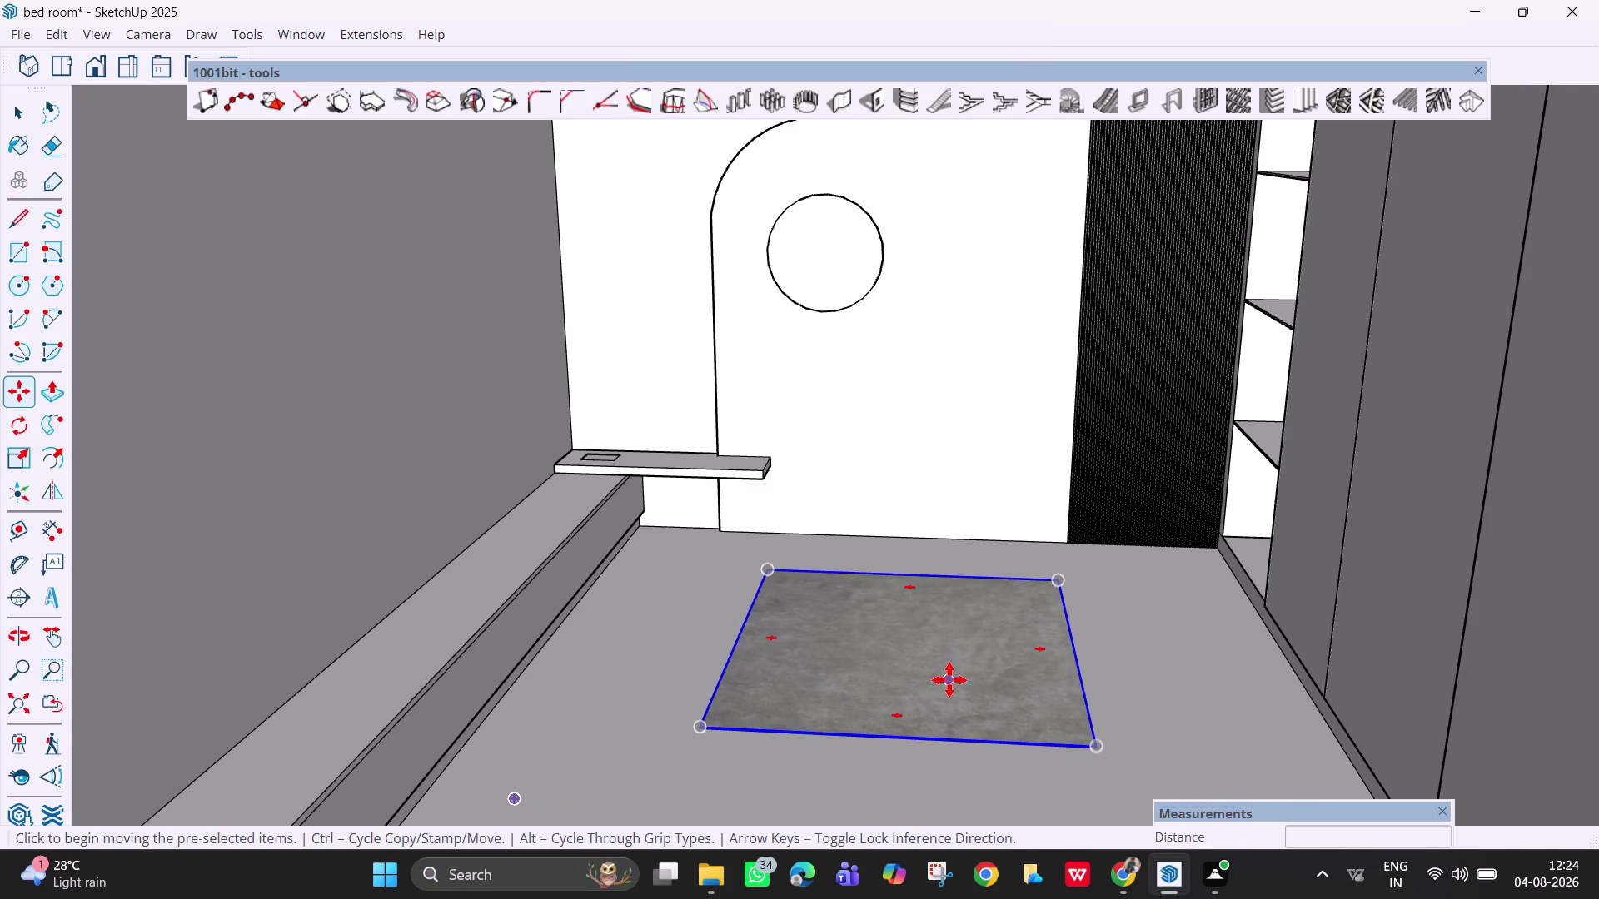
scroll(down, 3)
middle_drag(1006, 763, 1012, 793)
click(1057, 742)
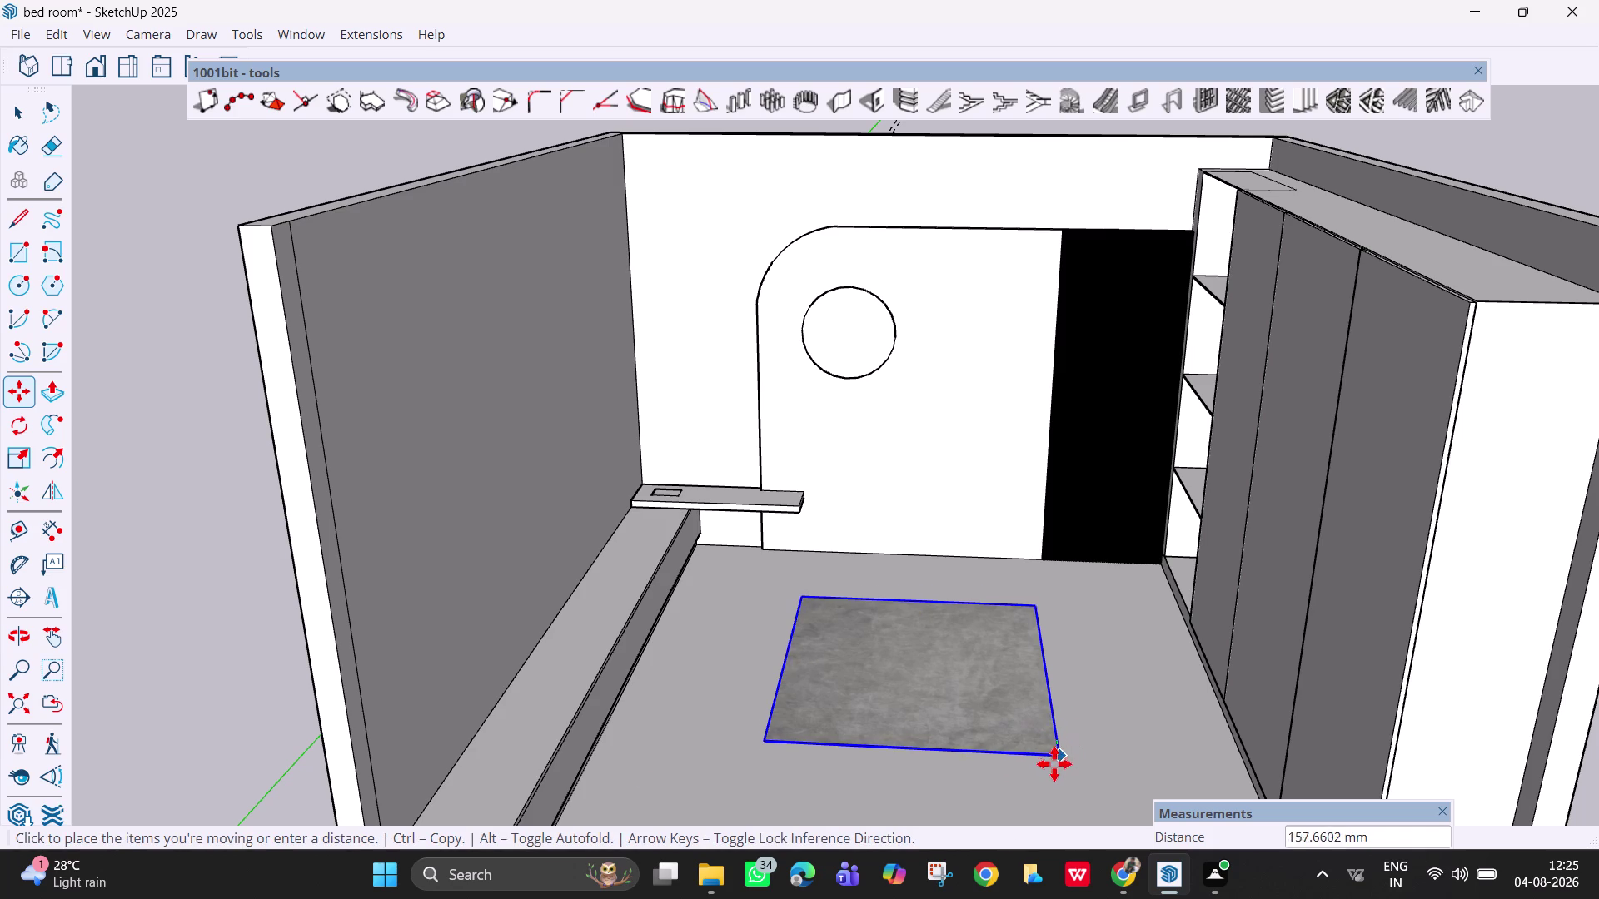
click(1055, 791)
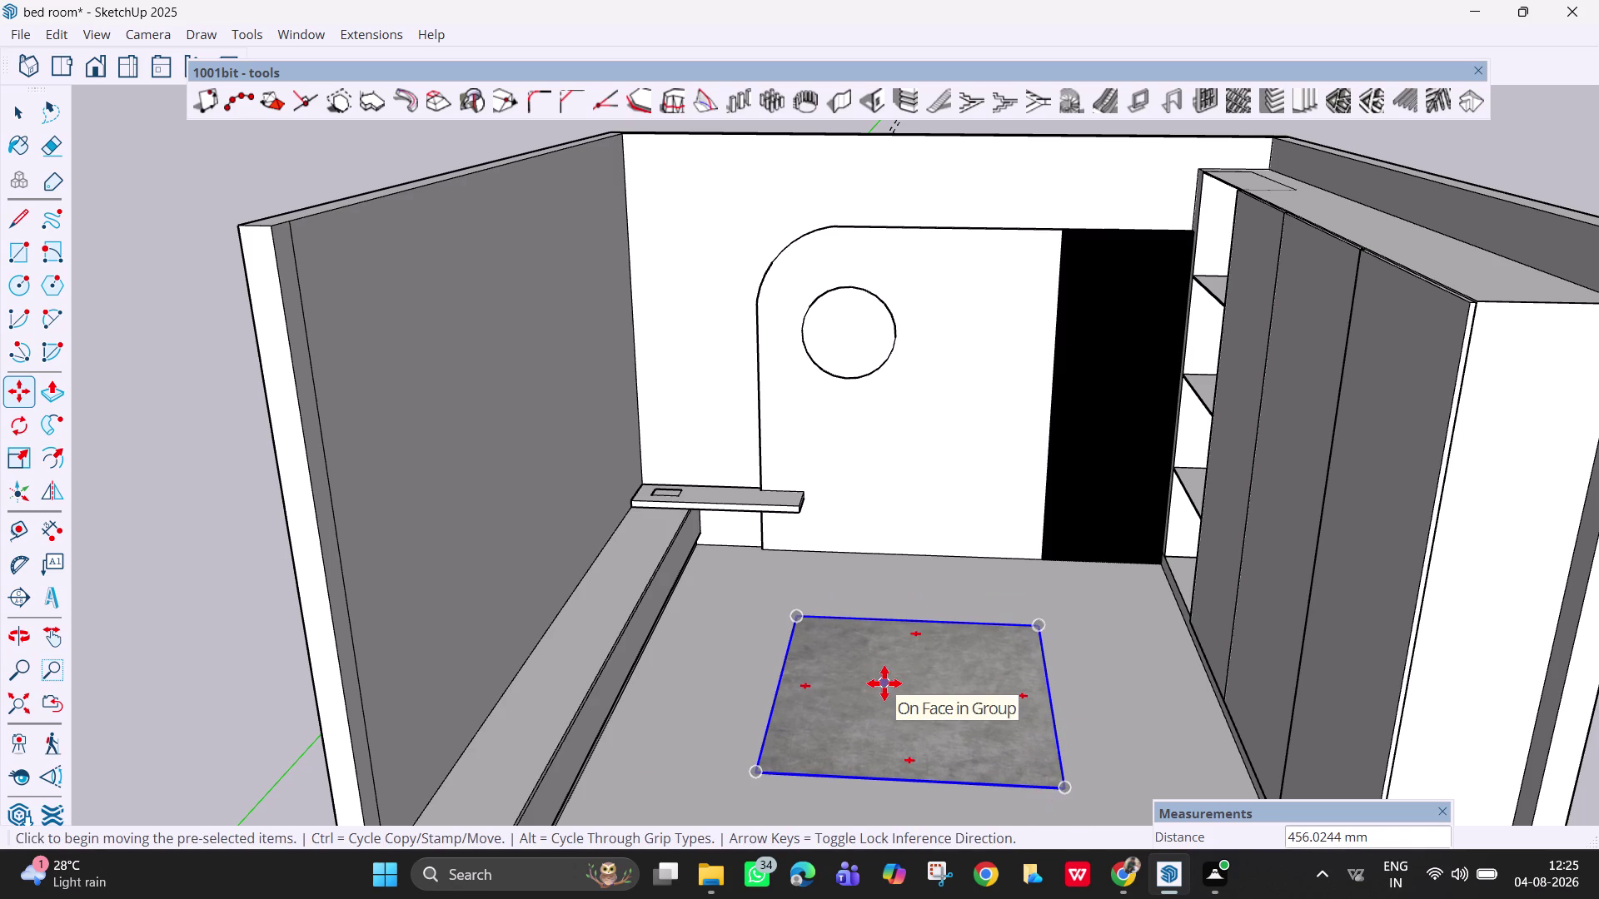
key(space)
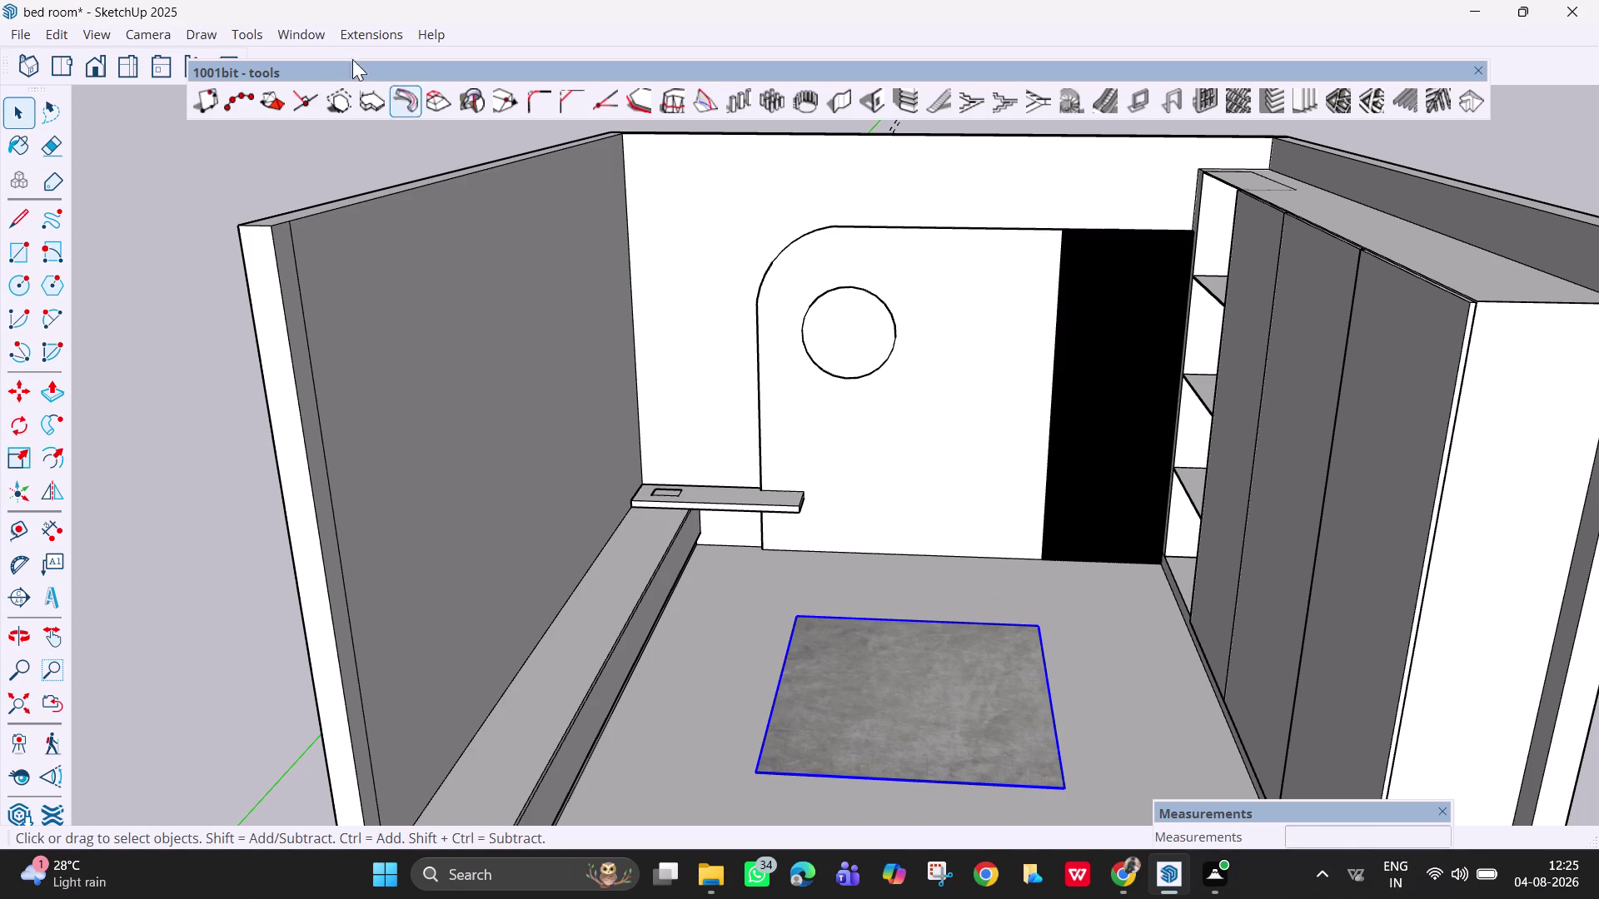
click(311, 31)
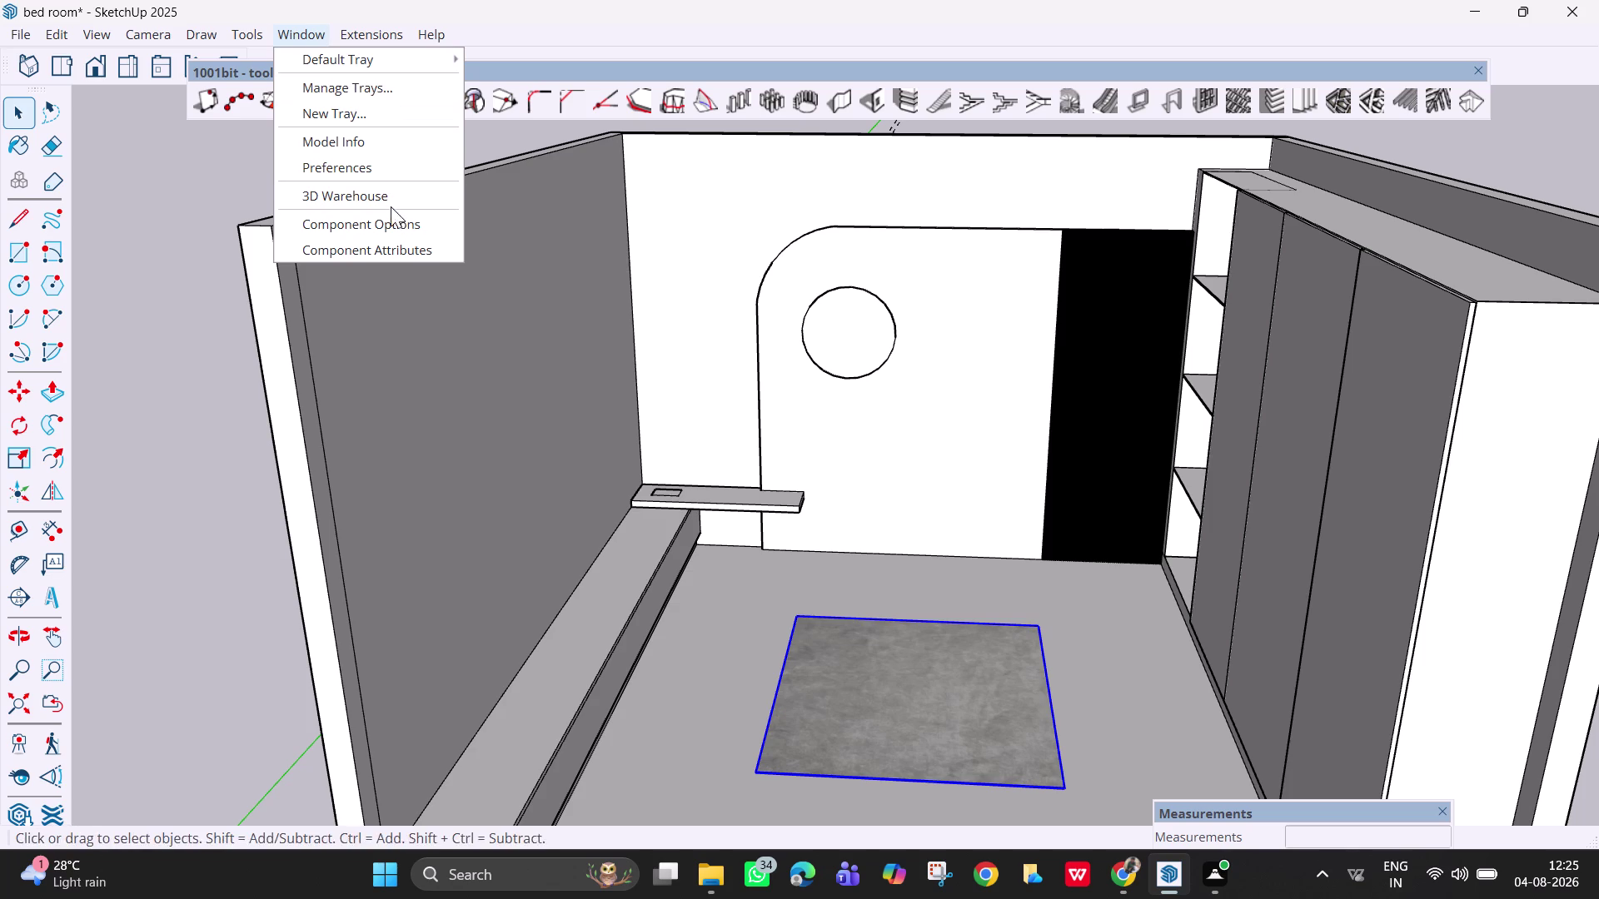
Reopen 3D Warehouse and replace the 'carpet' search with 'bed'.
click(385, 201)
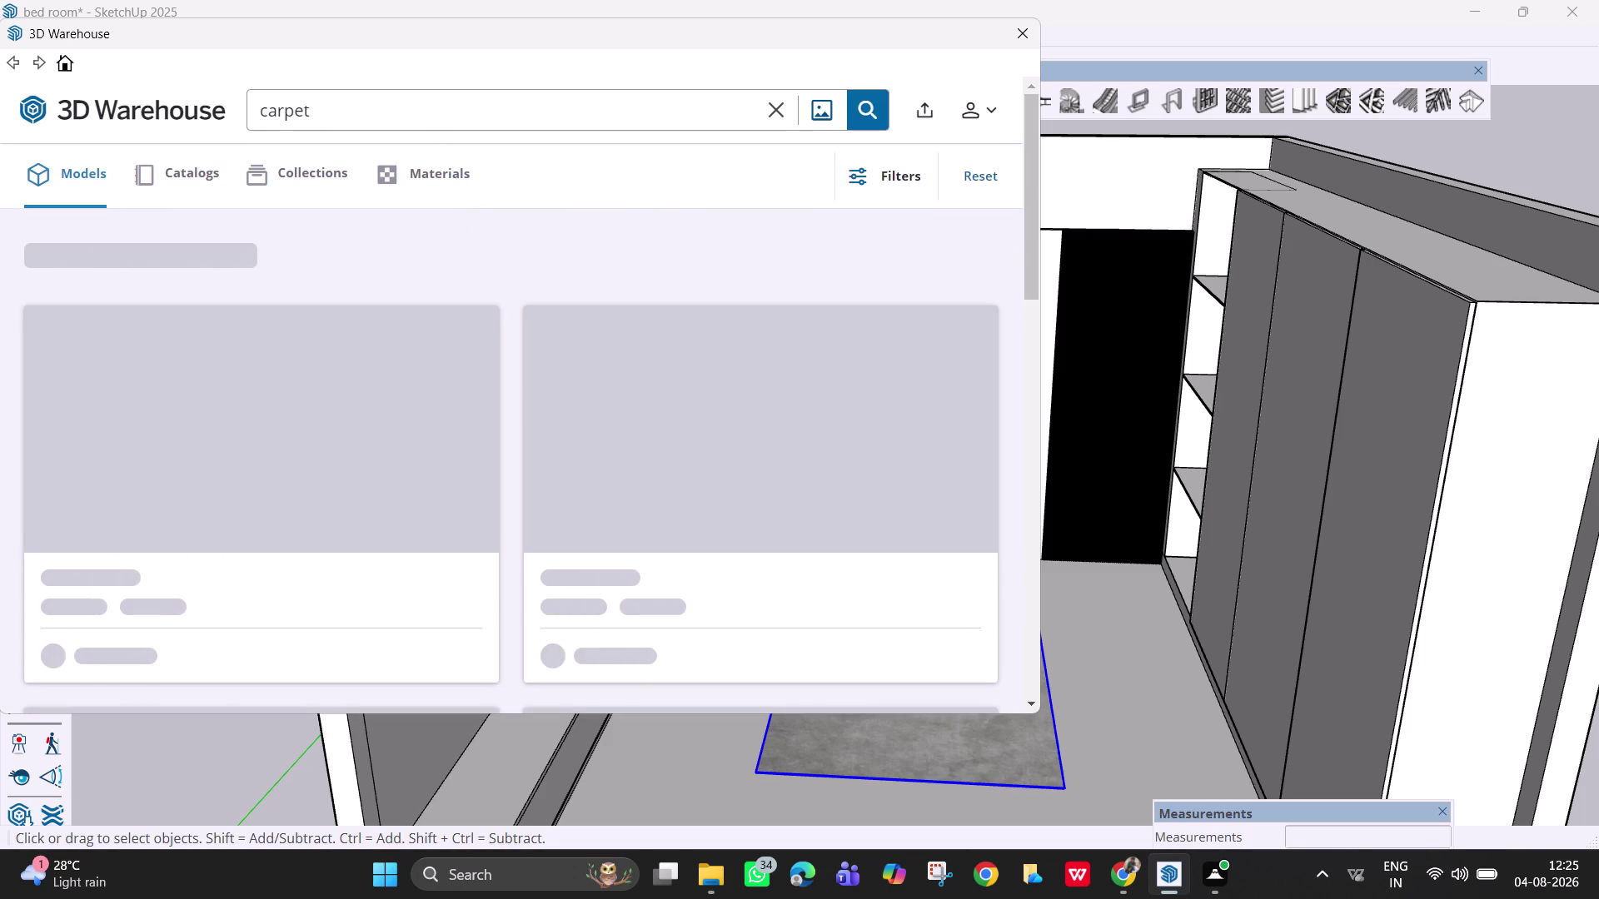
click(416, 116)
key(BackSpace)
key(BackSpace)
key(BackSpace)
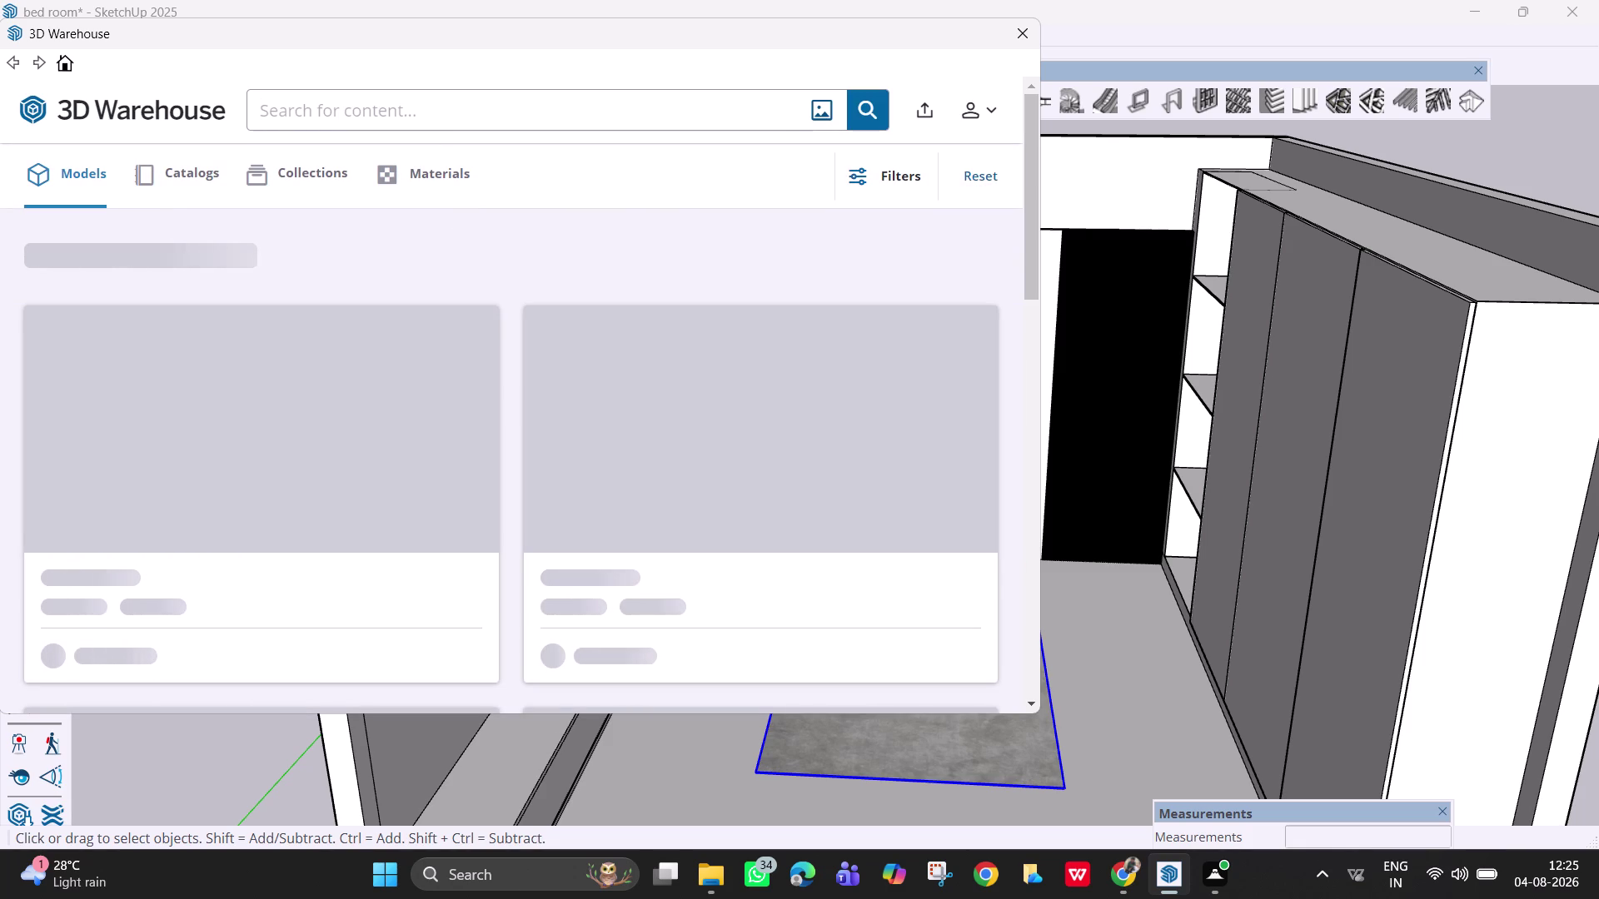
text(bed)
key(Return)
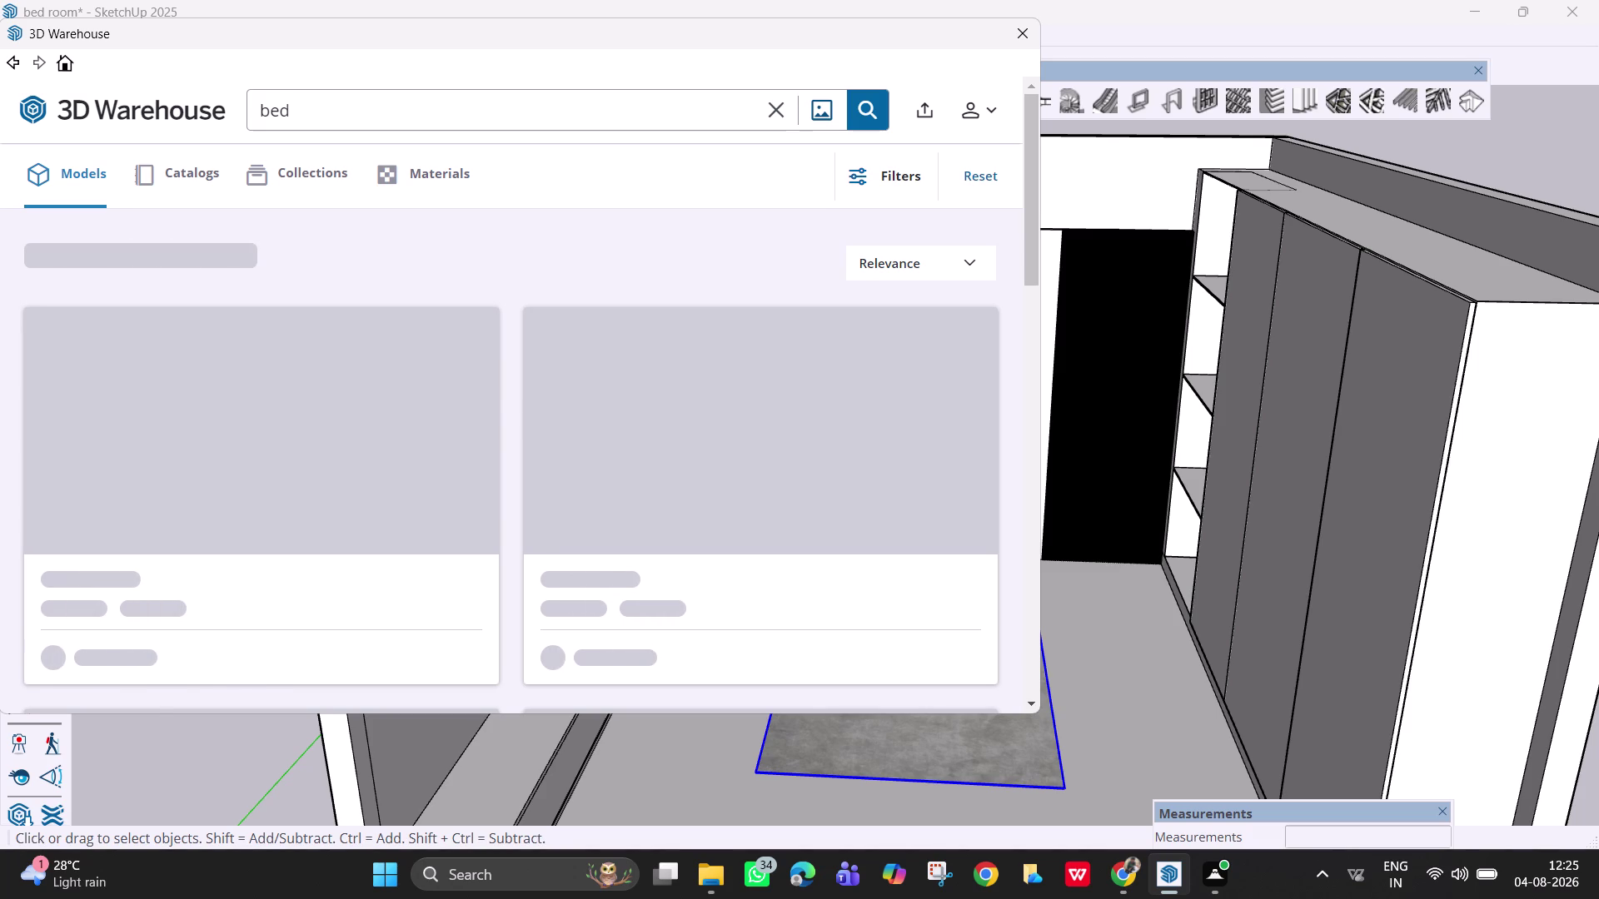
Browse the 3D Warehouse bed results and choose the 'beddd' bed model to download.
scroll(down, 3)
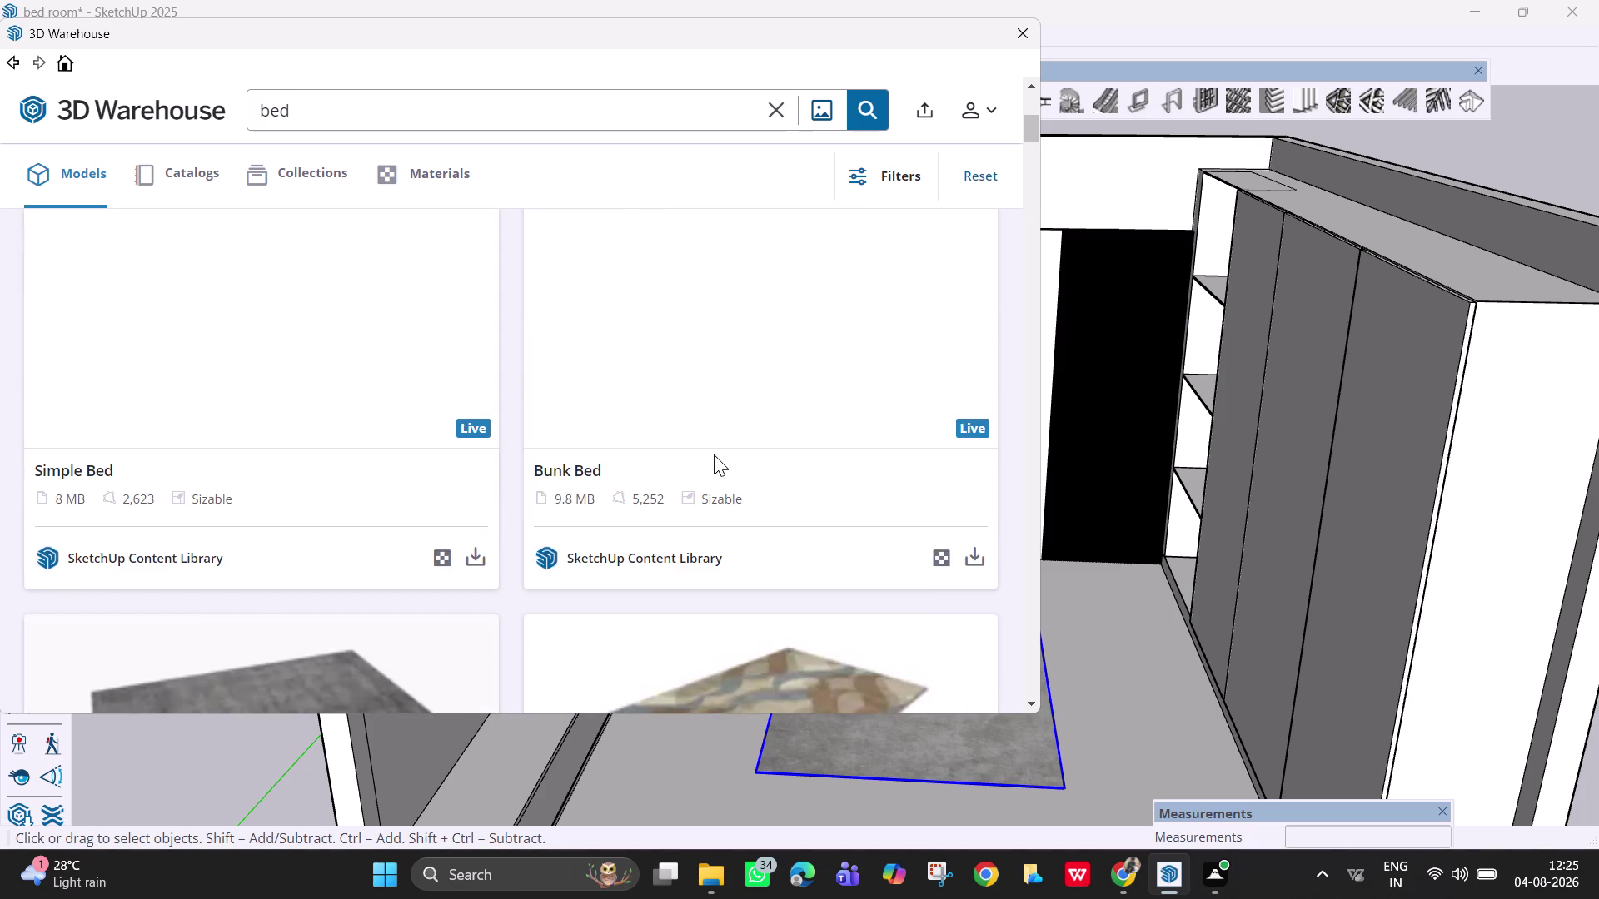
scroll(up, 3)
scroll(down, 3)
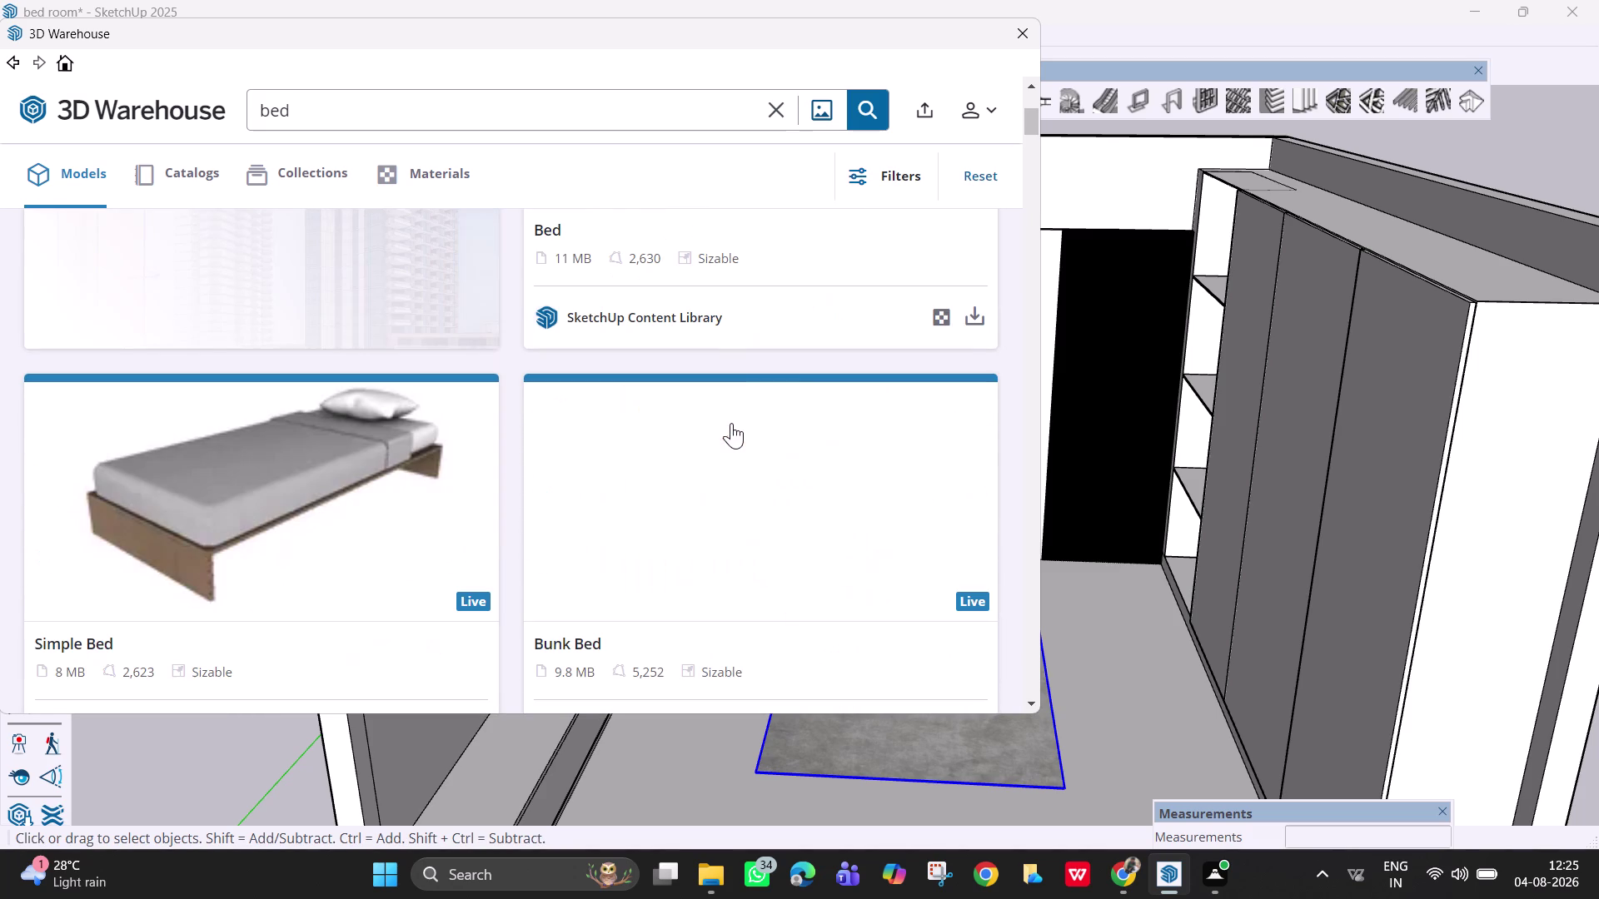
scroll(down, 3)
scroll(down, 3)
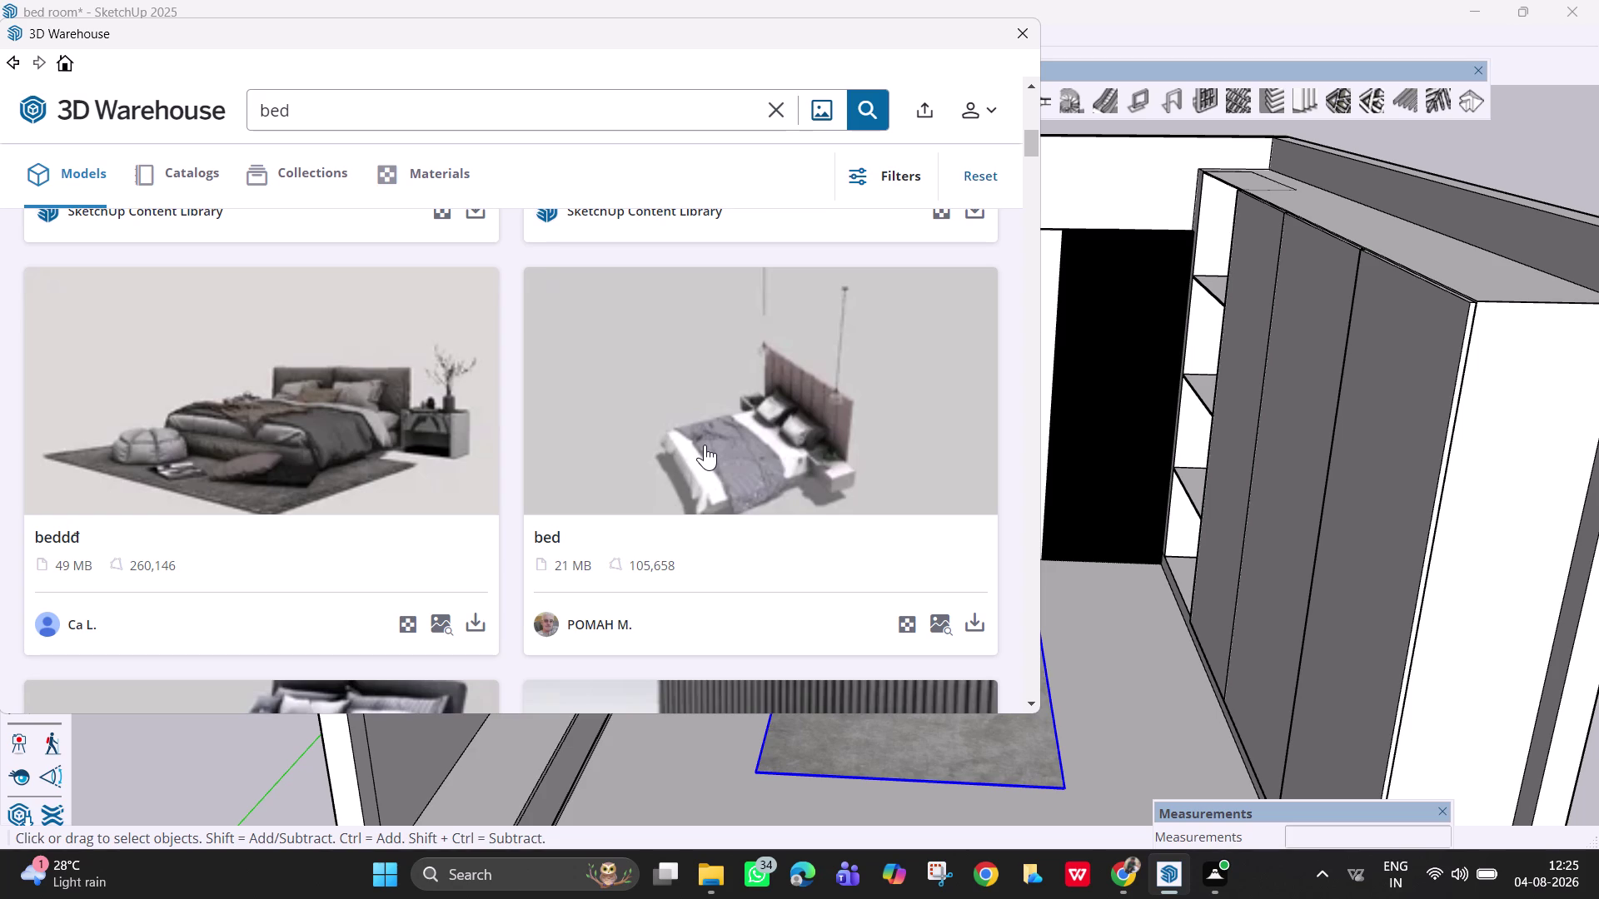
scroll(down, 3)
scroll(down, 3)
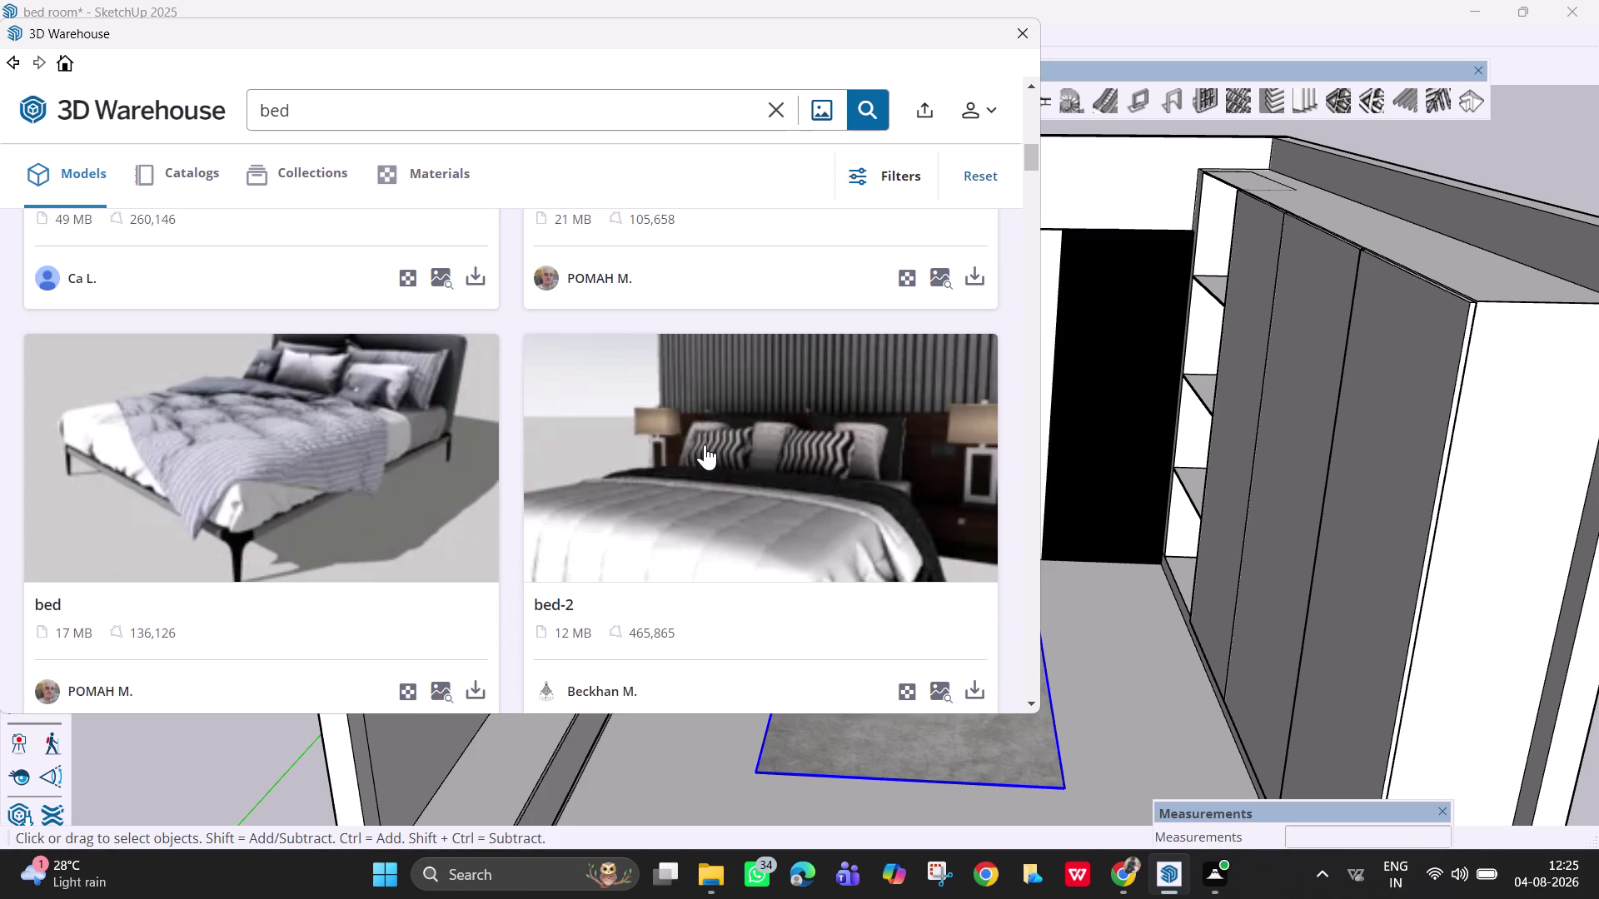
scroll(down, 3)
scroll(down, 3)
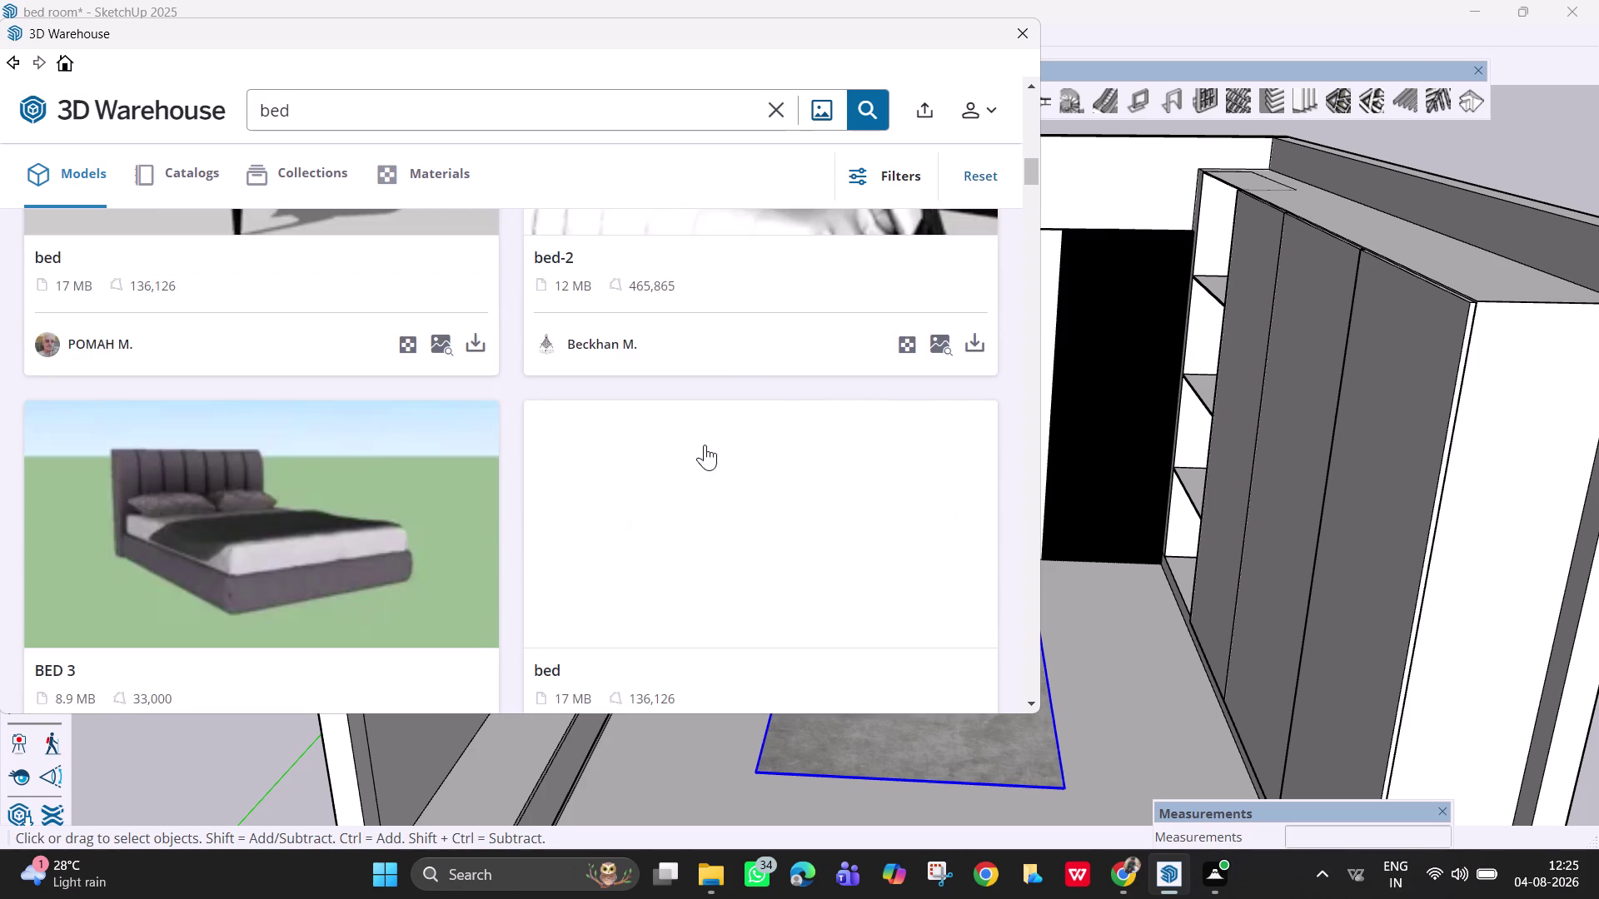
scroll(down, 3)
scroll(up, 3)
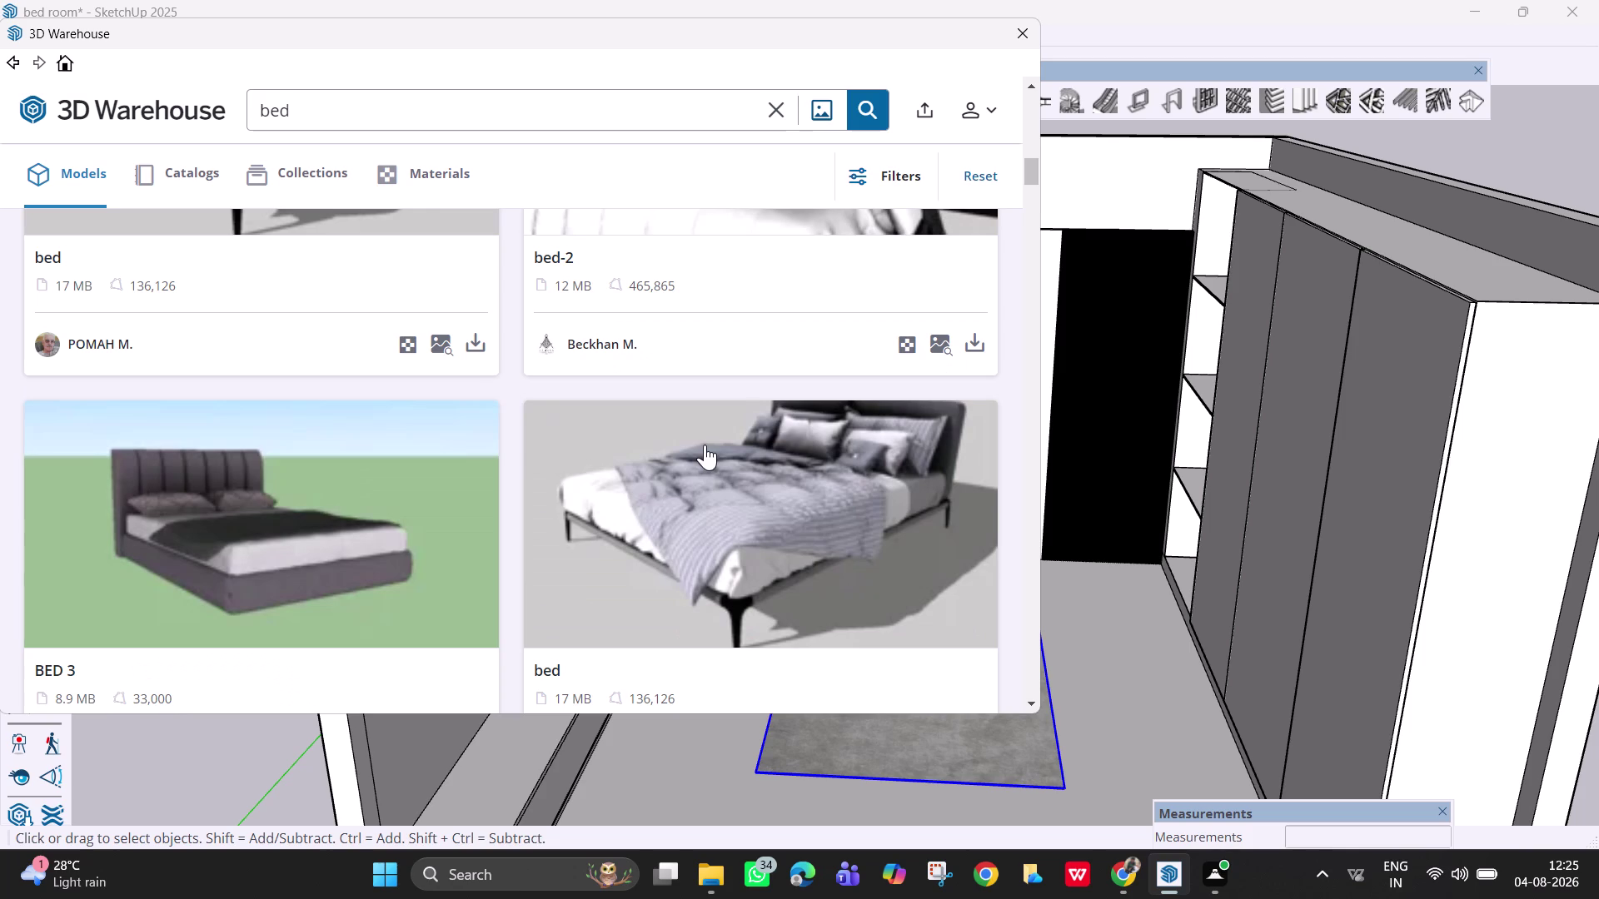
scroll(down, 3)
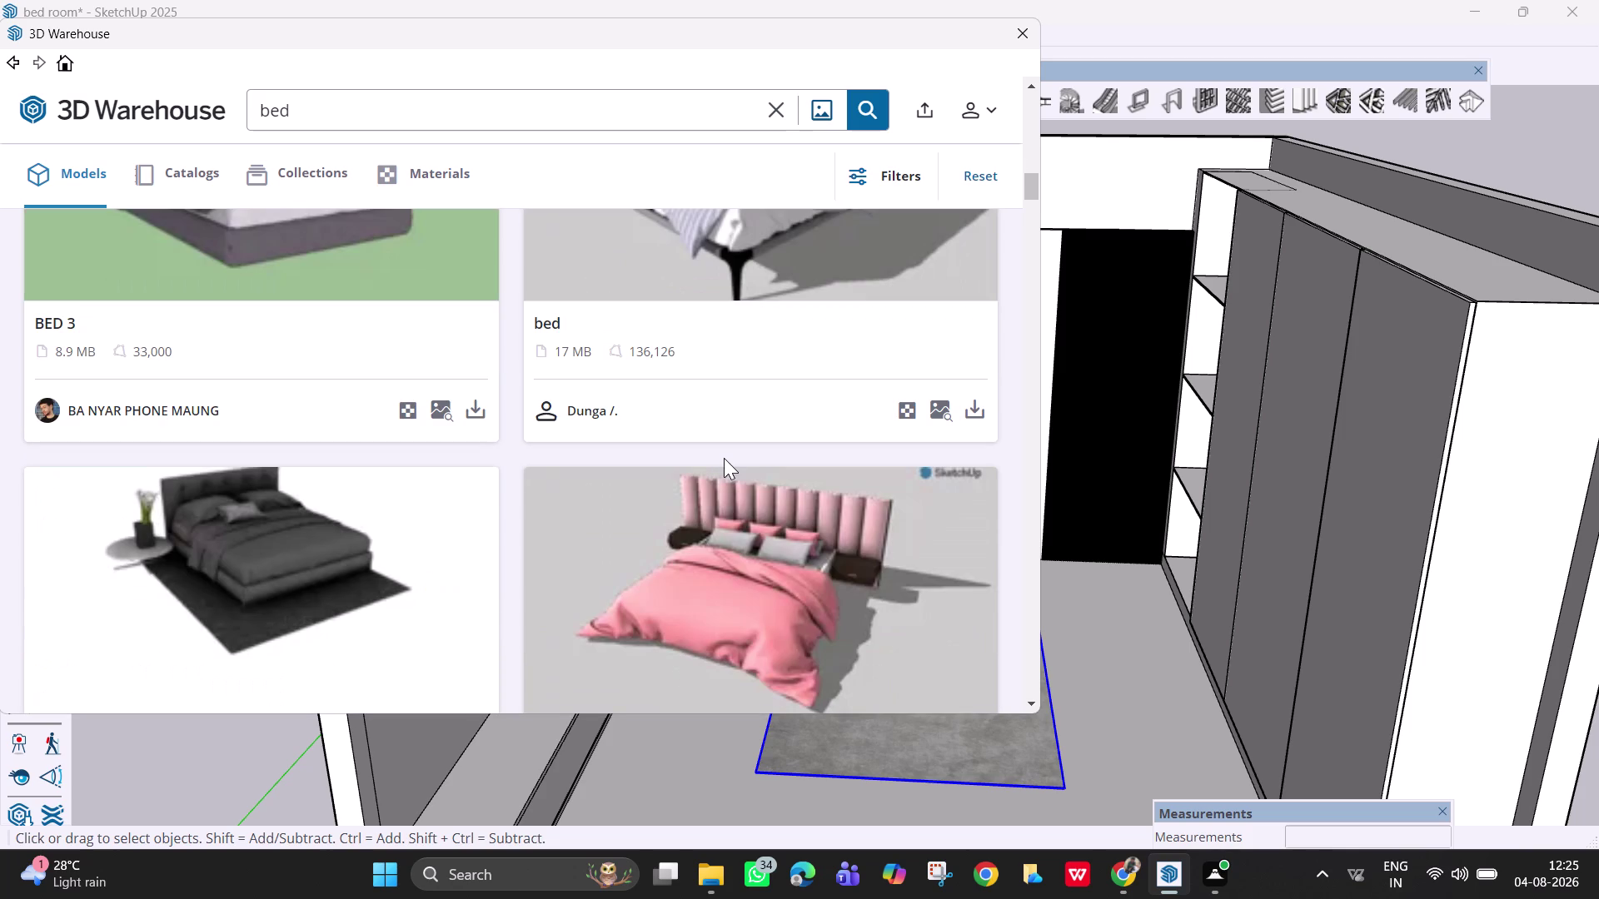
scroll(down, 3)
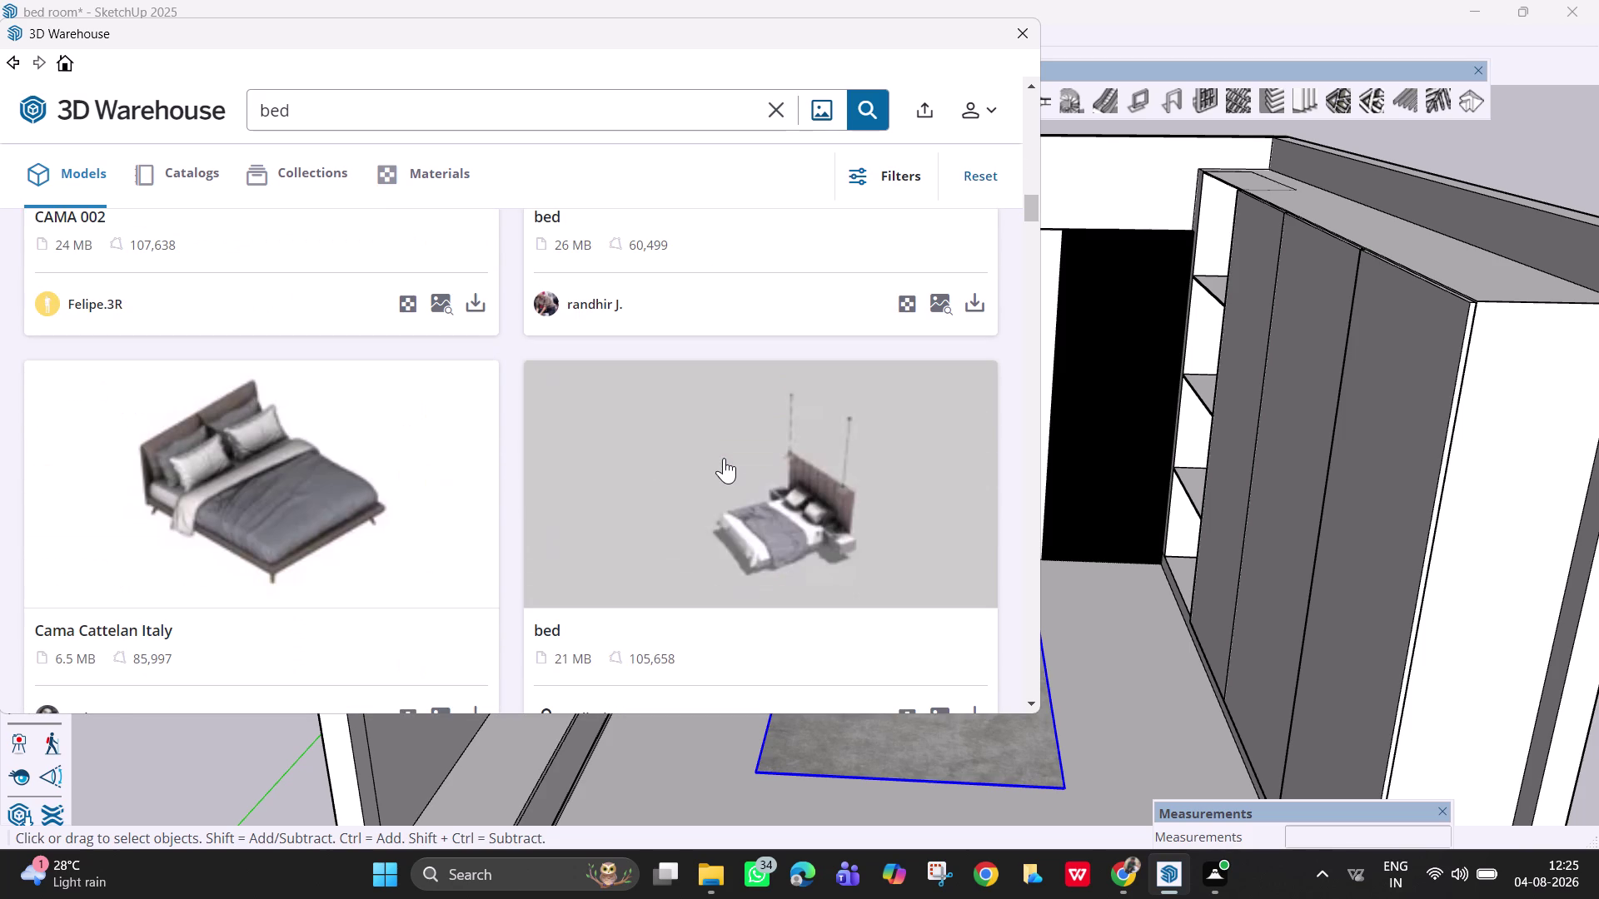
scroll(down, 3)
scroll(down, 3)
scroll(down, 3)
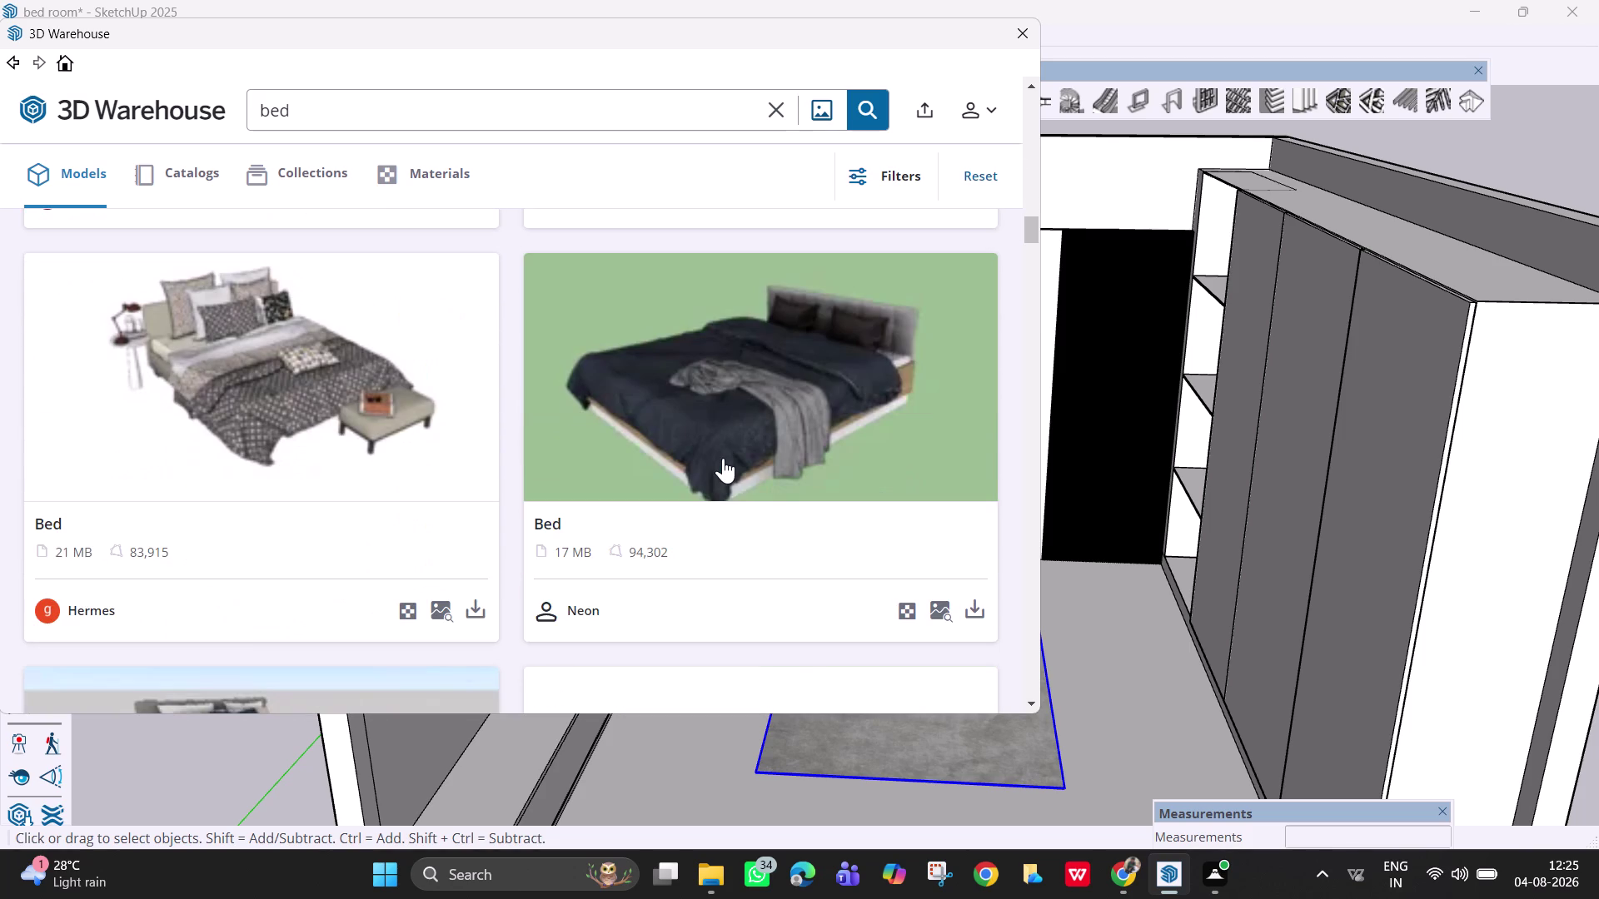
scroll(down, 3)
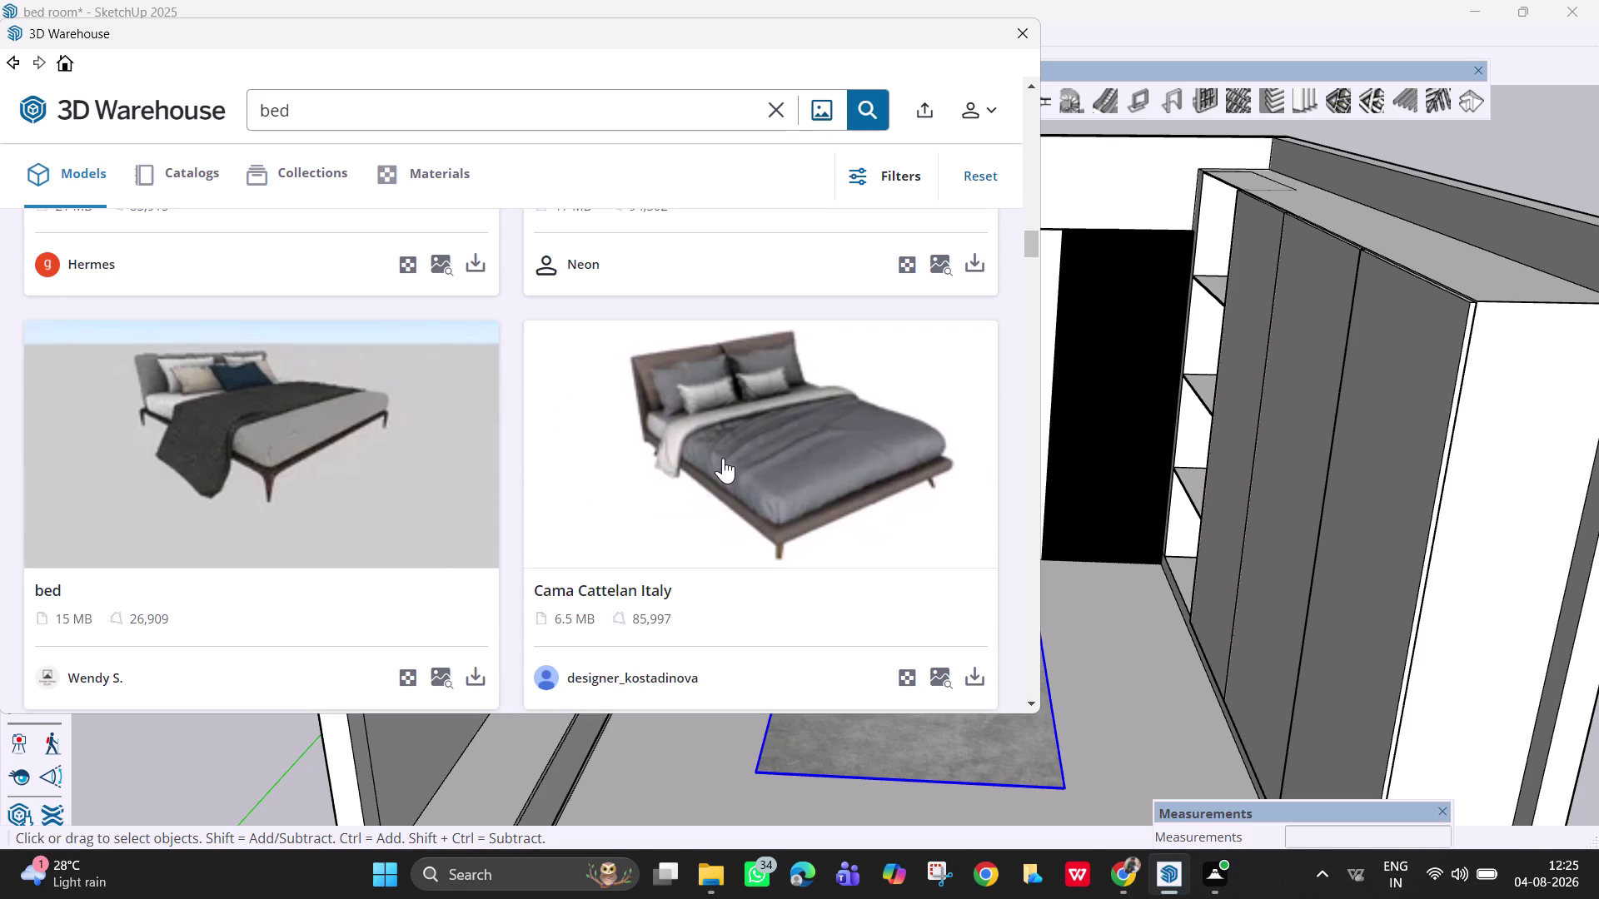
scroll(down, 3)
scroll(down, 3)
scroll(down, 3)
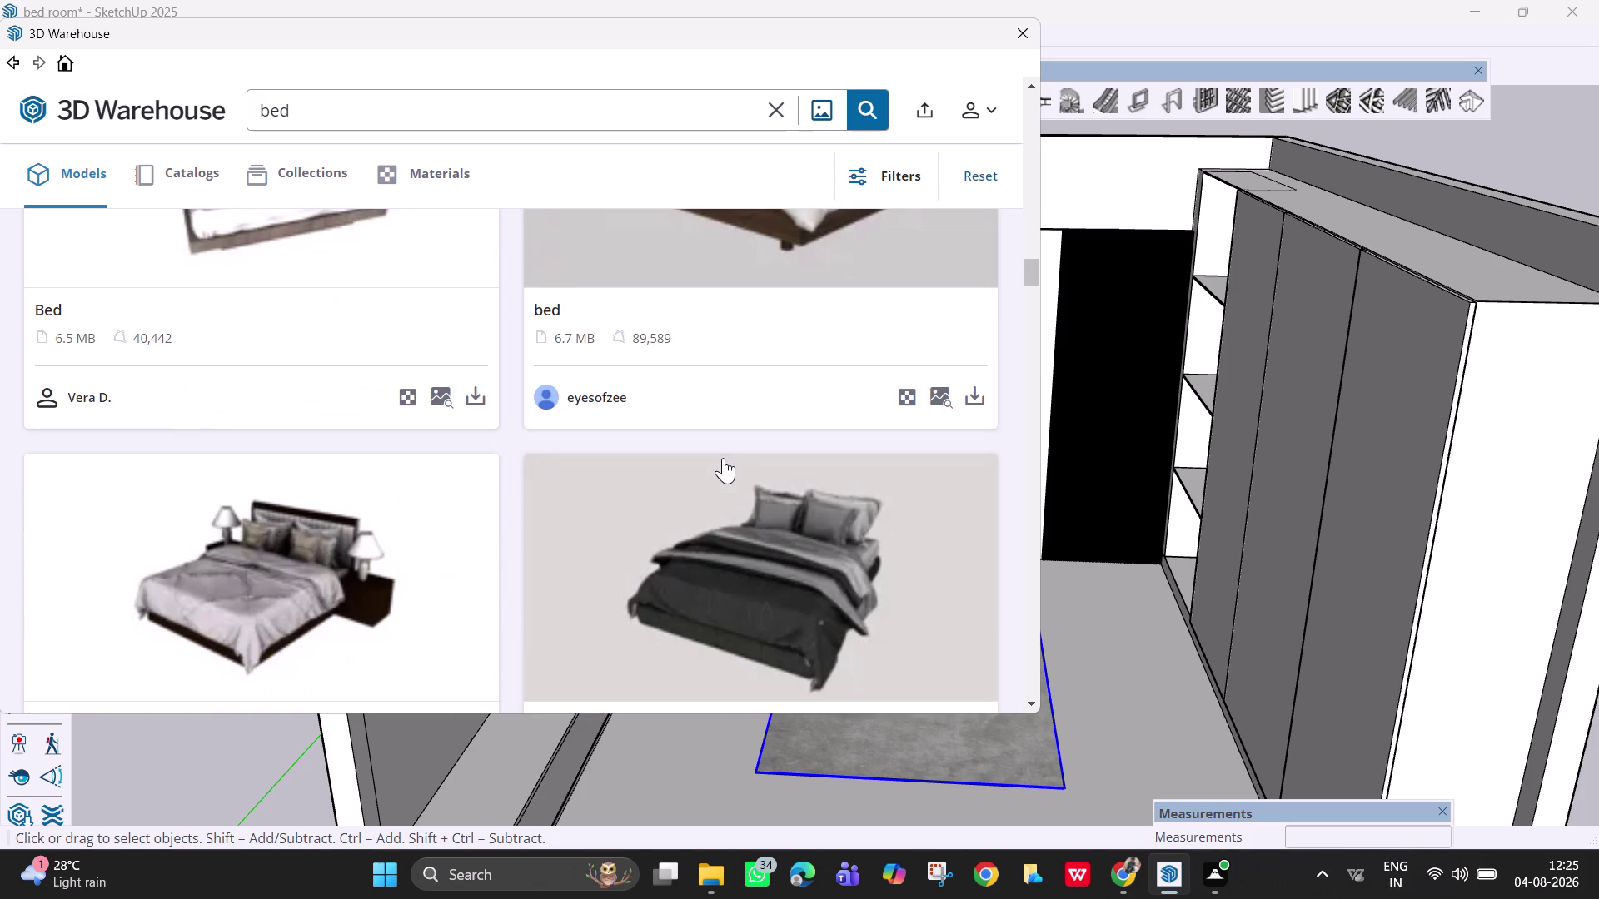
scroll(down, 3)
scroll(down, 3)
scroll(down, 3)
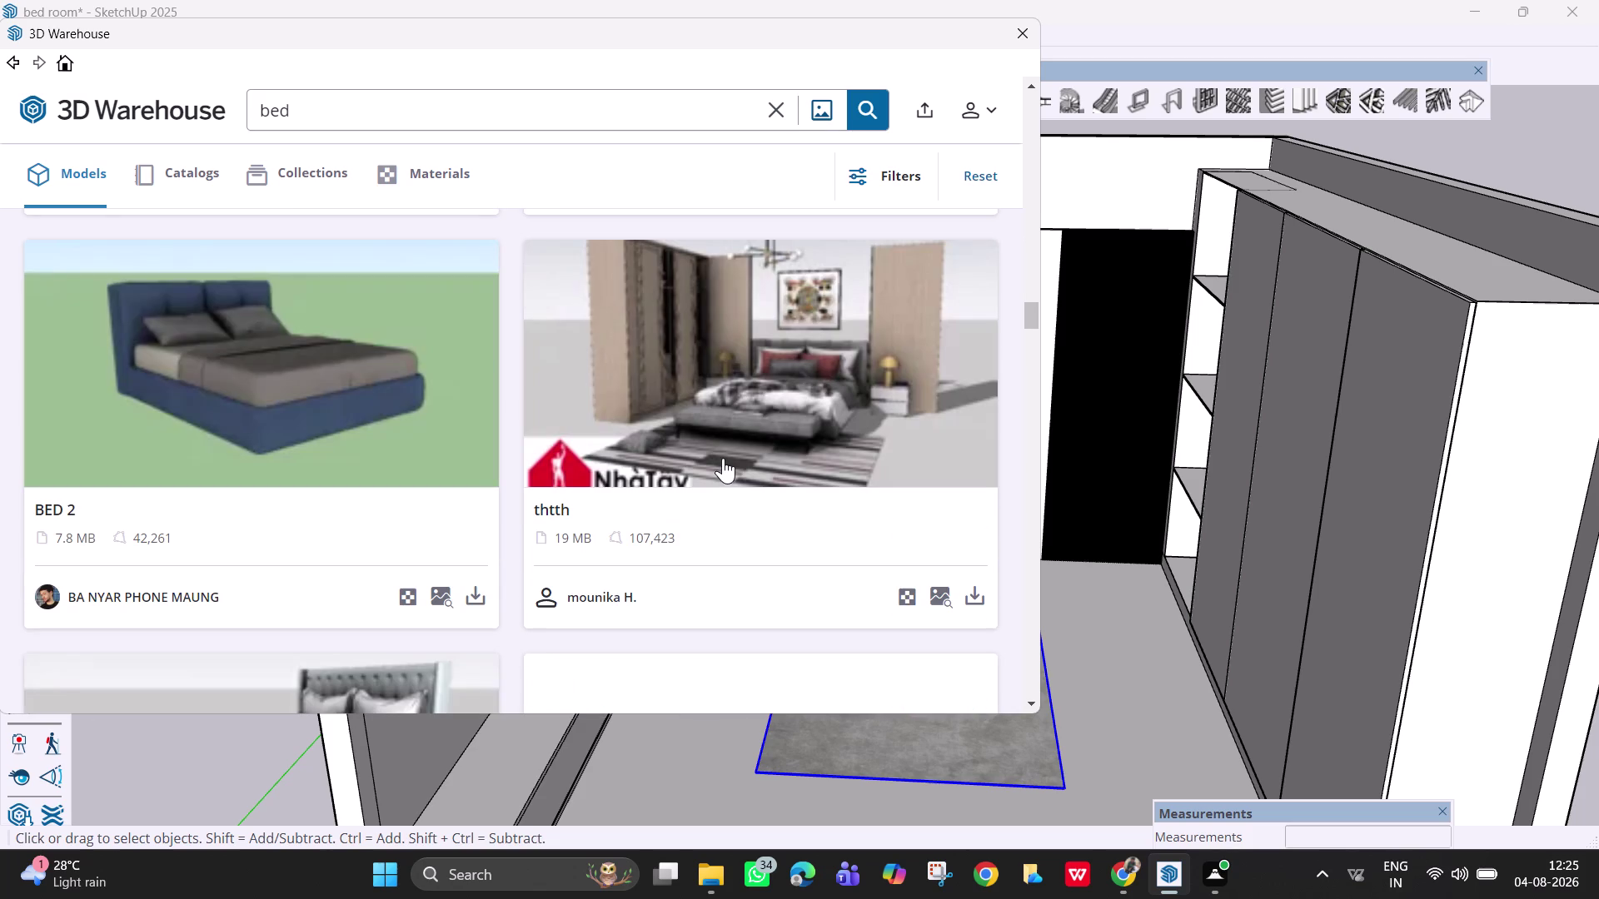
scroll(up, 3)
scroll(down, 3)
scroll(down, 3)
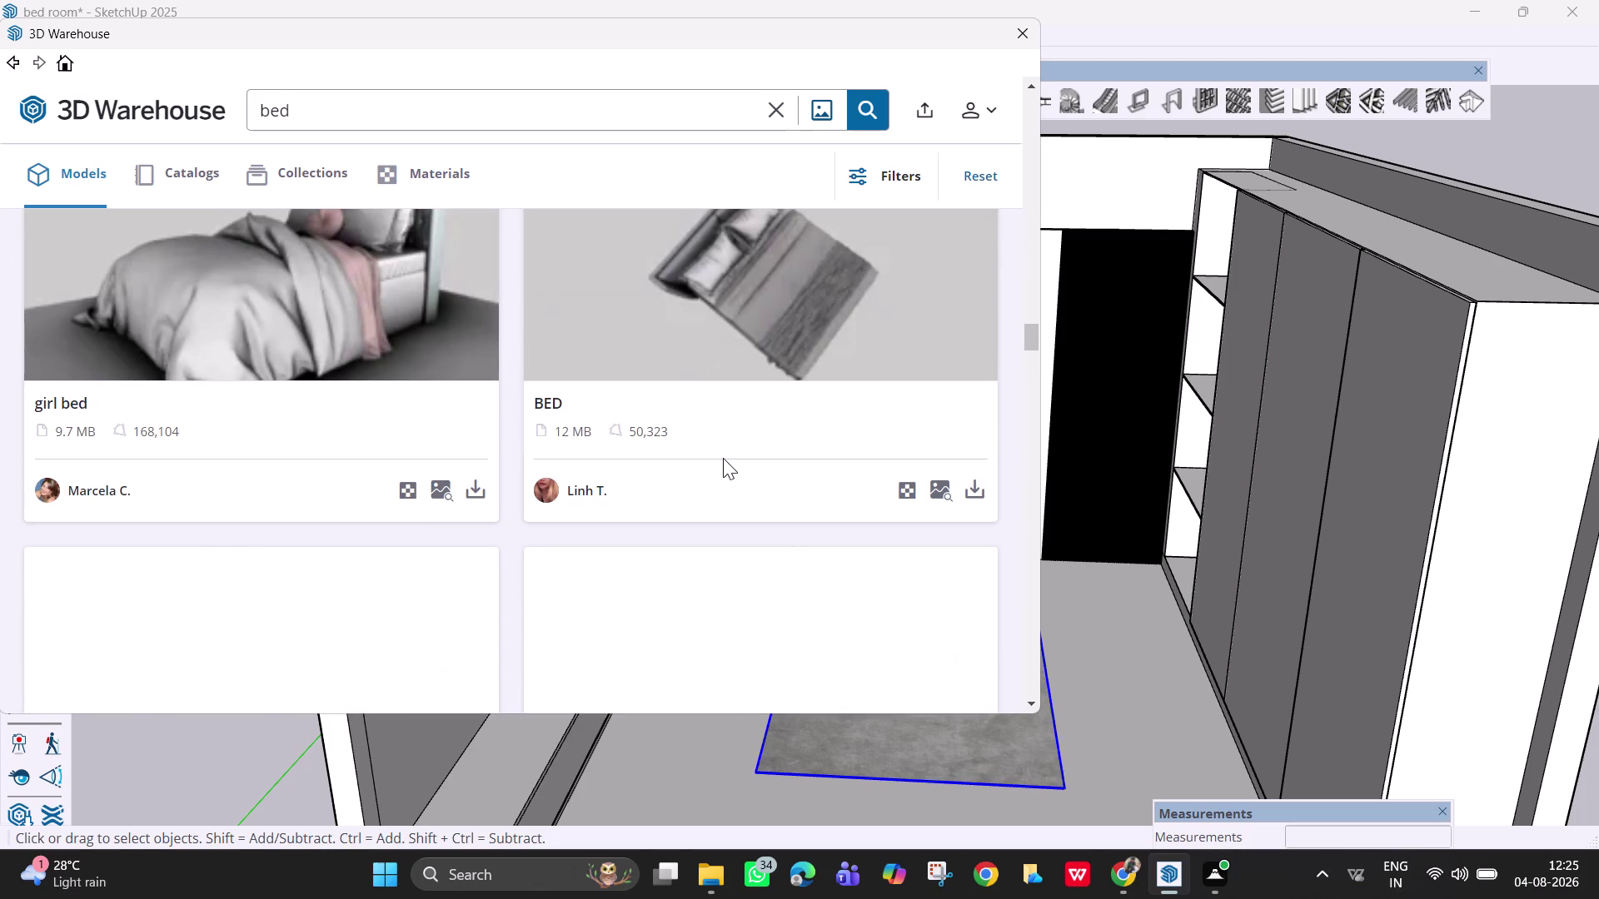
scroll(down, 3)
scroll(down, 3)
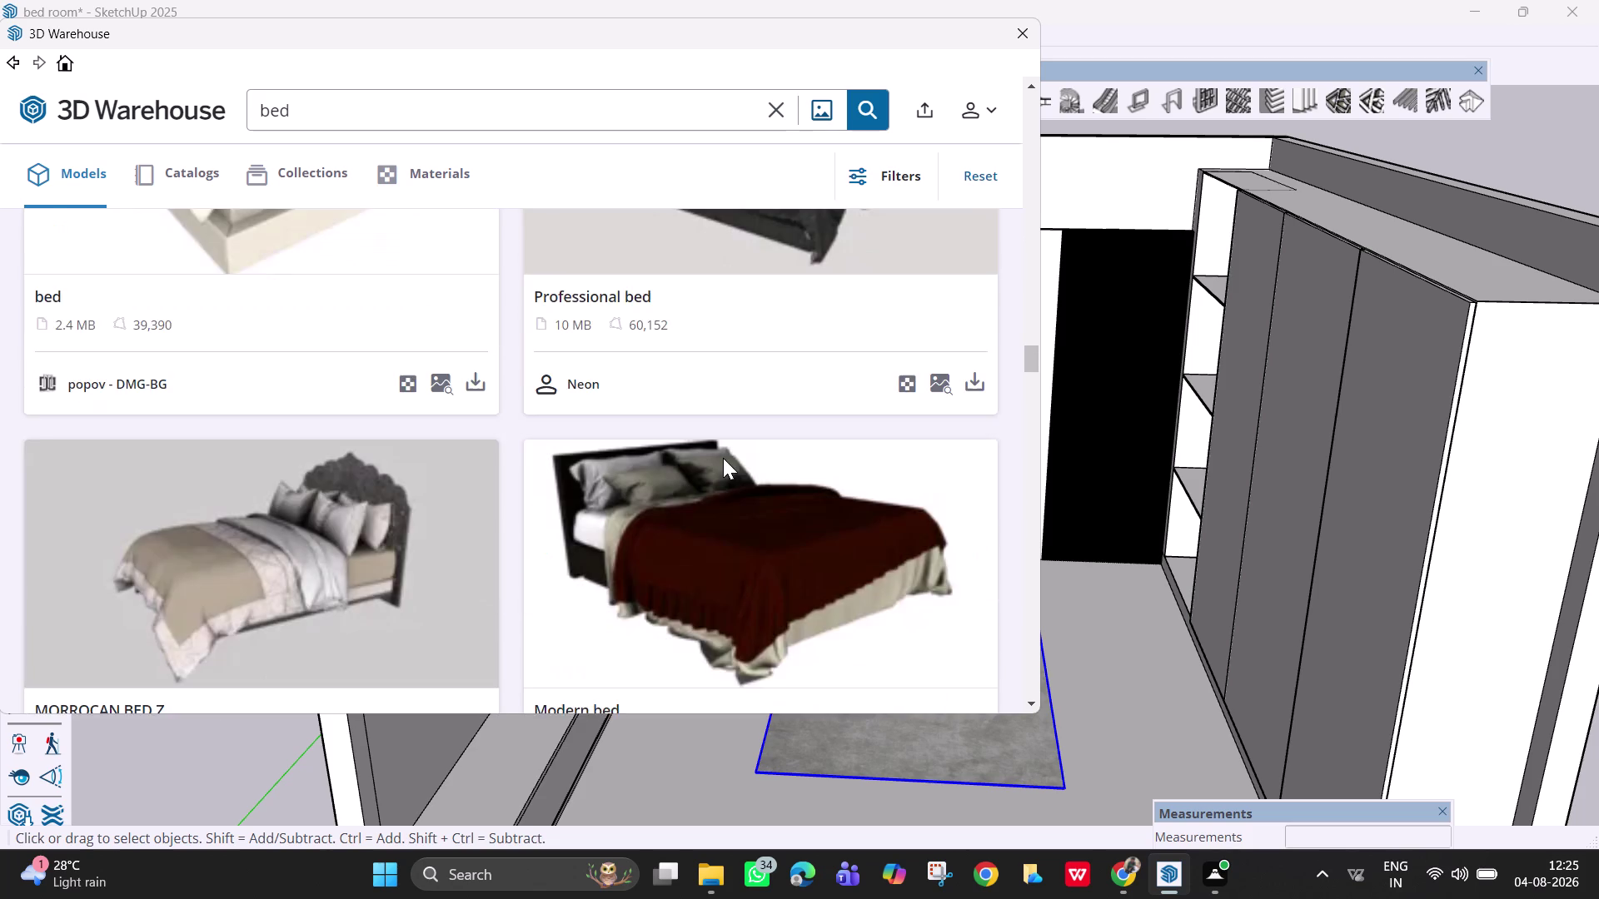
scroll(down, 3)
scroll(down, 3)
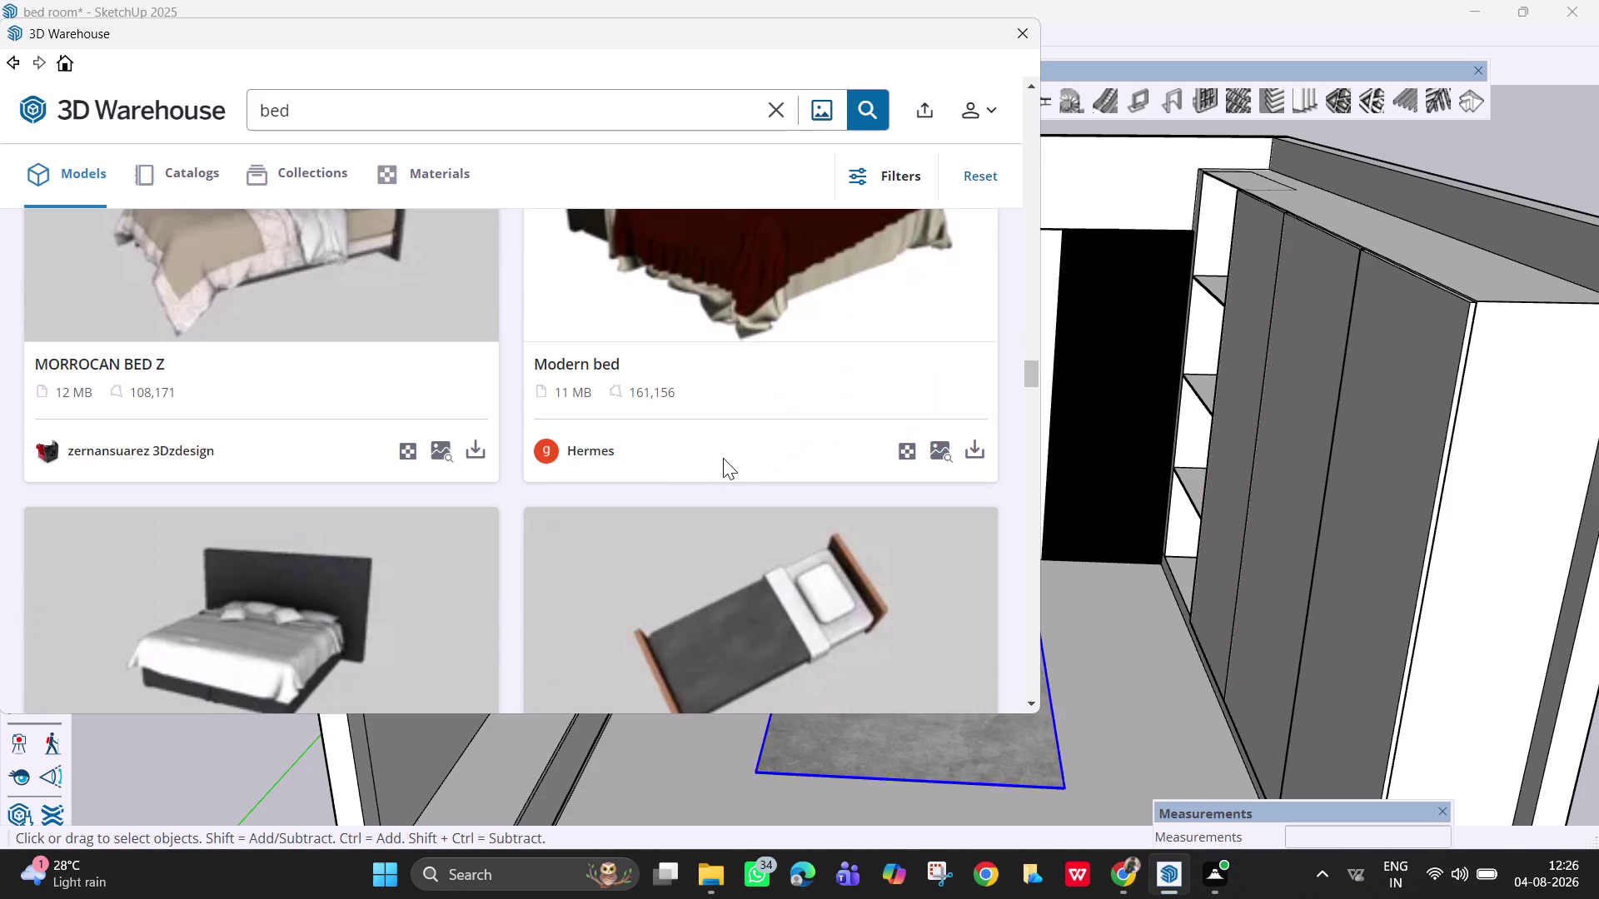
scroll(down, 3)
scroll(down, 3)
scroll(up, 3)
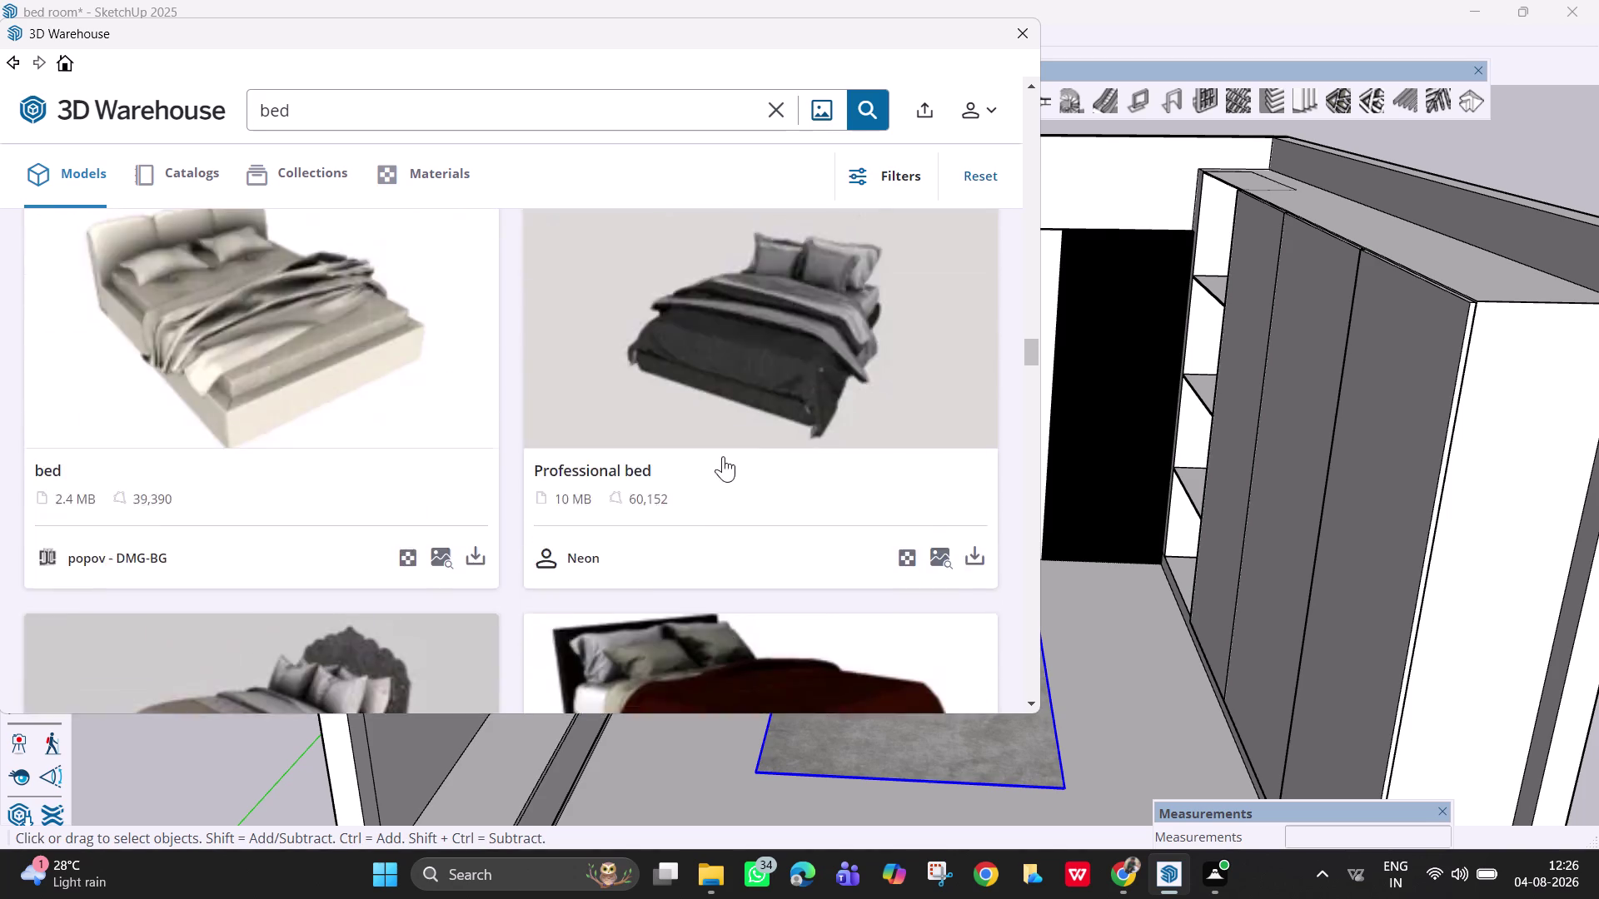
scroll(down, 3)
scroll(down, 3)
scroll(up, 3)
scroll(up, 3)
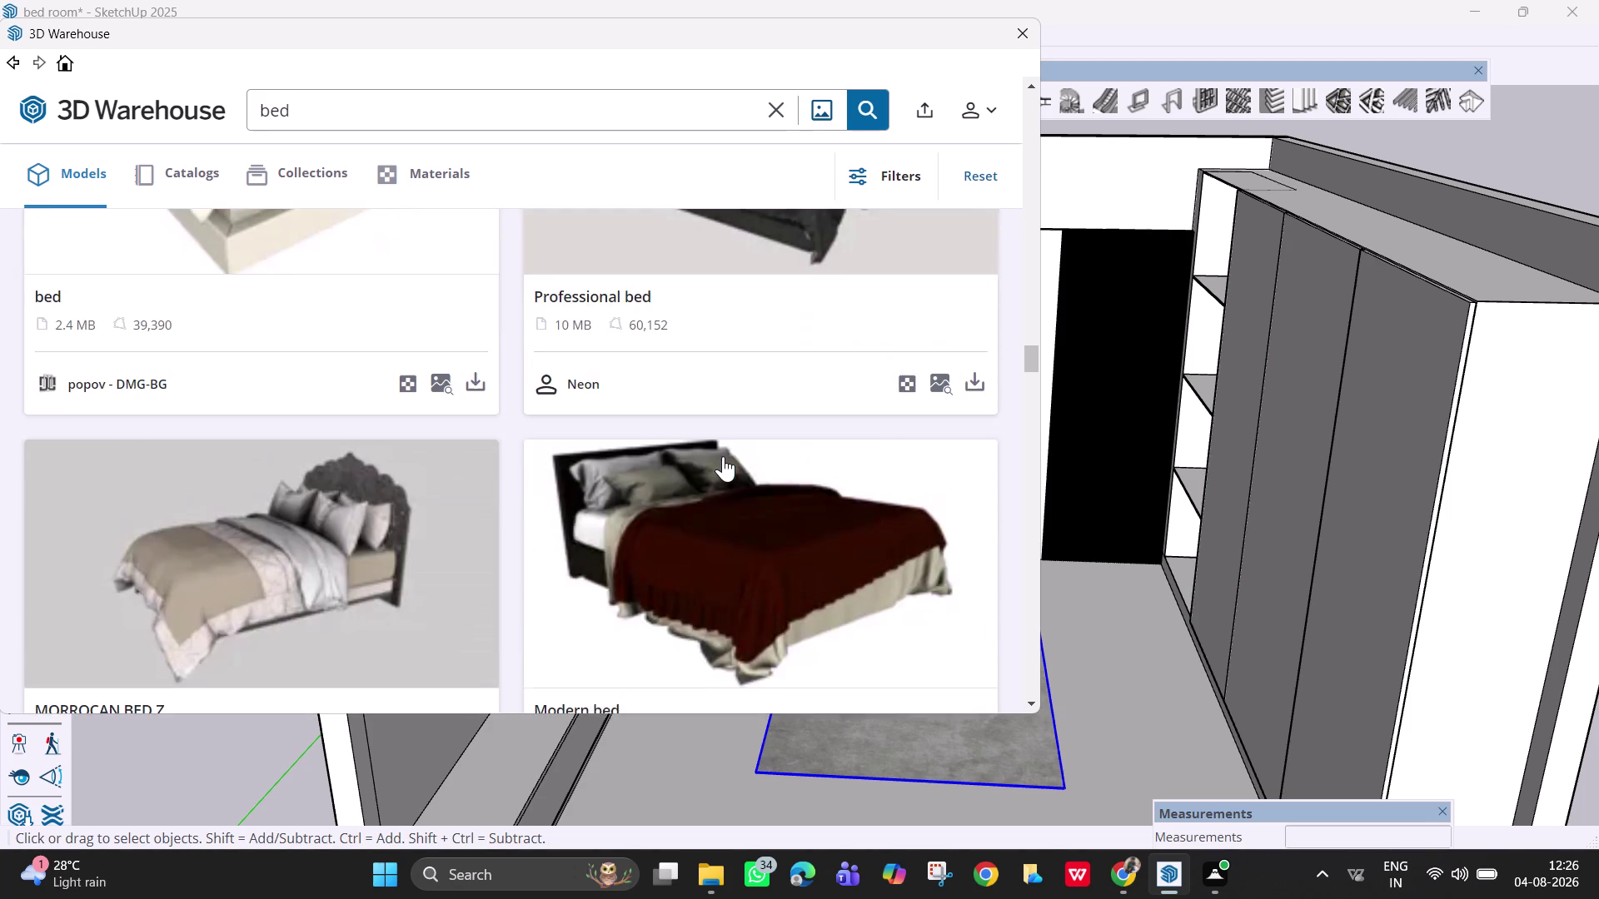
scroll(down, 3)
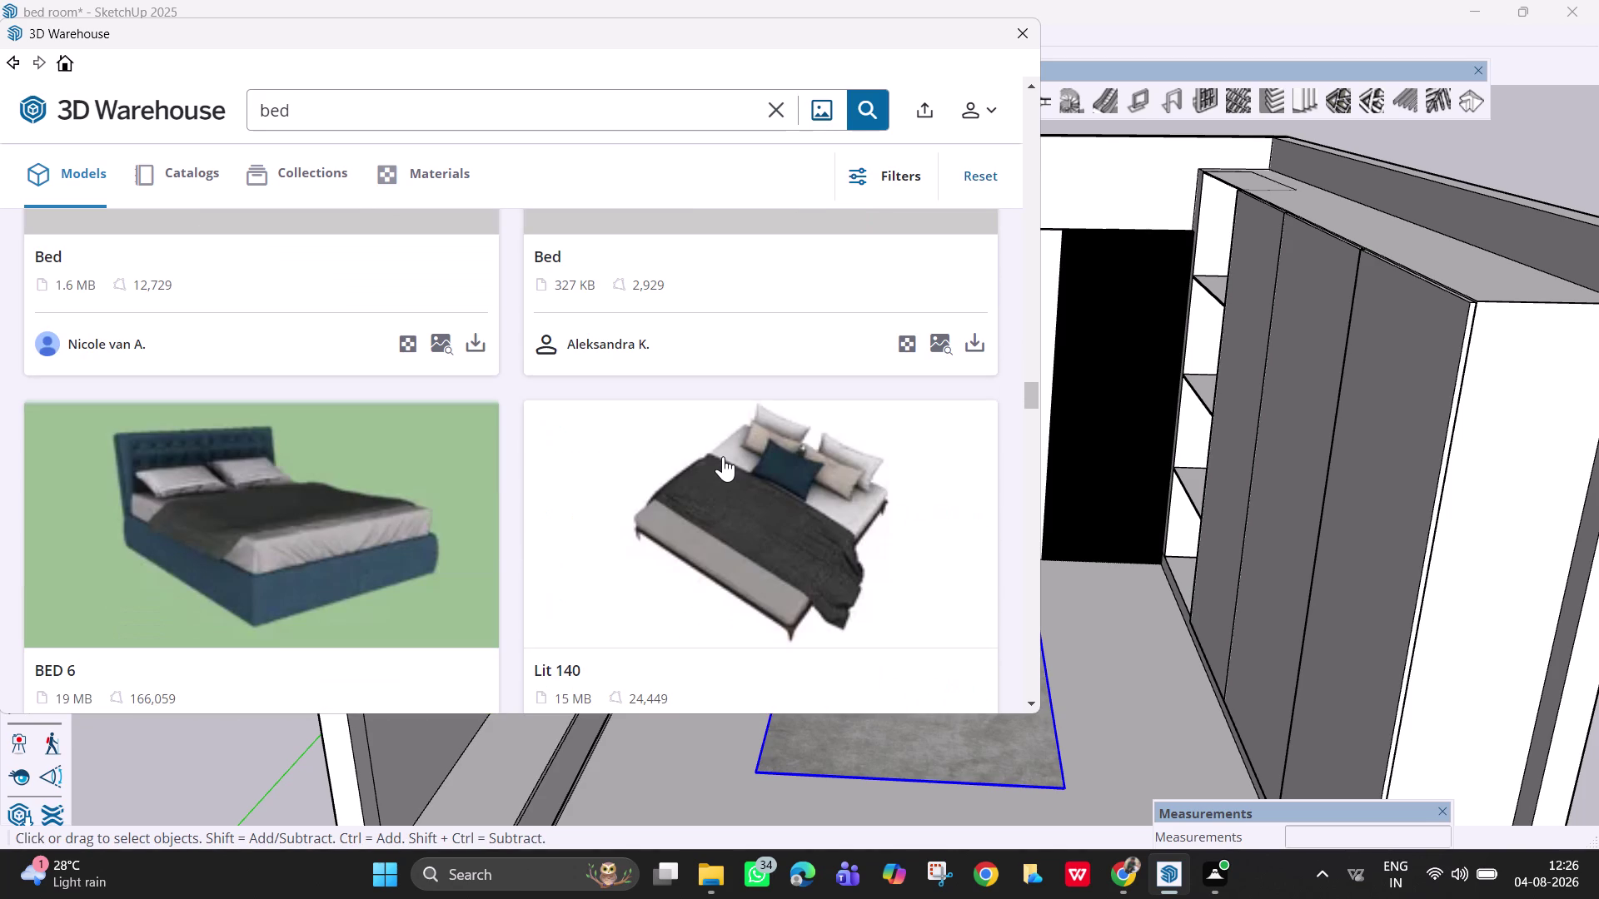
scroll(down, 3)
scroll(up, 3)
scroll(down, 3)
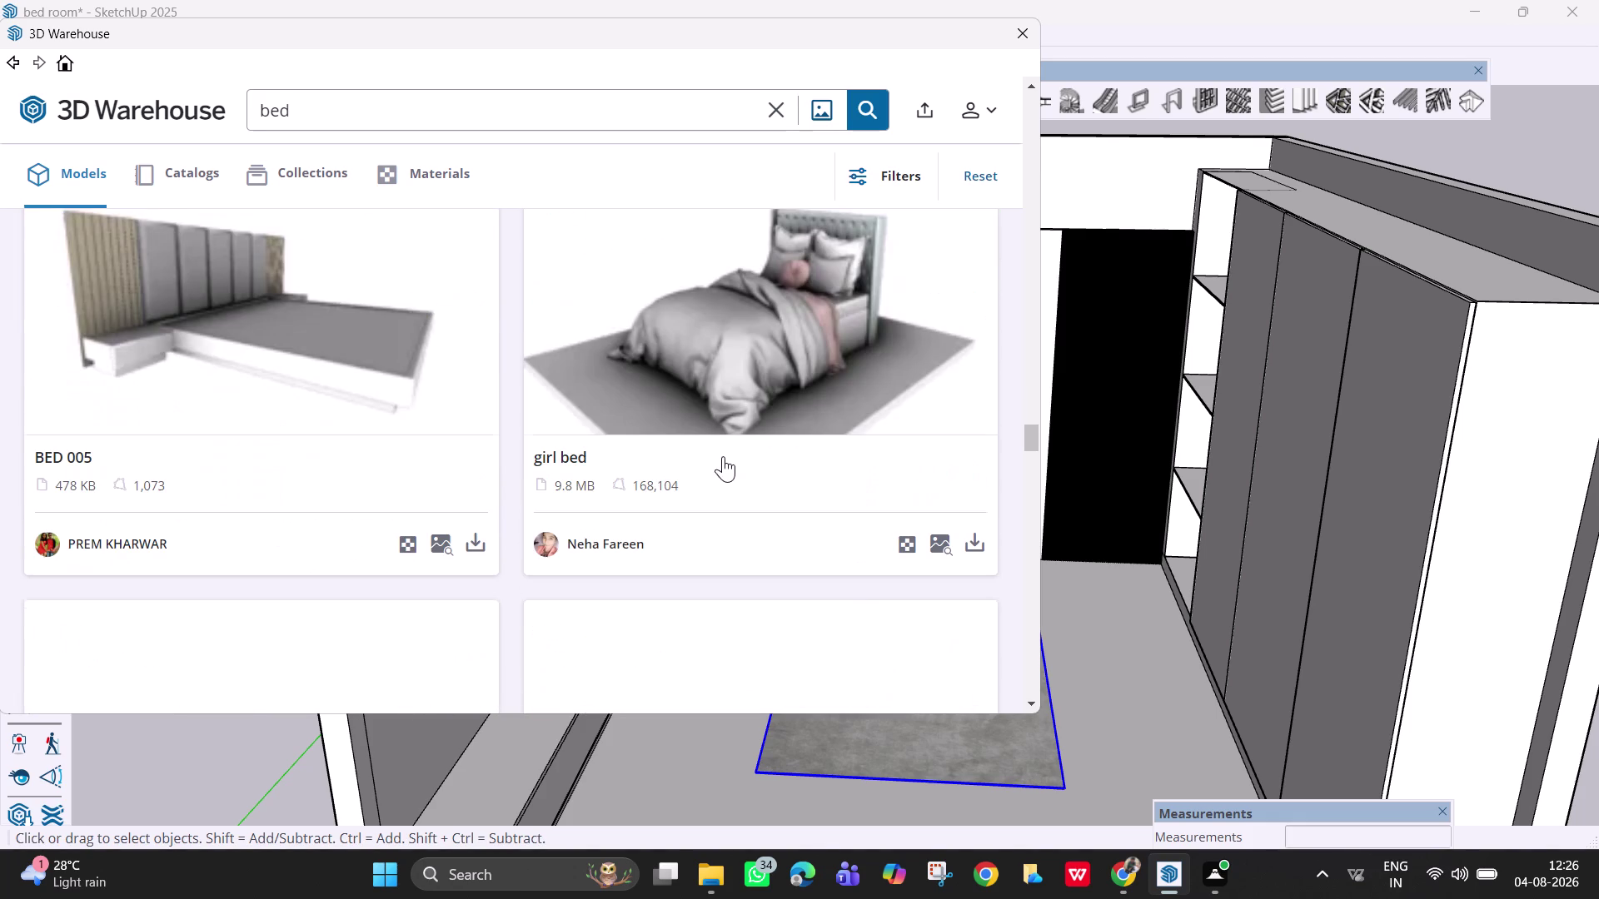
scroll(up, 3)
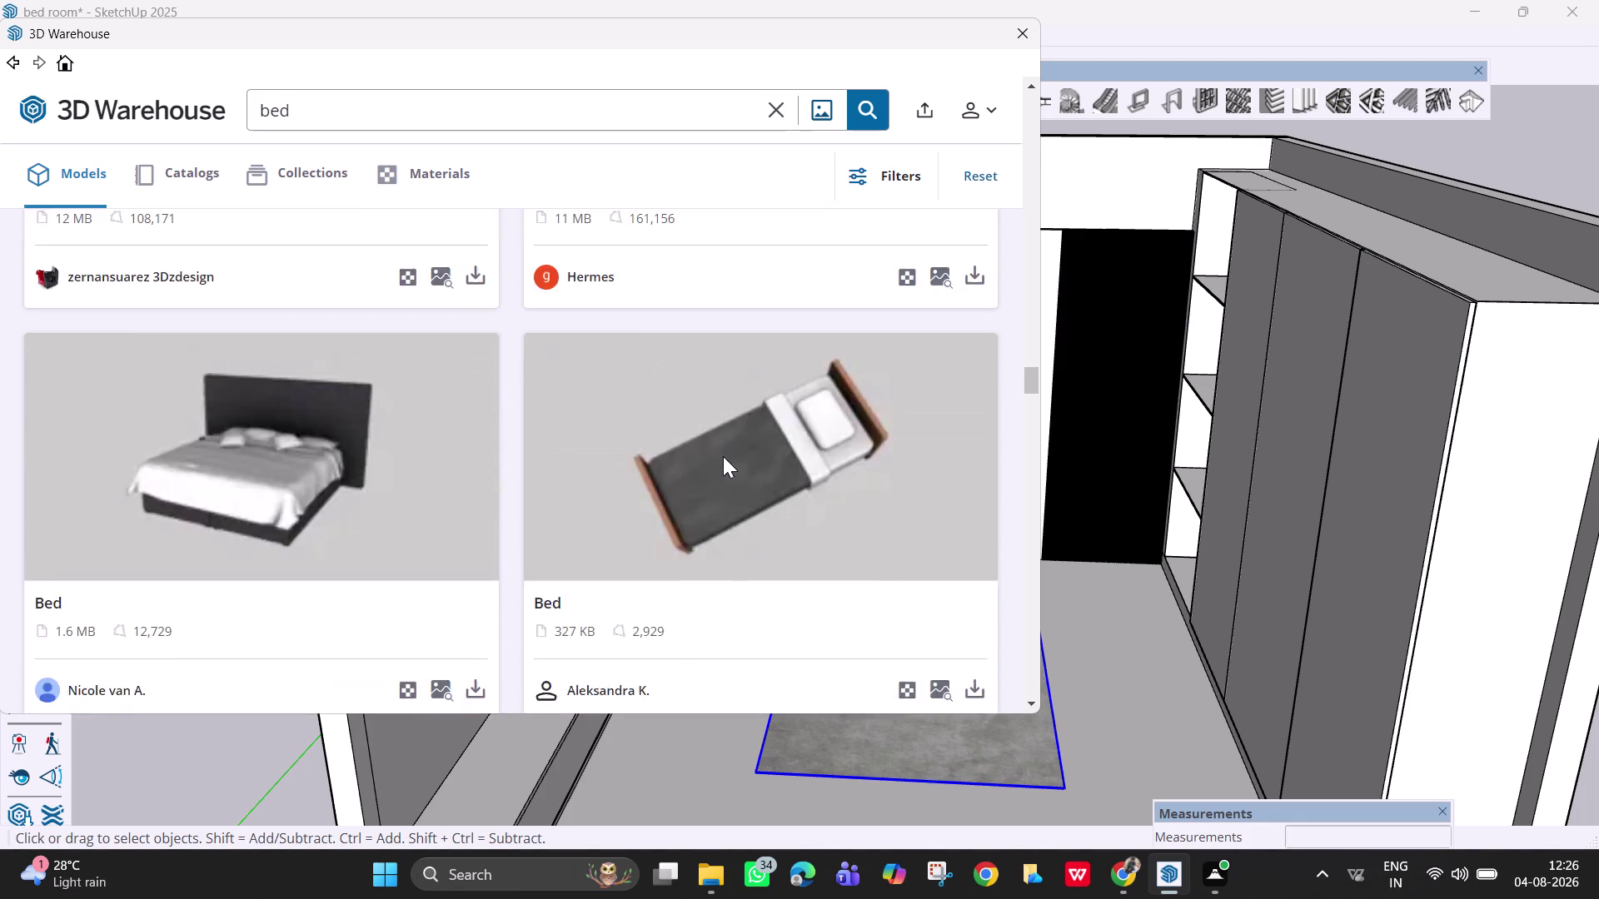
scroll(up, 3)
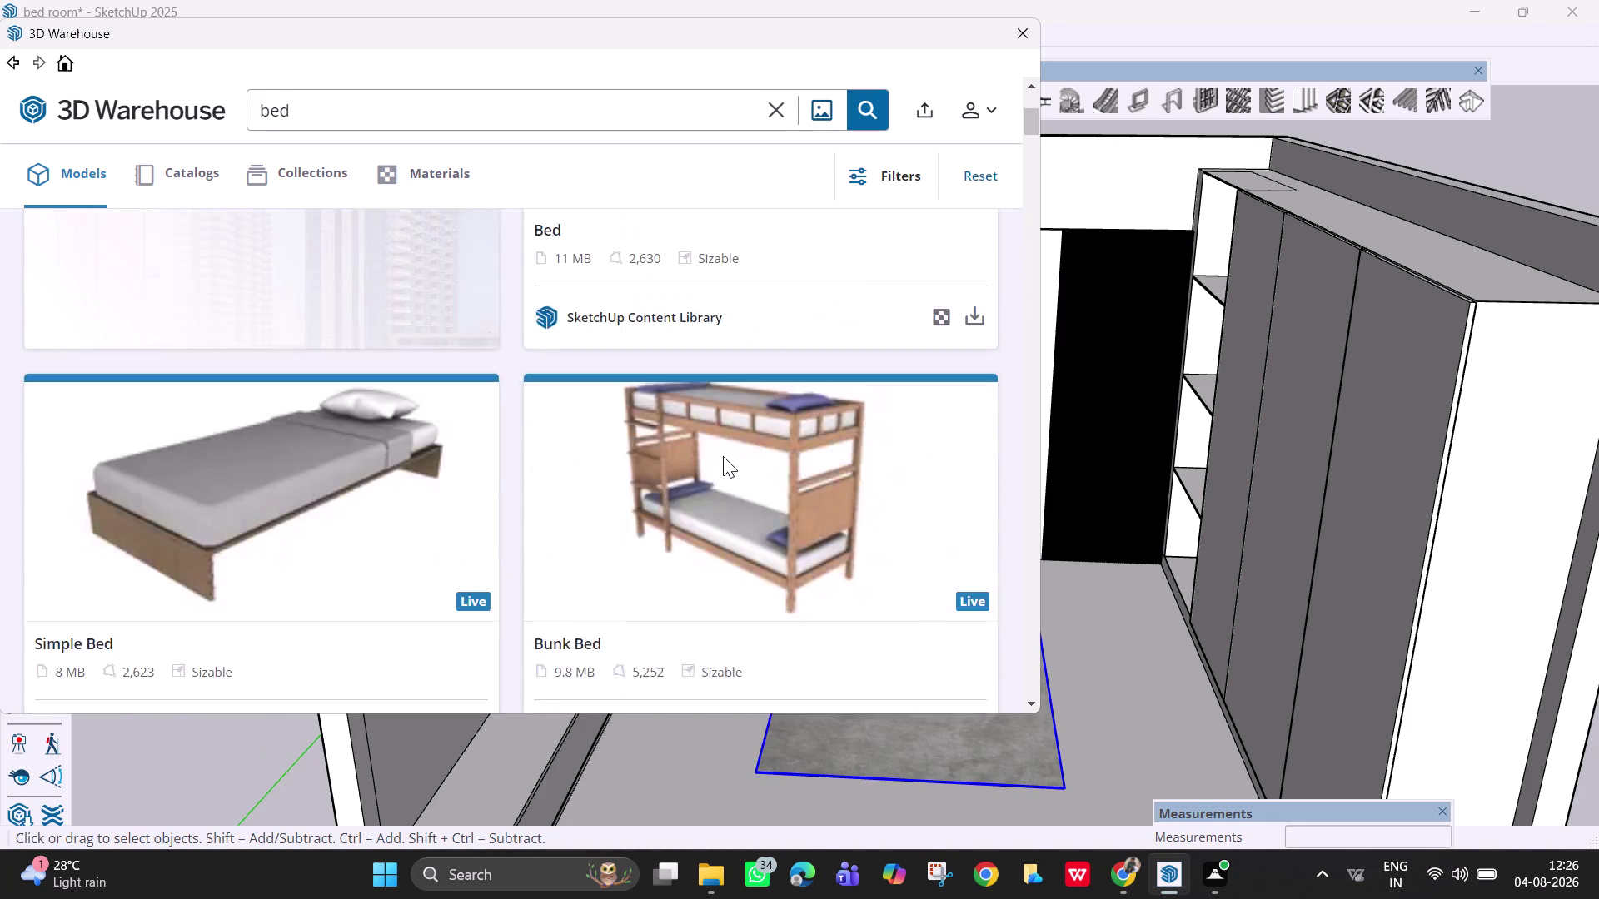
scroll(up, 3)
scroll(down, 3)
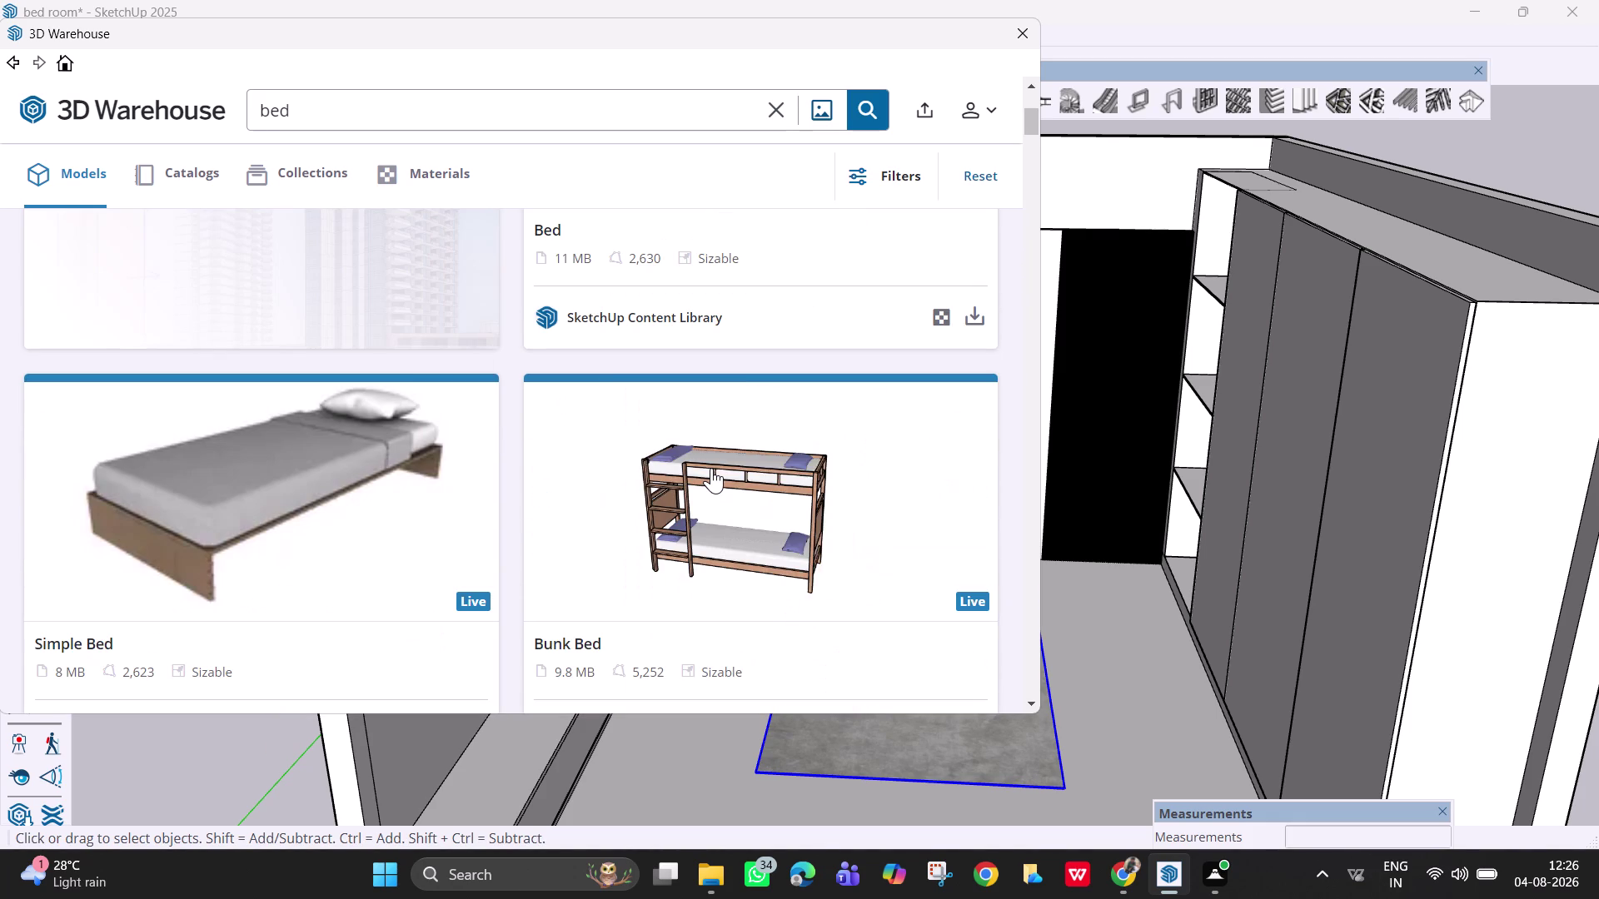
scroll(down, 3)
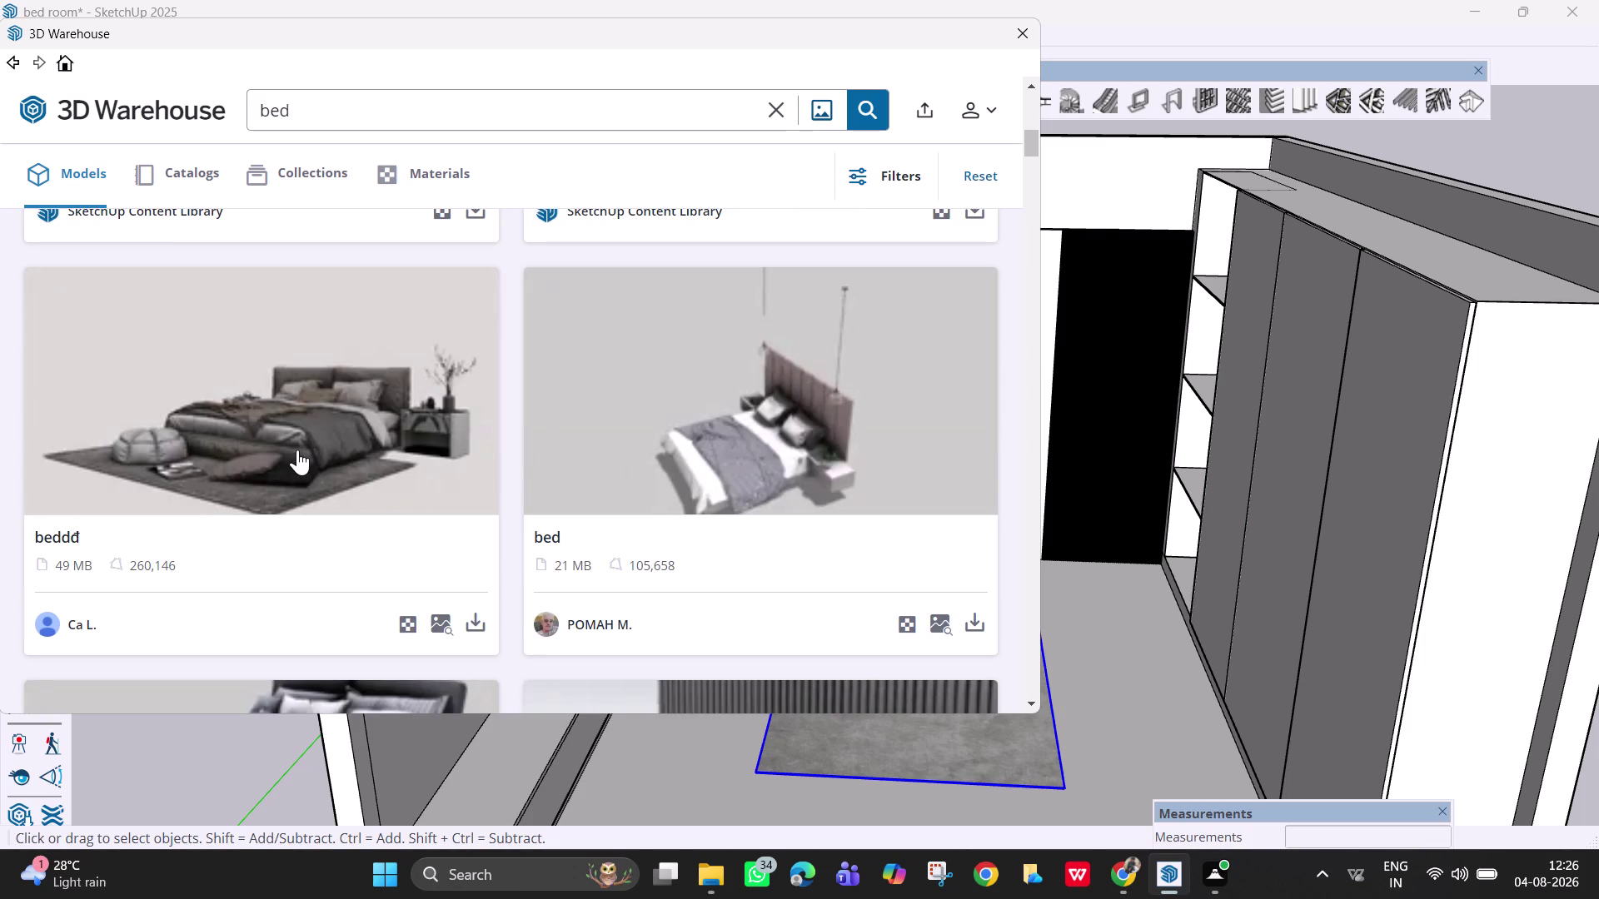
click(475, 624)
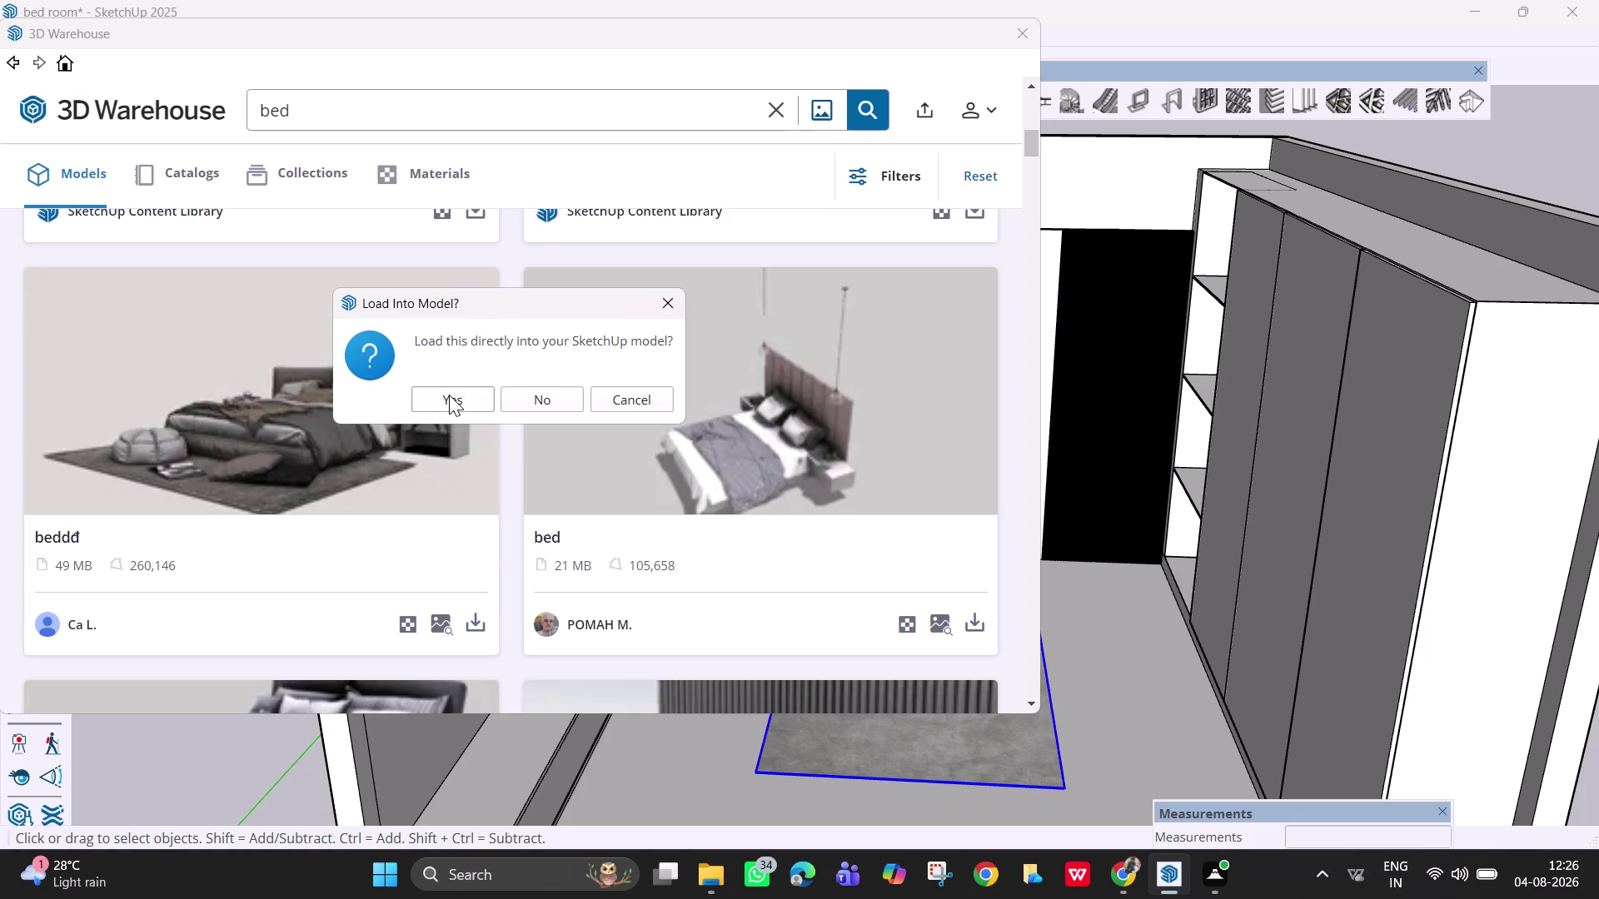
click(621, 397)
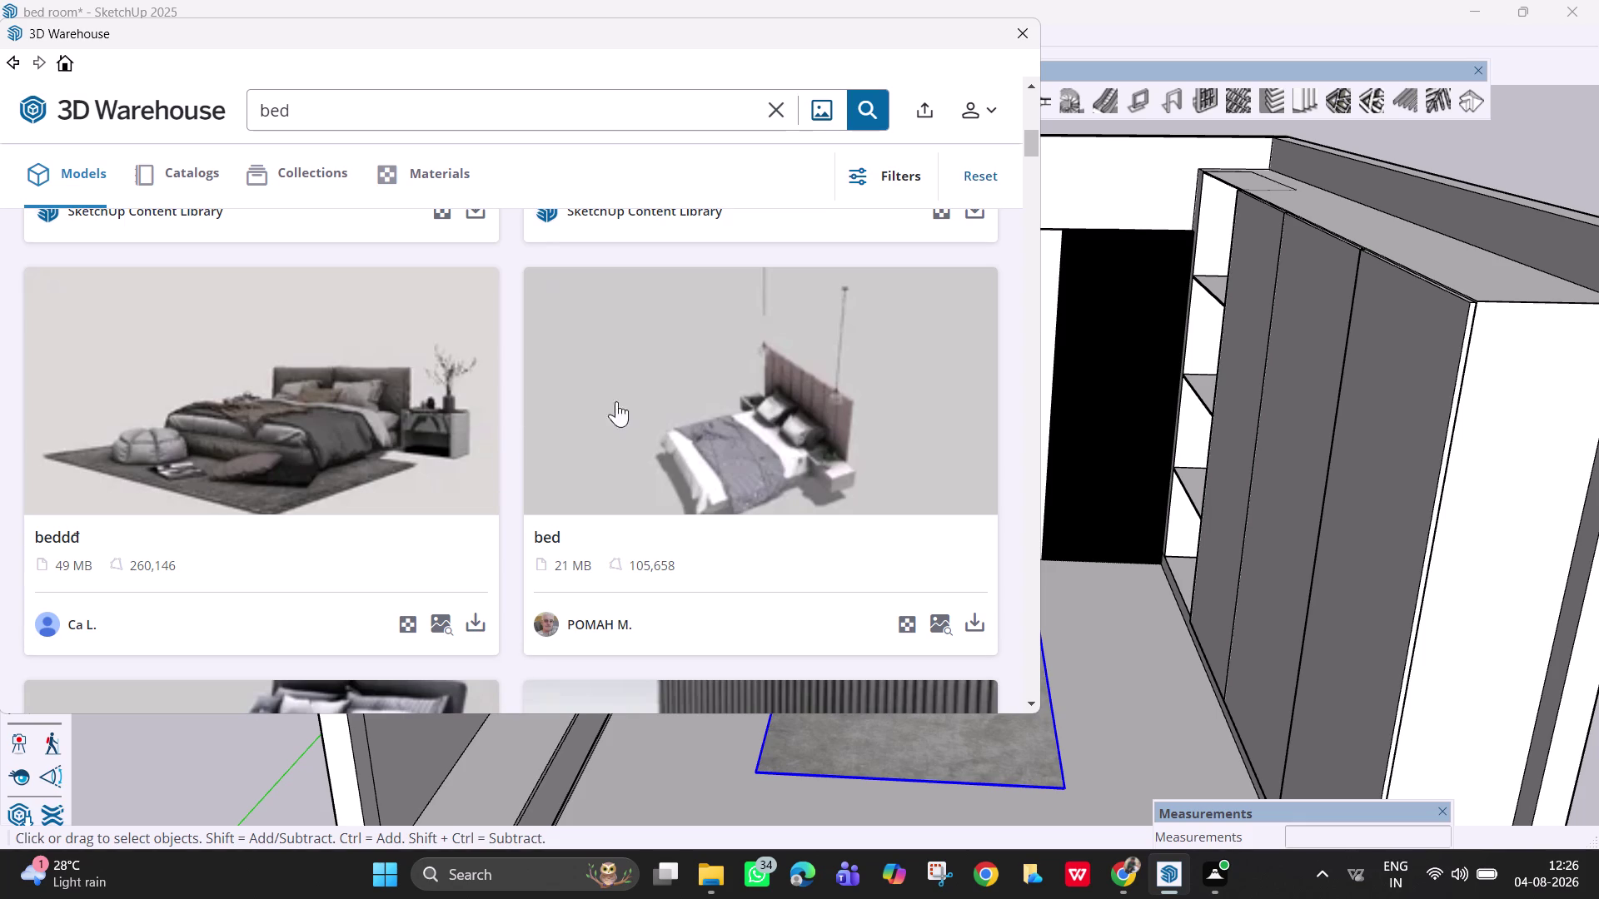
scroll(down, 3)
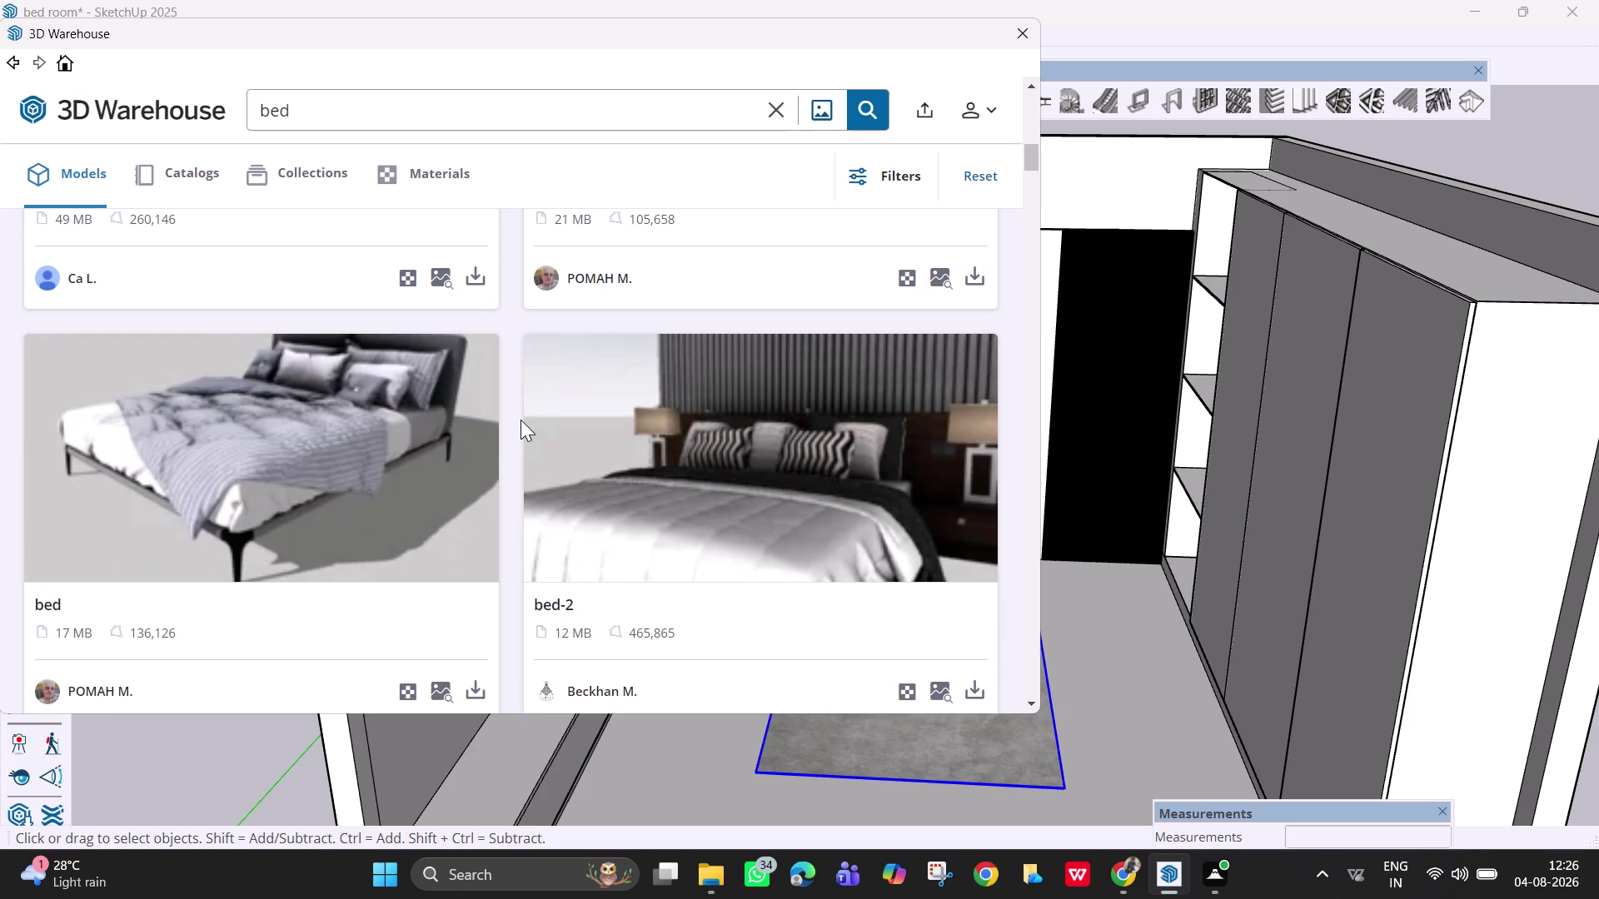
scroll(down, 3)
scroll(down, 3)
scroll(down, 3)
scroll(down, 3)
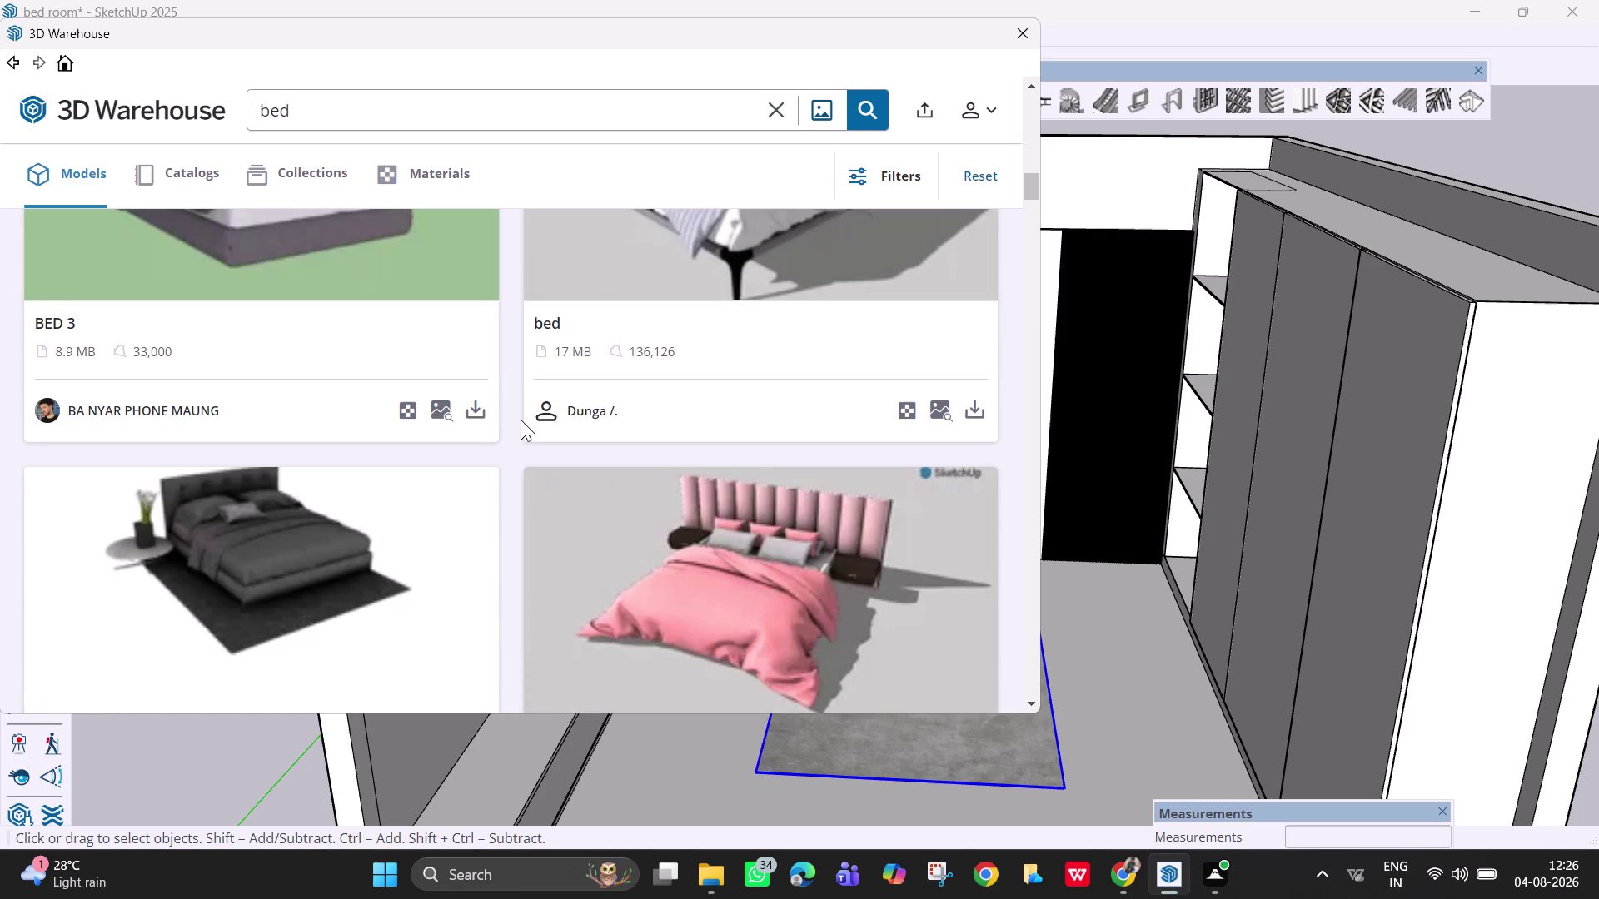
scroll(down, 3)
scroll(down, 3)
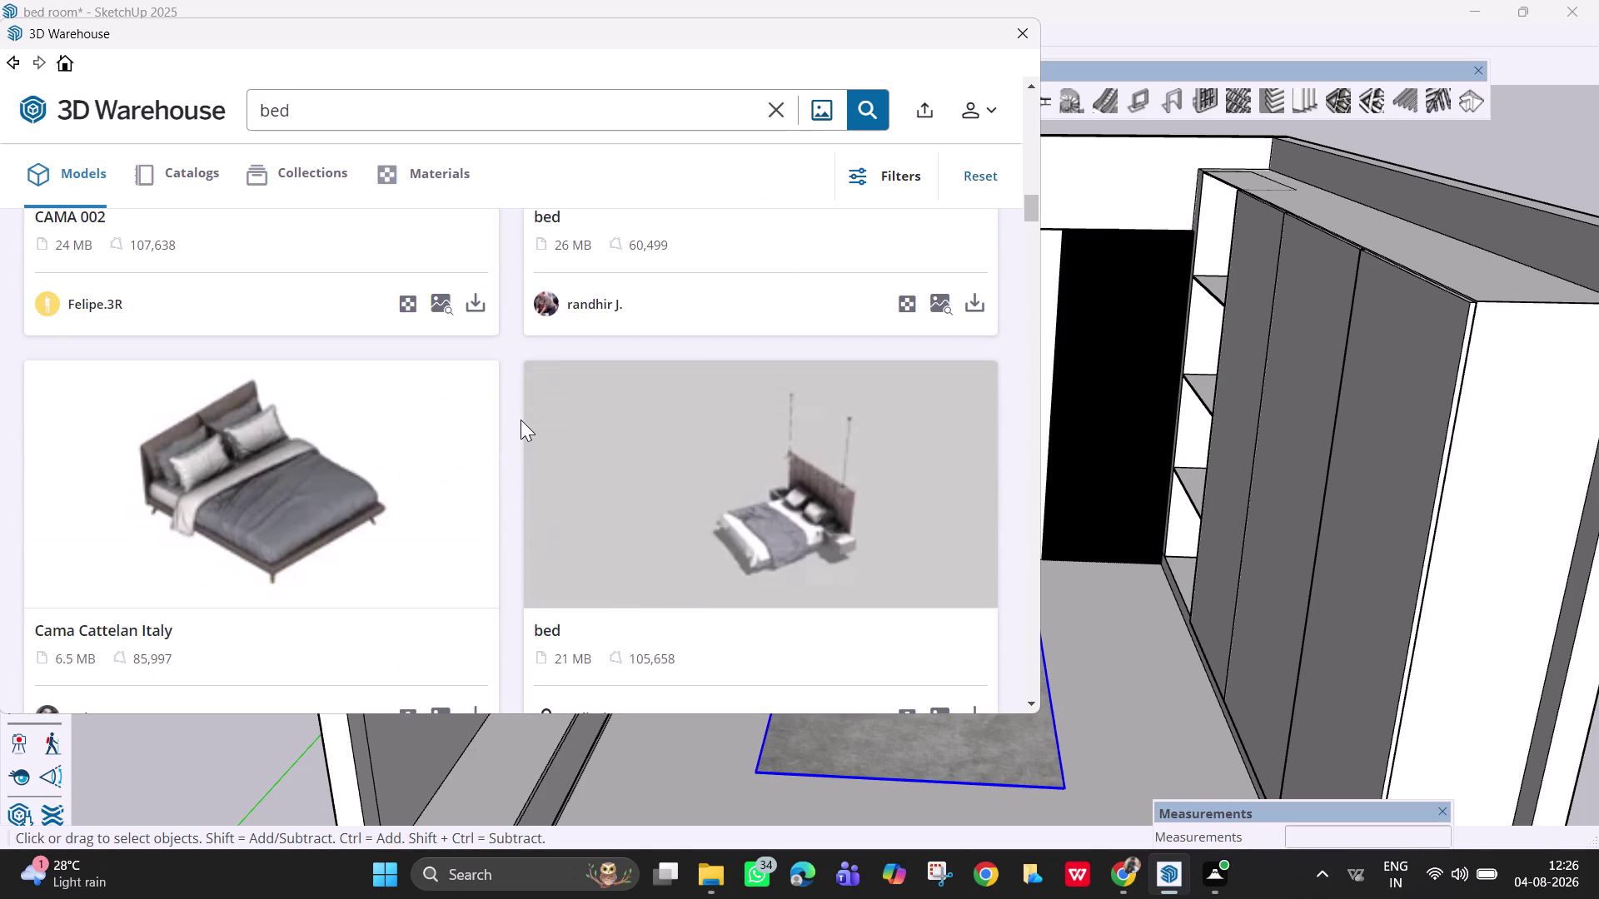
scroll(up, 3)
scroll(up, 3)
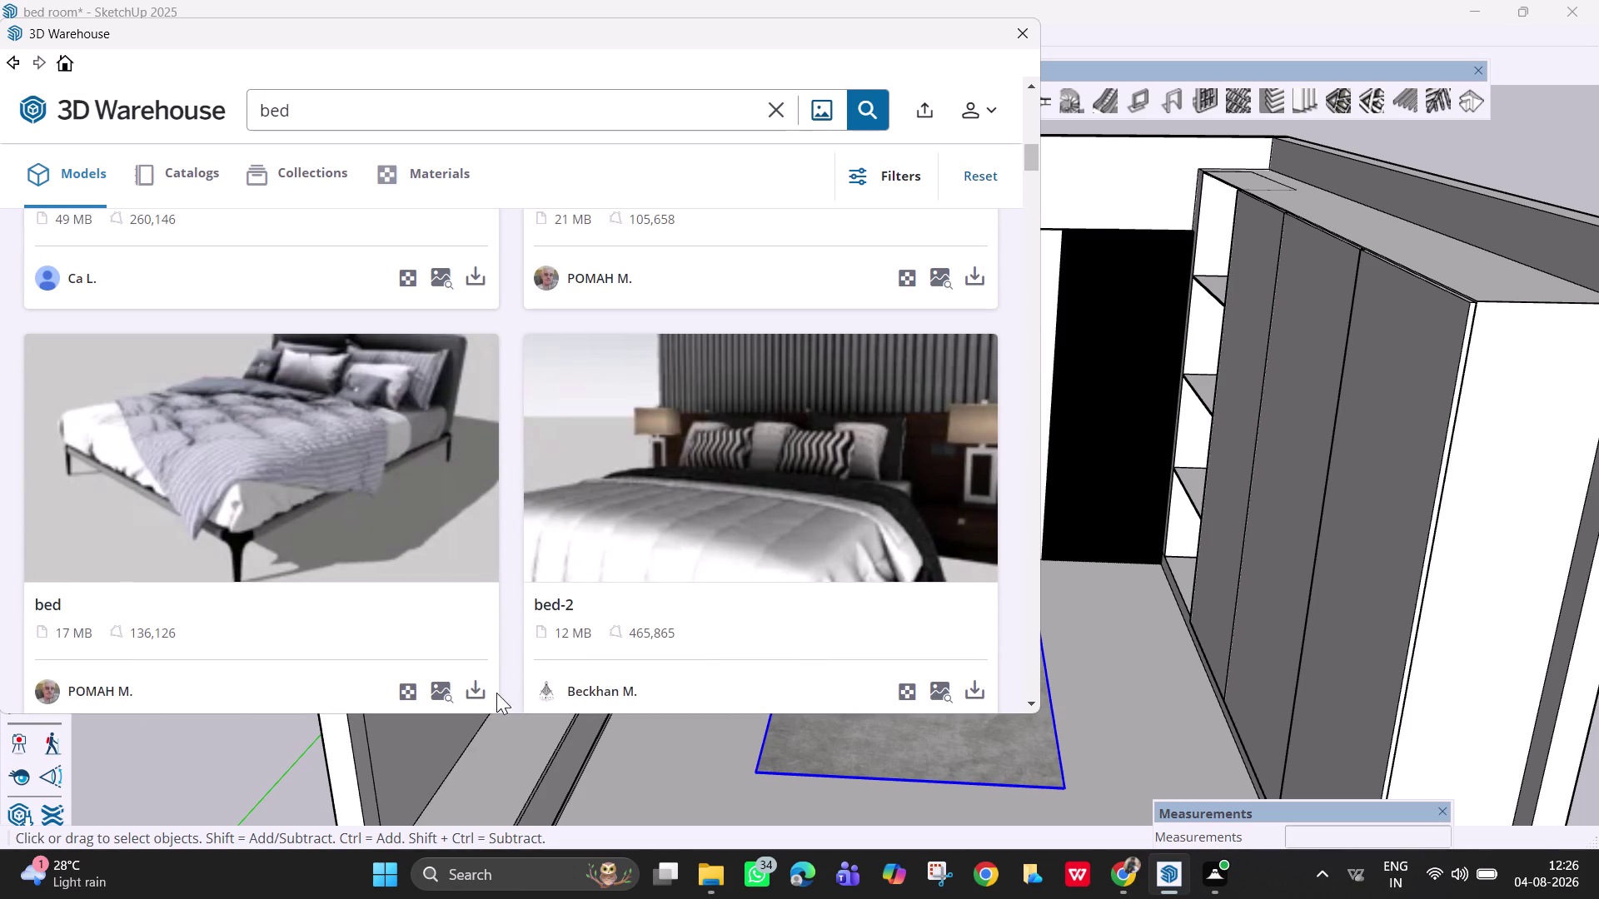
click(480, 693)
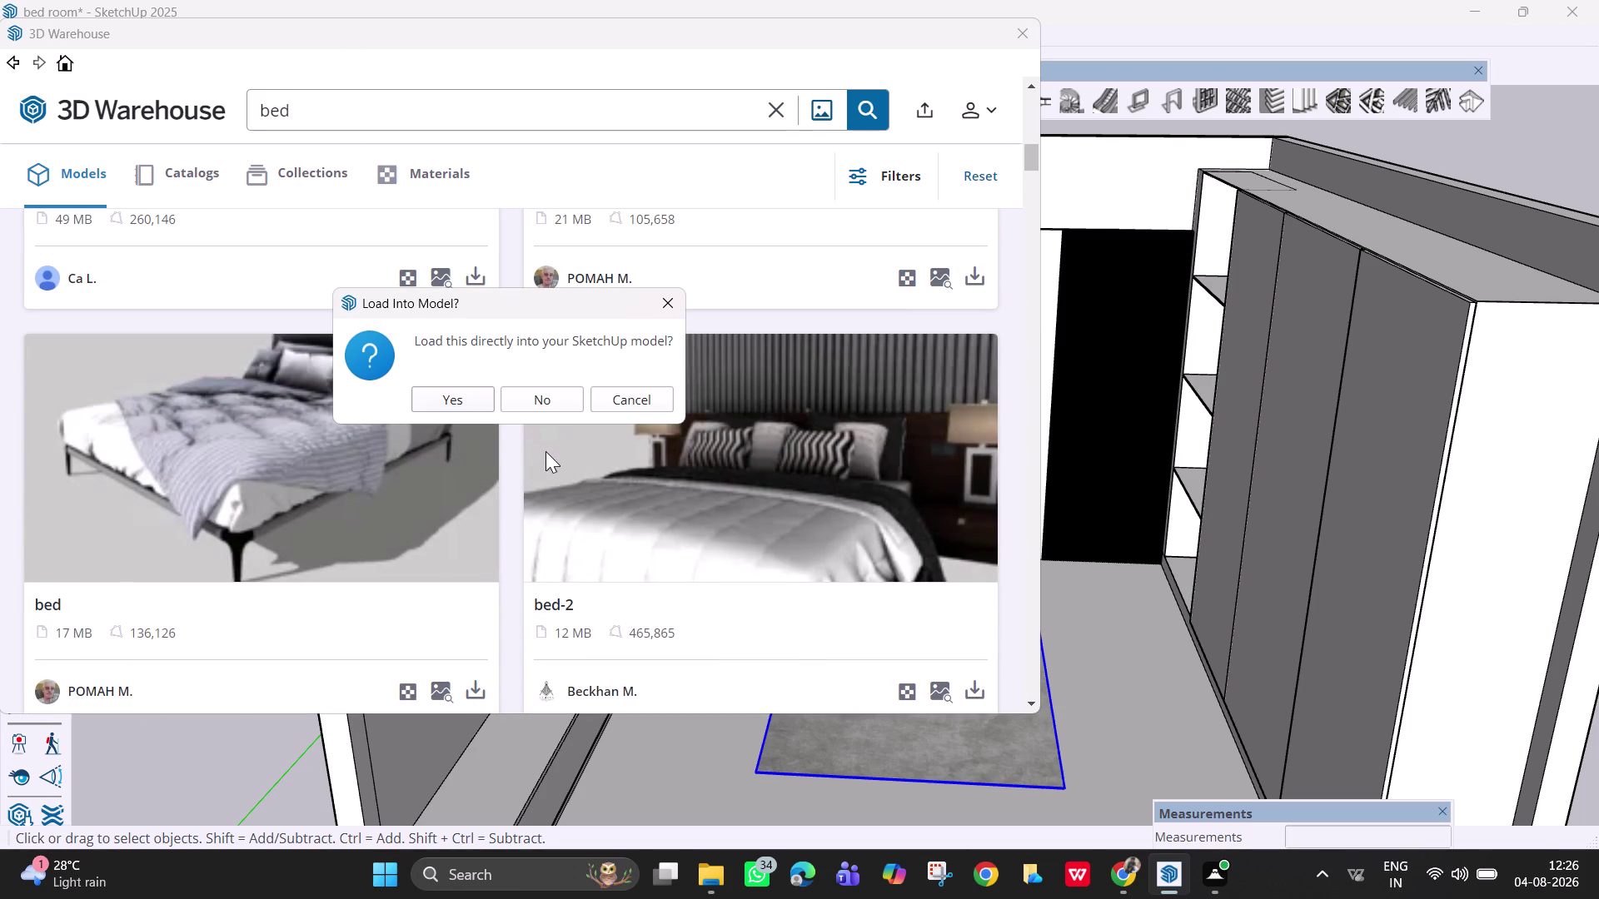
click(544, 404)
scroll(up, 3)
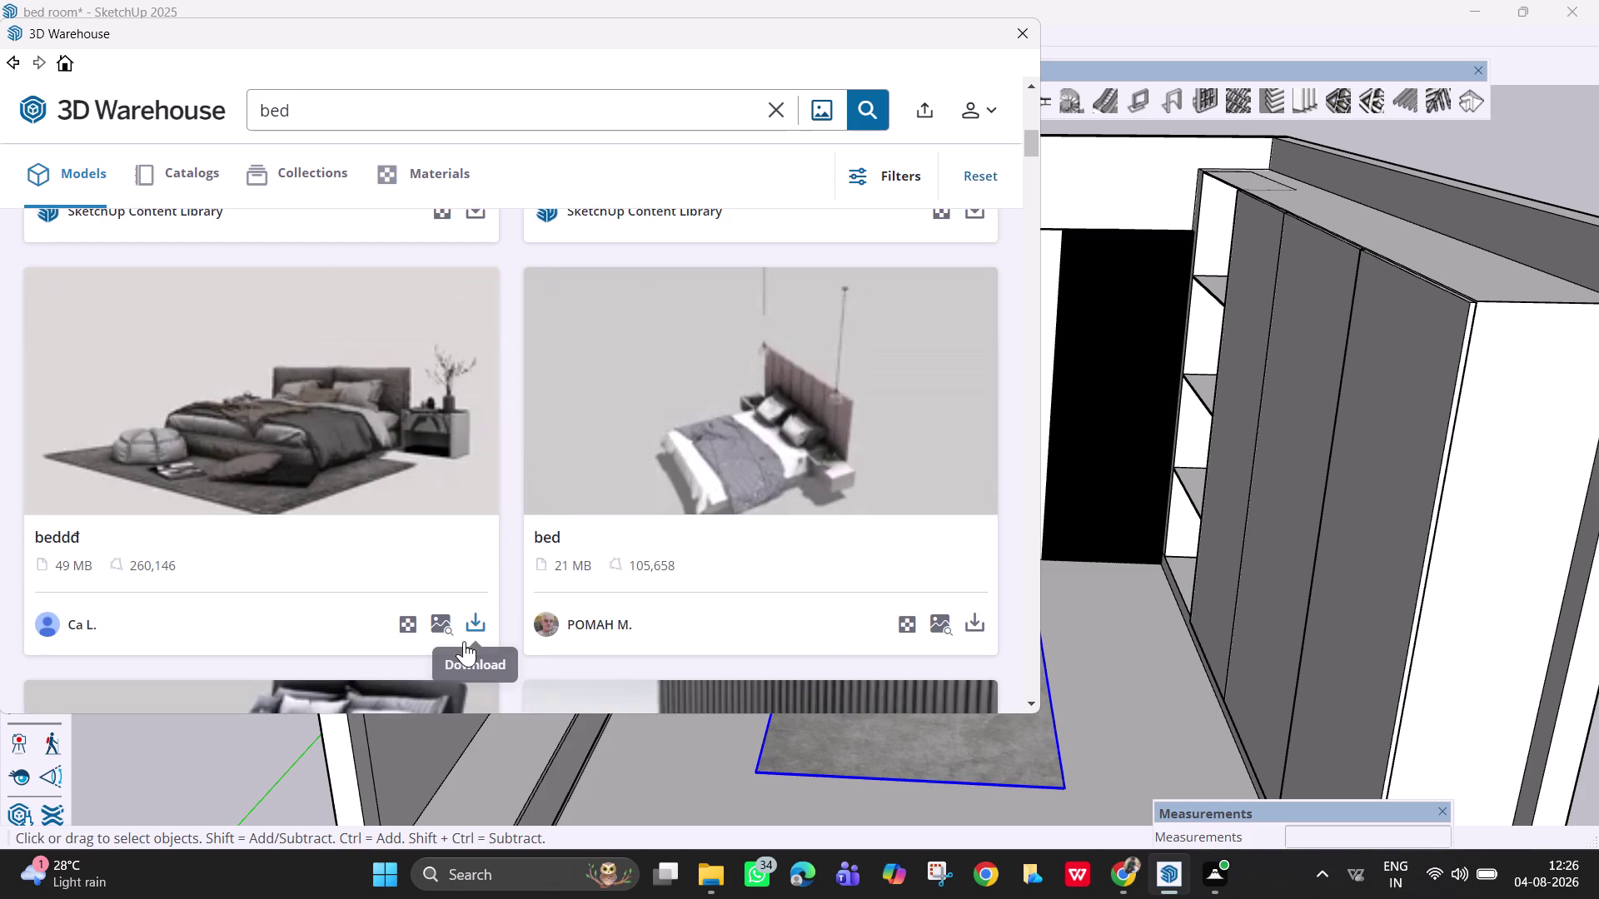
click(471, 634)
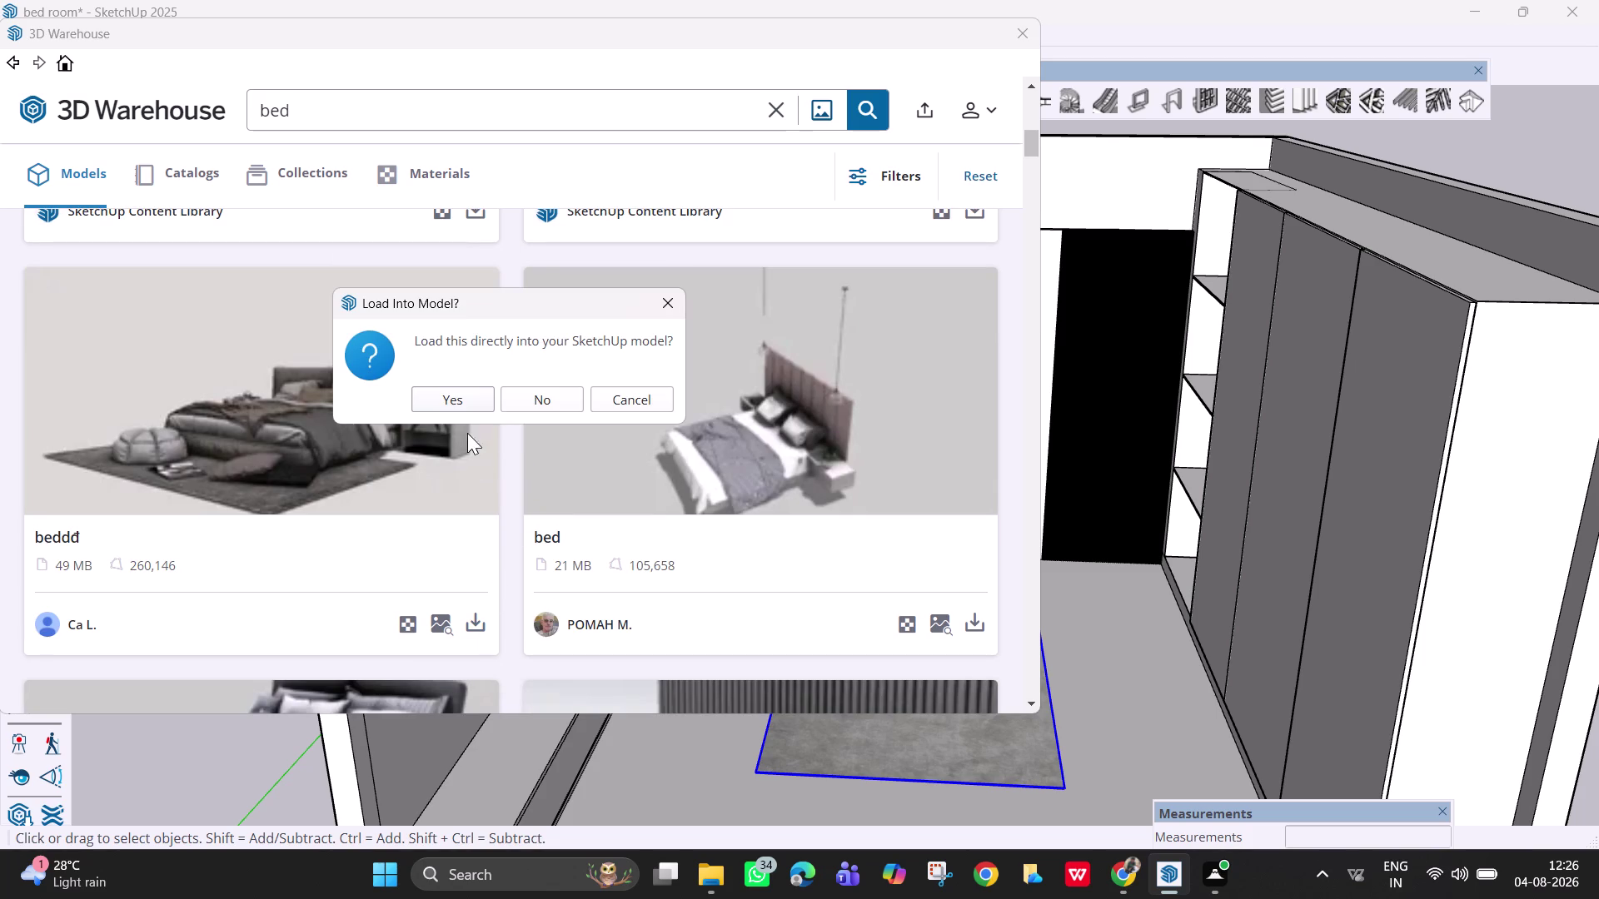
click(458, 405)
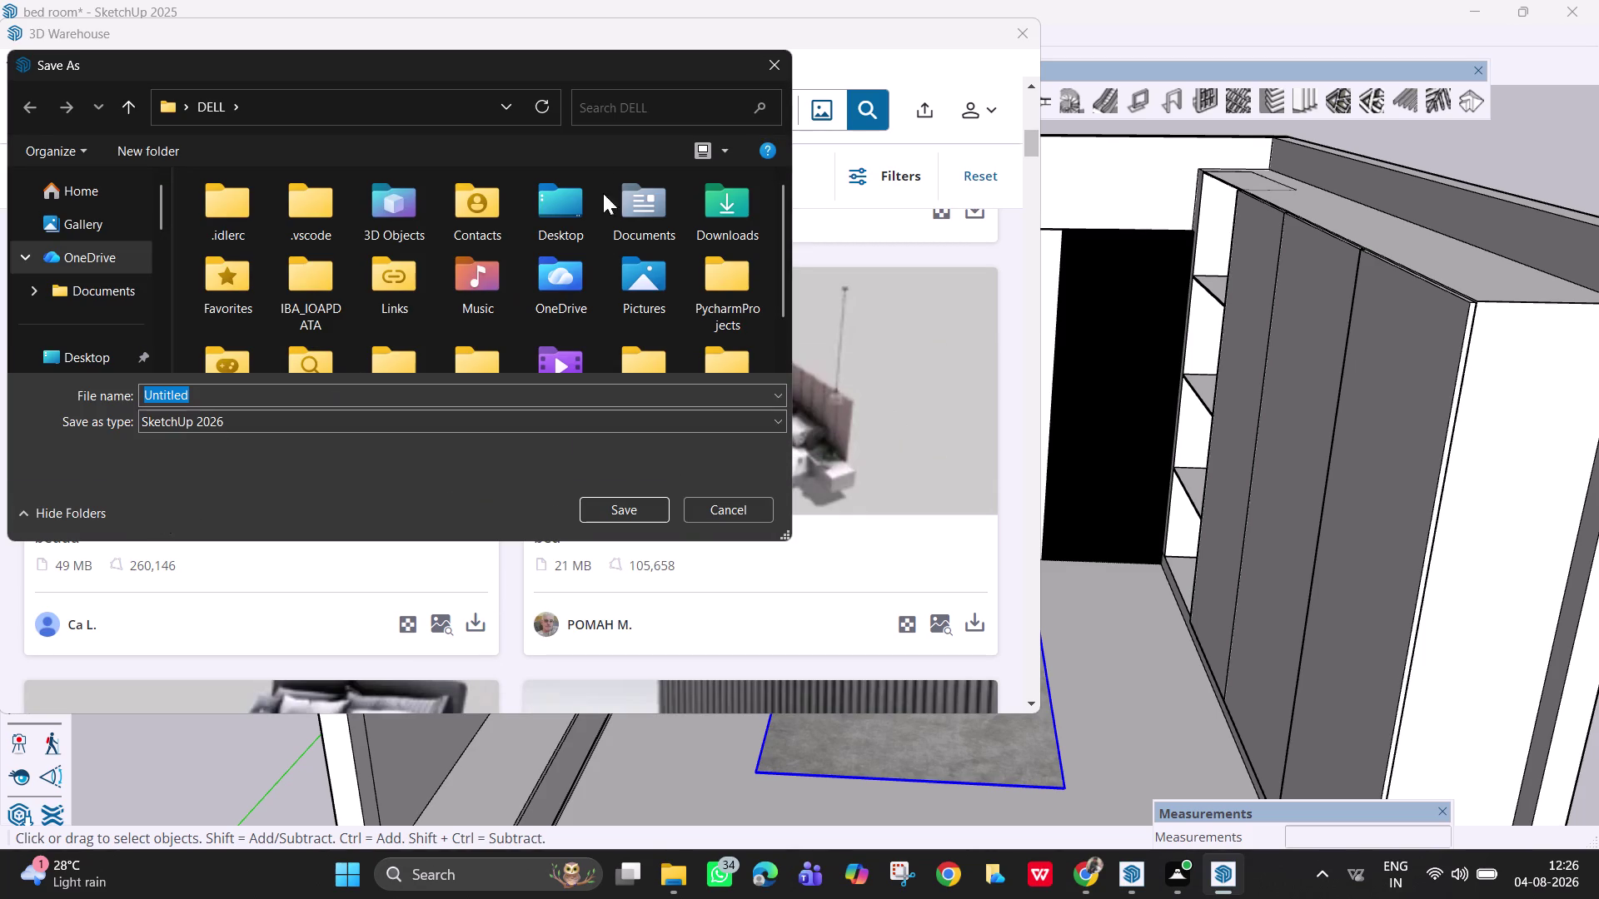
click(769, 70)
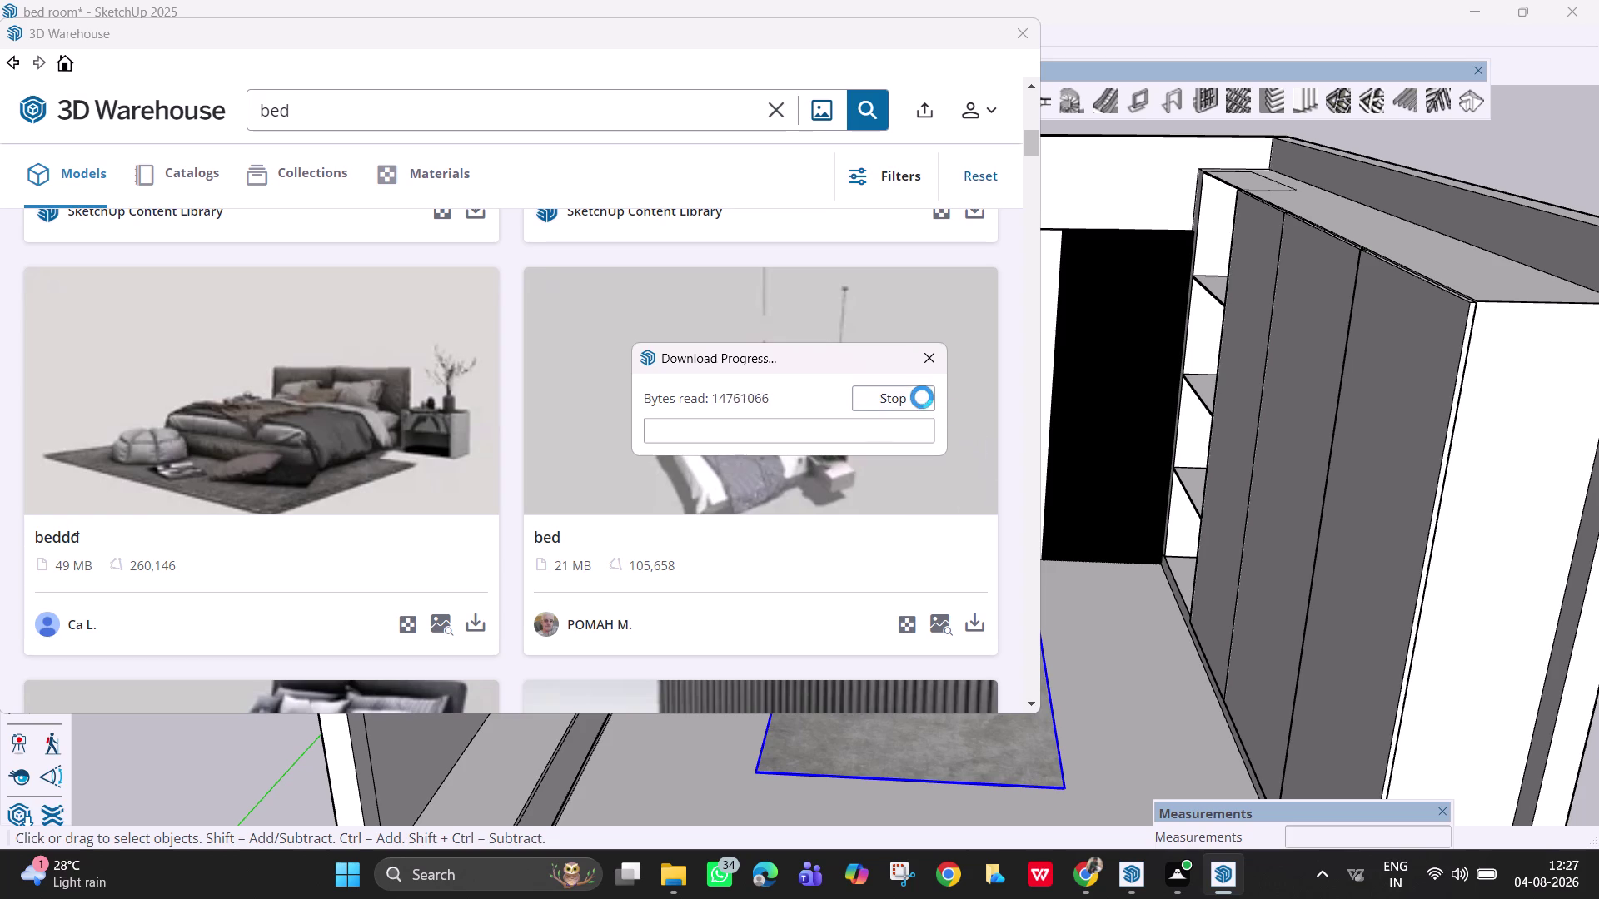
click(896, 396)
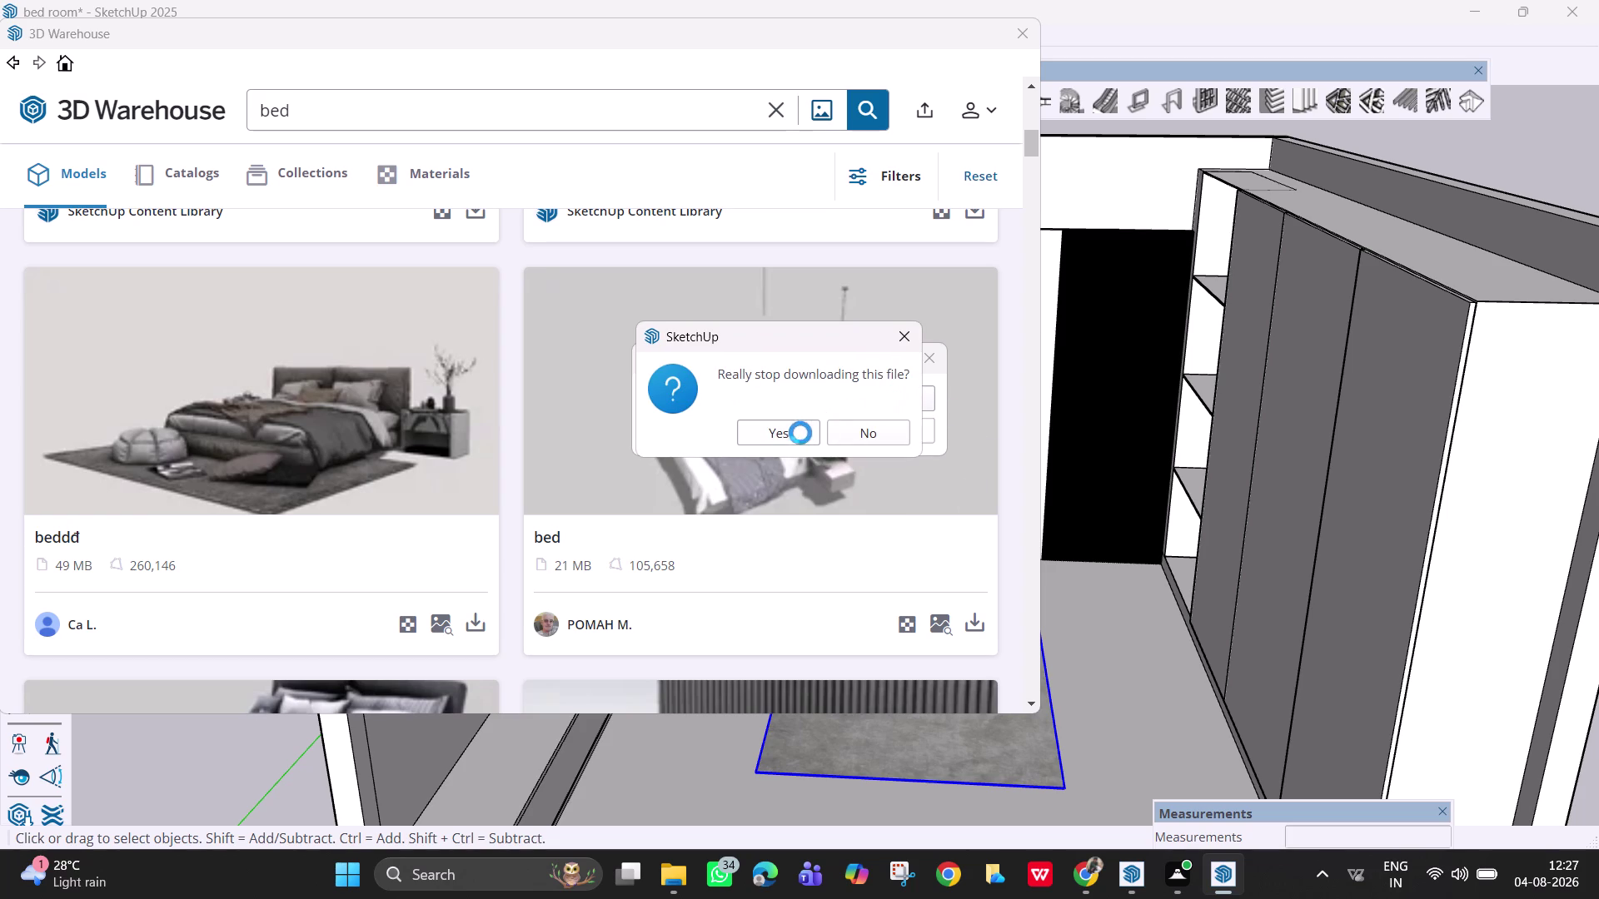
click(789, 433)
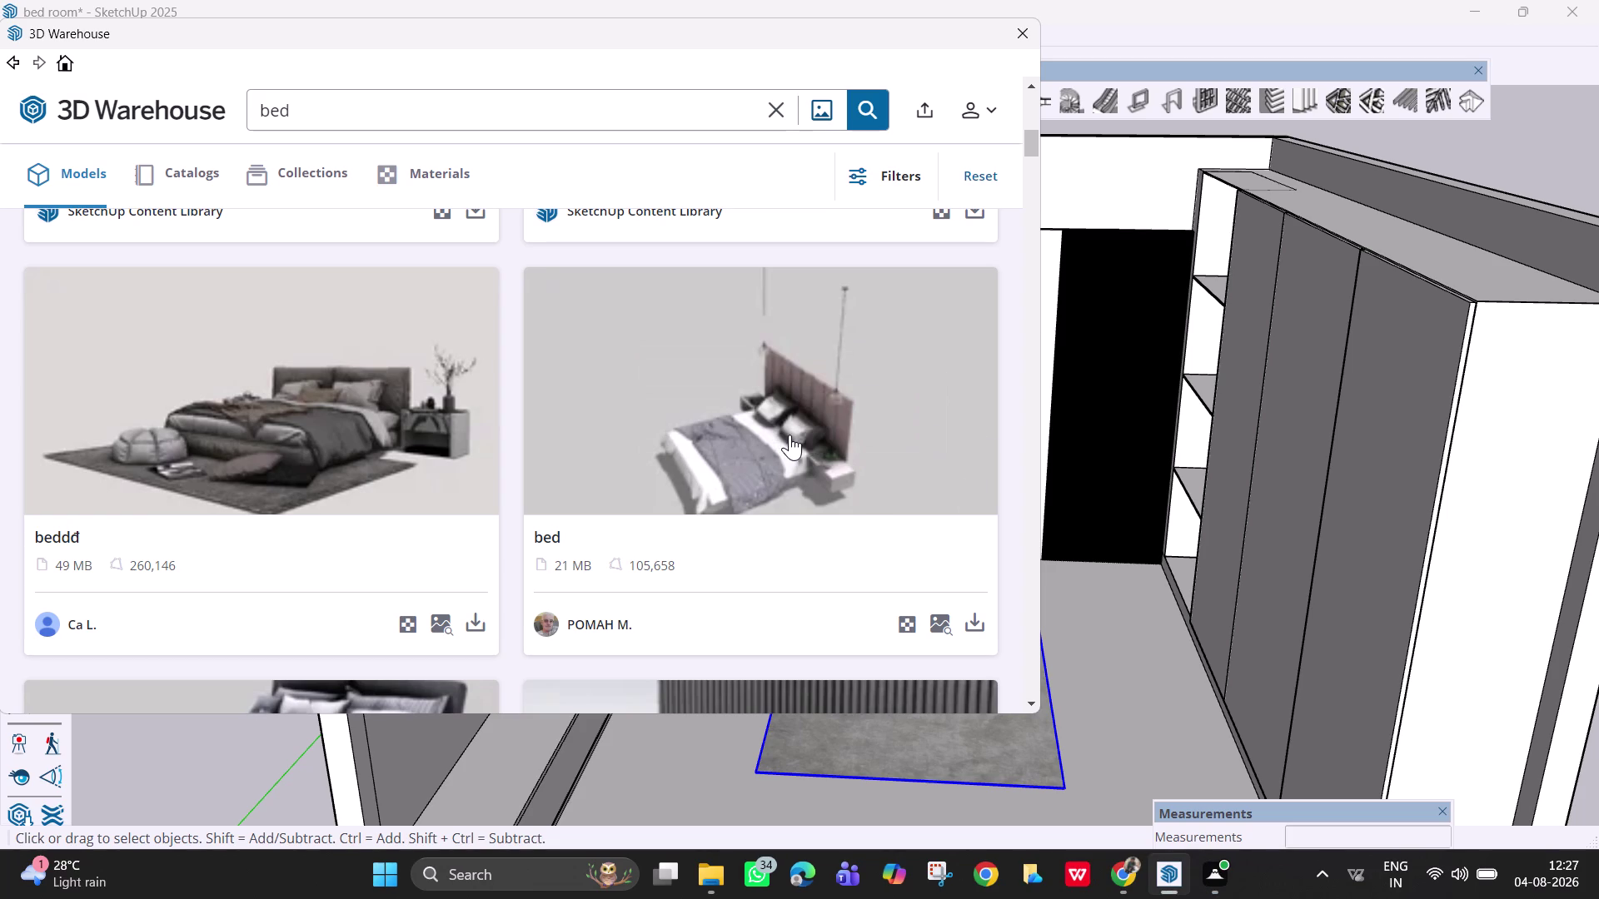
scroll(down, 3)
scroll(down, 3)
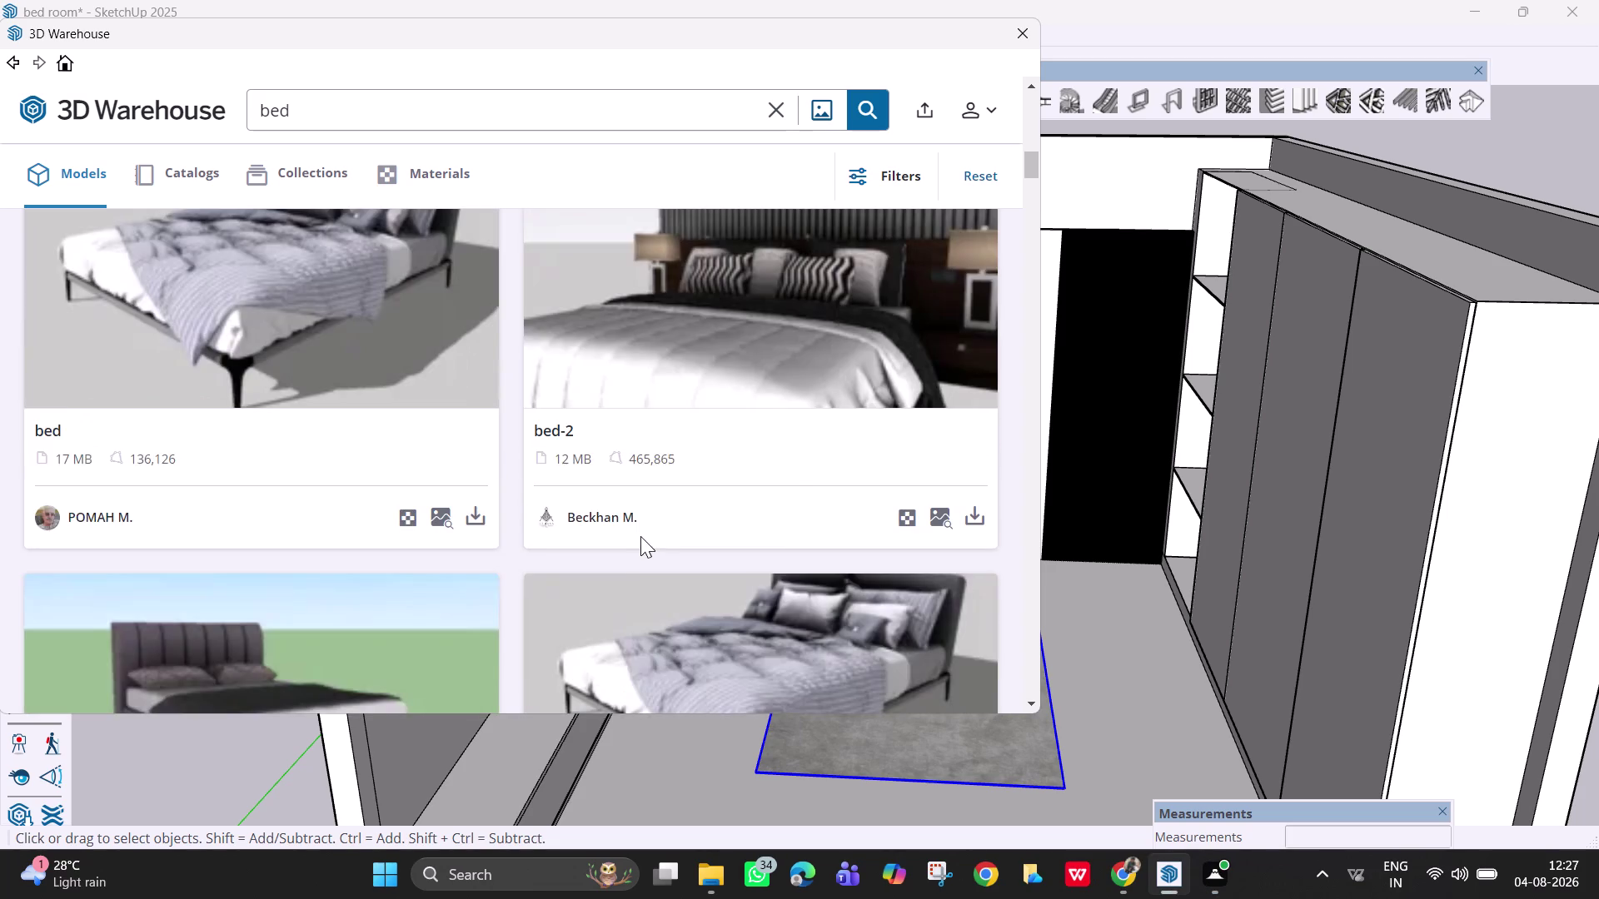
scroll(up, 3)
scroll(down, 3)
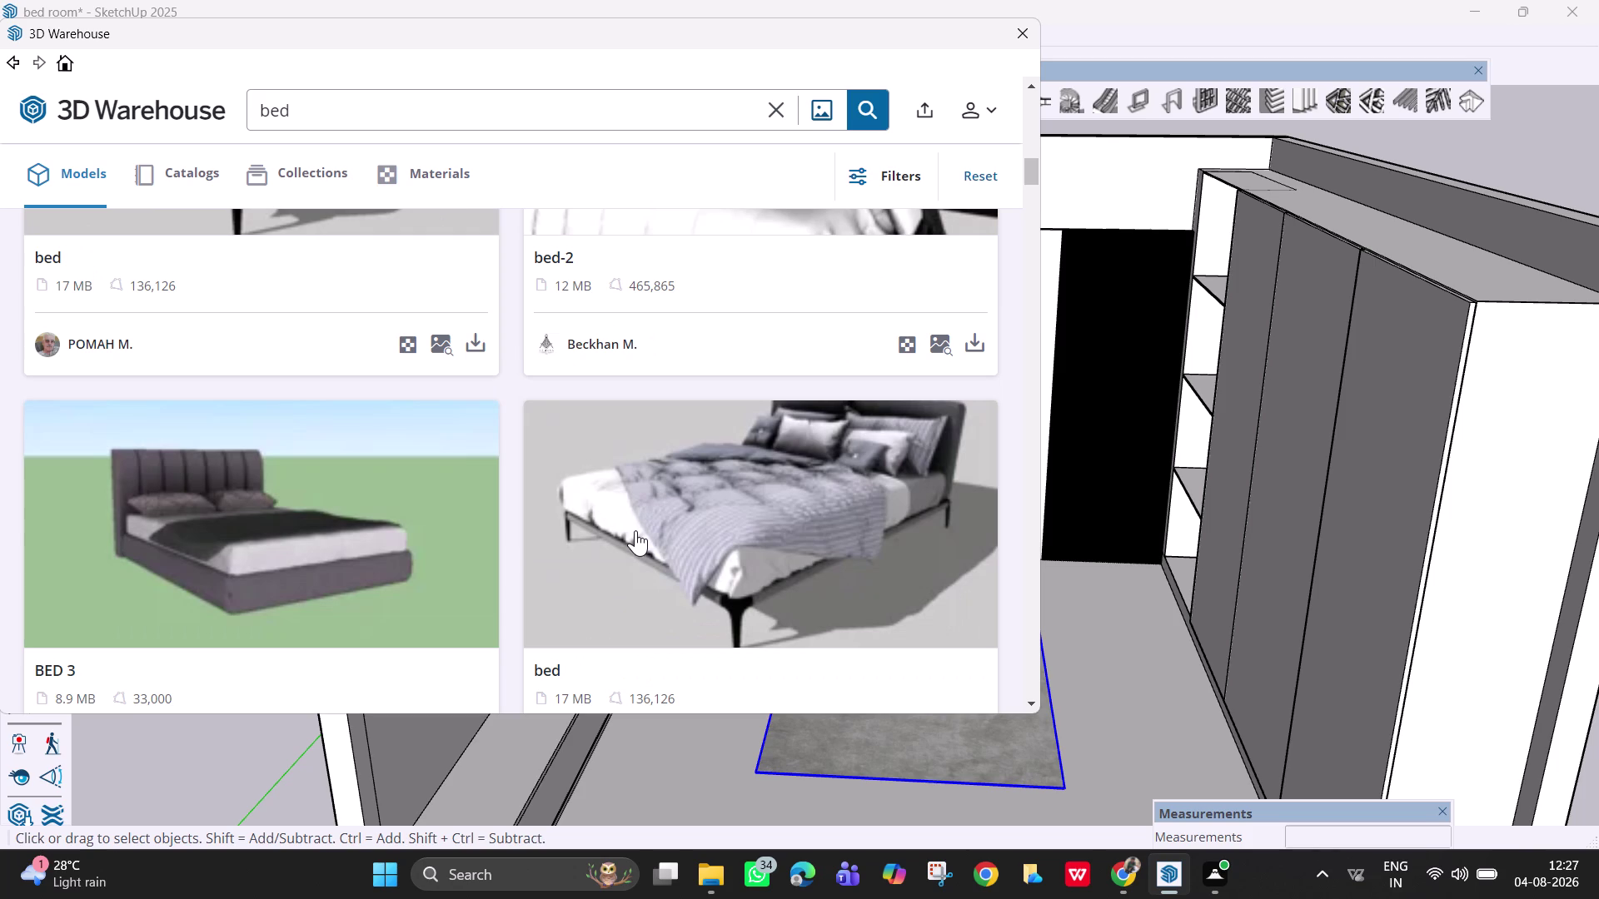
scroll(down, 3)
scroll(down, 3)
scroll(down, 3)
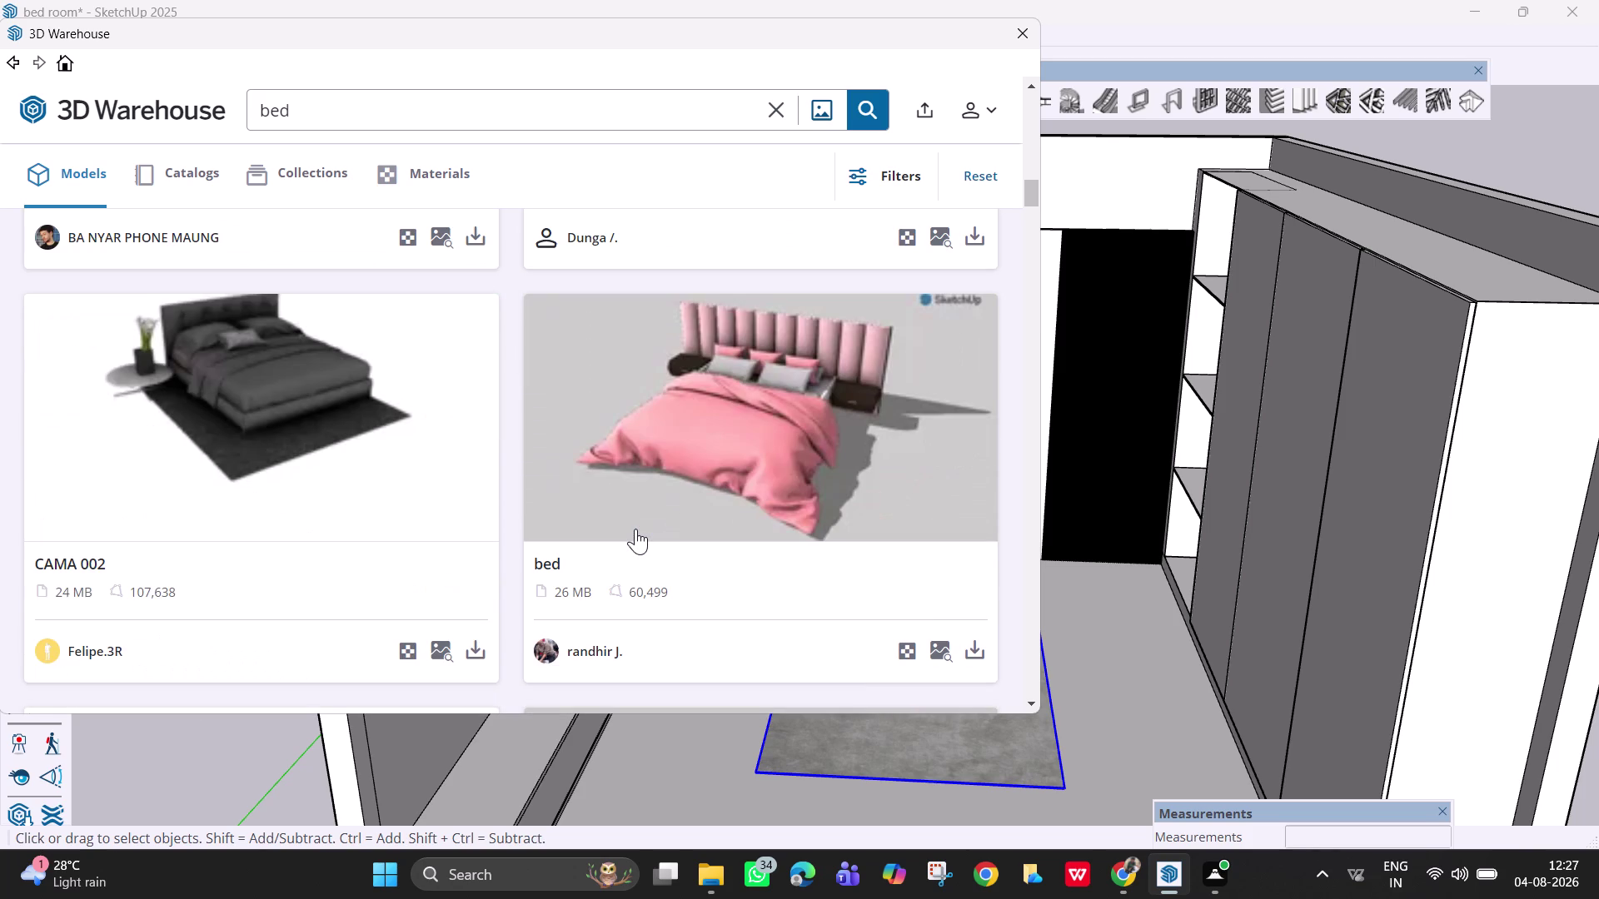
scroll(down, 3)
scroll(down, 3)
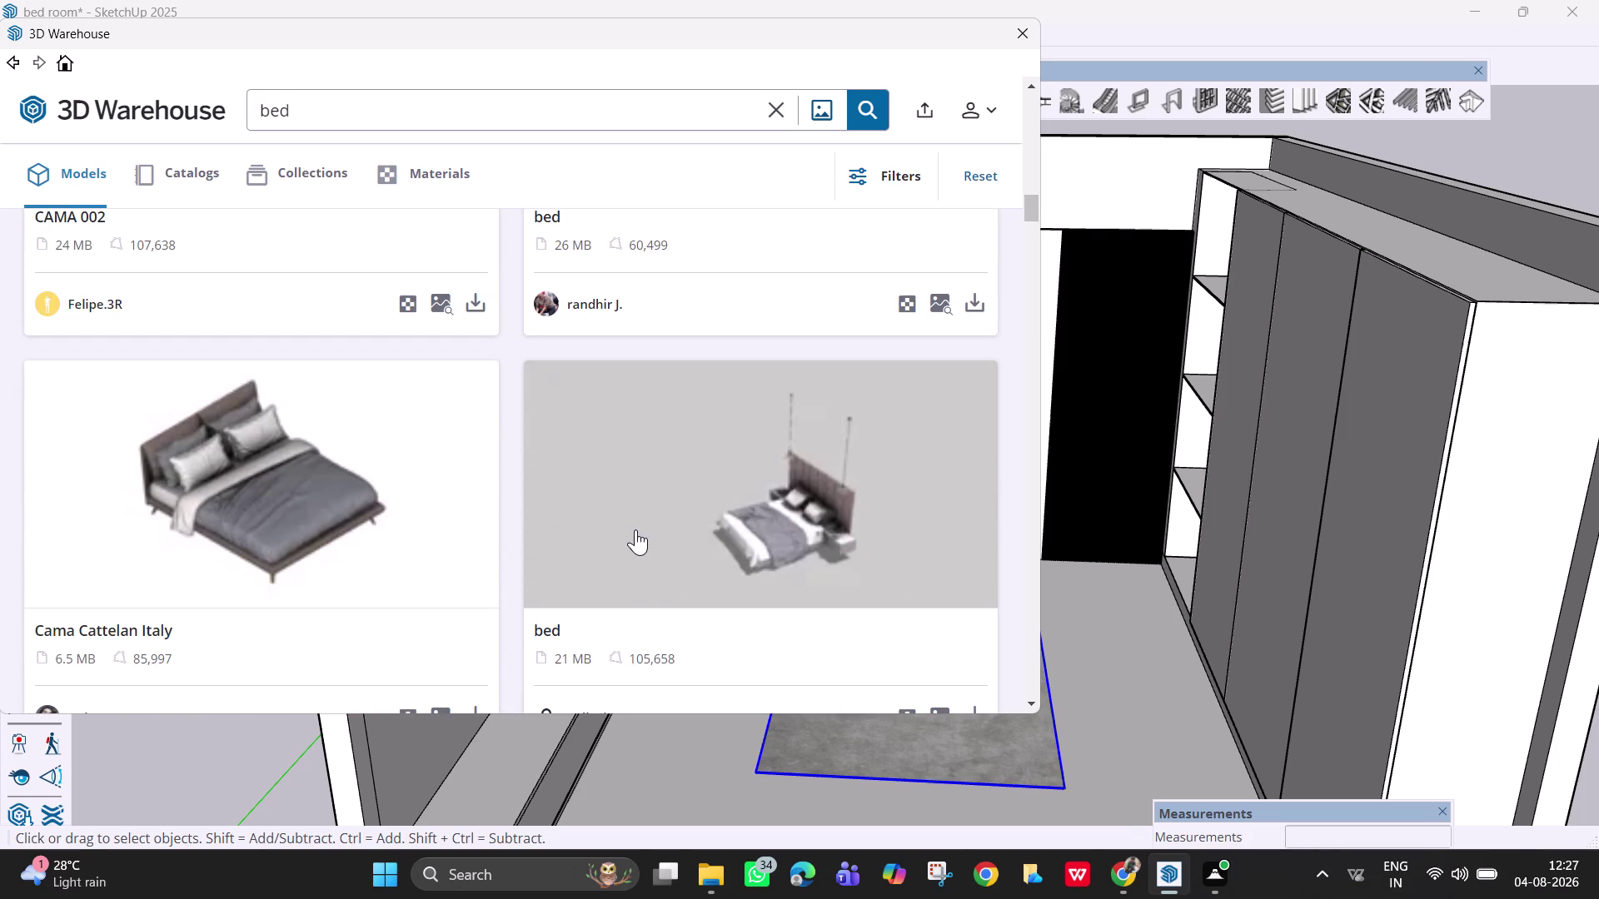
scroll(down, 3)
scroll(down, 3)
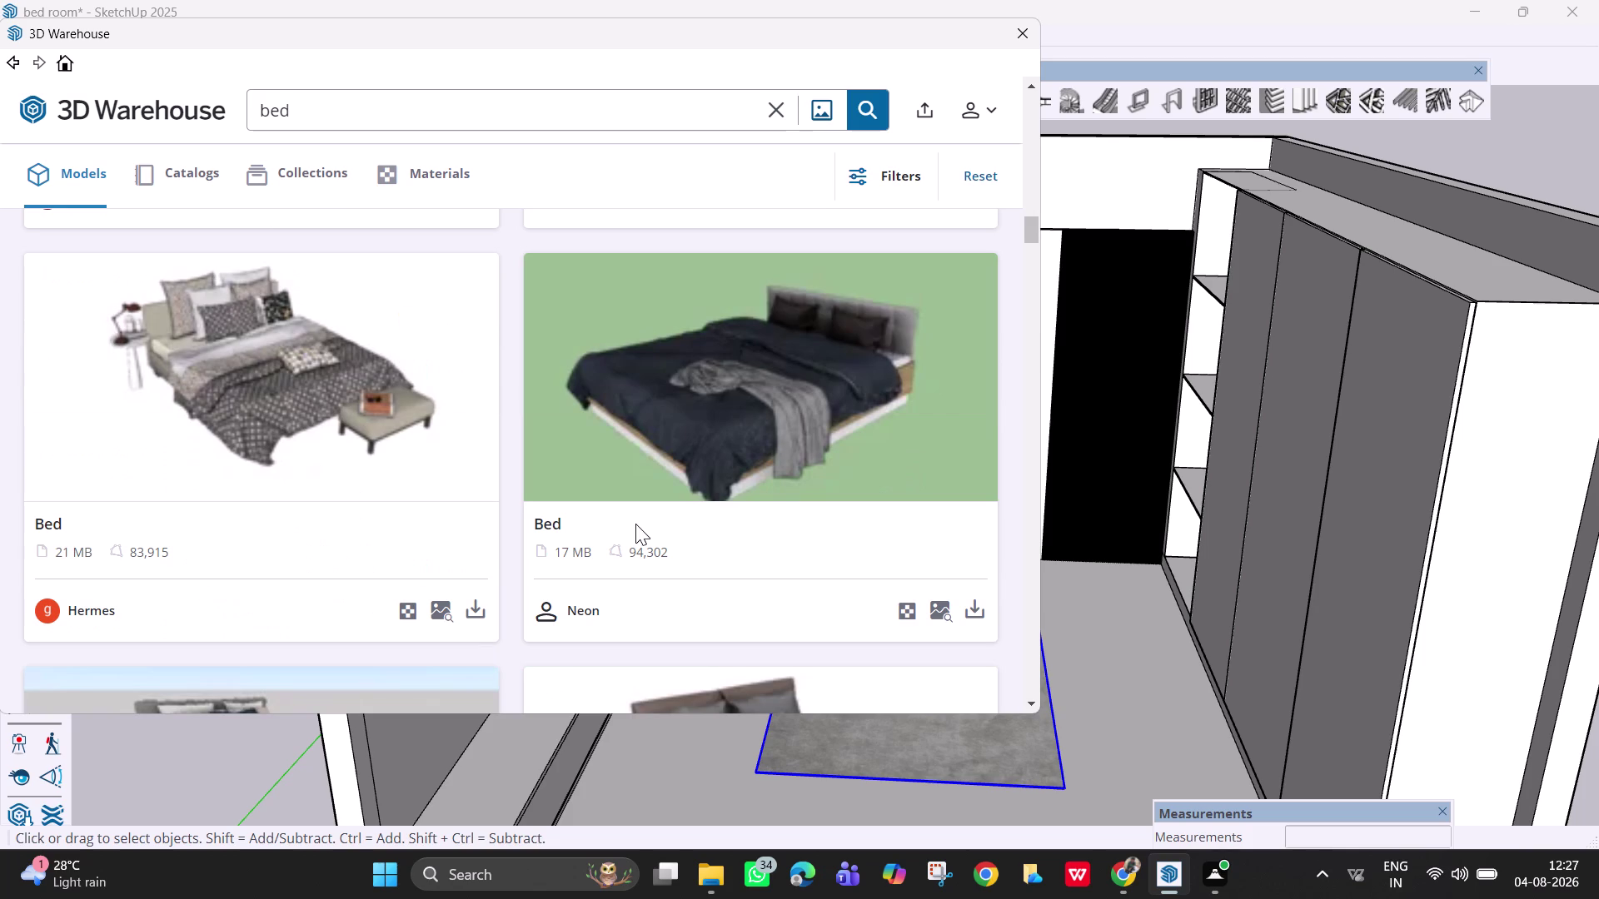
scroll(down, 3)
scroll(down, 3)
scroll(down, 3)
scroll(down, 3)
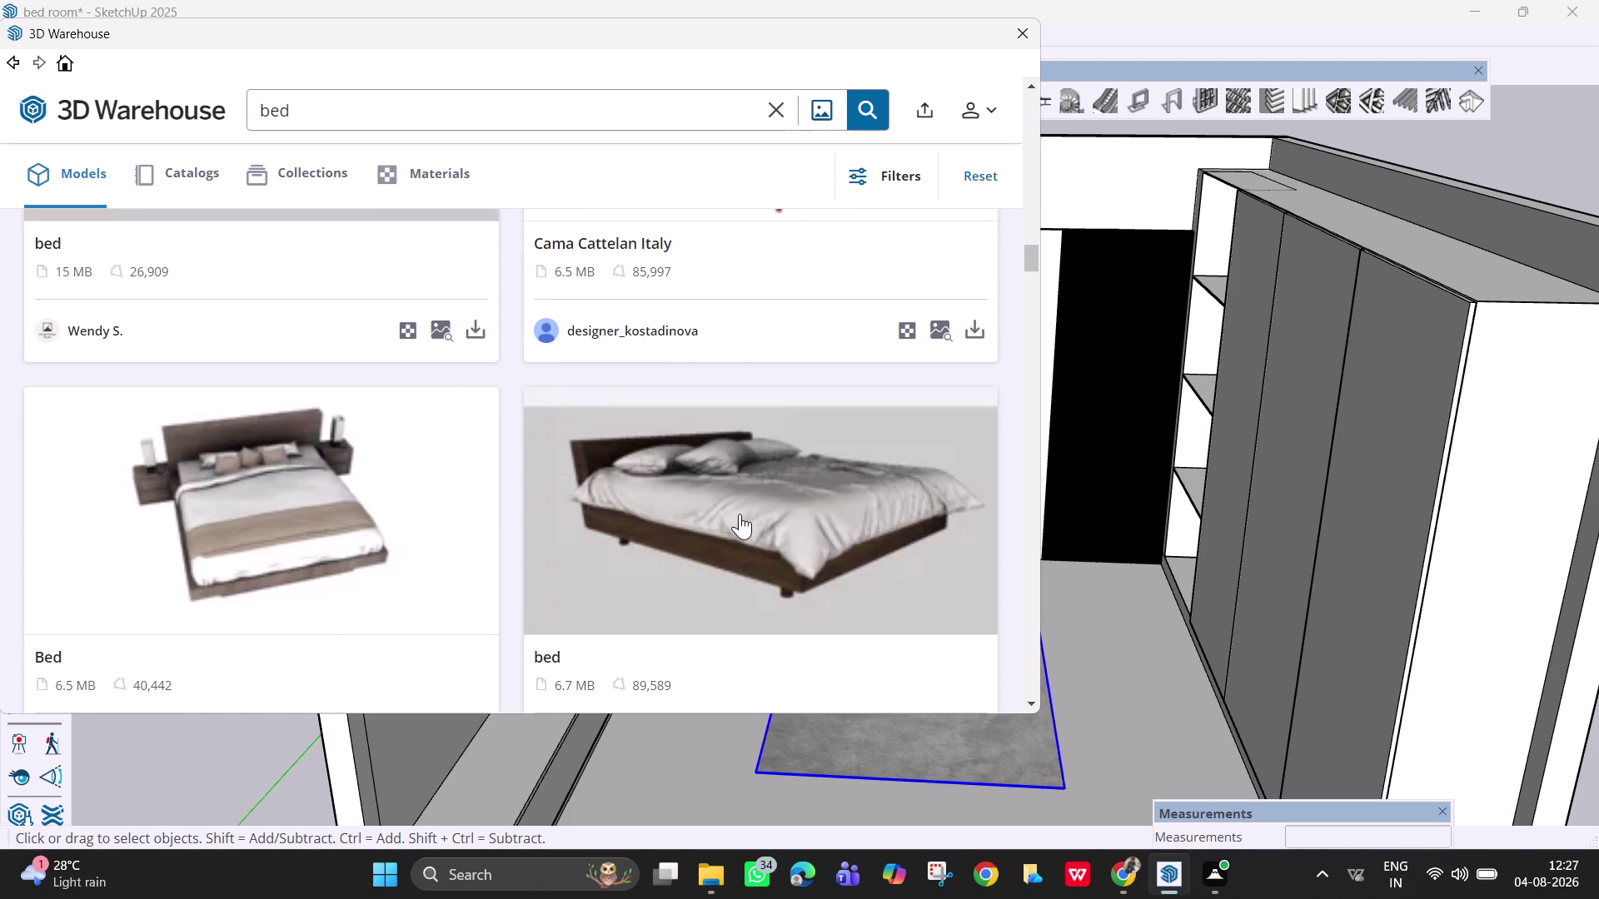
scroll(down, 3)
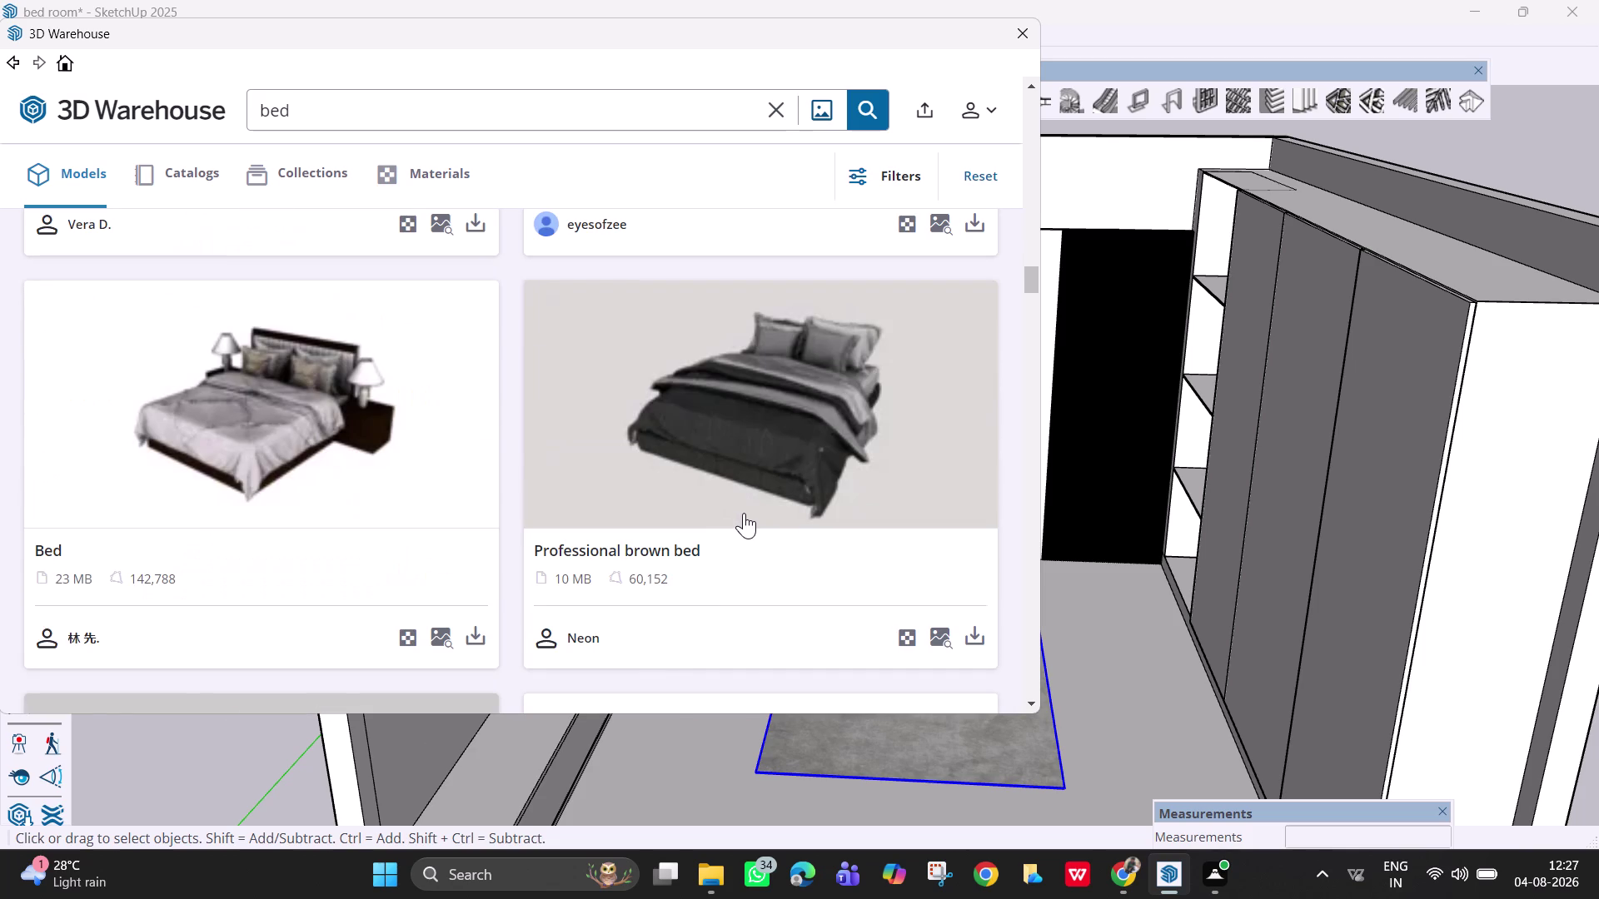
scroll(down, 3)
scroll(down, 3)
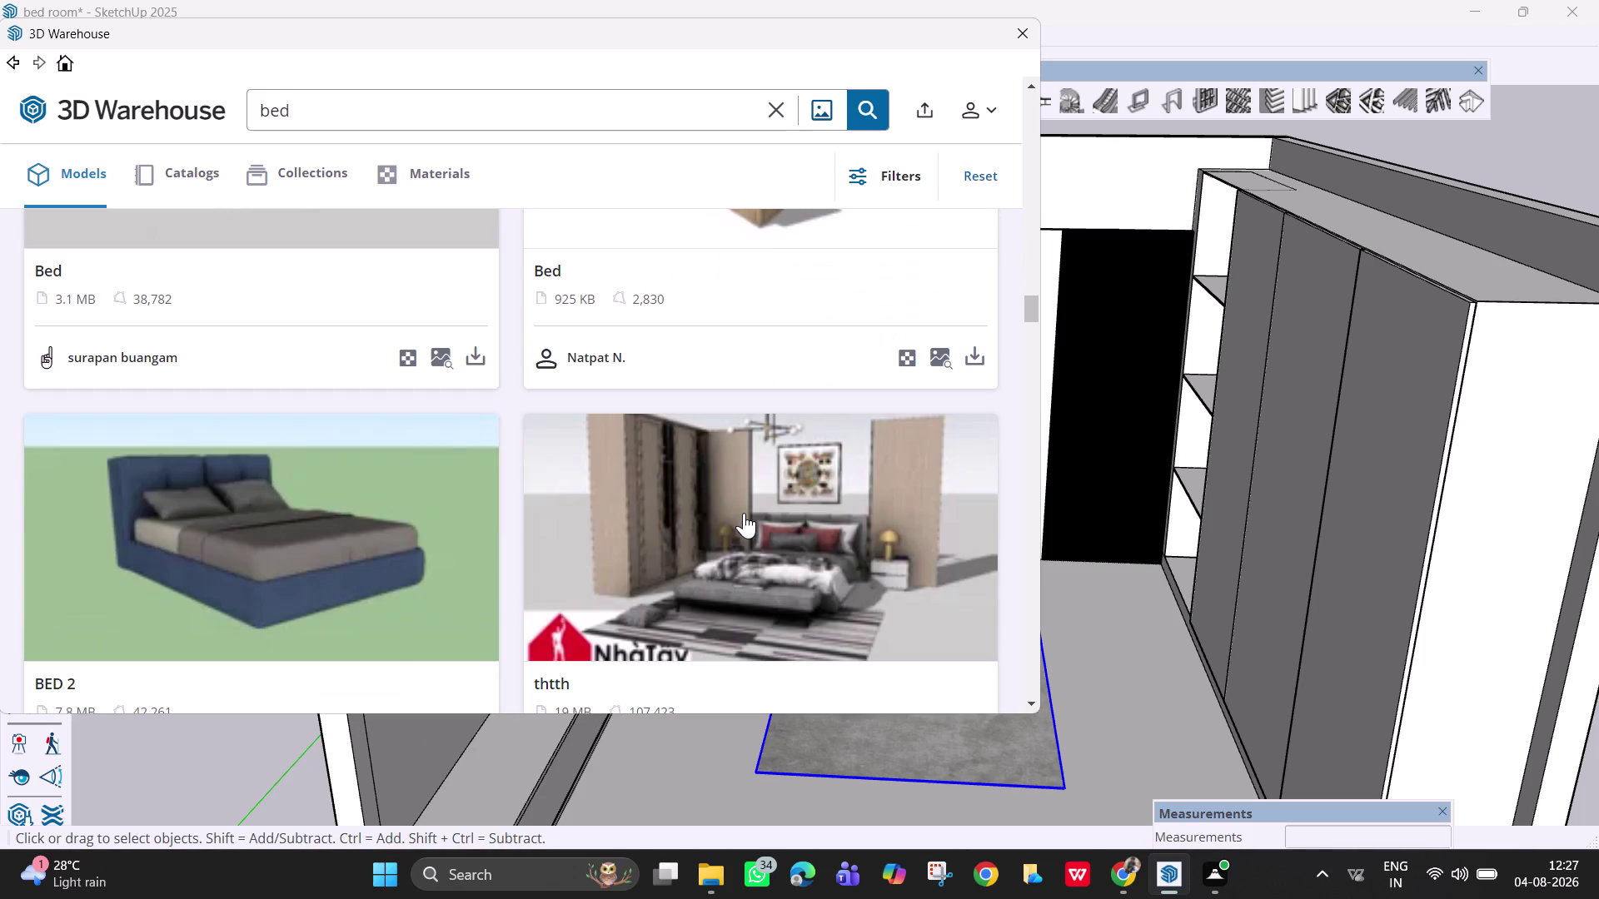
scroll(down, 3)
scroll(down, 3)
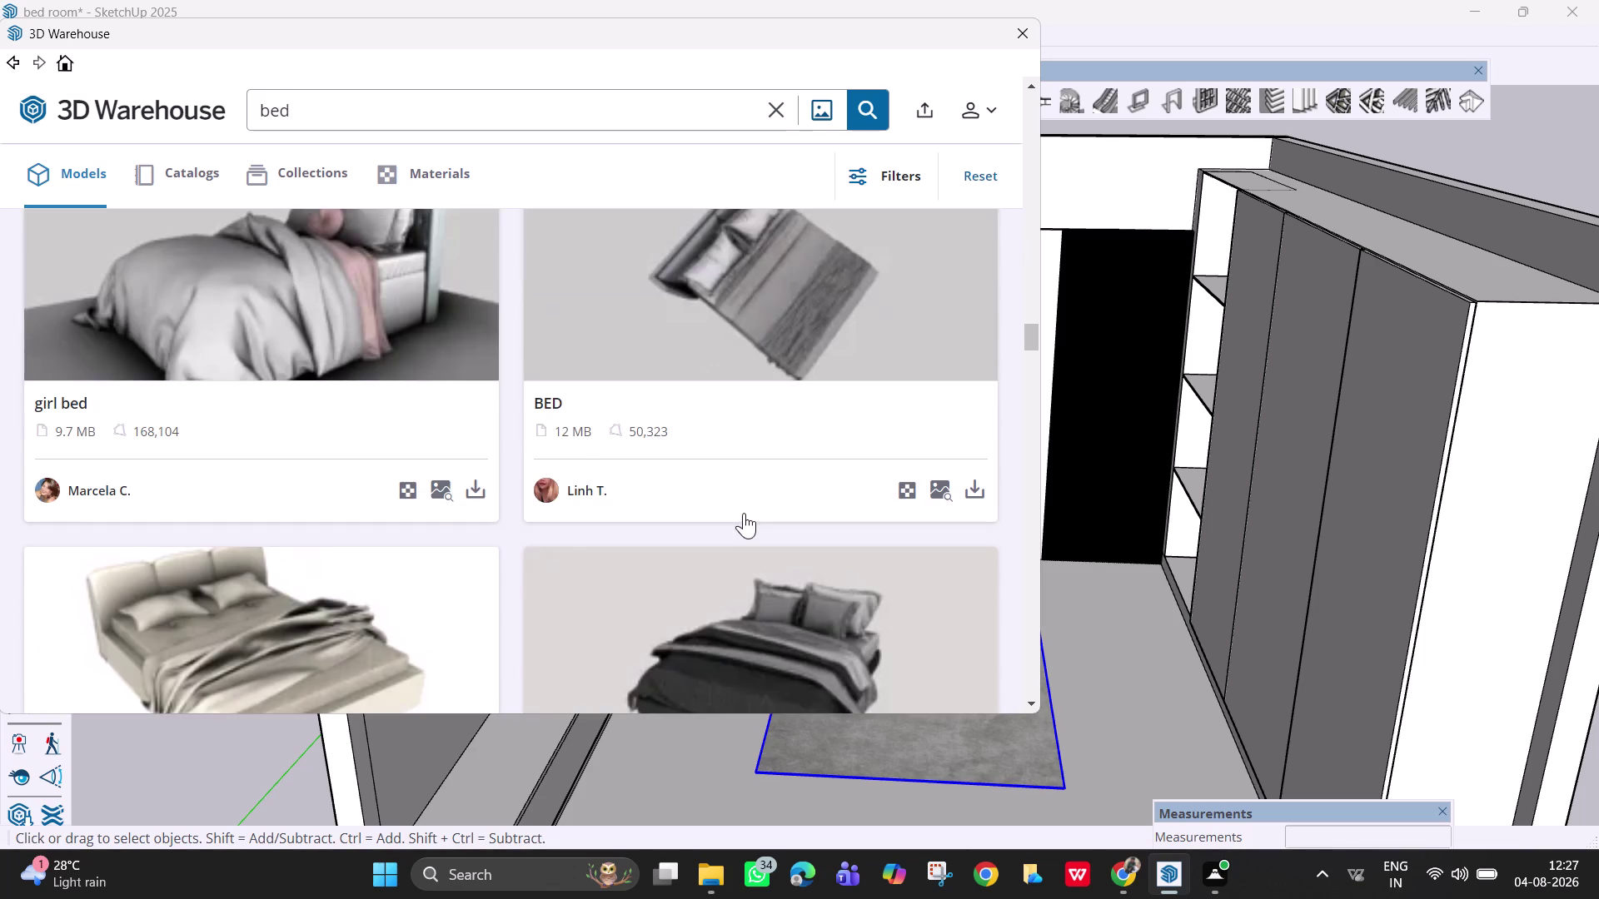
scroll(down, 3)
scroll(down, 3)
scroll(down, 3)
scroll(down, 3)
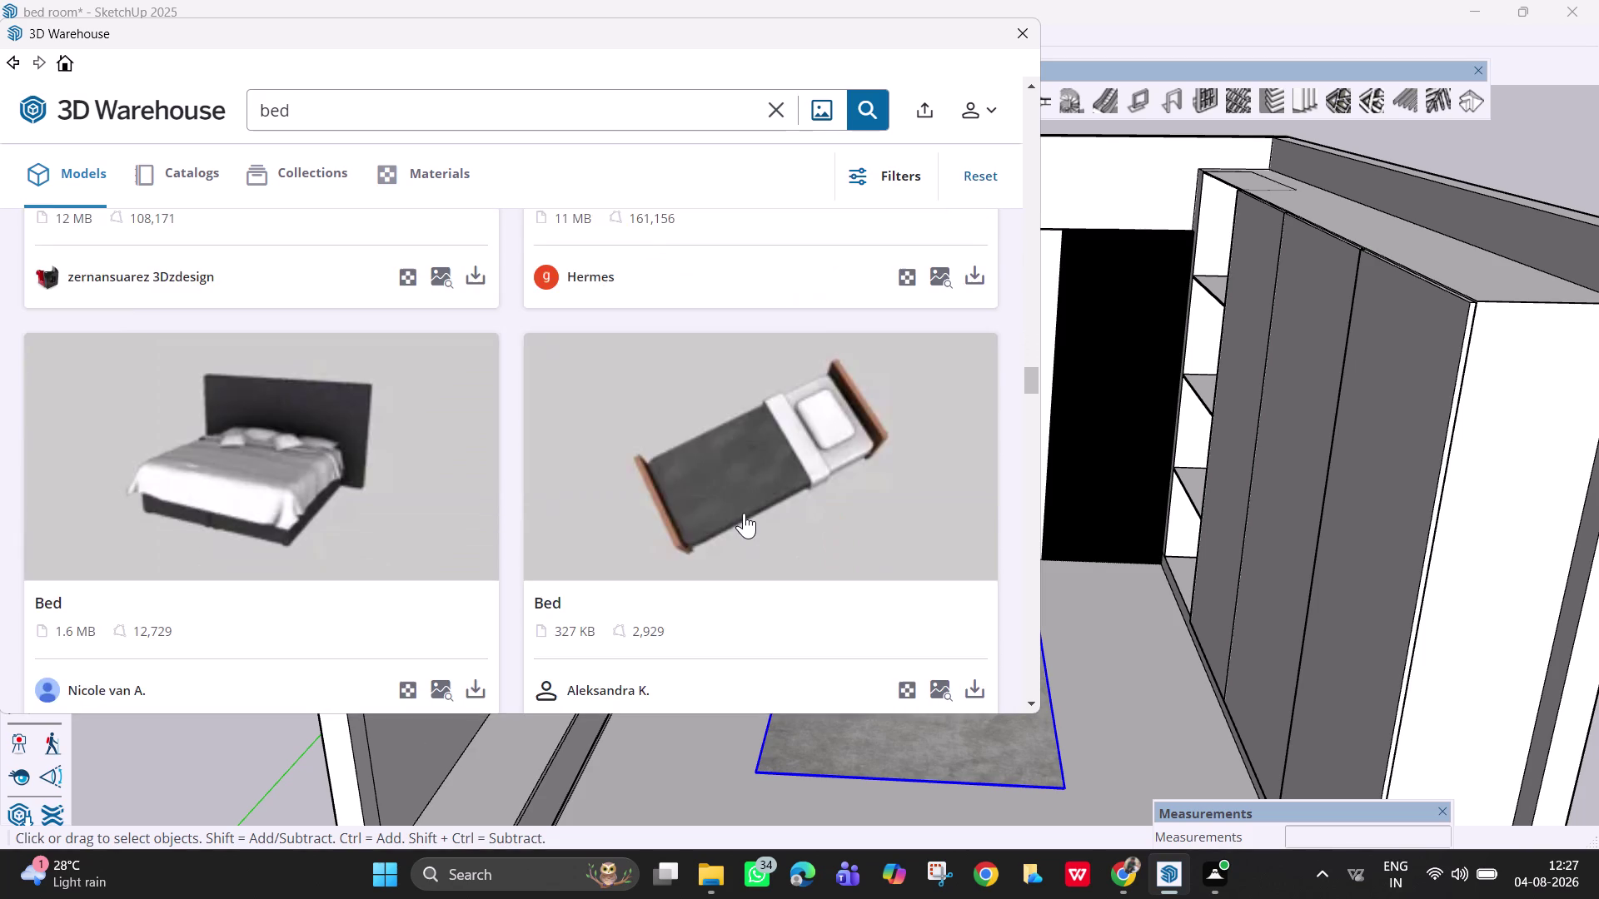
scroll(down, 3)
scroll(down, 3)
scroll(down, 3)
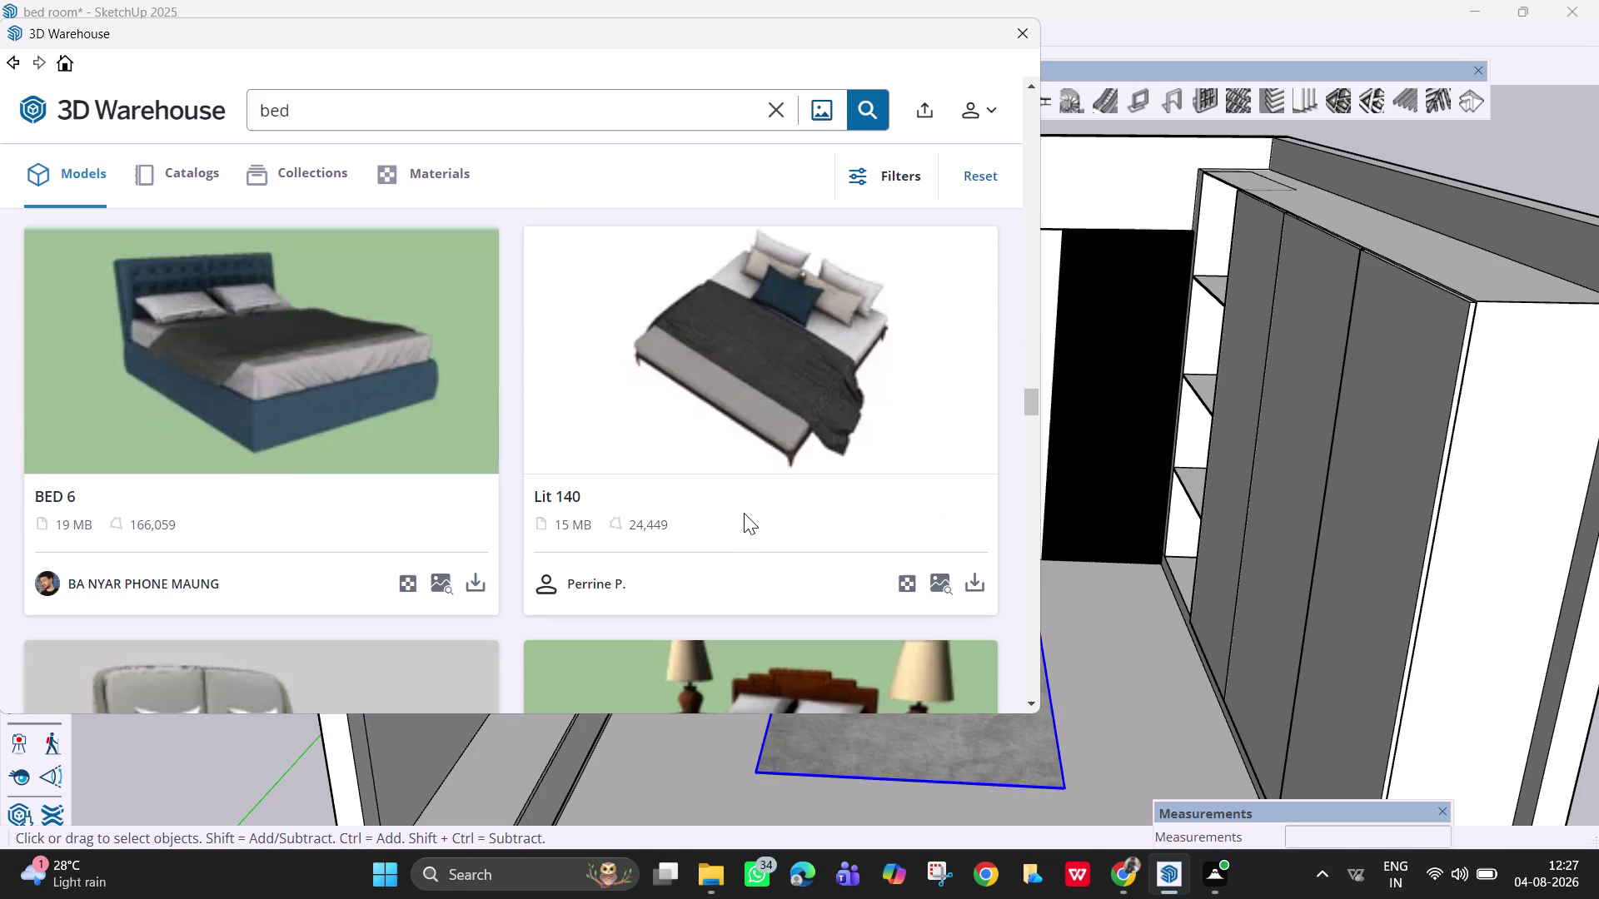
scroll(down, 3)
scroll(down, 3)
scroll(down, 3)
scroll(down, 3)
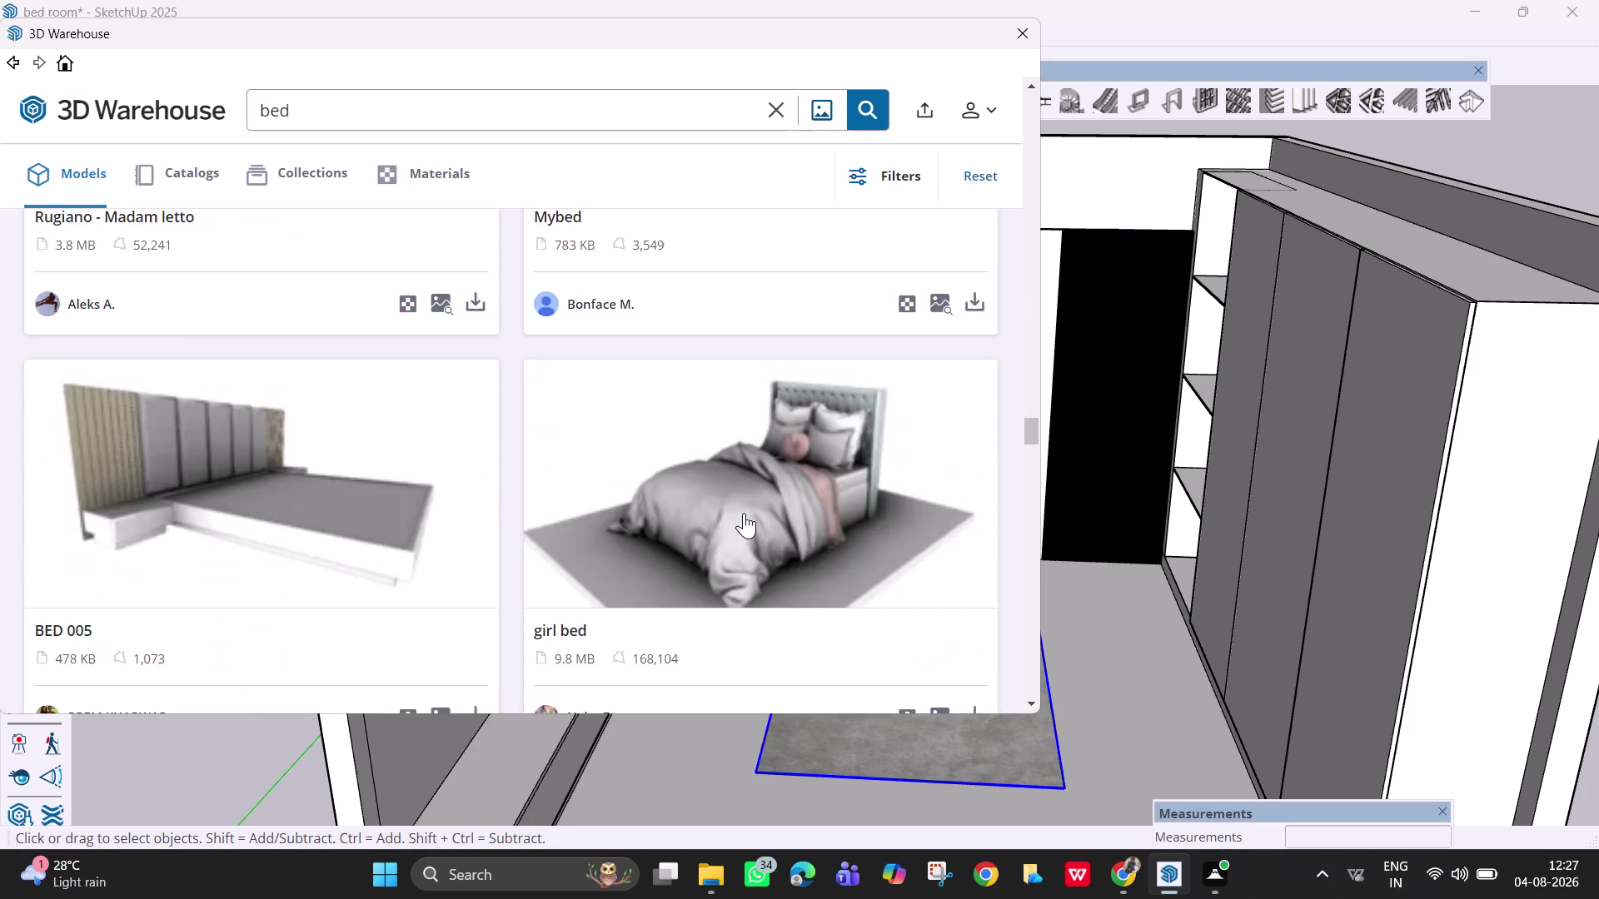
scroll(down, 3)
scroll(down, 3)
scroll(down, 3)
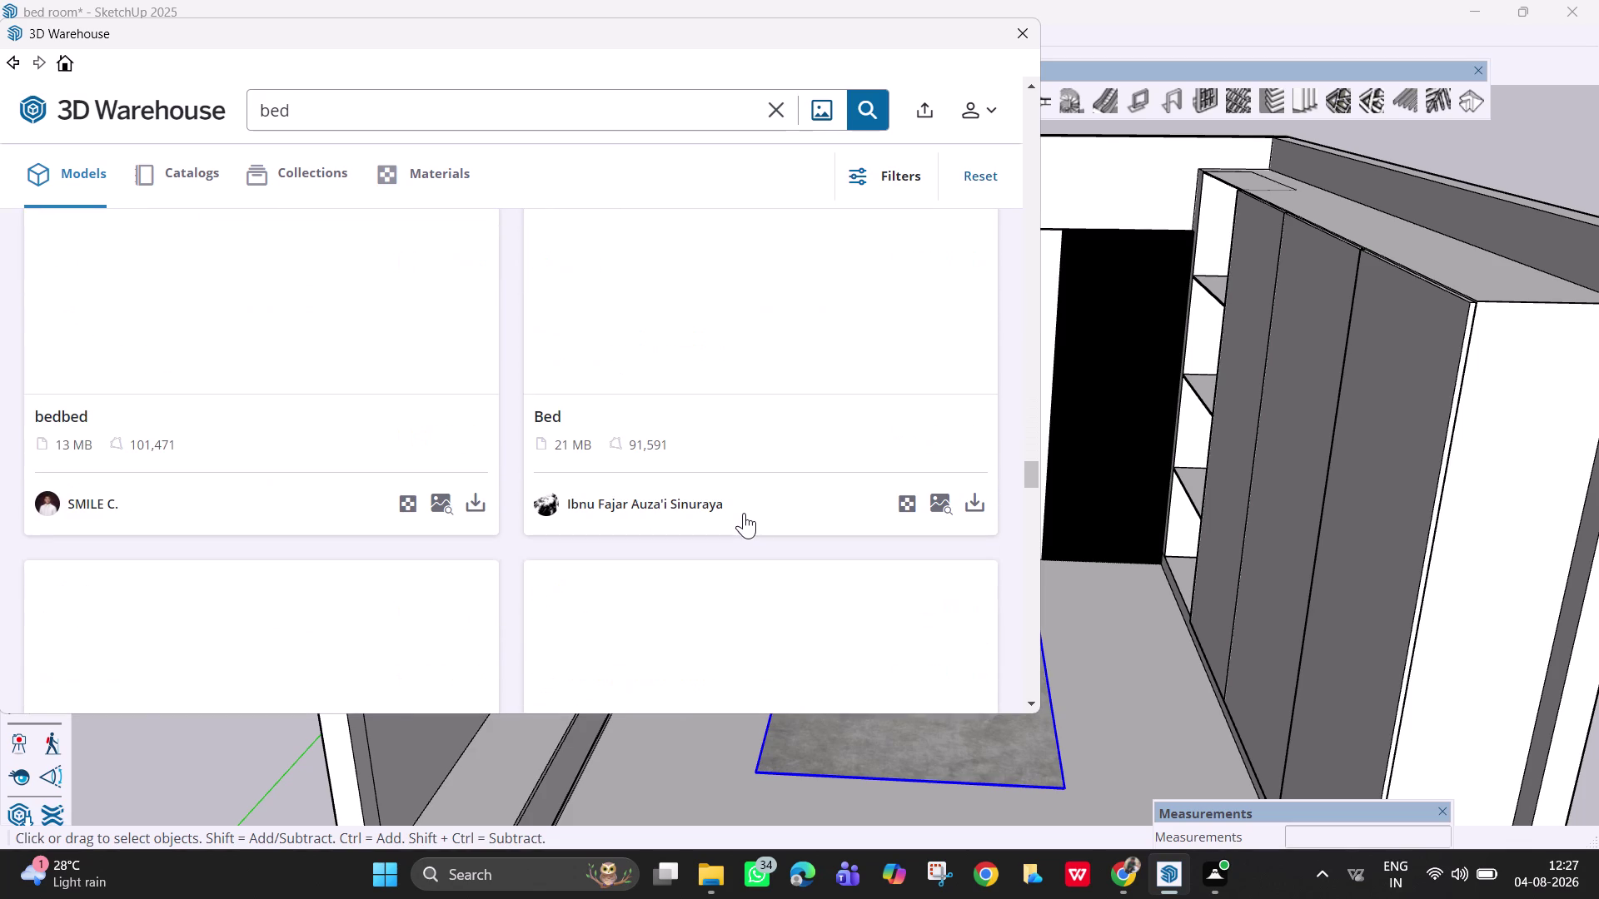
scroll(down, 3)
scroll(down, 3)
scroll(down, 3)
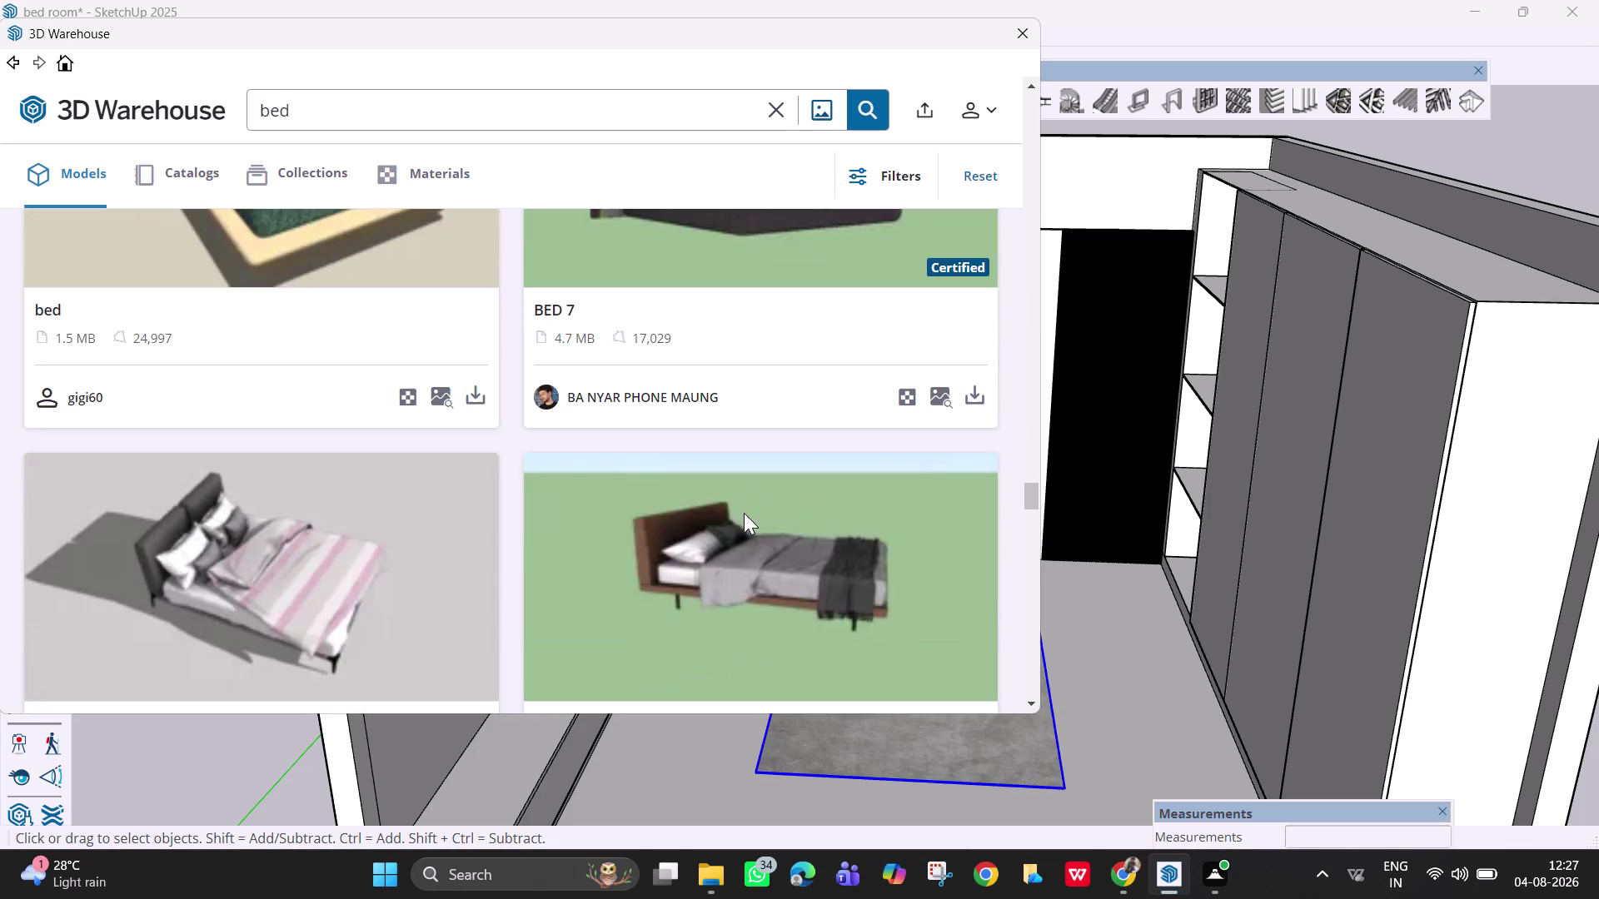
scroll(down, 3)
scroll(down, 3)
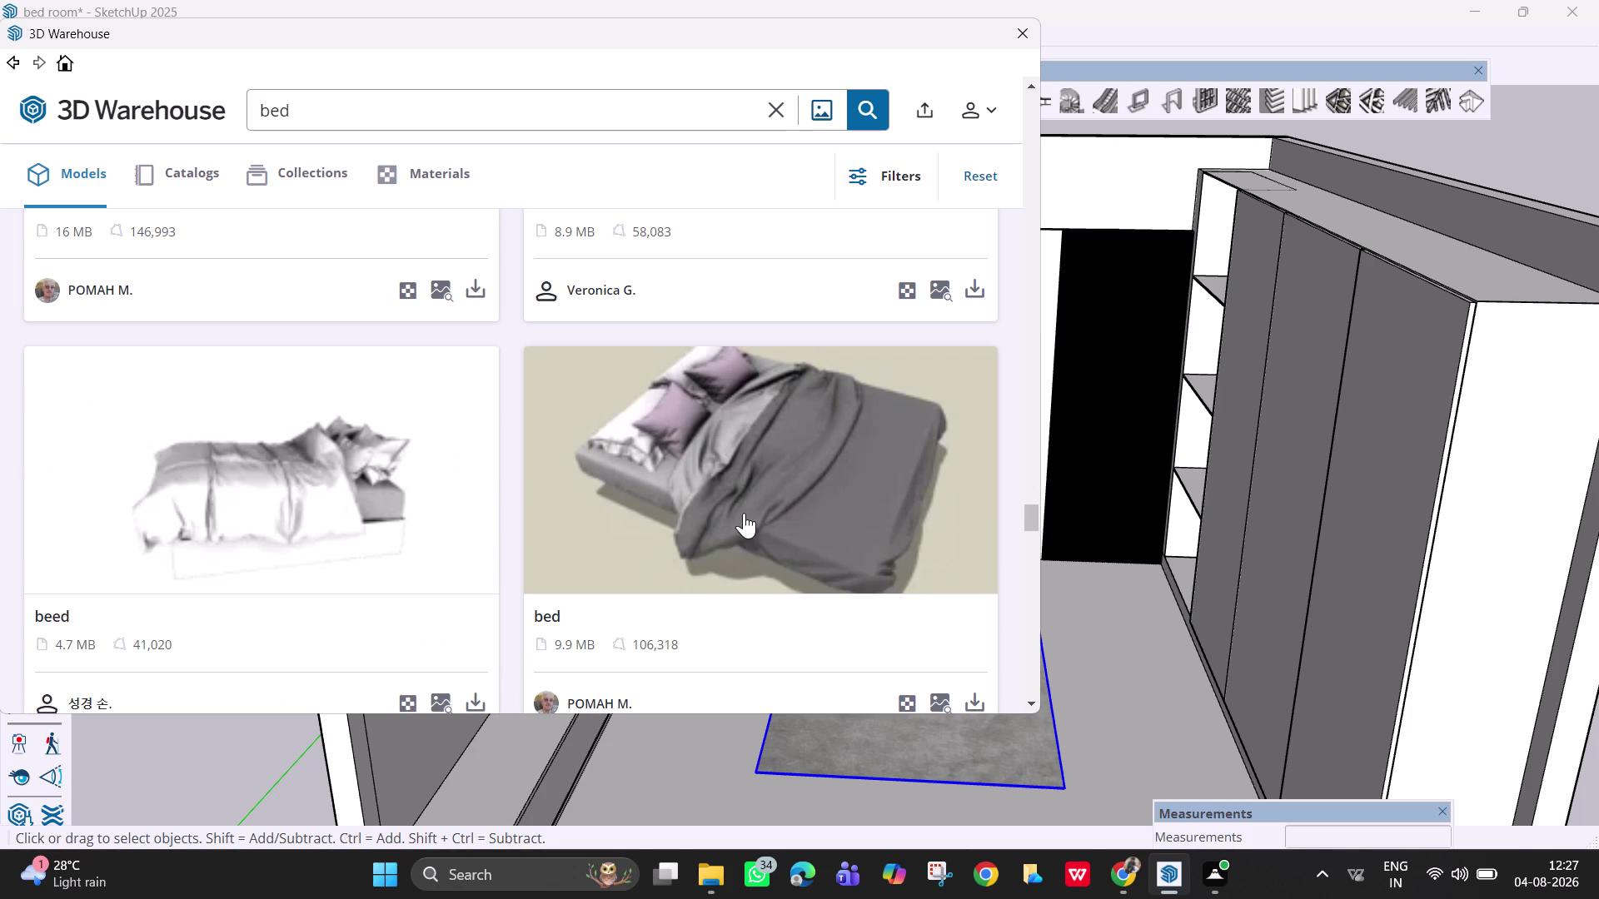
scroll(down, 3)
scroll(down, 3)
scroll(down, 3)
scroll(down, 3)
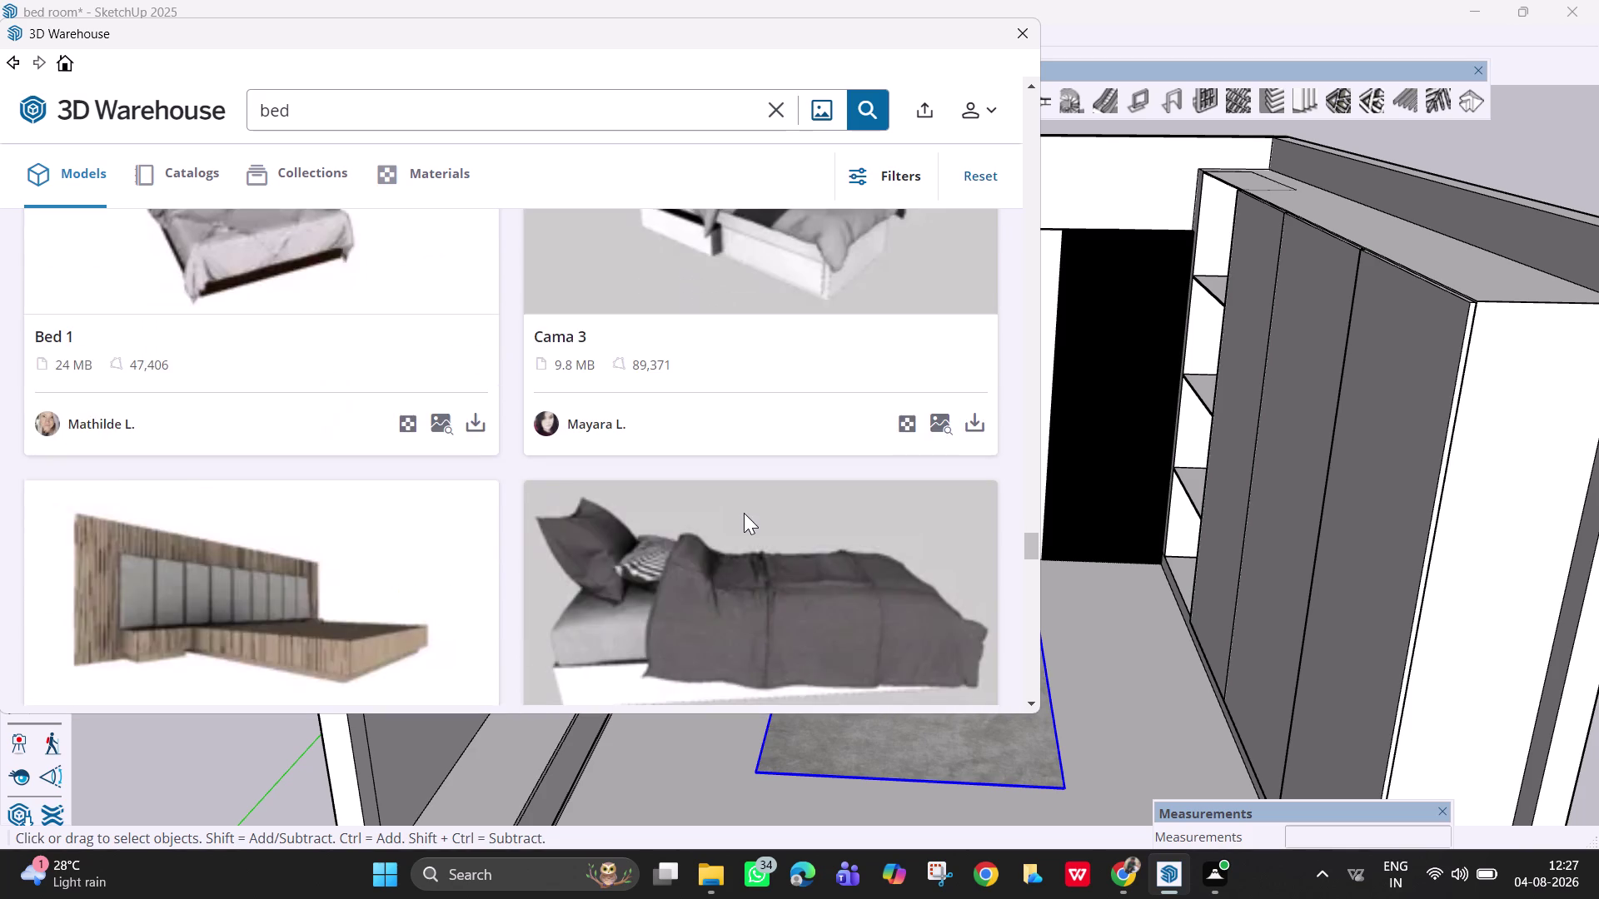
scroll(down, 3)
scroll(down, 3)
scroll(up, 3)
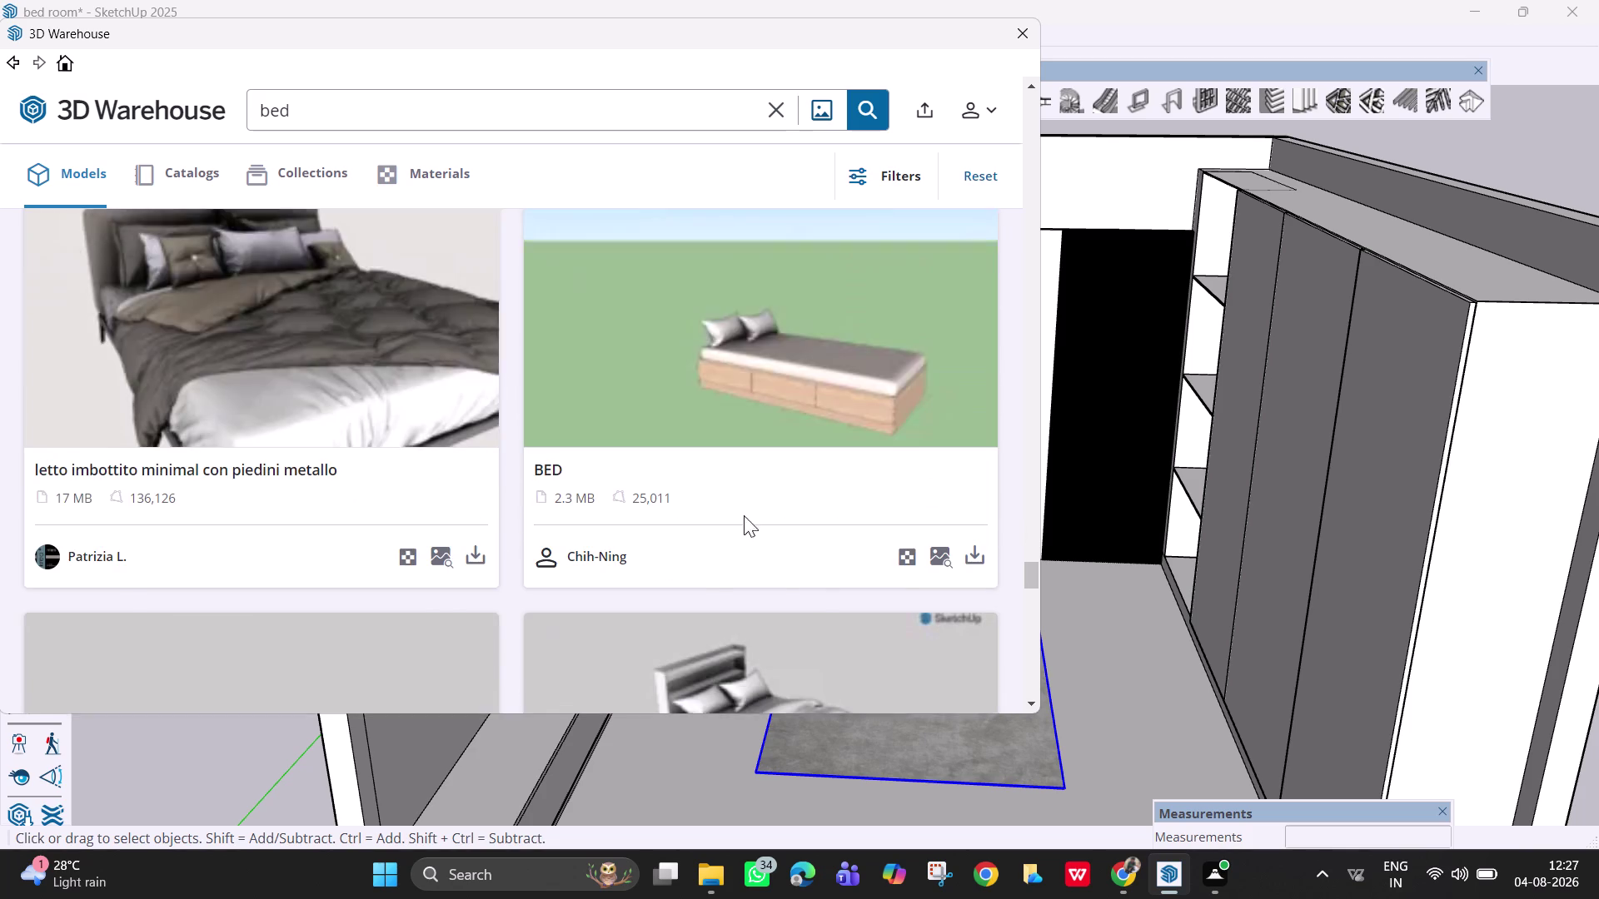
scroll(down, 3)
scroll(down, 3)
scroll(down, 3)
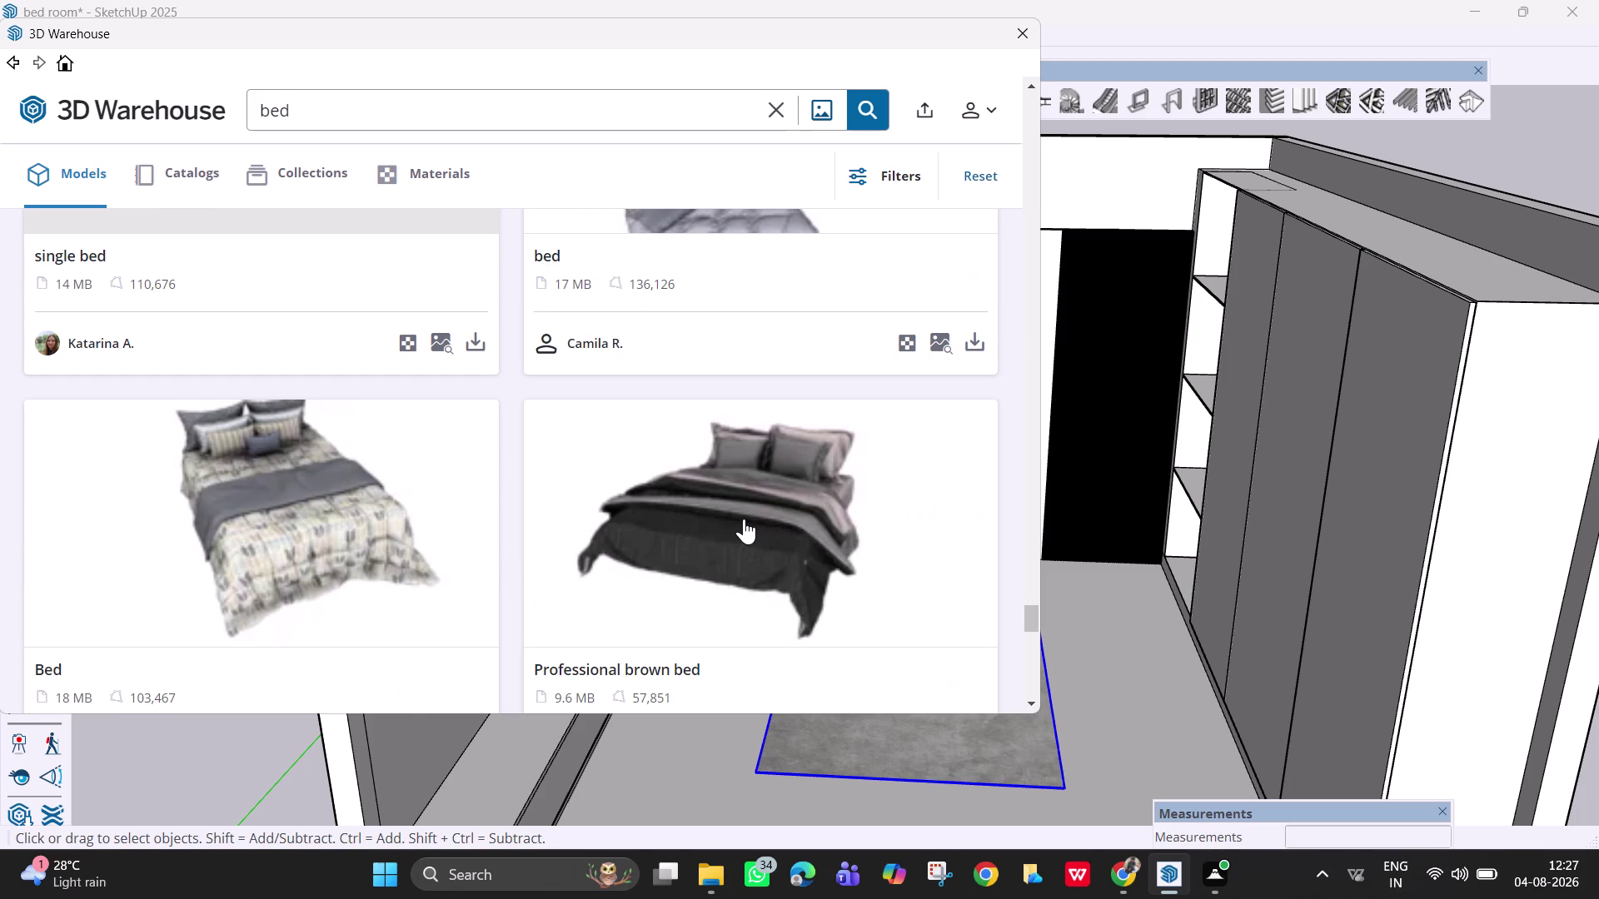
scroll(up, 3)
scroll(down, 3)
scroll(down, 3)
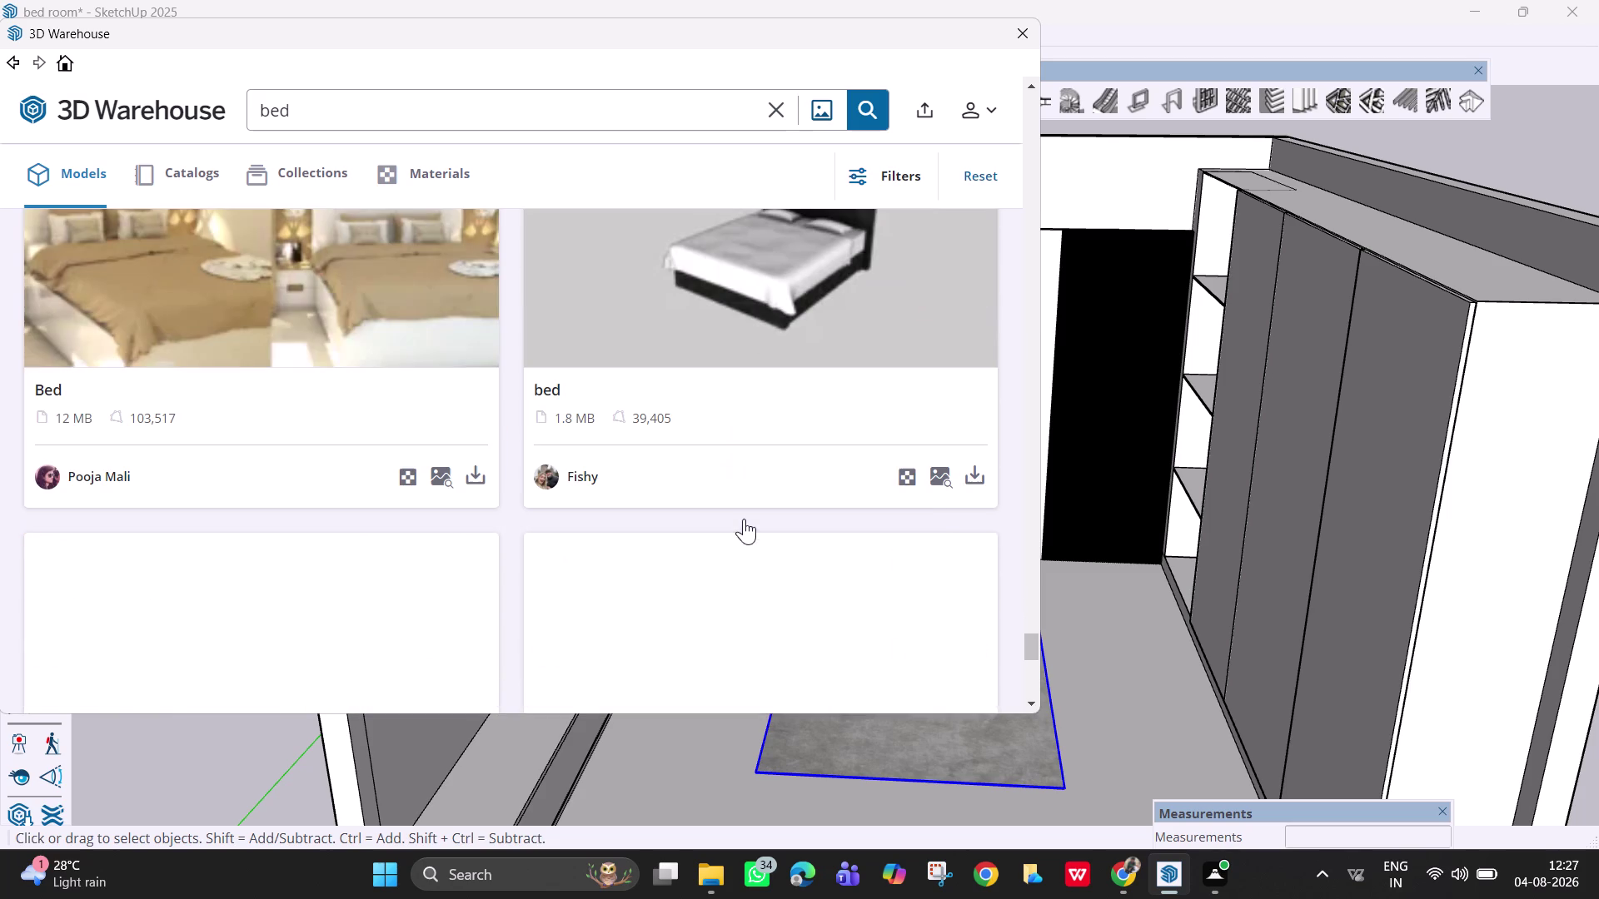
scroll(down, 3)
scroll(down, 3)
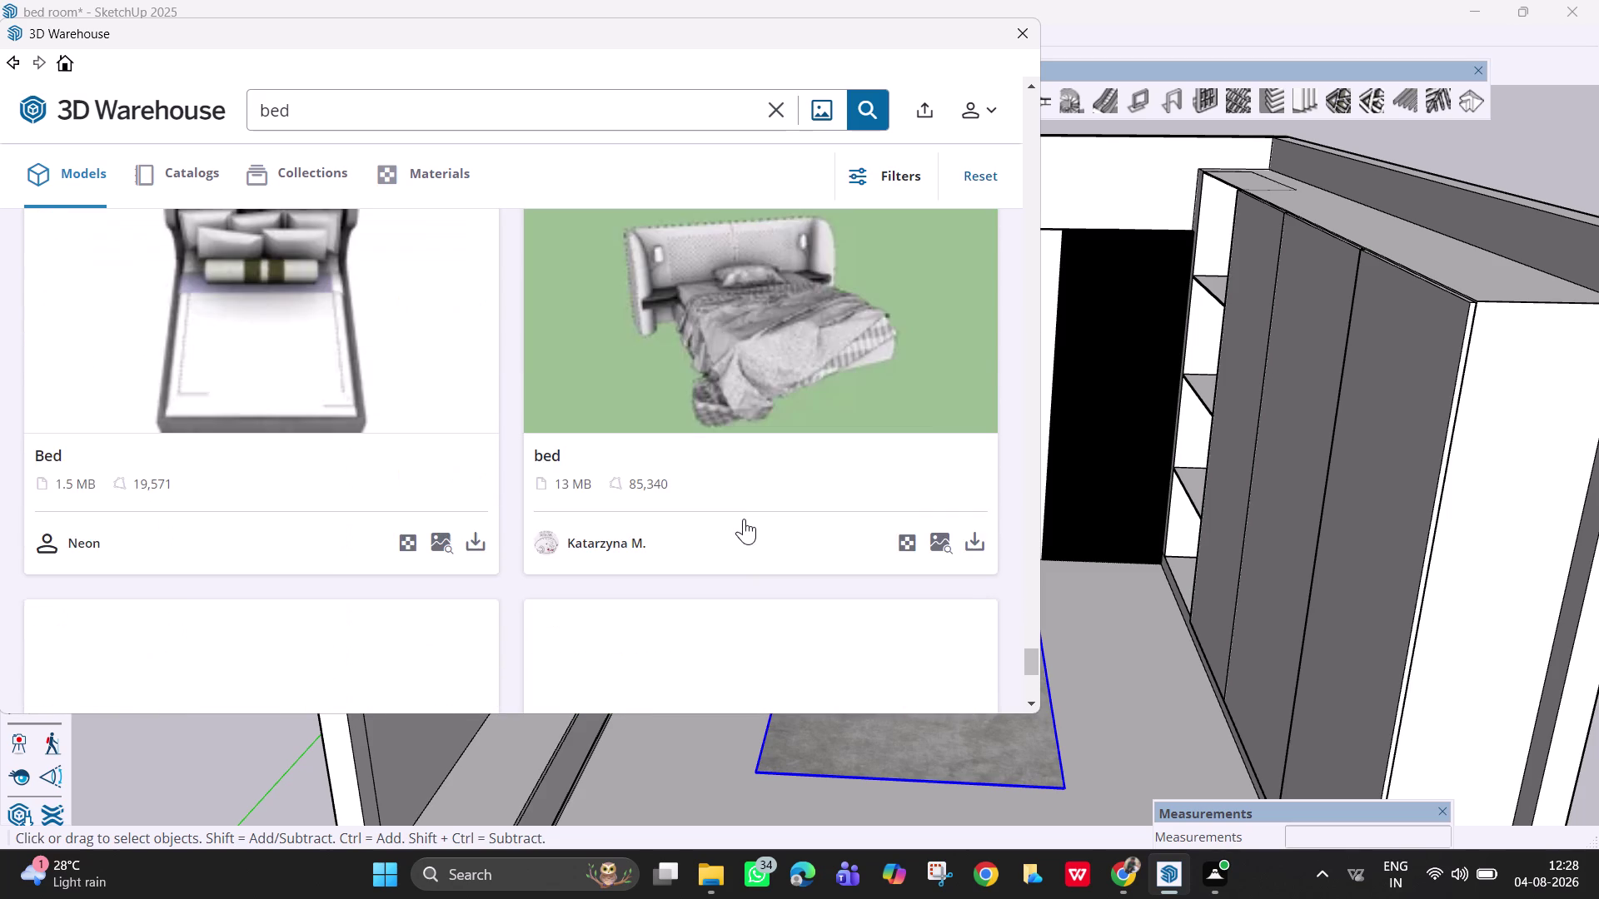
scroll(down, 3)
scroll(down, 3)
scroll(down, 3)
scroll(up, 3)
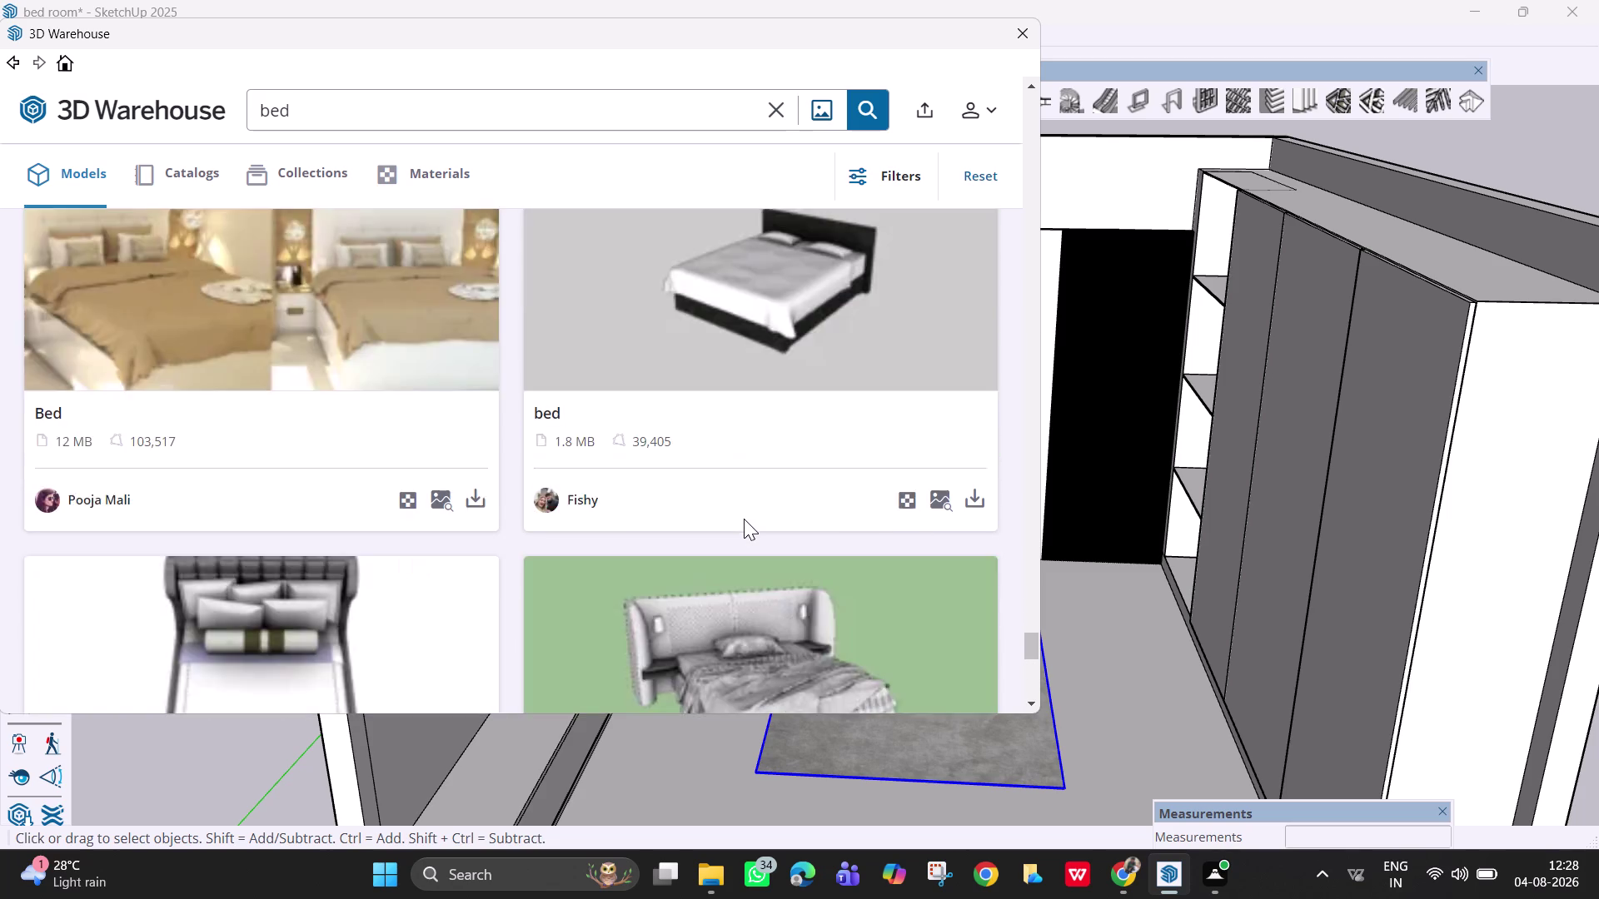
scroll(up, 3)
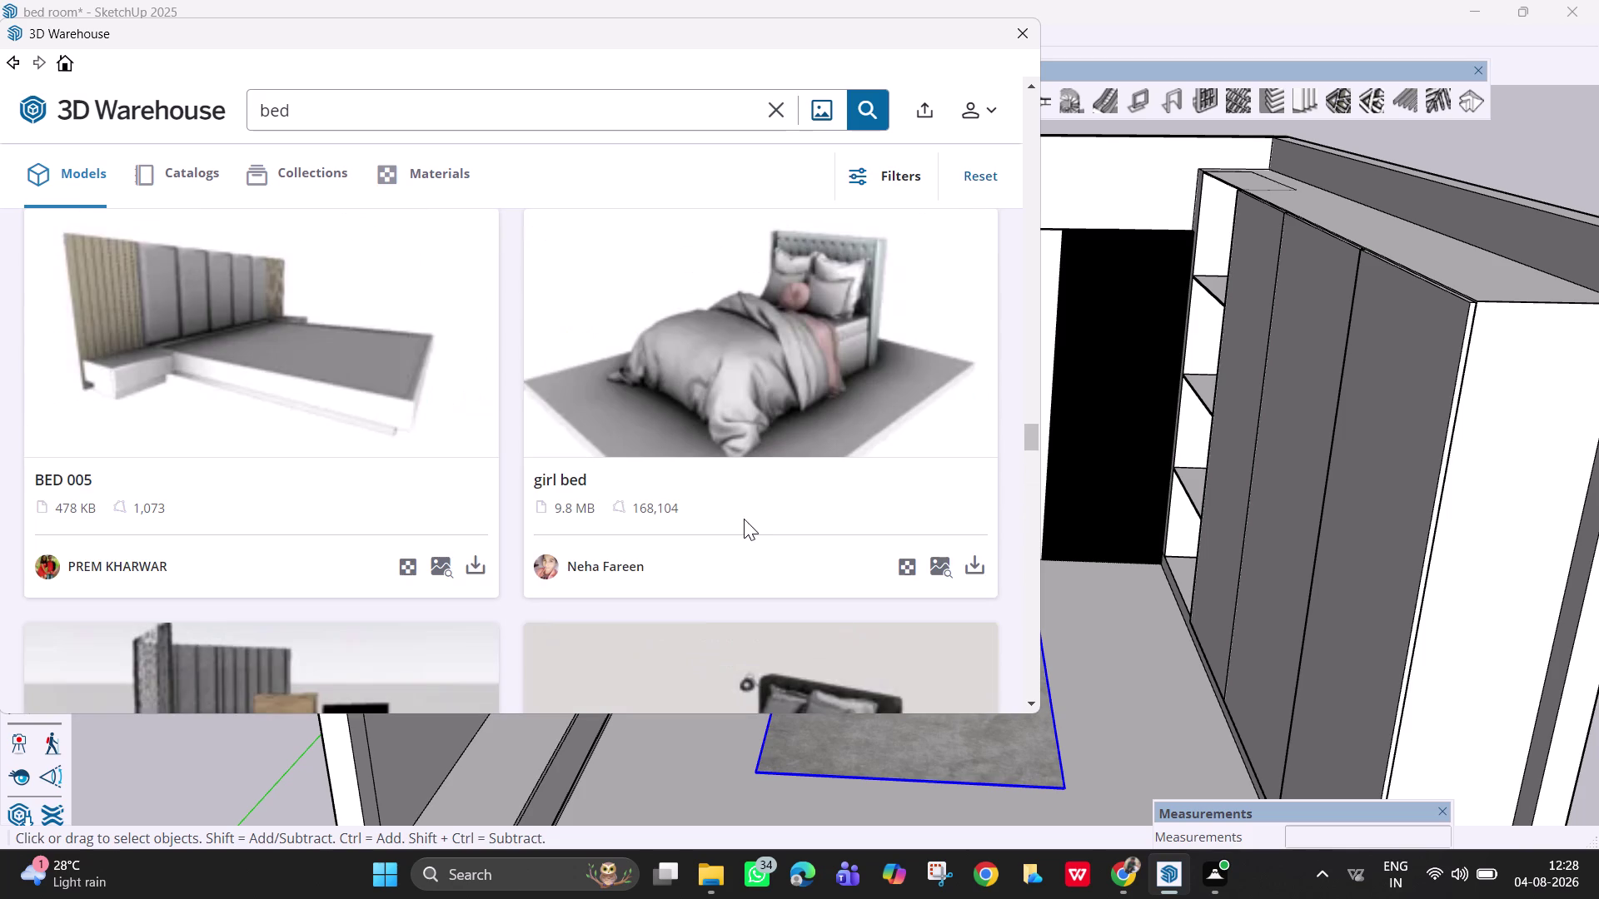
drag(1032, 438, 1031, 254)
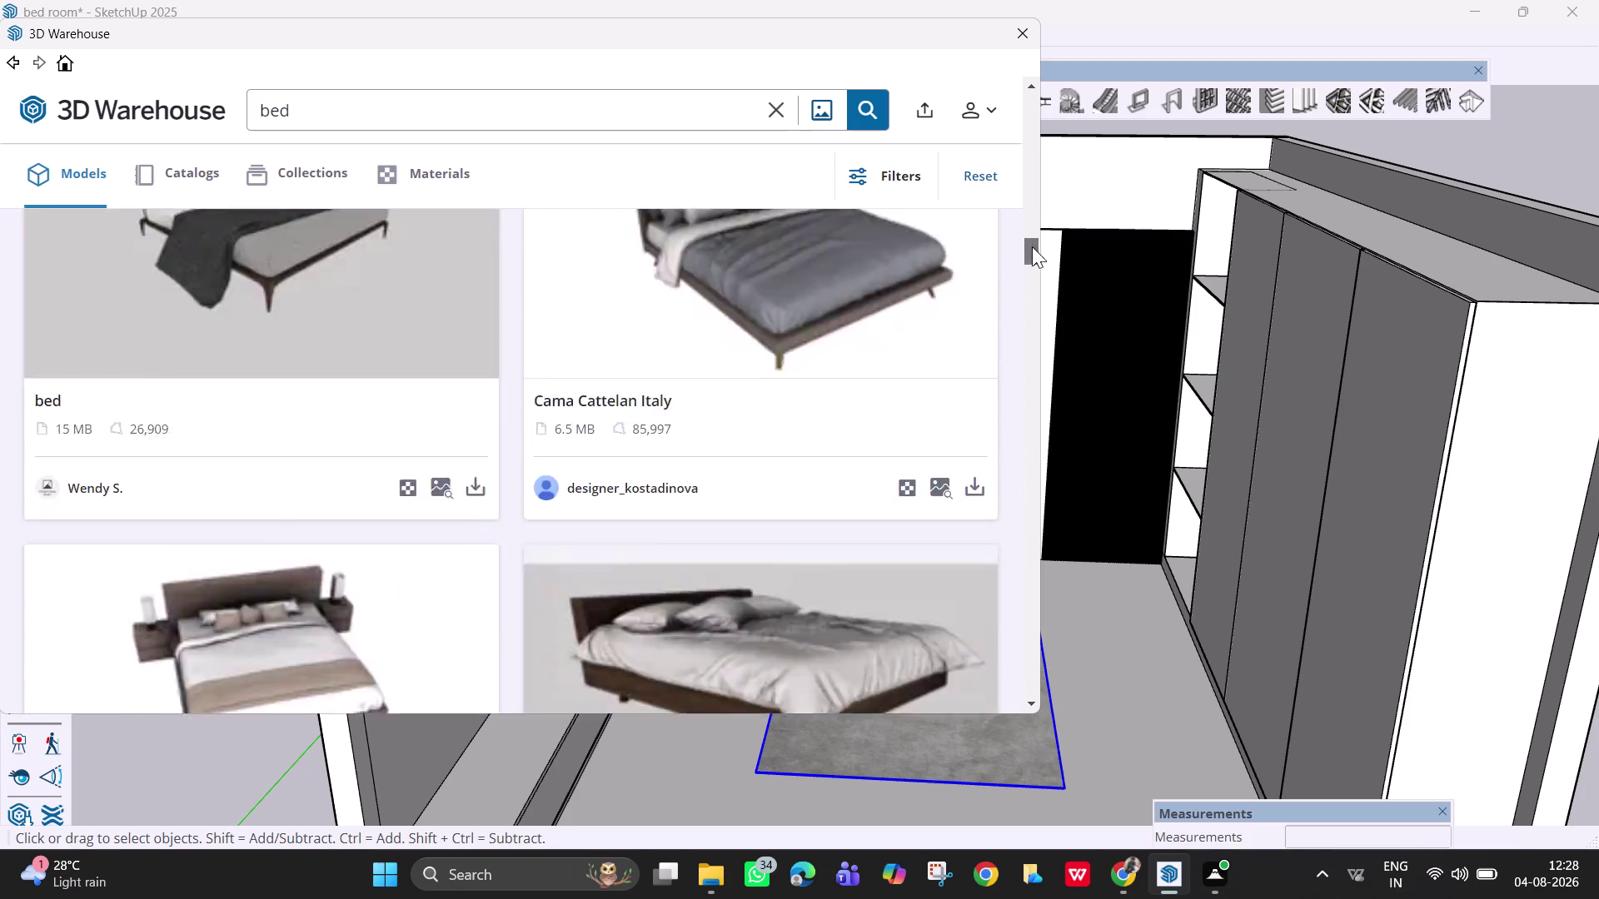
Download the 49 MB grey bed with rug, loading it straight into the bedroom model.
drag(1030, 255, 1041, 159)
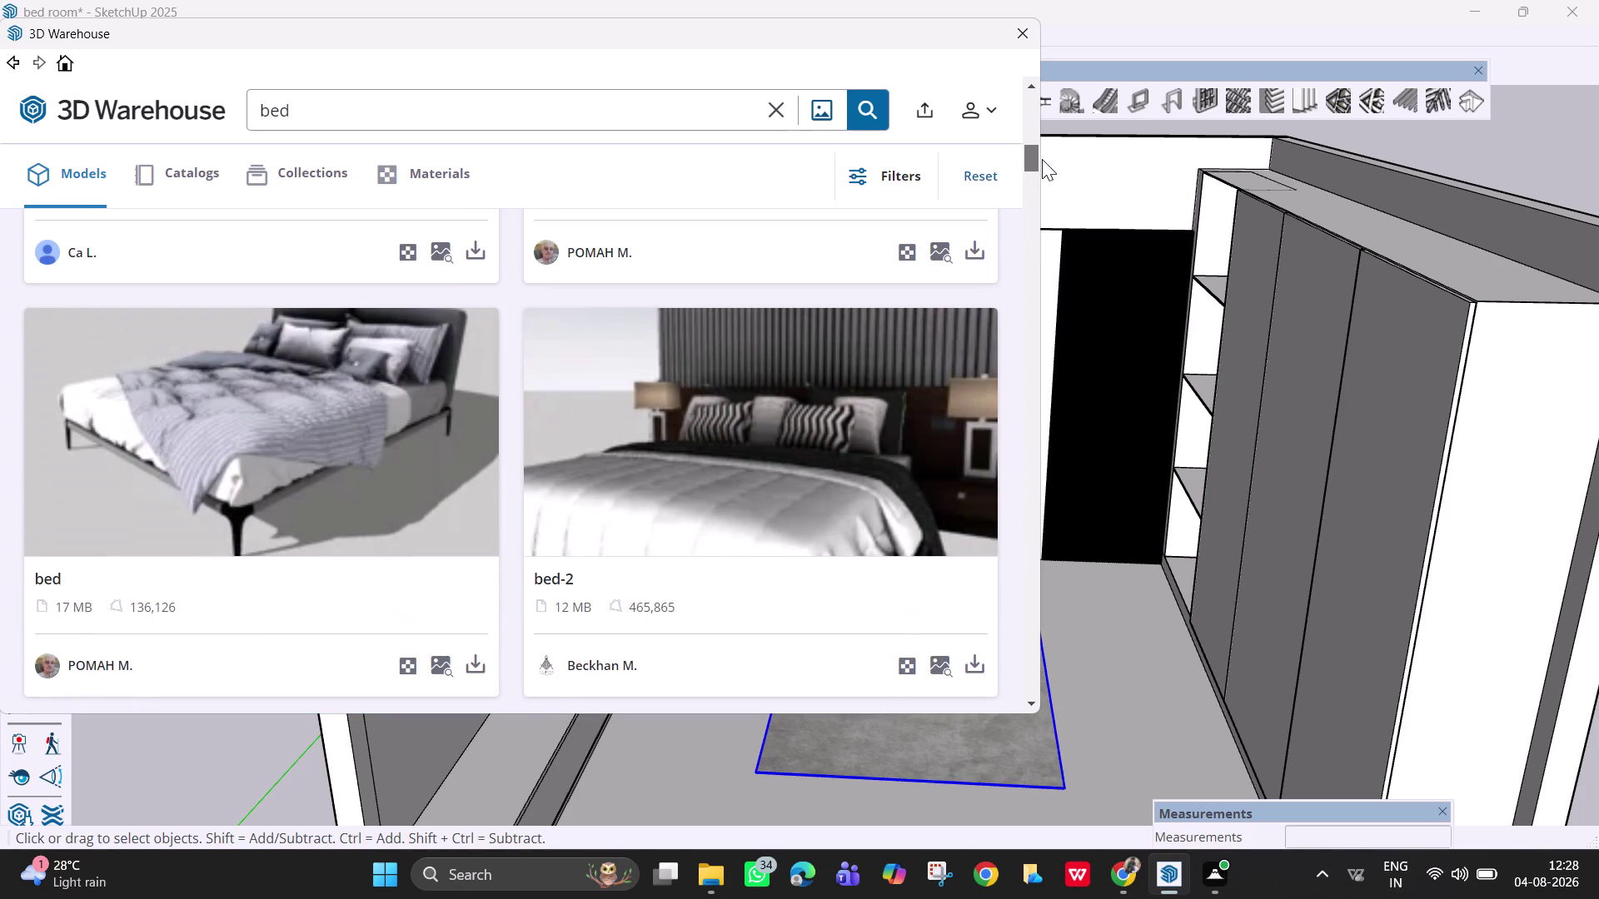
drag(1042, 159, 1039, 209)
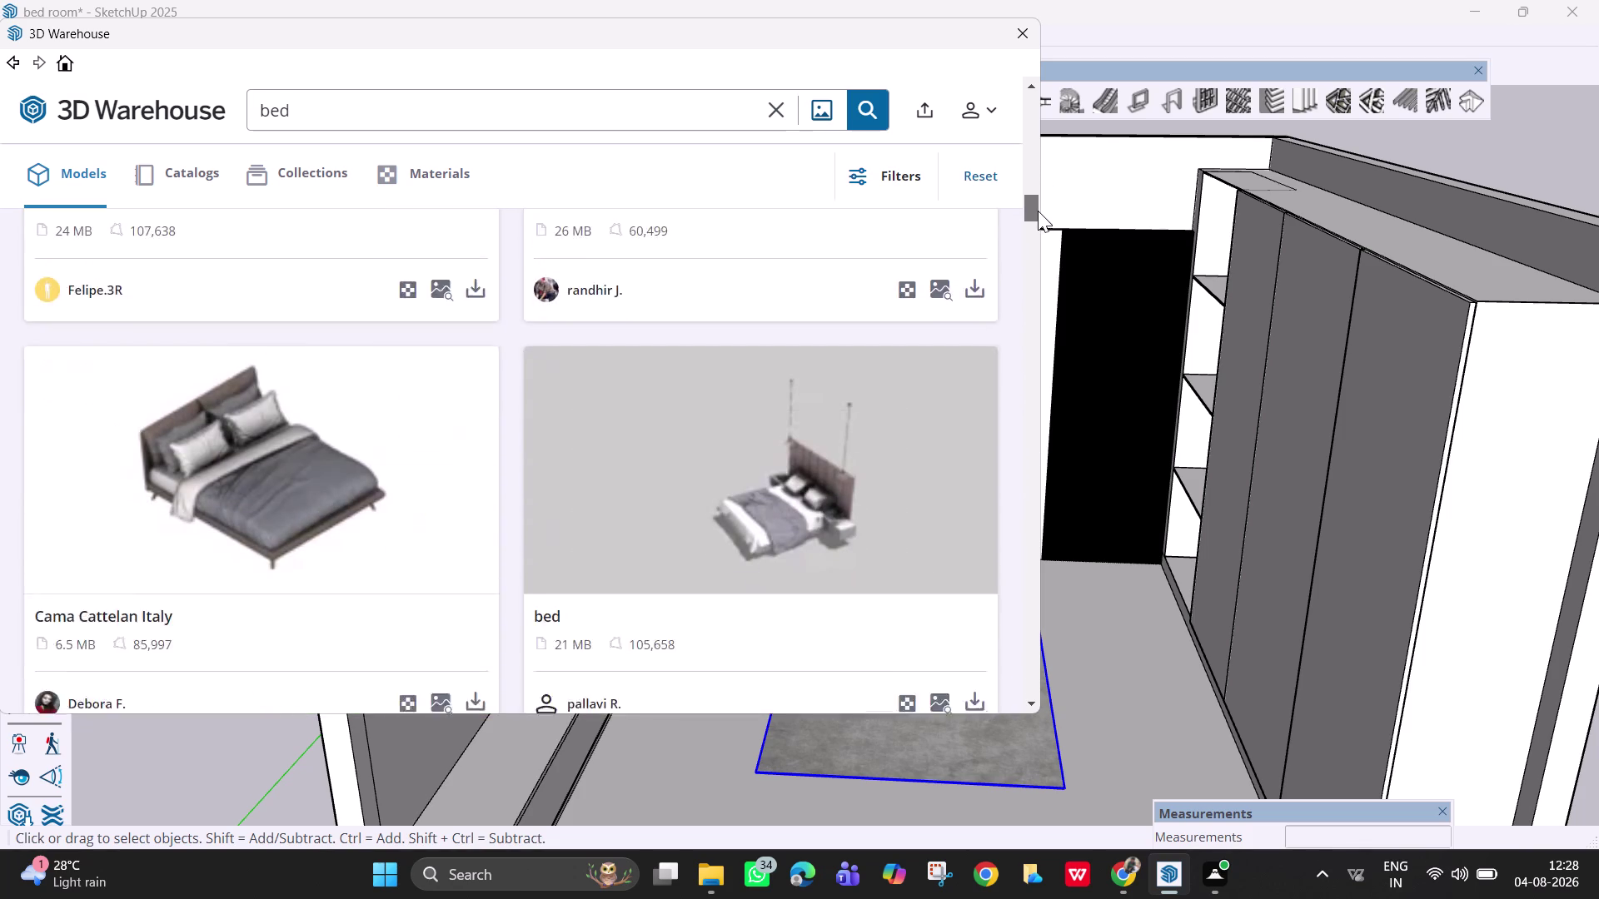
drag(1039, 209, 1038, 223)
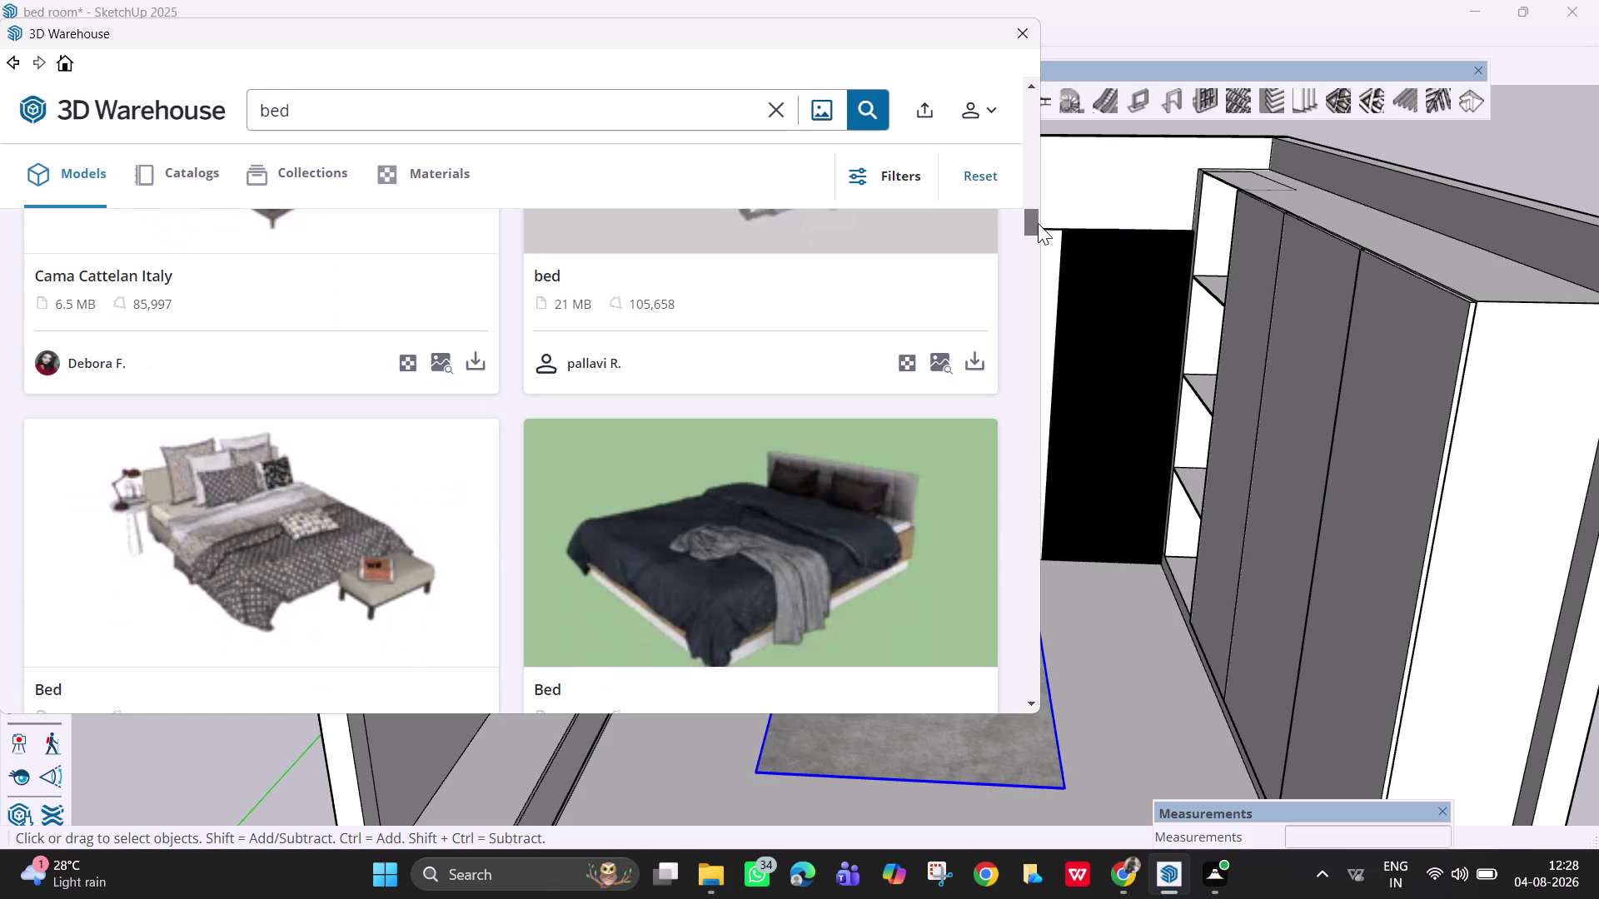
drag(1038, 223, 1030, 273)
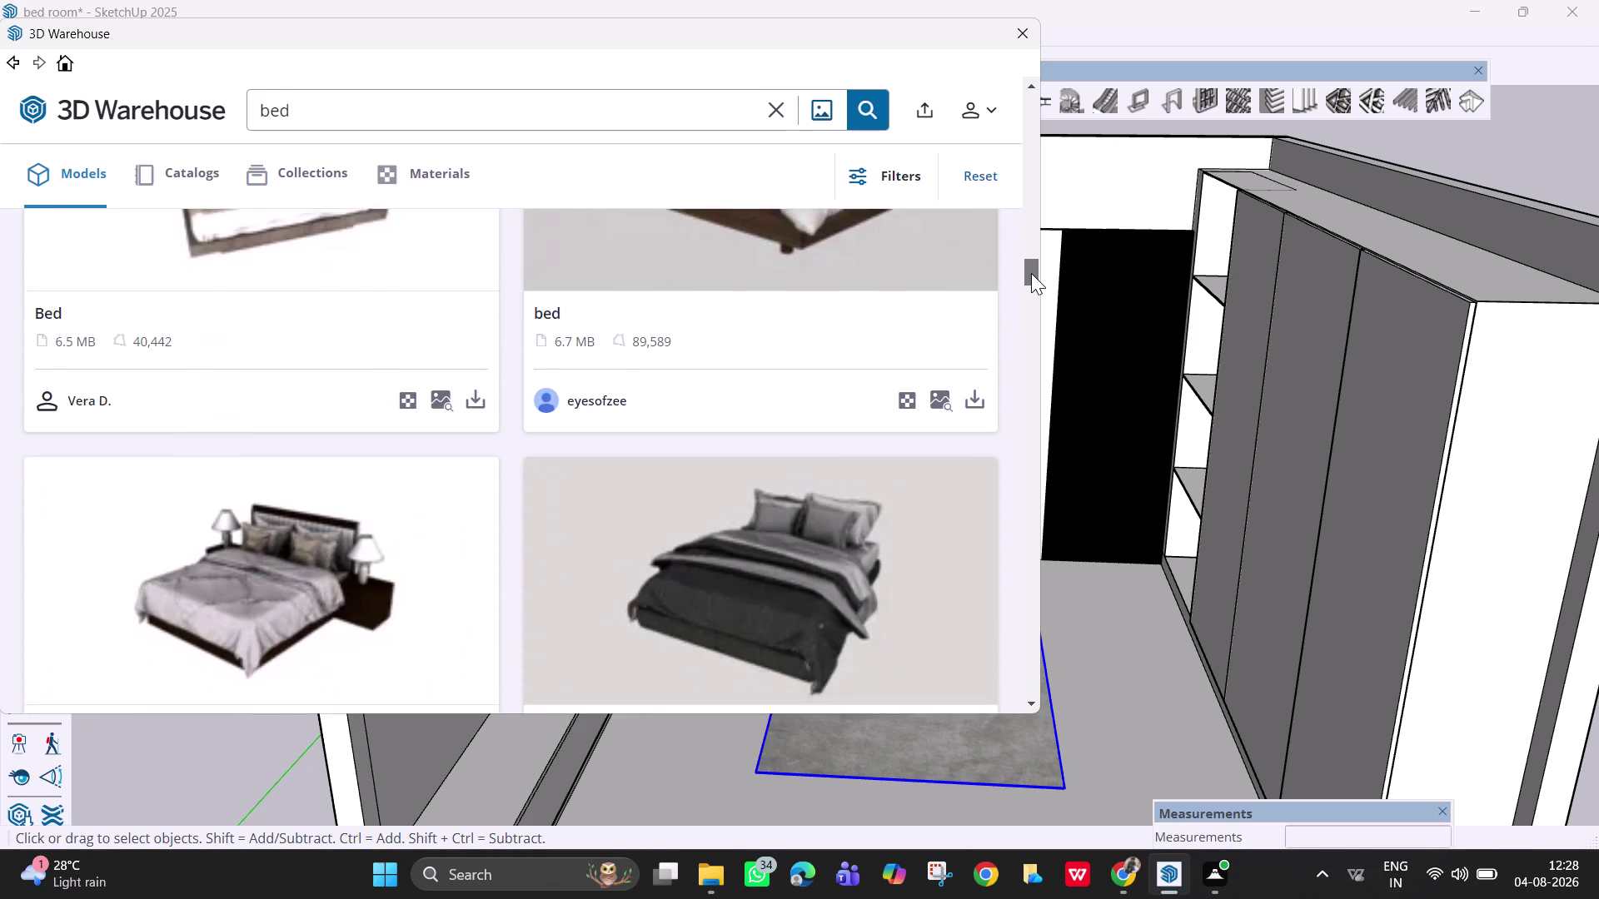
drag(1031, 273, 1027, 297)
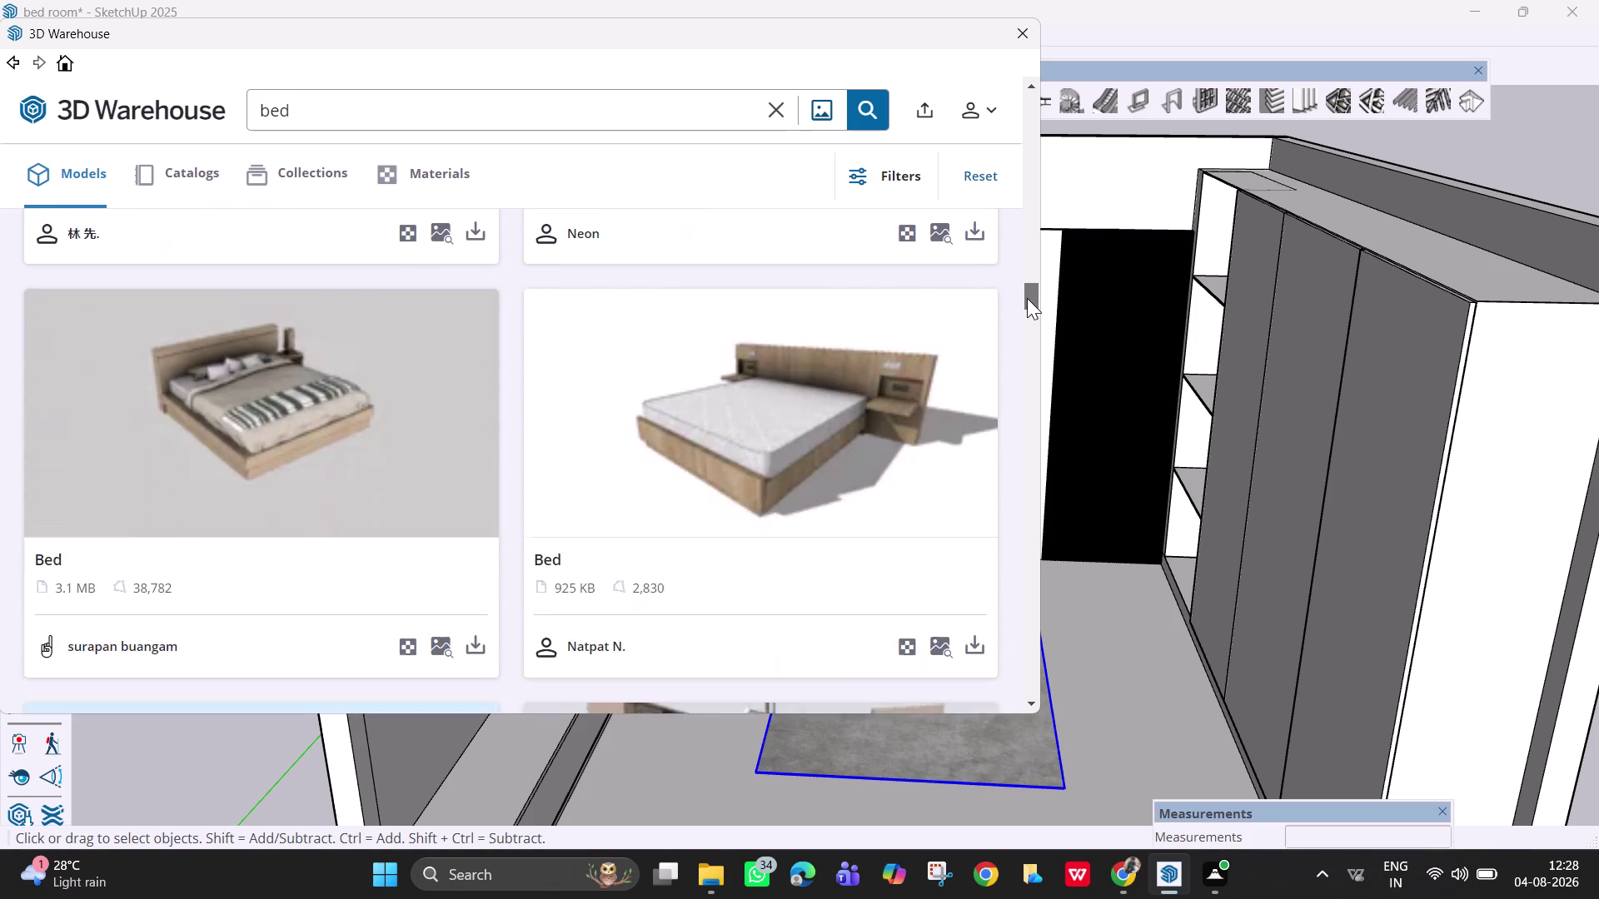
drag(1027, 297, 1020, 341)
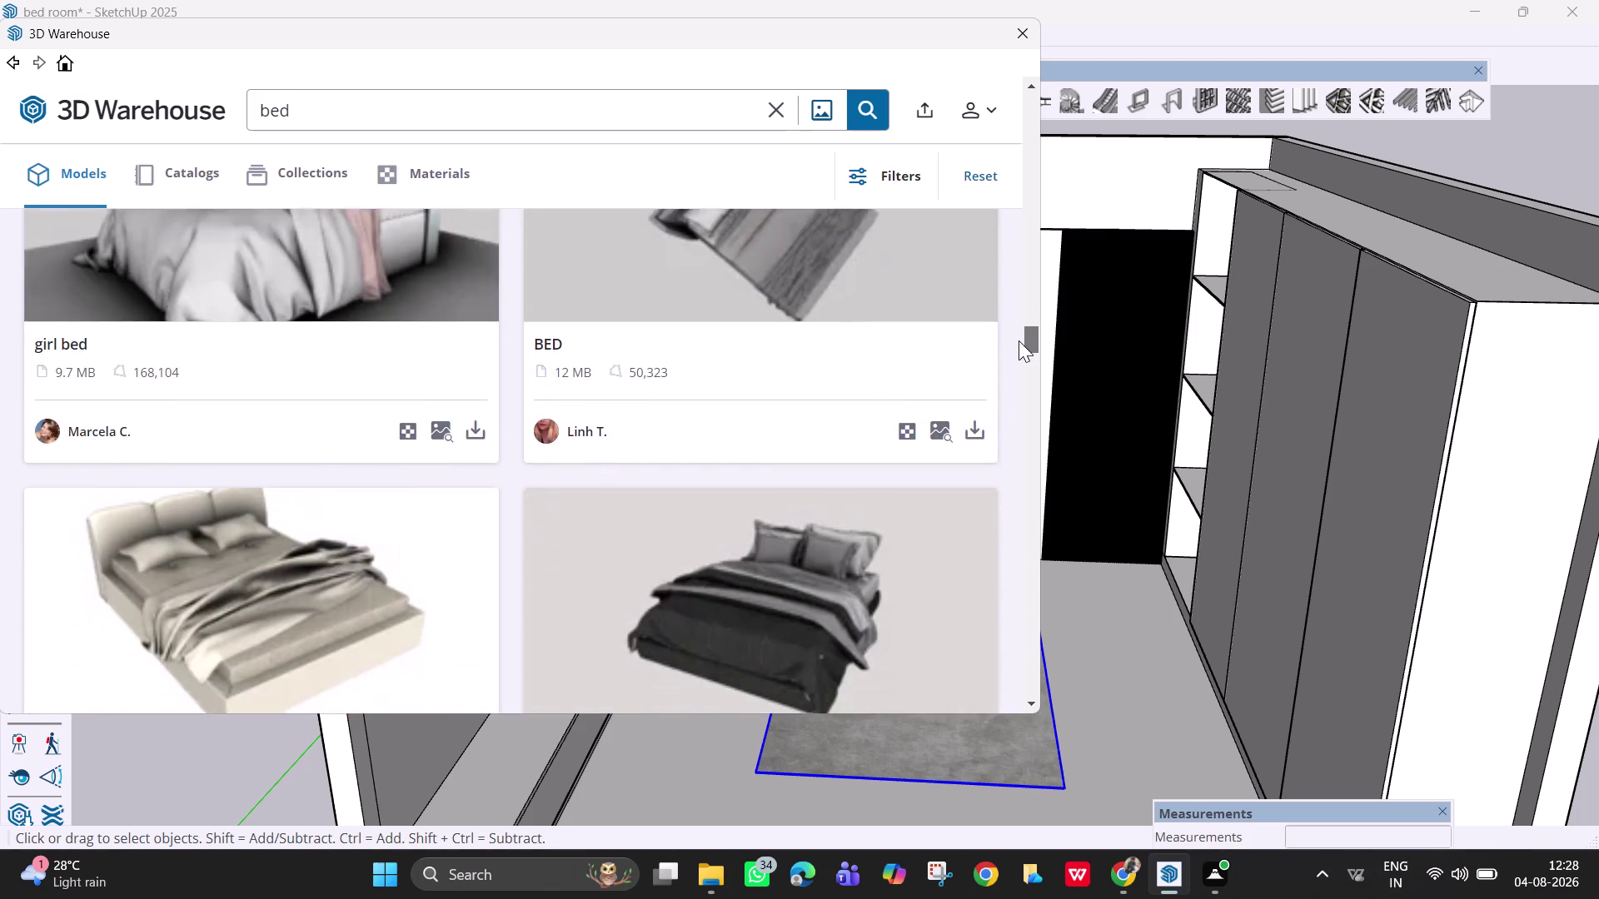
drag(1020, 341, 998, 99)
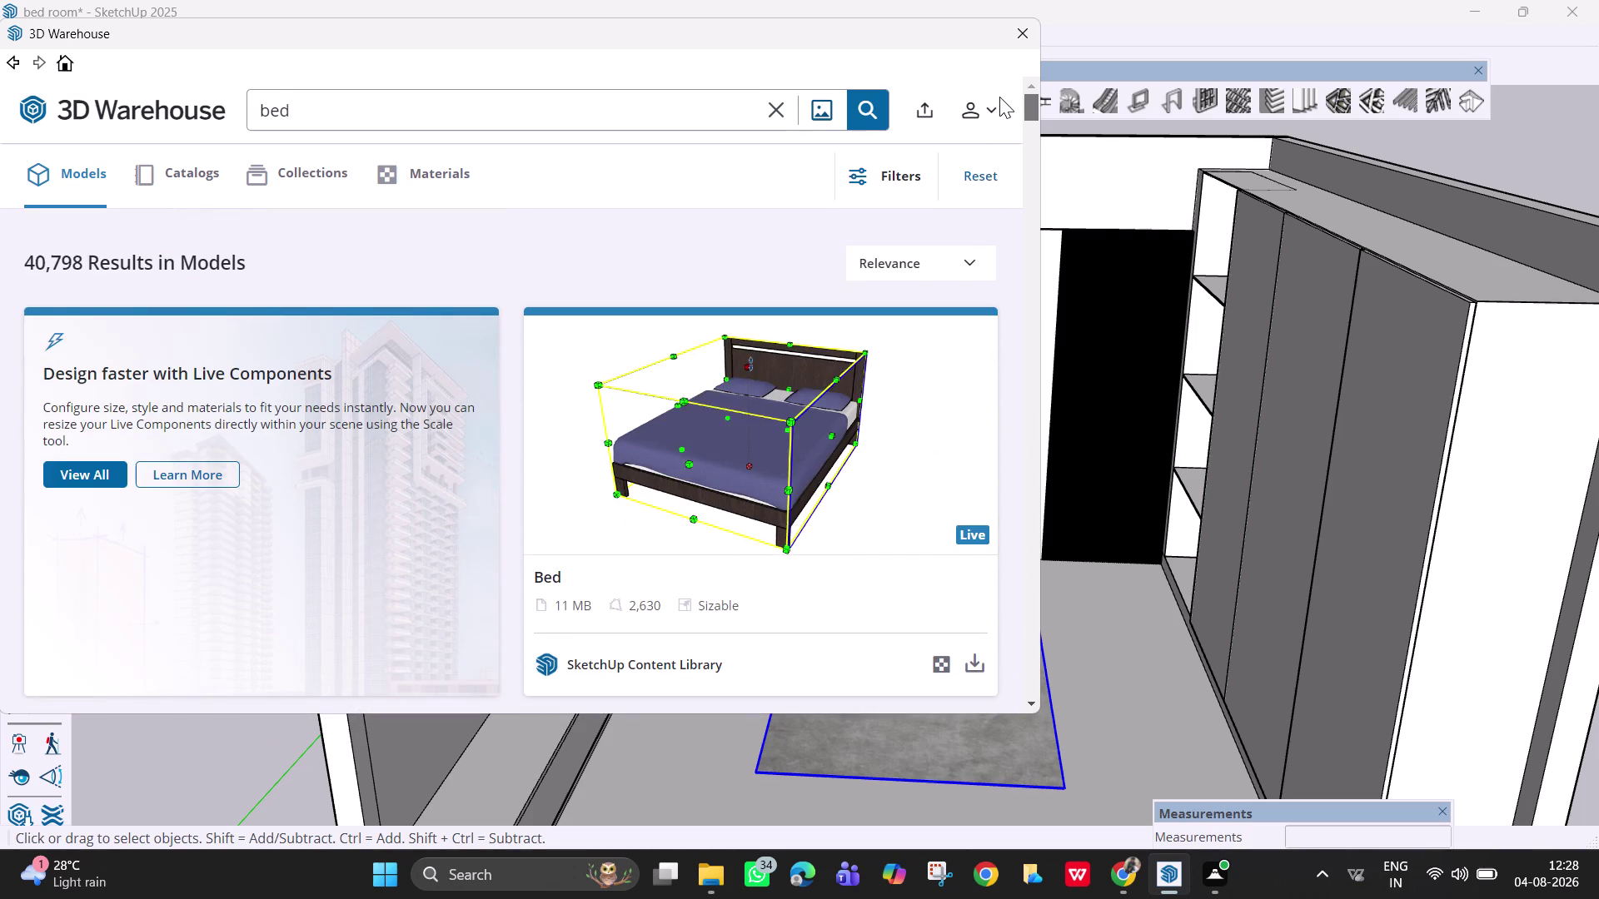
drag(999, 99, 1001, 92)
scroll(down, 3)
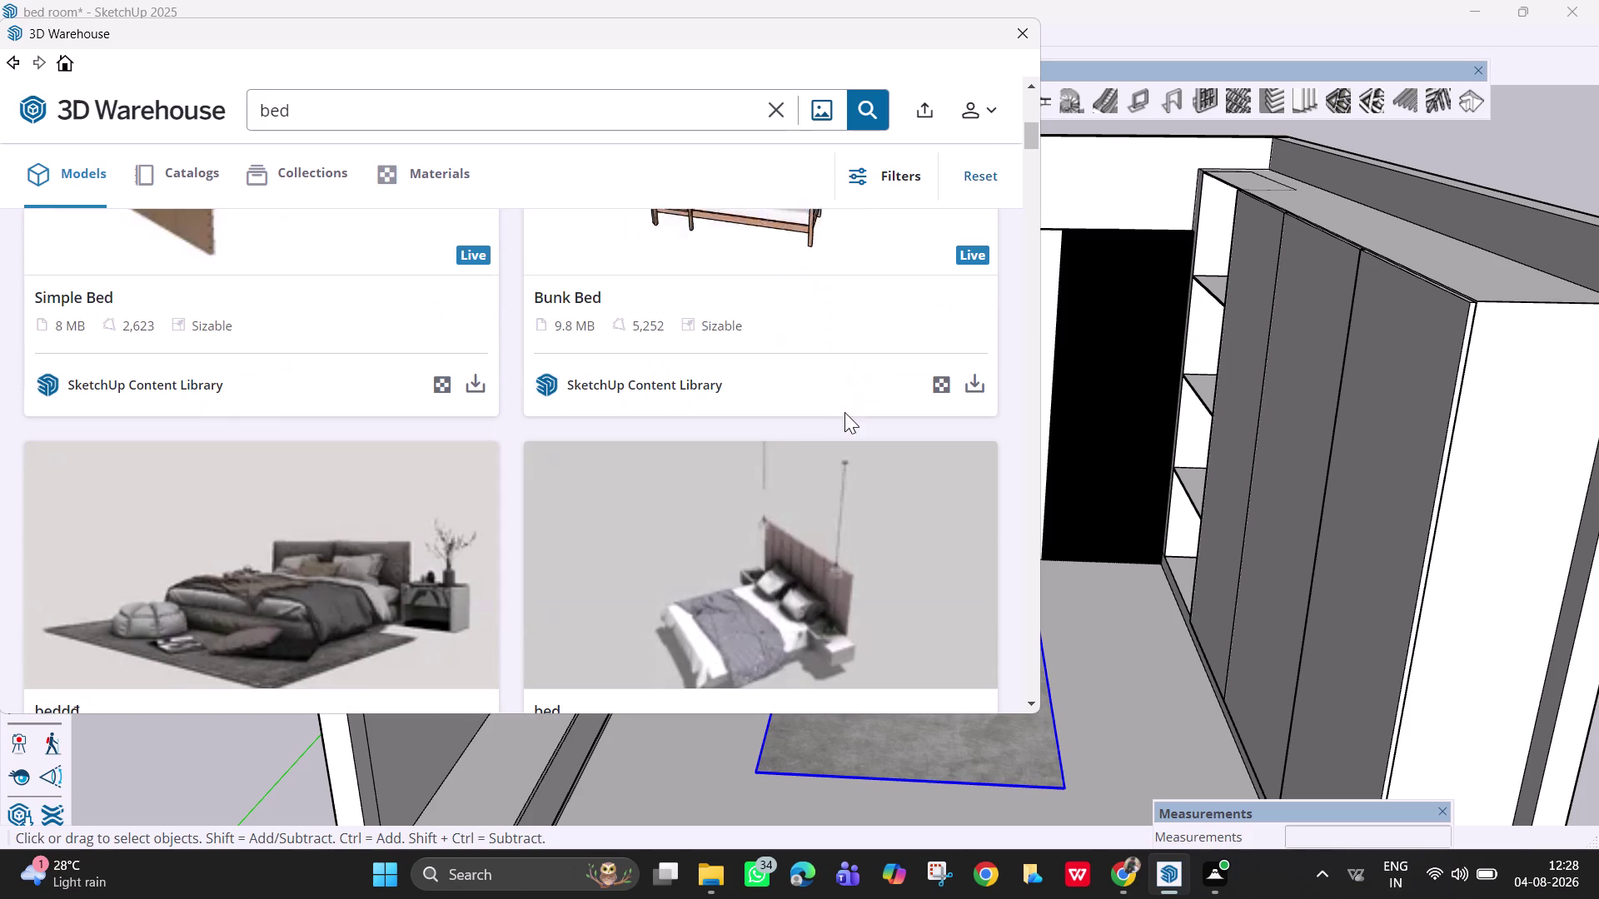
scroll(down, 3)
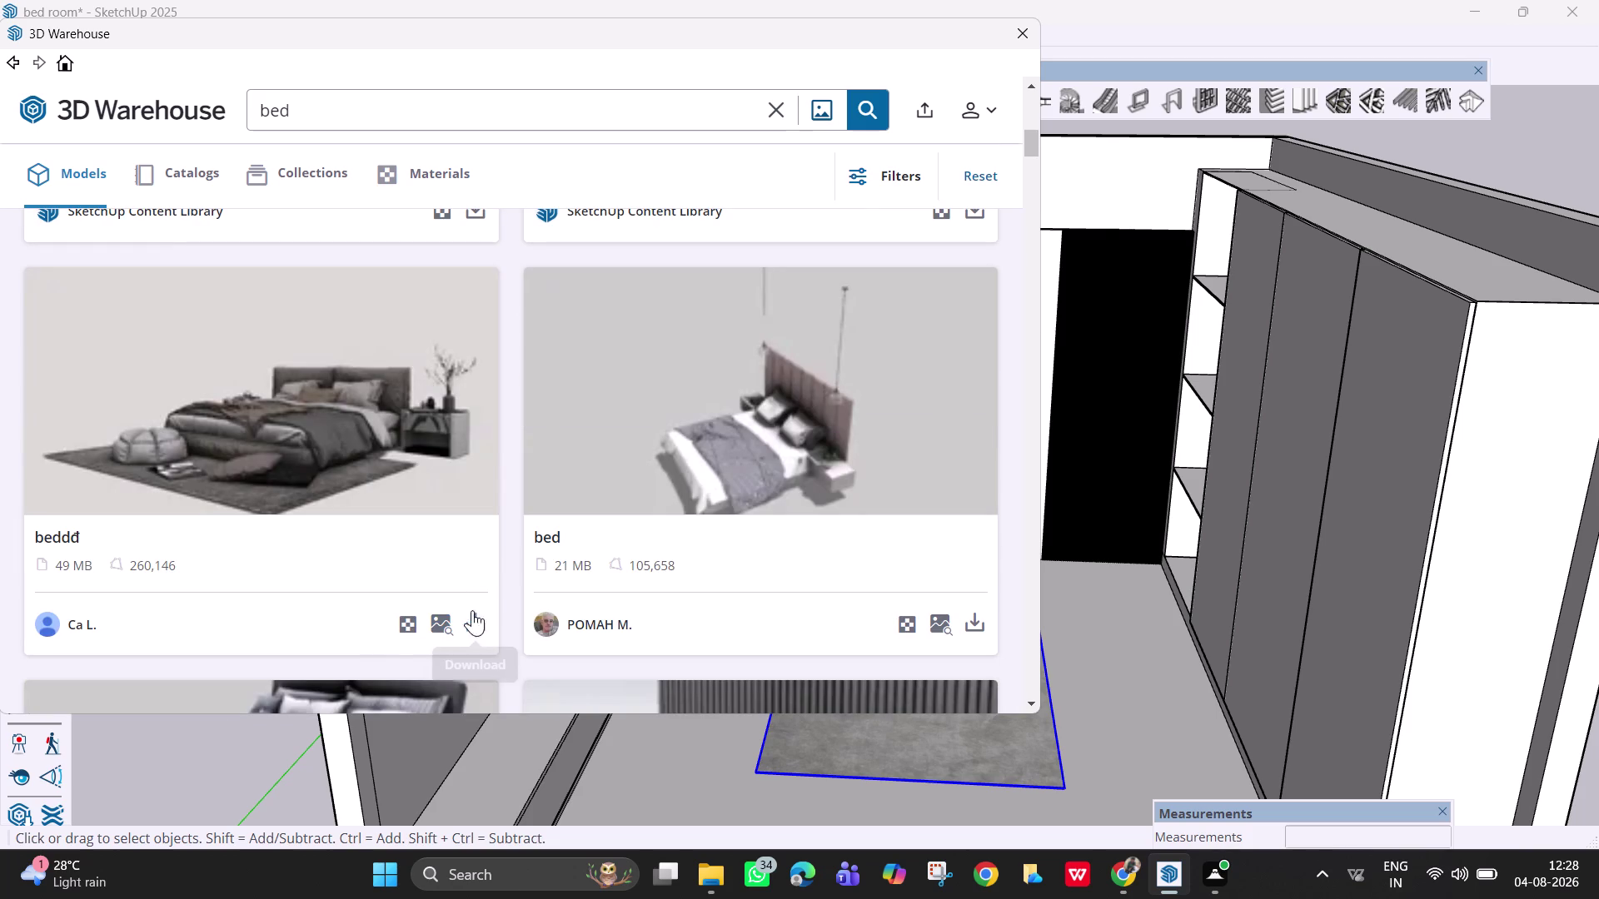
click(482, 622)
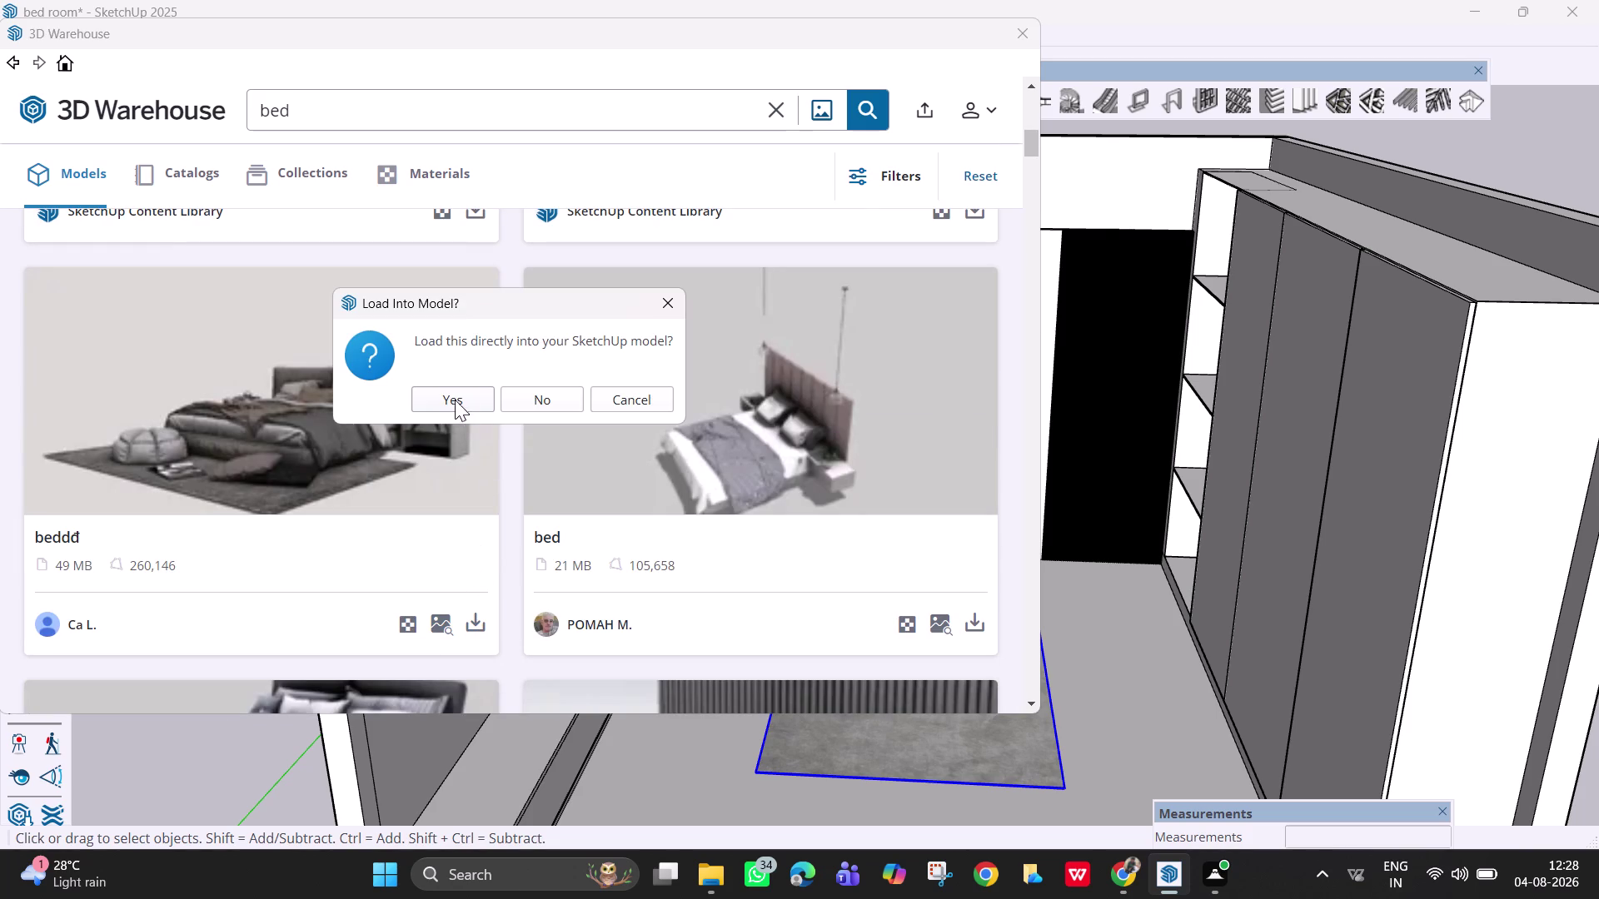
click(455, 394)
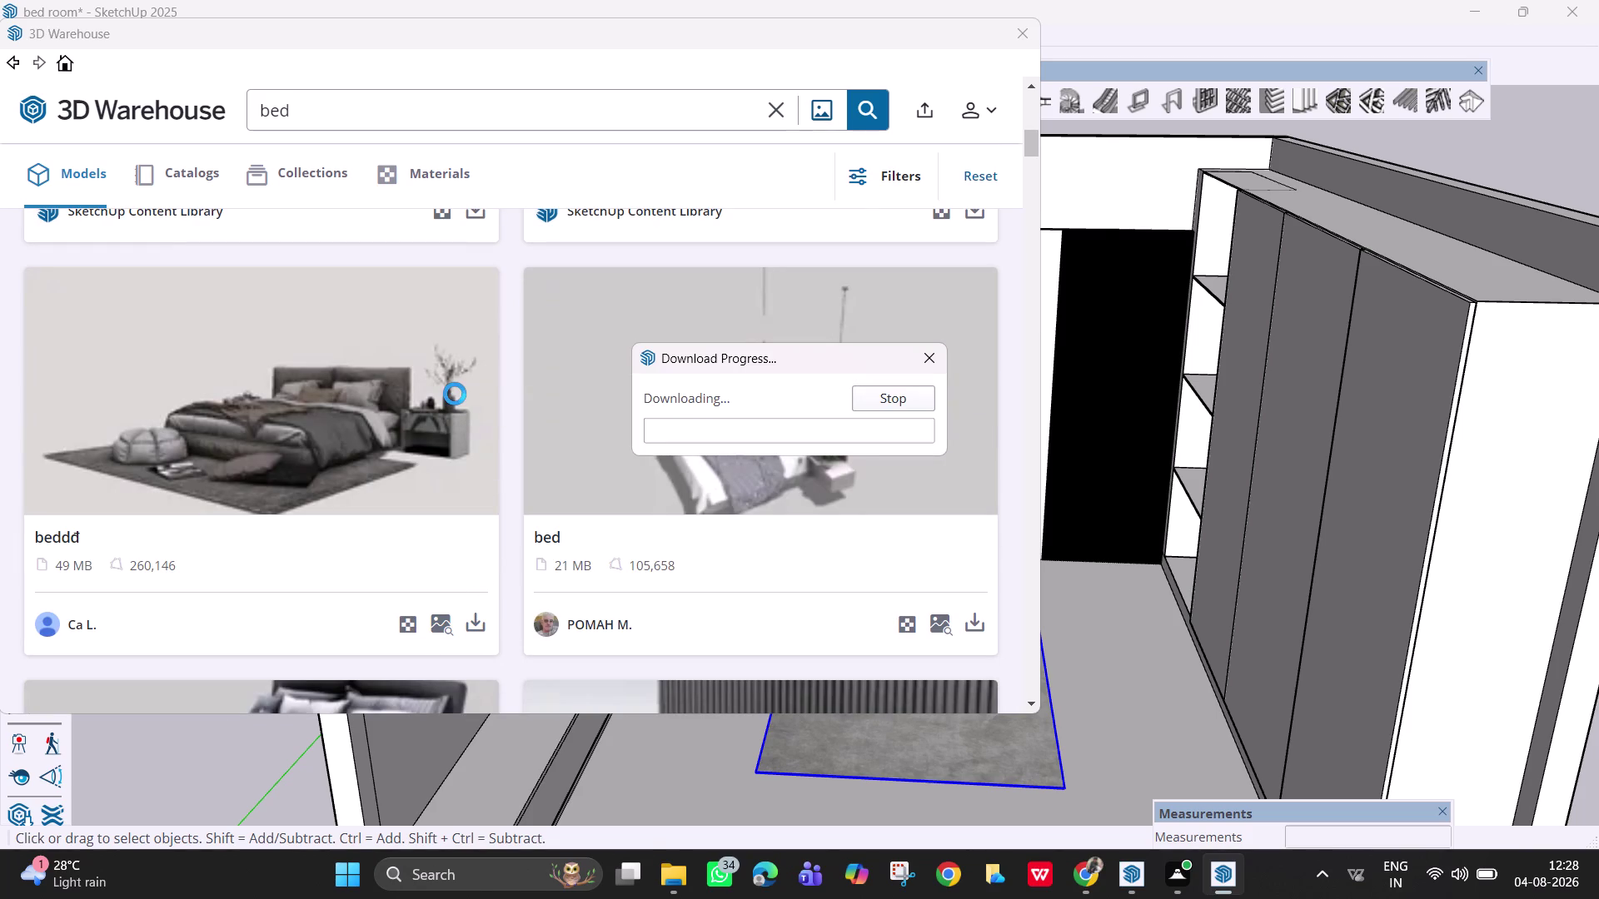